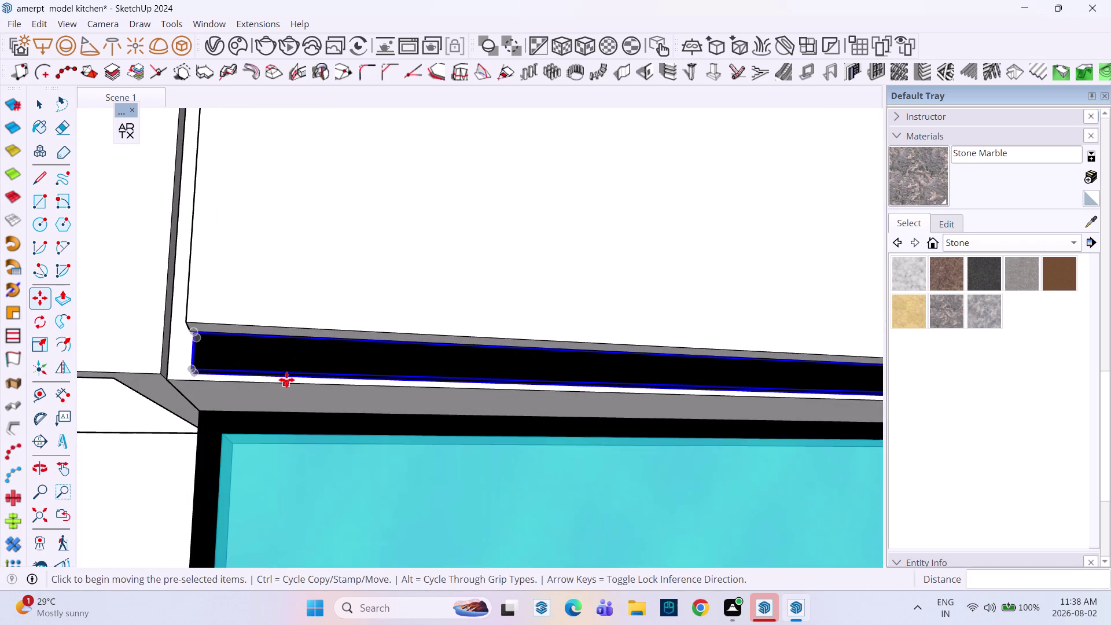
Move the black strip against the upper cabinet's front corner.
scroll(down, 3)
middle_drag(278, 375, 313, 416)
scroll(up, 3)
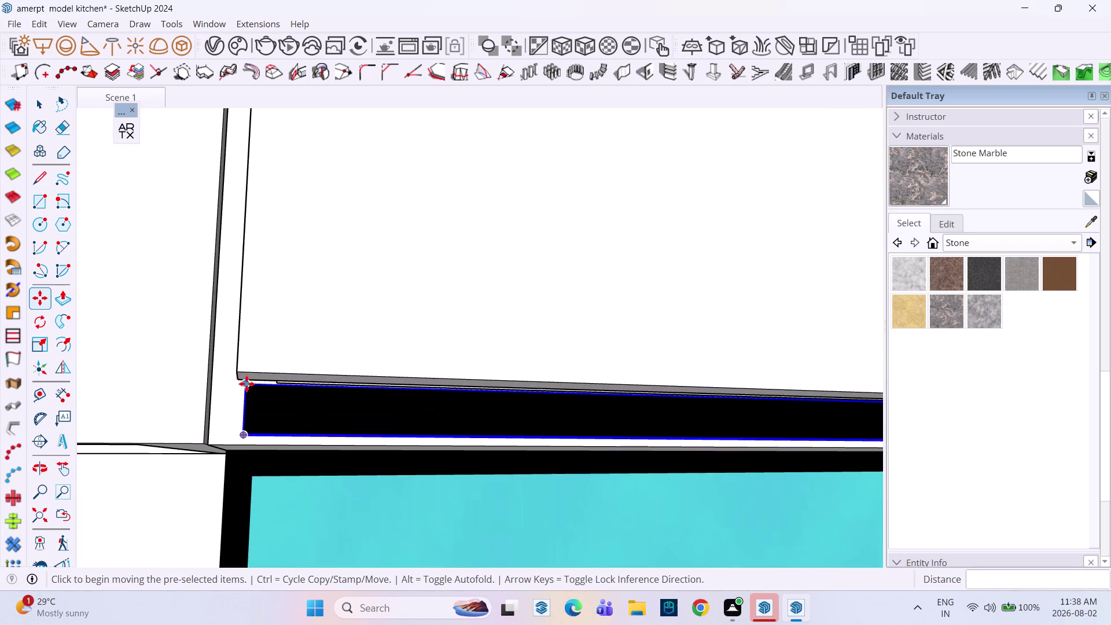
click(247, 385)
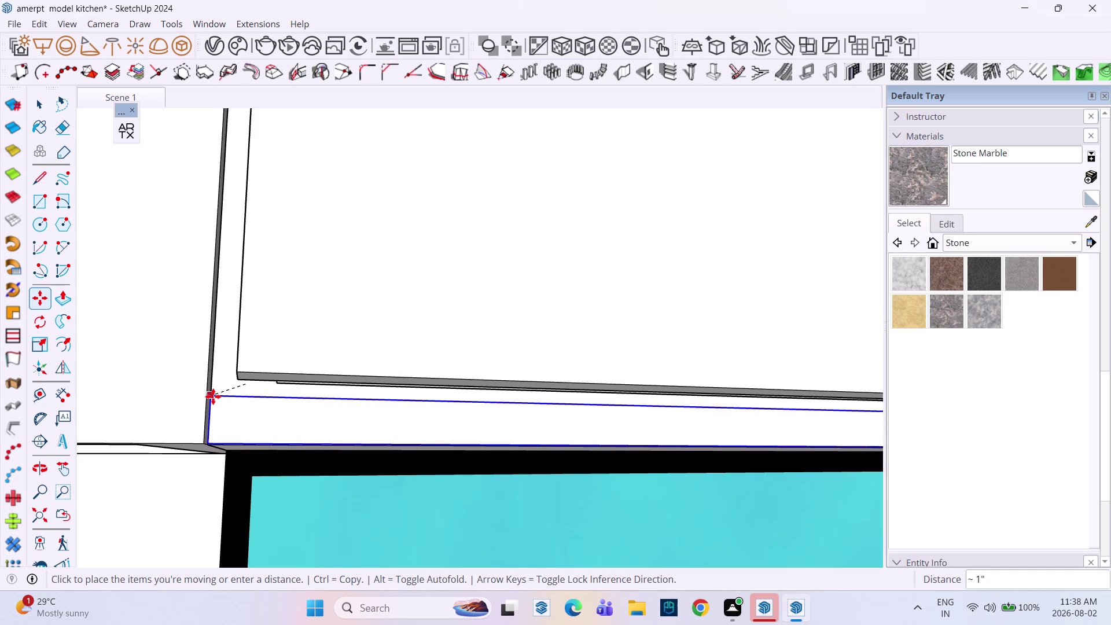
click(215, 394)
click(219, 394)
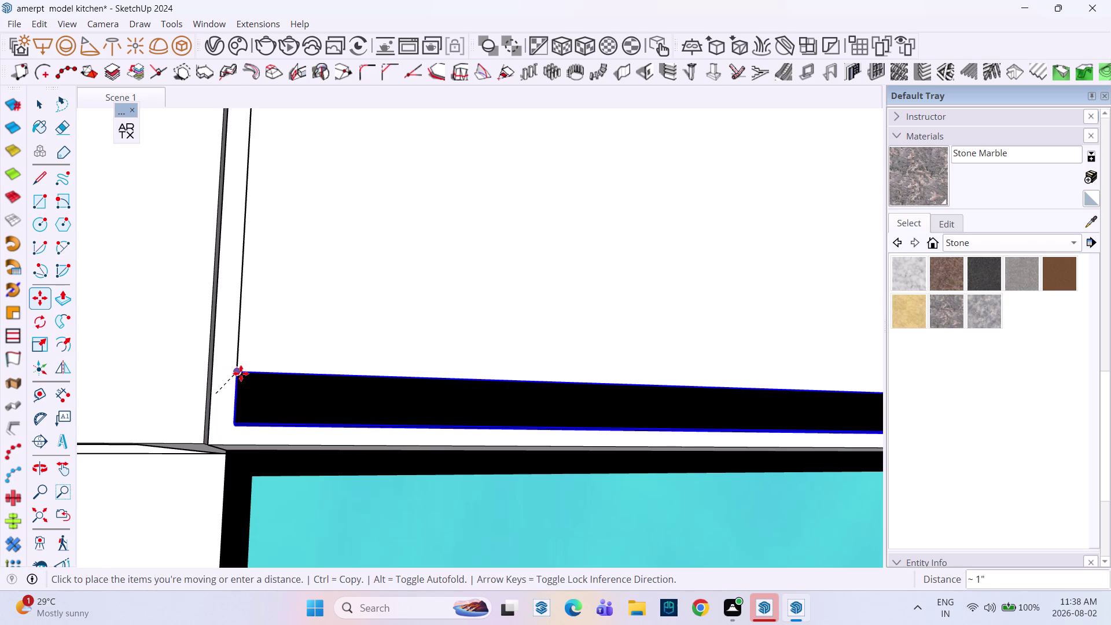
click(241, 373)
middle_drag(247, 399, 288, 494)
scroll(down, 3)
scroll(up, 3)
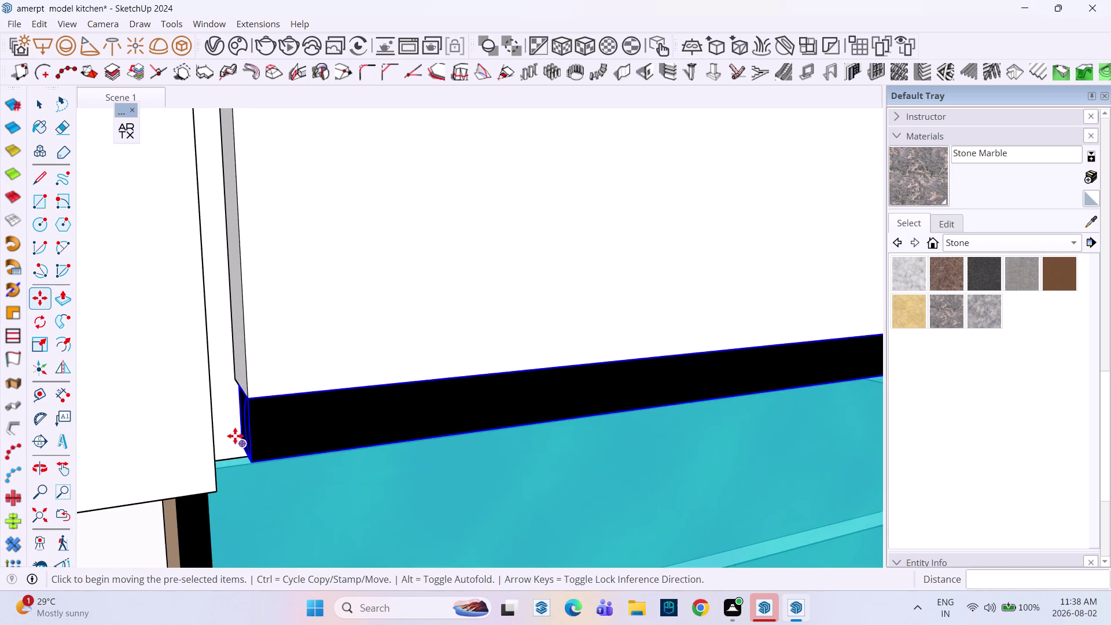
scroll(up, 3)
Re-snap the strip by its group origin flush under the cabinet.
click(252, 477)
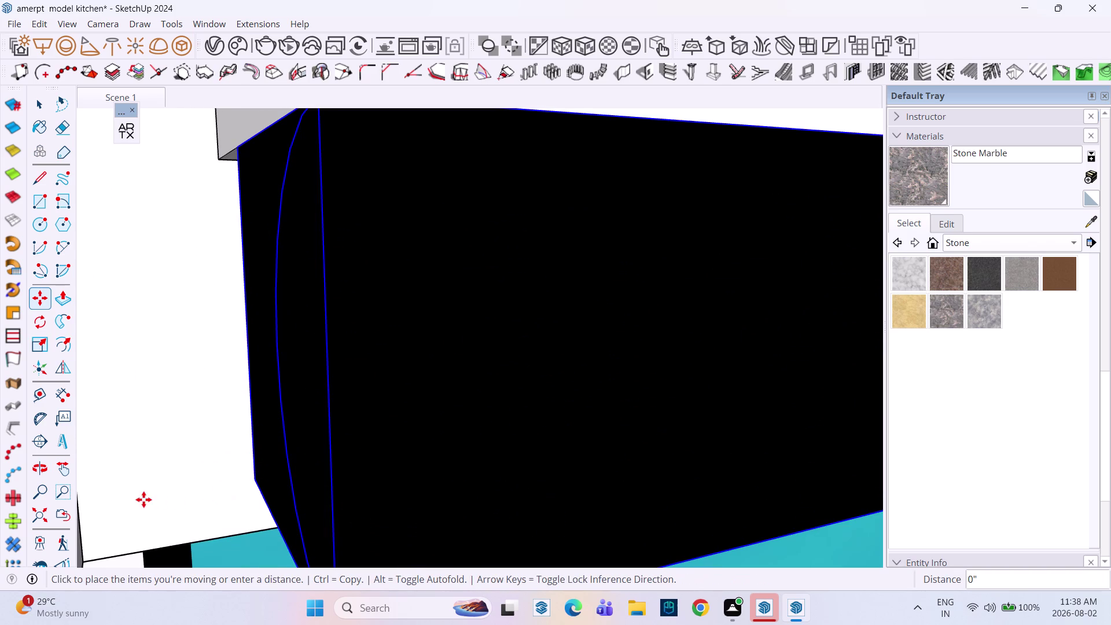
scroll(down, 3)
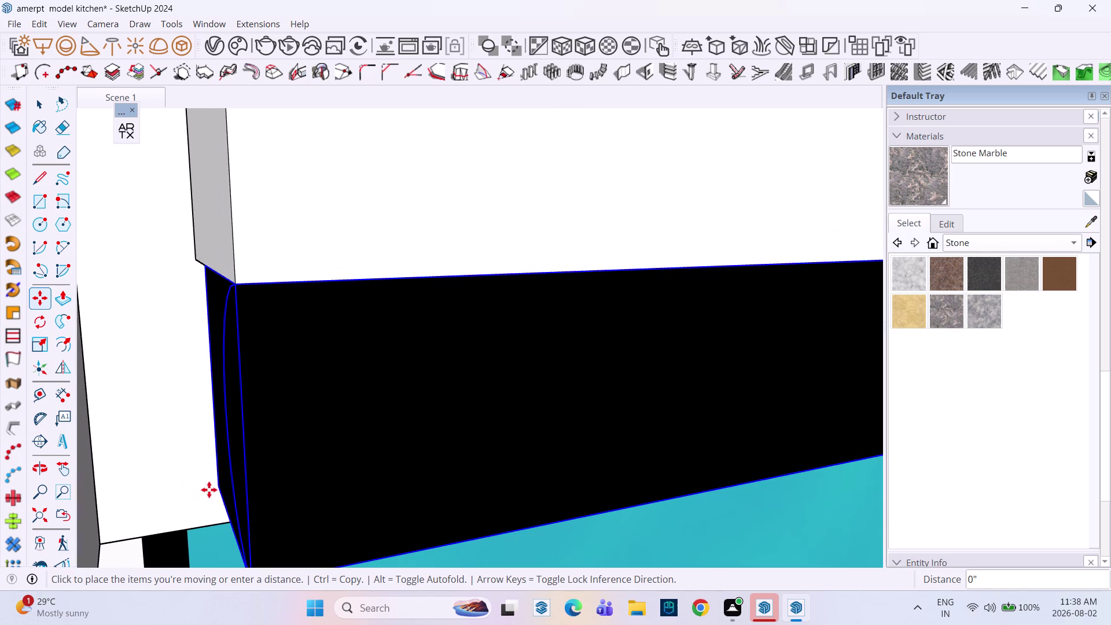
key(Escape)
key(c)
key(space)
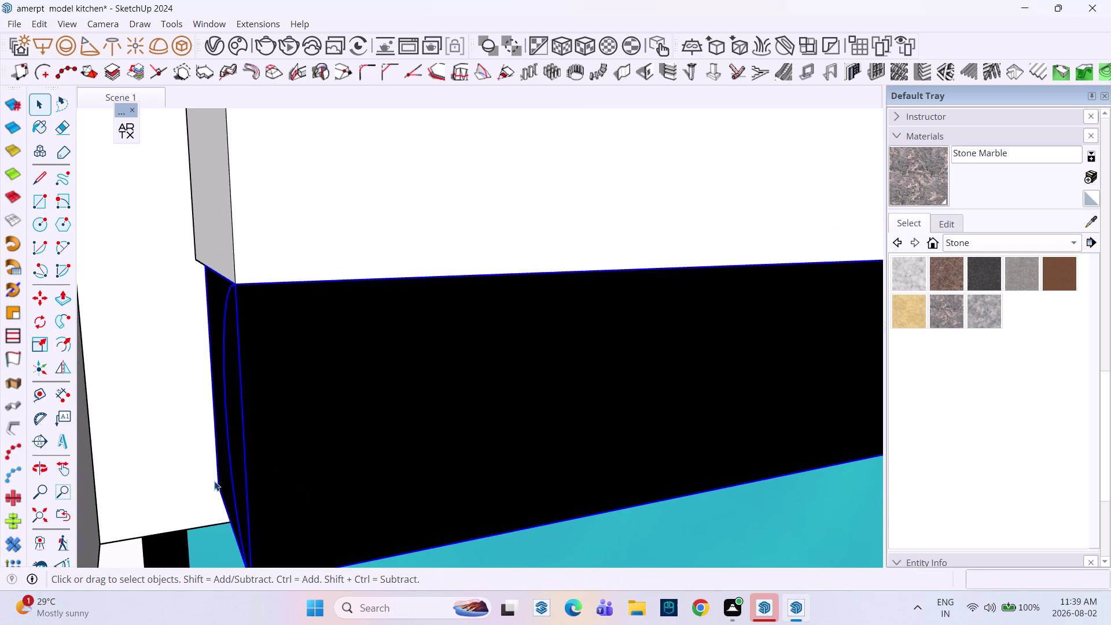
key(m)
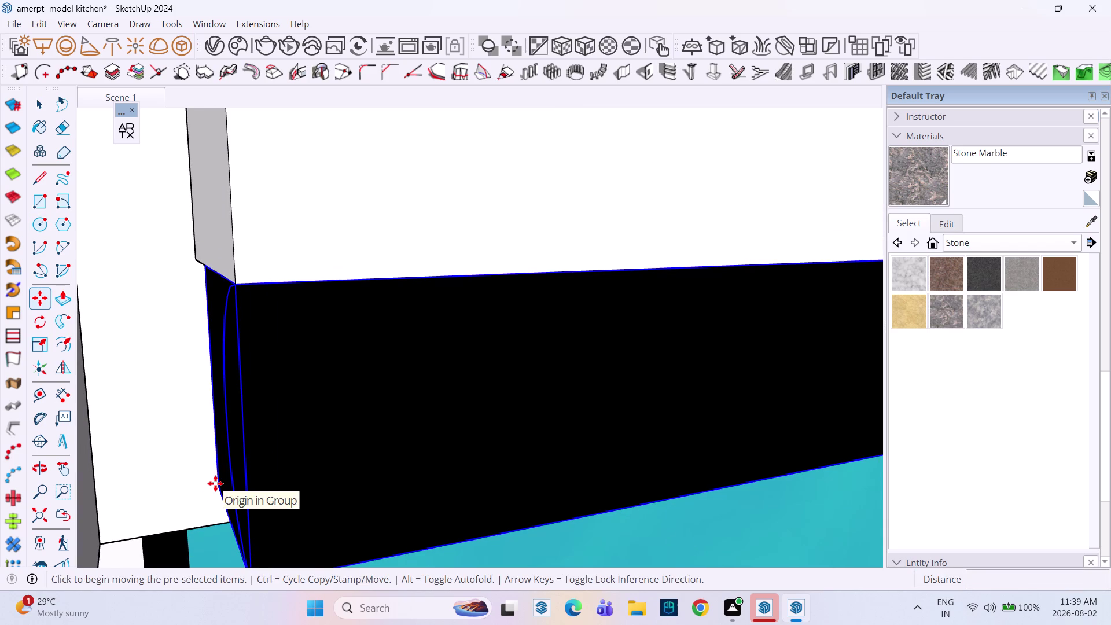
click(217, 490)
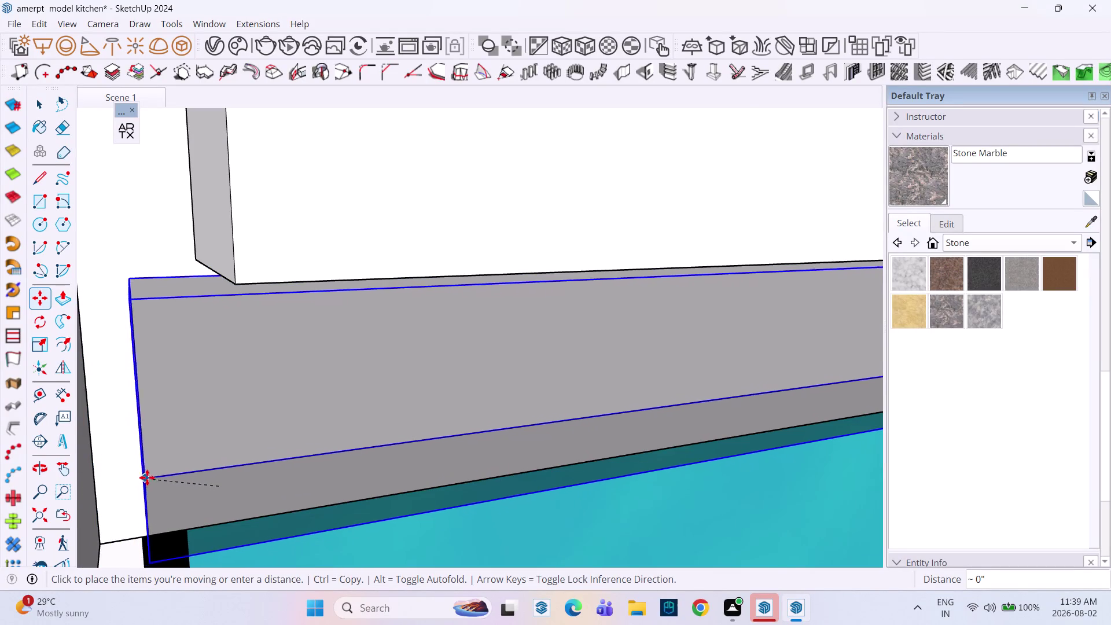
click(157, 473)
scroll(down, 3)
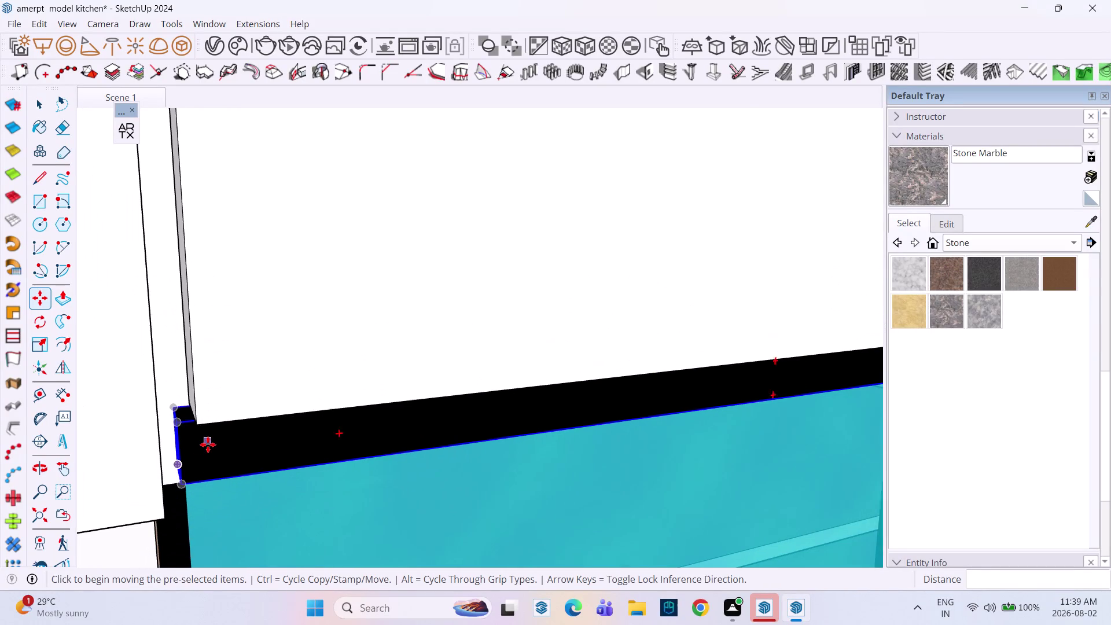
key(space)
Push/Pull the cabinet panel's side face down to meet the strip's corner.
click(194, 363)
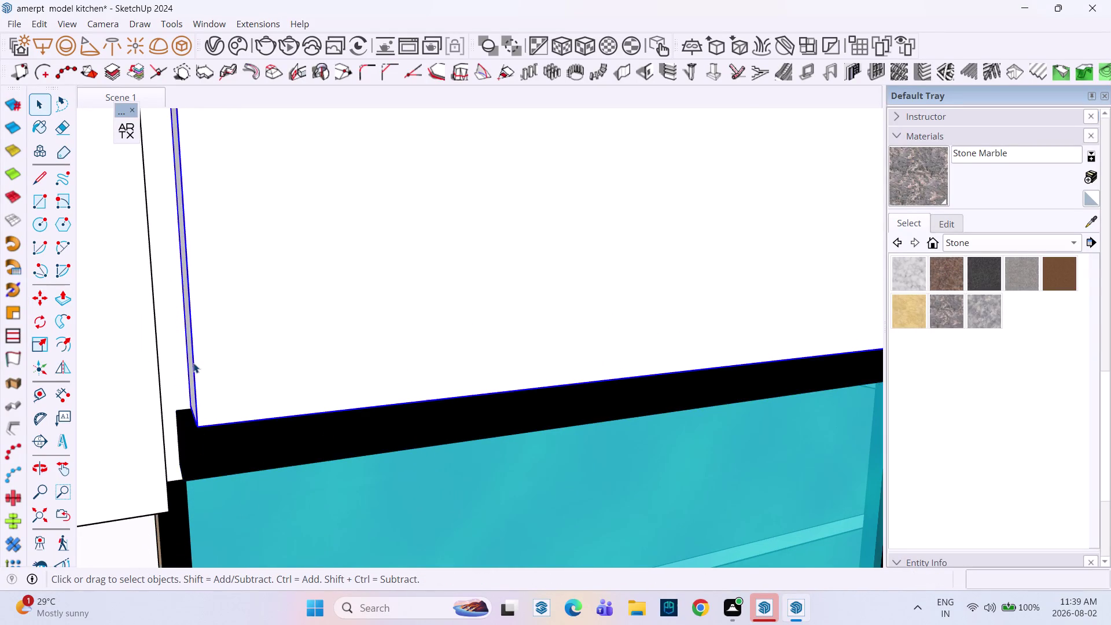
scroll(up, 3)
triple_click(190, 363)
click(190, 362)
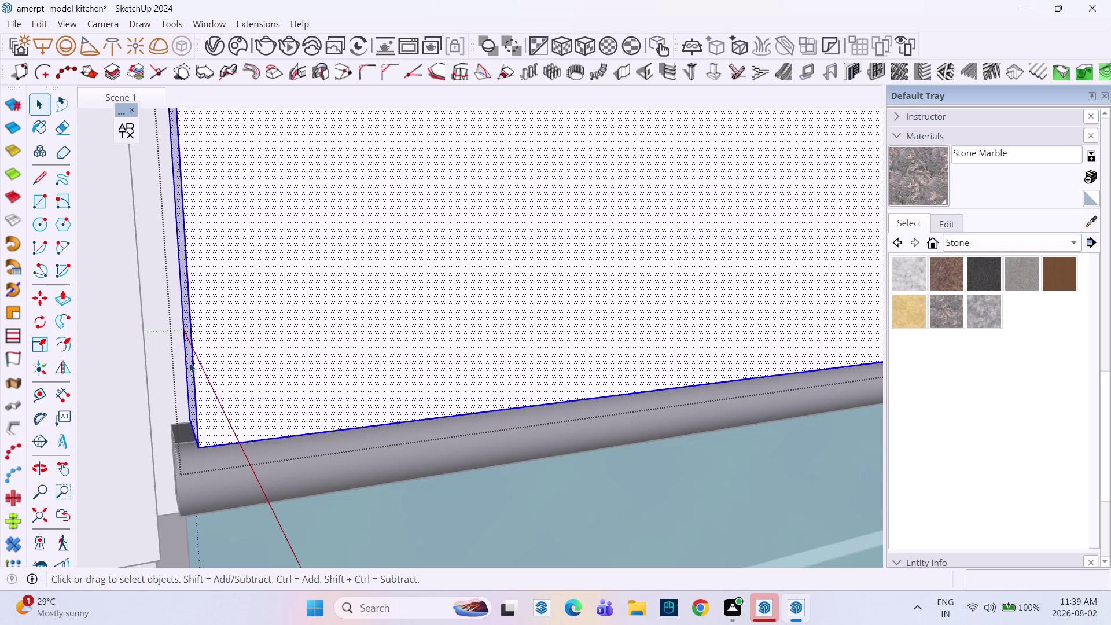
key(p)
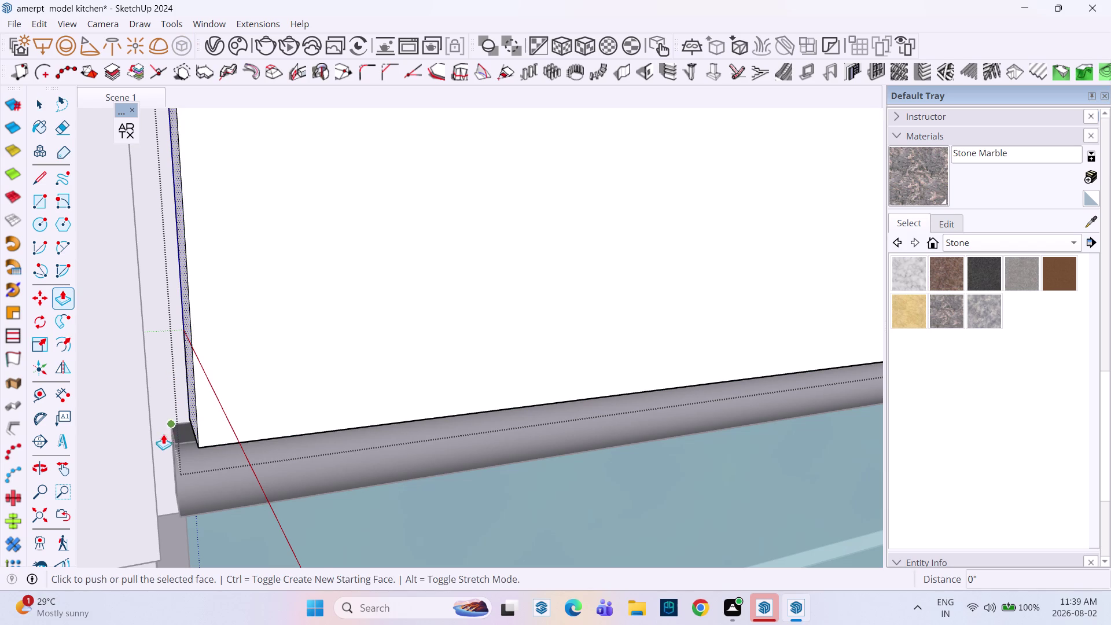
click(187, 381)
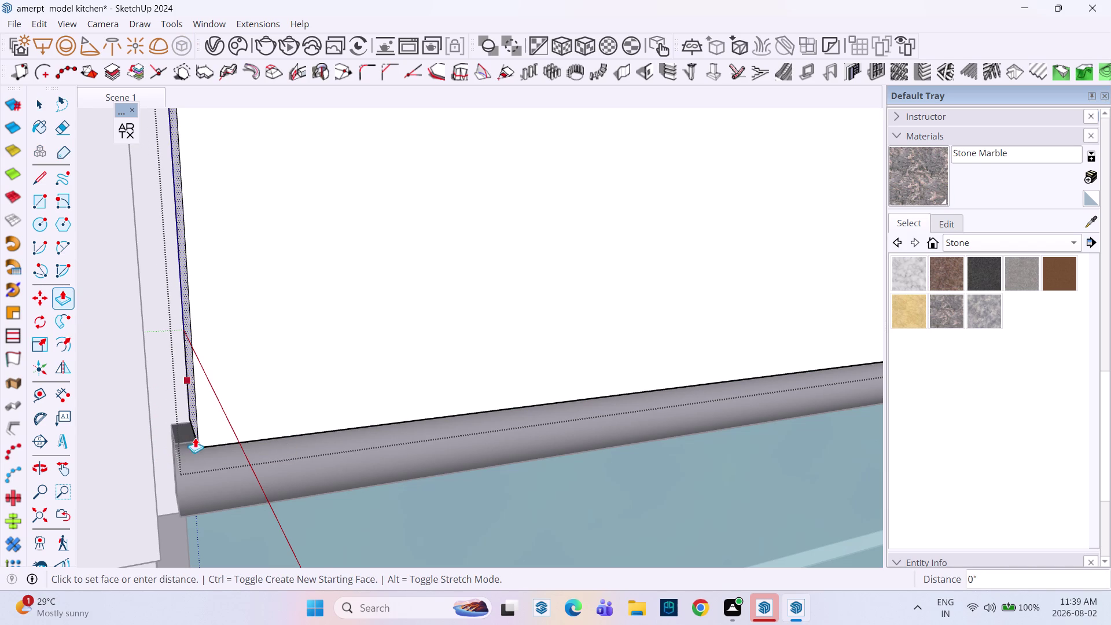
key(space)
key(p)
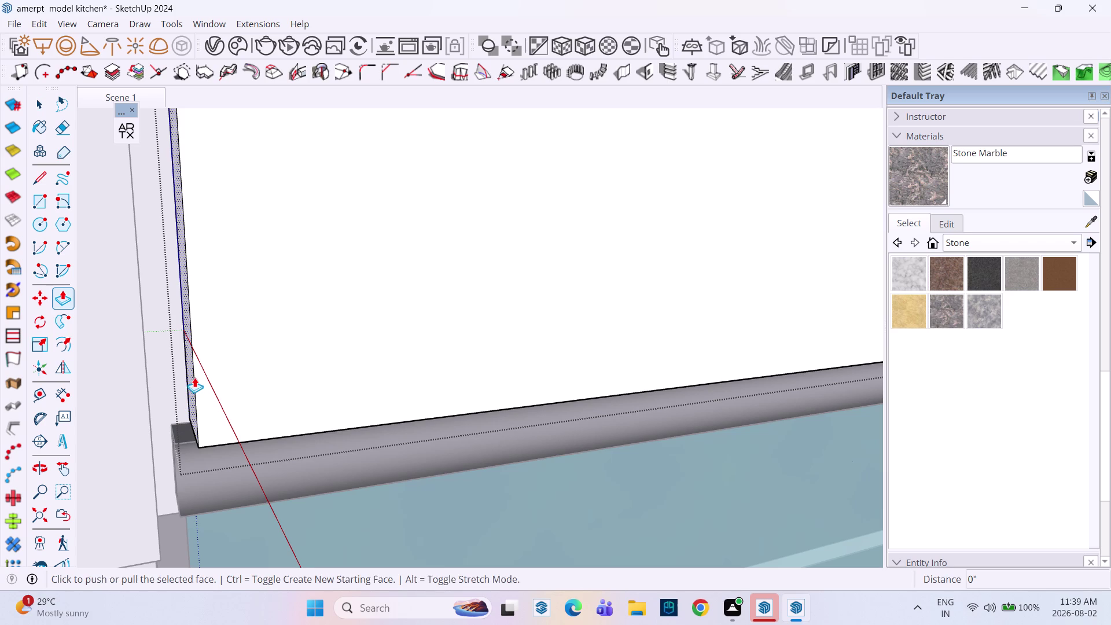
click(186, 363)
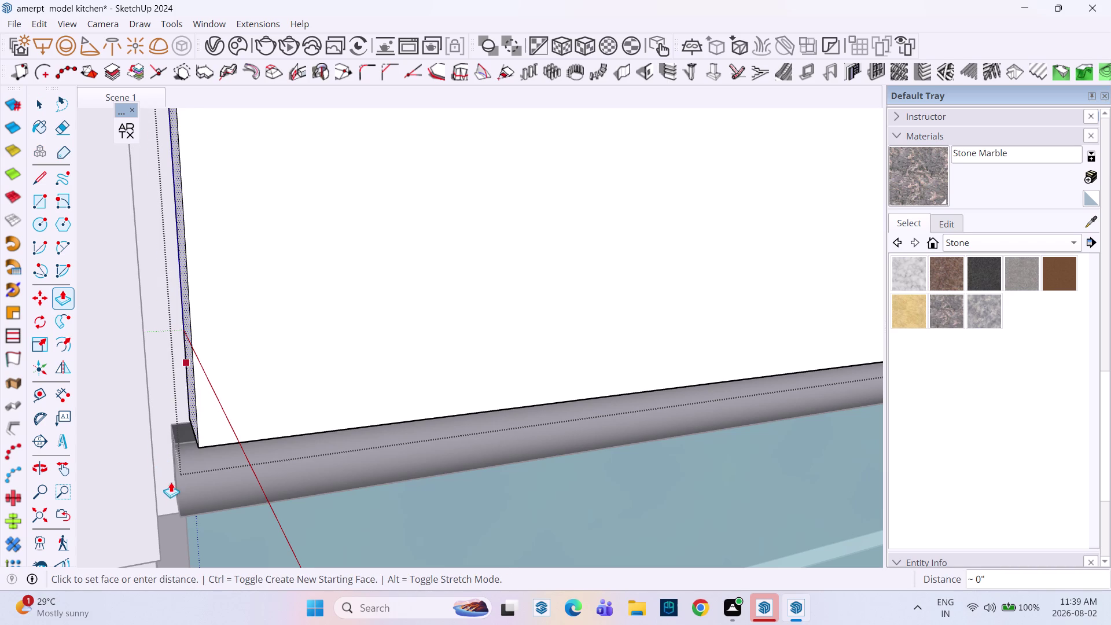
click(170, 490)
key(space)
scroll(down, 3)
scroll(up, 3)
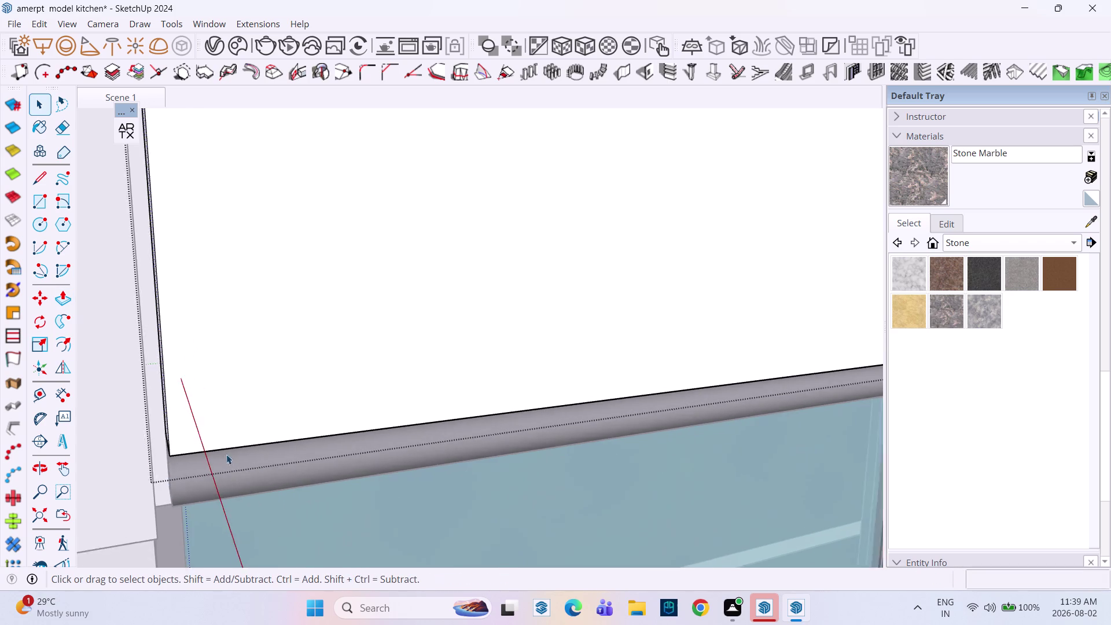
scroll(down, 3)
scroll(up, 3)
Scale the rounded strip lengthwise toward the cabinet corner.
scroll(down, 3)
middle_drag(556, 446, 467, 413)
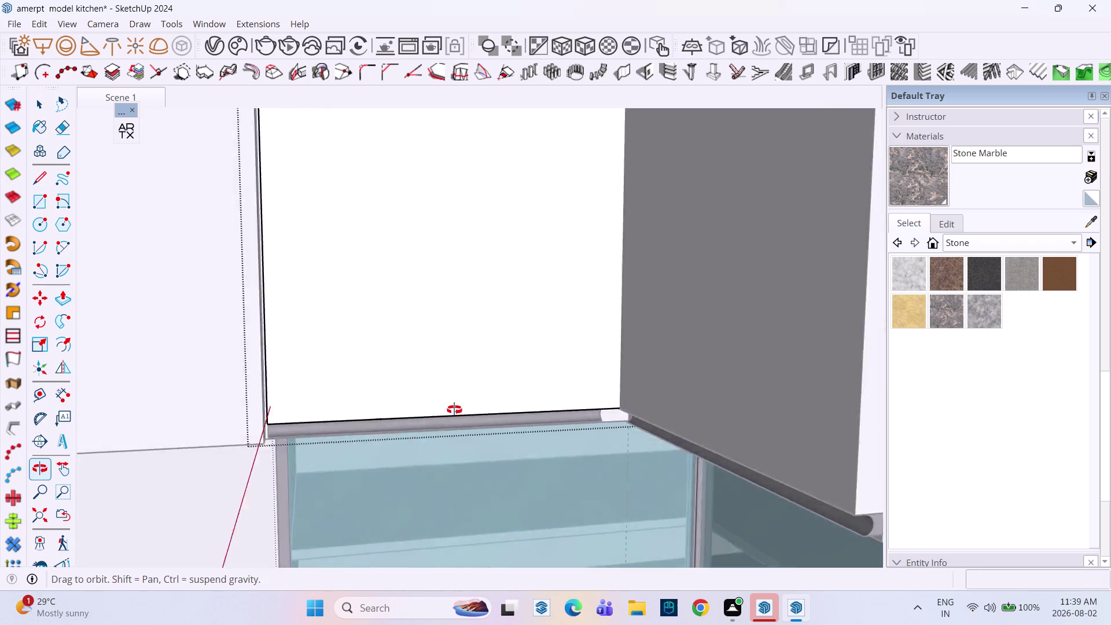
middle_drag(466, 414, 421, 393)
scroll(up, 3)
middle_drag(565, 389, 651, 316)
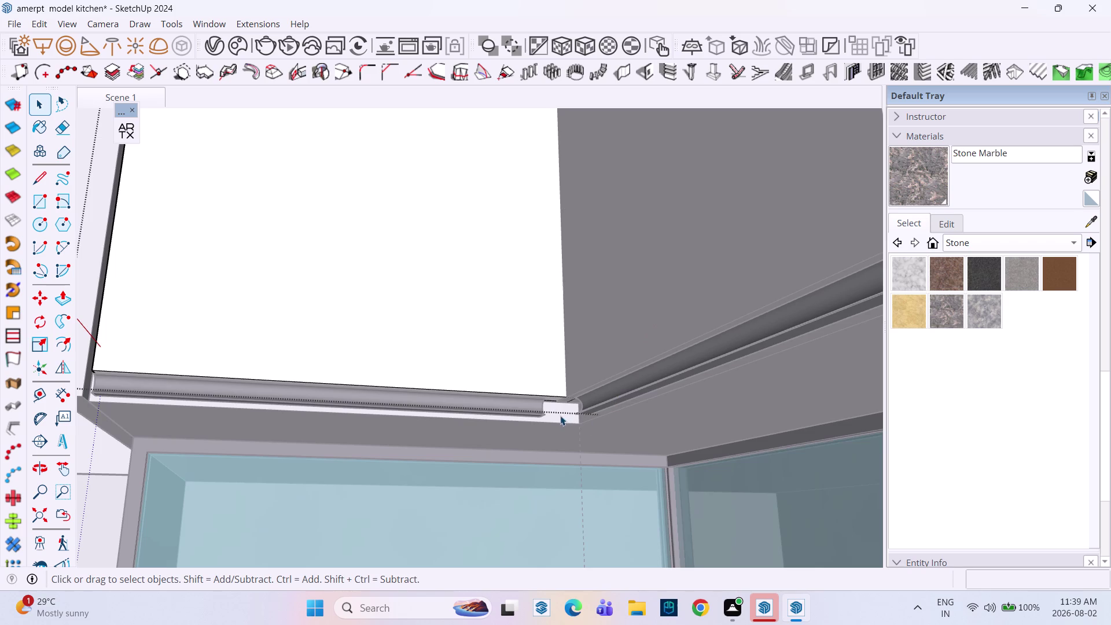
scroll(up, 3)
scroll(up, 3)
middle_drag(483, 387, 349, 361)
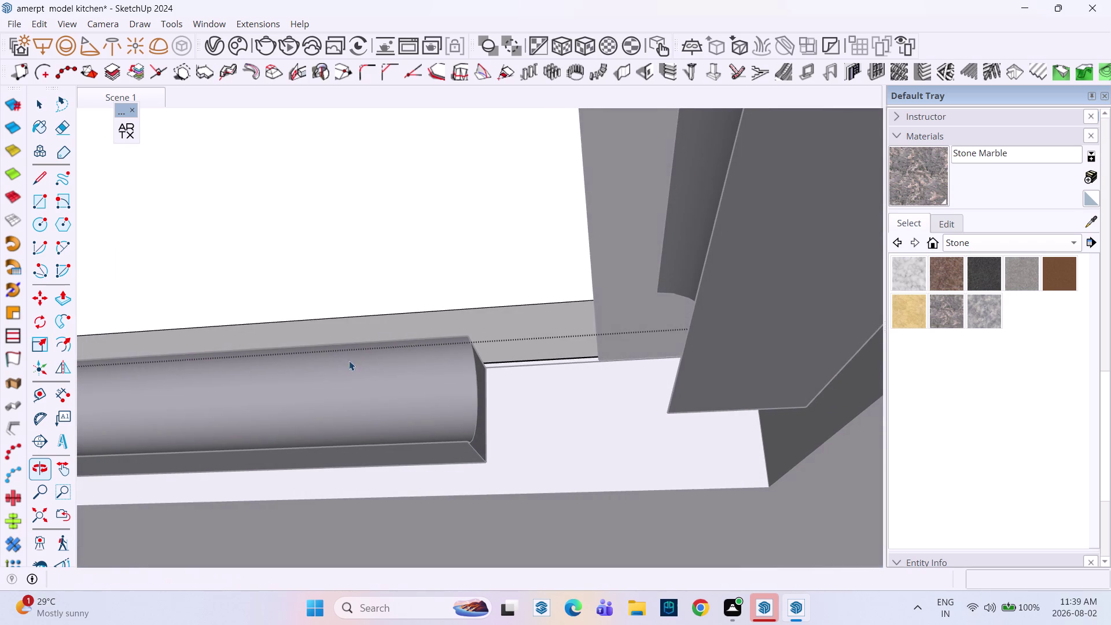
click(556, 555)
click(453, 408)
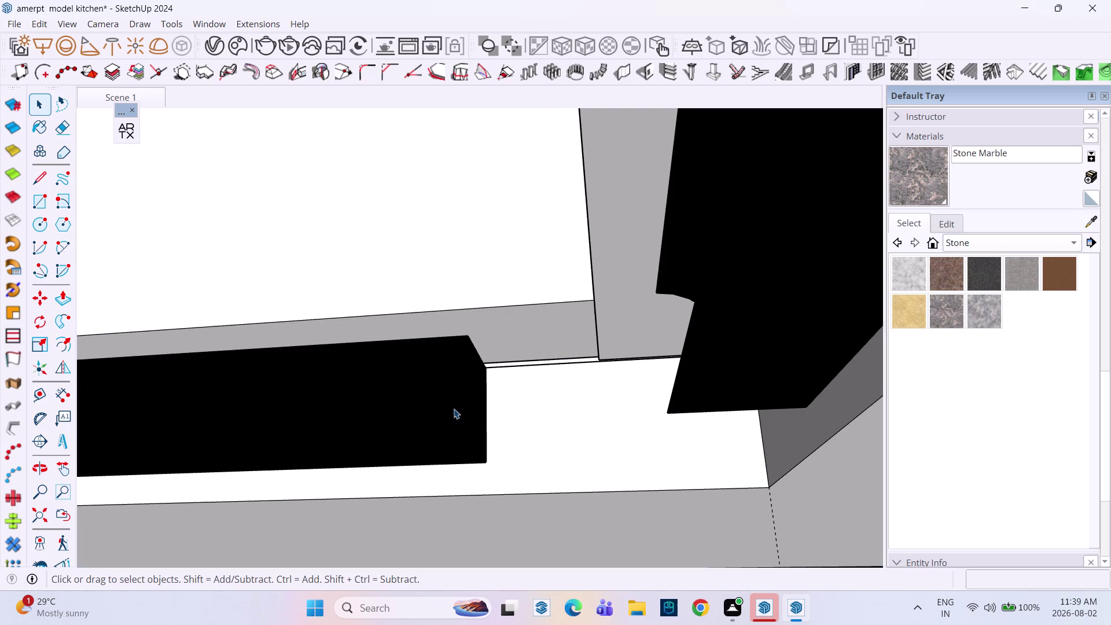
scroll(down, 3)
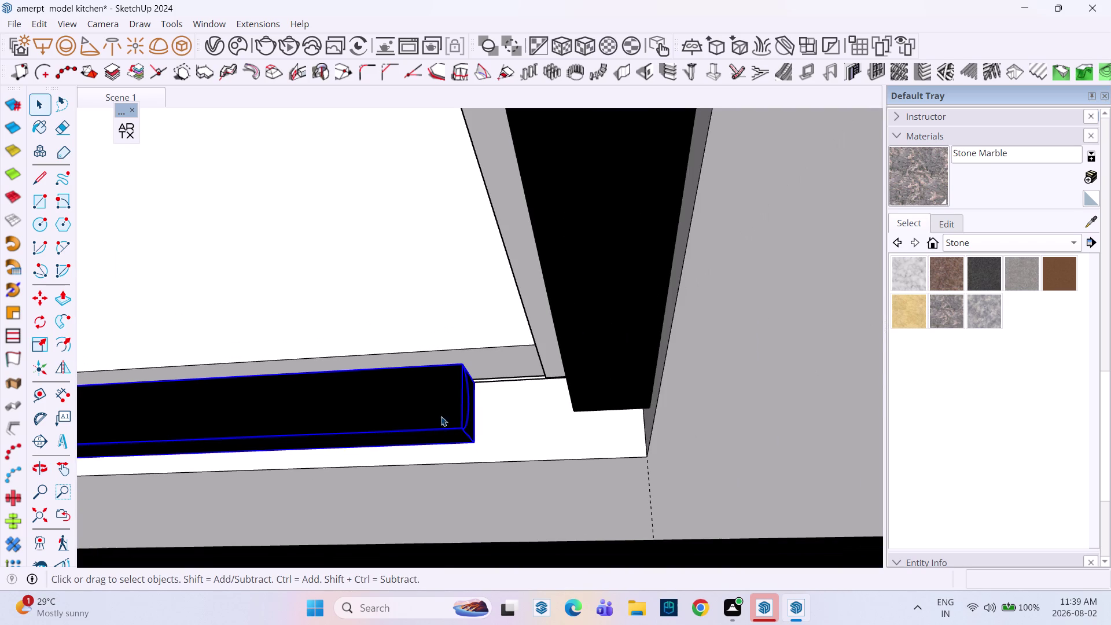
scroll(down, 3)
middle_drag(440, 419, 628, 418)
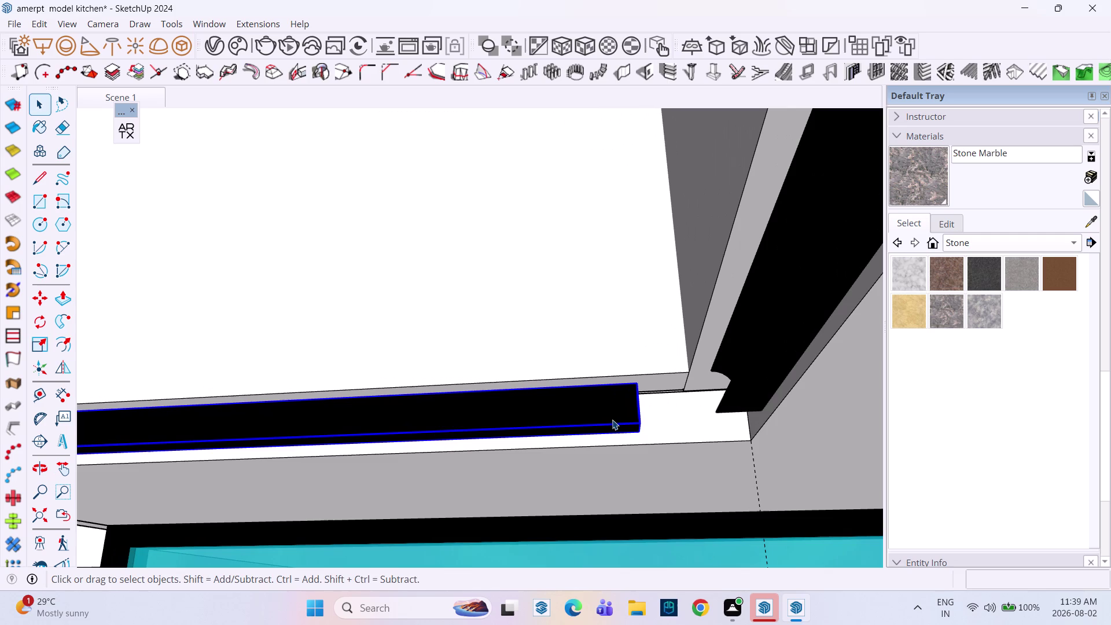
key(s)
click(161, 424)
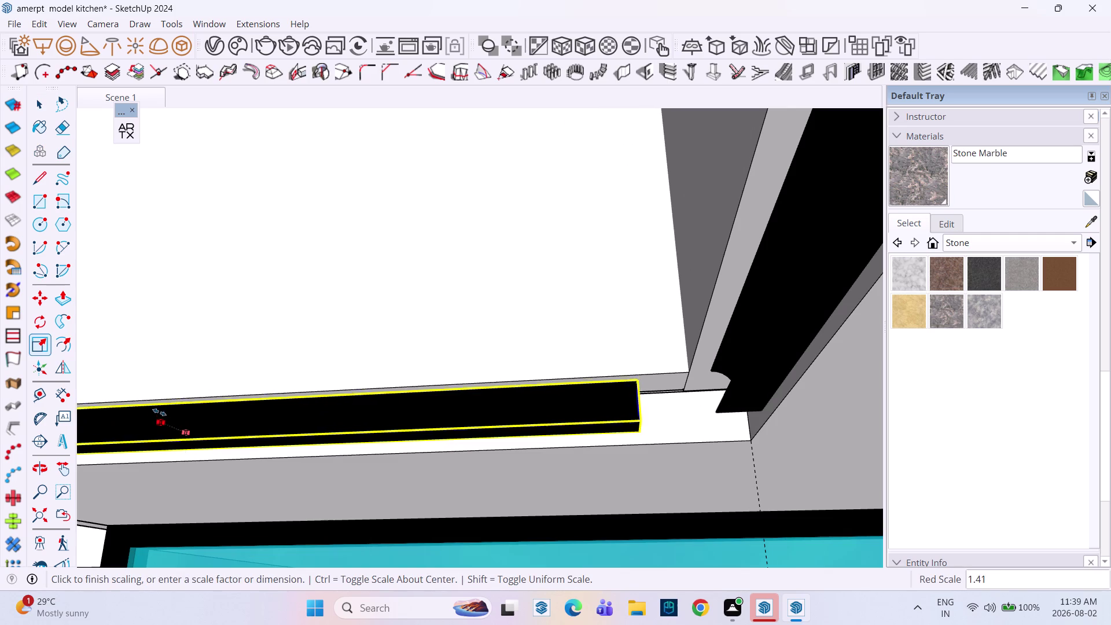
click(172, 369)
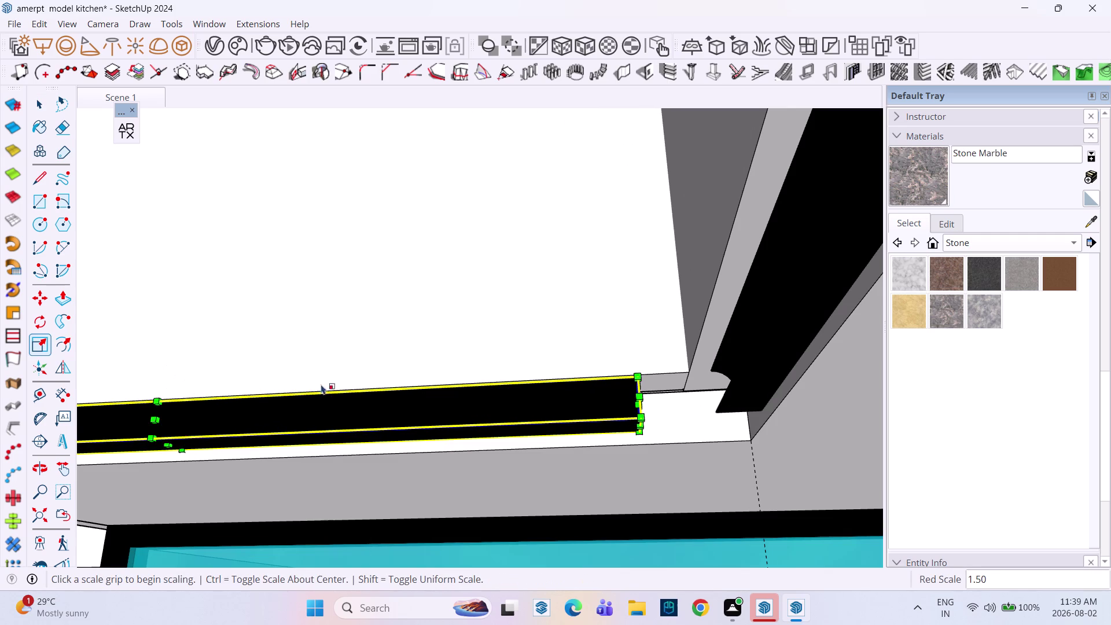
middle_drag(320, 387, 398, 510)
key(space)
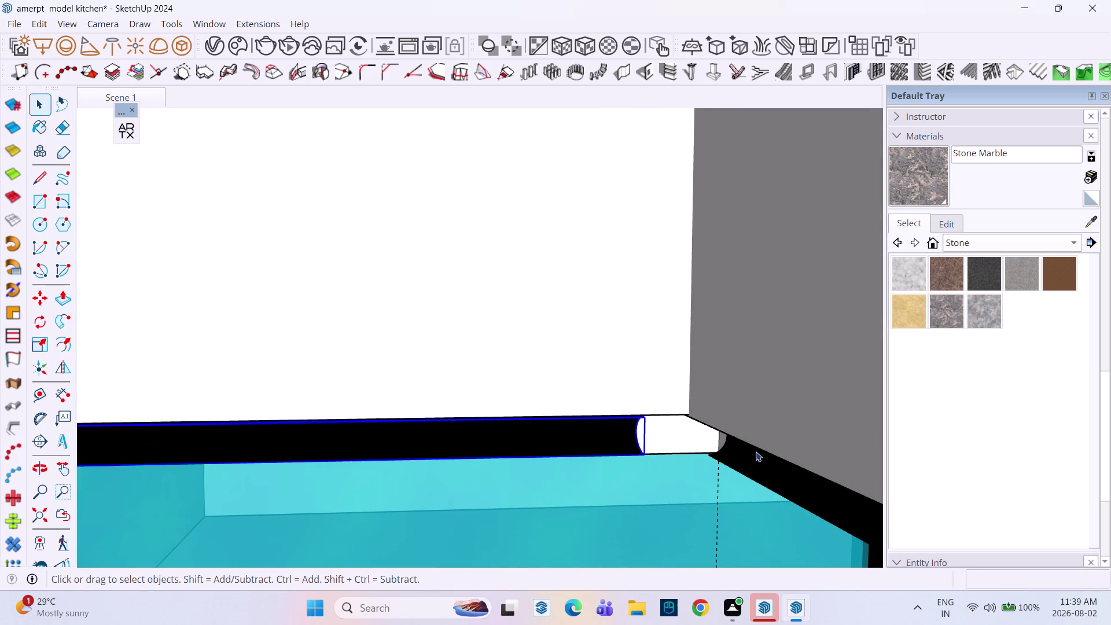
Stretch the strip along the adjacent cabinet toward the corner.
click(771, 466)
key(s)
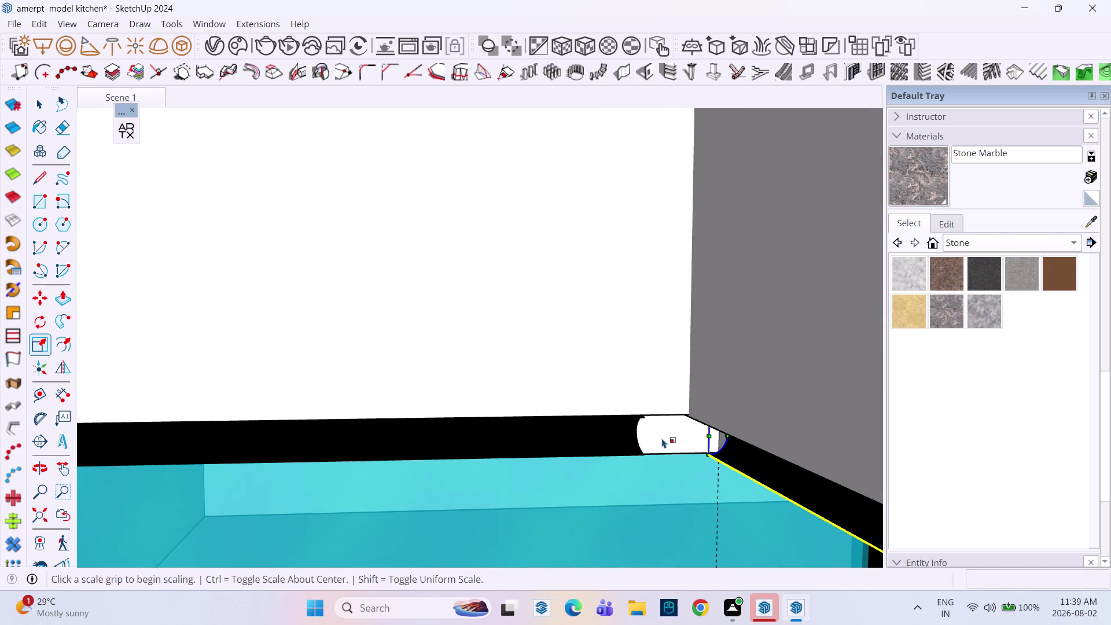
scroll(down, 3)
scroll(down, 3)
middle_drag(680, 449, 640, 409)
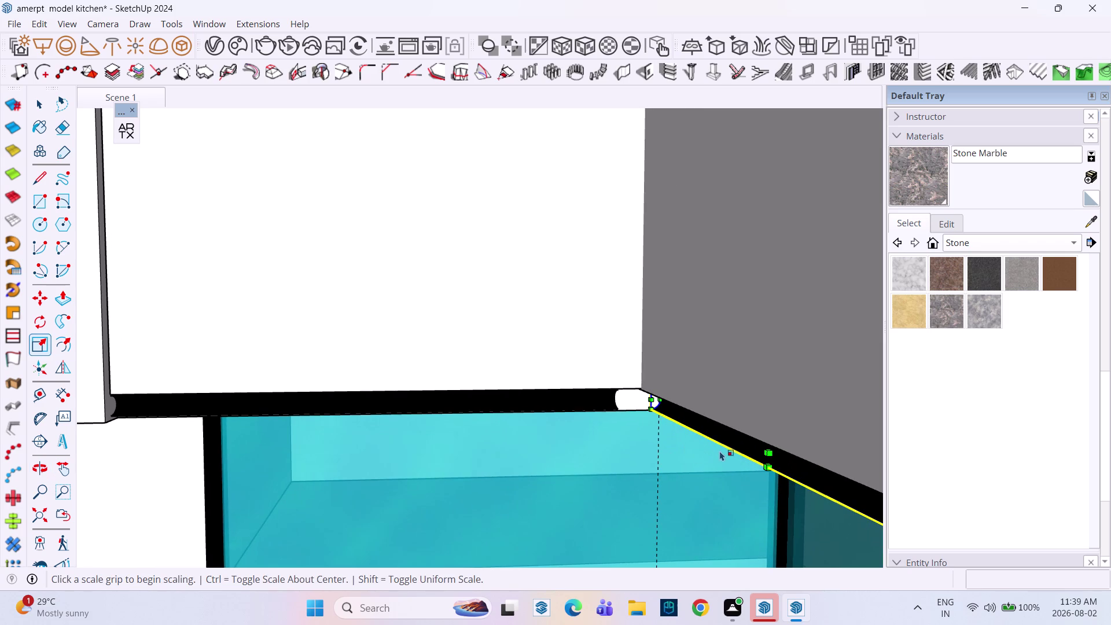
click(768, 452)
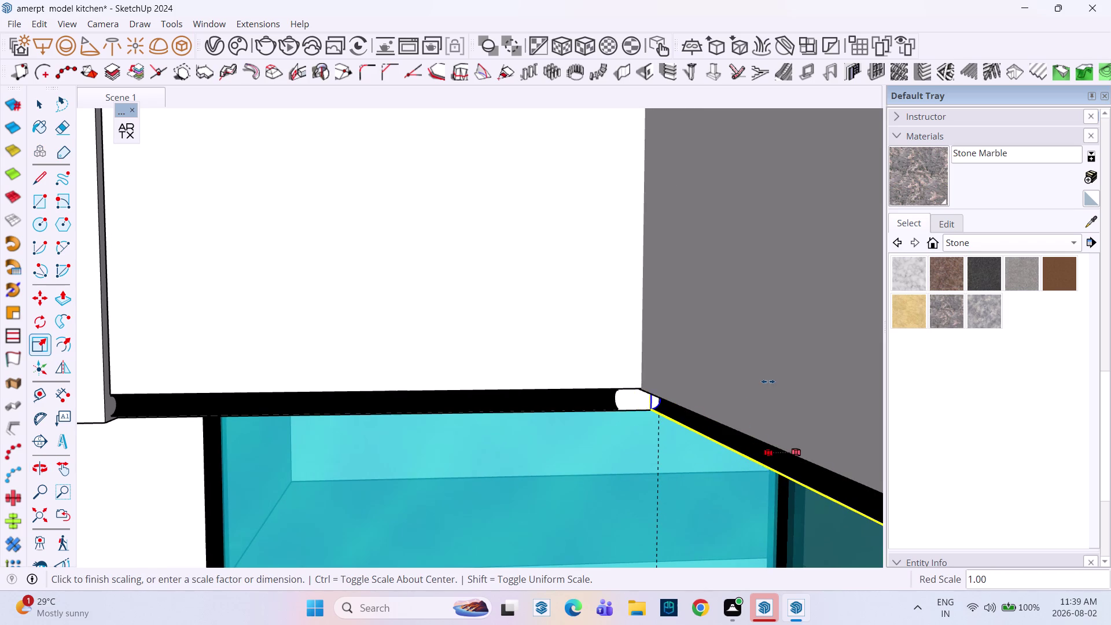
click(748, 371)
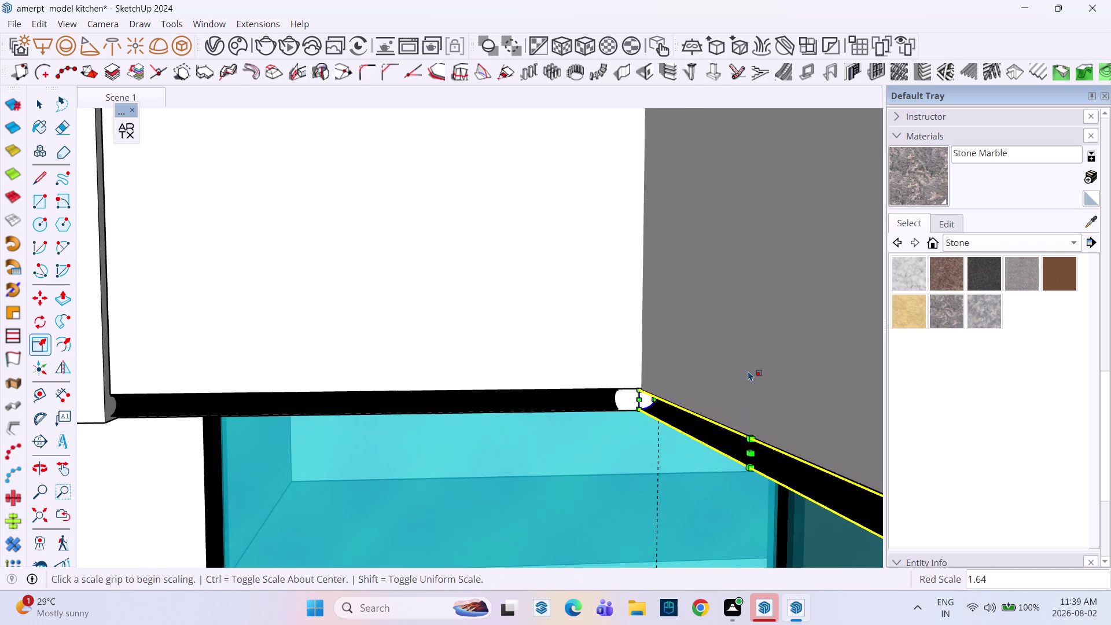
key(space)
Lengthen the black trim strip's rounded end until it meets the corner strip.
click(589, 389)
click(588, 393)
scroll(up, 3)
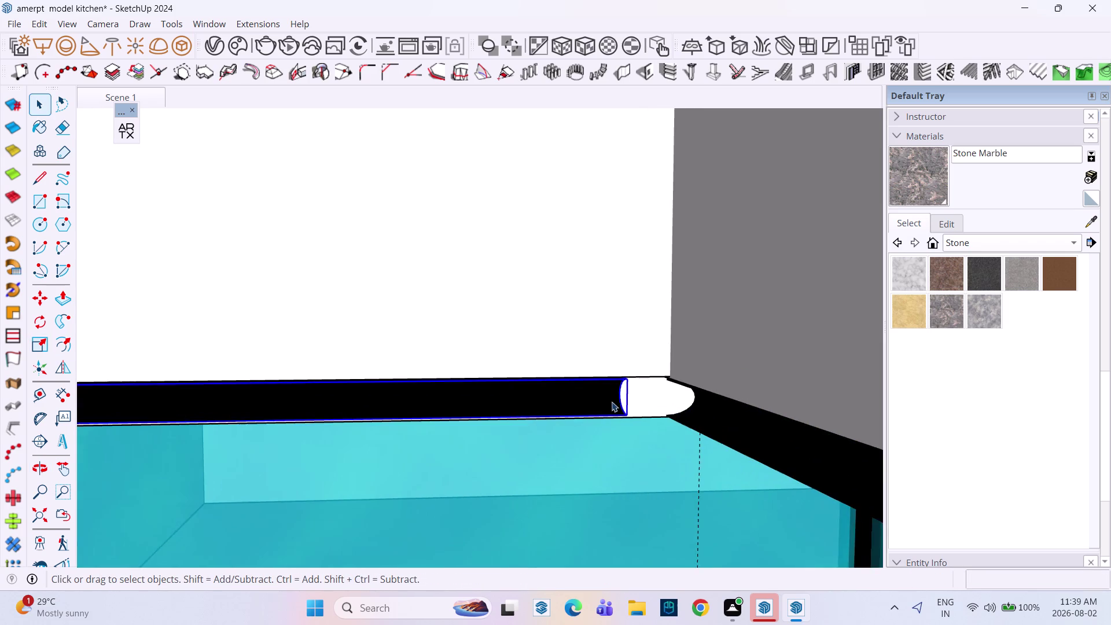
middle_drag(611, 401, 477, 374)
middle_drag(501, 379, 620, 406)
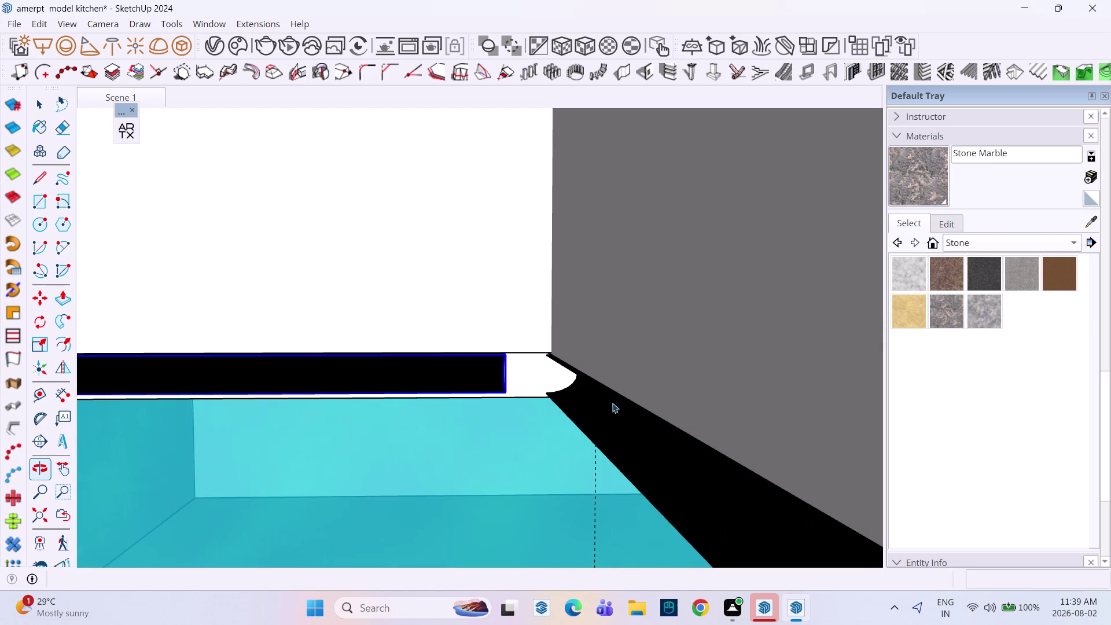
key(s)
scroll(up, 3)
middle_drag(515, 384, 485, 386)
scroll(up, 3)
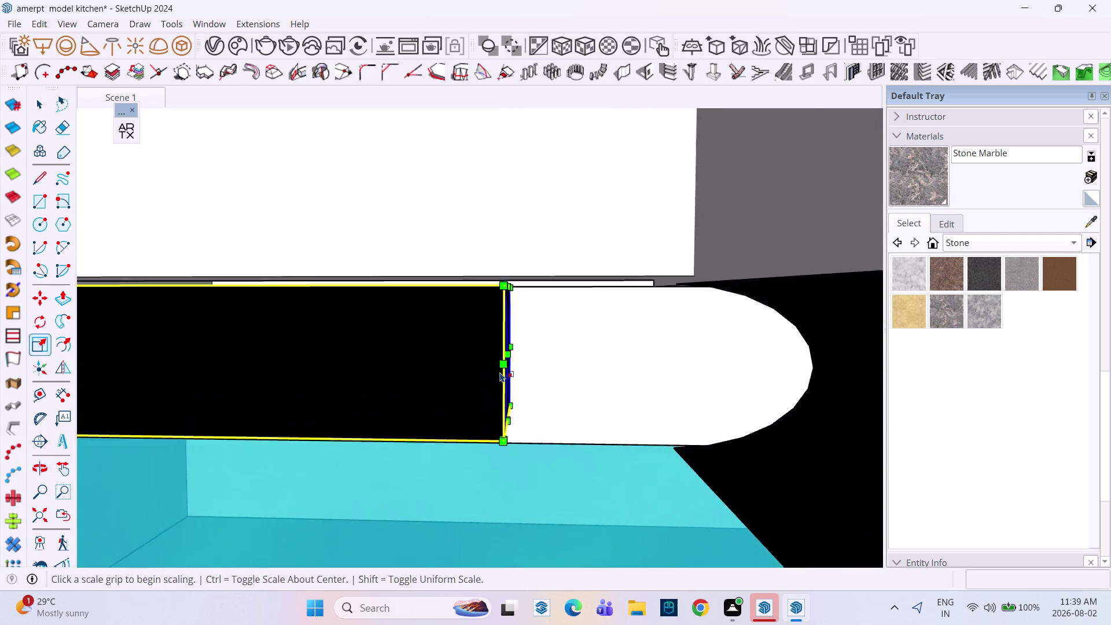
scroll(up, 3)
click(512, 345)
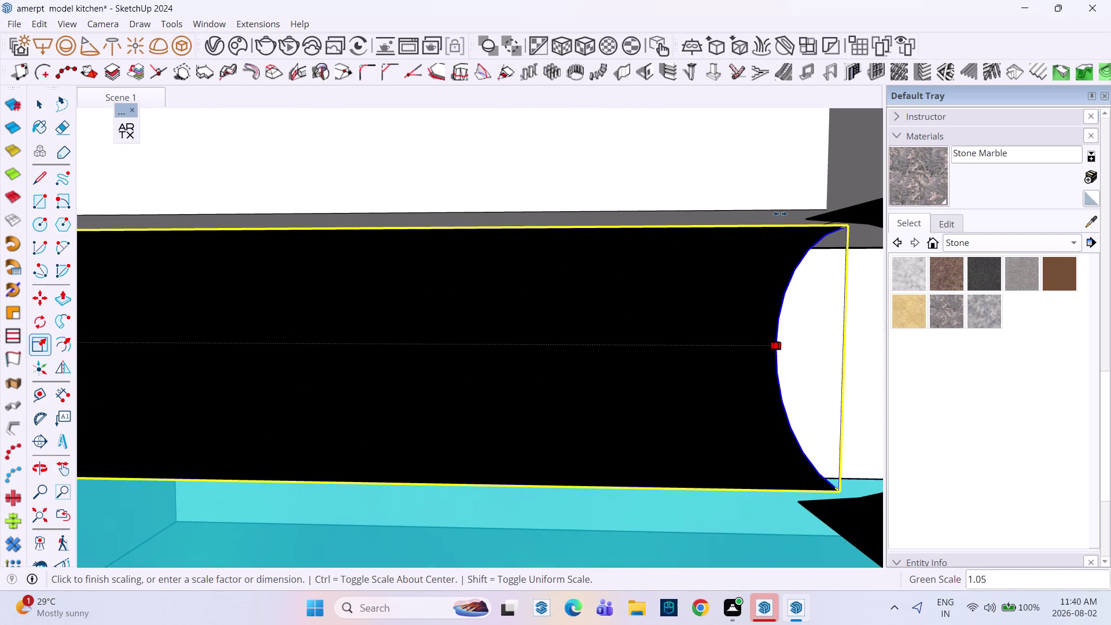
click(772, 212)
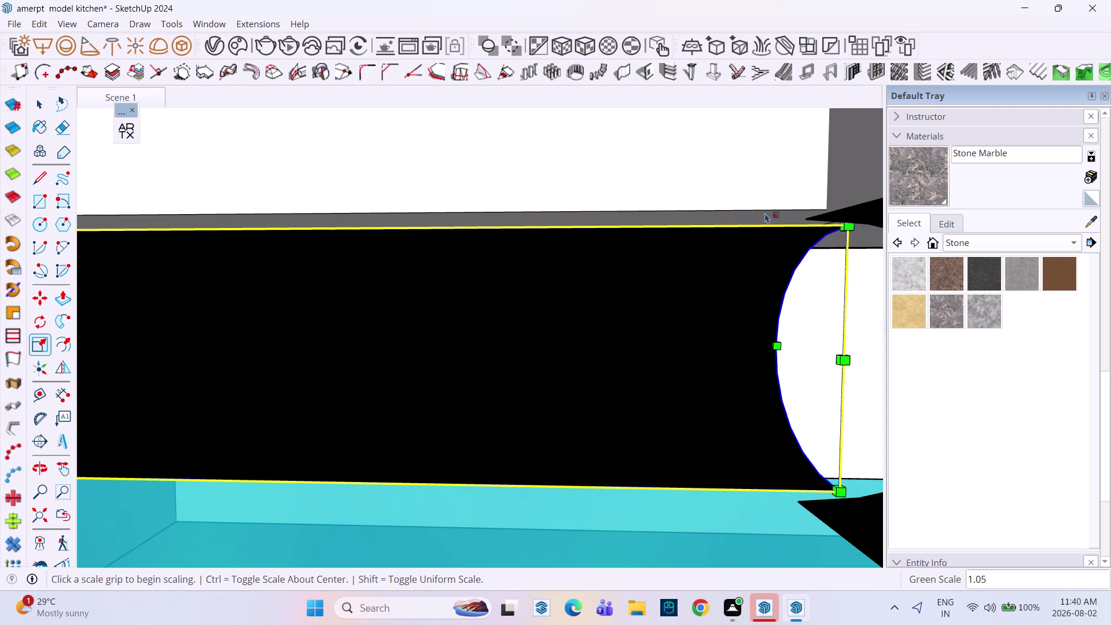
key(Escape)
key(space)
scroll(down, 3)
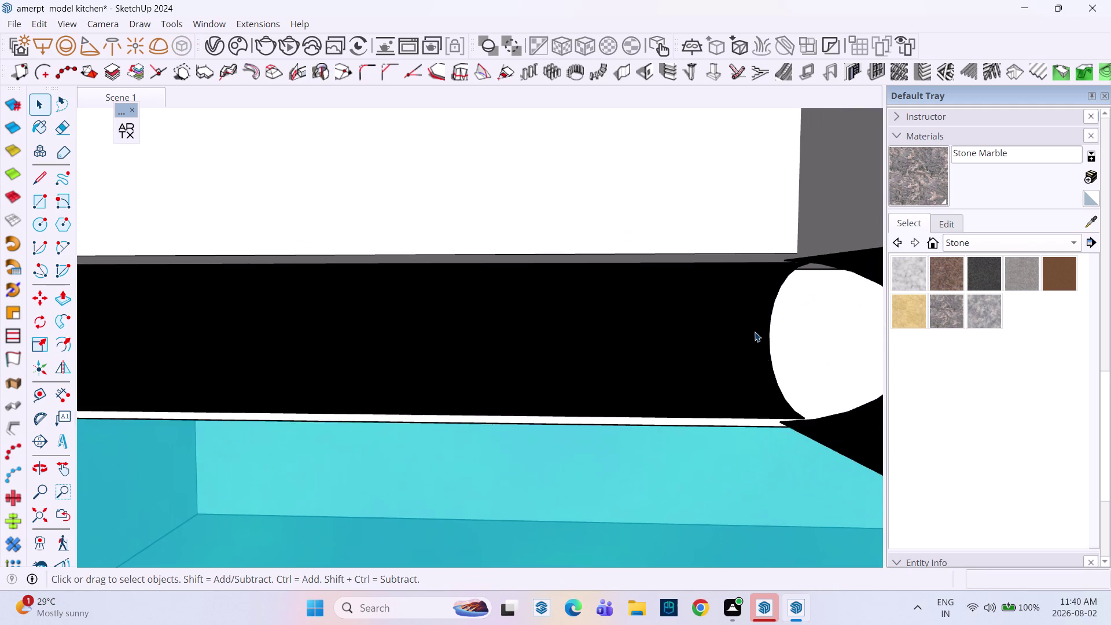
scroll(up, 3)
scroll(down, 3)
scroll(down, 3)
middle_drag(719, 366, 860, 395)
scroll(up, 3)
scroll(down, 3)
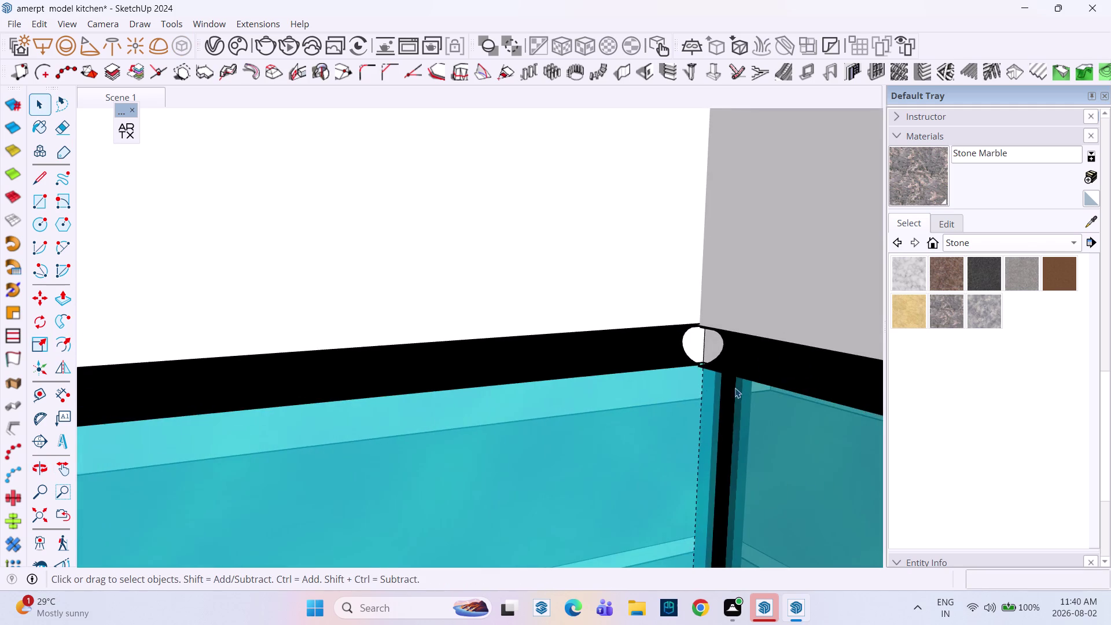
scroll(down, 3)
scroll(up, 3)
scroll(down, 3)
scroll(up, 3)
scroll(down, 3)
scroll(up, 3)
scroll(down, 3)
scroll(down, 3)
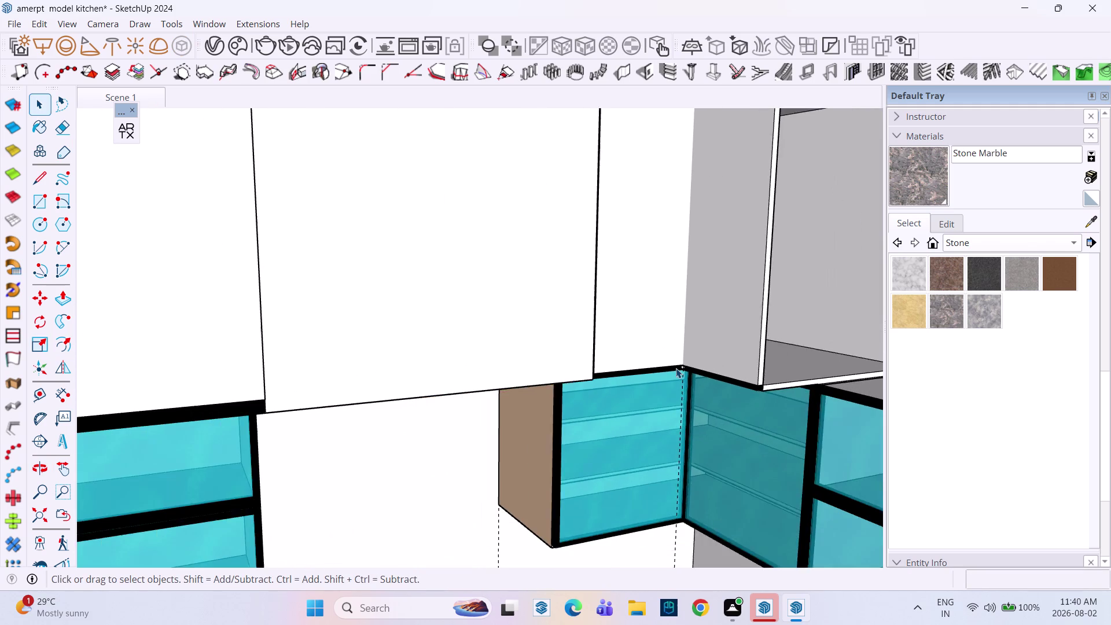
scroll(down, 3)
middle_drag(676, 368, 824, 393)
Draw a rectangle on the back wall starting at the cabinet's top corner.
scroll(down, 3)
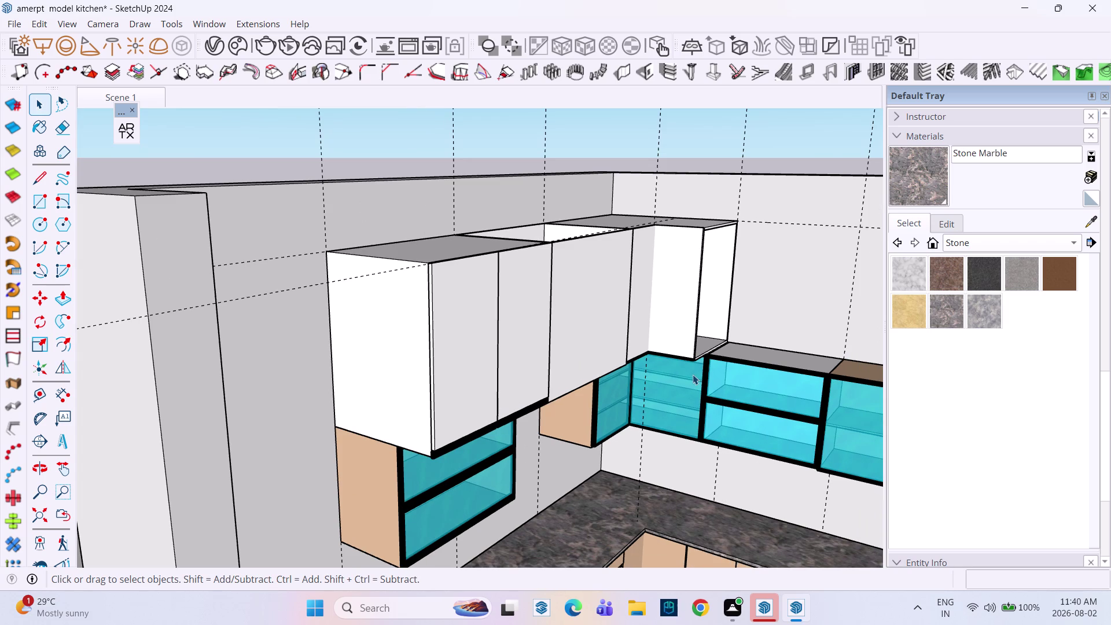
scroll(up, 3)
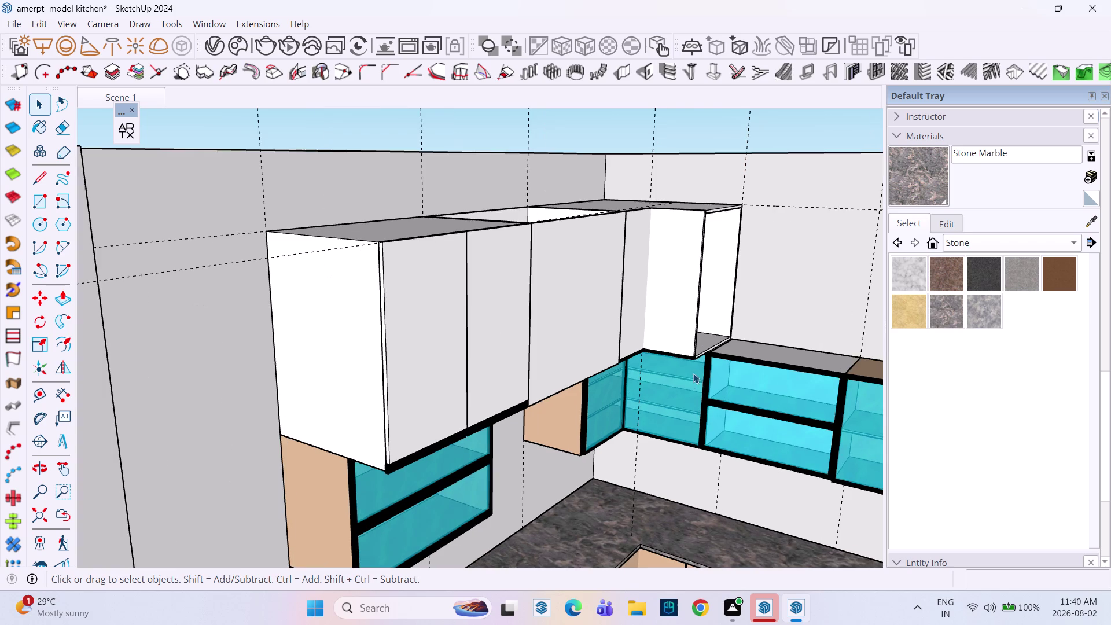
scroll(up, 3)
middle_drag(607, 329, 518, 332)
scroll(down, 3)
middle_drag(590, 337, 563, 391)
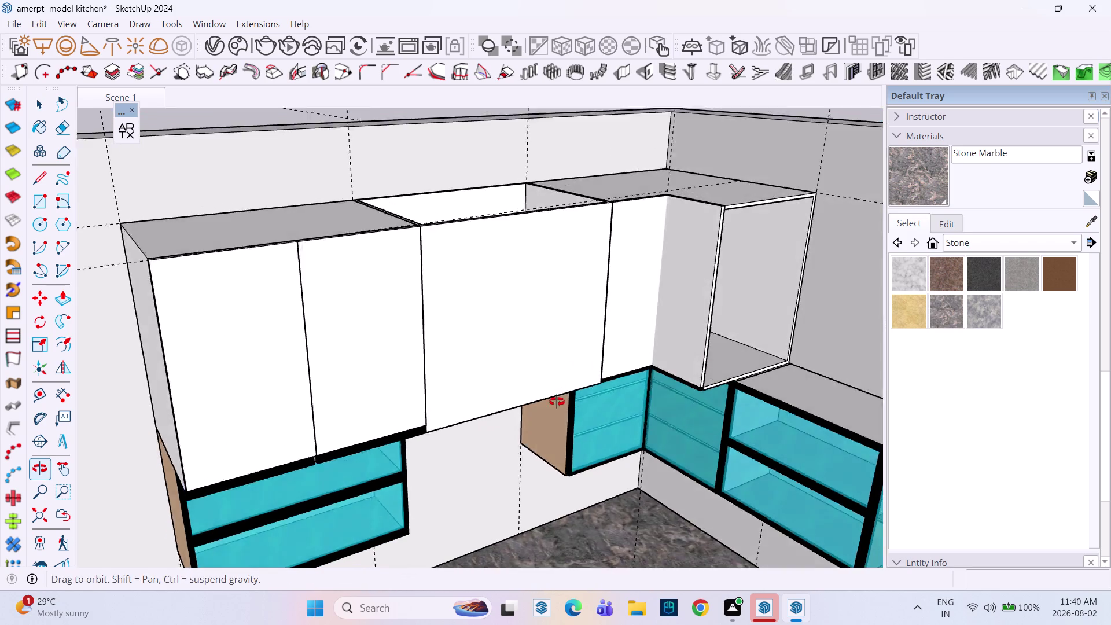
middle_drag(563, 390, 564, 430)
scroll(down, 3)
middle_drag(635, 320, 543, 189)
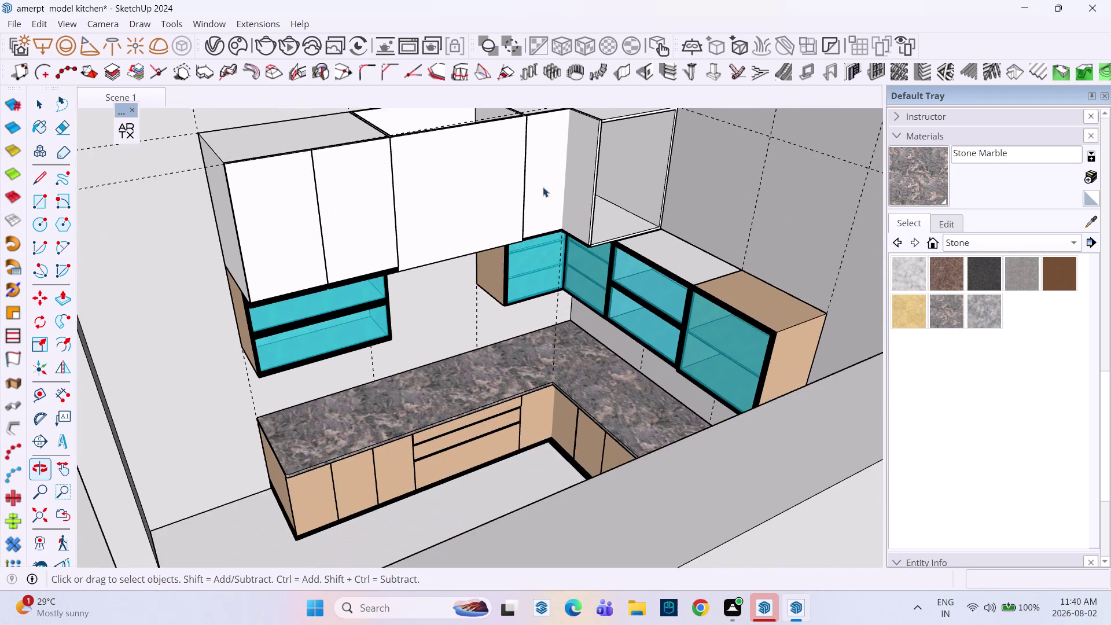
middle_drag(565, 250, 740, 250)
middle_drag(614, 203, 745, 336)
middle_drag(680, 282, 540, 247)
key(r)
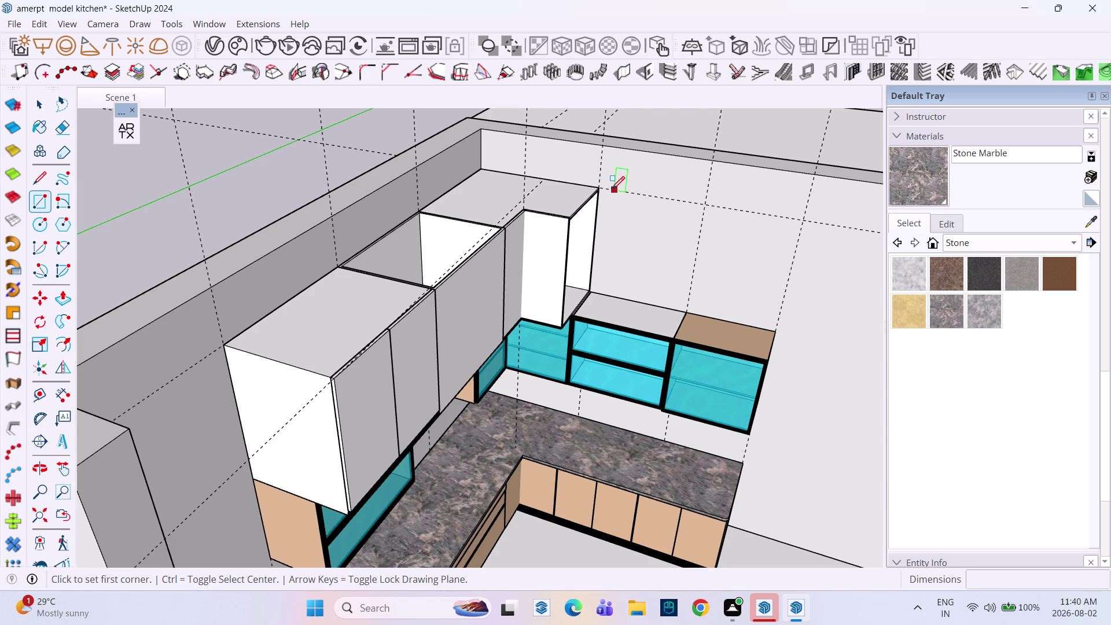
click(598, 184)
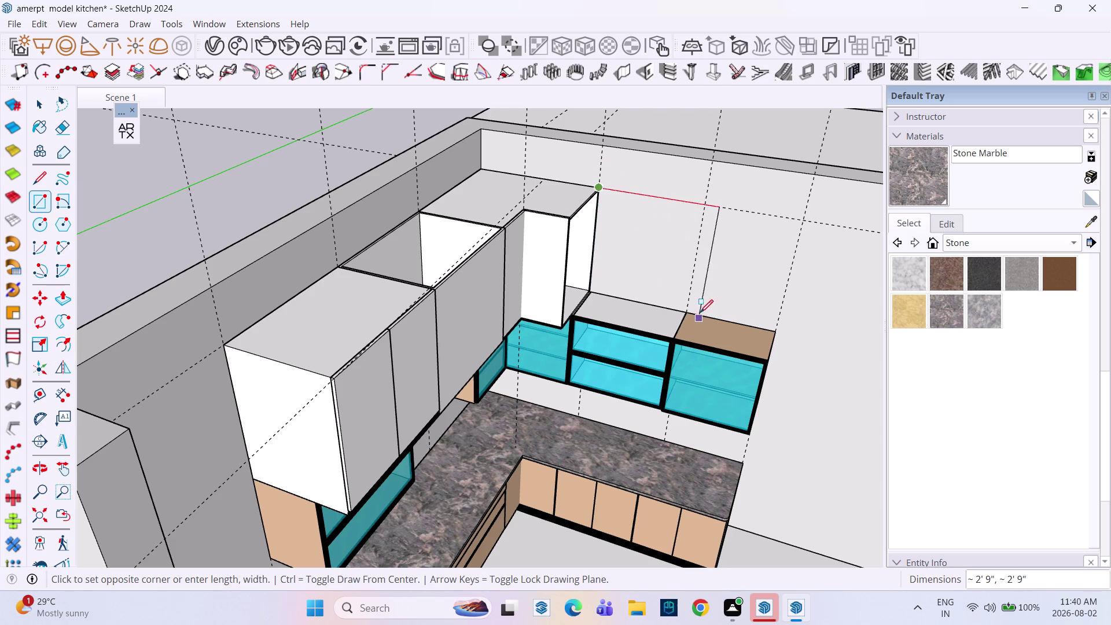
click(691, 310)
key(space)
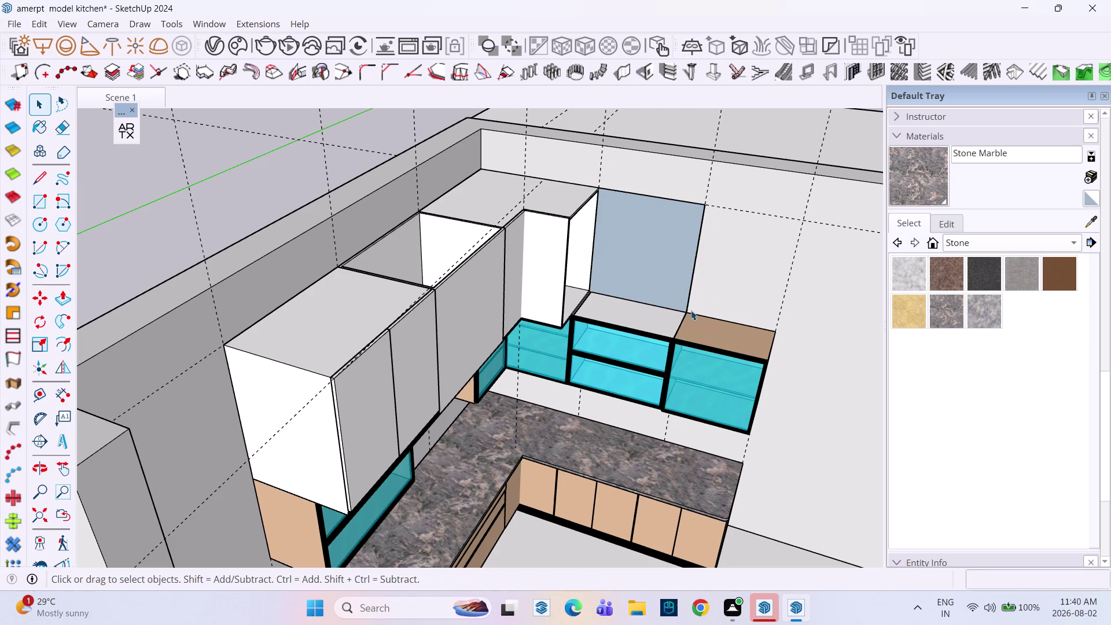
Group the rectangle and pull it out from the wall into a cabinet box.
double_click(643, 271)
right_click(643, 271)
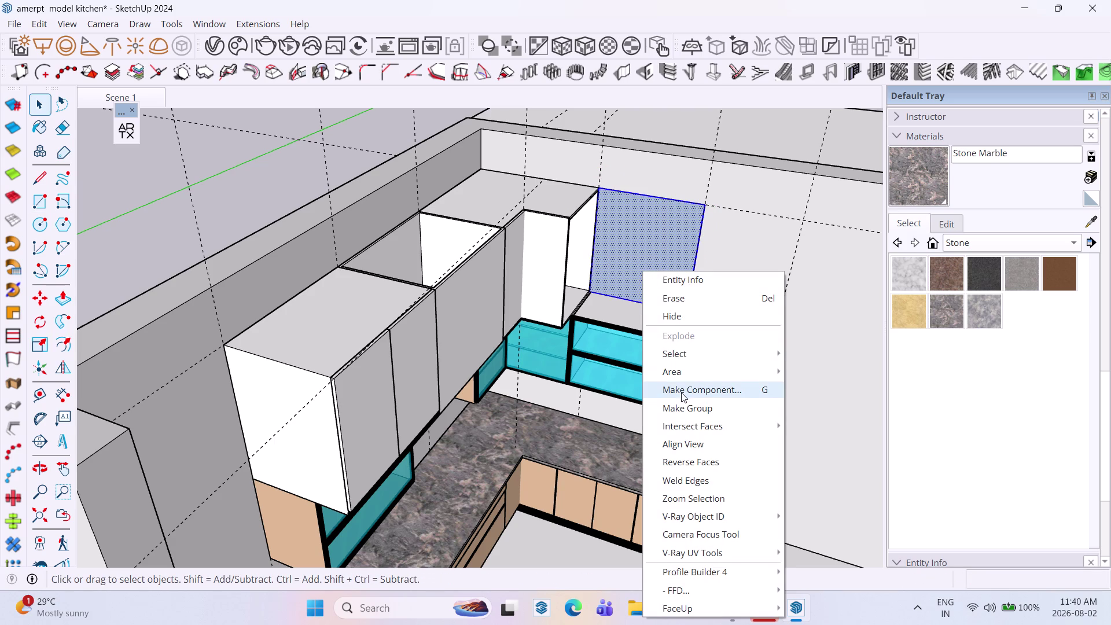
click(680, 408)
triple_click(638, 272)
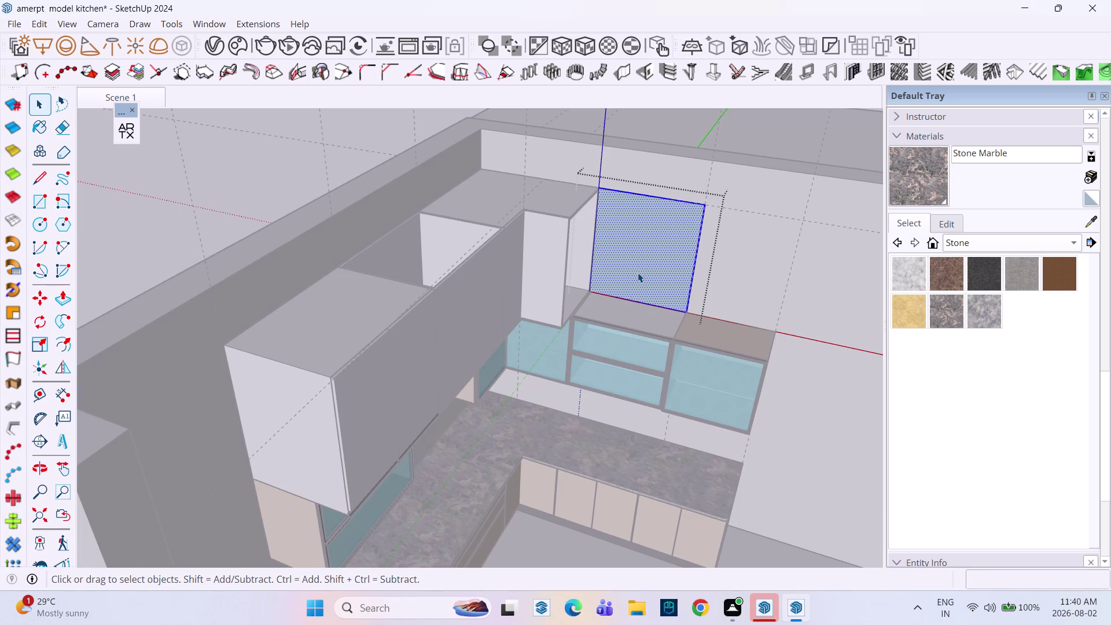
key(p)
click(638, 273)
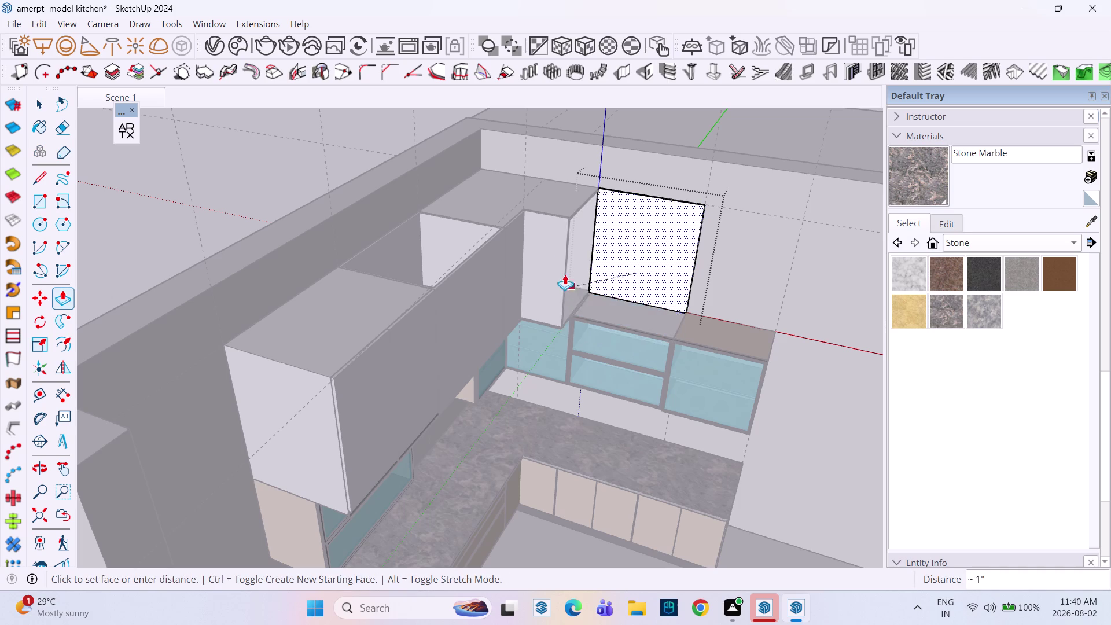
click(553, 251)
key(space)
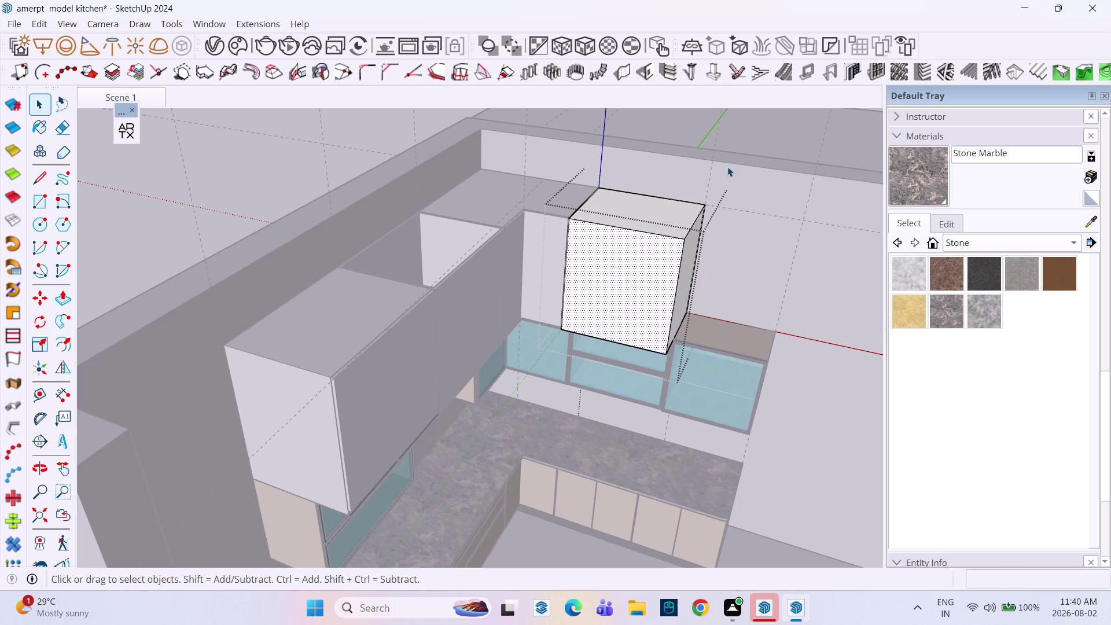
click(751, 133)
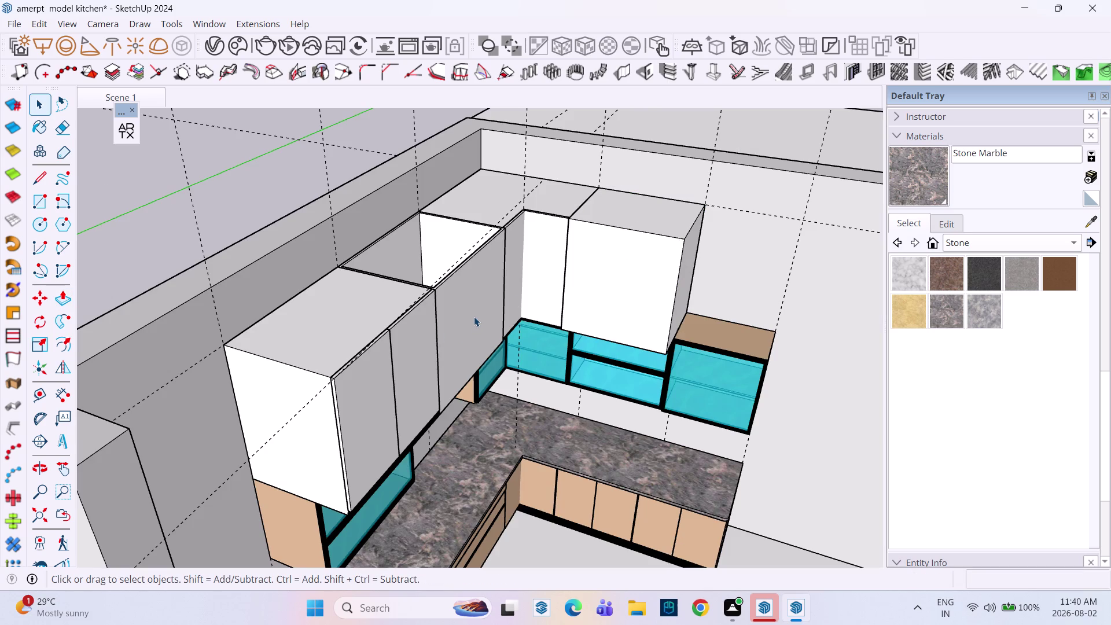
Push the new cabinet's side face out 3" toward the corner cabinet.
middle_drag(564, 300, 560, 393)
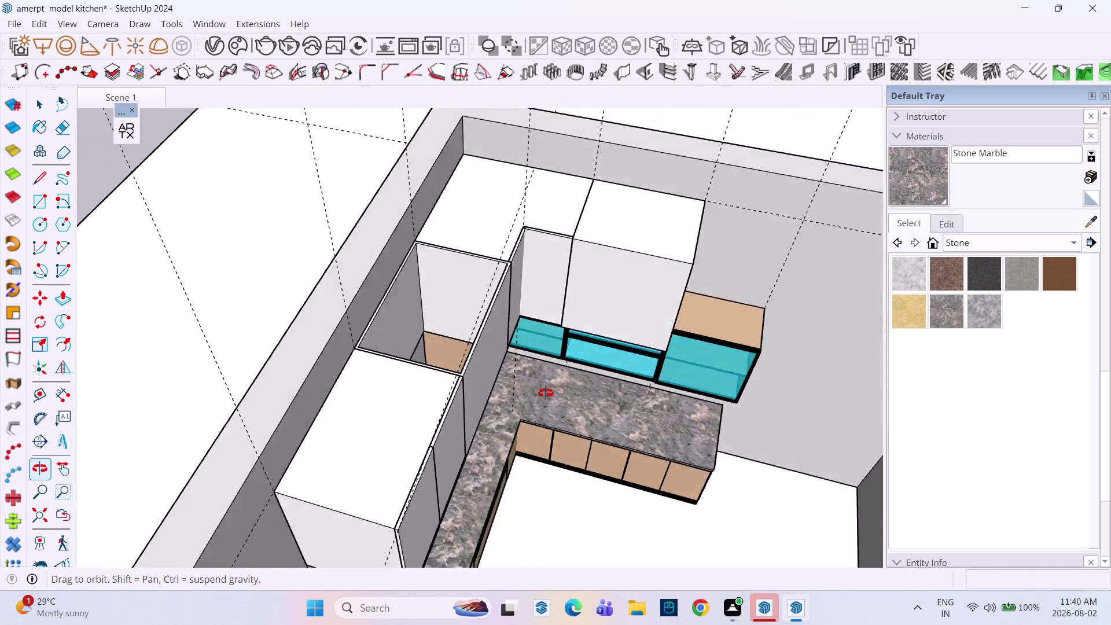
middle_drag(560, 393, 500, 375)
middle_drag(620, 295, 632, 352)
middle_drag(598, 307, 615, 415)
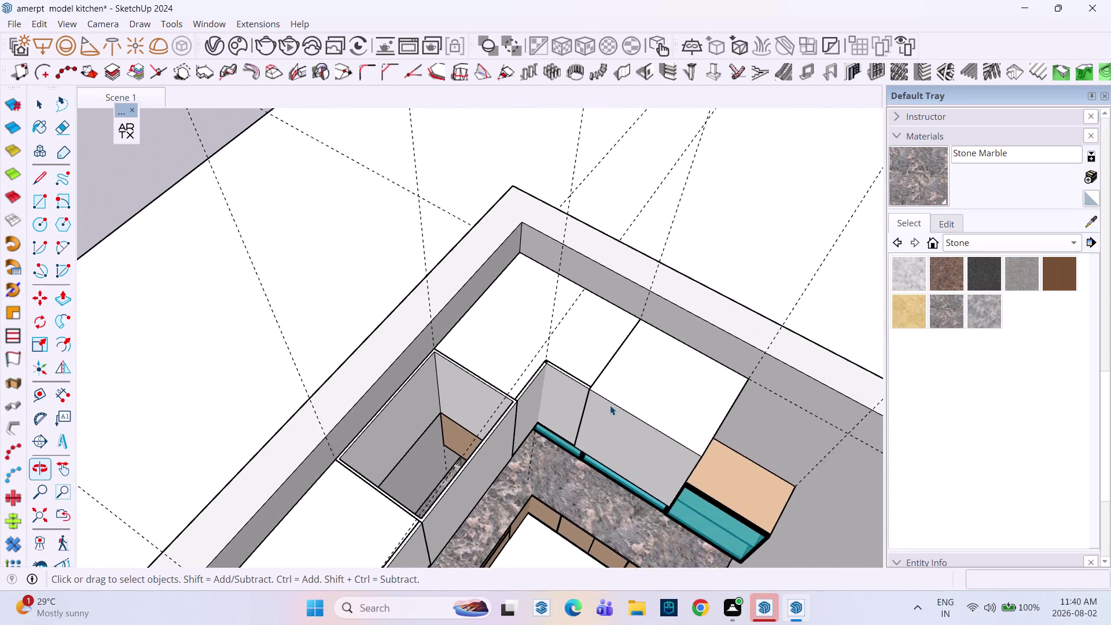
scroll(up, 3)
click(608, 404)
double_click(608, 404)
click(607, 412)
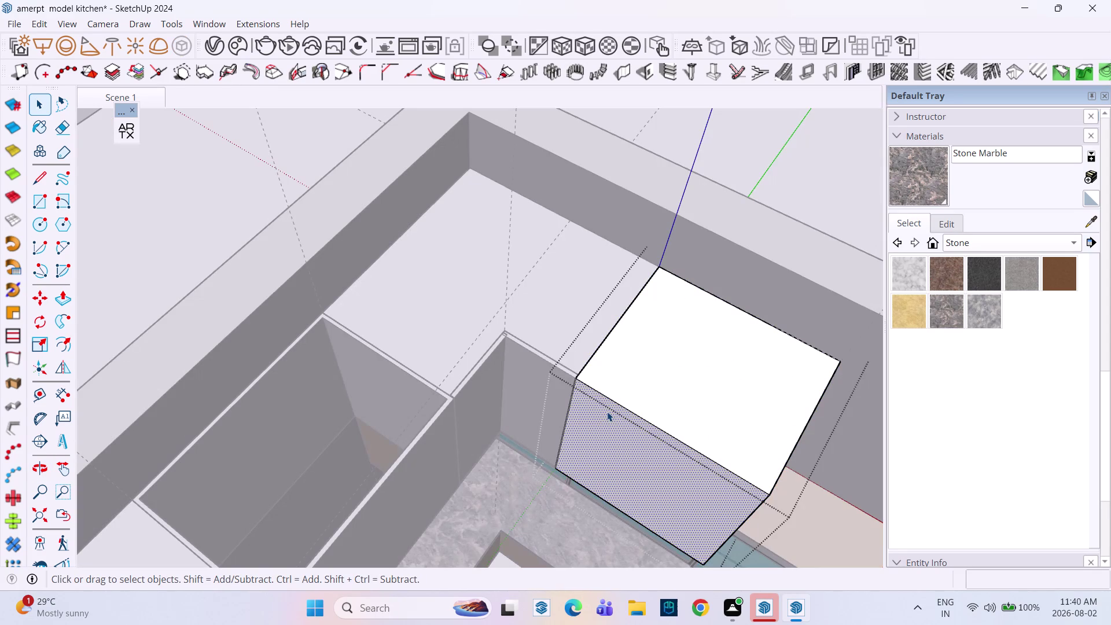
key(p)
click(607, 411)
scroll(up, 3)
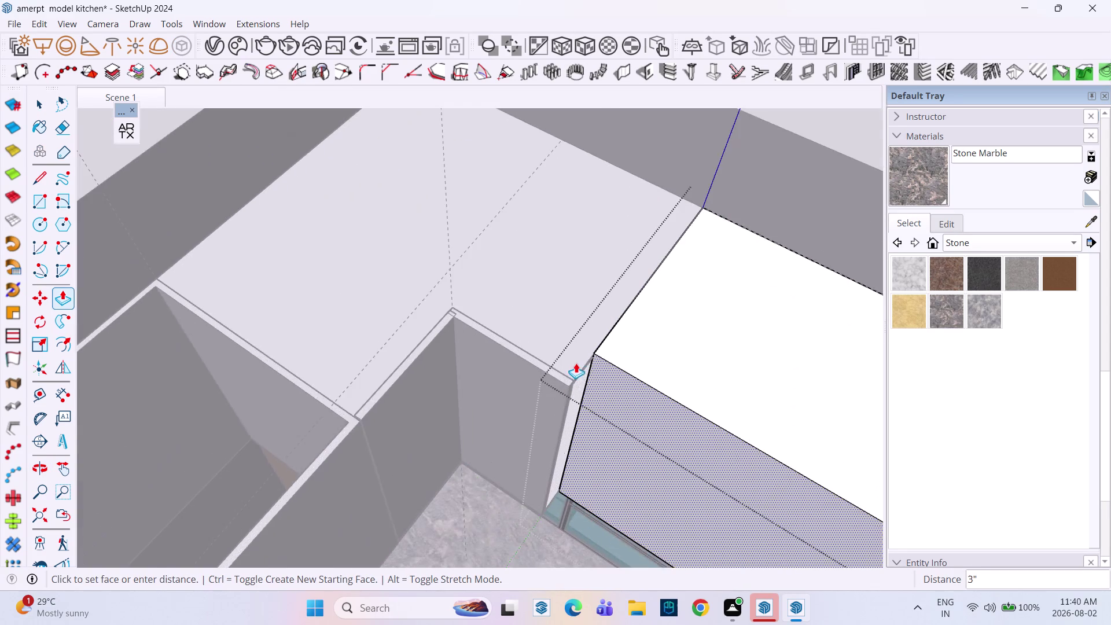
scroll(up, 3)
click(575, 378)
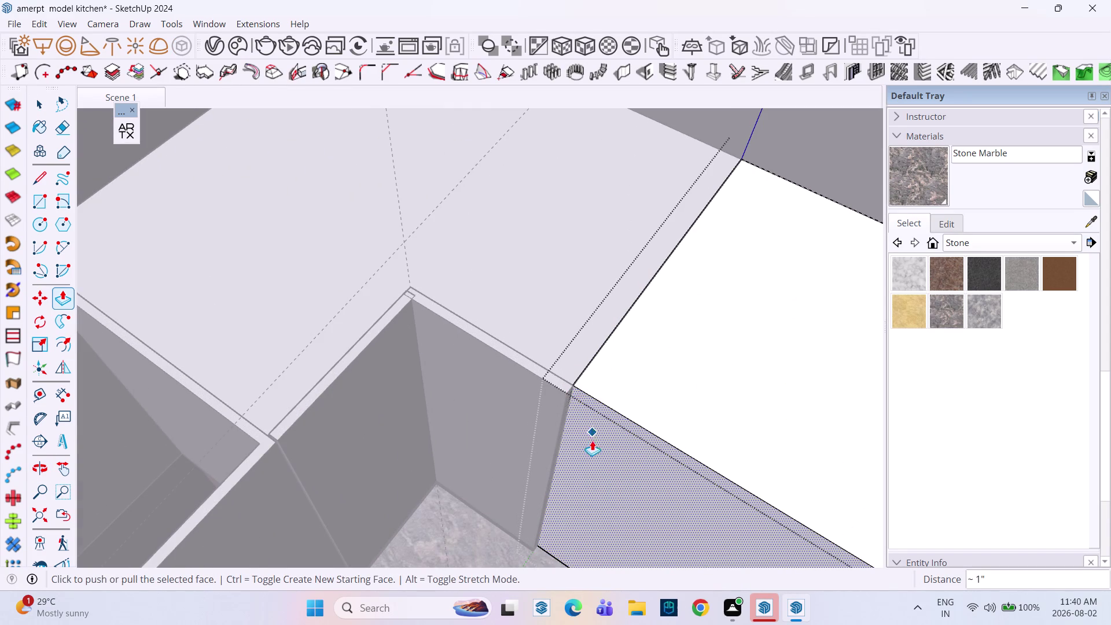
key(space)
scroll(down, 3)
scroll(up, 3)
scroll(down, 3)
click(206, 166)
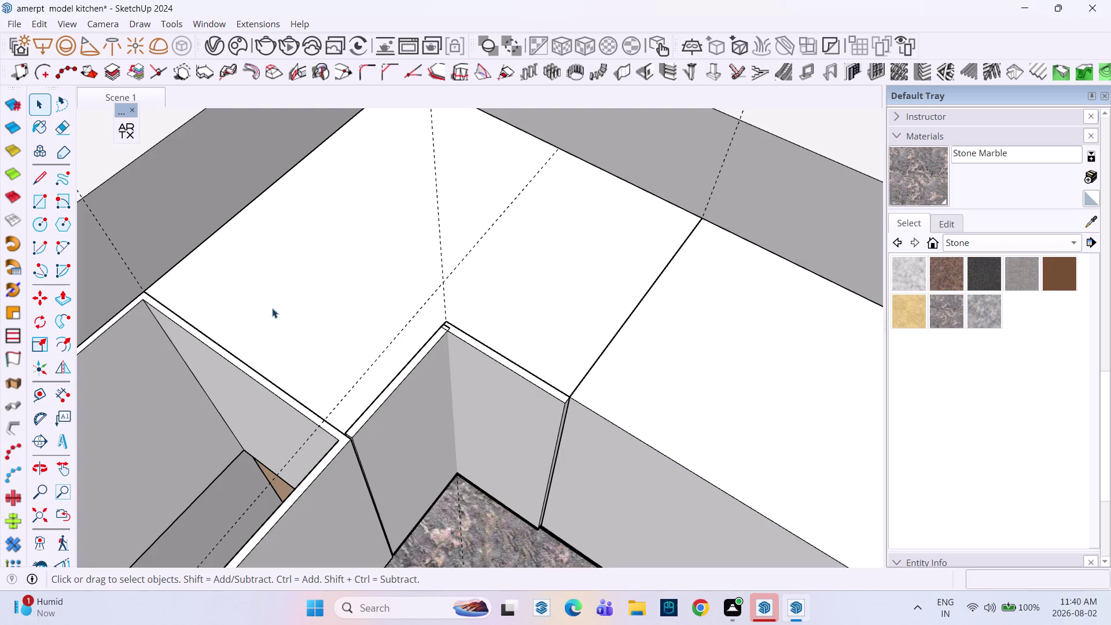
scroll(down, 3)
middle_drag(363, 480, 445, 308)
click(239, 528)
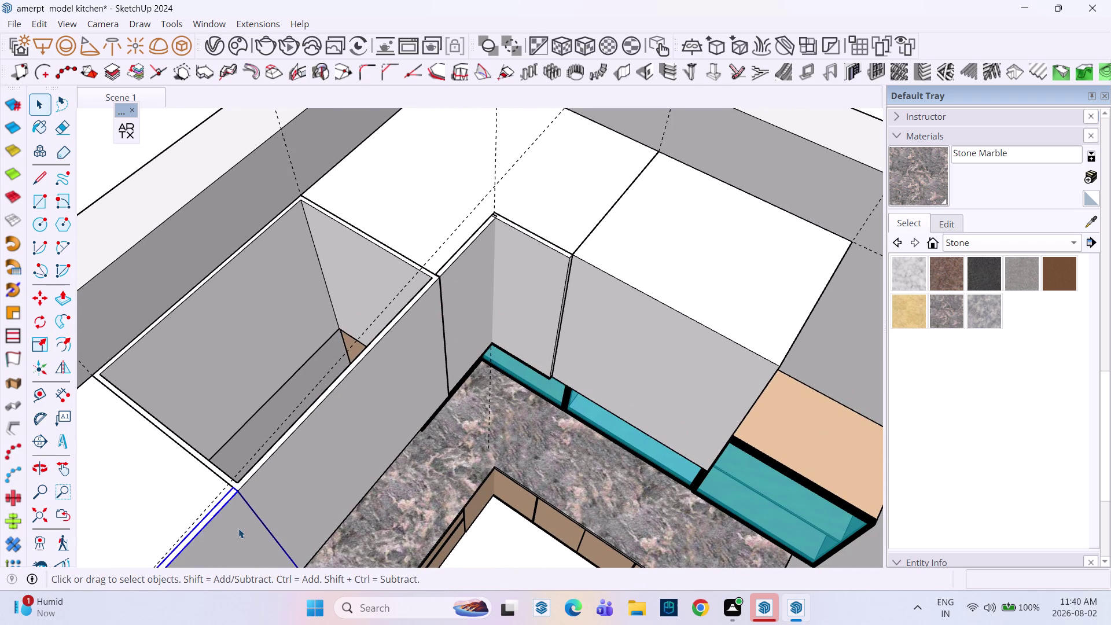
Copy the grey panel beside the corner cabinet and rotate it 90° upright.
key(m)
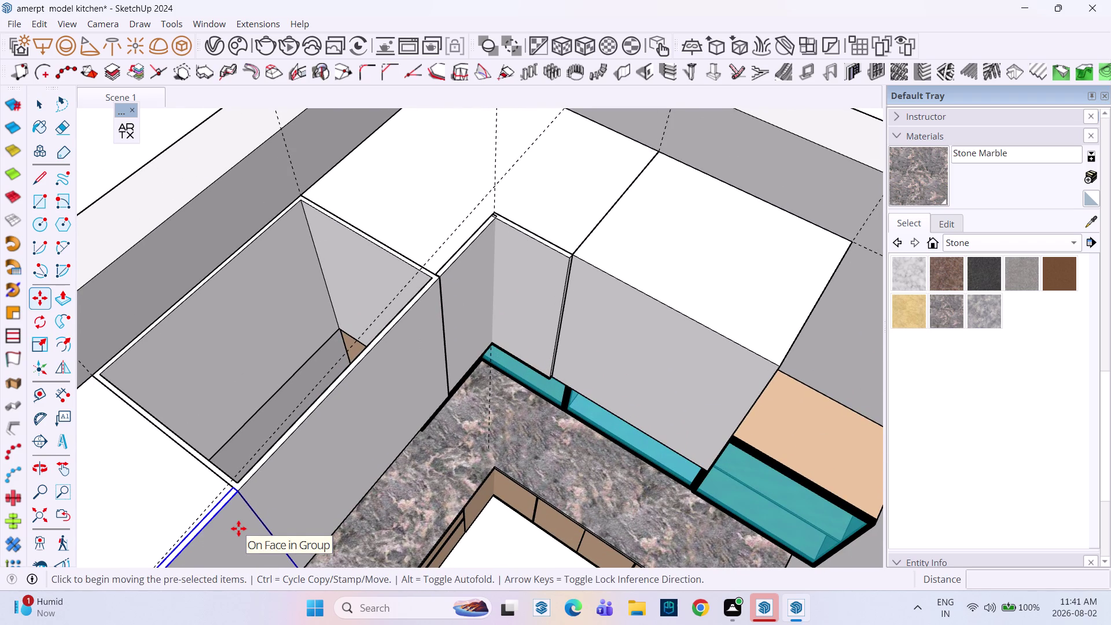
click(238, 492)
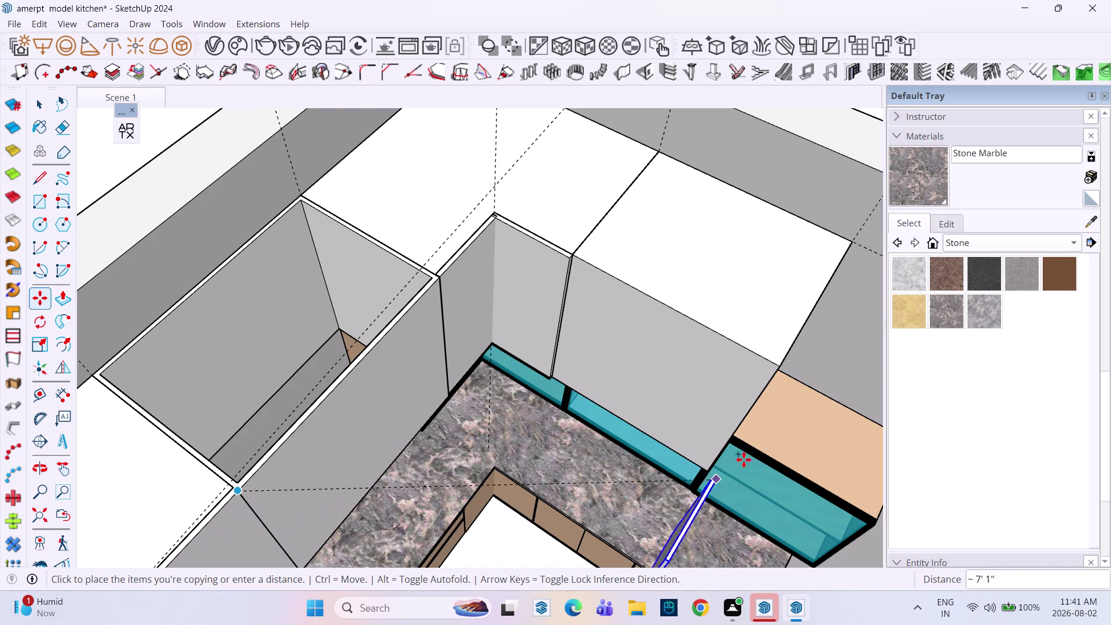
click(781, 371)
key(q)
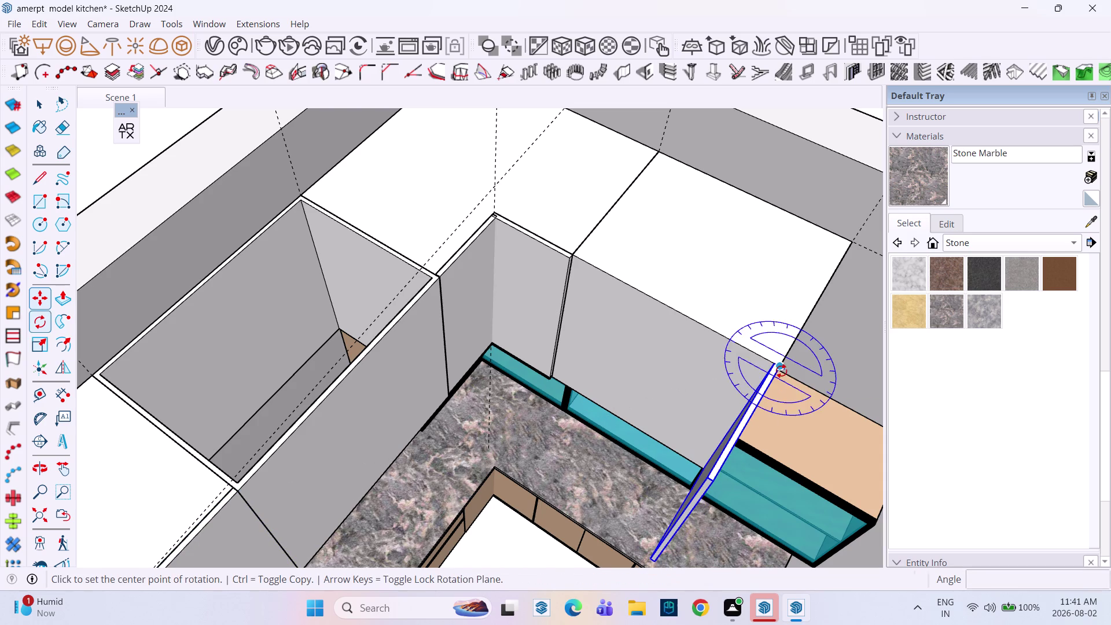
click(744, 418)
click(727, 443)
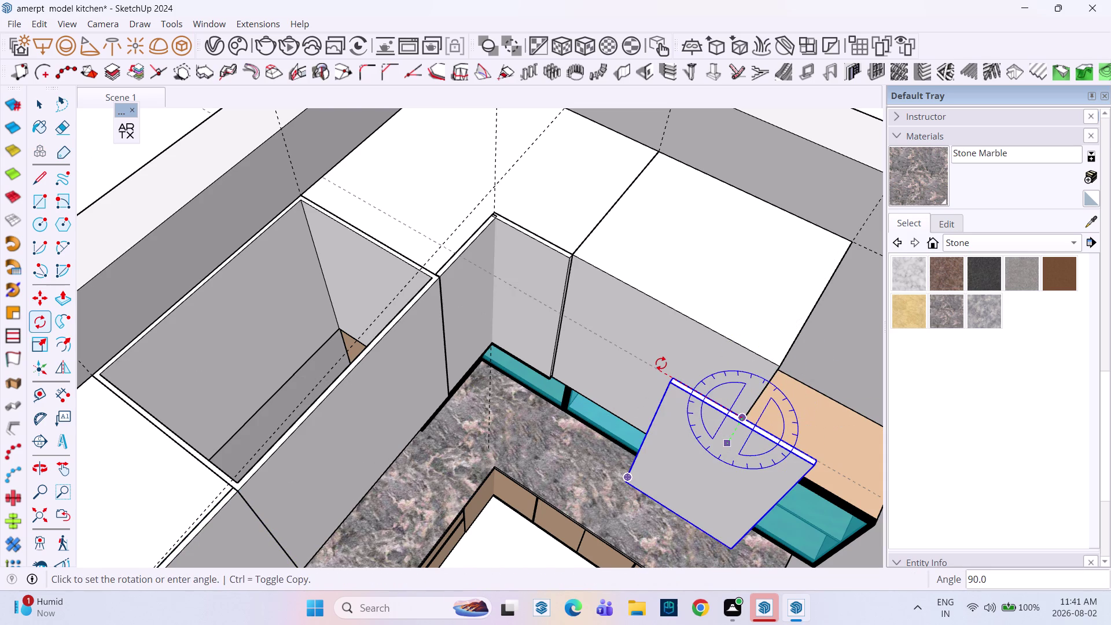
text(90)
key(Return)
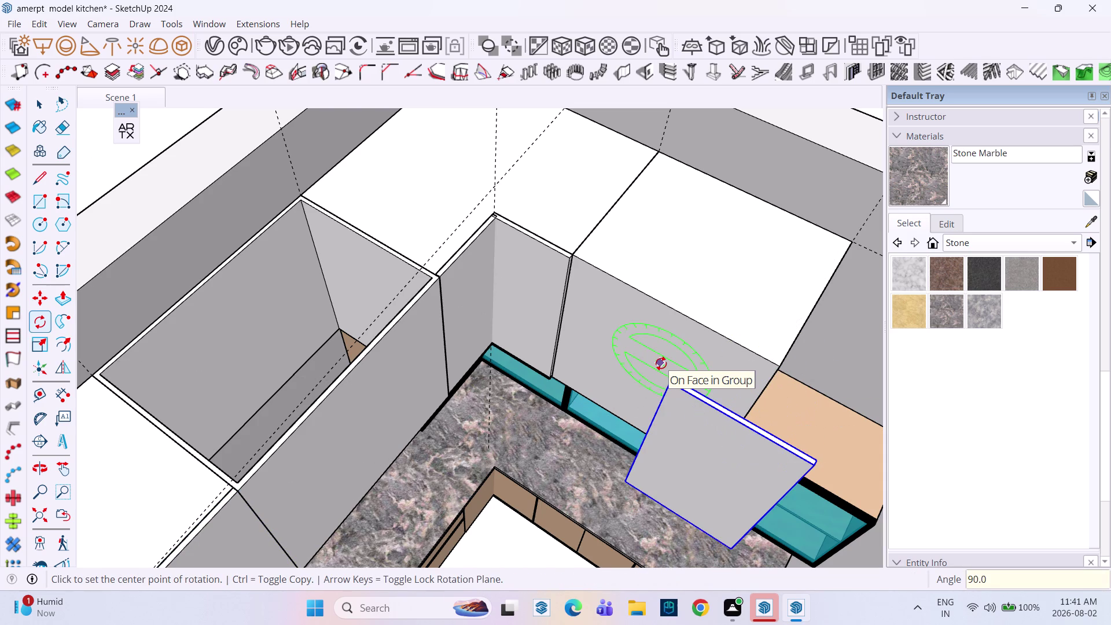
Move the upright panel onto the back wall corner endpoint.
key(m)
click(676, 372)
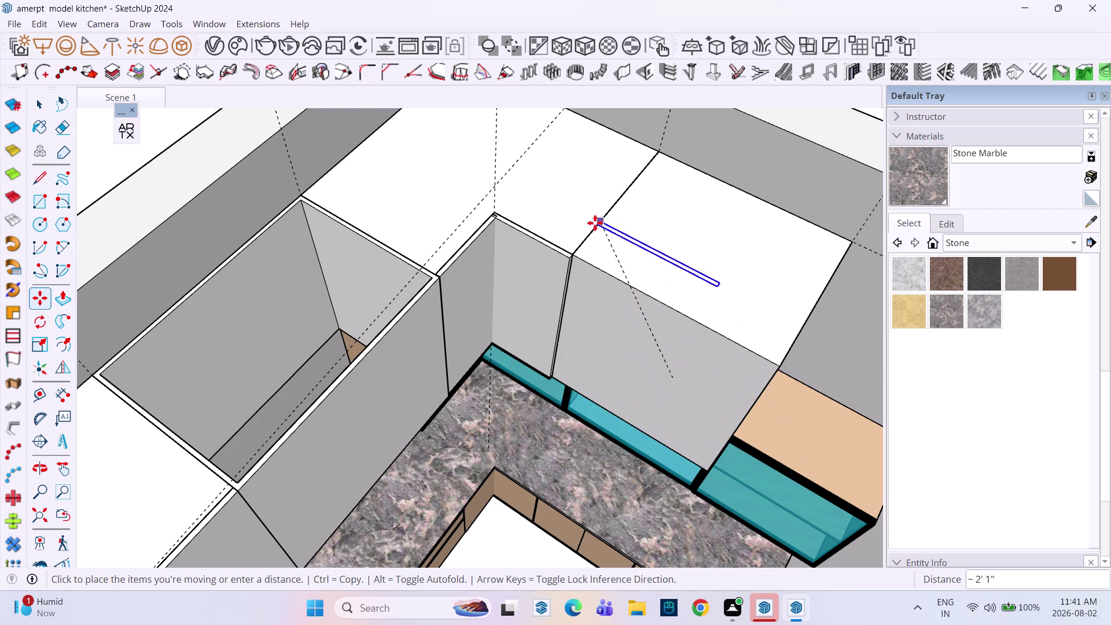
click(575, 260)
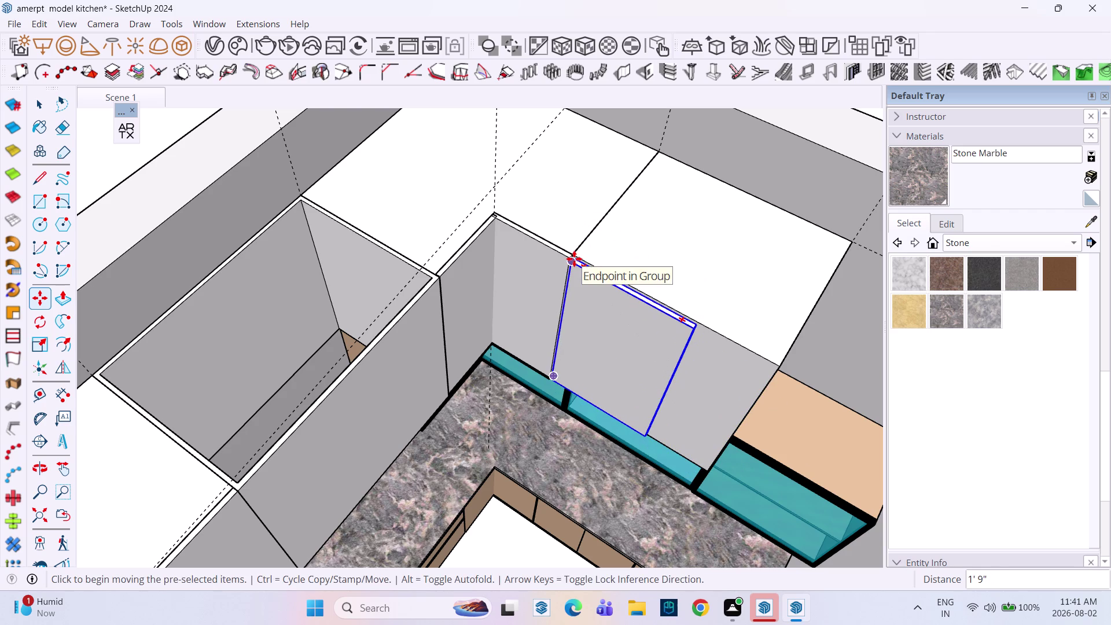
Scale the panel sideways so it covers the corner wall cabinet's front face.
key(s)
middle_drag(585, 356, 489, 262)
middle_drag(488, 262, 464, 271)
scroll(up, 3)
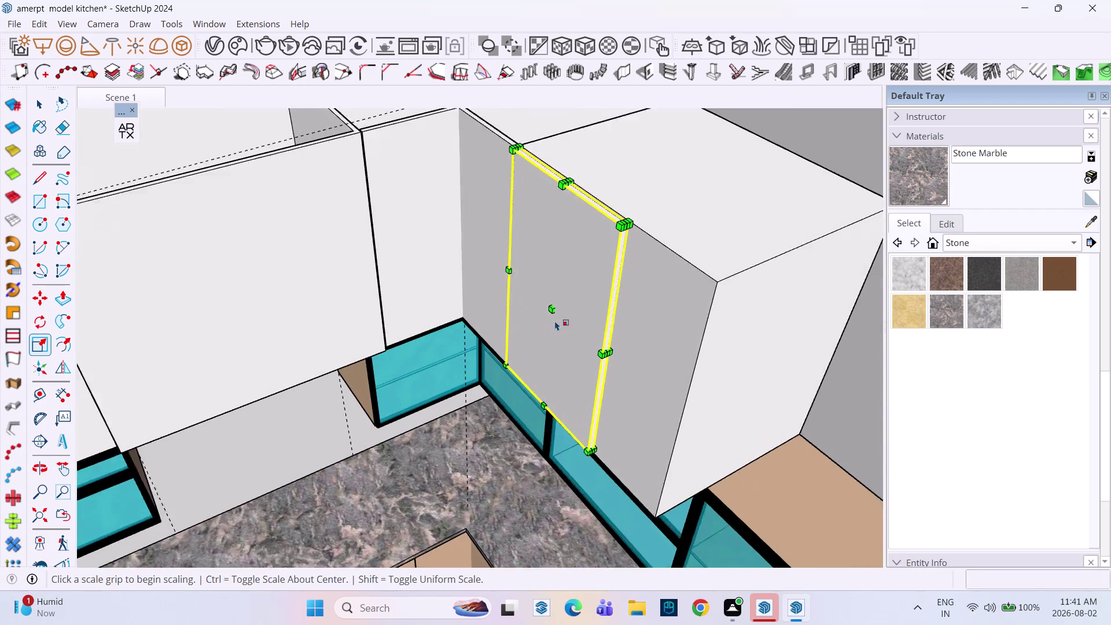
scroll(up, 3)
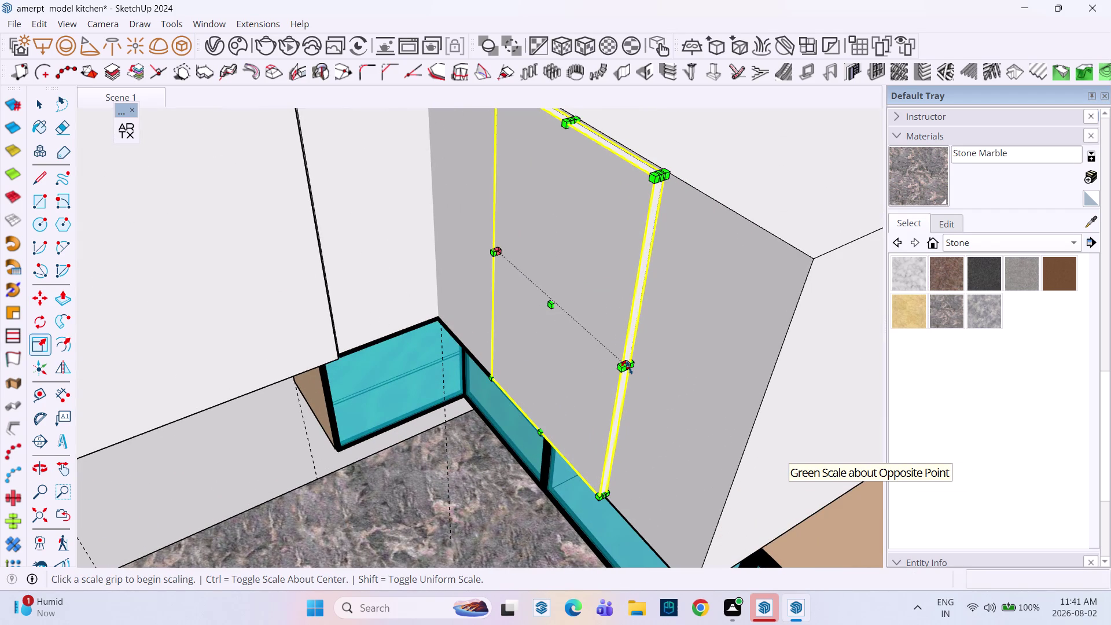
click(629, 368)
click(763, 425)
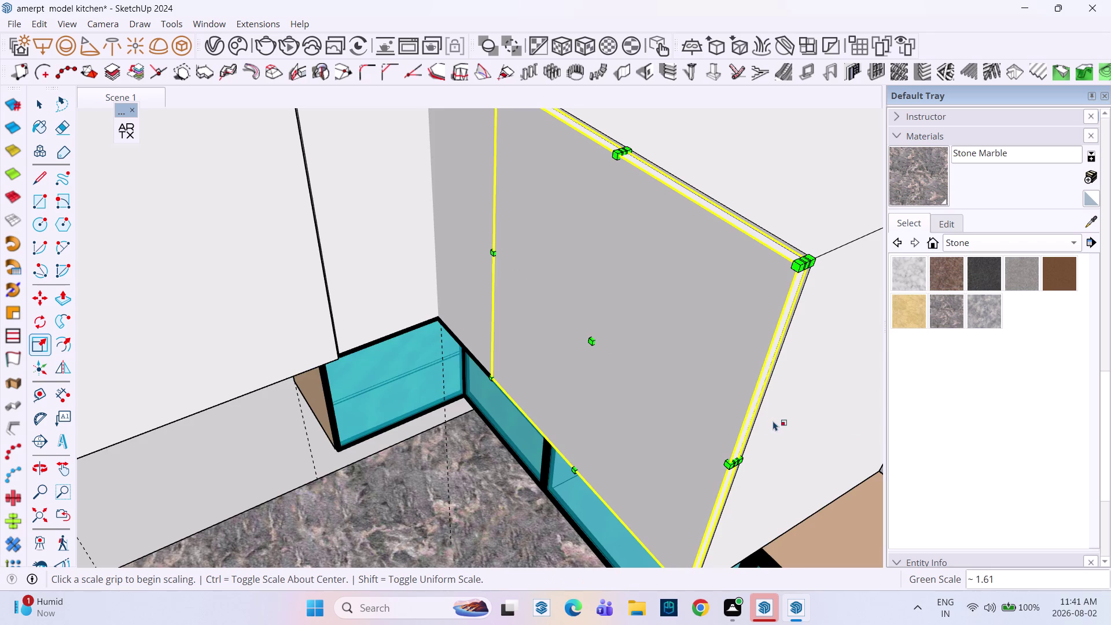
scroll(down, 3)
key(space)
scroll(down, 3)
middle_drag(607, 295, 698, 346)
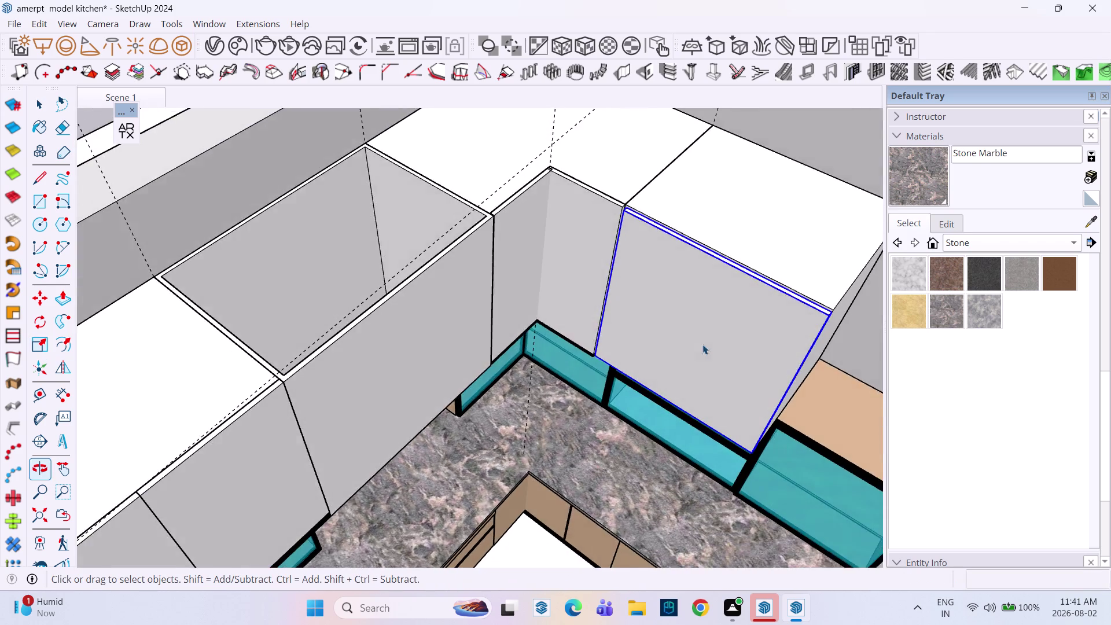
scroll(down, 3)
click(584, 417)
scroll(down, 3)
scroll(up, 3)
scroll(down, 3)
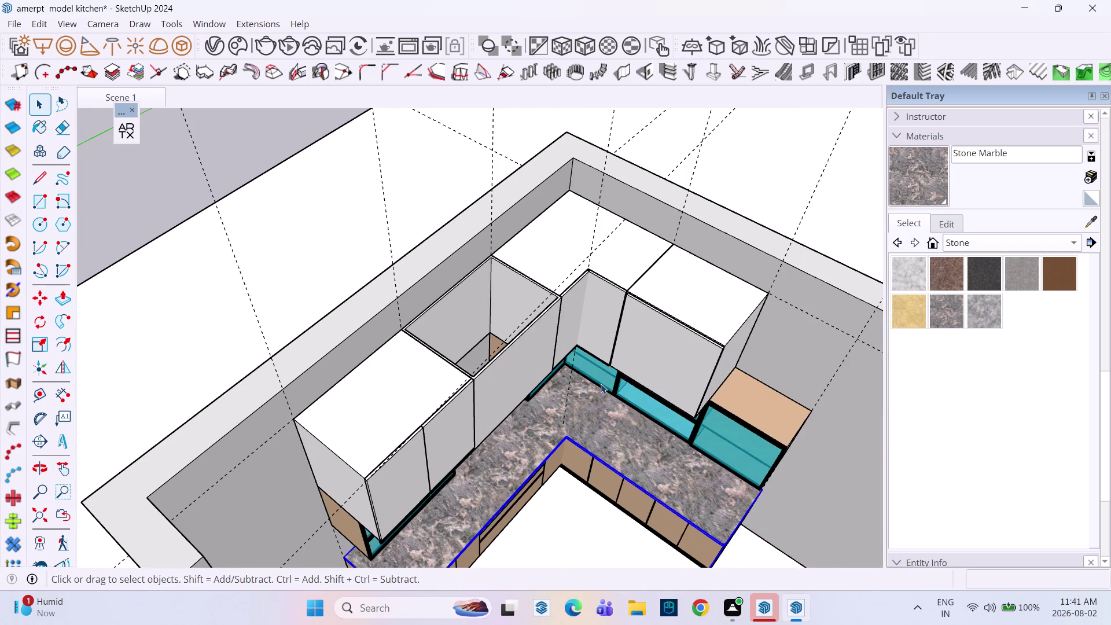
middle_drag(602, 380, 687, 265)
middle_drag(601, 312, 648, 224)
scroll(up, 3)
middle_drag(549, 293, 548, 292)
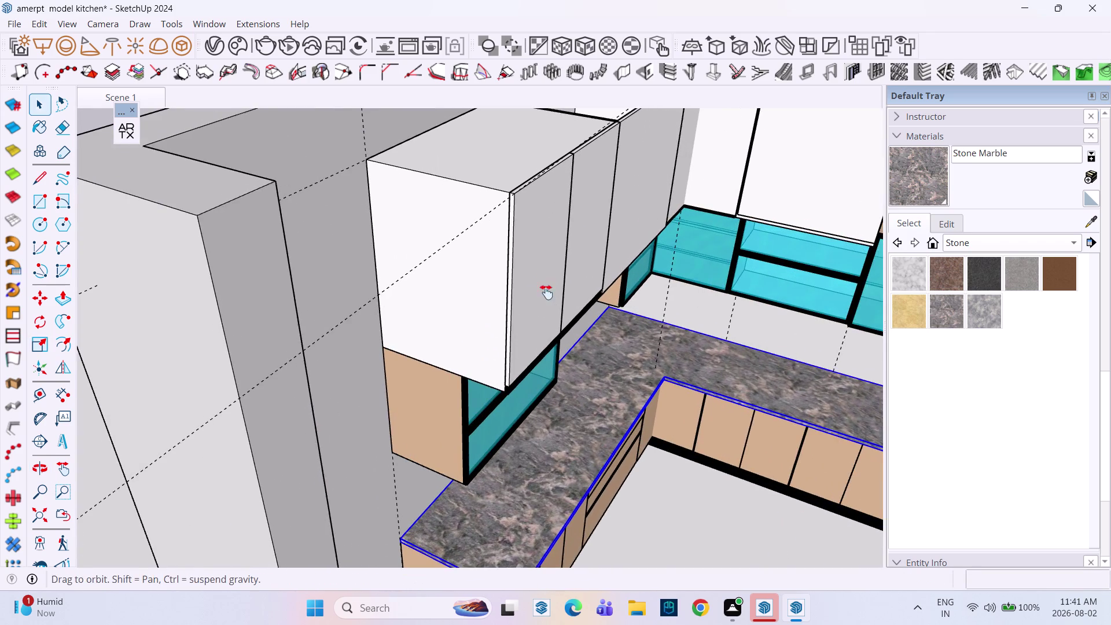
middle_drag(547, 292, 552, 89)
scroll(up, 3)
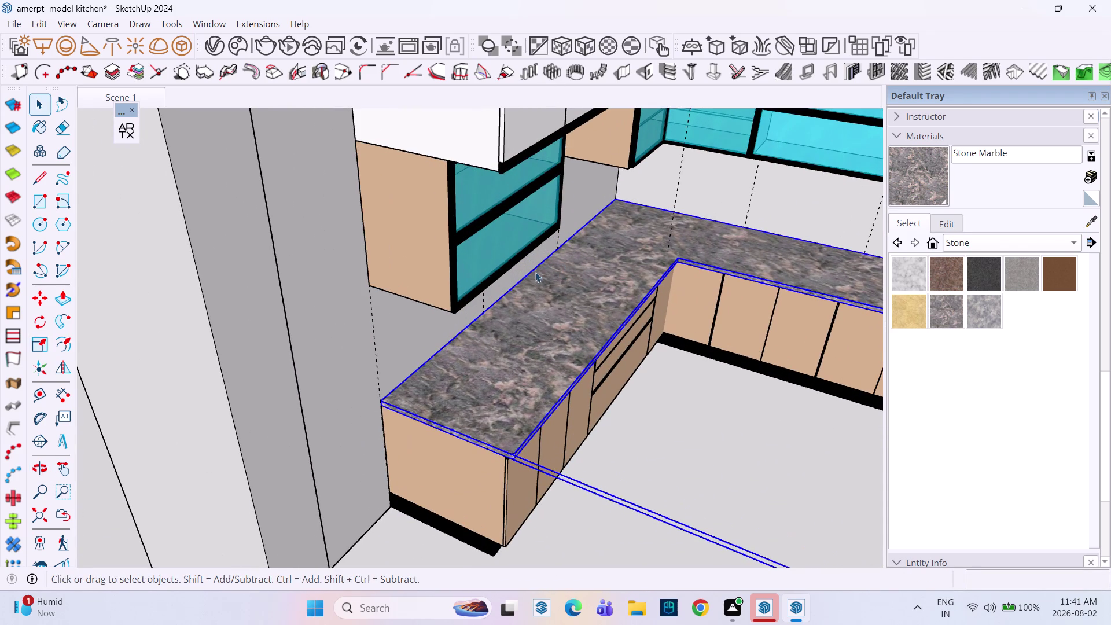
middle_drag(527, 418, 579, 253)
middle_click(579, 253)
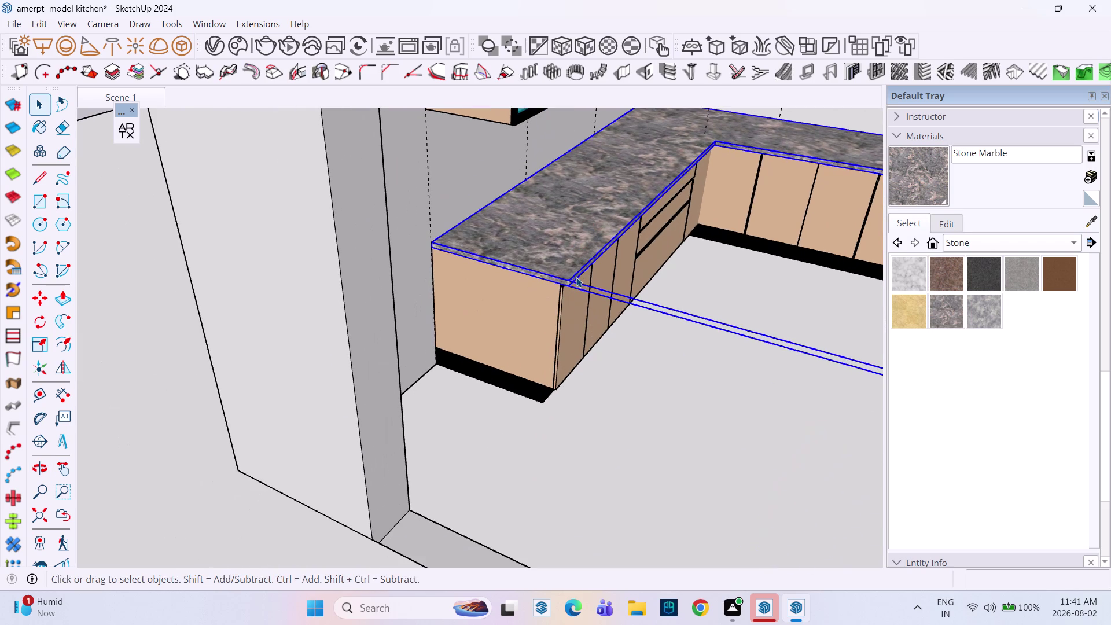
scroll(down, 3)
middle_drag(593, 175, 555, 400)
middle_drag(586, 258, 417, 257)
middle_drag(534, 263, 429, 176)
scroll(up, 3)
middle_drag(393, 198, 590, 260)
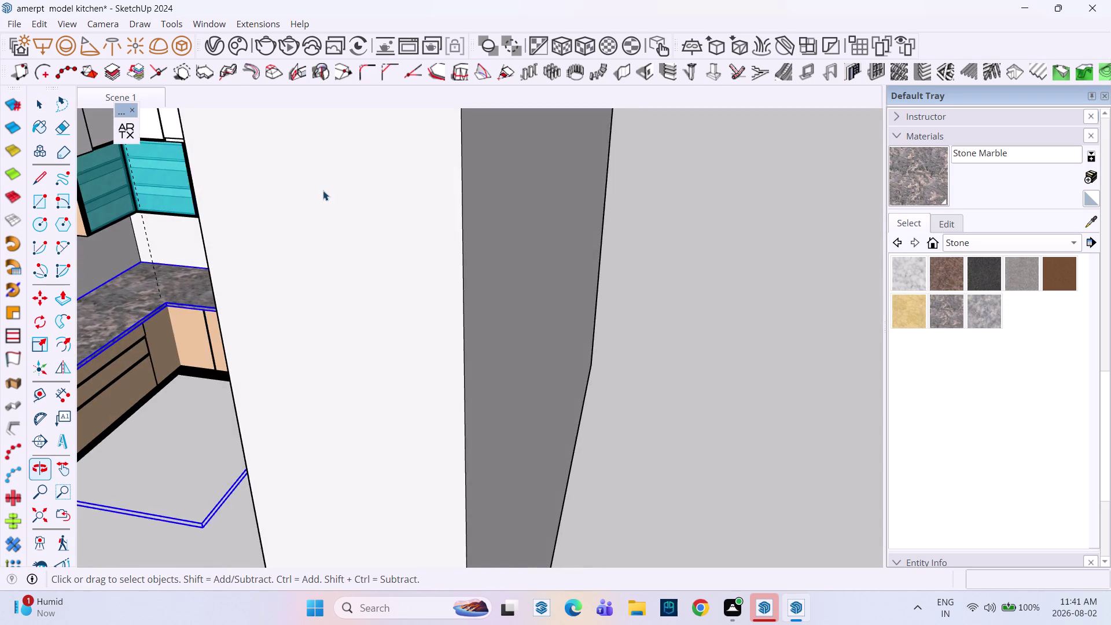
scroll(down, 3)
scroll(up, 3)
scroll(down, 3)
middle_drag(199, 200, 478, 229)
middle_drag(509, 215, 503, 233)
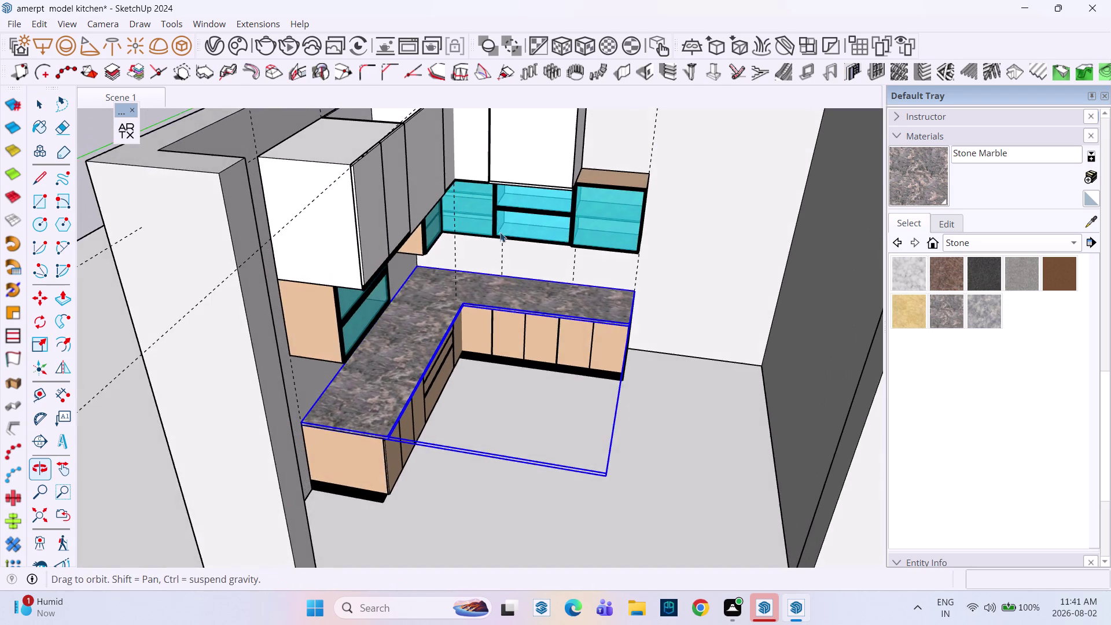
scroll(up, 3)
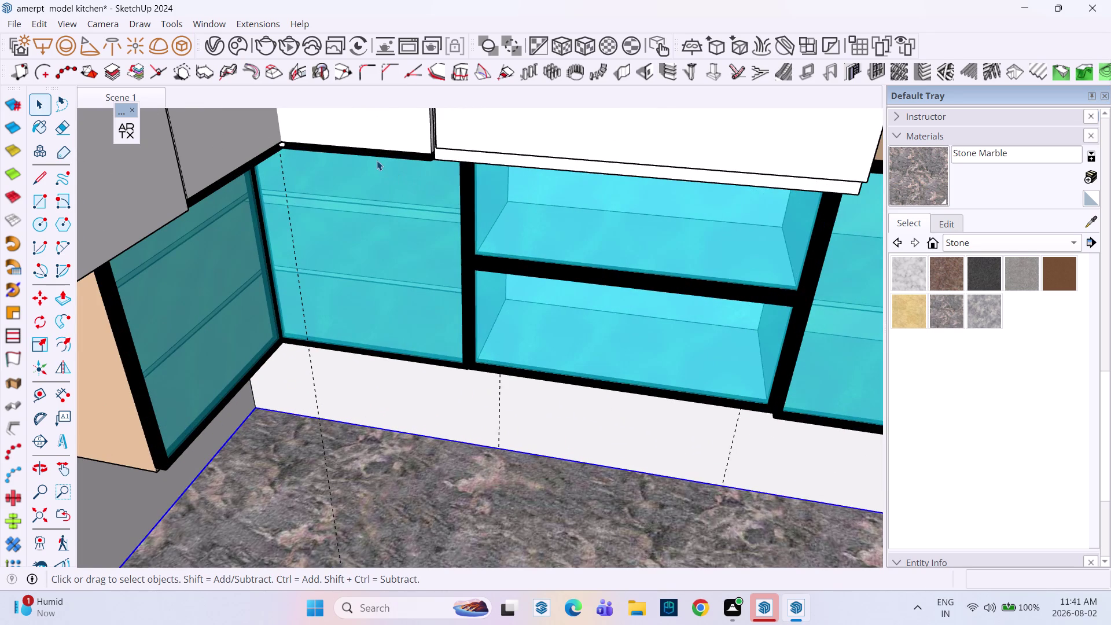
scroll(down, 3)
scroll(down, 3)
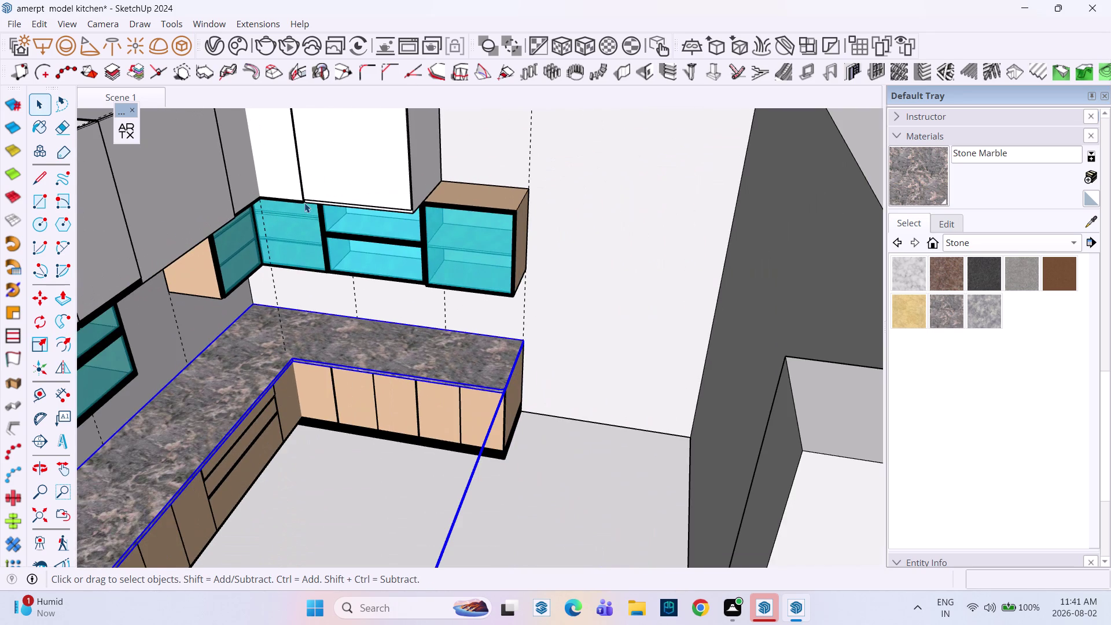
scroll(up, 3)
Select the shelf unit's top edge strip and start a Move copy, then undo it.
click(300, 207)
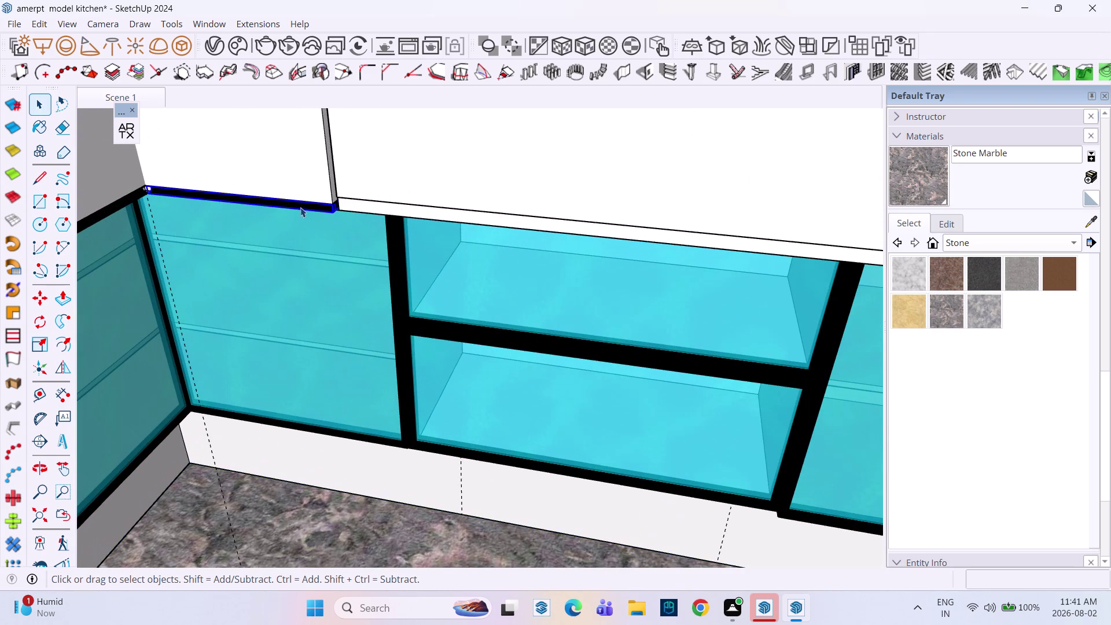
key(m)
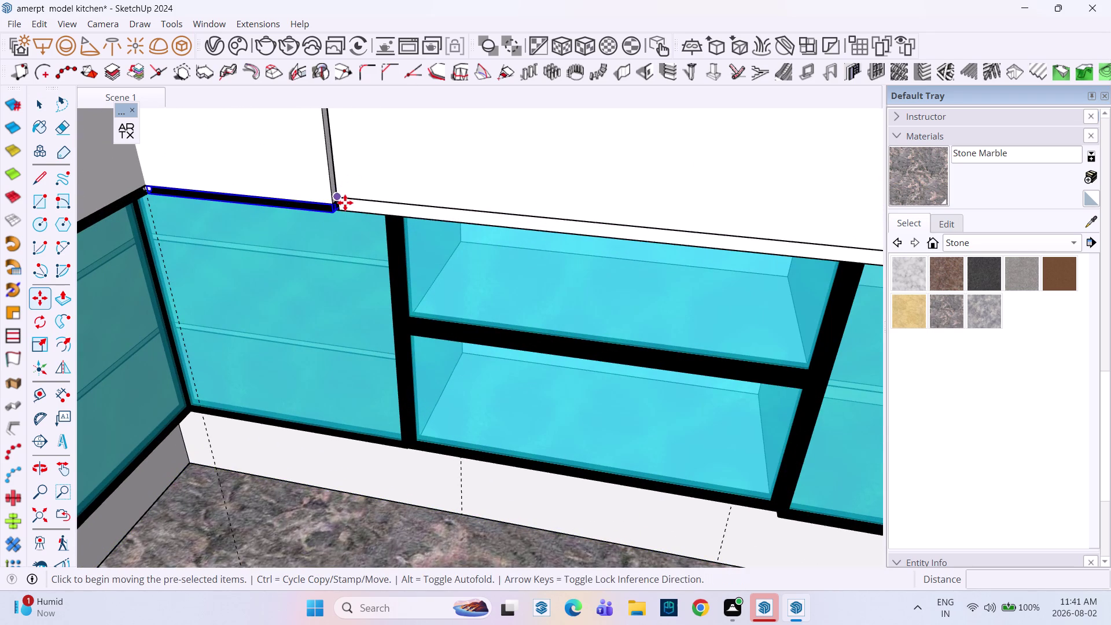
click(155, 185)
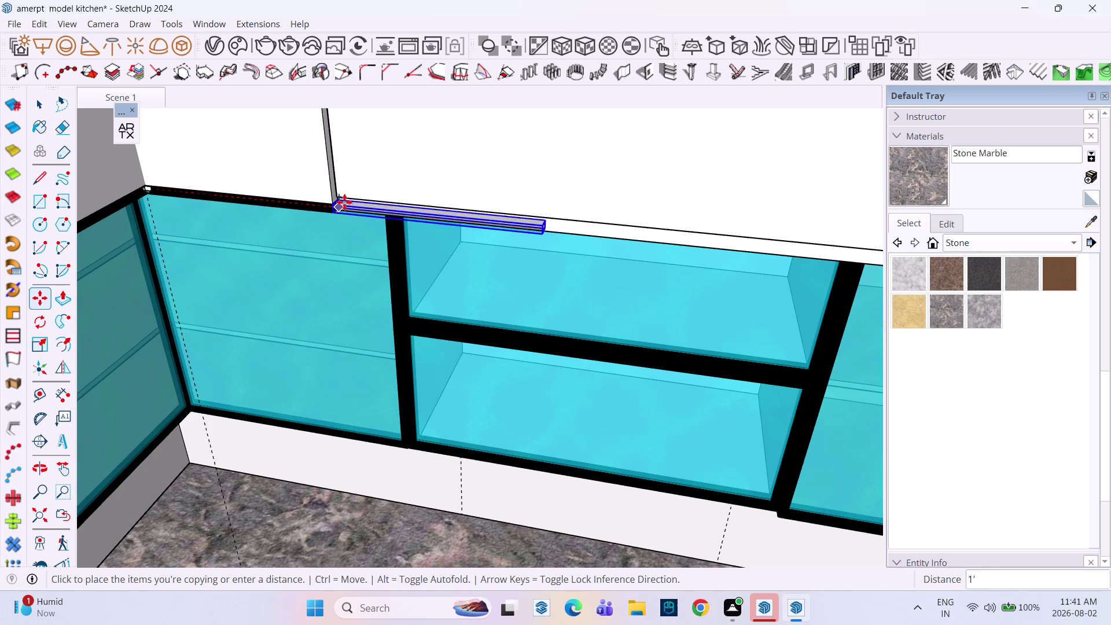
scroll(up, 3)
scroll(down, 3)
scroll(up, 3)
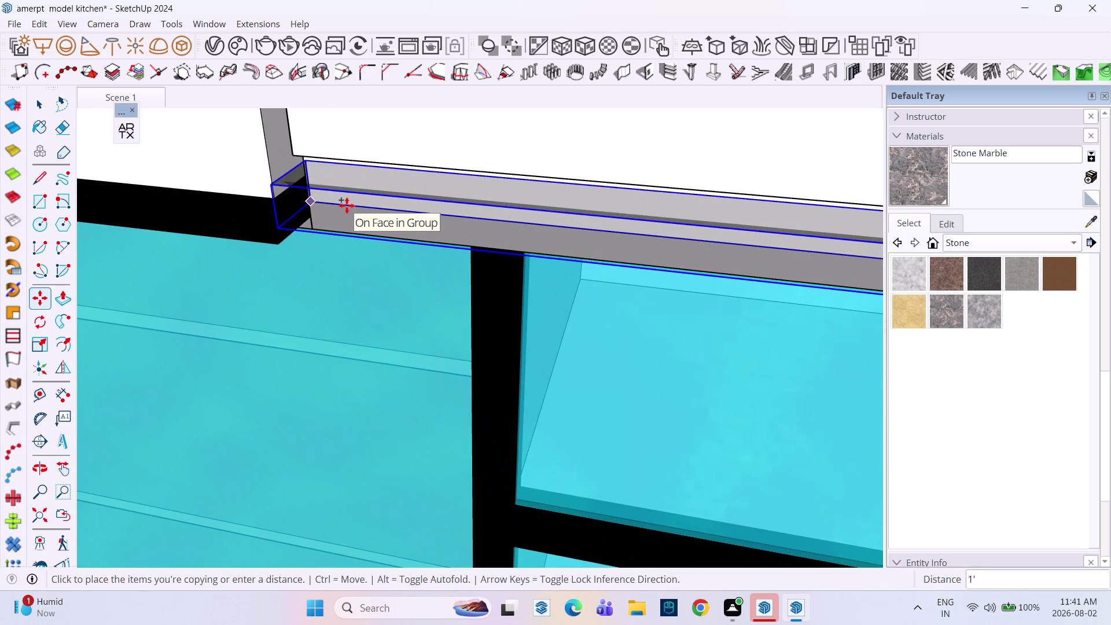
key(ctrl+z)
scroll(down, 3)
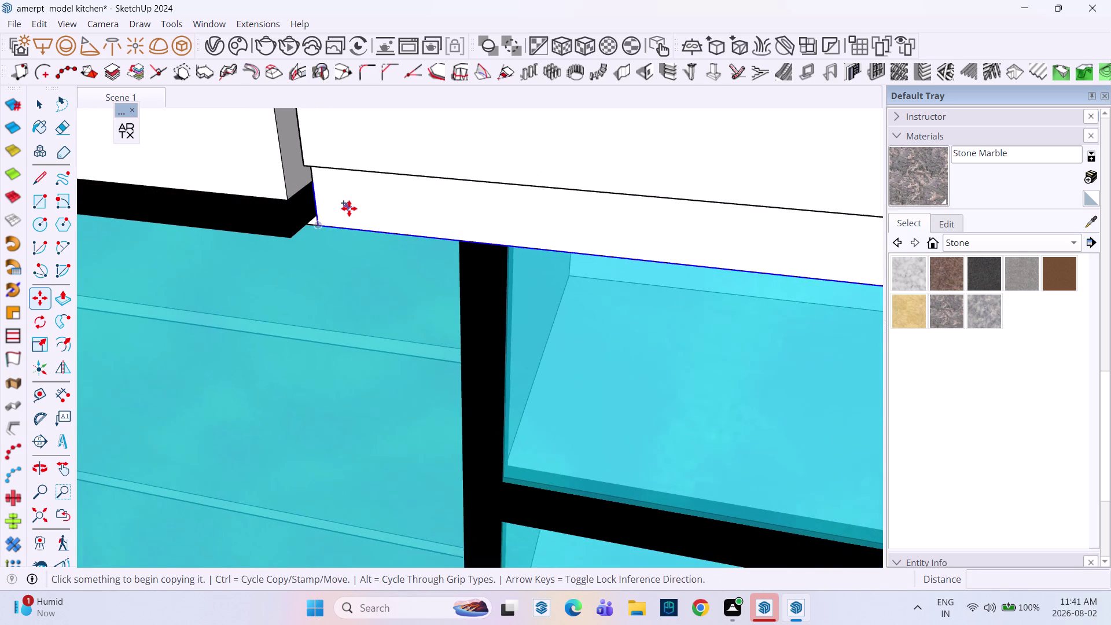
scroll(down, 3)
scroll(down, 3)
scroll(up, 3)
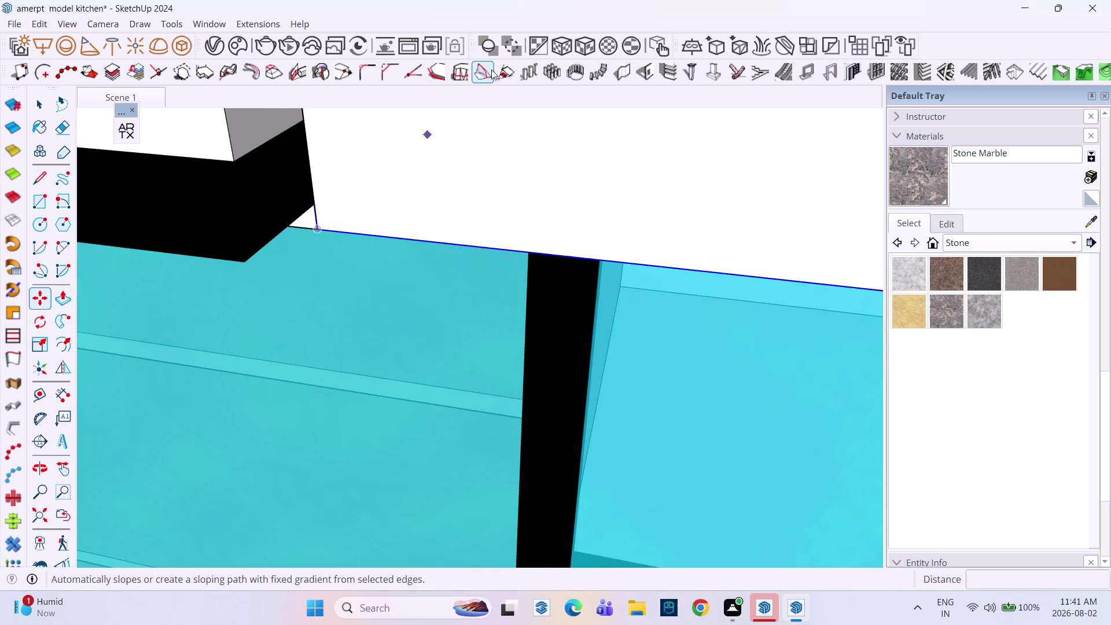
key(space)
Select the black trim piece and orbit to inspect its rounded end.
click(278, 164)
click(293, 150)
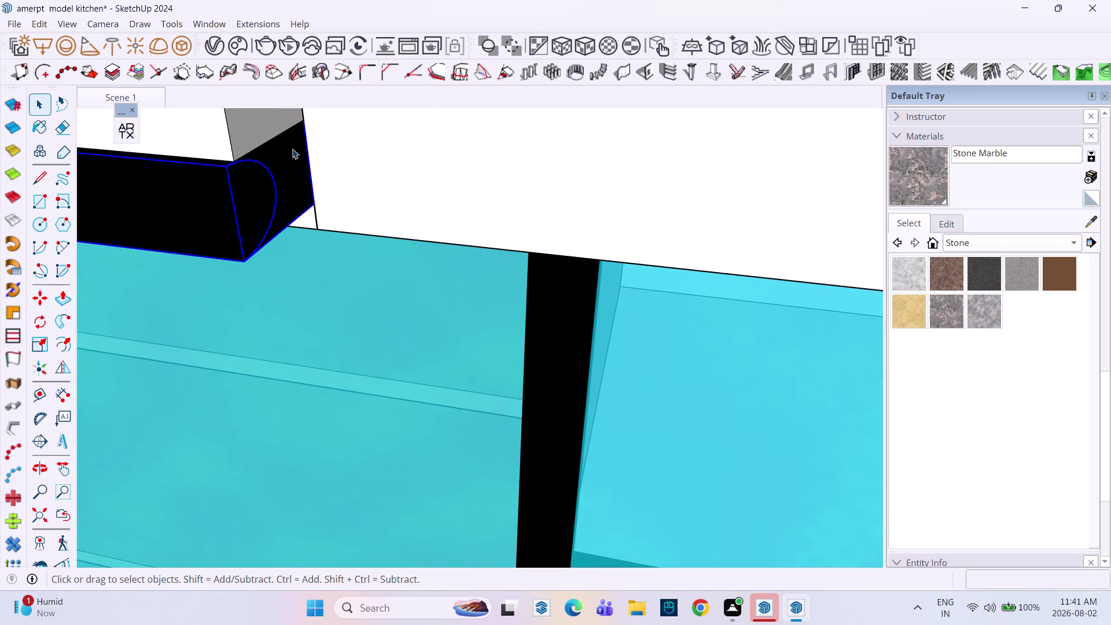
click(288, 140)
middle_drag(269, 157, 439, 189)
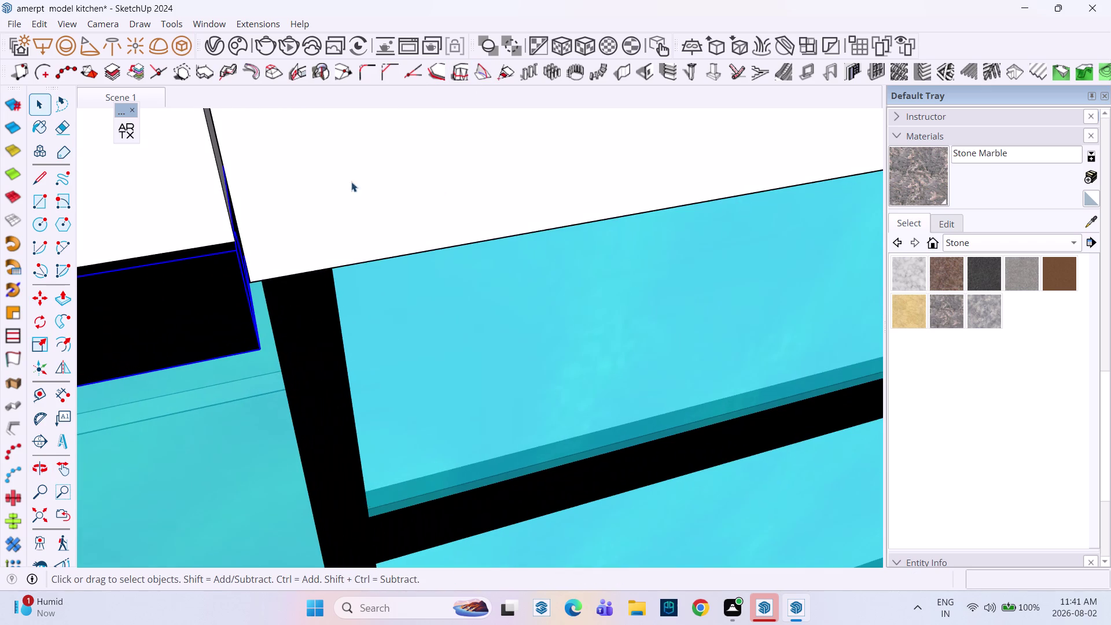
scroll(down, 3)
middle_drag(227, 161, 167, 137)
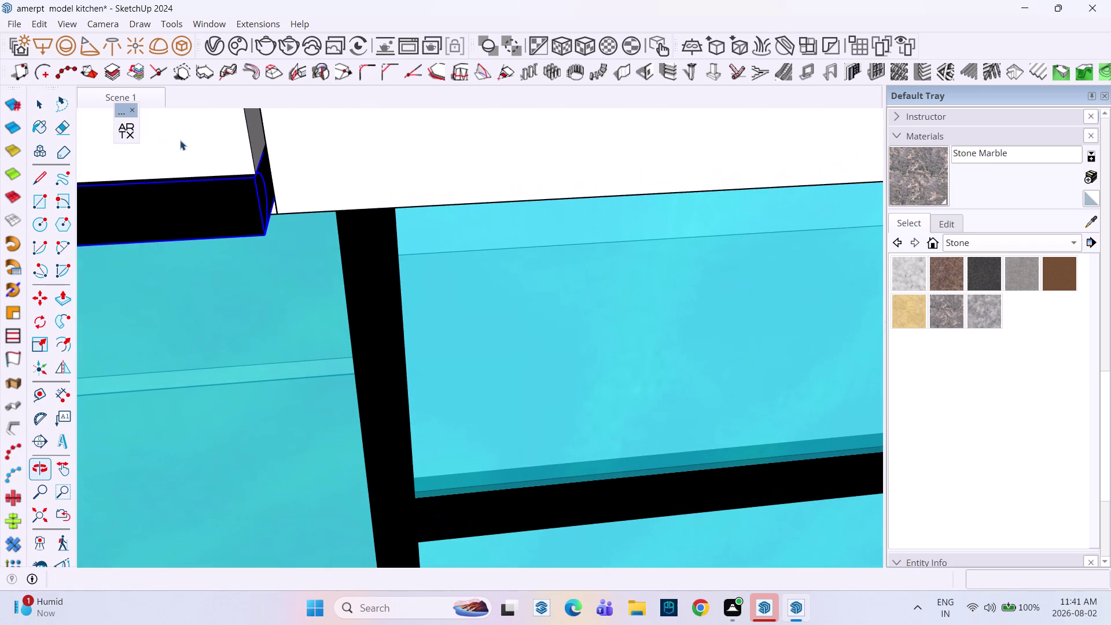
scroll(down, 3)
middle_drag(265, 179, 188, 160)
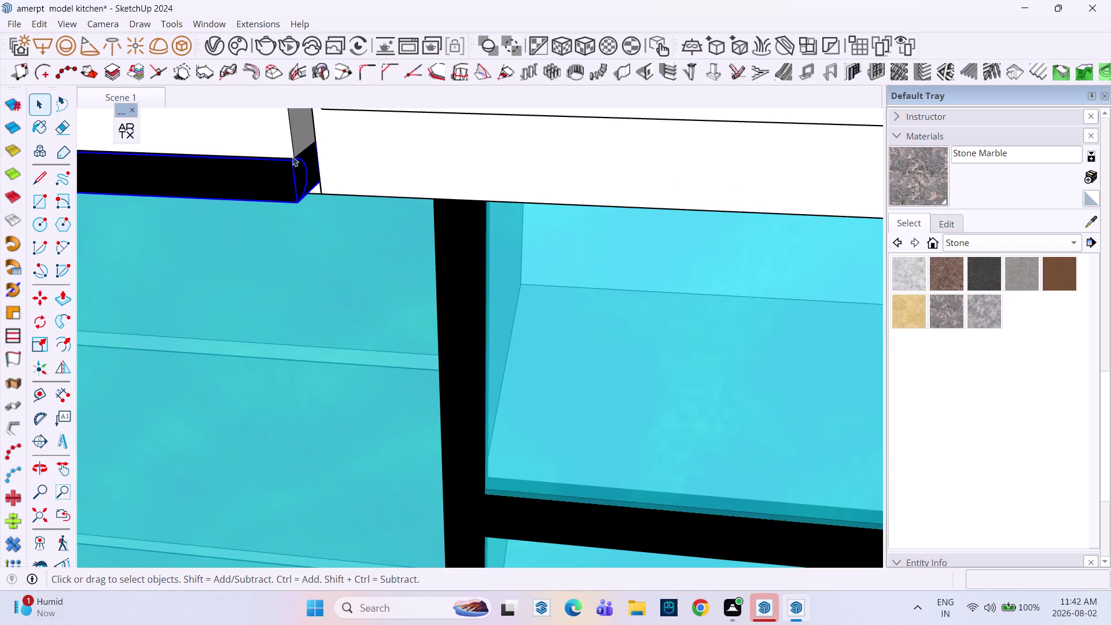
scroll(up, 3)
Open the black trim group for editing and select its faces and rounded end.
double_click(325, 144)
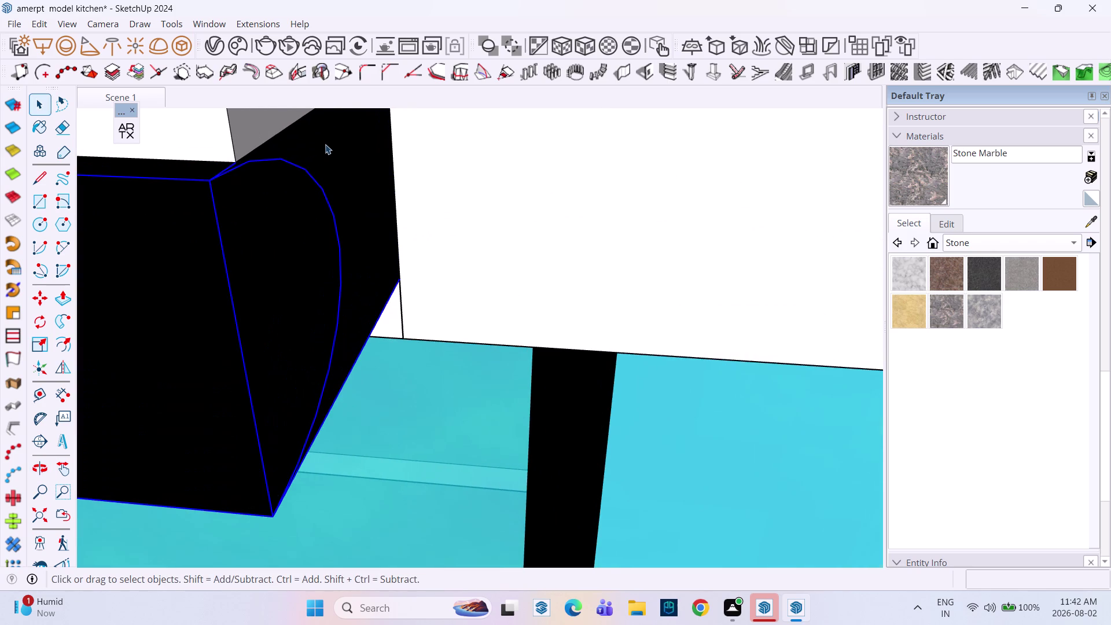
click(325, 131)
click(350, 177)
double_click(351, 177)
click(350, 177)
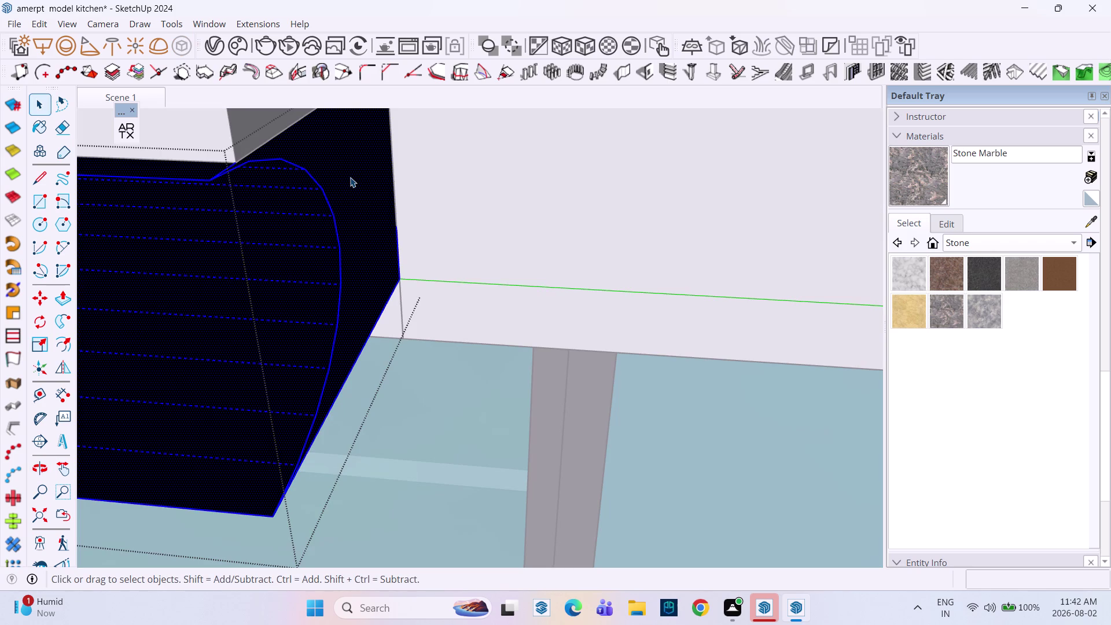
click(350, 177)
click(433, 355)
click(327, 169)
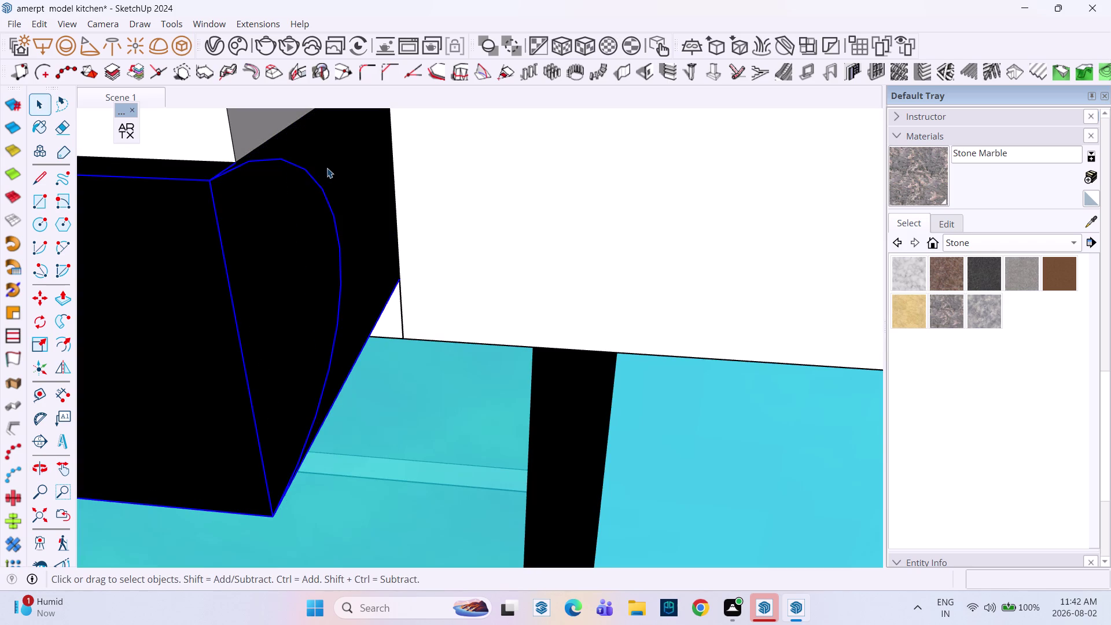
scroll(down, 3)
scroll(up, 3)
scroll(down, 3)
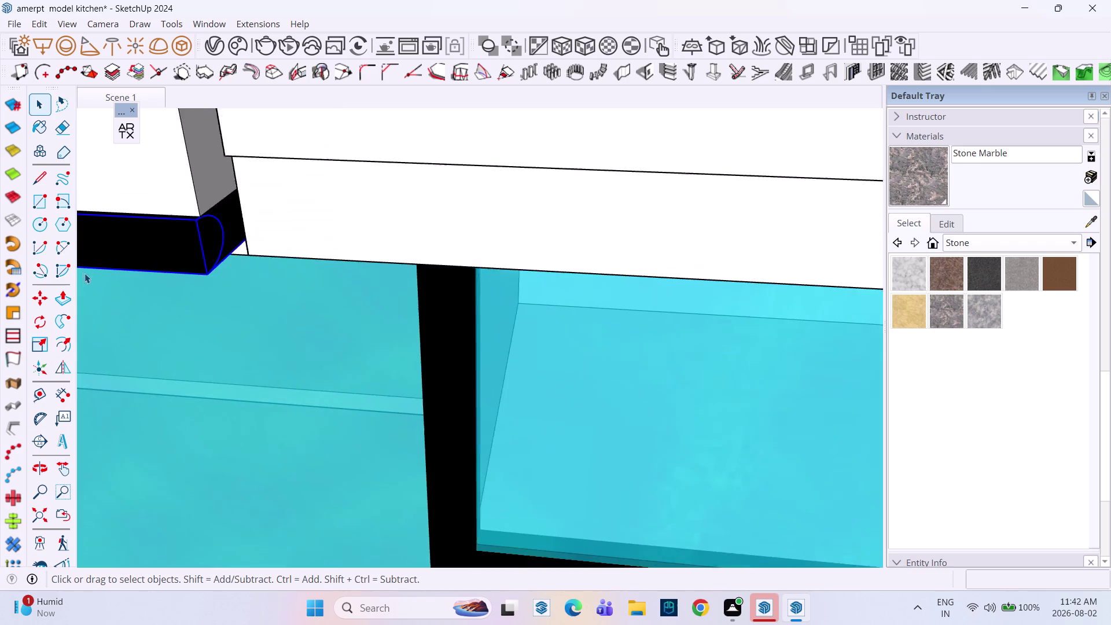
scroll(down, 3)
Orbit along the upper cabinet to view the trim strip beneath it.
middle_drag(86, 274, 377, 243)
middle_drag(329, 300, 355, 185)
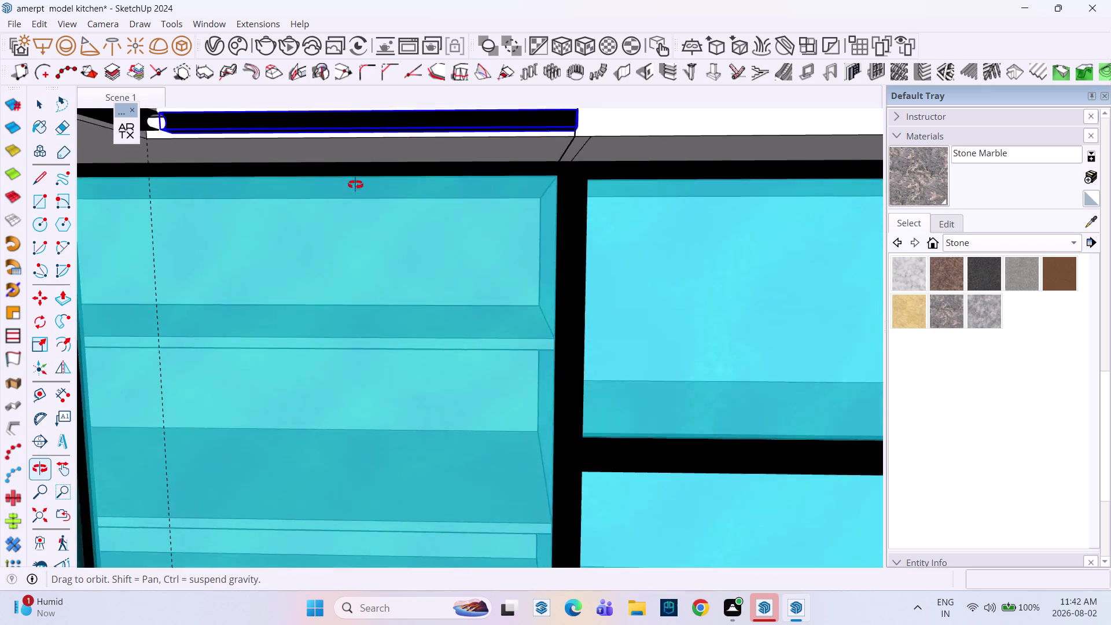
middle_drag(355, 185, 319, 134)
scroll(down, 3)
middle_drag(390, 175, 471, 348)
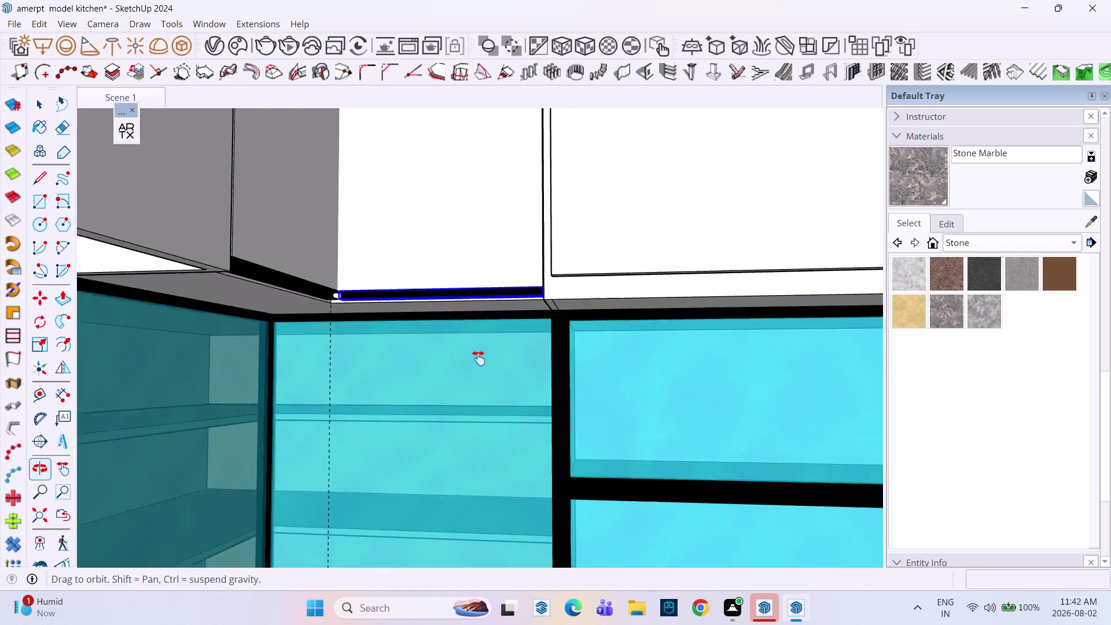
middle_drag(471, 348, 490, 376)
scroll(up, 3)
middle_drag(567, 368, 327, 352)
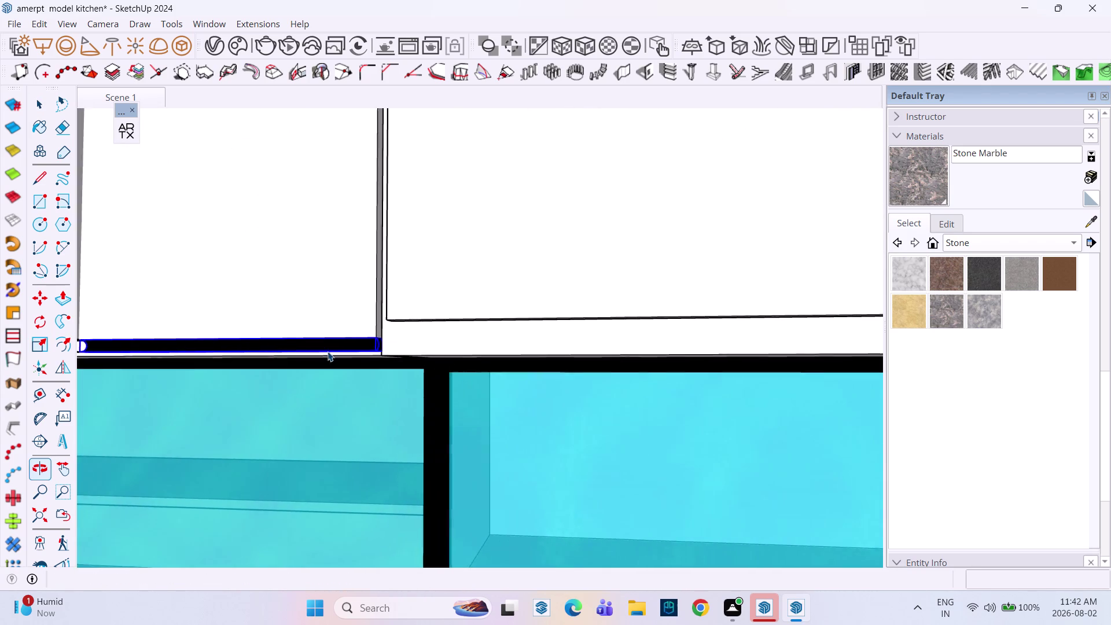
scroll(up, 3)
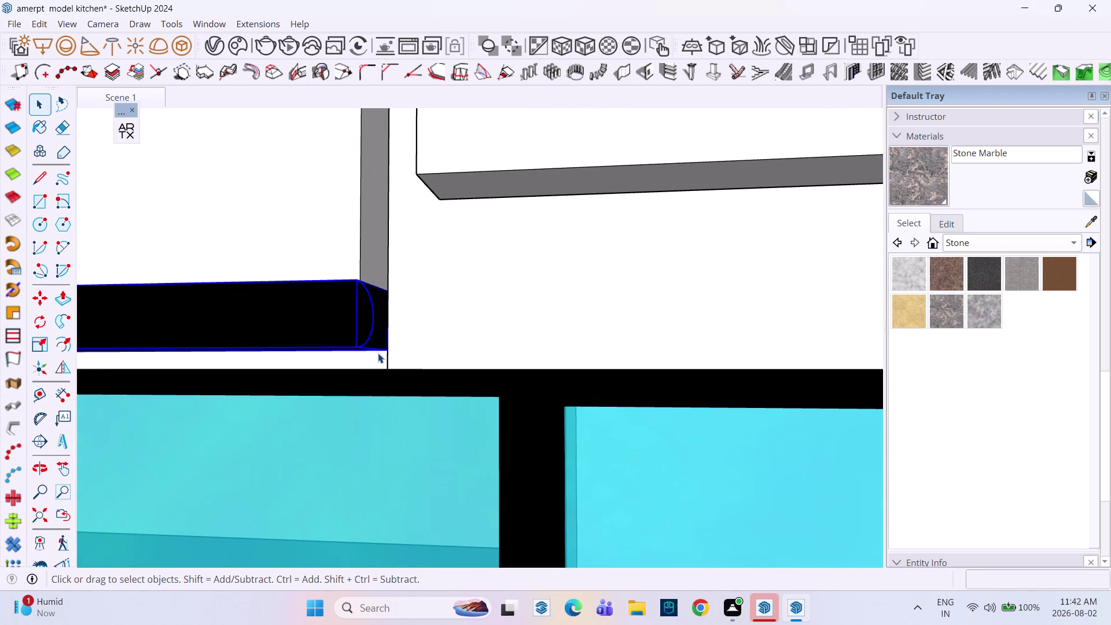
Start moving the trim strip from its corner, then cancel and deselect it.
key(m)
click(382, 352)
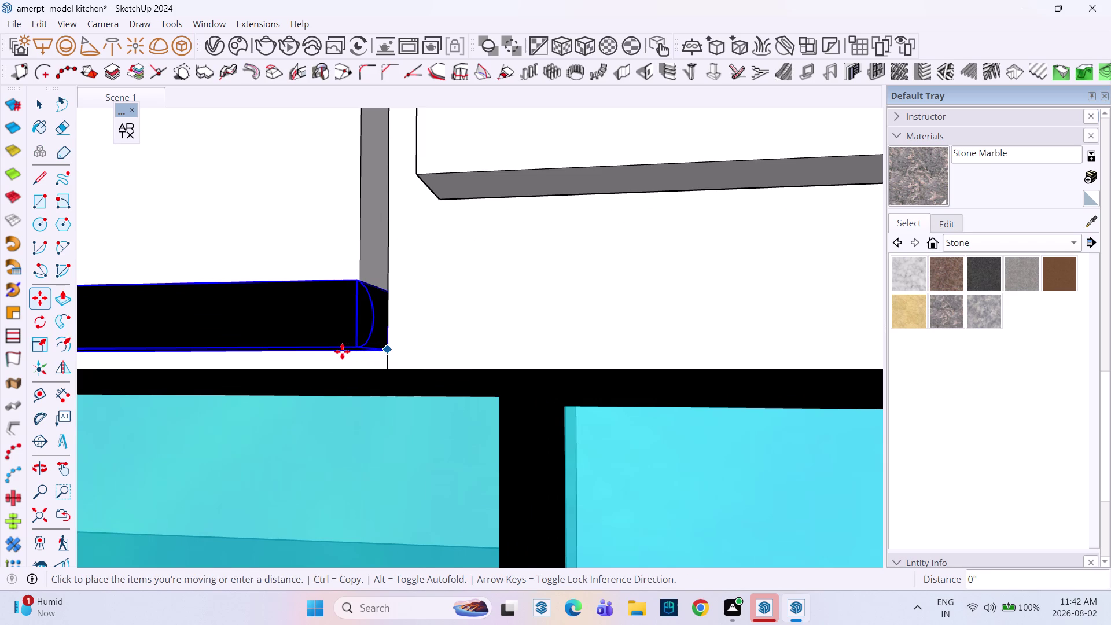
key(space)
middle_drag(394, 331, 235, 436)
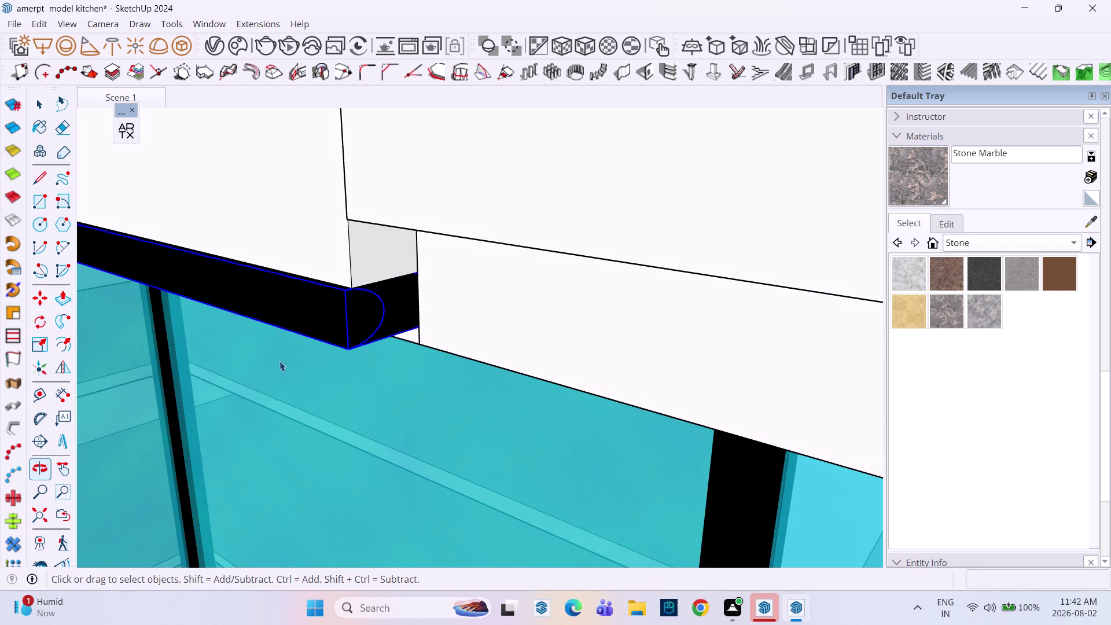
scroll(down, 3)
click(302, 375)
scroll(down, 3)
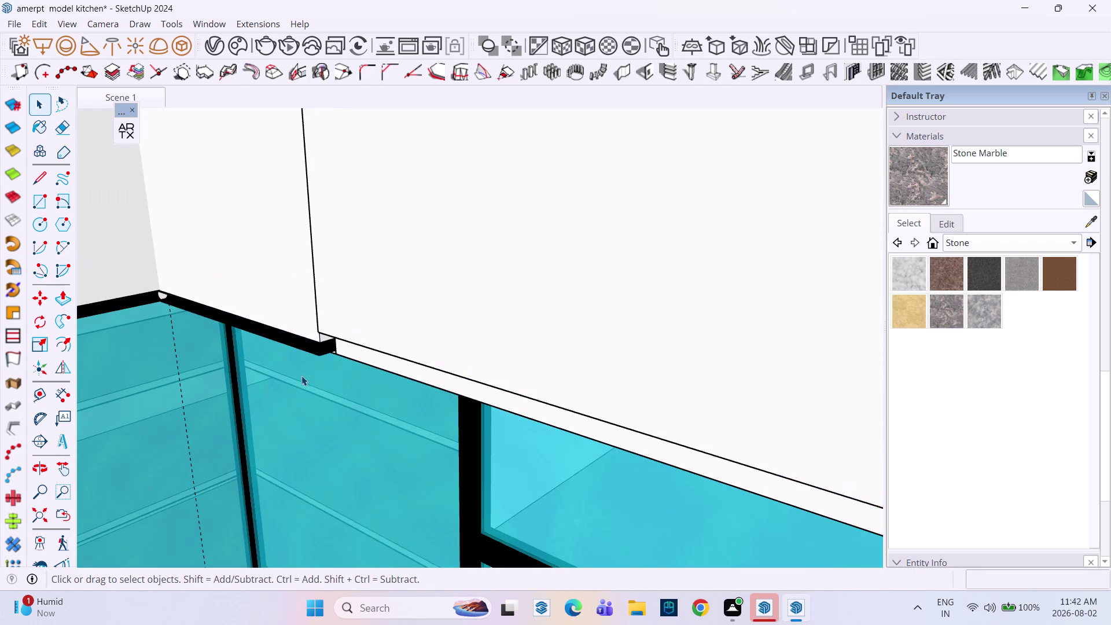
Orbit around the corner upper cabinets to inspect the trim.
middle_drag(305, 371, 480, 290)
scroll(down, 3)
scroll(up, 3)
scroll(down, 3)
scroll(up, 3)
scroll(down, 3)
middle_drag(299, 399, 624, 264)
scroll(down, 3)
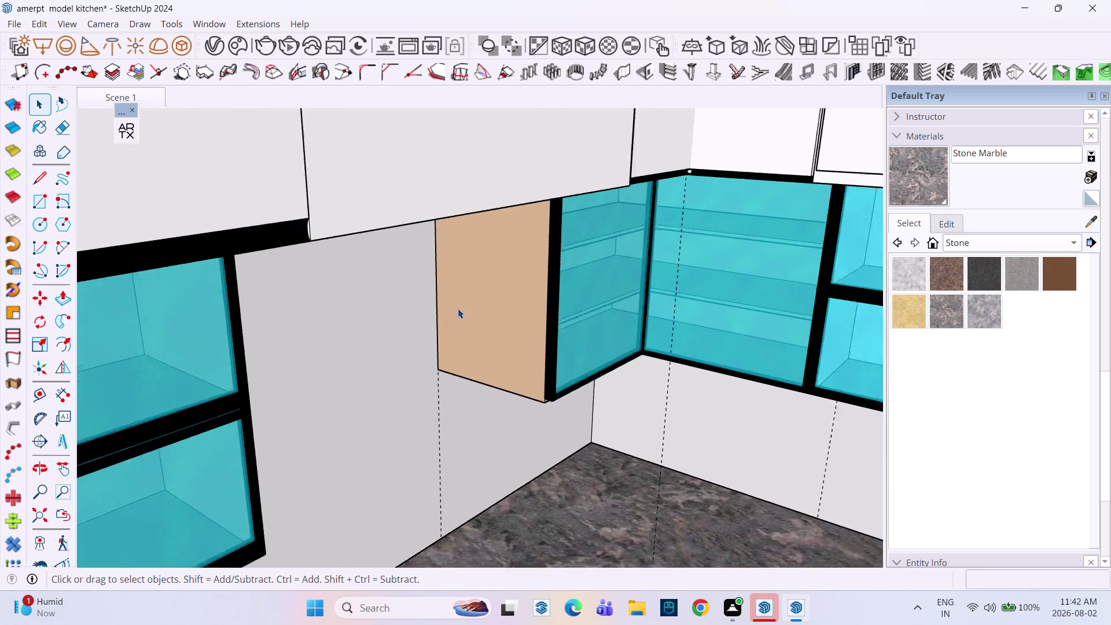
scroll(down, 3)
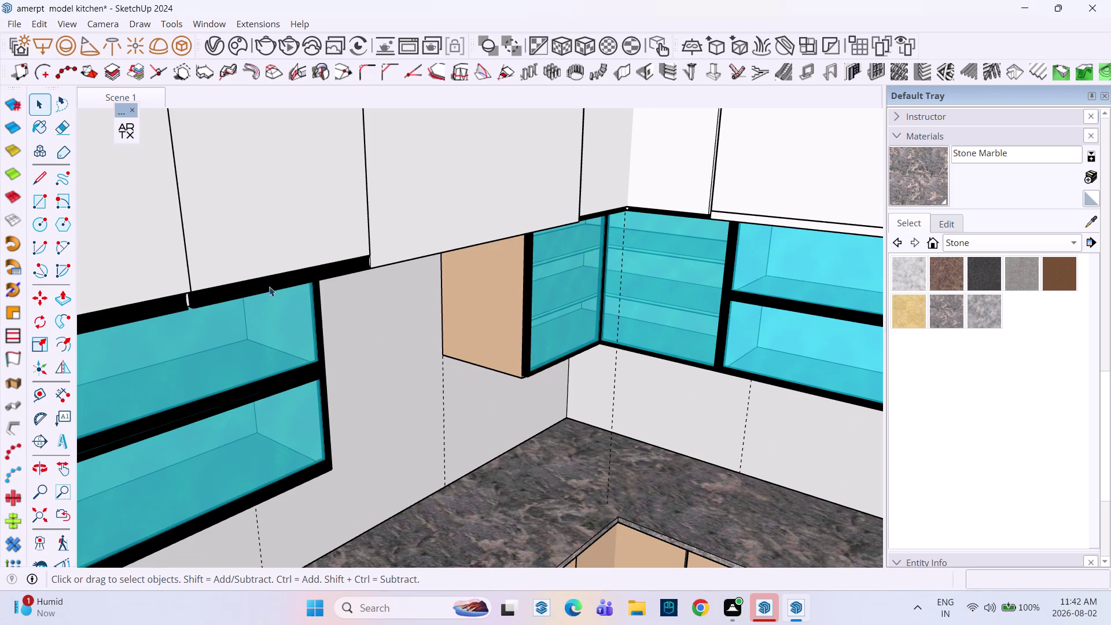
scroll(down, 3)
scroll(down, 3)
middle_drag(292, 263, 390, 266)
scroll(up, 3)
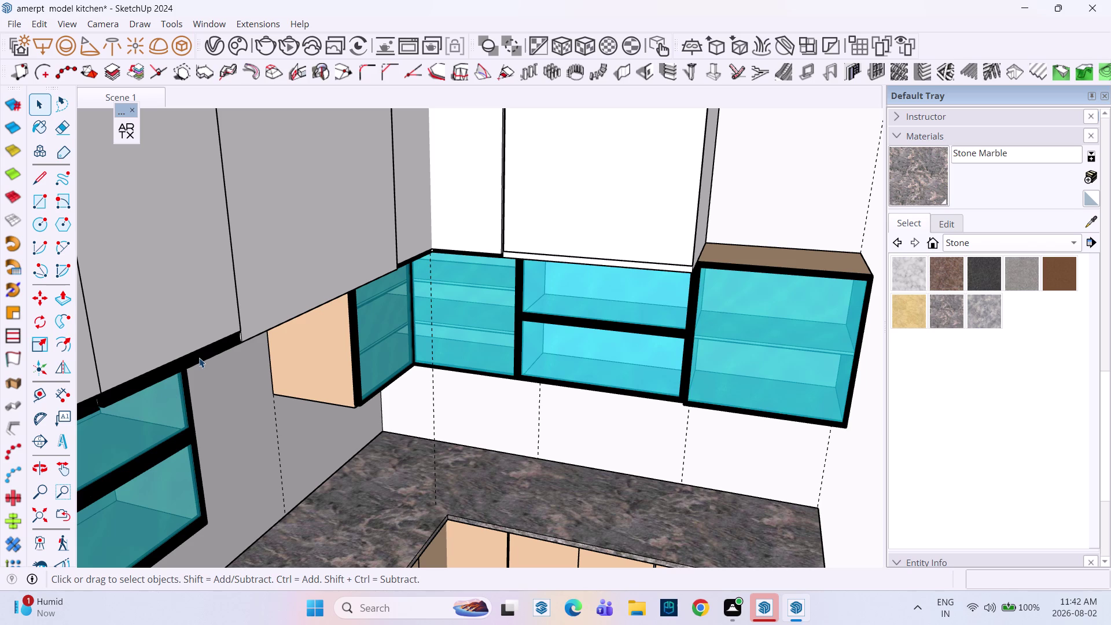
scroll(down, 3)
scroll(down, 3)
middle_drag(432, 272, 286, 277)
middle_drag(373, 290, 481, 305)
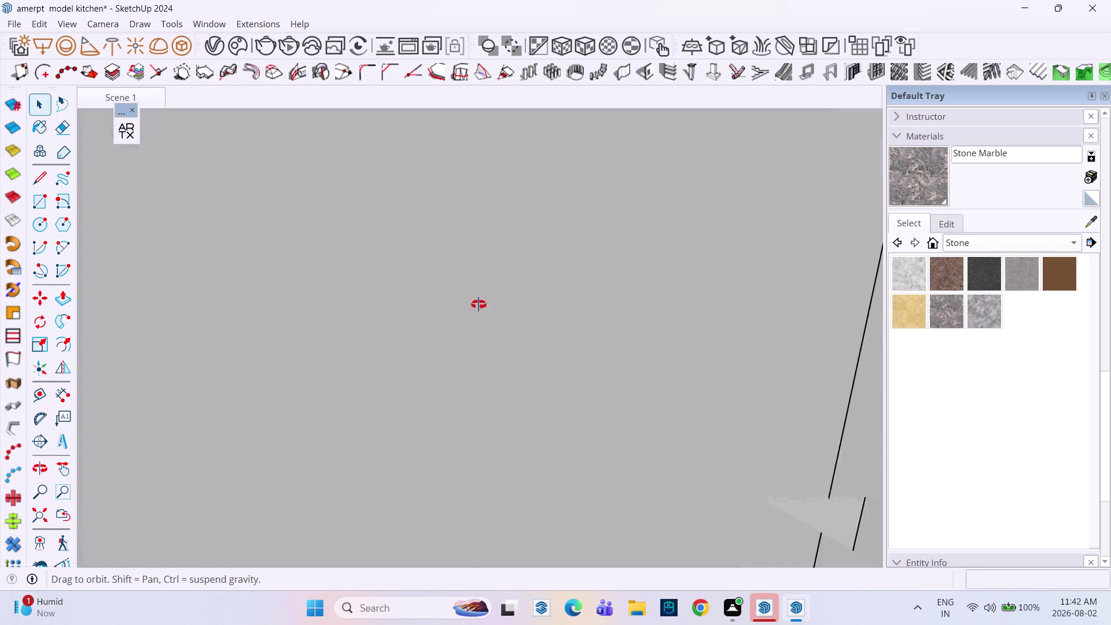
middle_drag(482, 305, 483, 304)
scroll(down, 3)
scroll(up, 3)
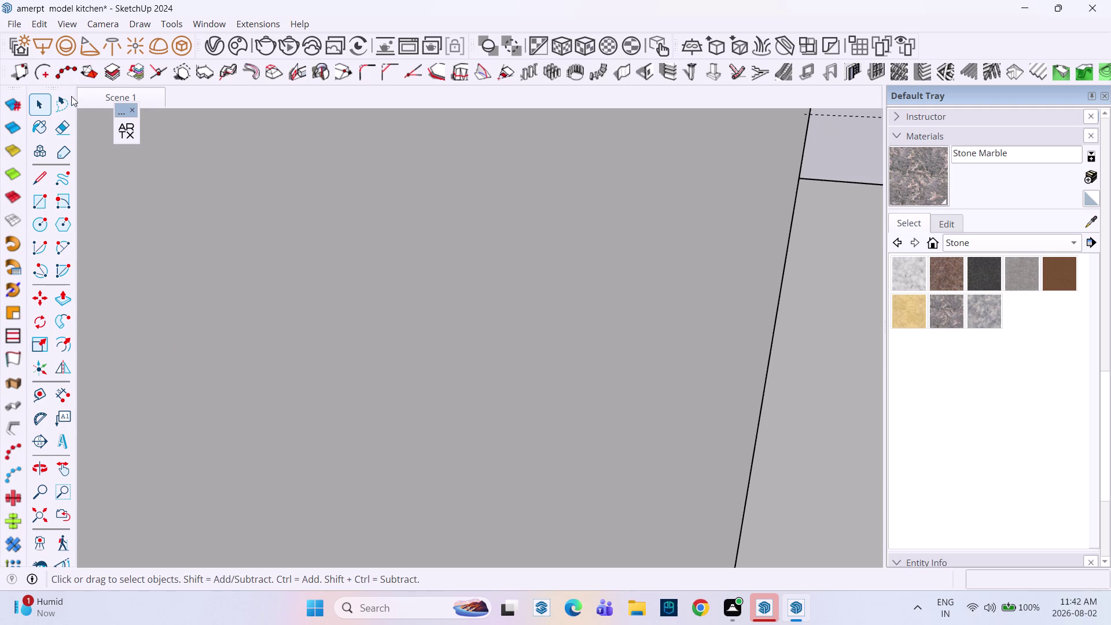
Orbit across the kitchen to view the left upper cabinet's underside.
click(97, 100)
scroll(up, 3)
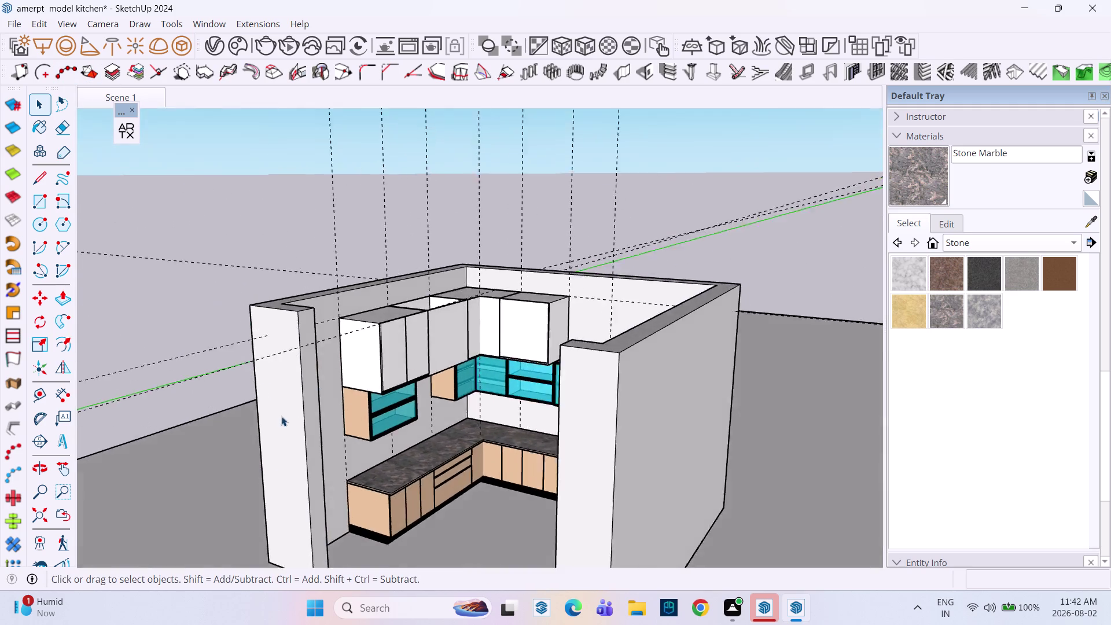
scroll(up, 3)
scroll(up, 3)
middle_drag(485, 404, 461, 362)
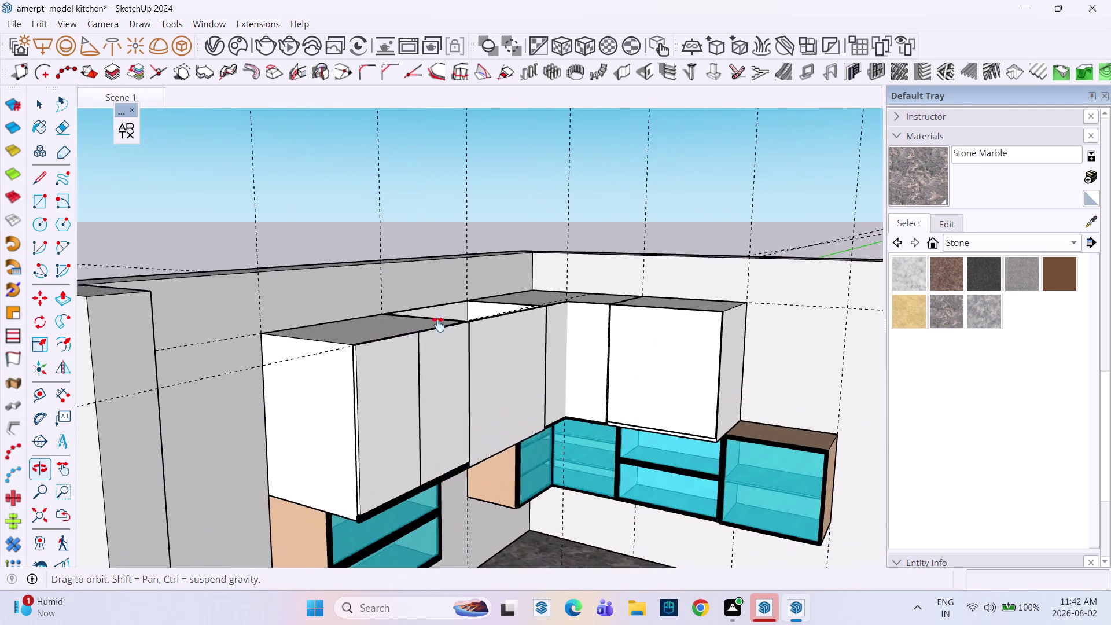
middle_drag(461, 362, 409, 241)
scroll(up, 3)
middle_drag(441, 304, 379, 198)
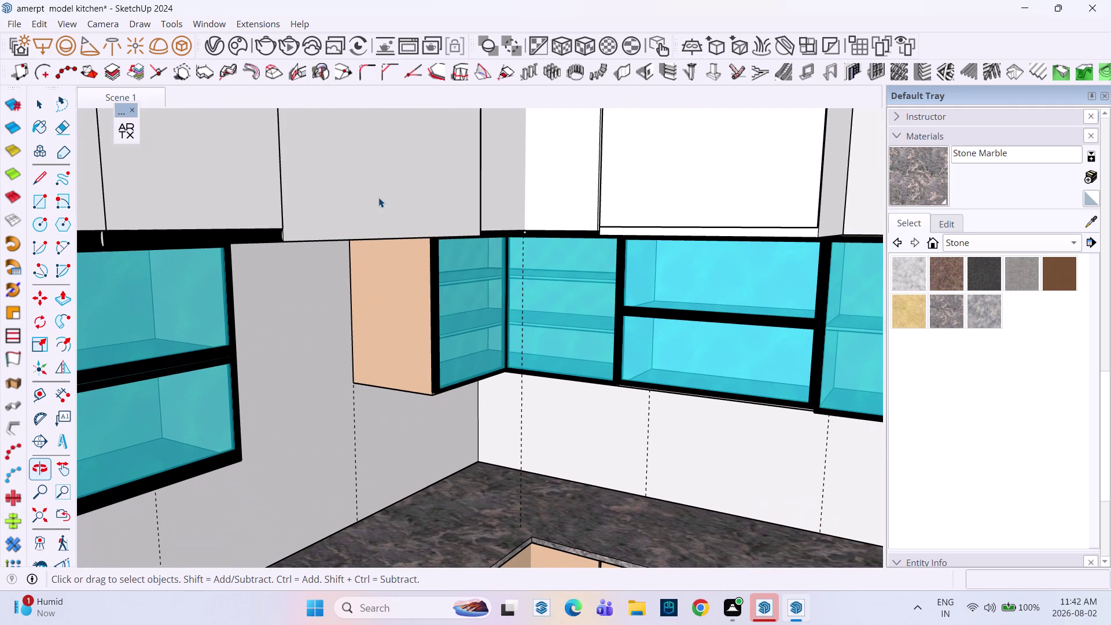
middle_drag(407, 242, 417, 289)
scroll(down, 3)
middle_drag(437, 252, 434, 249)
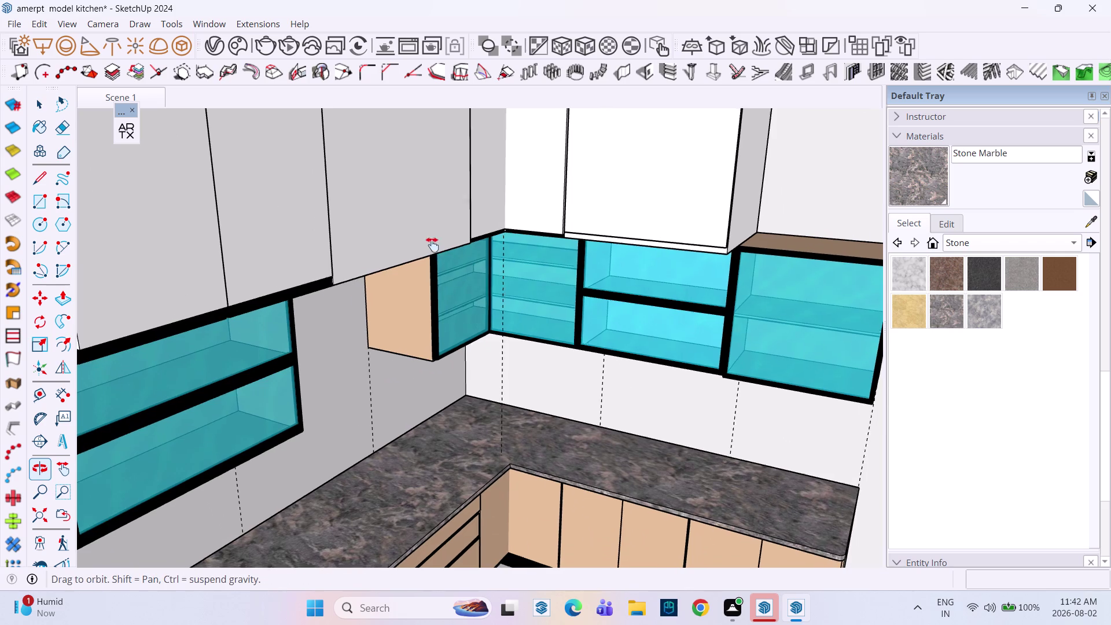
middle_drag(434, 249, 426, 217)
scroll(up, 3)
Make a 90° rotated copy of the black trim strip under the left cabinet.
click(269, 241)
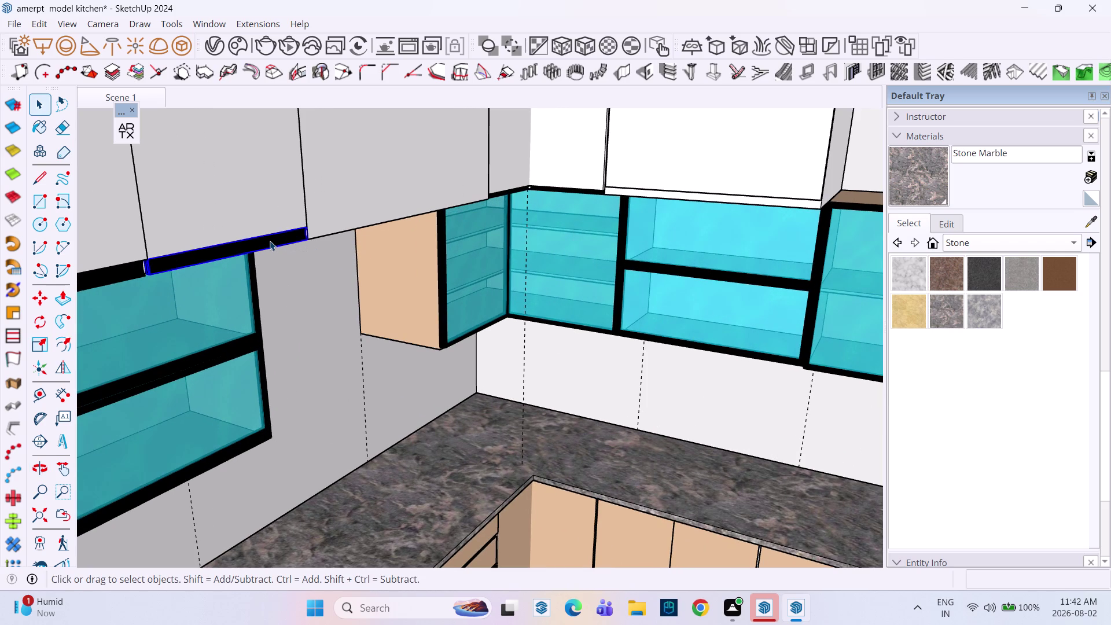
key(q)
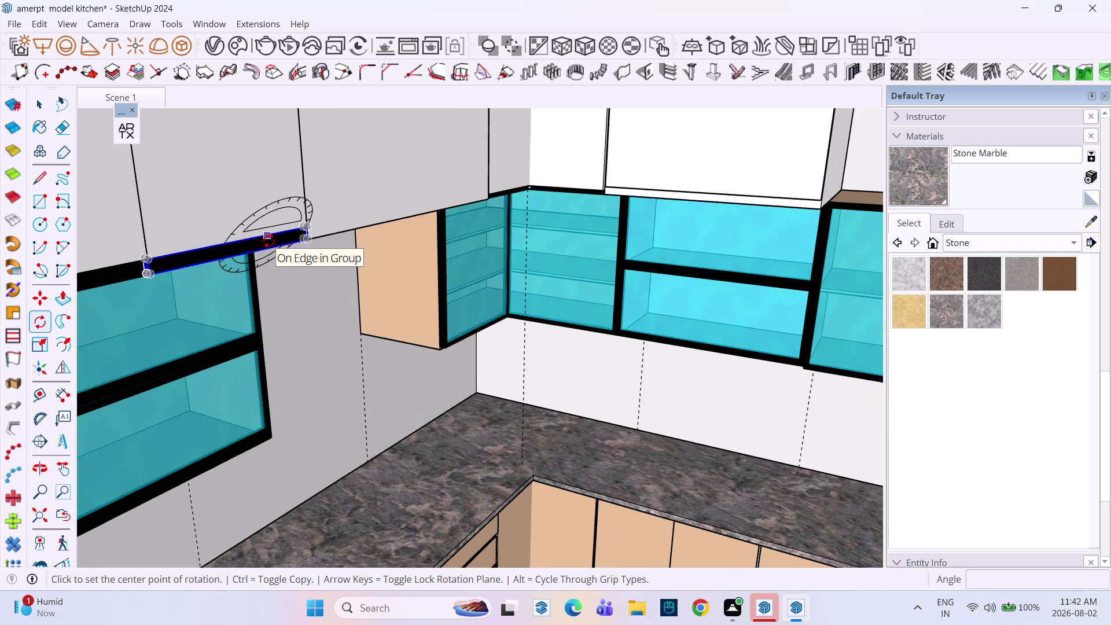
key(Left)
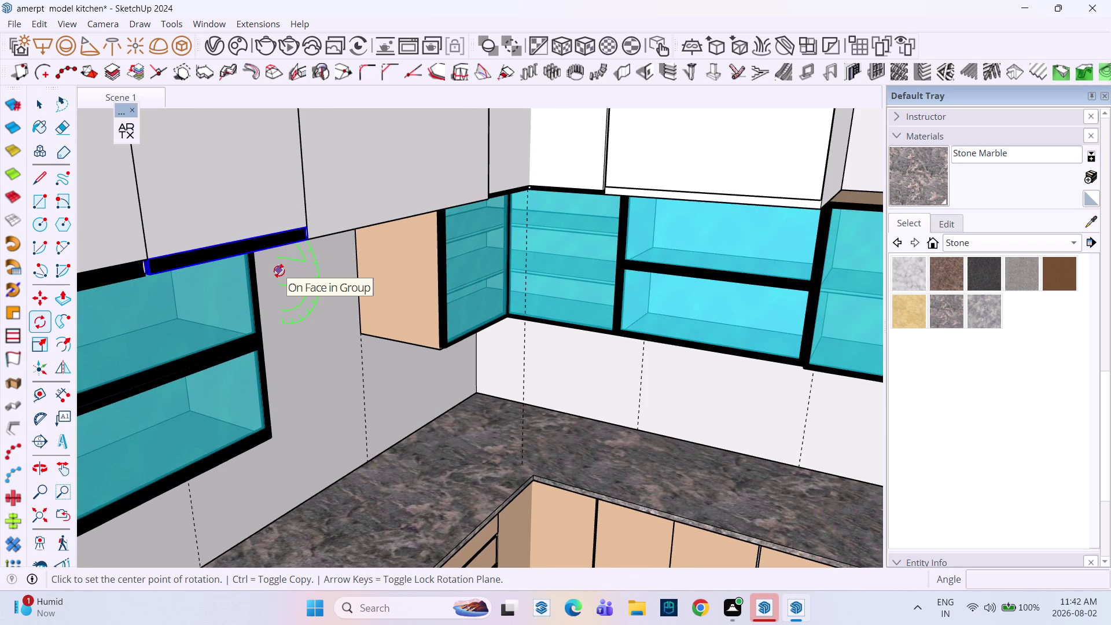
key(Up)
click(270, 247)
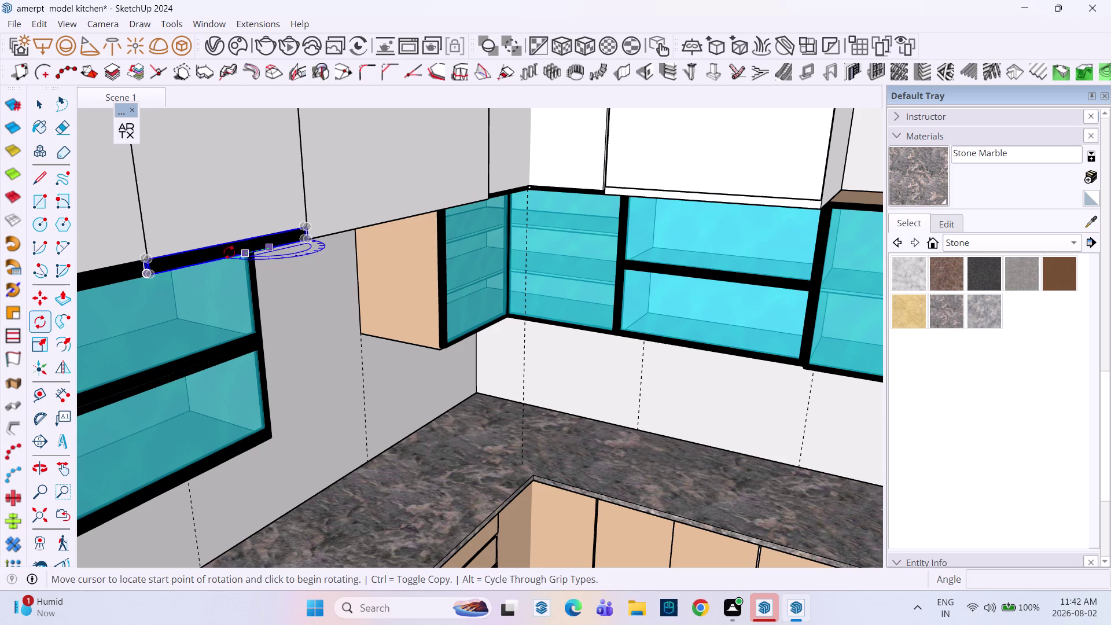
click(204, 264)
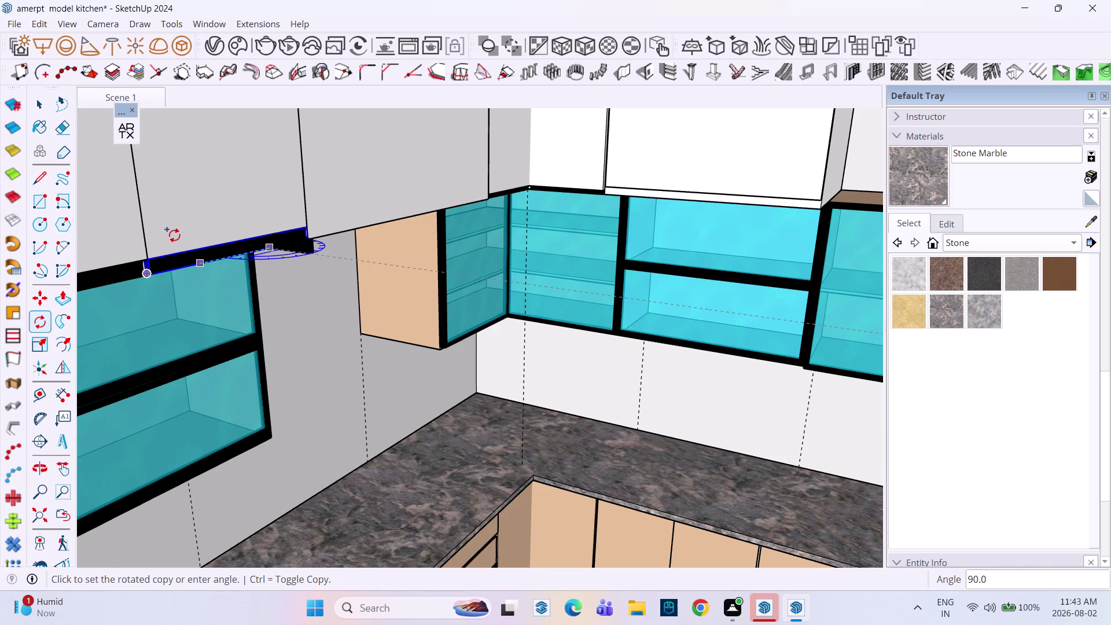
text(90)
key(Return)
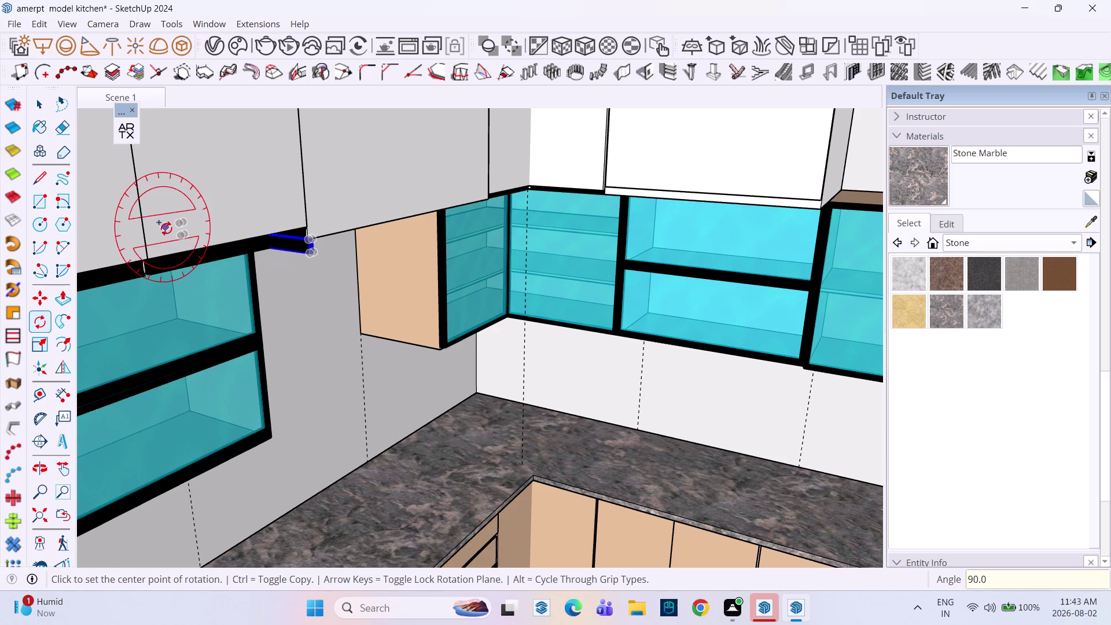
Move the rotated copy under the right upper cabinet.
key(m)
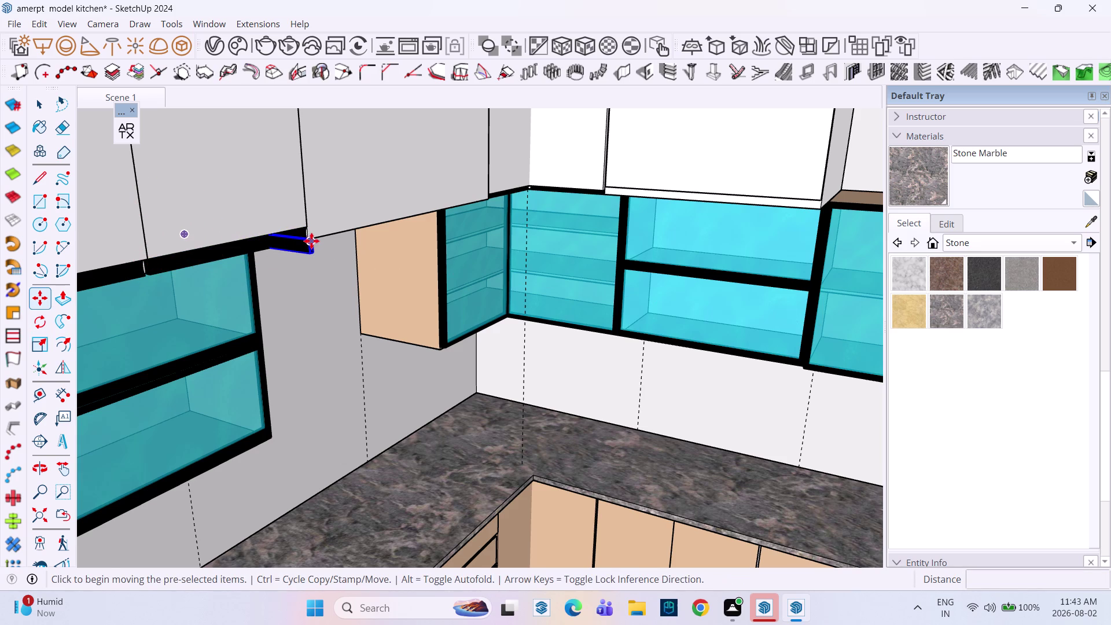
click(311, 241)
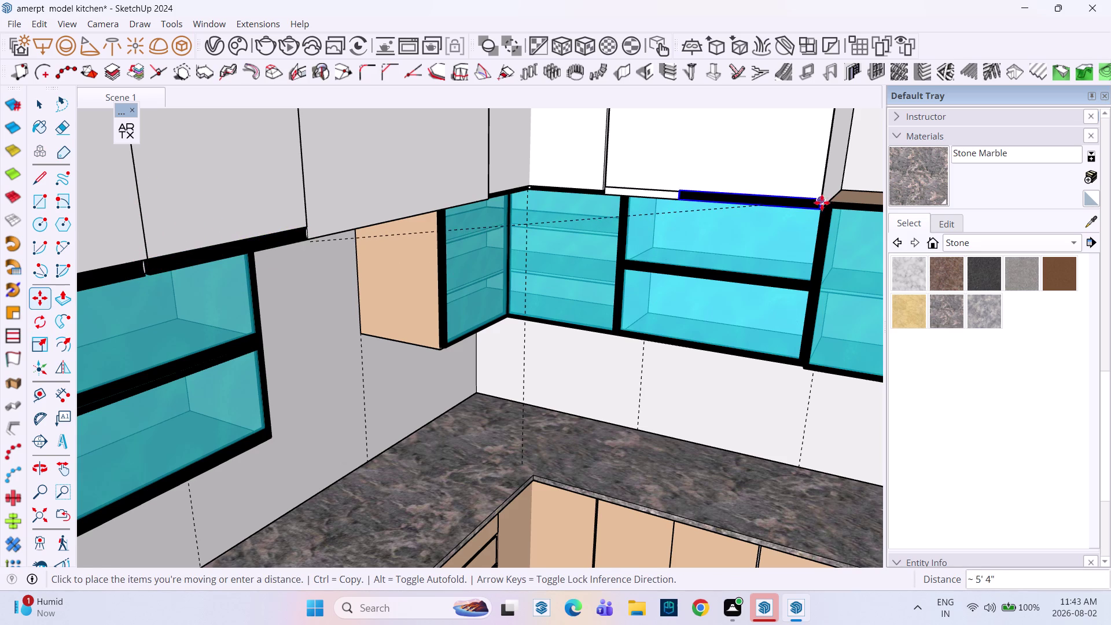
click(817, 203)
Zoom and orbit in on the placed trim strip.
middle_drag(778, 242, 718, 280)
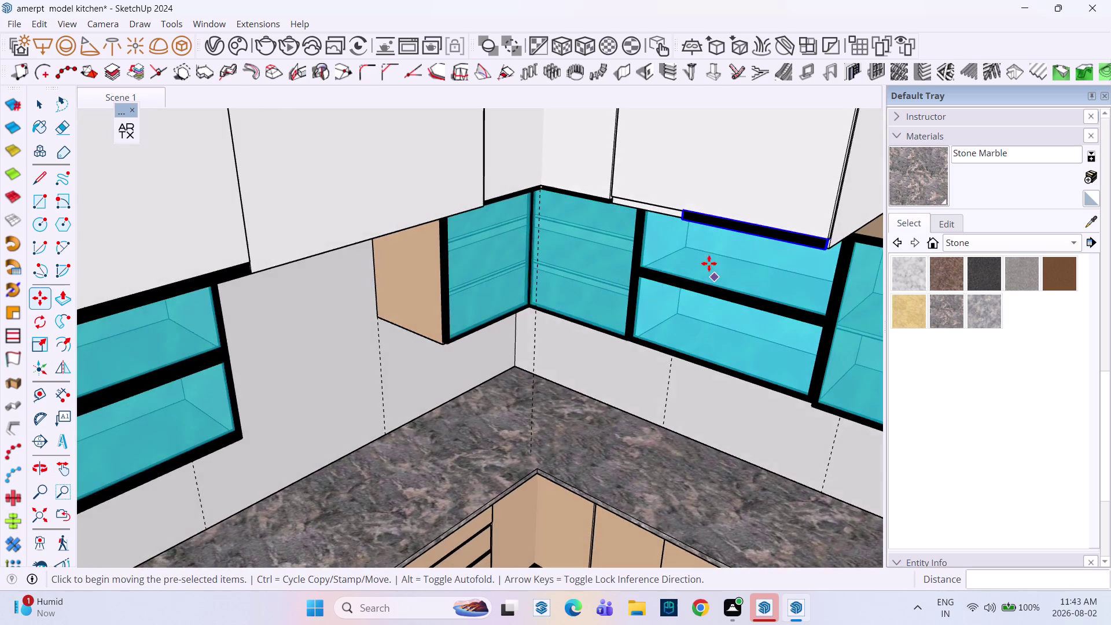
scroll(down, 3)
middle_drag(703, 248, 575, 323)
scroll(up, 3)
scroll(up, 3)
middle_drag(635, 334, 747, 232)
scroll(up, 3)
middle_drag(544, 218, 667, 228)
scroll(up, 3)
middle_drag(593, 204, 801, 250)
scroll(up, 3)
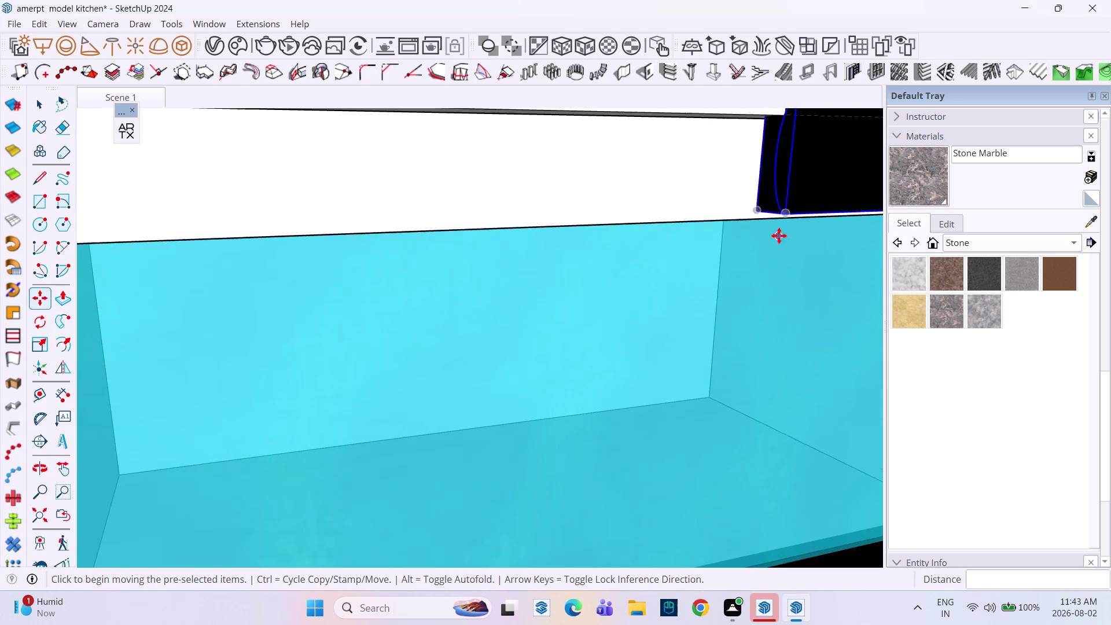
Snap the strip's corner to the cabinet's bottom front corner and check the alignment.
click(757, 216)
scroll(down, 3)
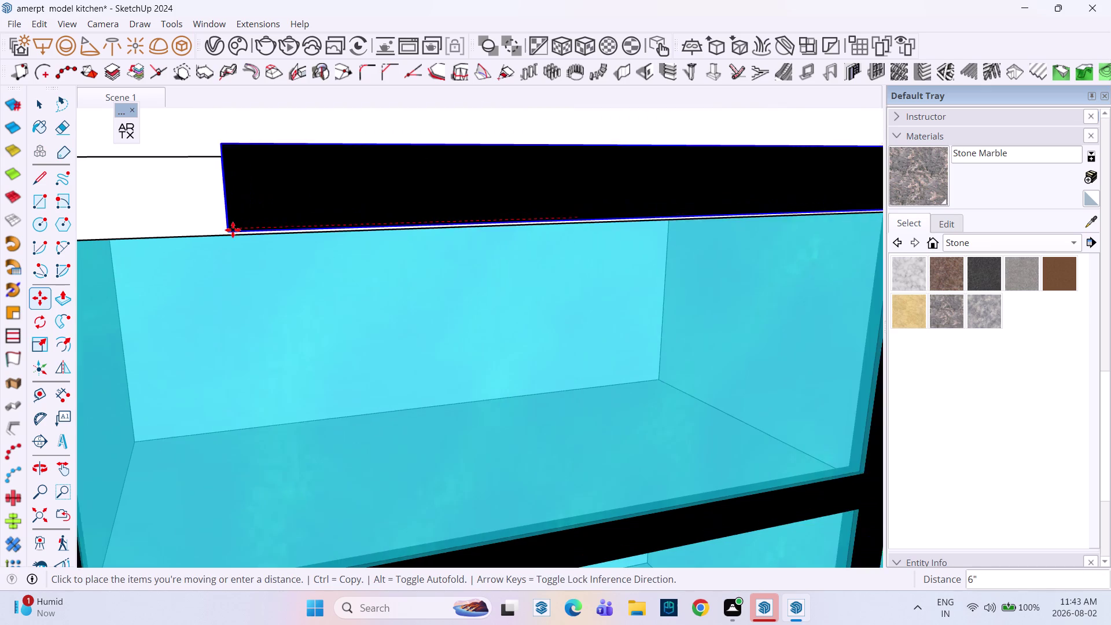
scroll(down, 3)
middle_drag(230, 222, 495, 214)
middle_click(495, 214)
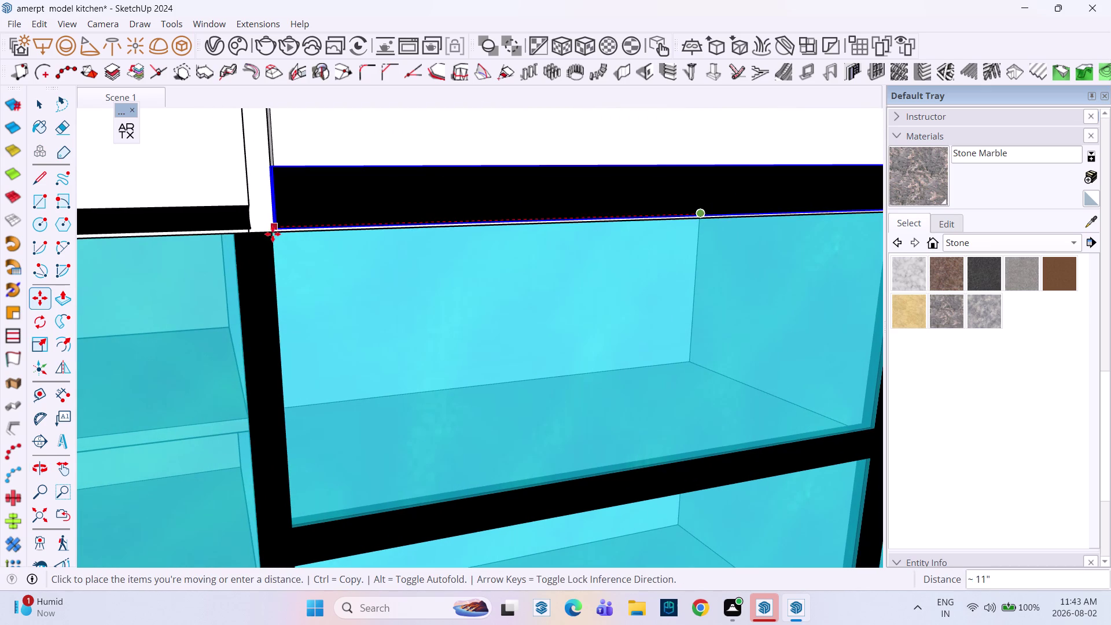
click(273, 235)
middle_drag(362, 253, 298, 353)
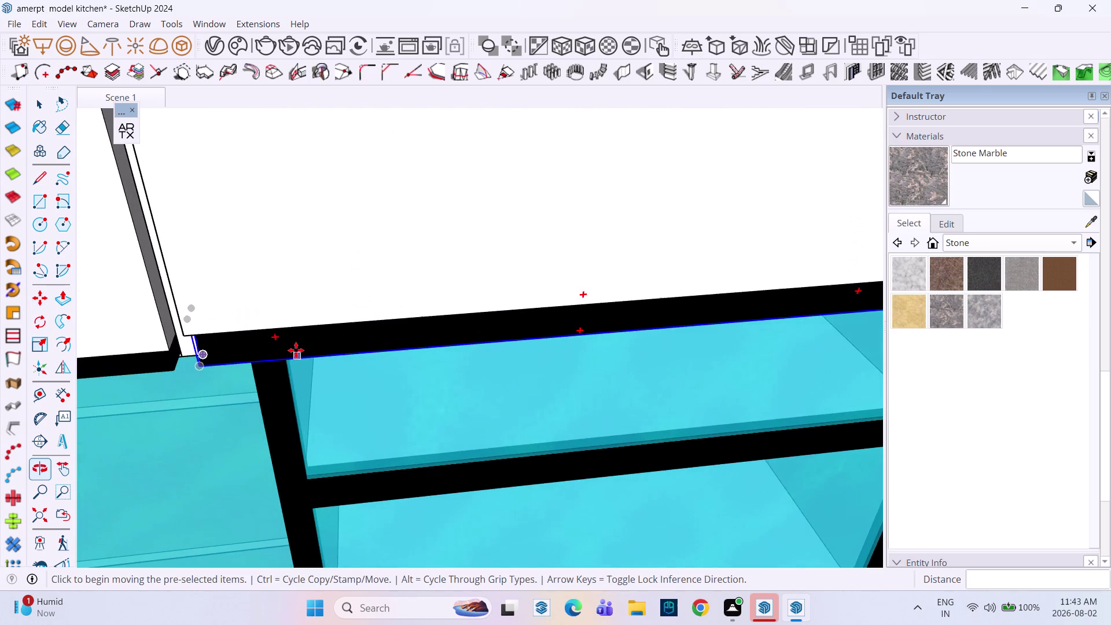
scroll(down, 3)
middle_drag(380, 332, 203, 187)
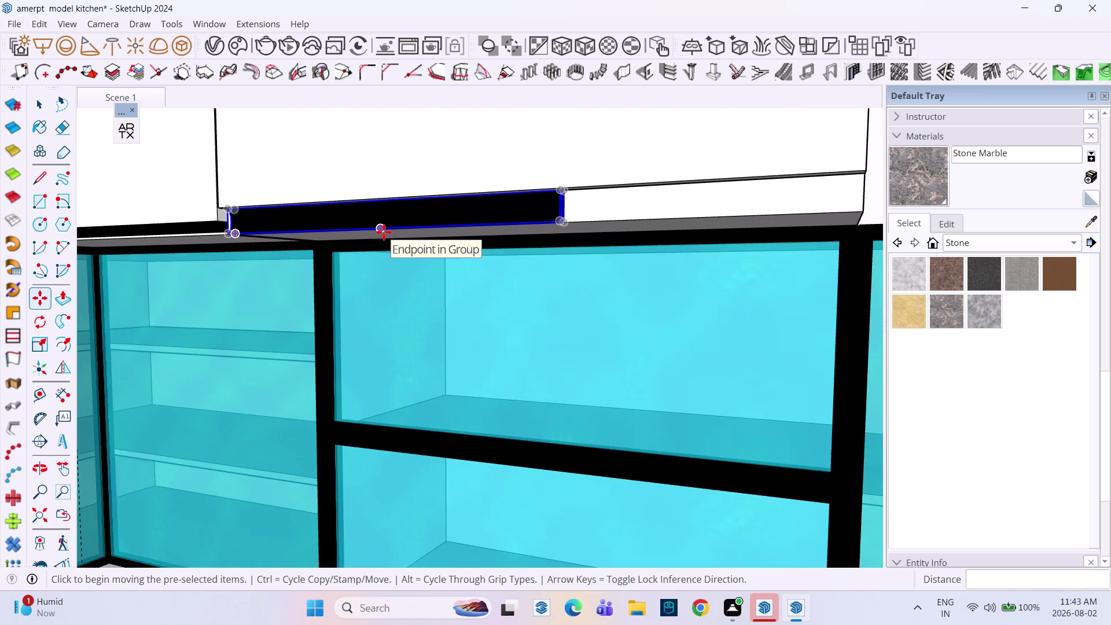
Scale the black trim strip along its length to about 1.61, then deselect it.
key(s)
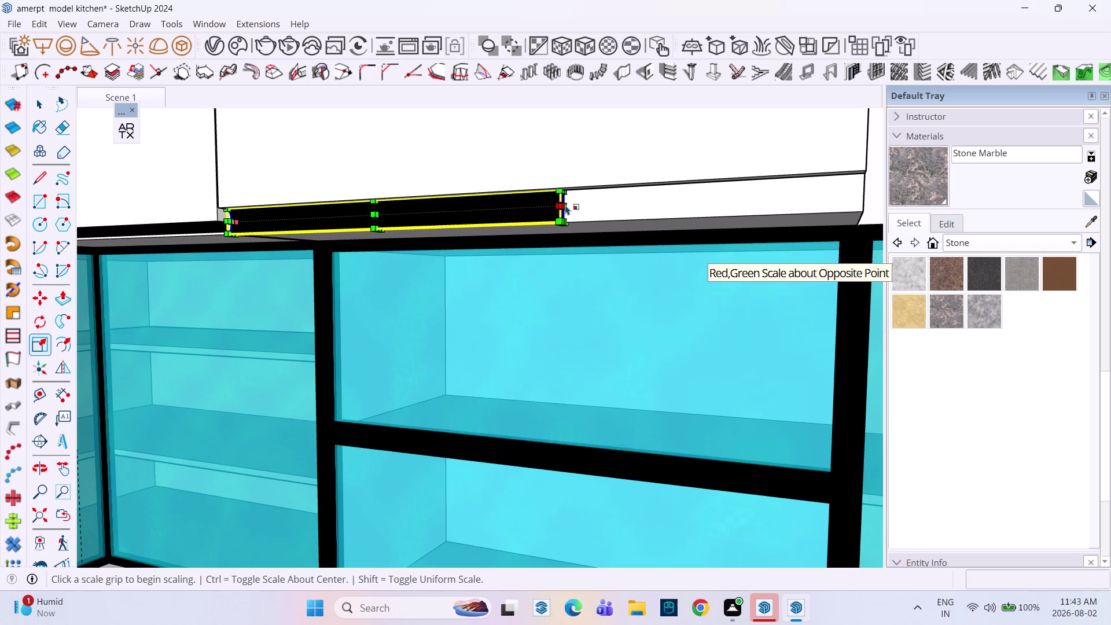
scroll(up, 3)
scroll(up, 3)
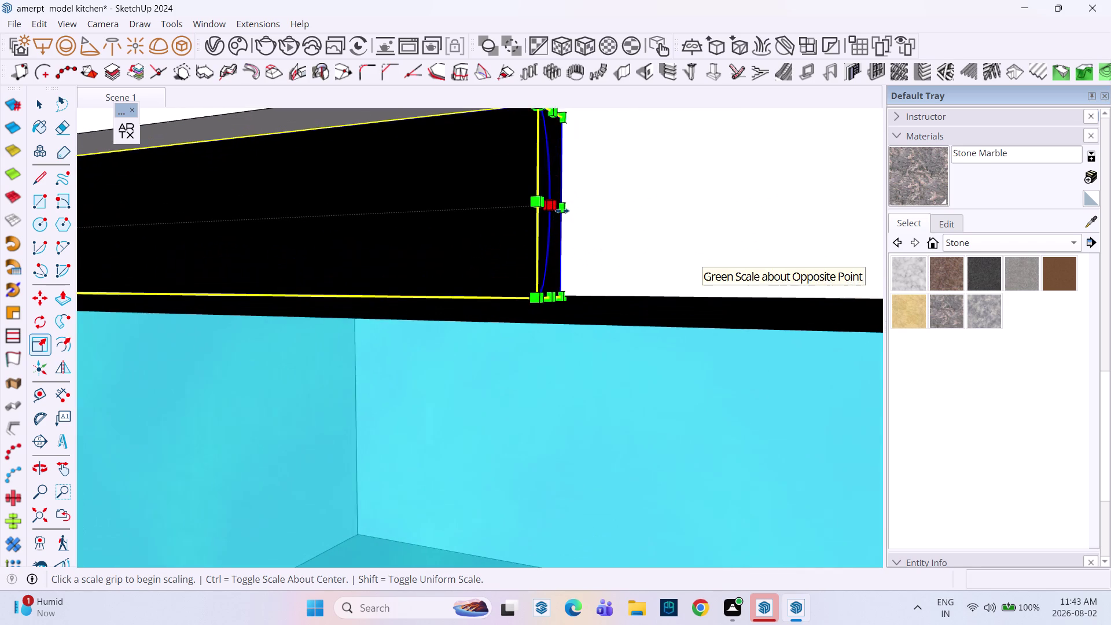
click(553, 210)
scroll(down, 3)
scroll(up, 3)
scroll(down, 3)
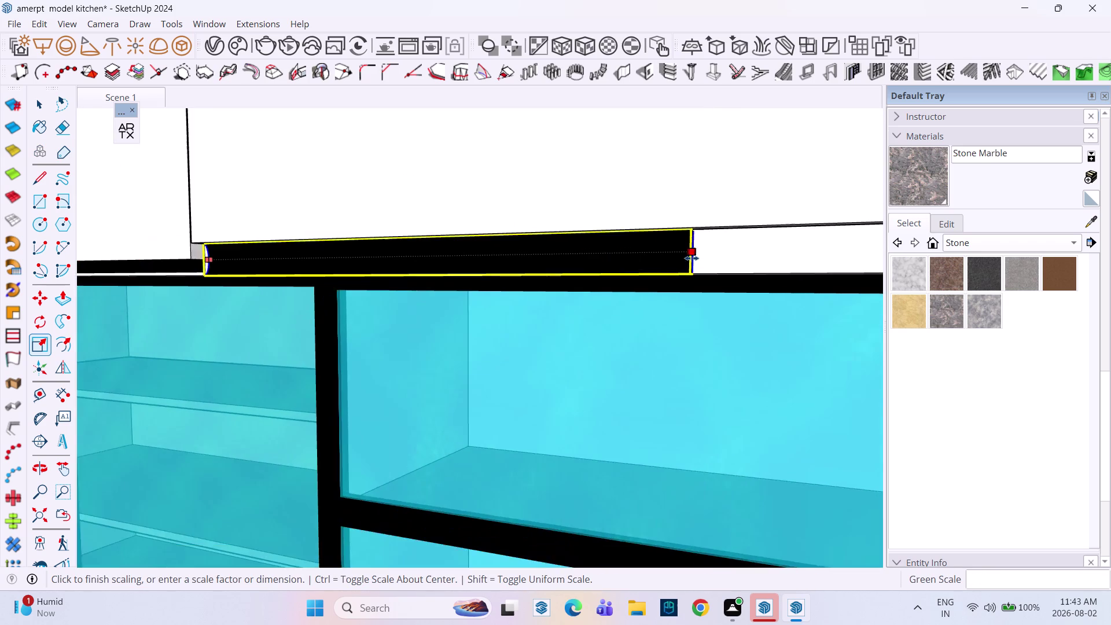
scroll(down, 3)
scroll(up, 3)
scroll(down, 3)
middle_drag(695, 254, 545, 258)
scroll(down, 3)
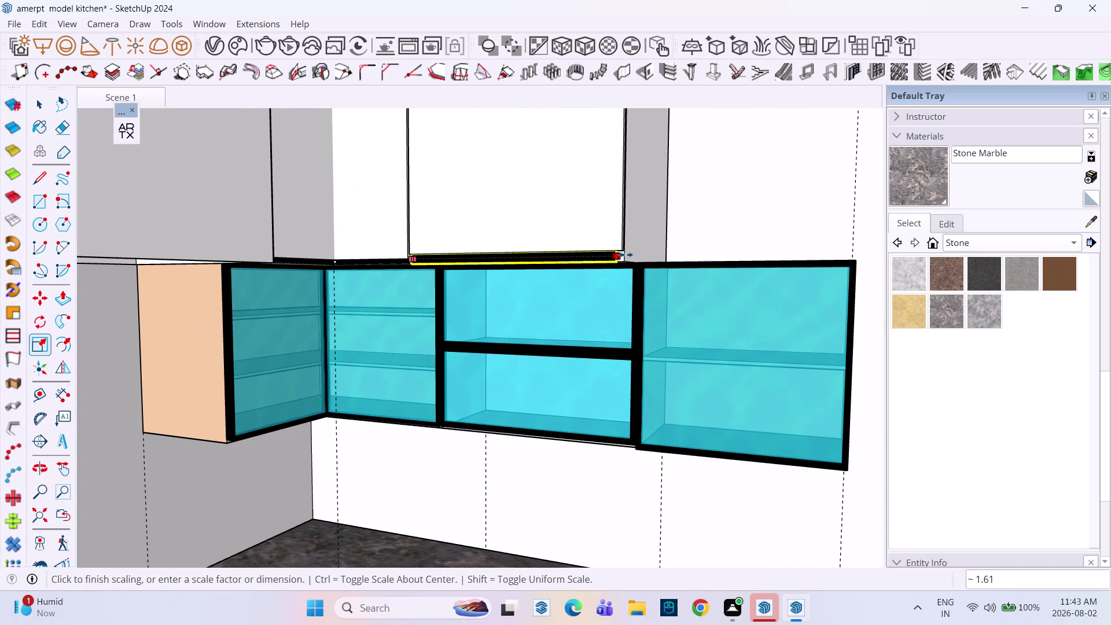
click(629, 217)
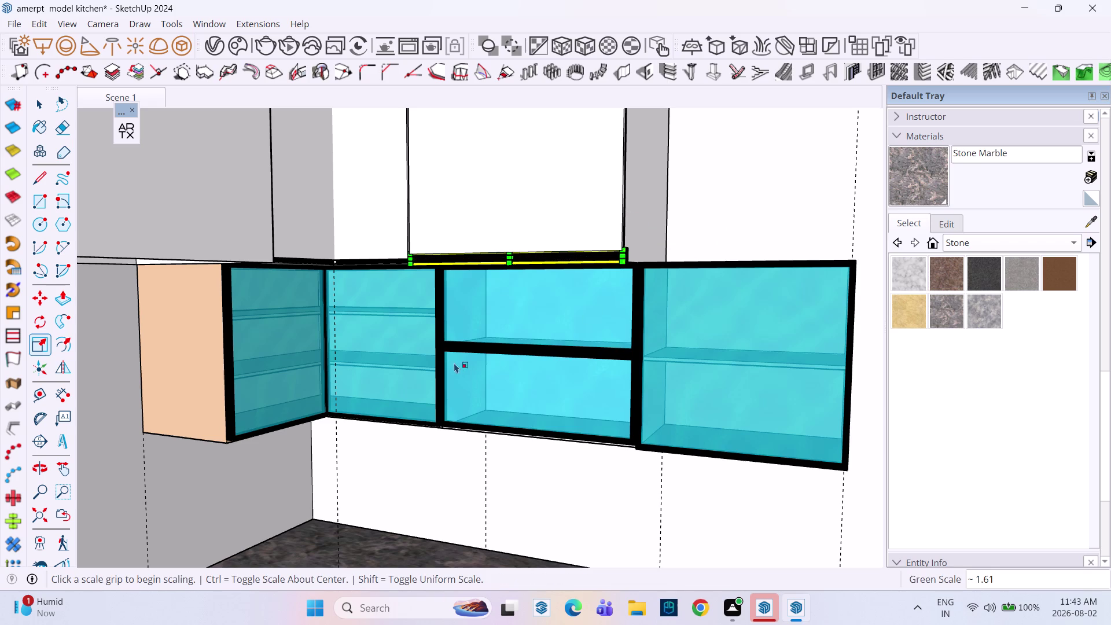
key(space)
scroll(up, 3)
click(407, 358)
Orbit lower and toward the left end of the cabinets.
middle_drag(458, 353, 629, 349)
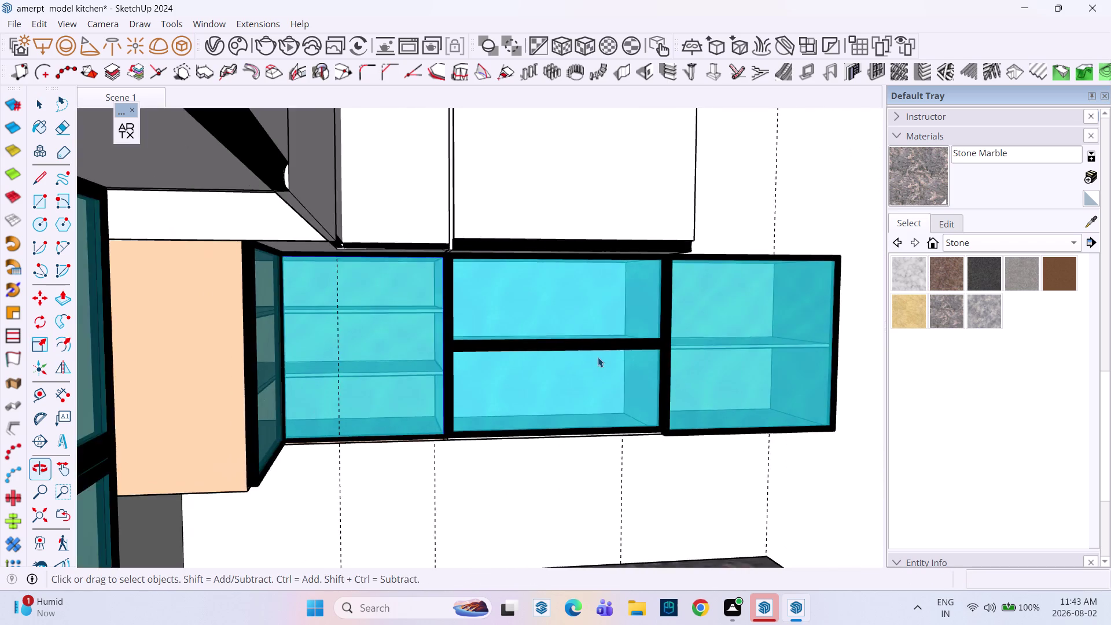
scroll(down, 3)
middle_drag(589, 356, 500, 377)
middle_click(496, 378)
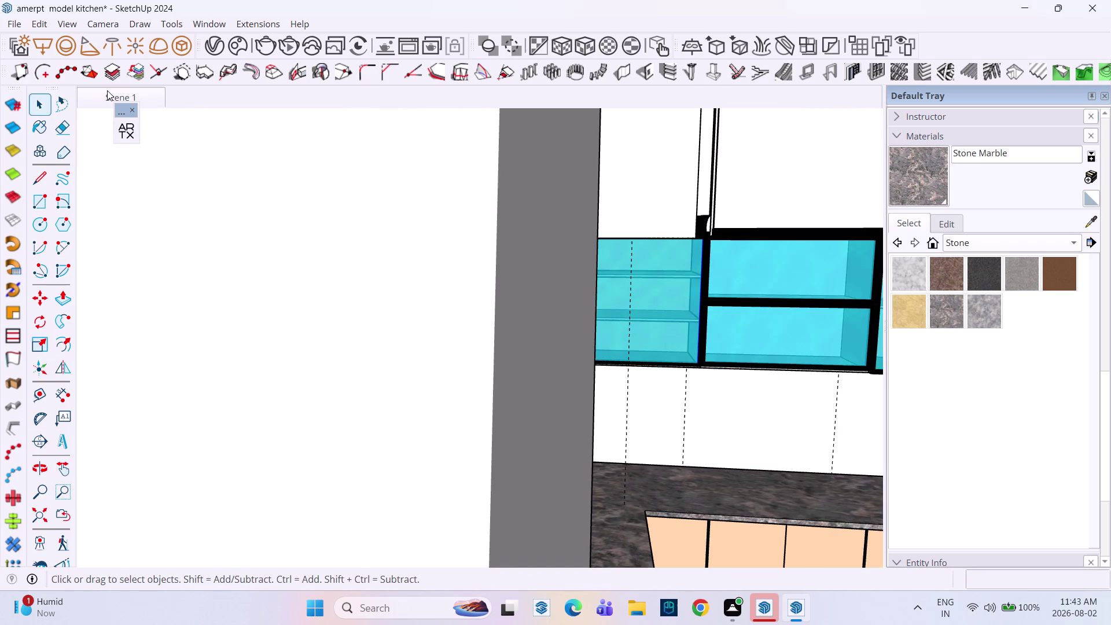
Orbit close to the corner cabinets and select the thin black strip under the panel.
click(107, 90)
scroll(up, 3)
scroll(up, 3)
scroll(up, 3)
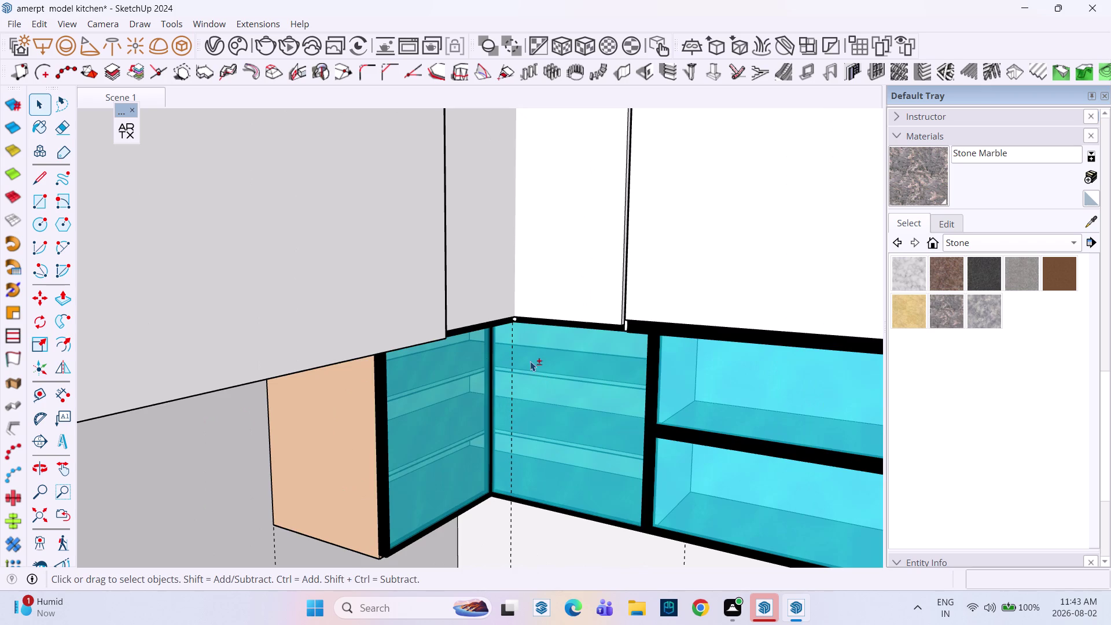
middle_drag(530, 361, 529, 475)
scroll(up, 3)
middle_drag(593, 451, 624, 417)
scroll(up, 3)
middle_drag(644, 451, 679, 387)
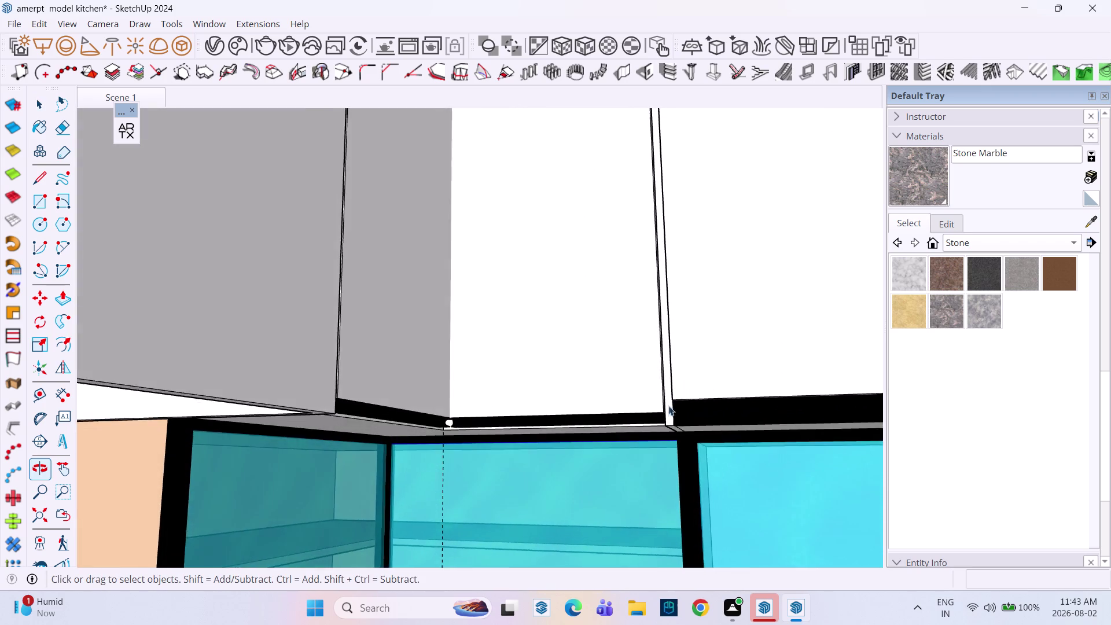
scroll(up, 3)
scroll(down, 3)
scroll(up, 3)
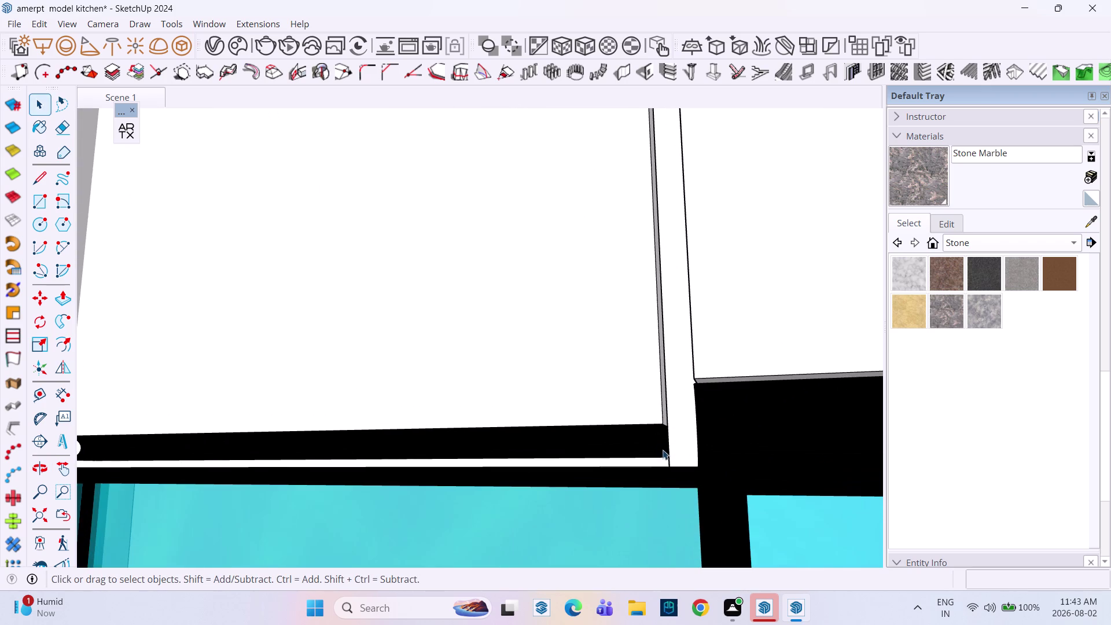
click(661, 449)
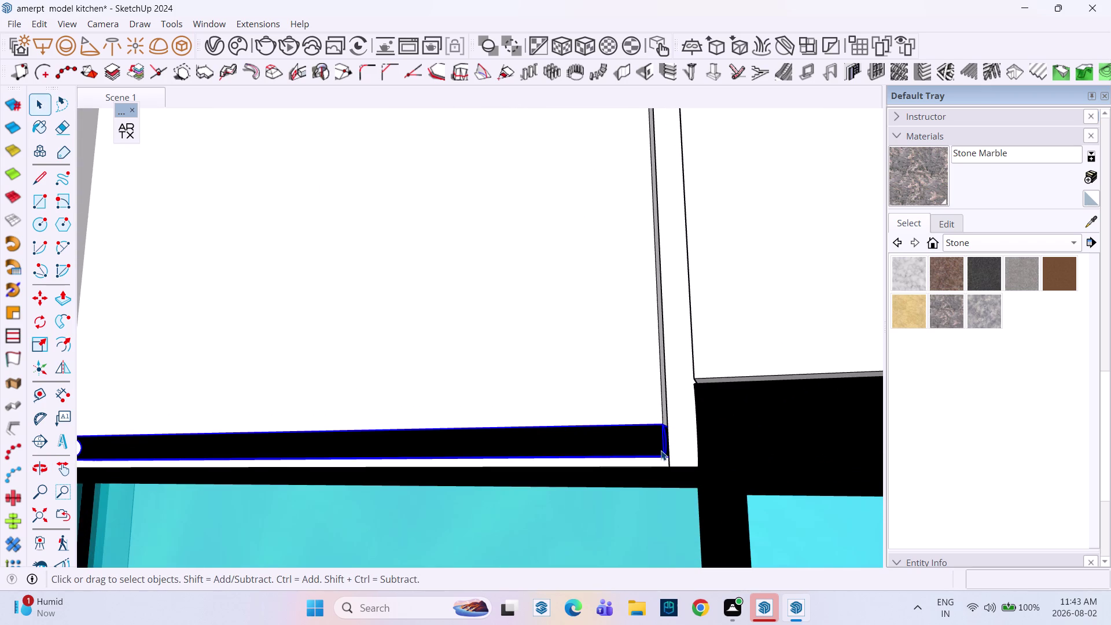
Move the black strip about 8 inches lower.
key(m)
click(659, 431)
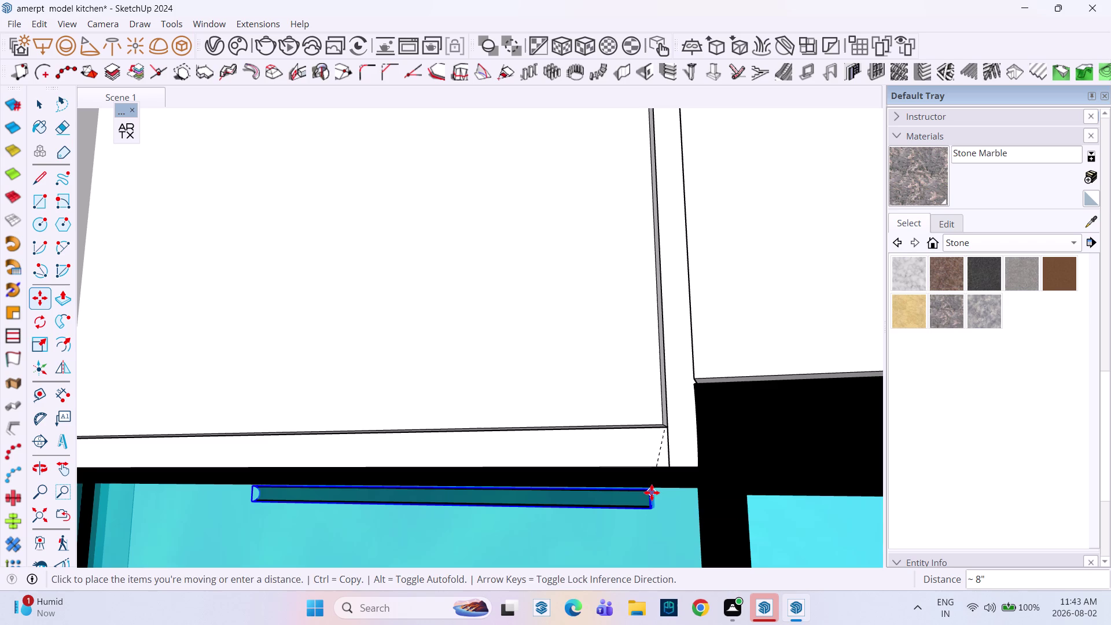
click(651, 493)
key(space)
Zoom in and select the narrow bottom face of the white panel.
scroll(up, 3)
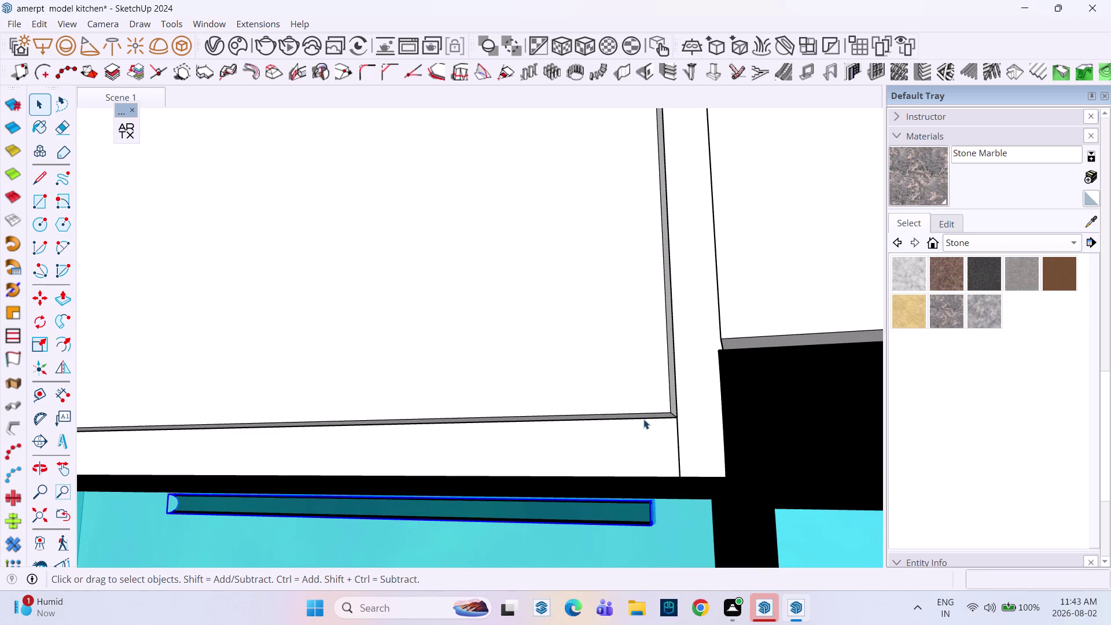
click(643, 419)
scroll(up, 3)
triple_click(643, 417)
scroll(up, 3)
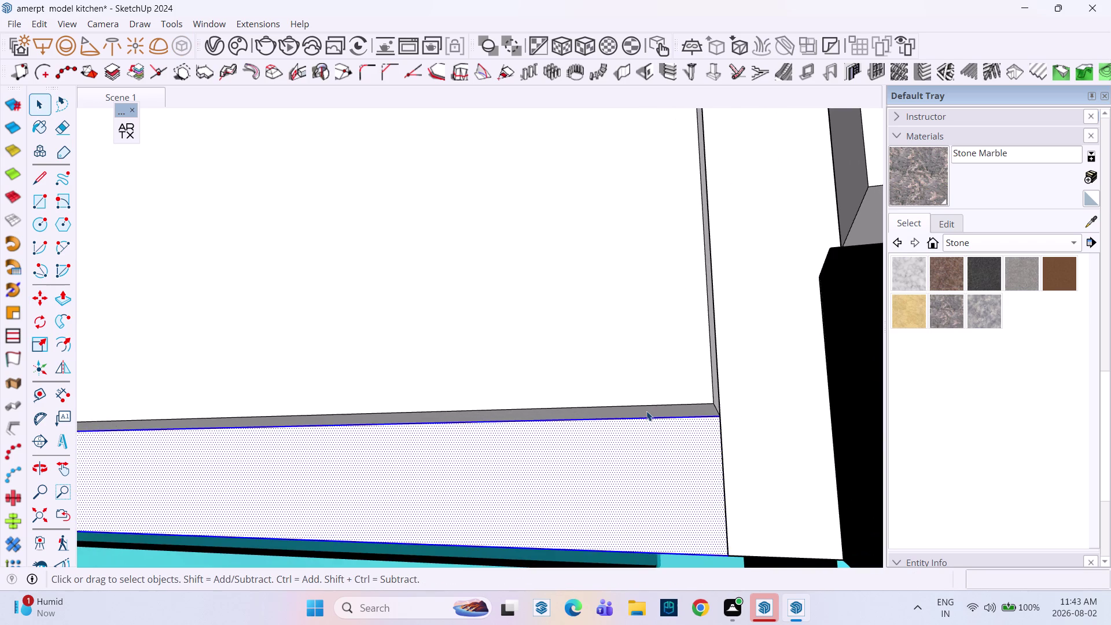
click(646, 411)
click(646, 410)
double_click(644, 416)
scroll(up, 3)
click(644, 414)
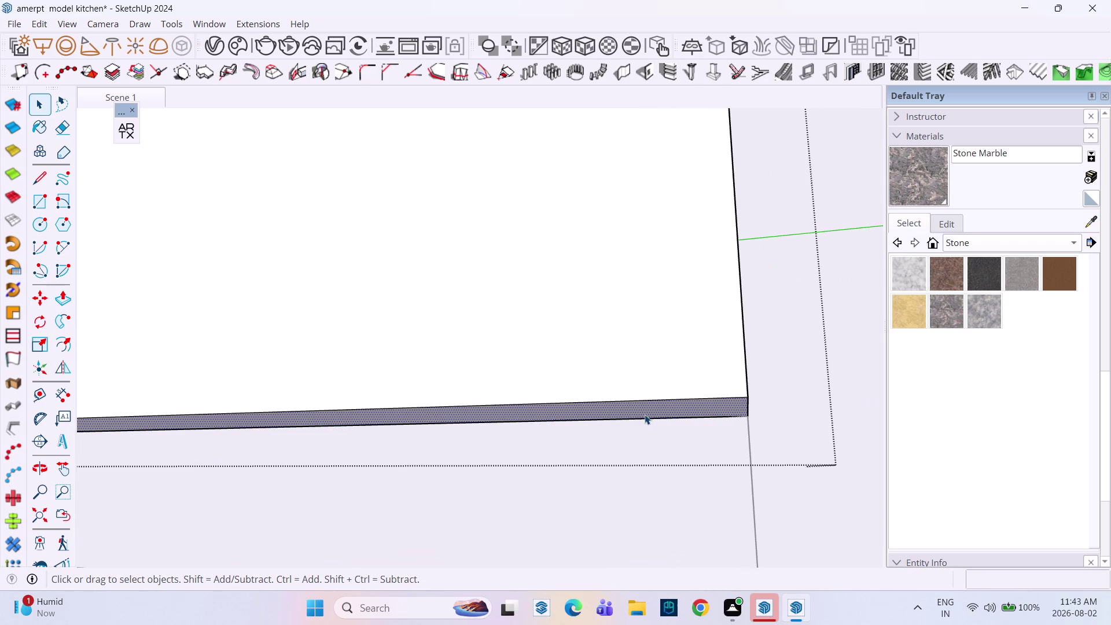
Push/pull the white panel's bottom face downward, orbiting around its lower corner to check.
key(p)
click(645, 414)
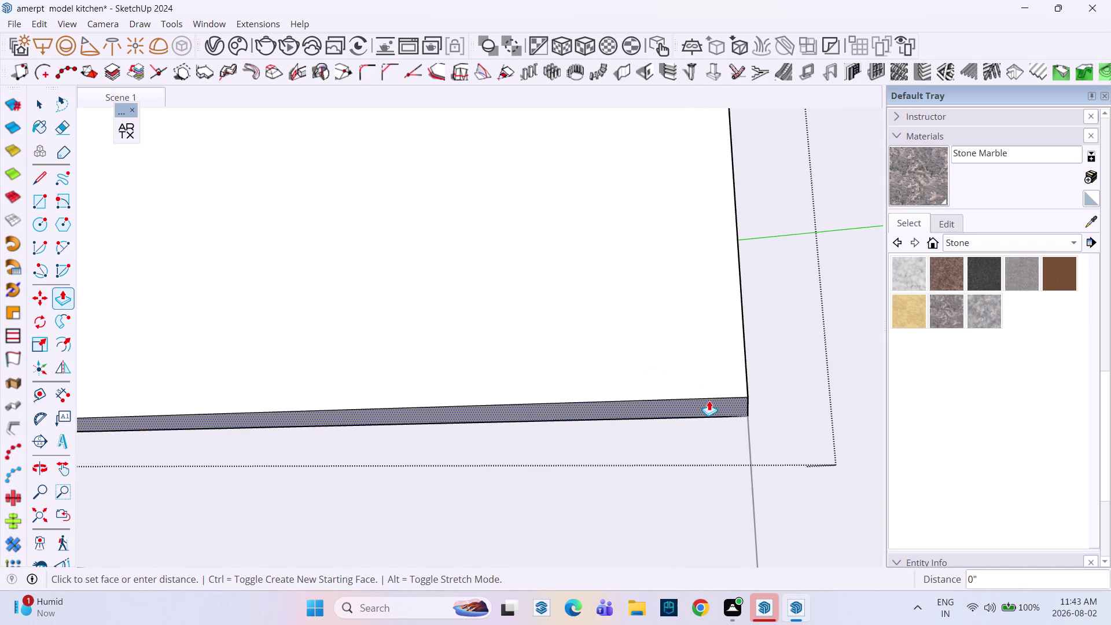
drag(711, 401, 712, 395)
scroll(down, 3)
middle_drag(718, 319, 724, 423)
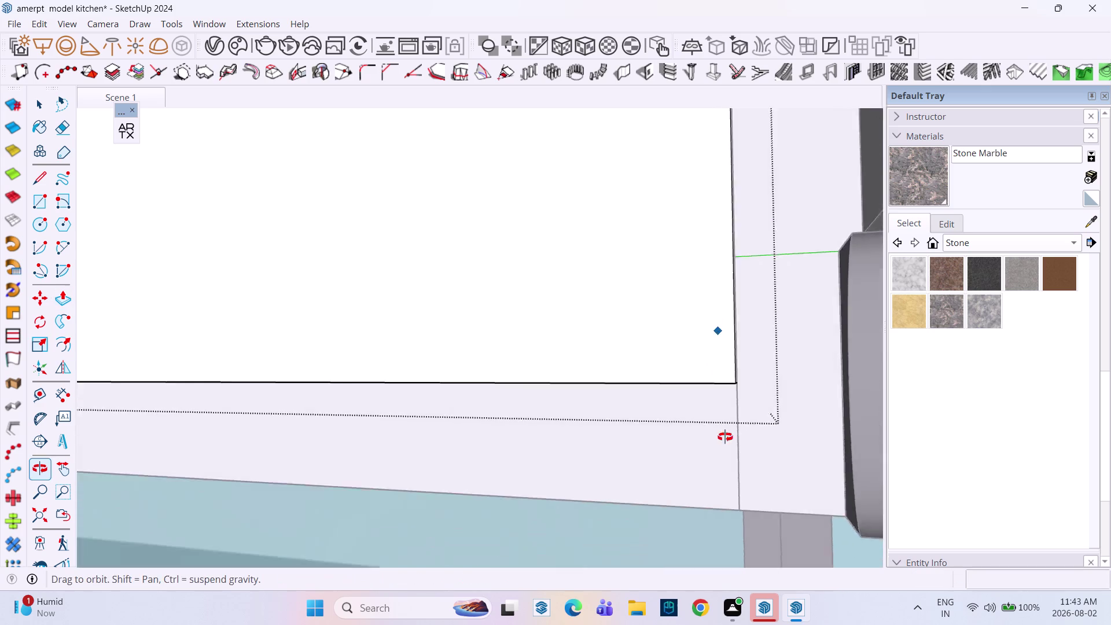
middle_drag(725, 423, 719, 473)
scroll(down, 3)
middle_drag(738, 317, 594, 331)
scroll(up, 3)
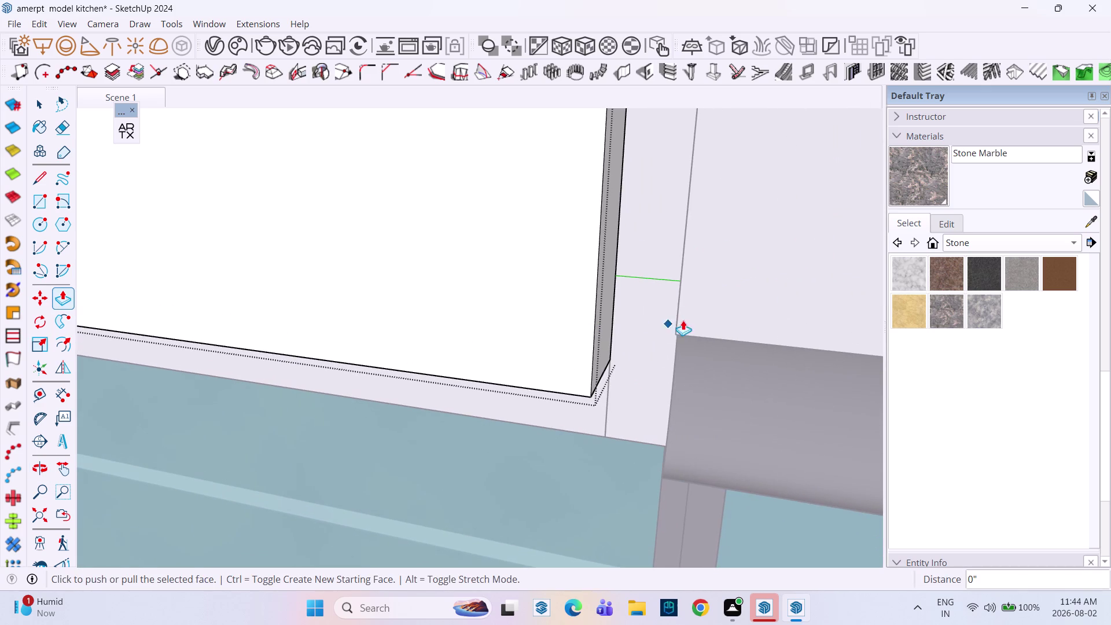
click(680, 331)
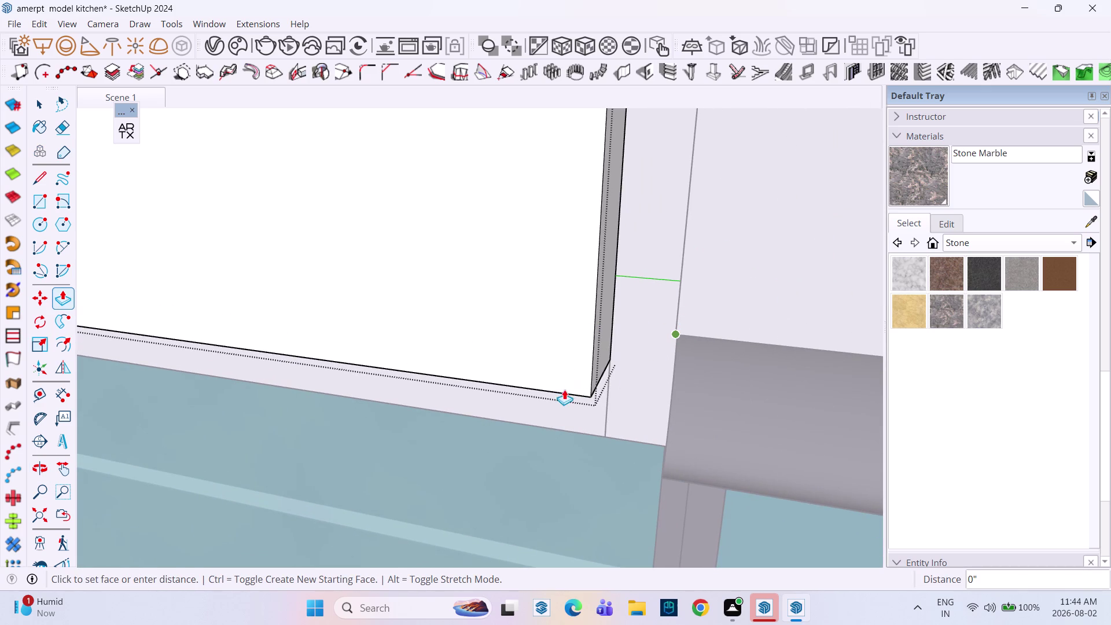
key(space)
middle_drag(565, 383, 584, 242)
middle_drag(519, 393, 507, 318)
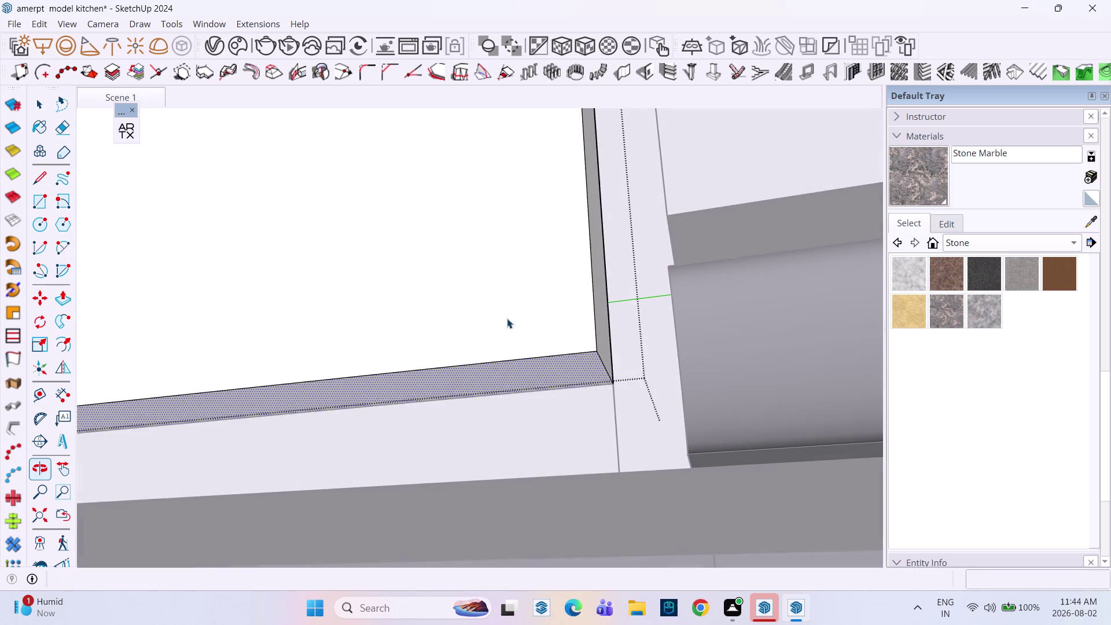
key(space)
click(563, 365)
key(Escape)
key(Escape)
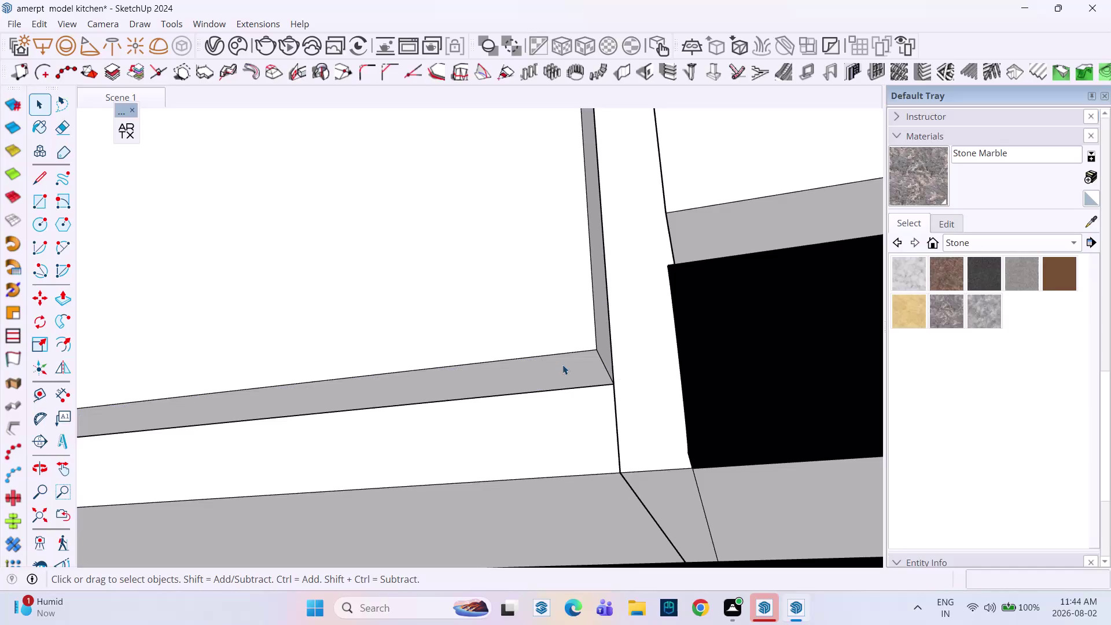
Reselect the panel's bottom face and push/pull it to a new depth.
triple_click(563, 364)
double_click(568, 369)
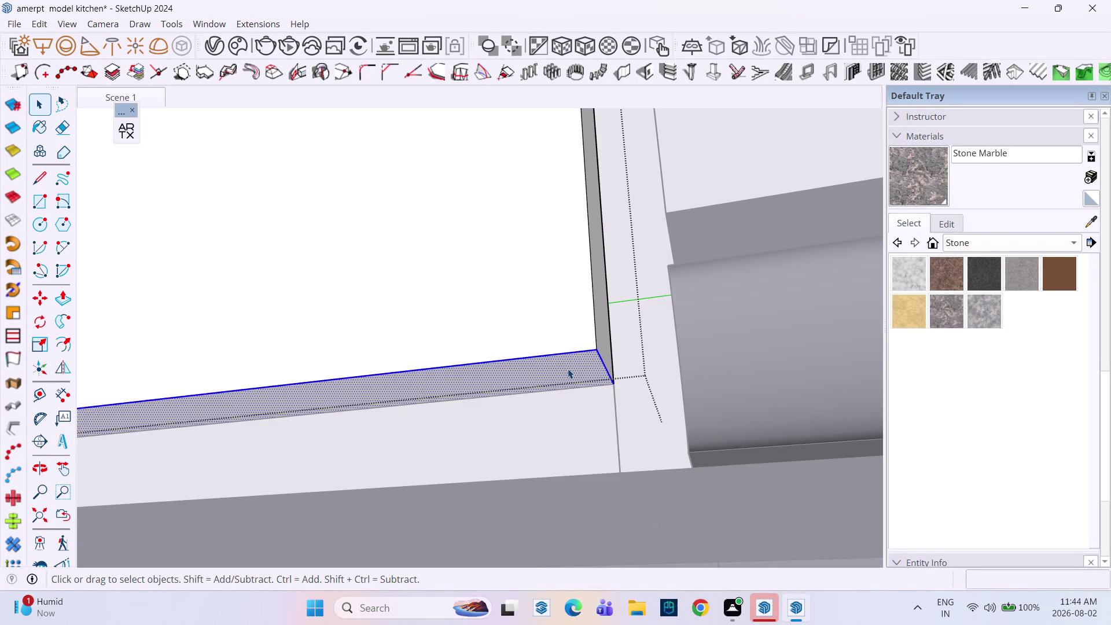
key(p)
click(568, 368)
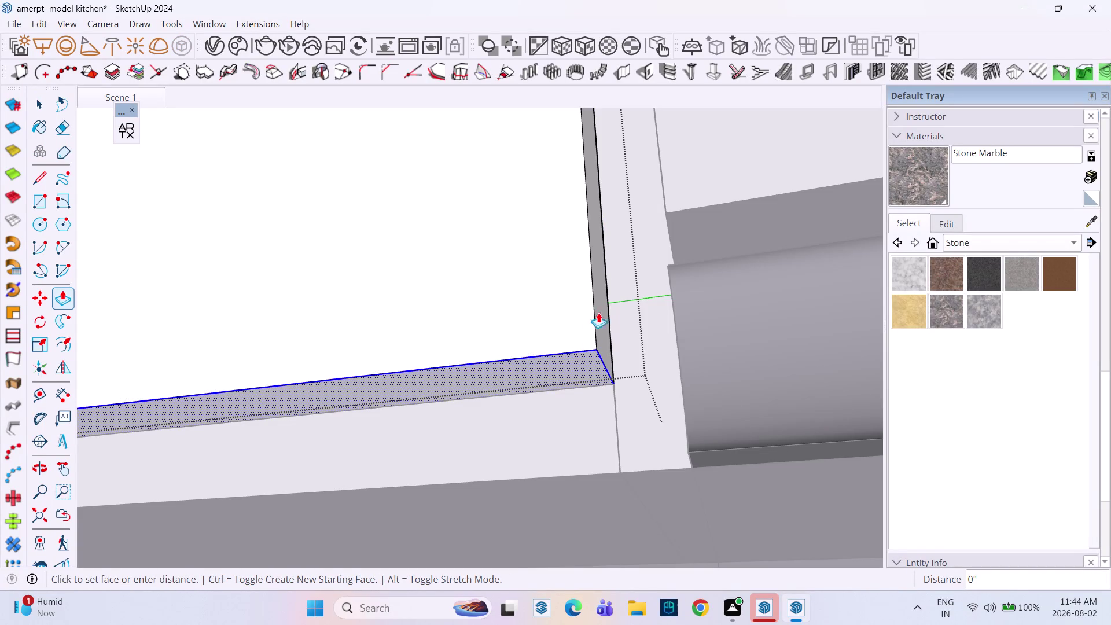
drag(586, 366, 614, 302)
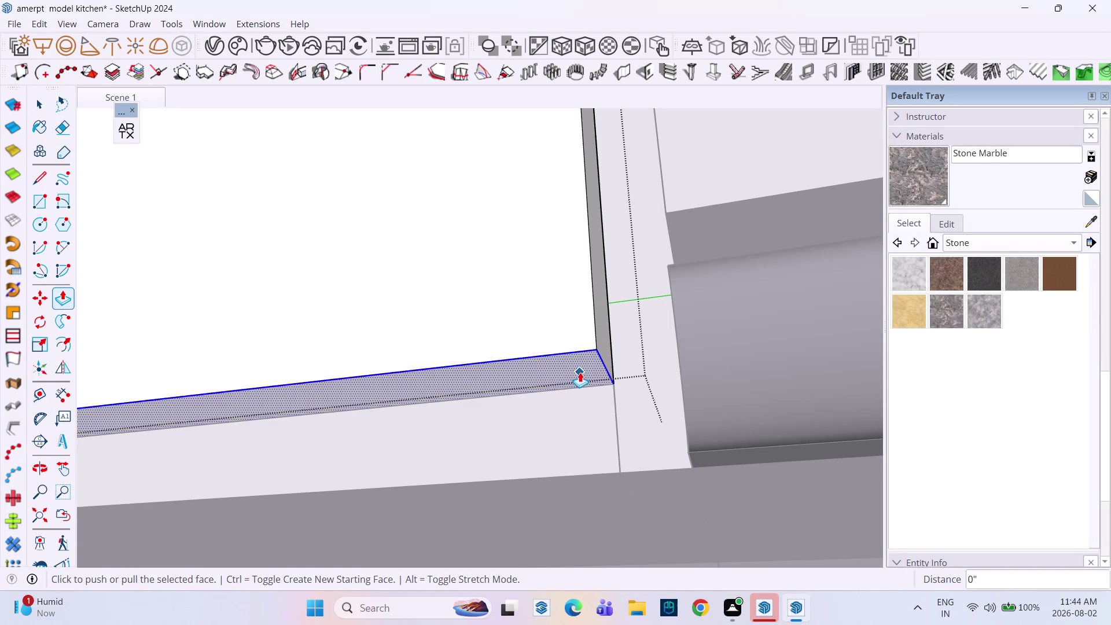
drag(580, 364, 581, 359)
click(563, 371)
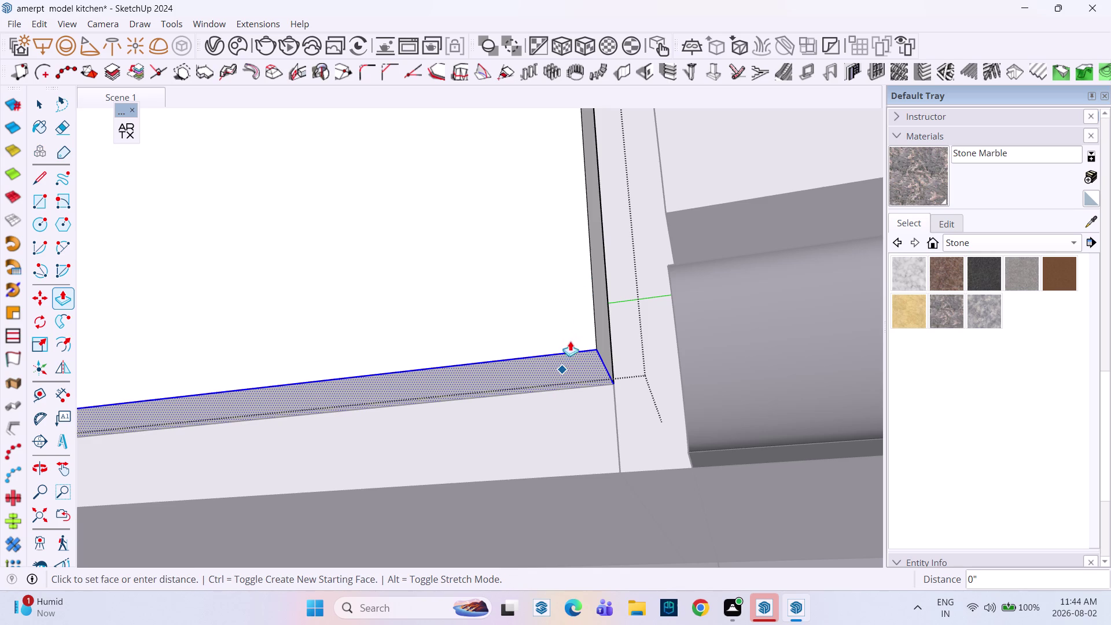
View the panel from below and pull its bottom face toward the ledge.
middle_drag(590, 352, 436, 375)
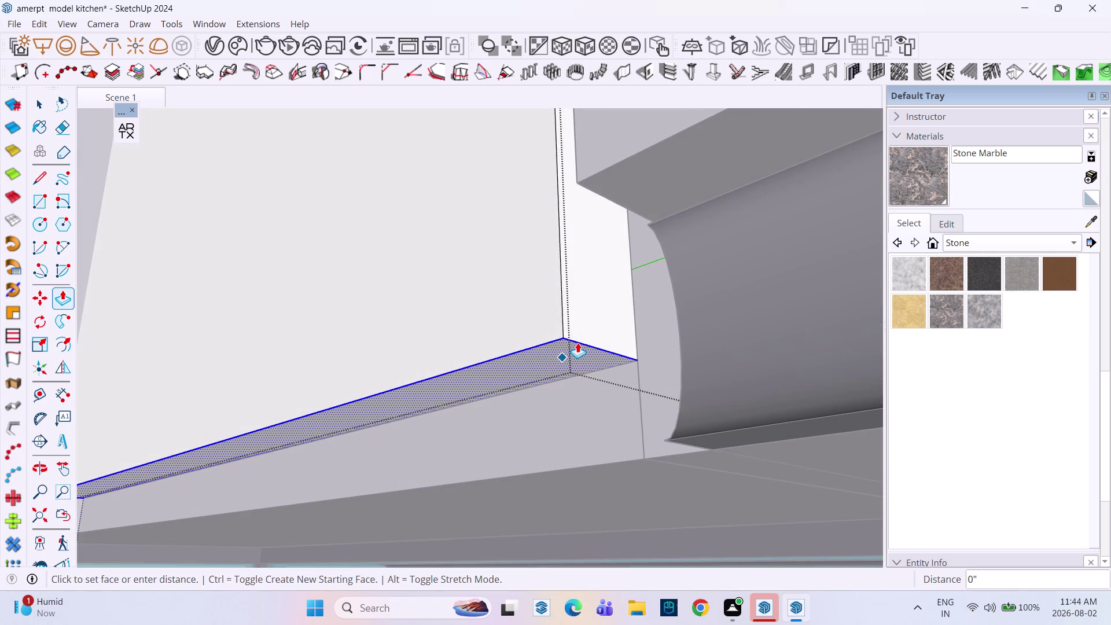
drag(581, 344, 585, 325)
key(space)
scroll(down, 3)
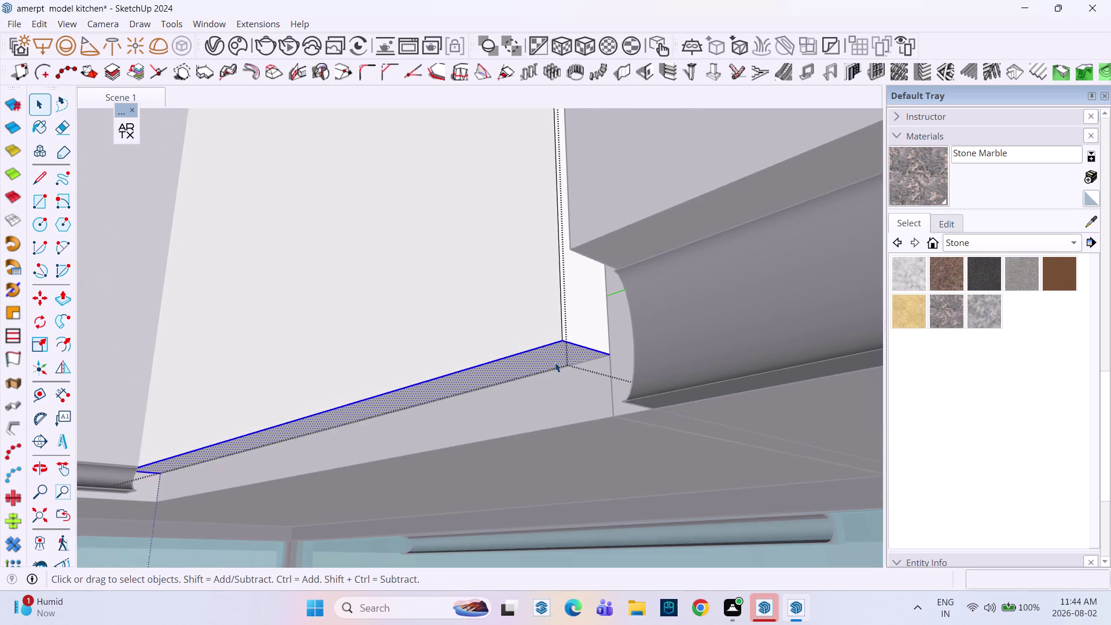
Orbit and zoom out to view the wall cabinet run and corner filler panel.
scroll(down, 3)
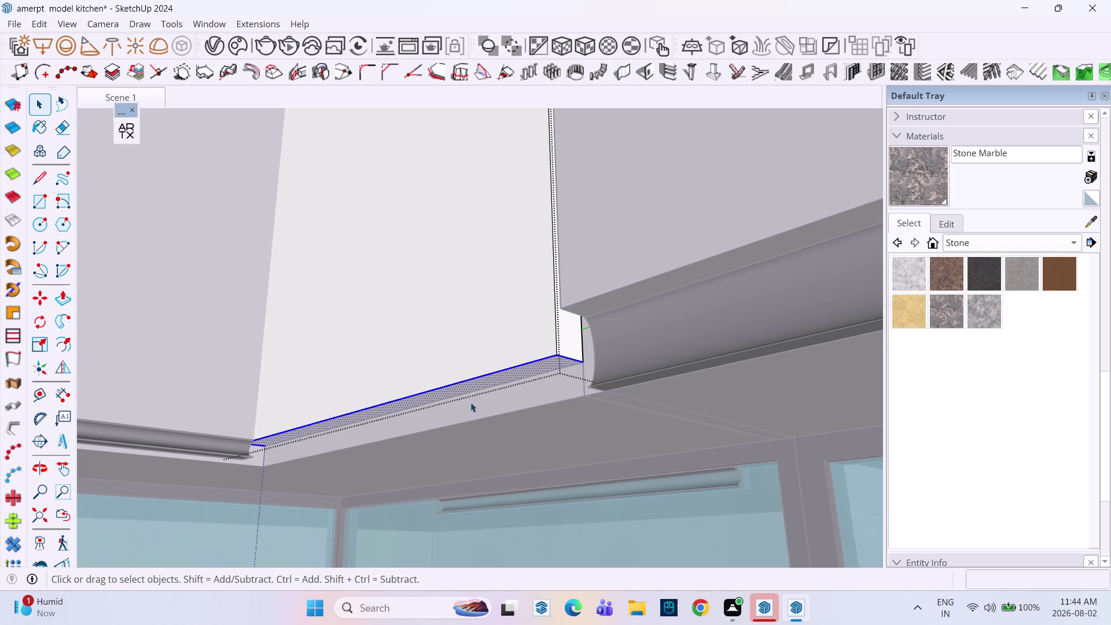
scroll(down, 3)
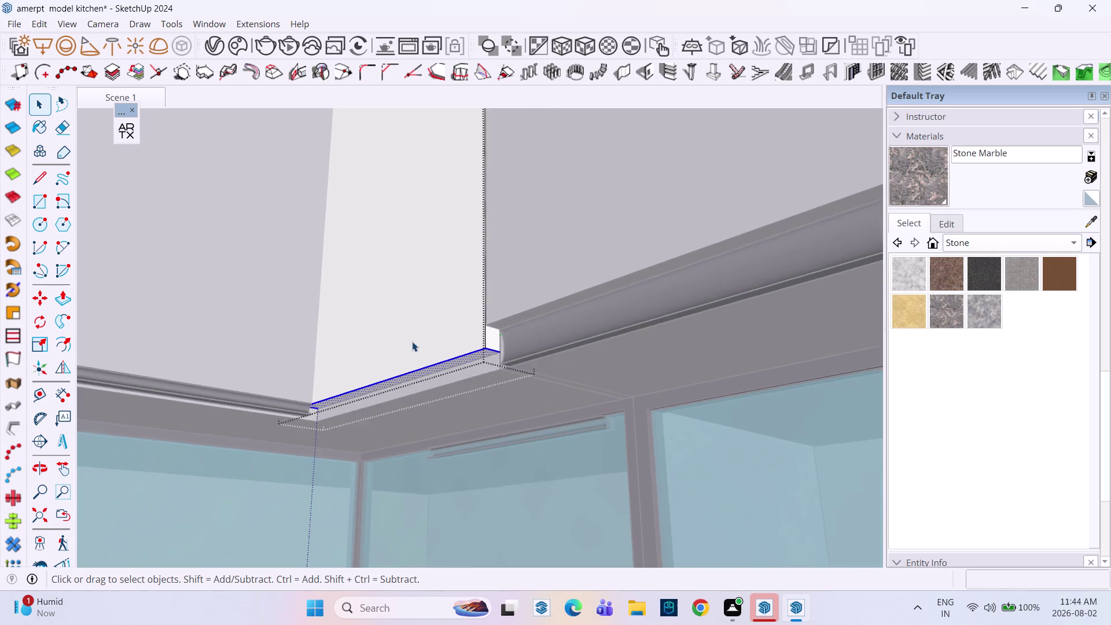
middle_drag(410, 341, 645, 391)
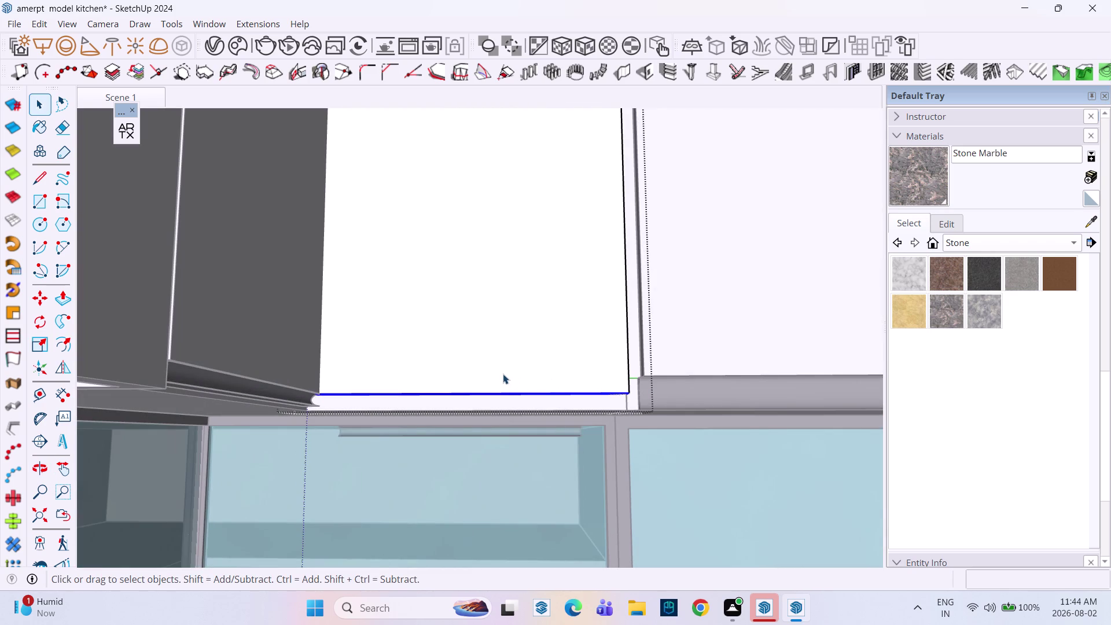
scroll(down, 3)
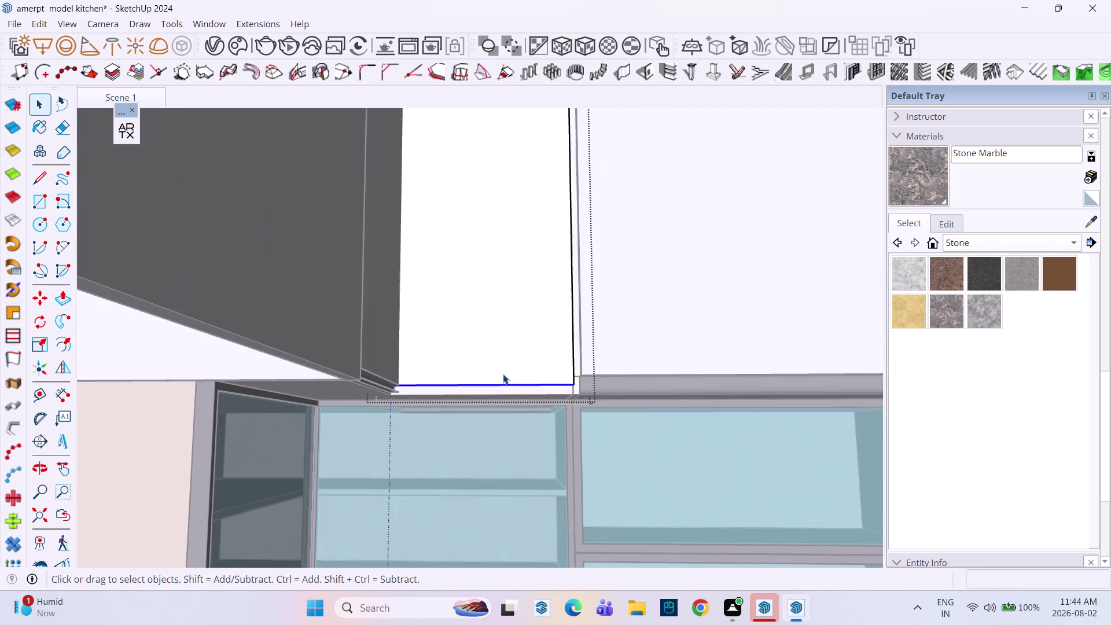
scroll(down, 3)
middle_drag(502, 378, 507, 421)
scroll(down, 3)
middle_drag(512, 386, 495, 457)
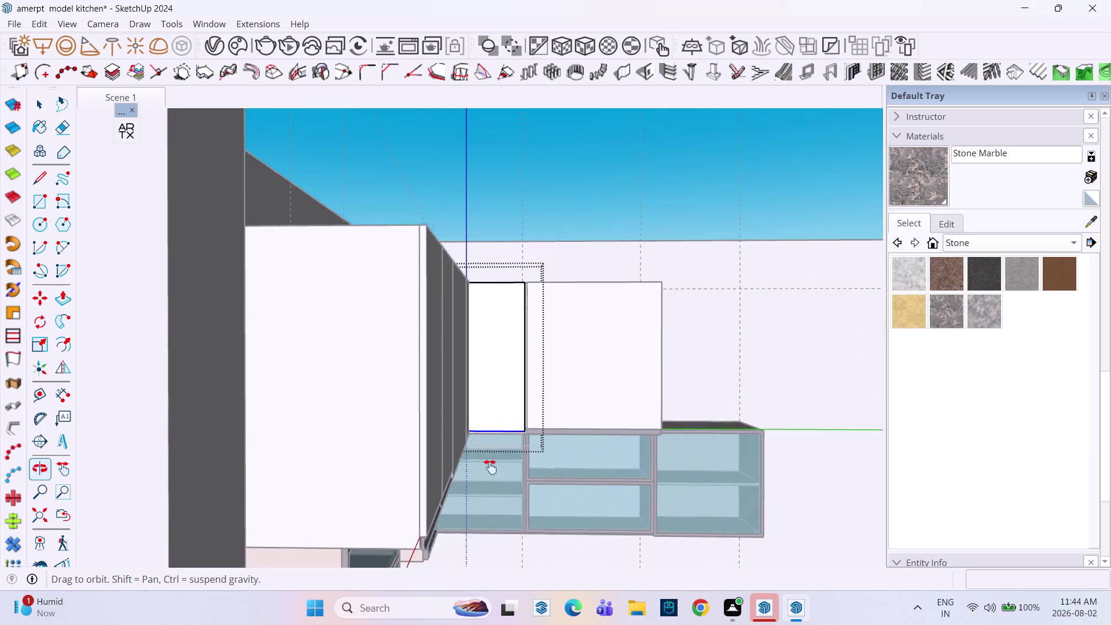
middle_drag(495, 456, 477, 479)
middle_drag(488, 370, 302, 367)
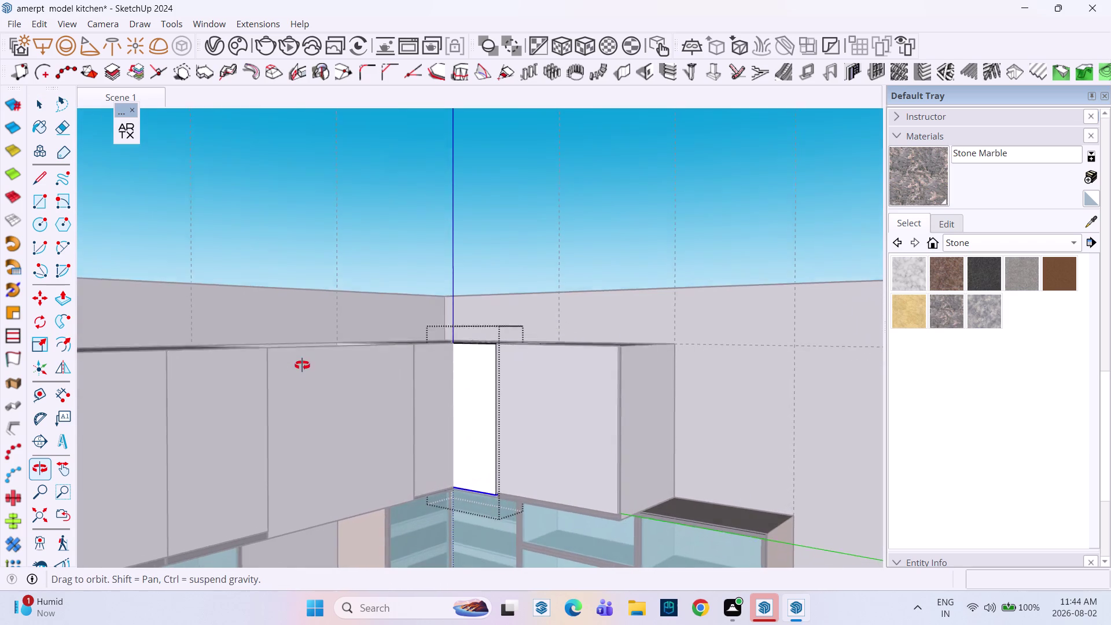
middle_drag(302, 366, 303, 365)
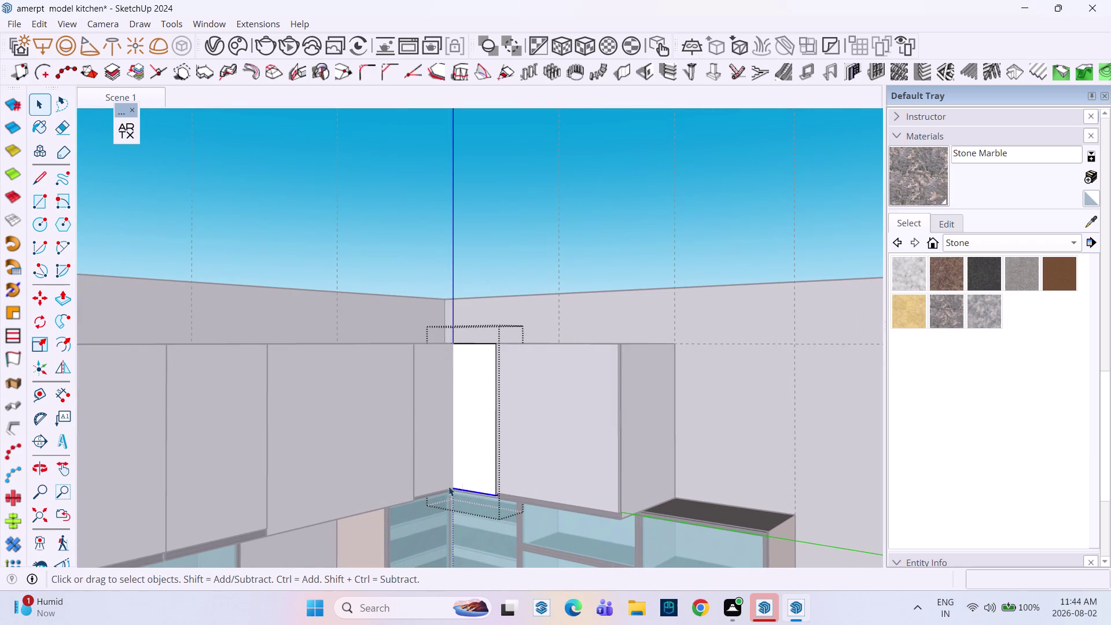
scroll(down, 3)
scroll(down, 3)
scroll(down, 3)
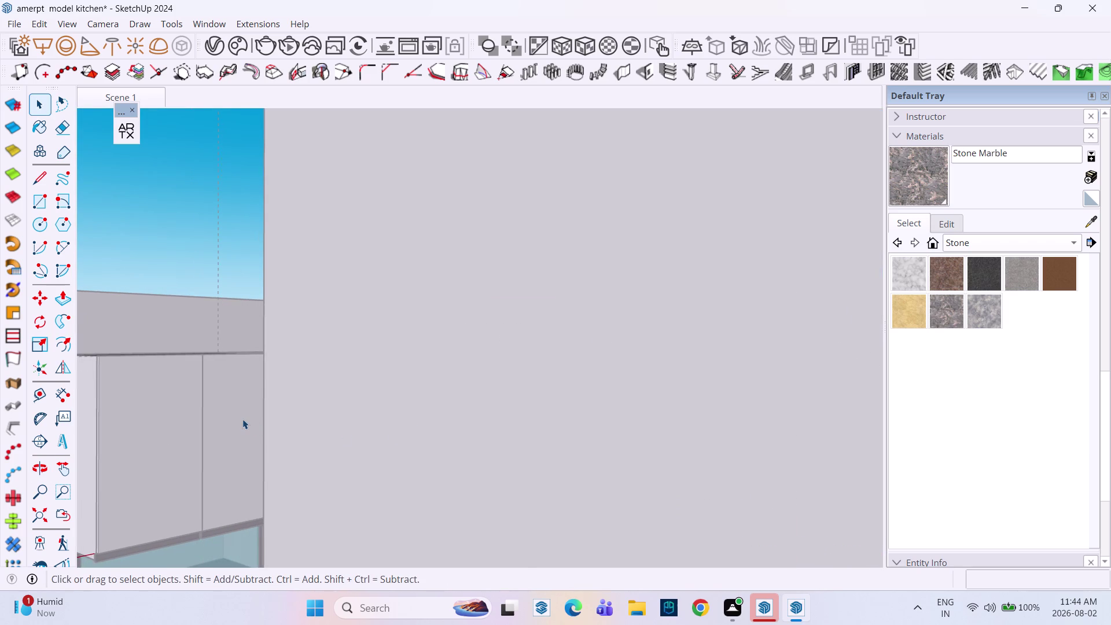
scroll(down, 3)
middle_drag(236, 417, 477, 372)
Undo the recent edits around the tall white corner panel.
key(Escape)
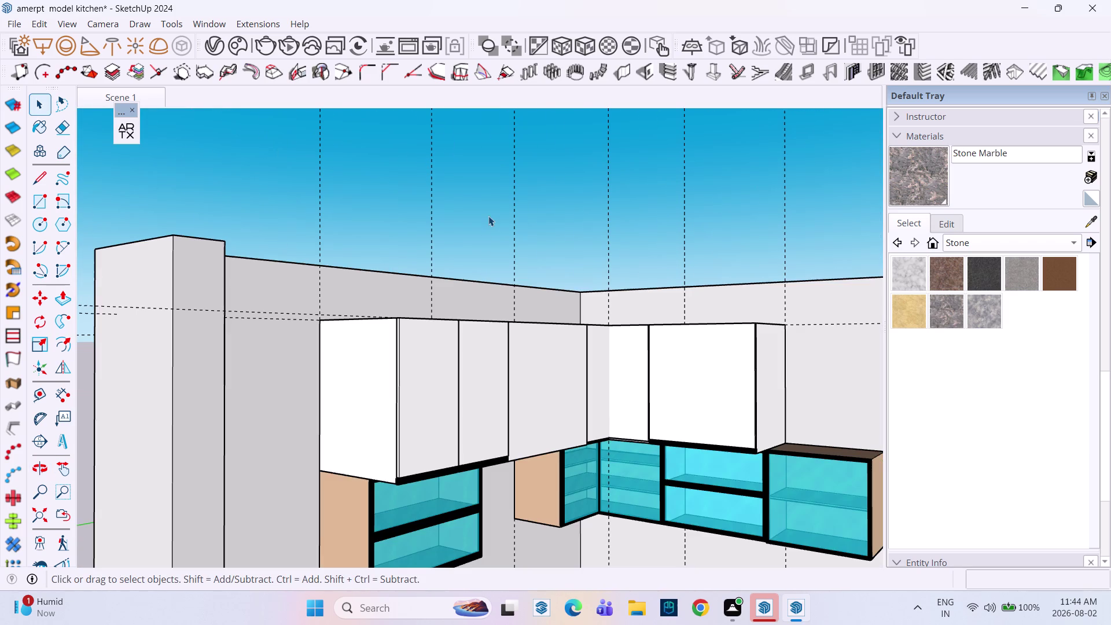
key(ctrl+z)
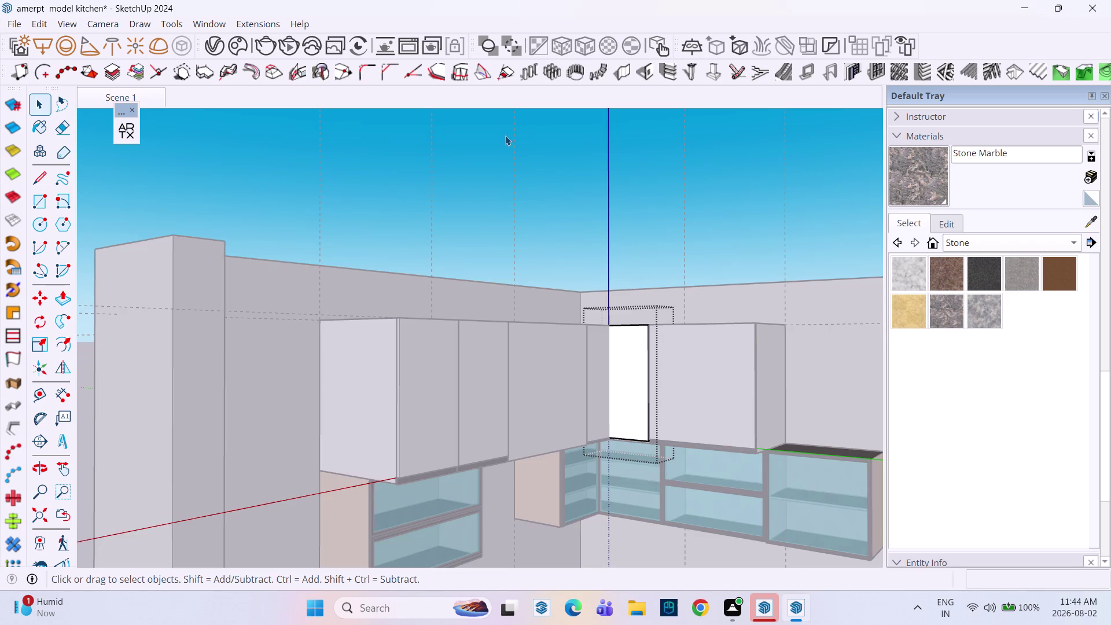
click(505, 135)
scroll(up, 3)
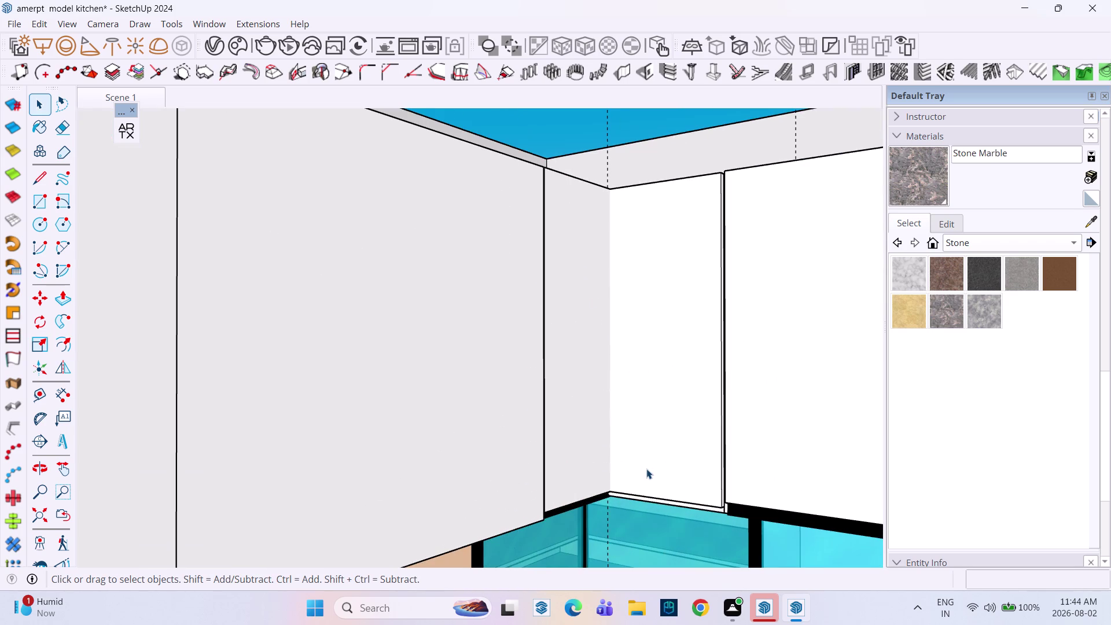
key(ctrl+z)
key(ctrl+z)
key(ctrl+z)
key(ctrl+z)
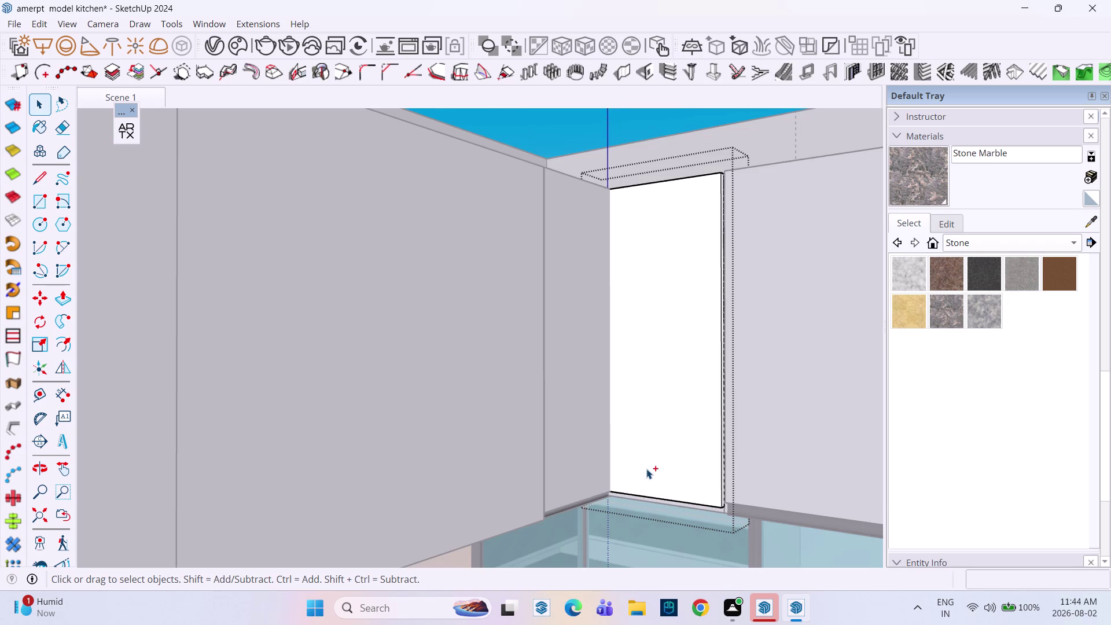
key(ctrl+z)
key(ctrl+z)
key(ctrl+z)
scroll(down, 3)
middle_drag(667, 471, 644, 410)
key(ctrl+z)
key(ctrl+z)
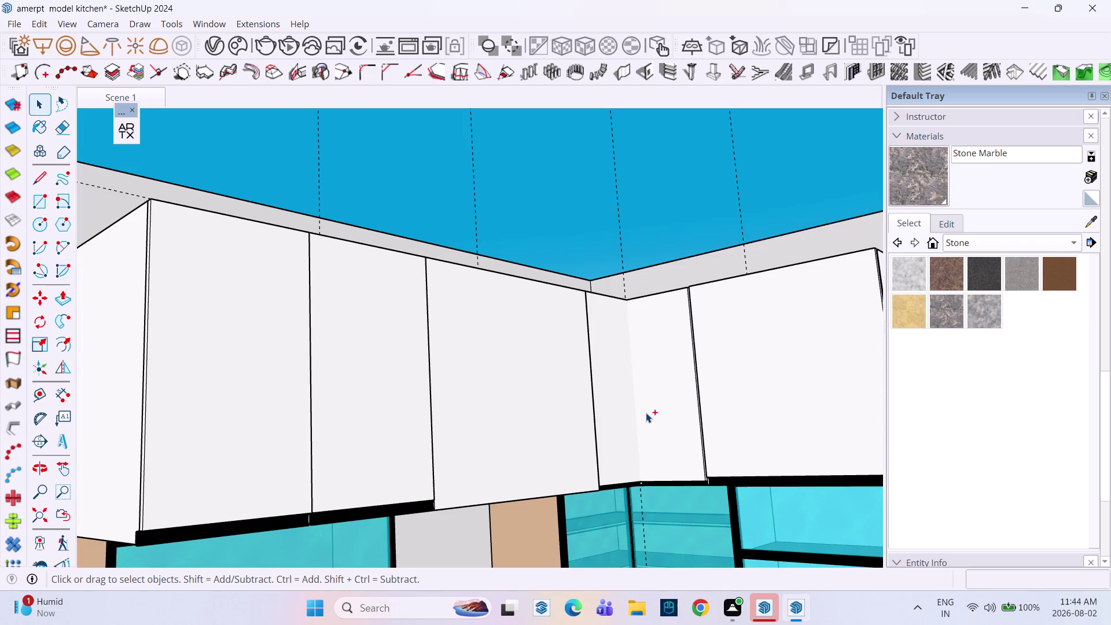
scroll(down, 3)
scroll(down, 3)
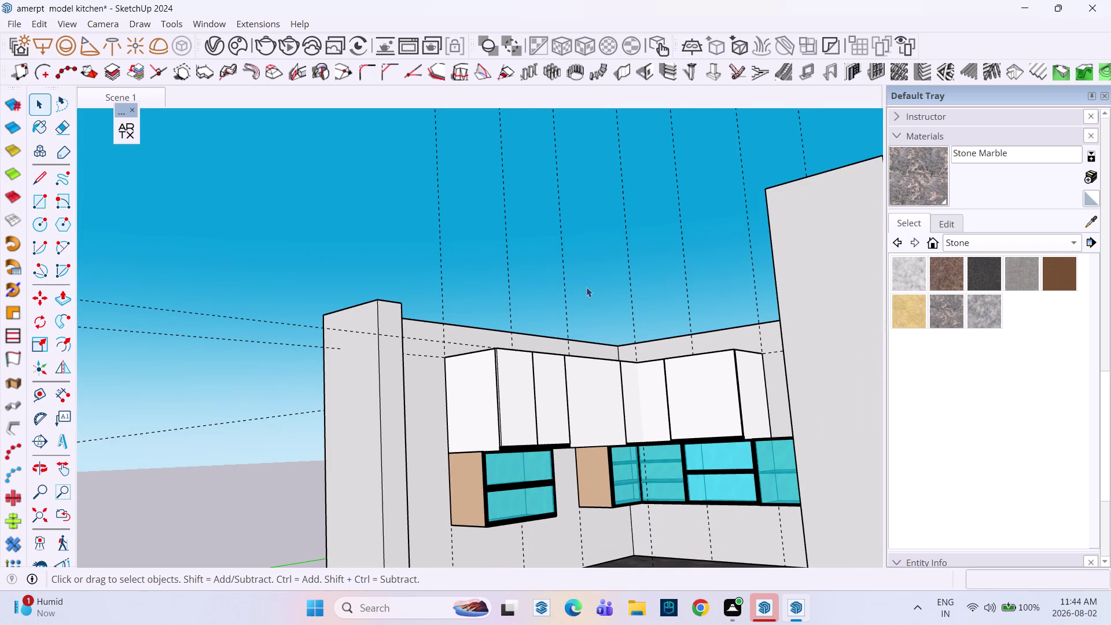
key(Escape)
click(556, 263)
Orbit above the L-shaped layout and zoom to the wall above the brown-topped end cabinet.
middle_drag(576, 365, 617, 498)
middle_drag(615, 438, 534, 404)
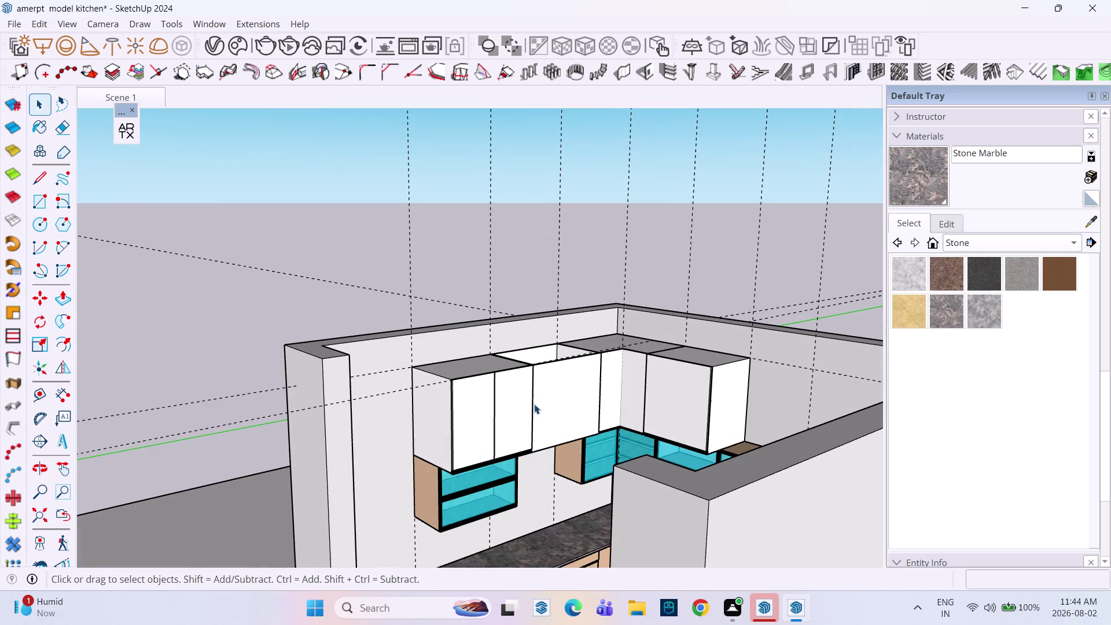
middle_drag(535, 406, 371, 373)
middle_drag(375, 366, 616, 405)
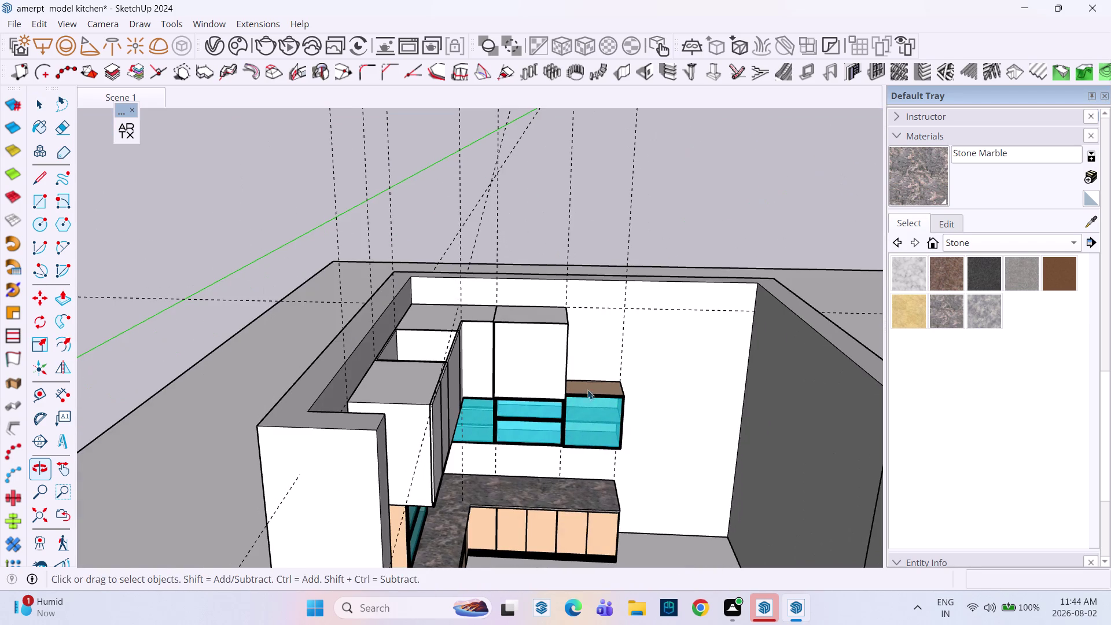
middle_drag(579, 380, 497, 391)
scroll(up, 3)
scroll(up, 3)
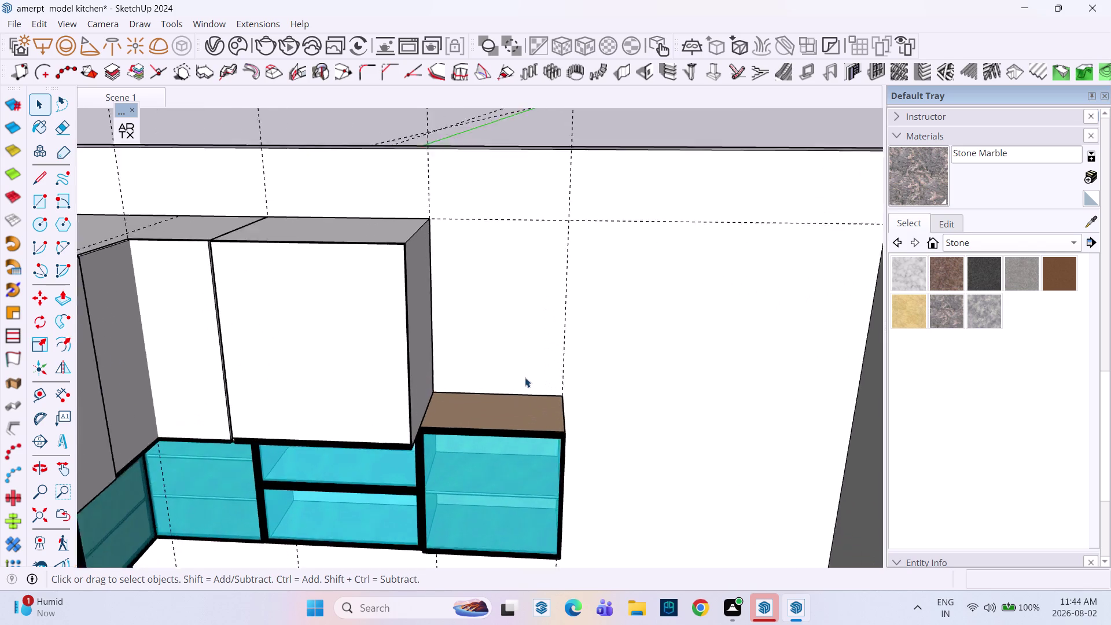
scroll(up, 3)
middle_click(487, 380)
Draw a rectangle from the upper cabinet's top corner to the end cabinet's top, then select it.
key(r)
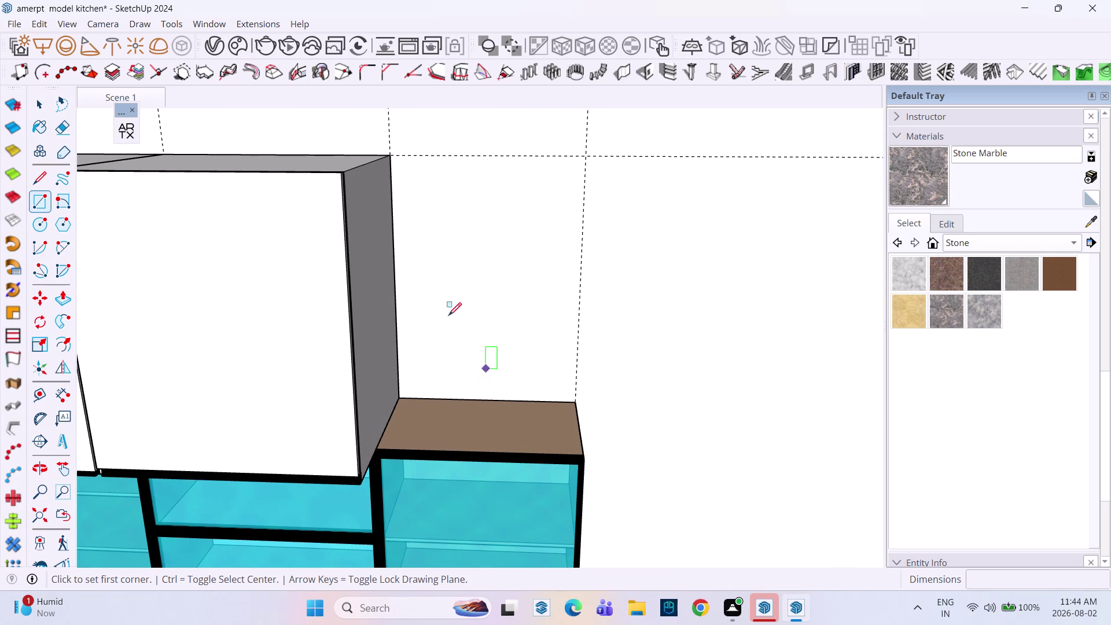
click(393, 153)
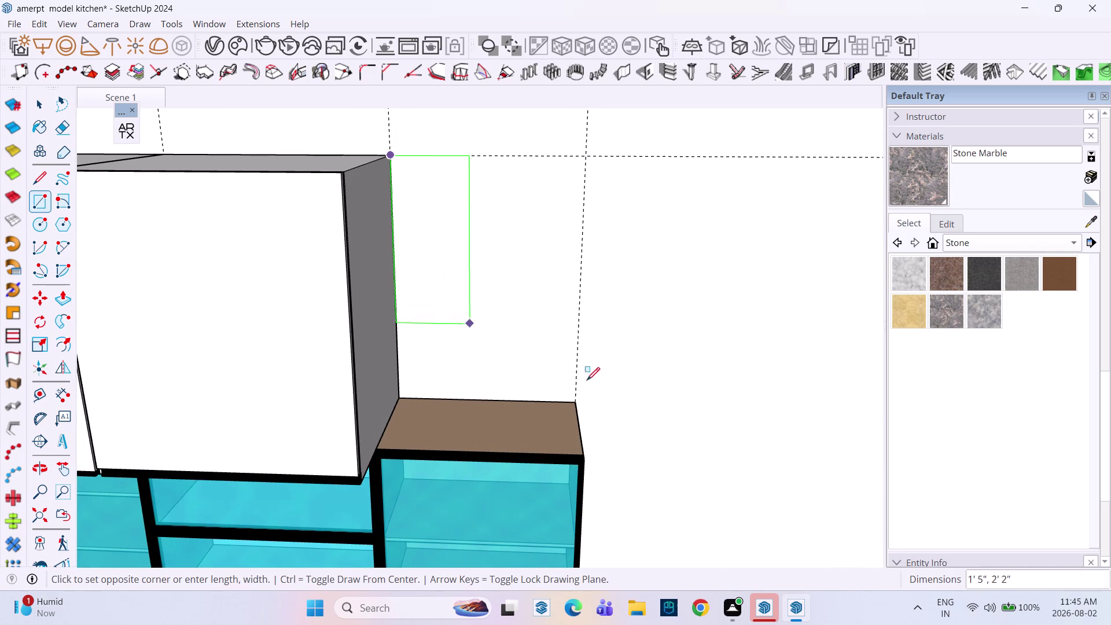
click(578, 401)
key(space)
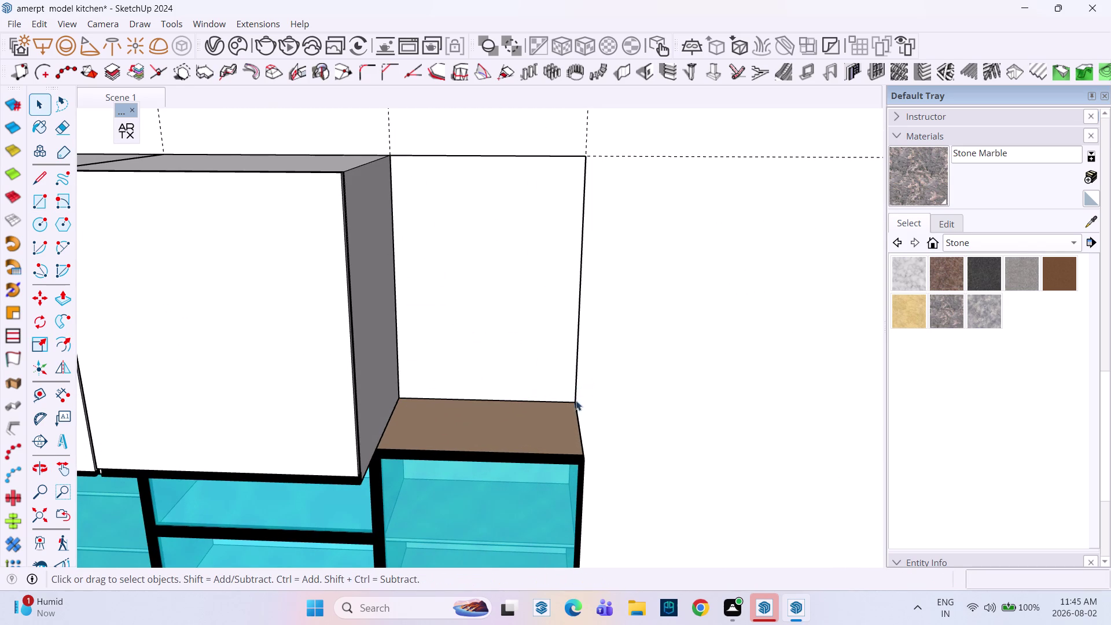
double_click(526, 349)
right_click(526, 350)
click(550, 140)
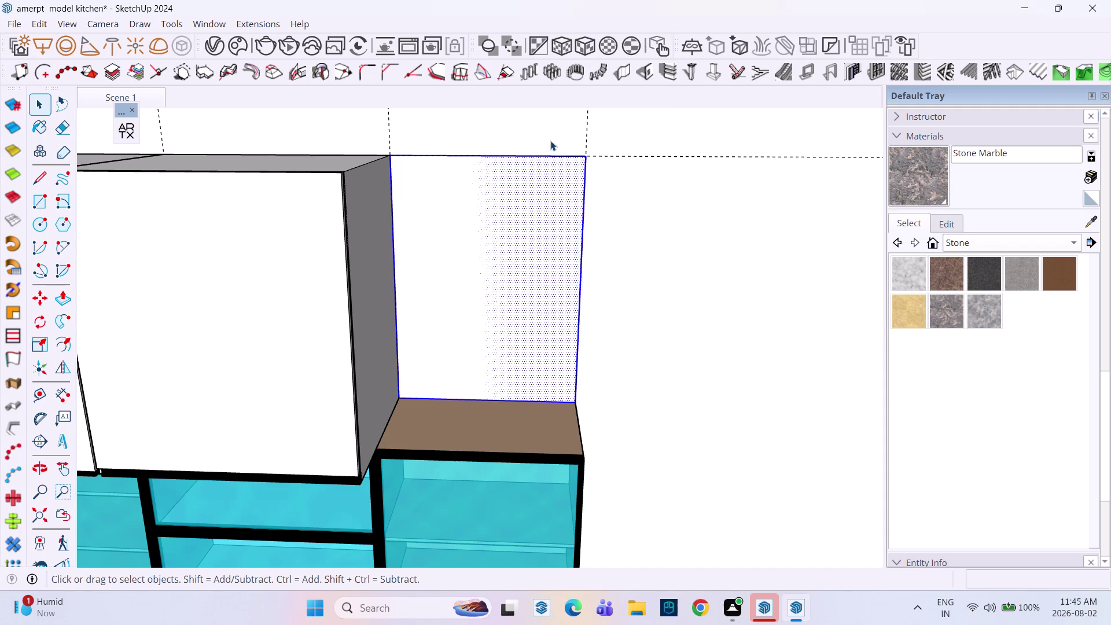
triple_click(526, 281)
click(525, 281)
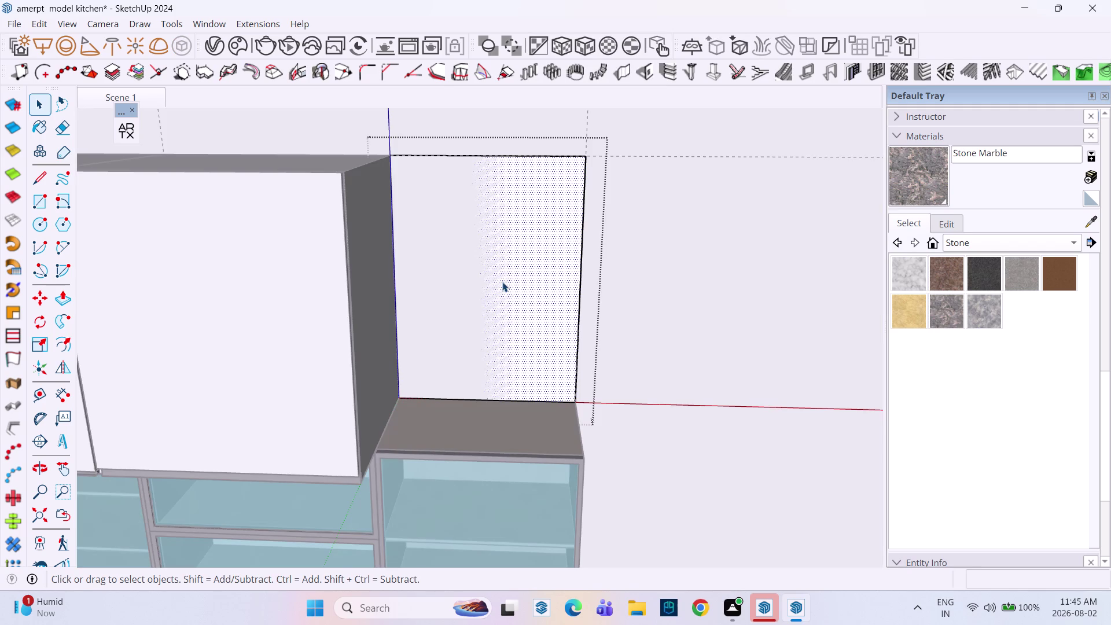
Push/pull the new rectangle out into a block flush with the cabinet depth.
key(p)
click(502, 282)
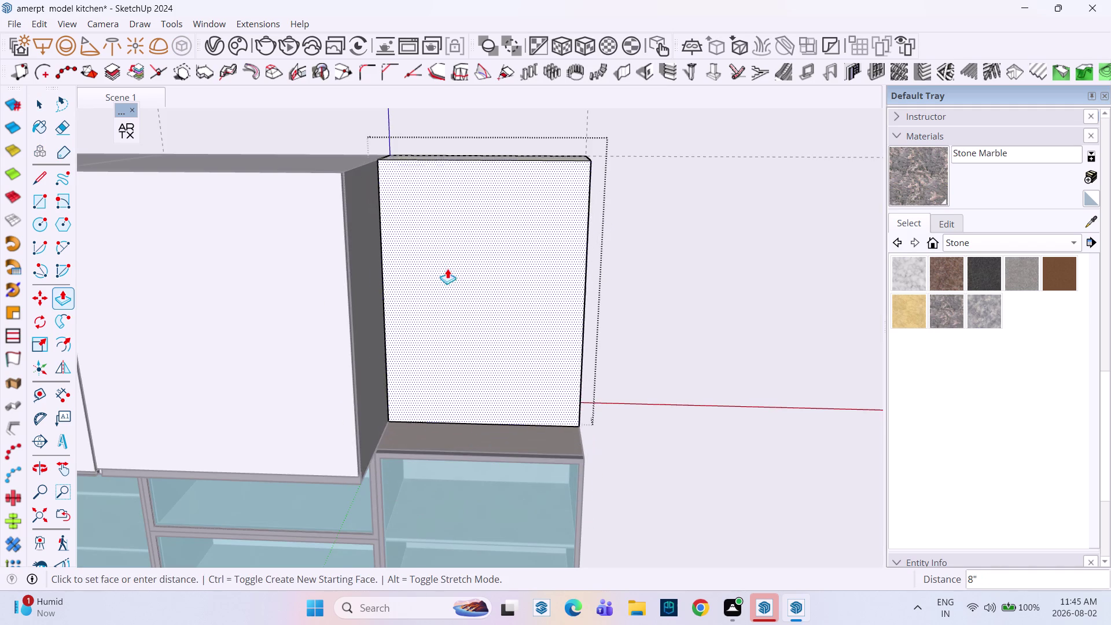
middle_drag(447, 268, 467, 464)
scroll(up, 3)
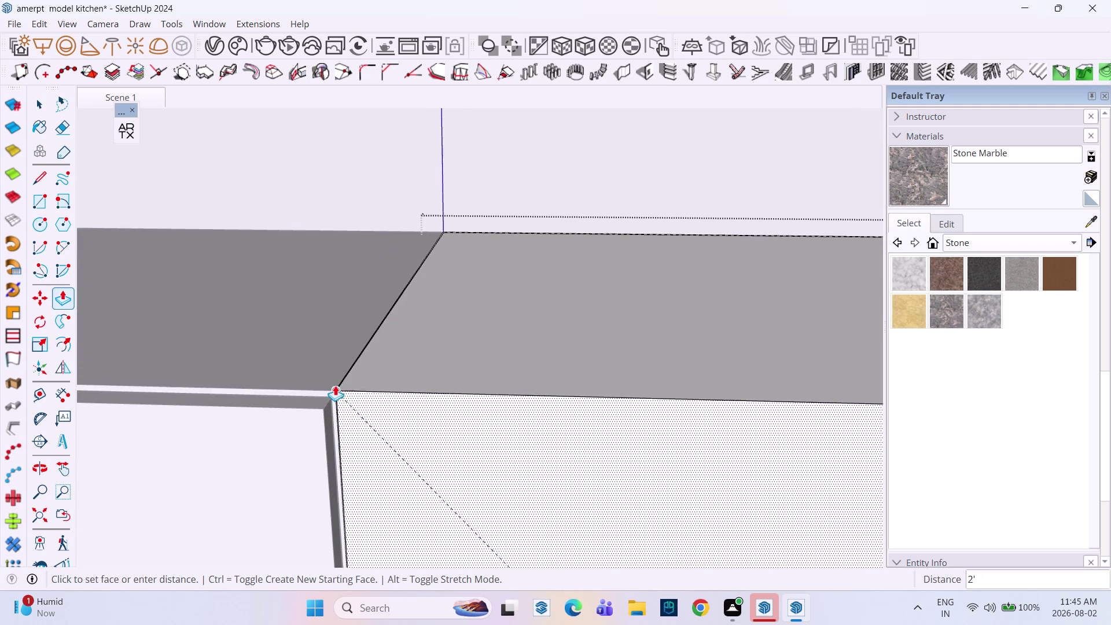
scroll(up, 3)
click(337, 395)
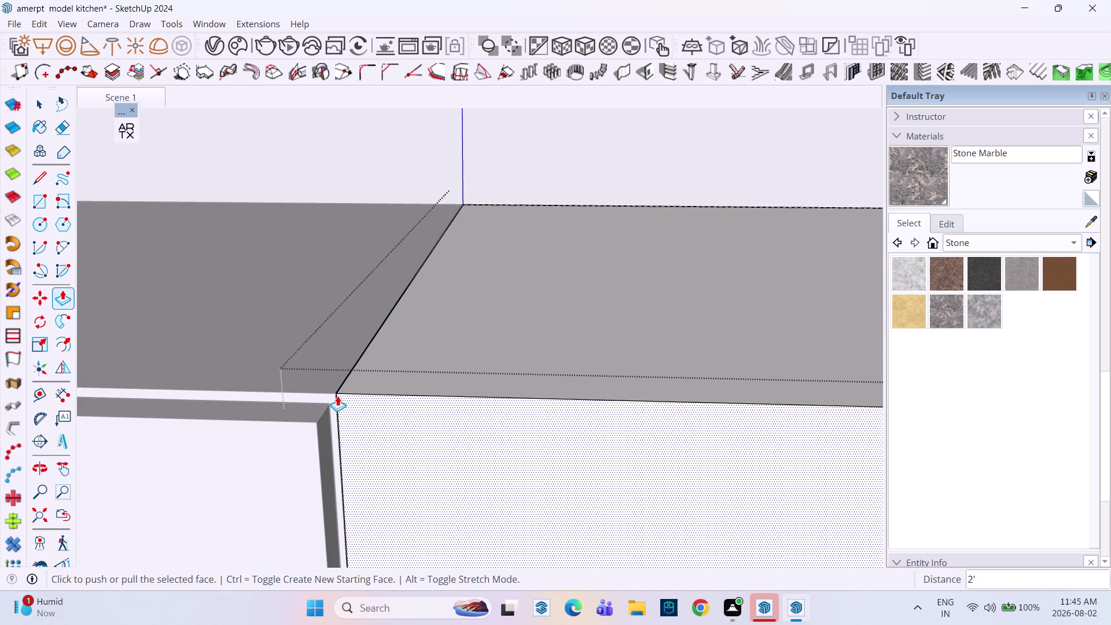
key(space)
click(322, 207)
click(276, 439)
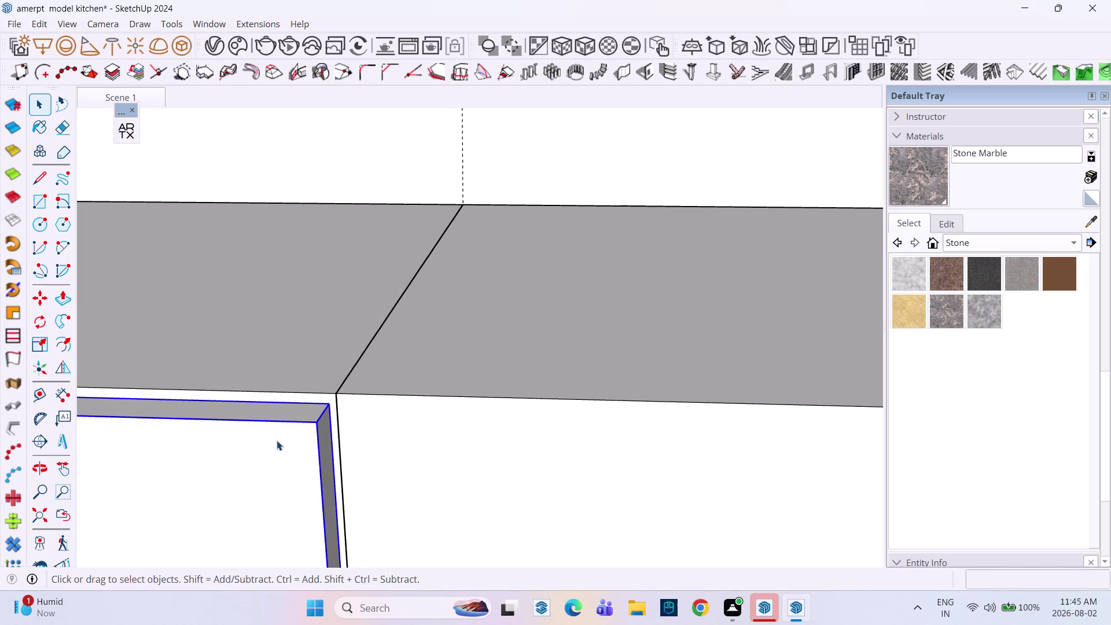
Ctrl-copy the thin trim strip onto the new upper cabinet block's edge.
click(276, 441)
key(m)
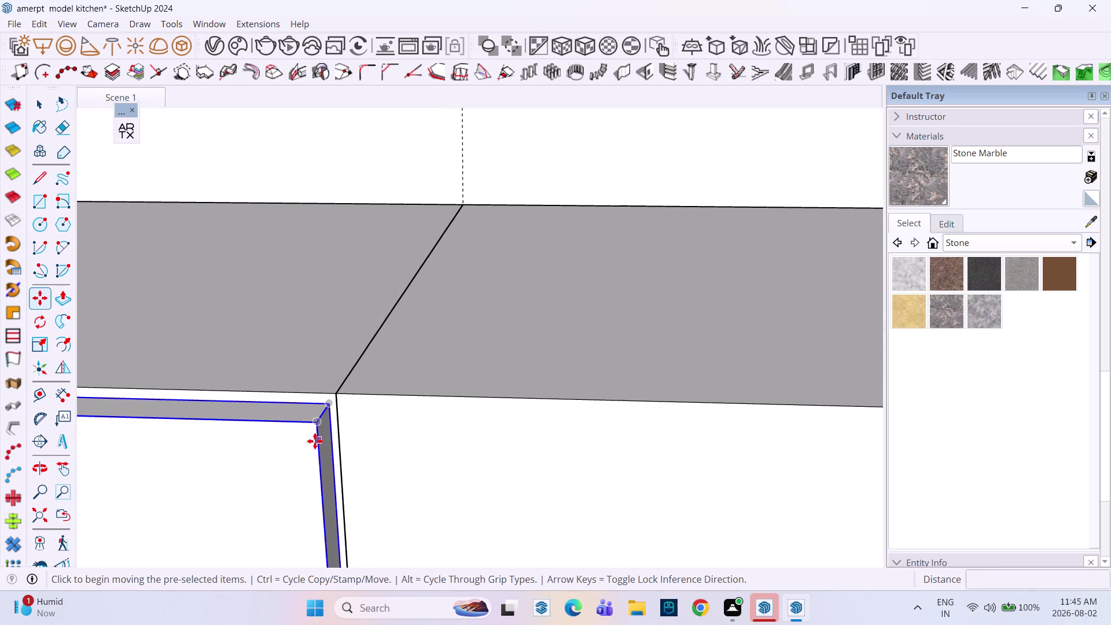
click(324, 406)
scroll(down, 3)
scroll(up, 3)
scroll(down, 3)
scroll(down, 3)
scroll(down, 3)
middle_drag(597, 435, 200, 415)
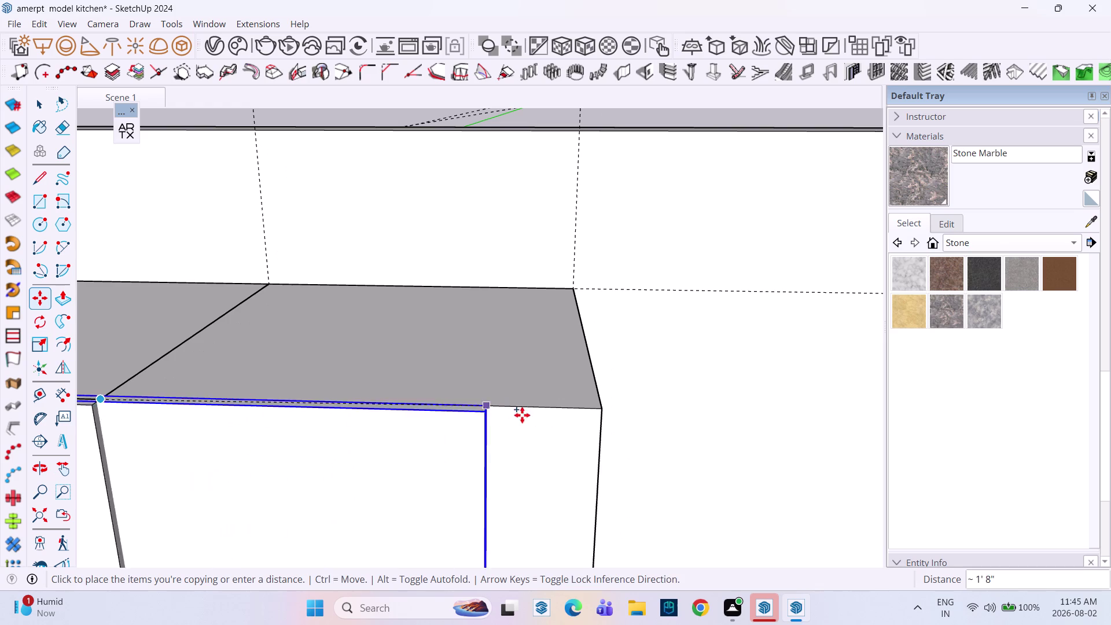
scroll(up, 3)
click(605, 409)
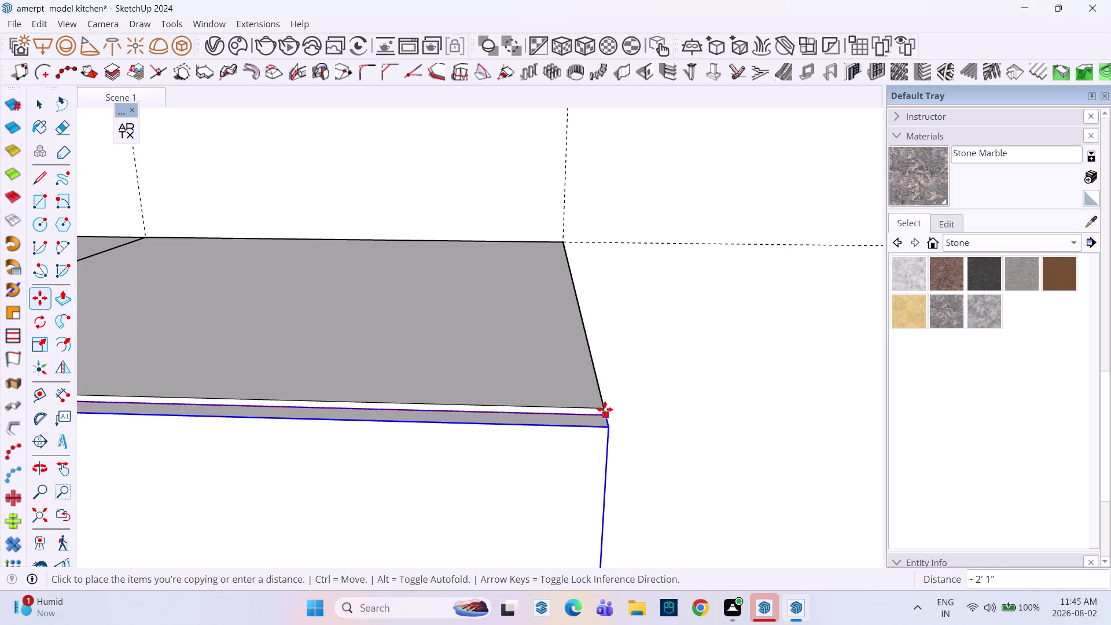
Orbit around the new upper block to inspect the strip along its edge and corner.
scroll(down, 3)
middle_drag(393, 407, 728, 432)
middle_click(727, 431)
middle_drag(440, 409, 569, 511)
middle_drag(376, 489, 363, 325)
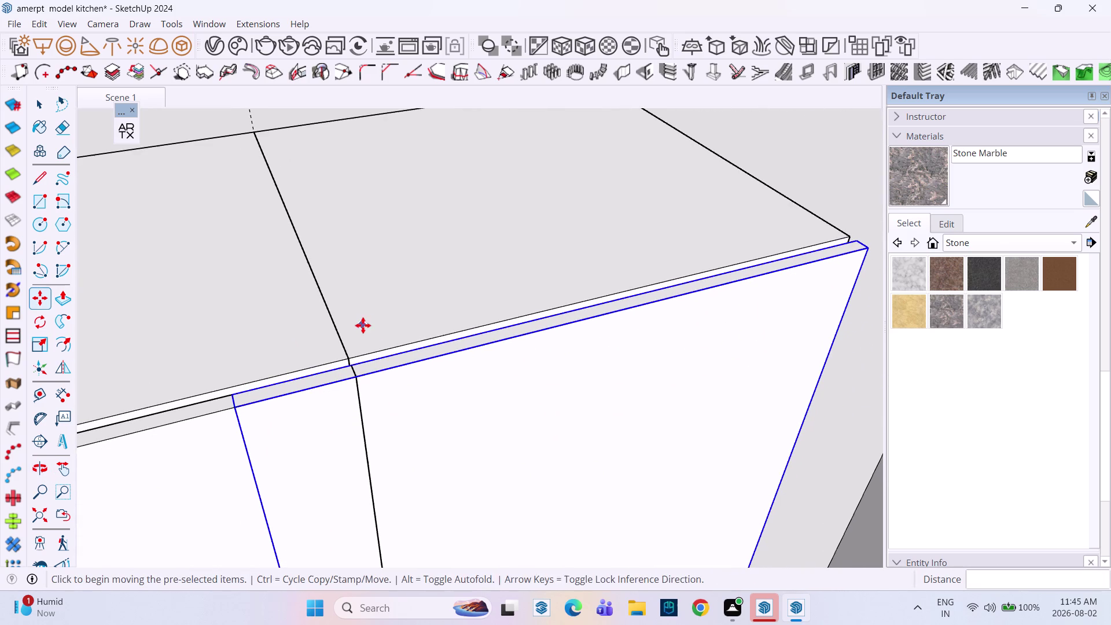
middle_drag(702, 341, 591, 379)
middle_click(590, 379)
middle_click(591, 379)
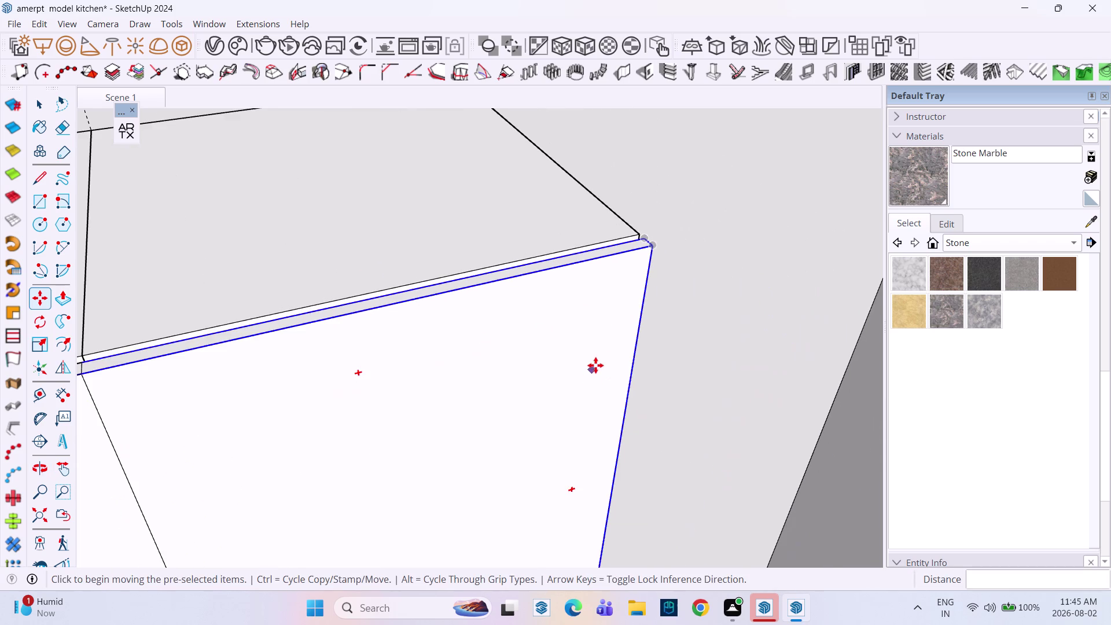
middle_drag(648, 331, 509, 566)
scroll(down, 3)
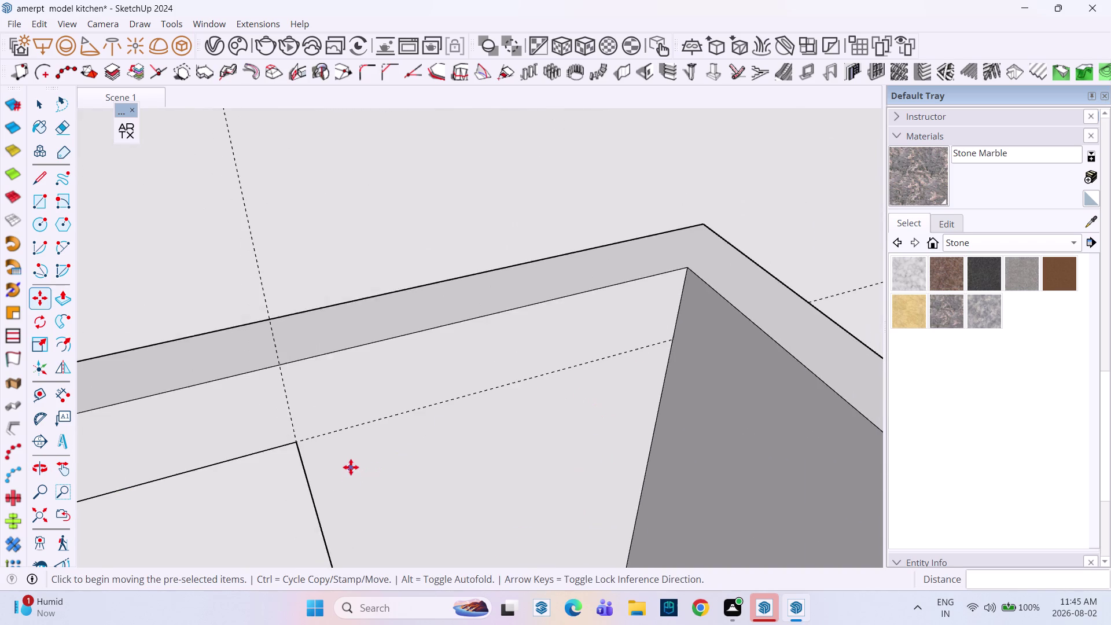
scroll(down, 3)
middle_drag(353, 490, 419, 315)
scroll(up, 3)
middle_drag(448, 357, 450, 423)
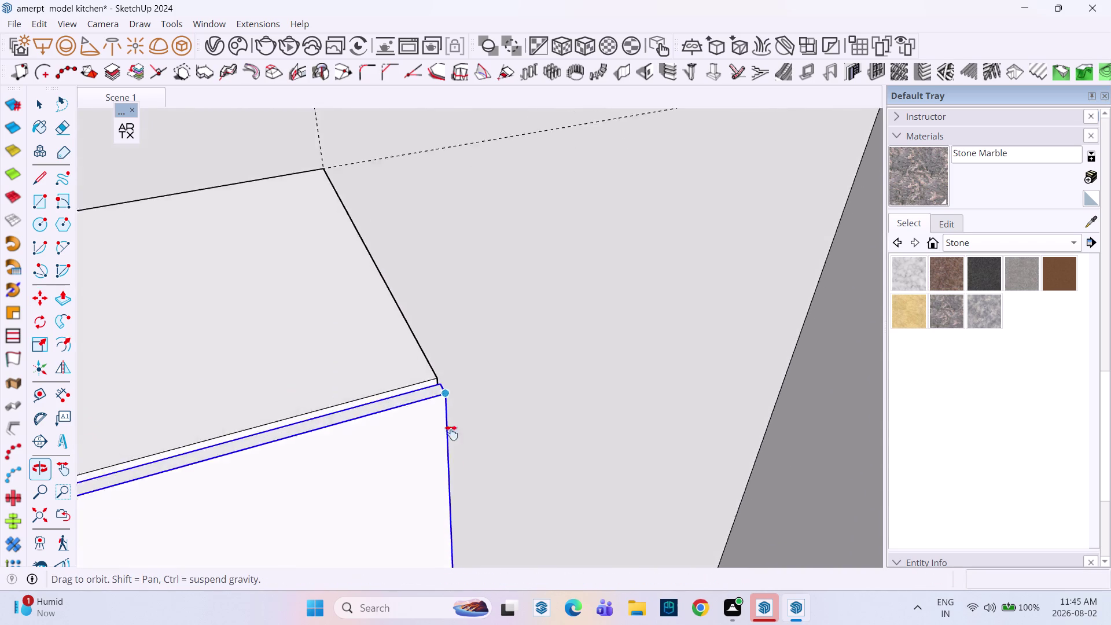
middle_drag(450, 423, 451, 471)
middle_drag(450, 485, 447, 324)
scroll(up, 3)
middle_drag(448, 309, 449, 408)
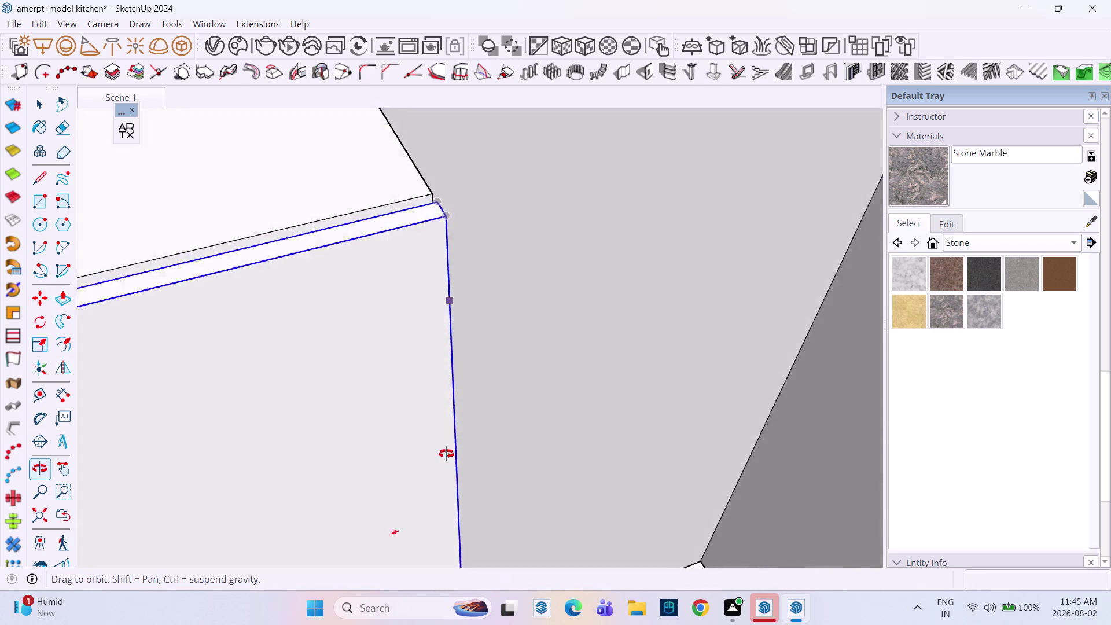
middle_drag(448, 408, 444, 524)
Reposition the copied strip against the lower front edge of the new block.
click(435, 223)
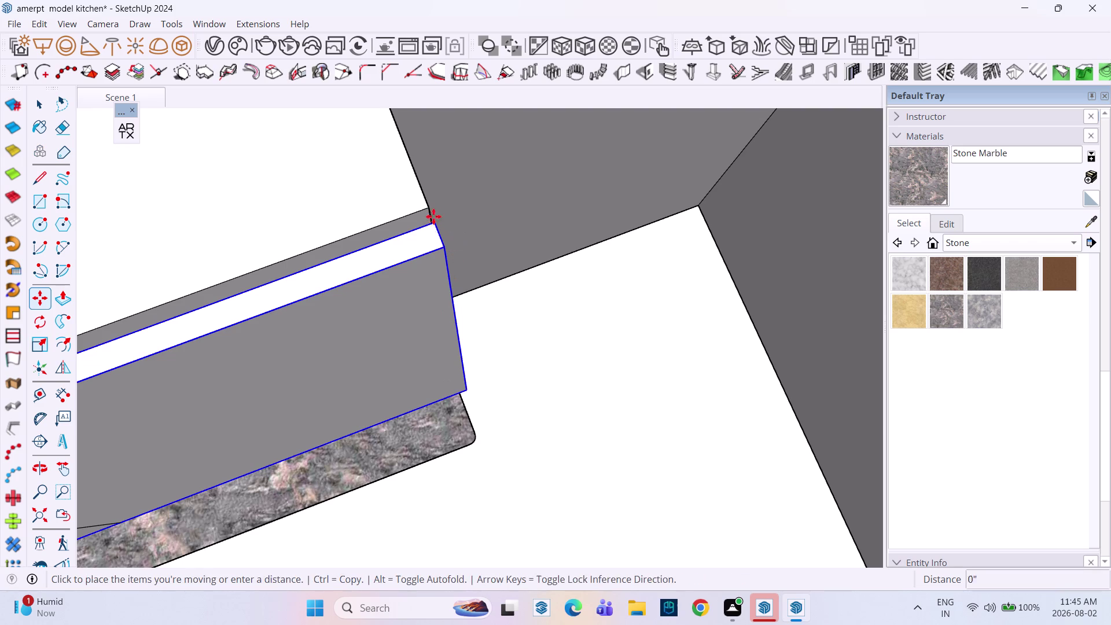
click(430, 208)
scroll(down, 3)
scroll(down, 3)
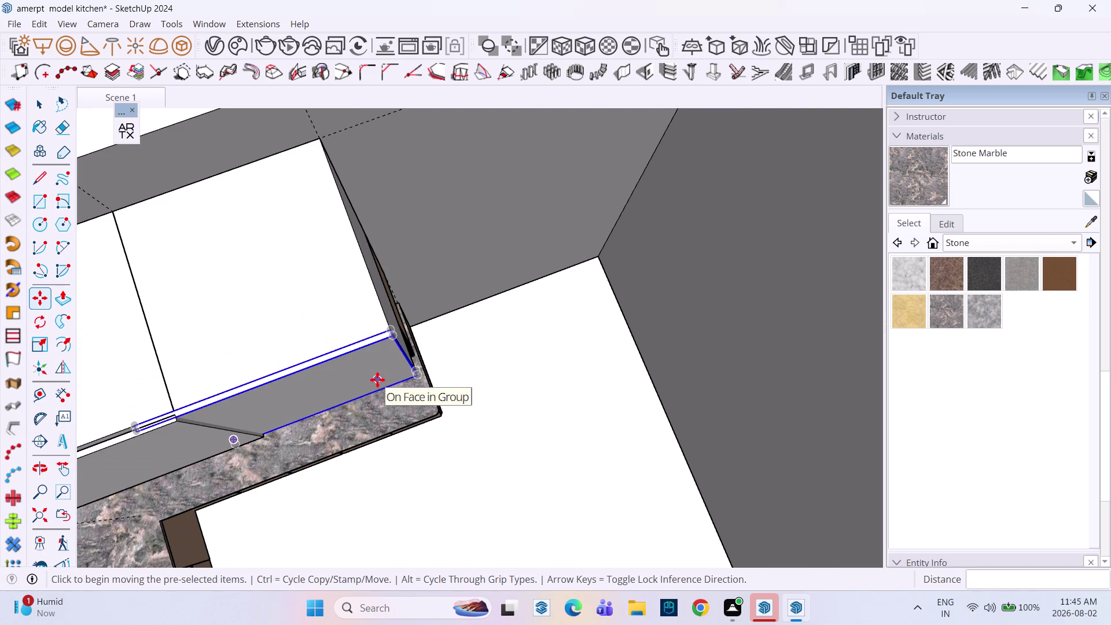
Scale the upper panel's depth down to about 0.75 so it fits.
key(s)
middle_drag(302, 382, 444, 173)
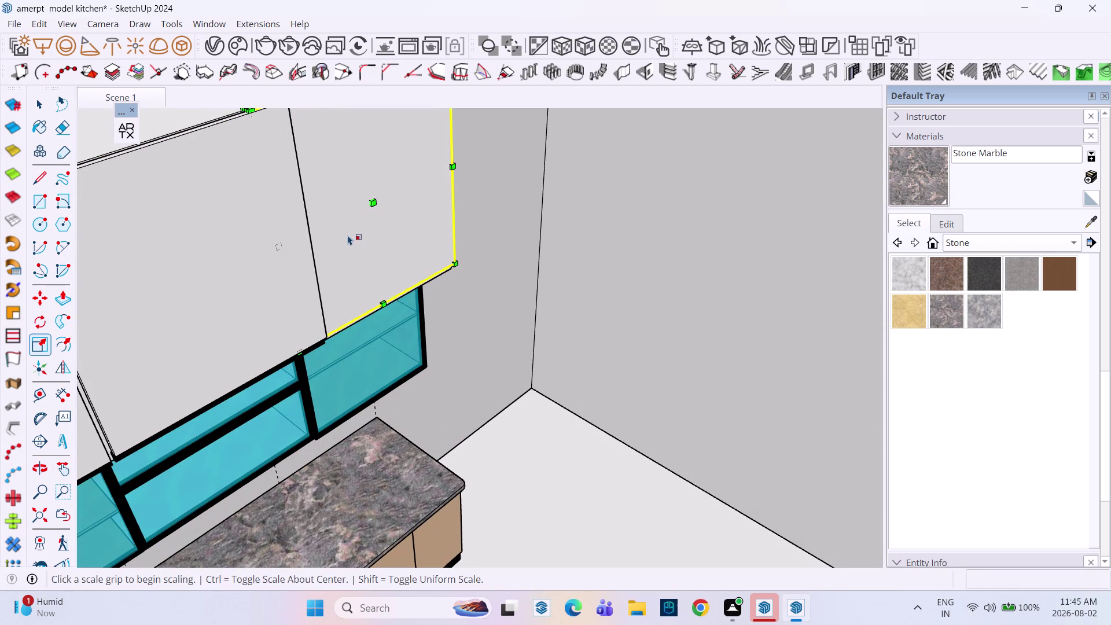
key(k)
scroll(up, 3)
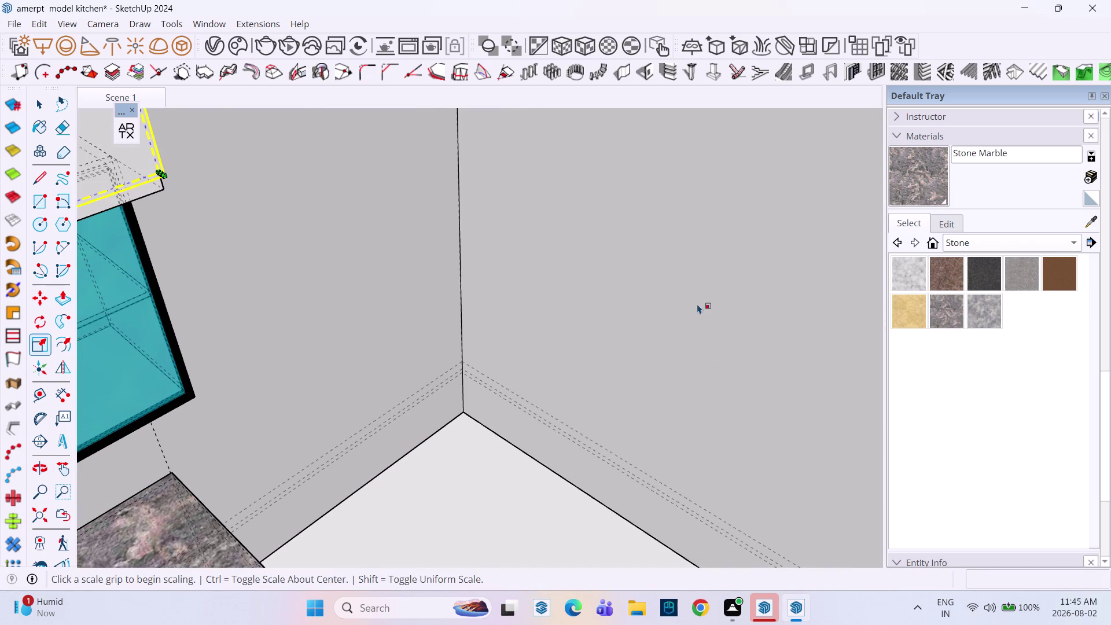
scroll(down, 3)
scroll(up, 3)
scroll(down, 3)
middle_drag(576, 320, 692, 297)
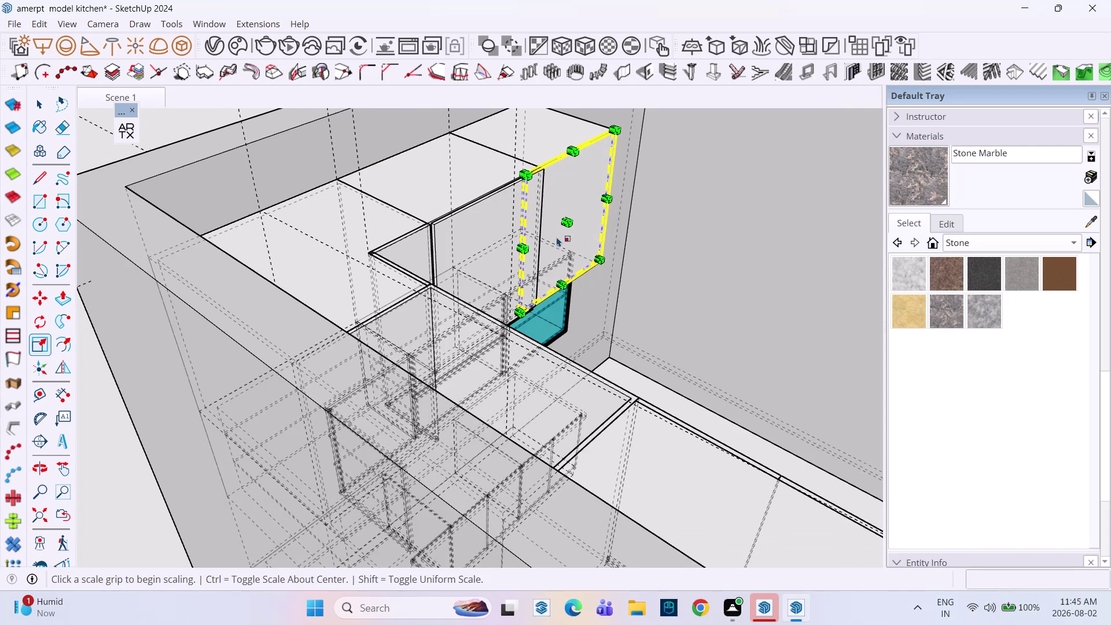
middle_drag(522, 257, 482, 276)
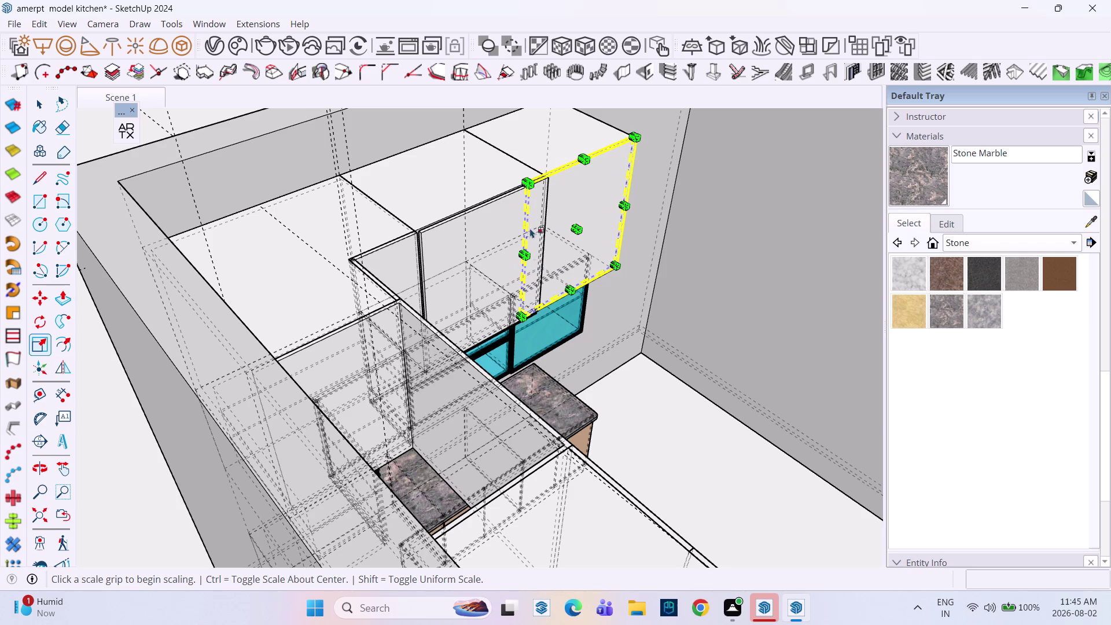
scroll(up, 3)
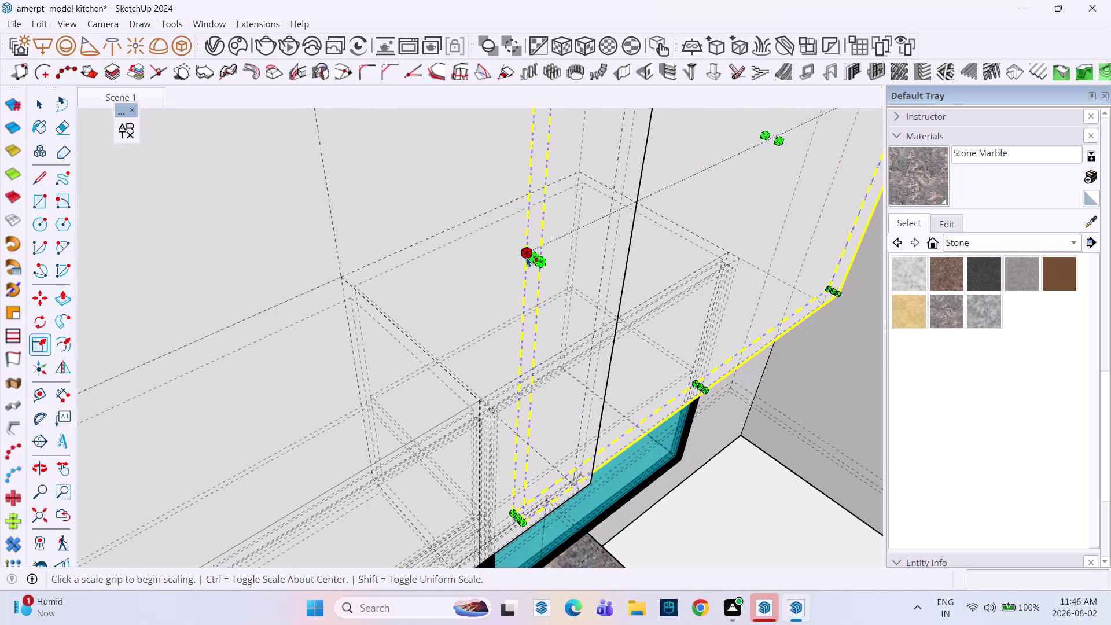
drag(529, 260, 672, 197)
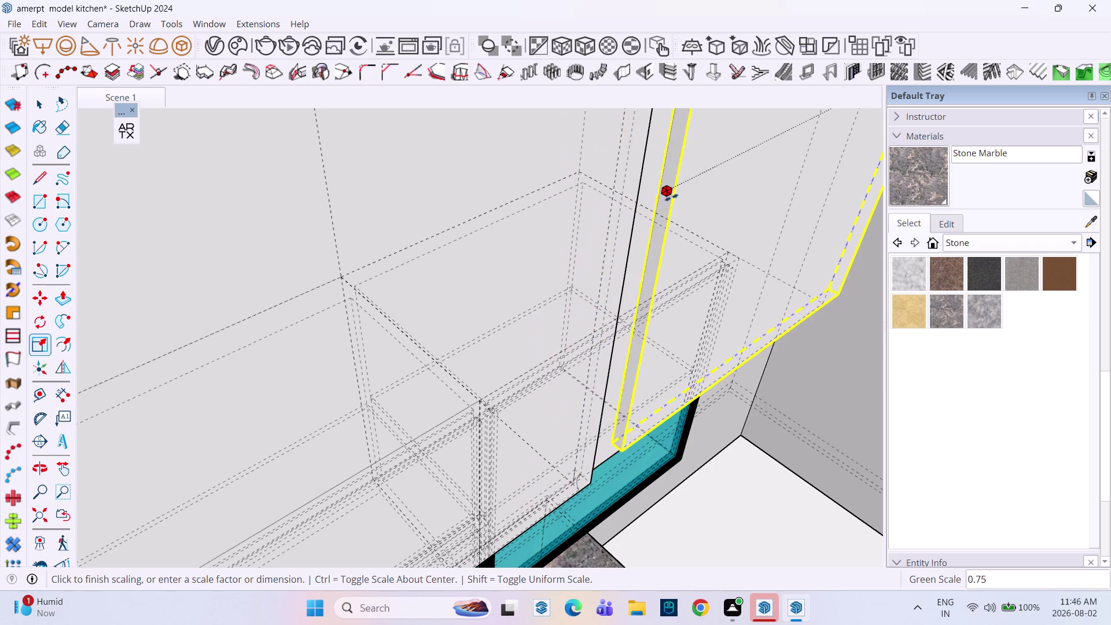
drag(671, 198, 647, 213)
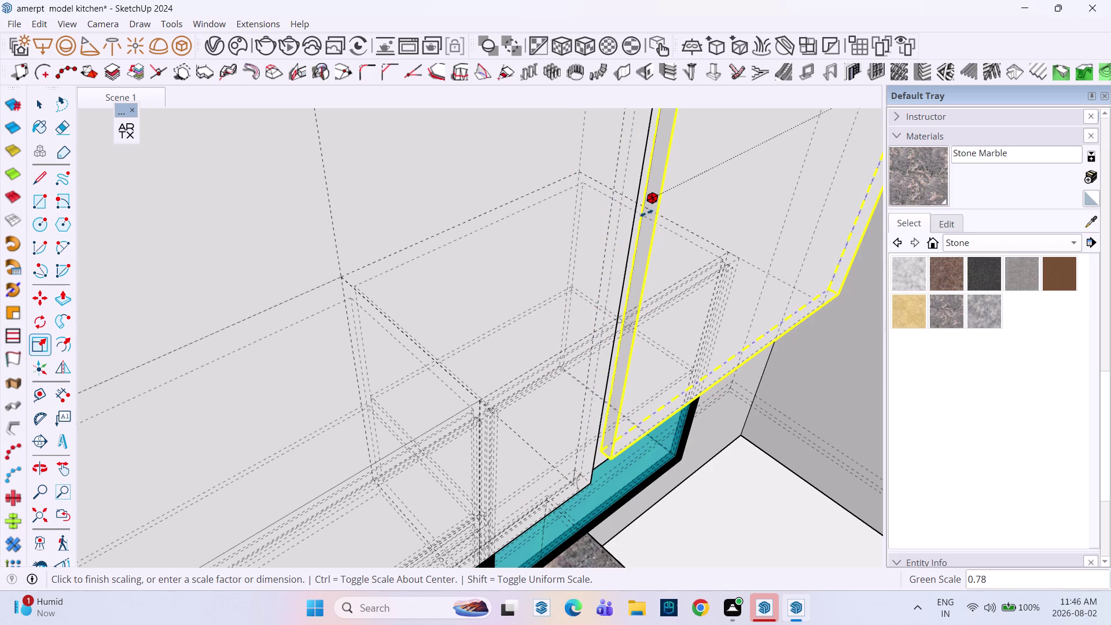
drag(647, 213, 644, 215)
scroll(down, 3)
scroll(down, 3)
Stretch the thin vertical panel along its length to snap to the corner edge.
middle_drag(673, 199, 510, 297)
middle_drag(507, 228, 488, 340)
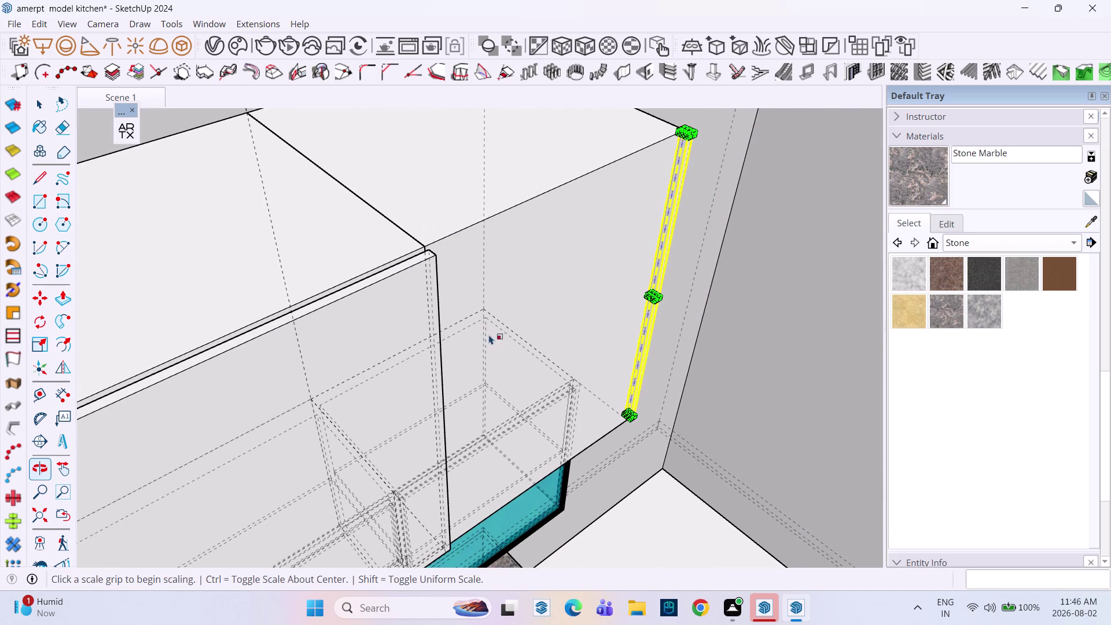
scroll(up, 3)
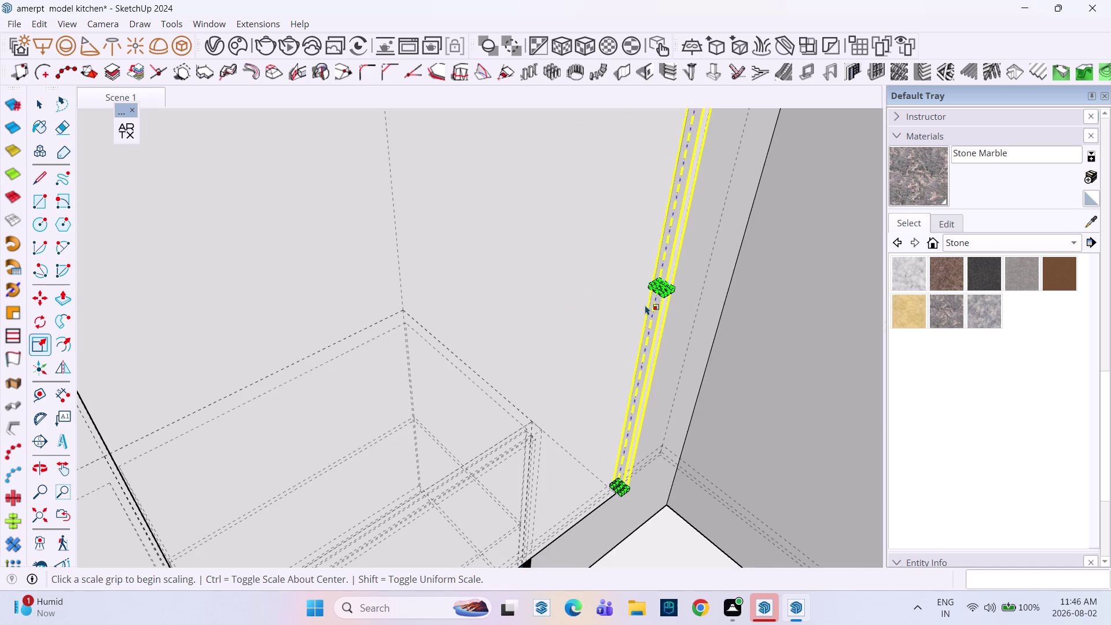
drag(657, 294, 203, 376)
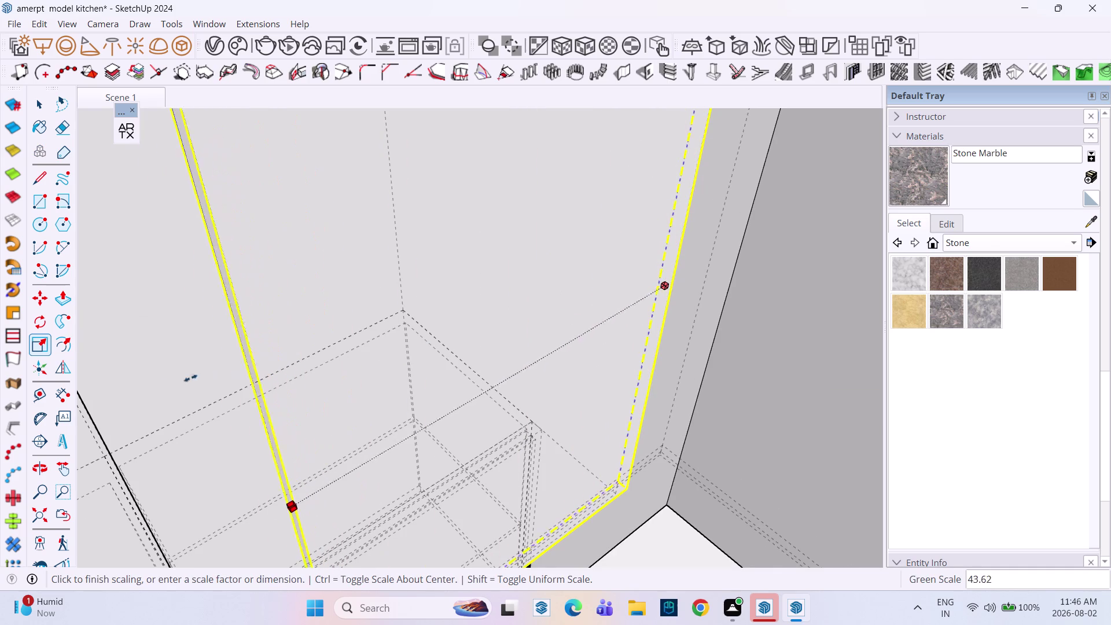
drag(203, 376, 84, 396)
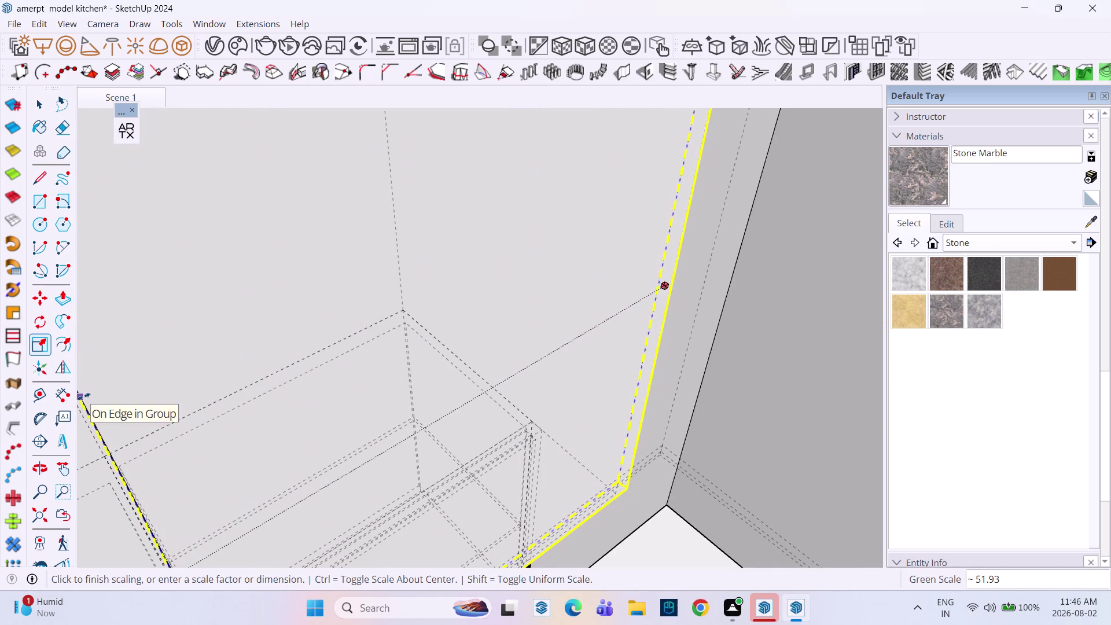
drag(83, 397, 86, 390)
scroll(down, 3)
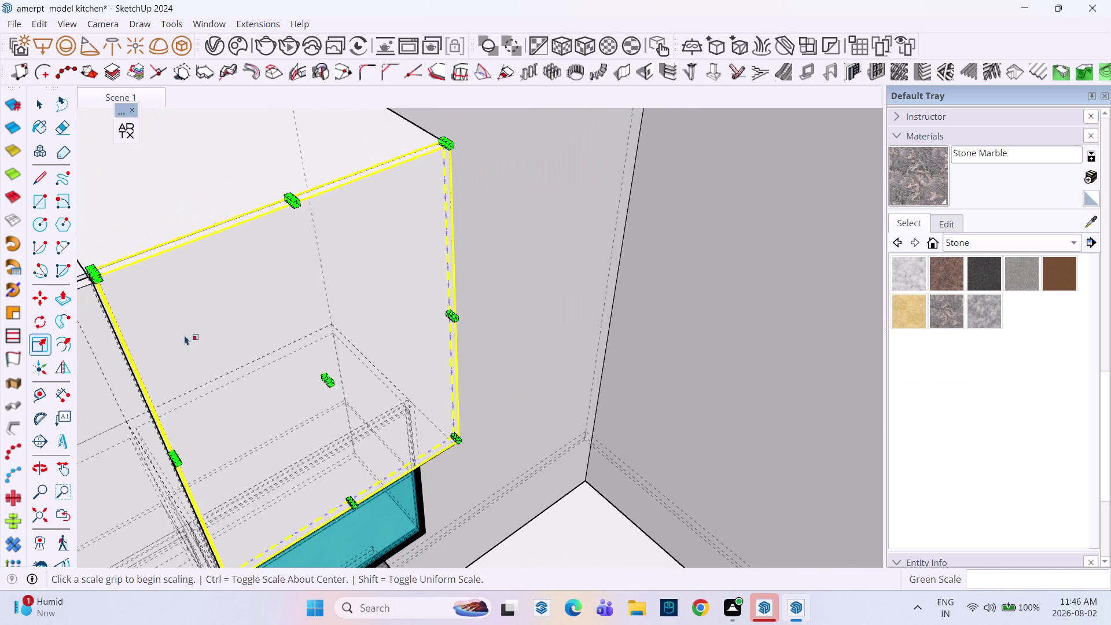
middle_drag(190, 333, 431, 305)
scroll(up, 3)
click(371, 201)
key(space)
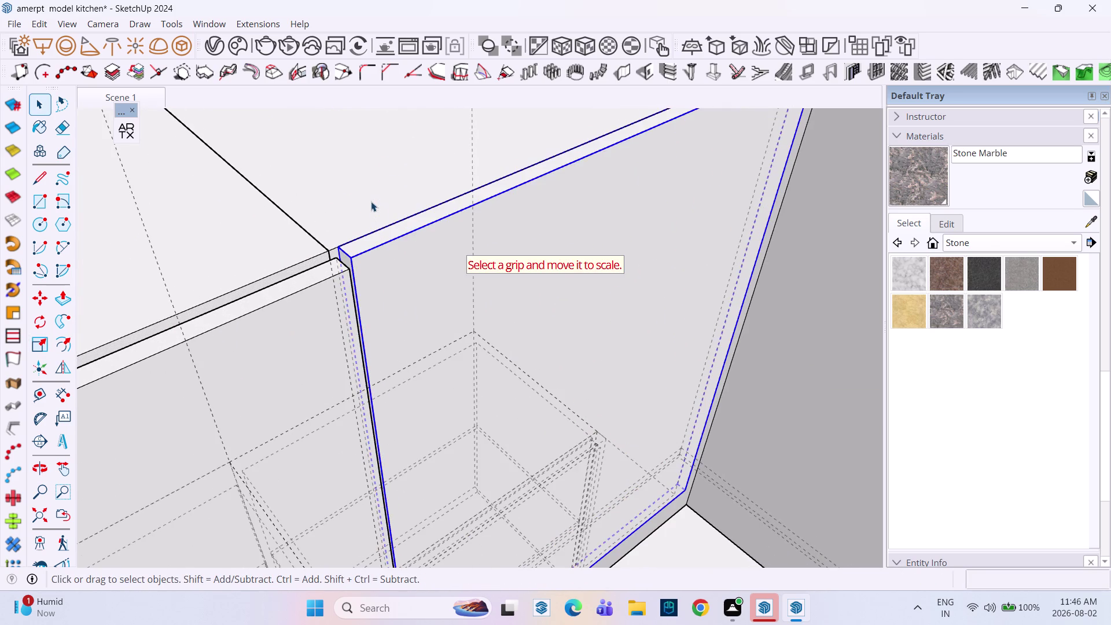
Move the upper side panel about 3" to snap against the neighbouring panel edge.
click(369, 198)
middle_drag(363, 261, 225, 281)
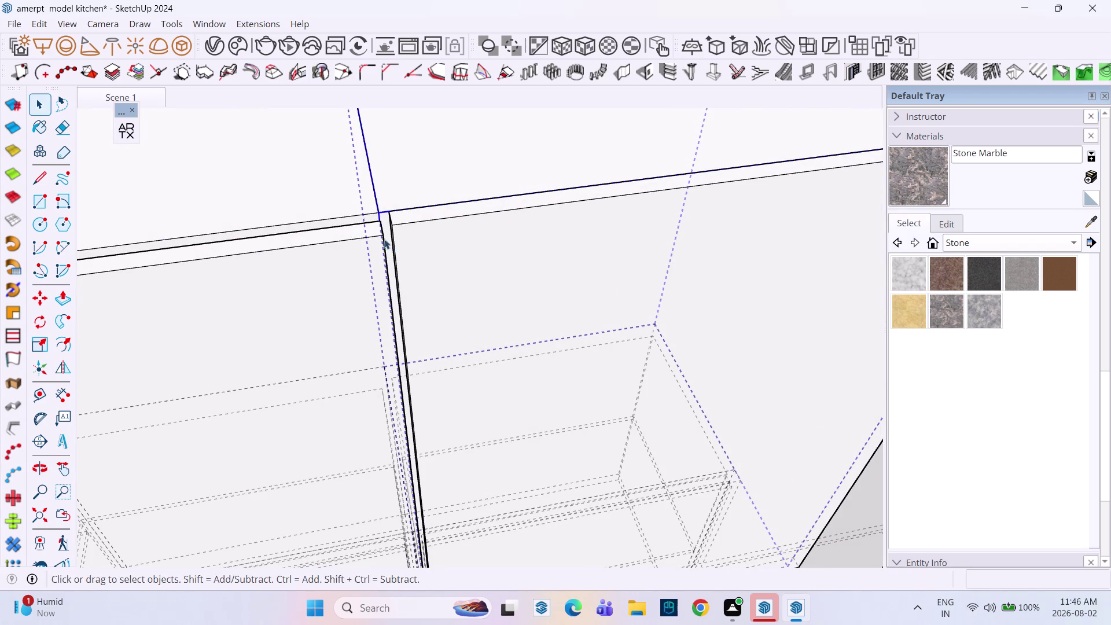
middle_drag(373, 233, 308, 288)
scroll(up, 3)
click(387, 221)
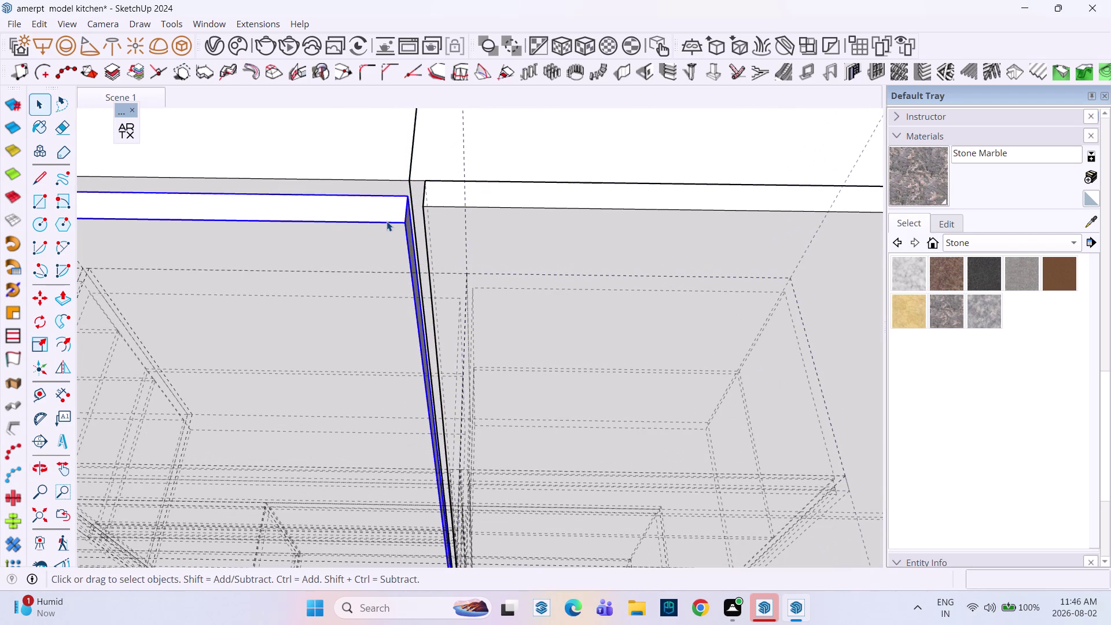
key(m)
click(402, 199)
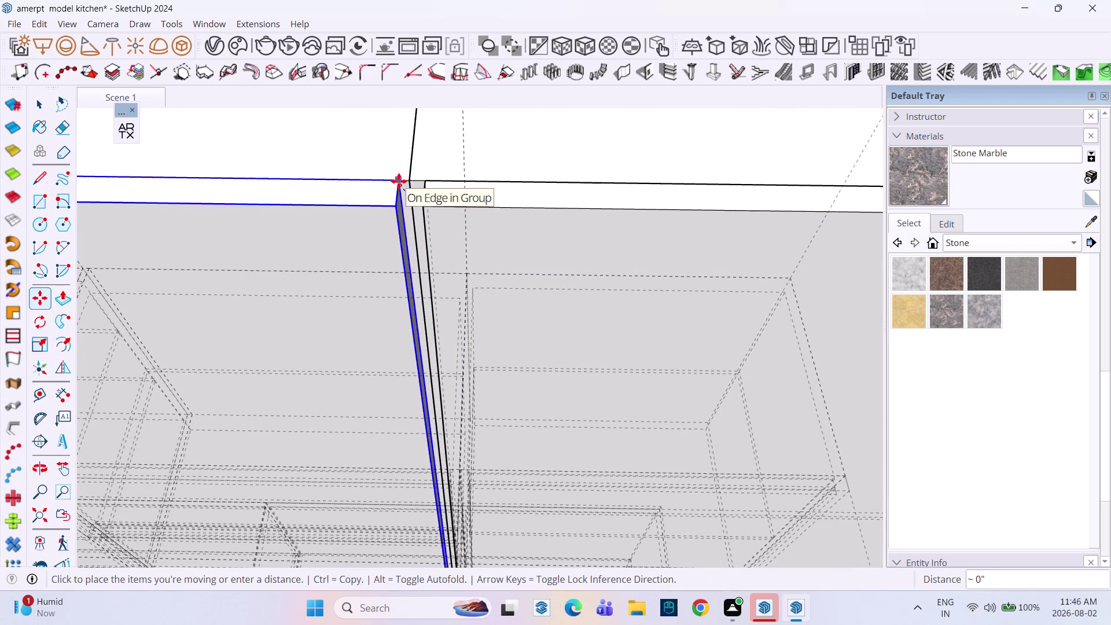
click(399, 179)
Open the selected panel group's context menu, then dismiss it.
scroll(down, 3)
right_drag(408, 207, 405, 217)
scroll(down, 3)
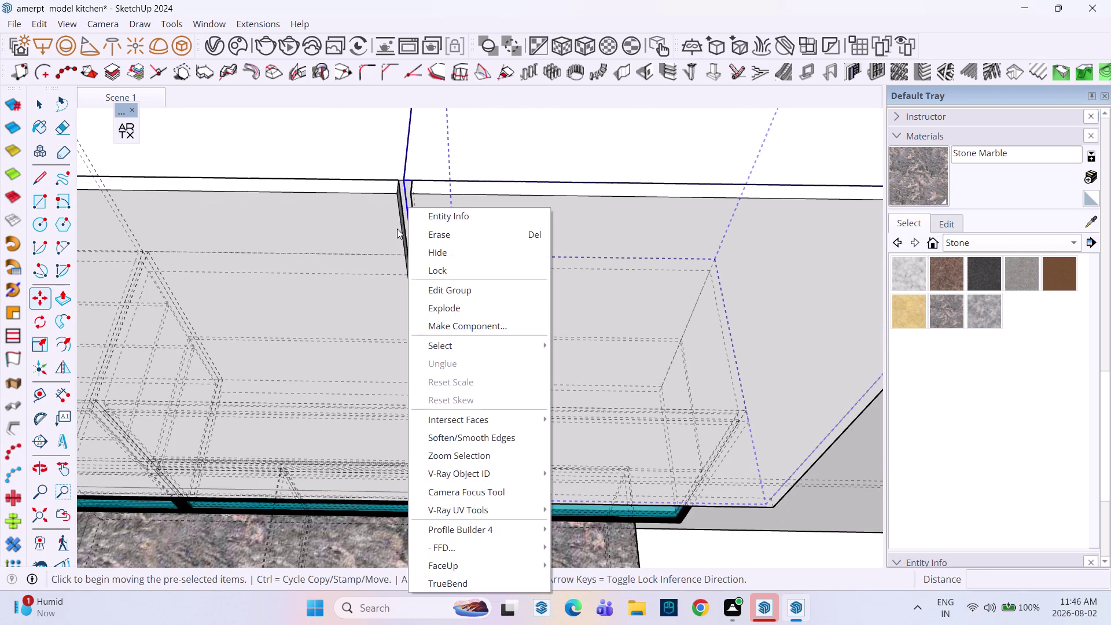
scroll(down, 3)
scroll(up, 3)
scroll(down, 3)
scroll(down, 3)
click(312, 159)
middle_drag(283, 237, 368, 232)
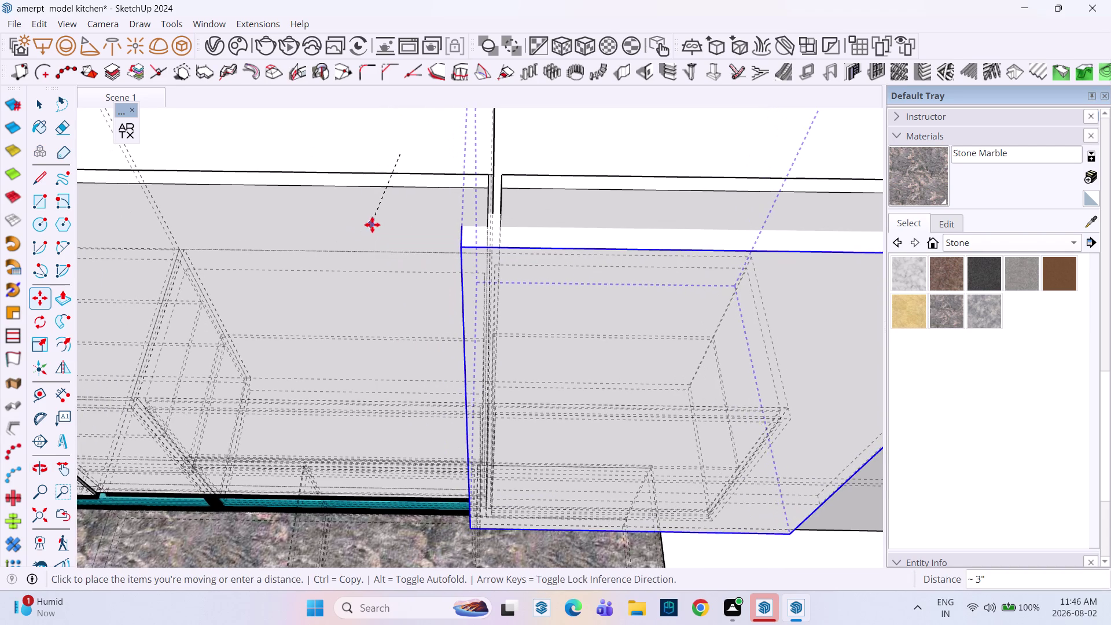
Undo the last change and check the panel alignment from below.
key(ctrl+z)
middle_drag(376, 212, 425, 198)
key(Escape)
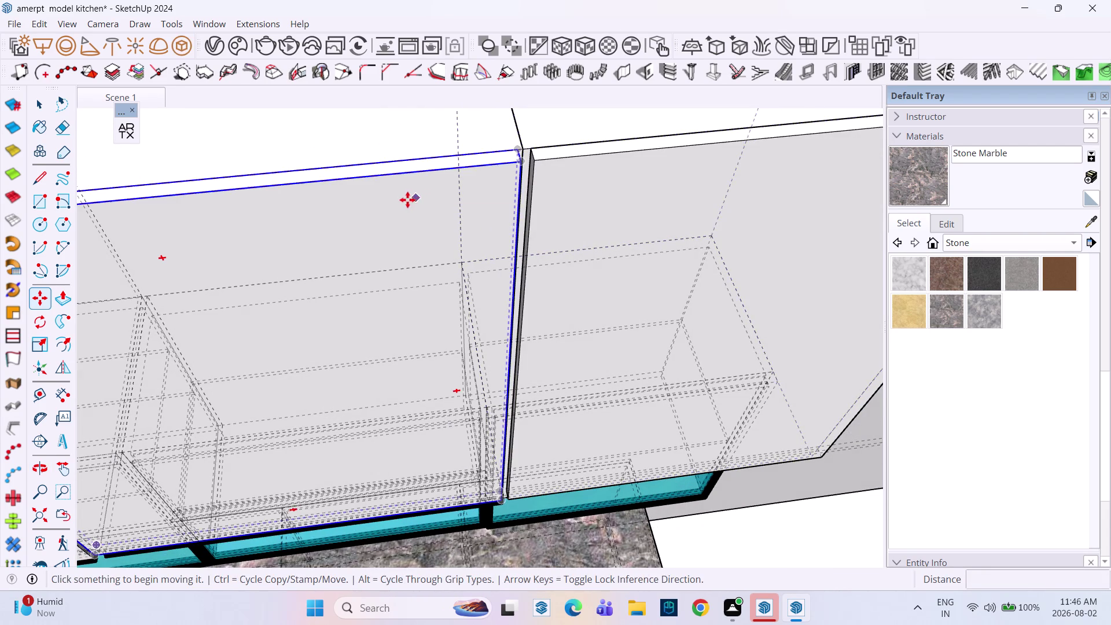
middle_drag(406, 199, 511, 188)
key(Escape)
key(Escape)
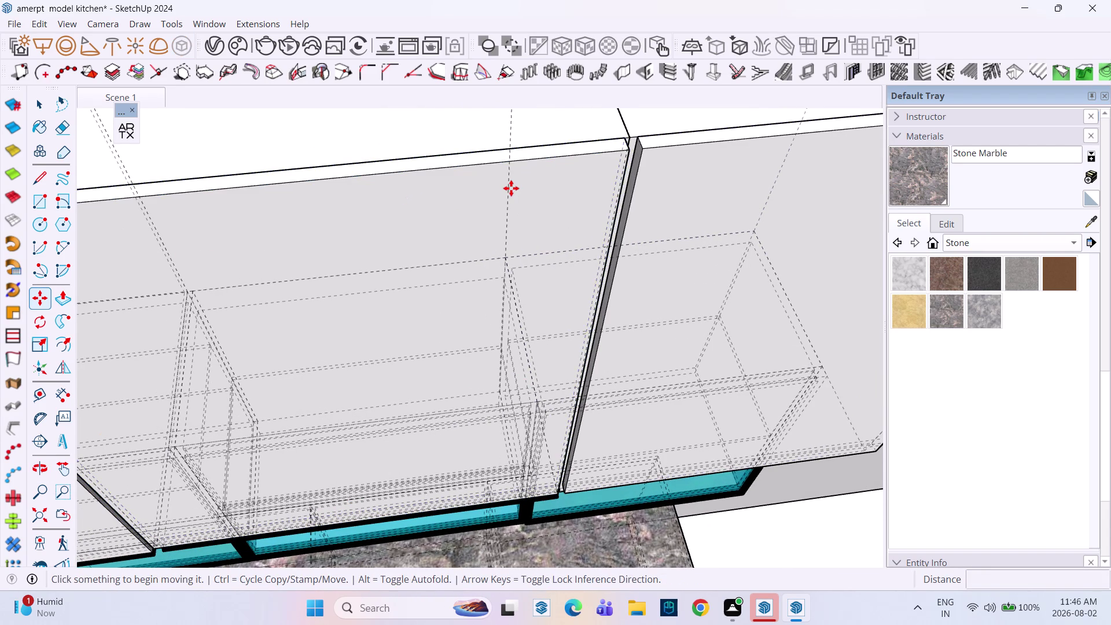
key(space)
middle_drag(391, 213, 597, 204)
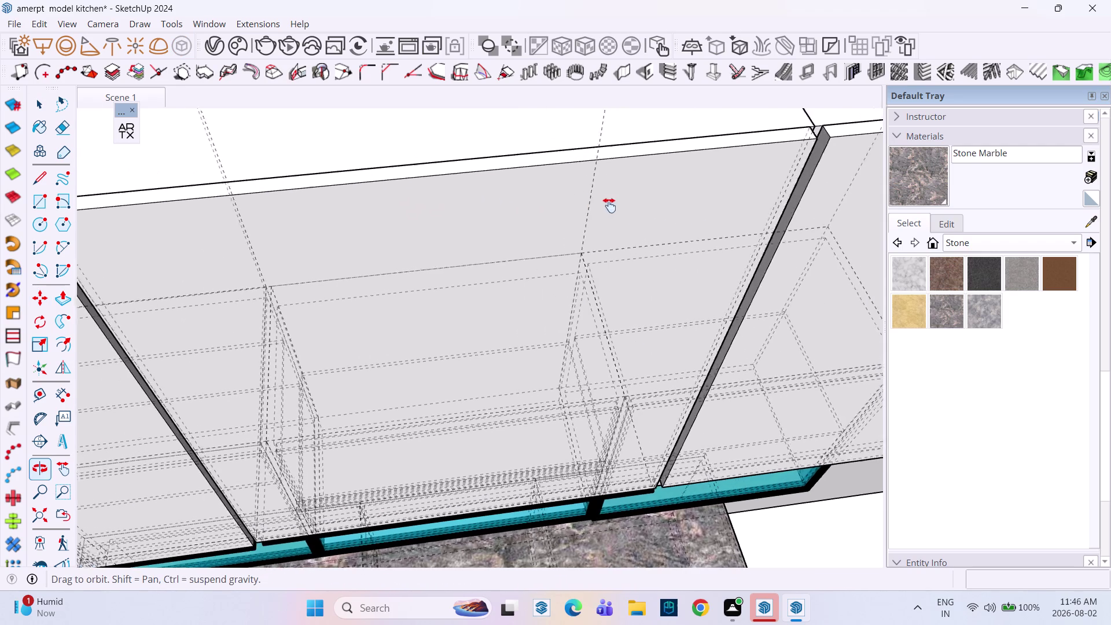
middle_drag(597, 204, 615, 207)
scroll(down, 3)
middle_drag(319, 218, 320, 110)
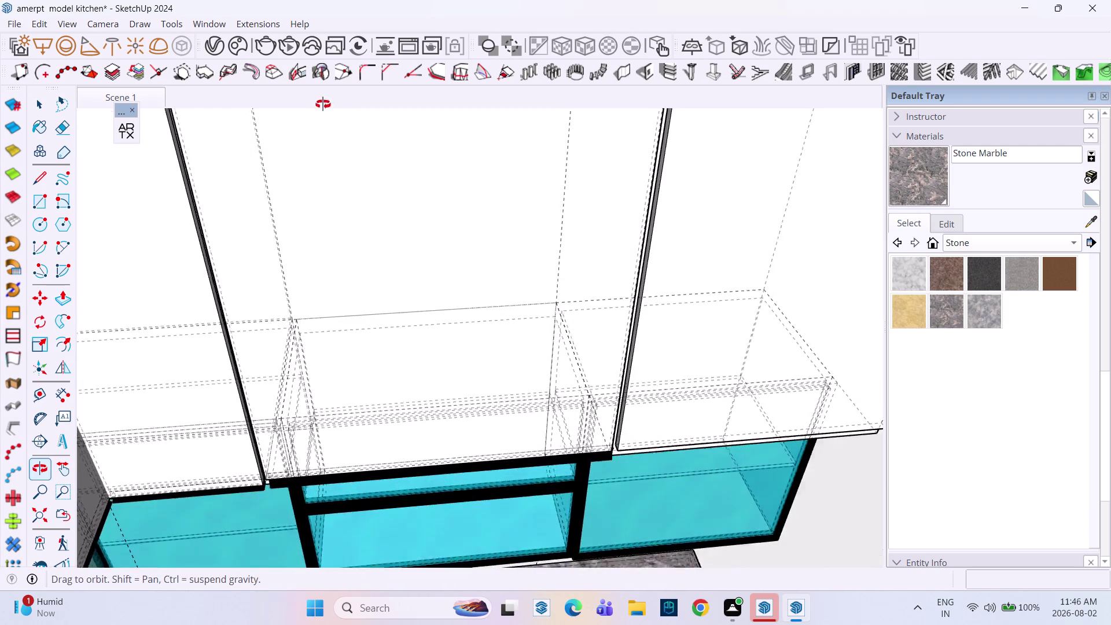
middle_drag(321, 110, 322, 105)
scroll(down, 3)
middle_drag(510, 283, 404, 175)
middle_drag(544, 278, 545, 263)
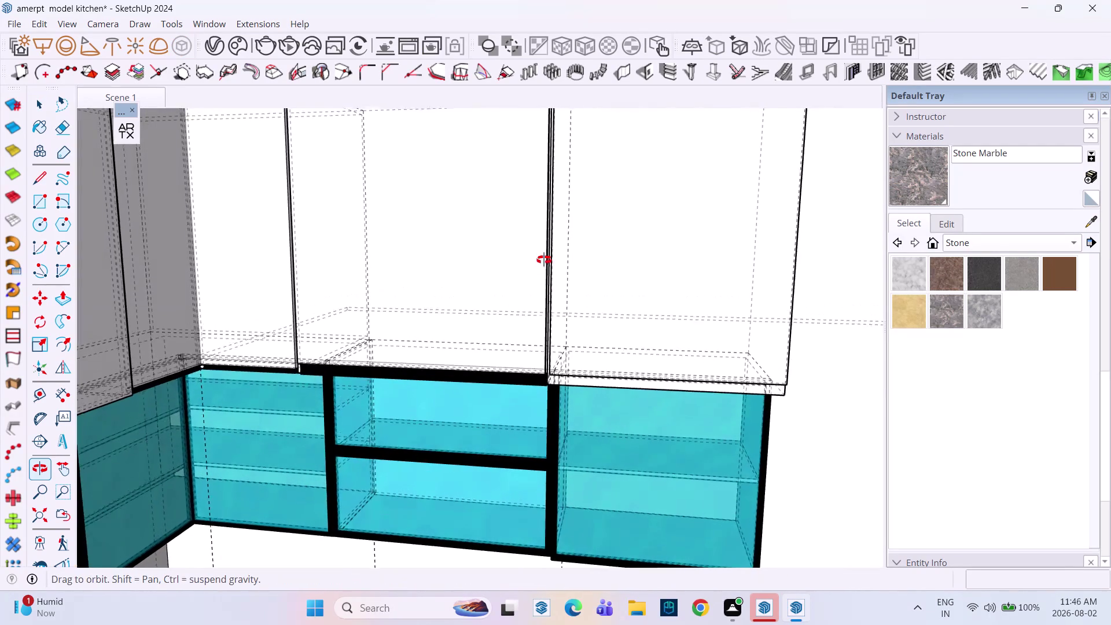
middle_drag(545, 262, 519, 252)
scroll(down, 3)
scroll(up, 3)
scroll(down, 3)
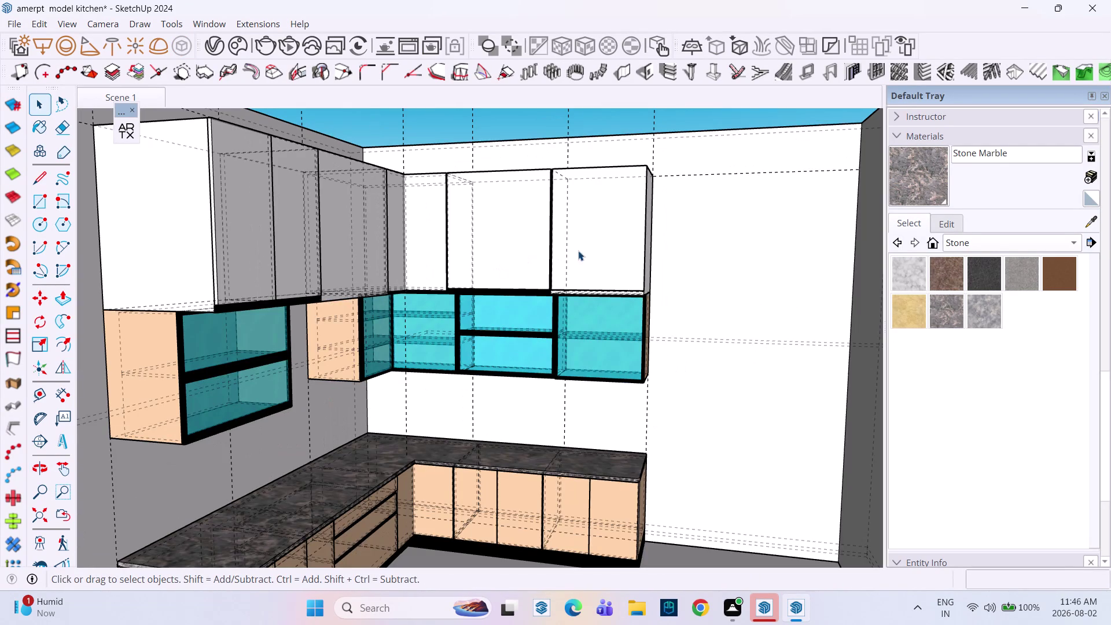
key(k)
click(527, 293)
scroll(up, 3)
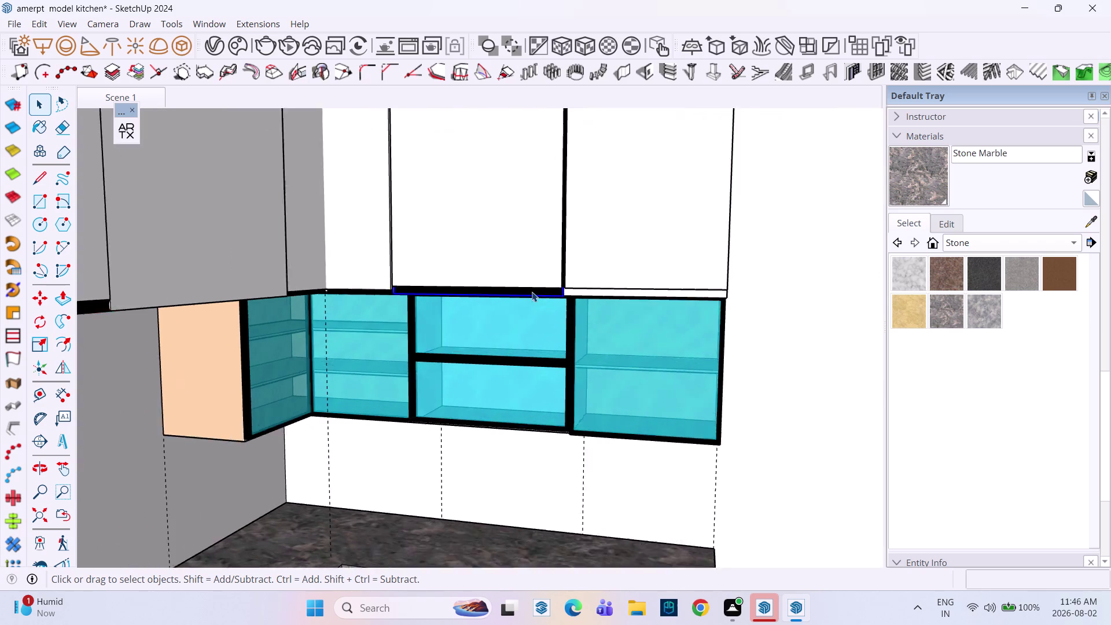
scroll(up, 3)
key(m)
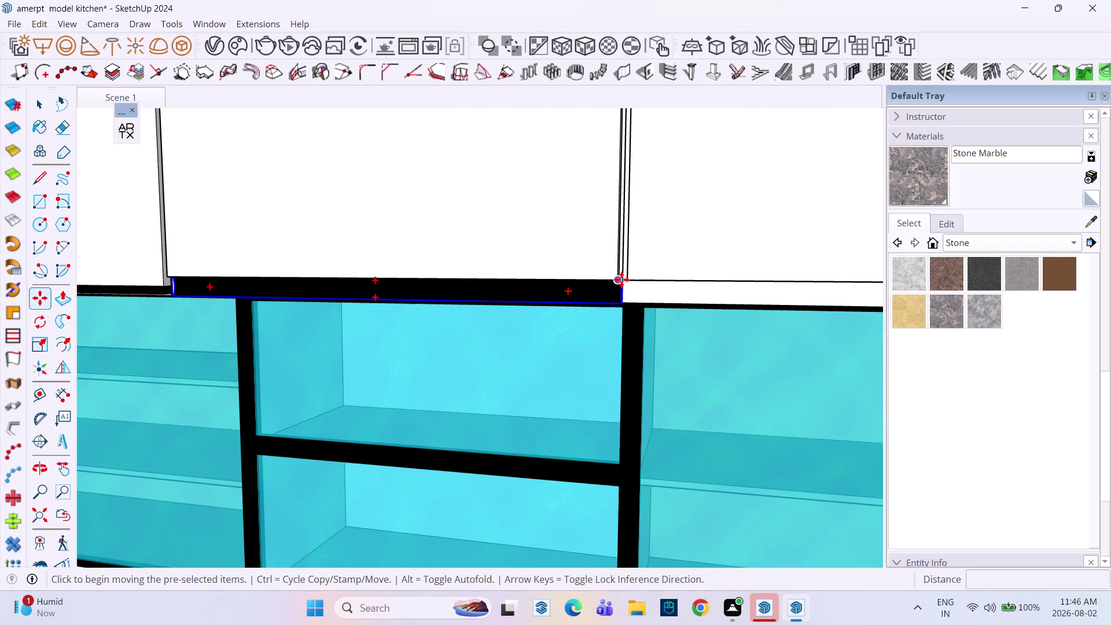
Copy the black top strip about 2'5" along the cyan wall cabinets.
click(623, 280)
scroll(down, 3)
middle_drag(766, 286, 332, 250)
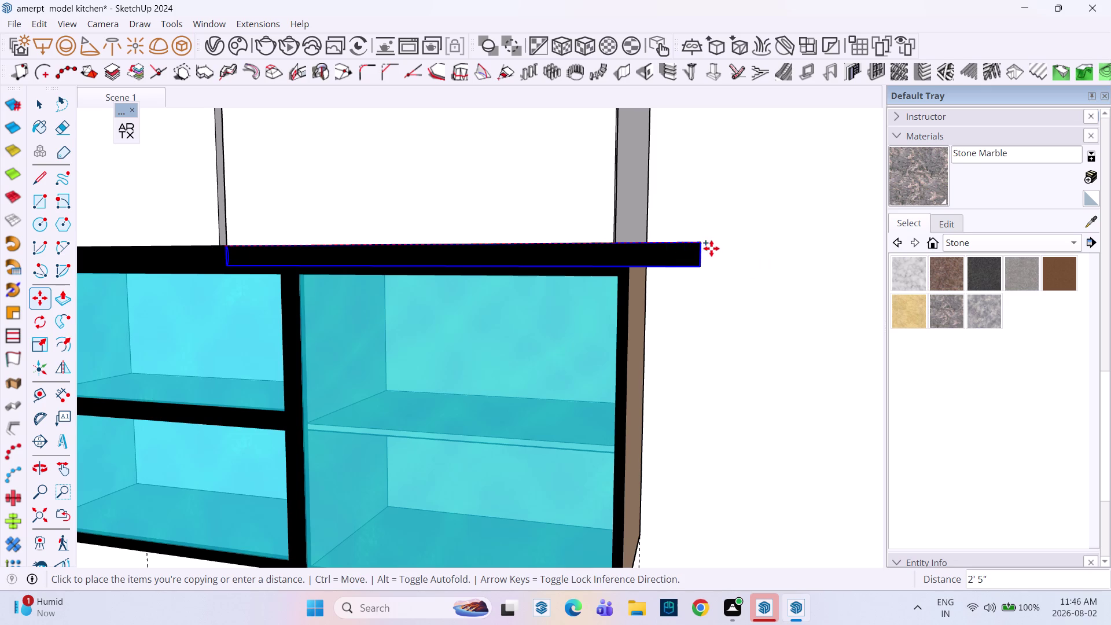
click(711, 248)
middle_drag(621, 271, 752, 245)
scroll(up, 3)
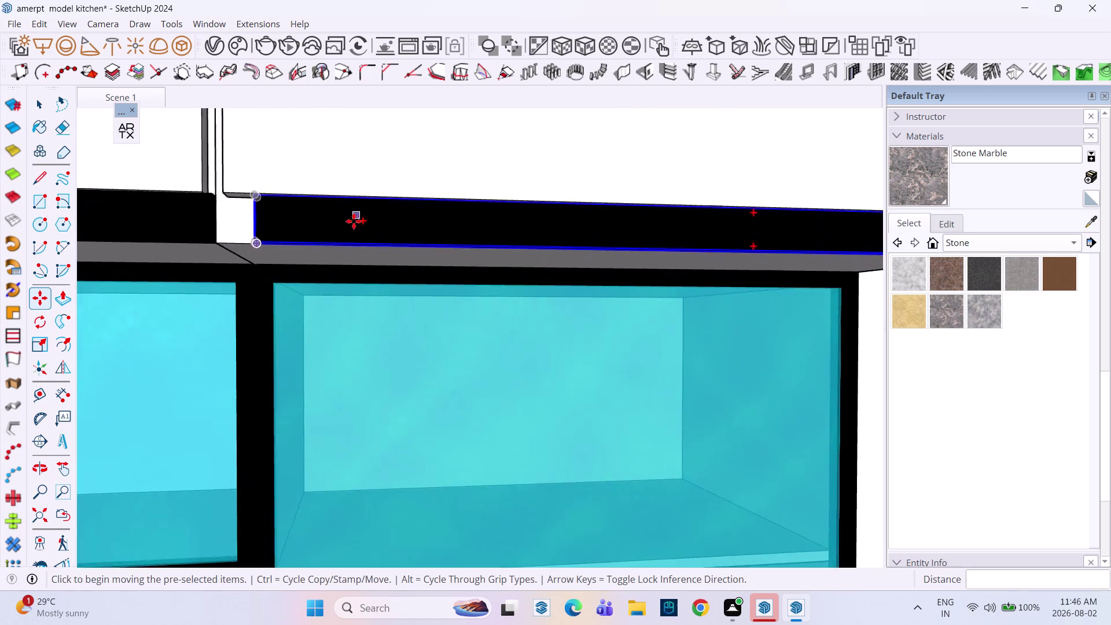
scroll(up, 3)
middle_drag(352, 221, 526, 271)
scroll(up, 3)
scroll(up, 3)
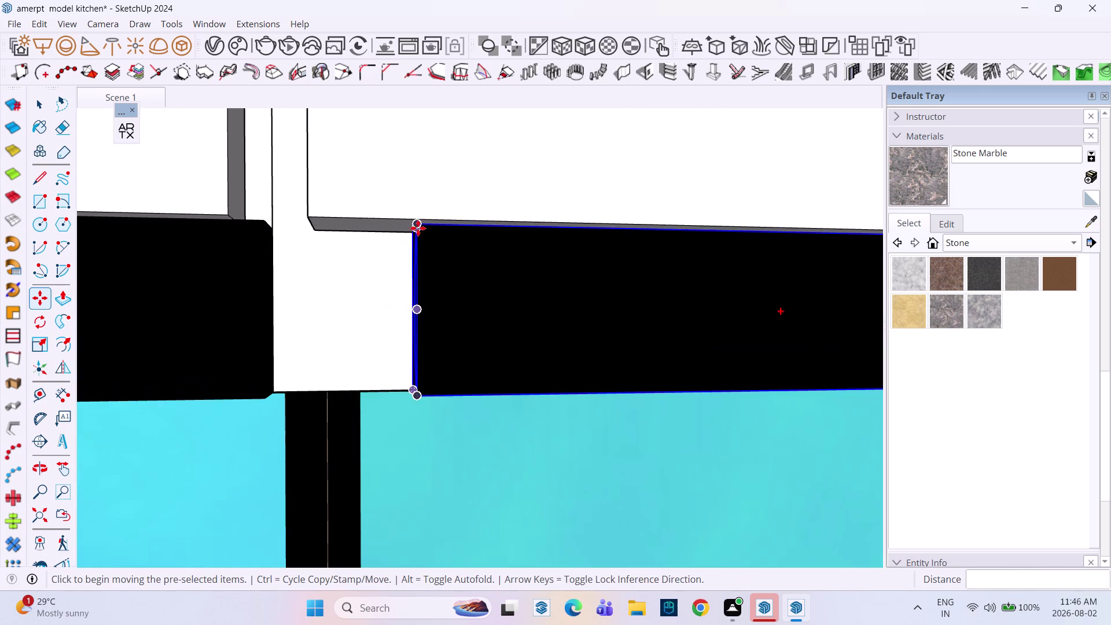
Move the copied strip 1" to sit flush against the end panel.
click(418, 226)
click(313, 220)
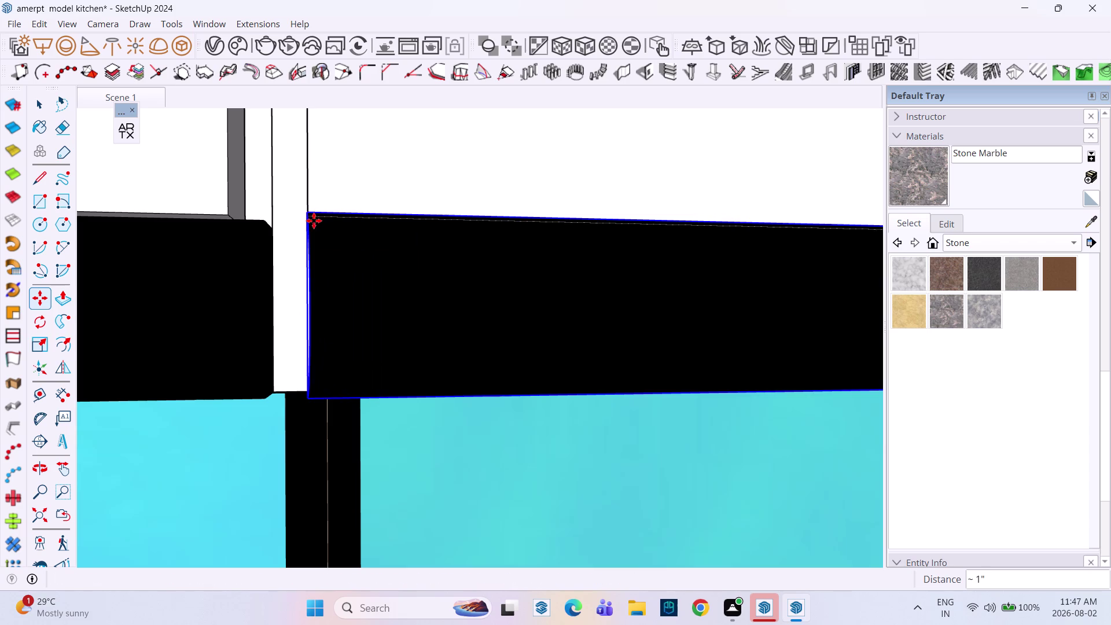
middle_drag(324, 234, 495, 311)
click(311, 236)
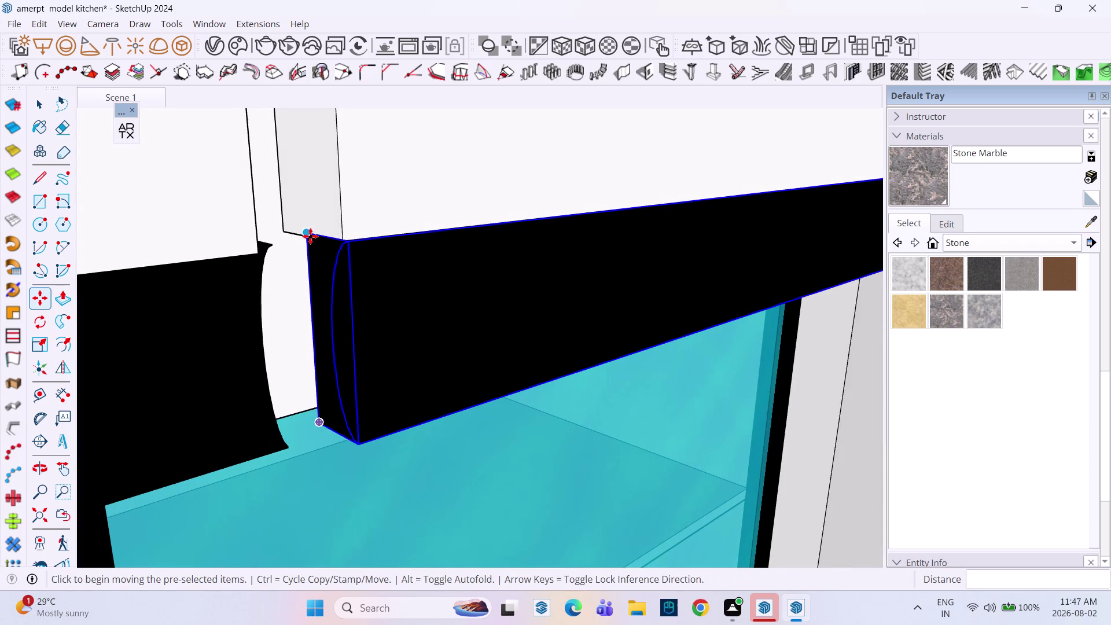
click(287, 234)
key(space)
scroll(down, 3)
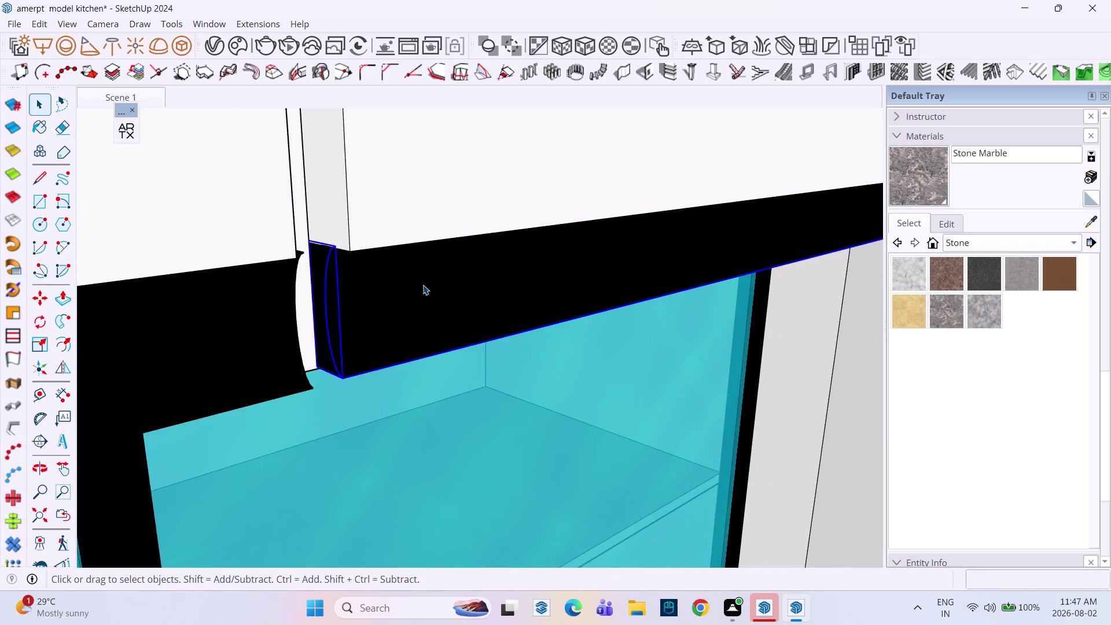
scroll(down, 3)
scroll(down, 3)
middle_drag(572, 300, 308, 295)
Scale the copied black trim strip along the green axis to about 0.84 of its length.
key(s)
scroll(down, 3)
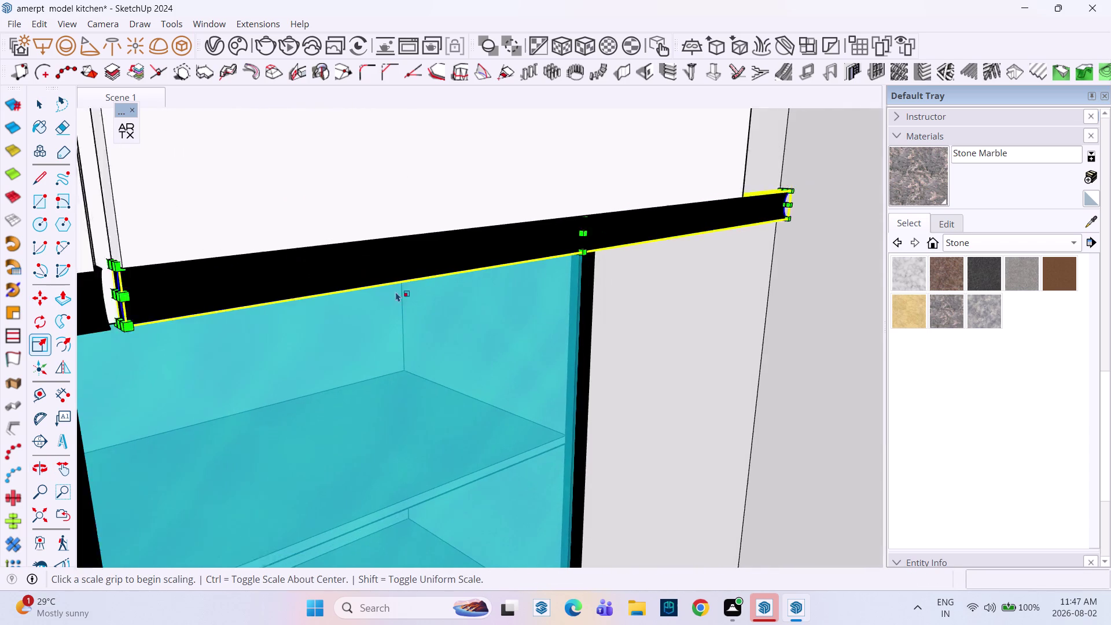
scroll(down, 3)
middle_drag(704, 243, 91, 259)
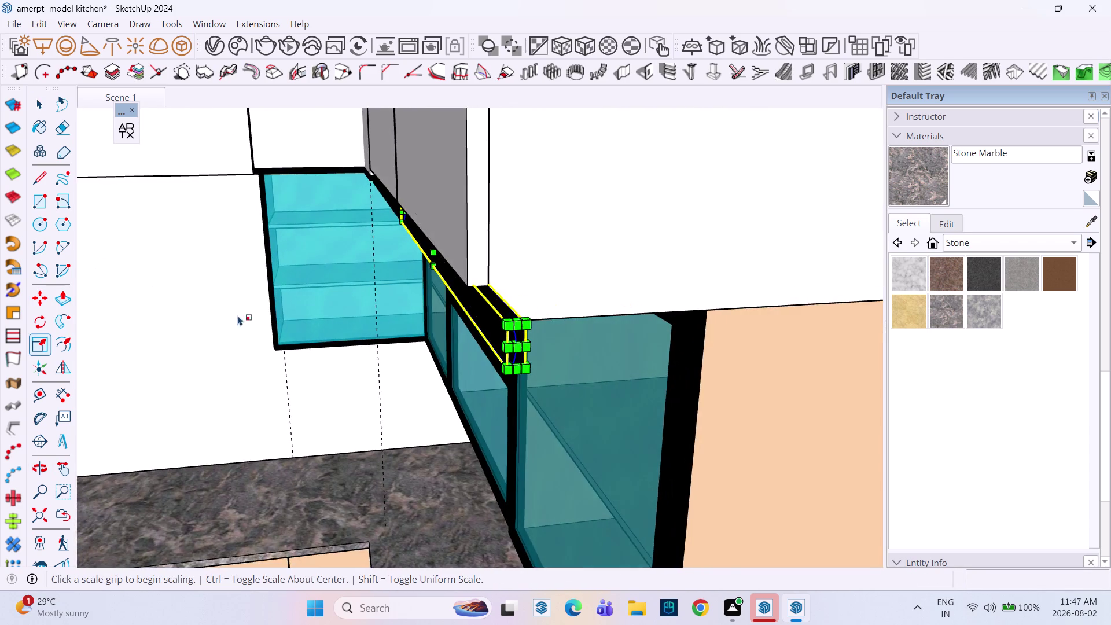
scroll(up, 3)
scroll(down, 3)
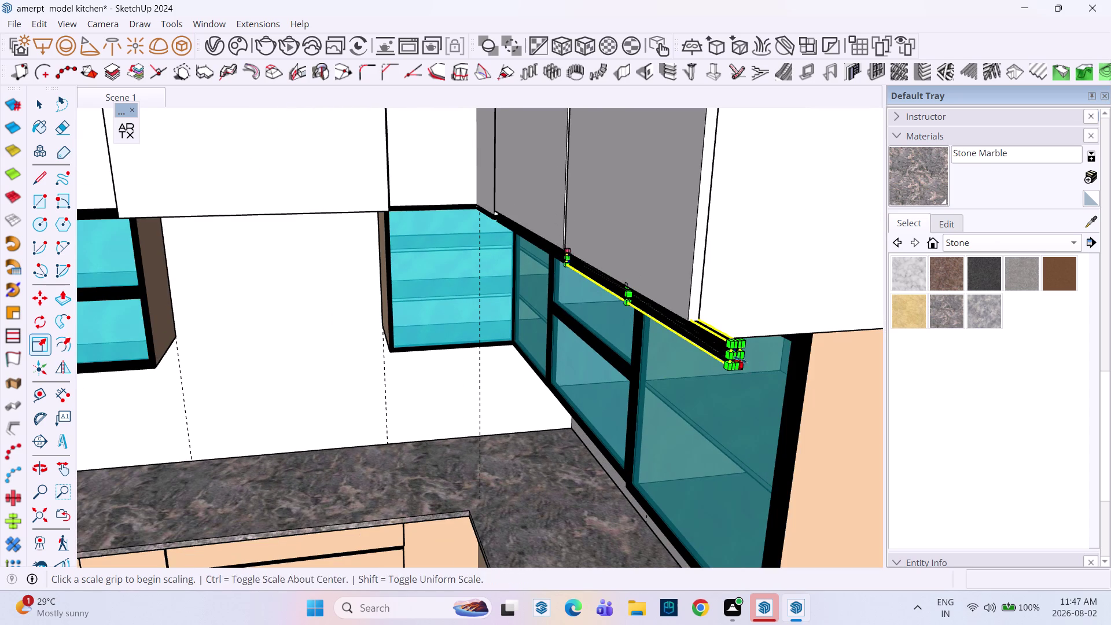
click(738, 357)
click(720, 293)
key(space)
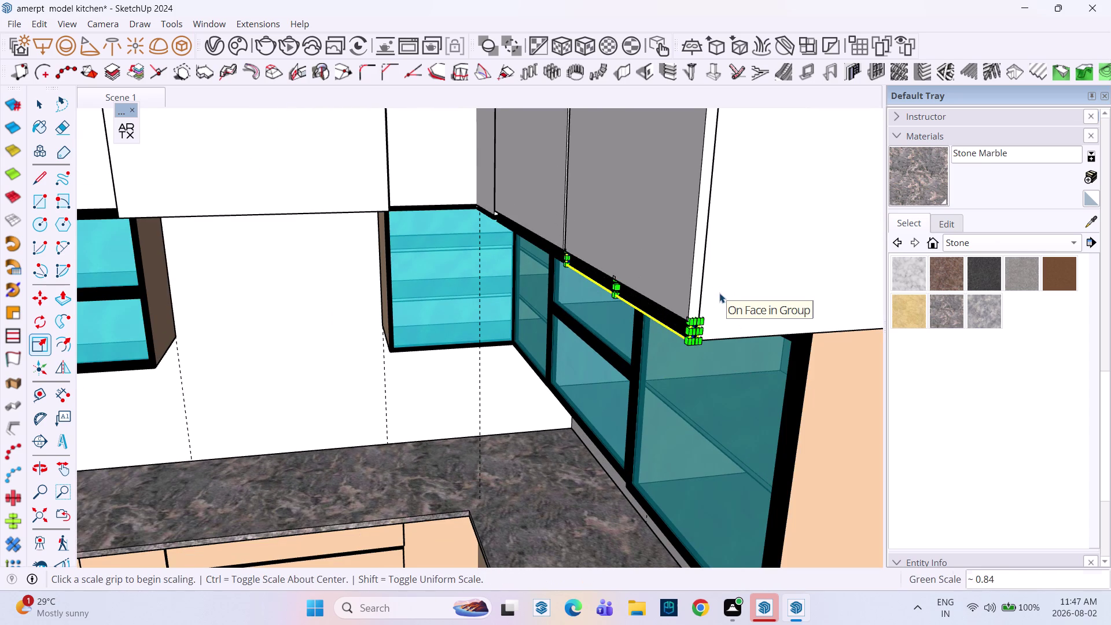
scroll(down, 3)
scroll(down, 3)
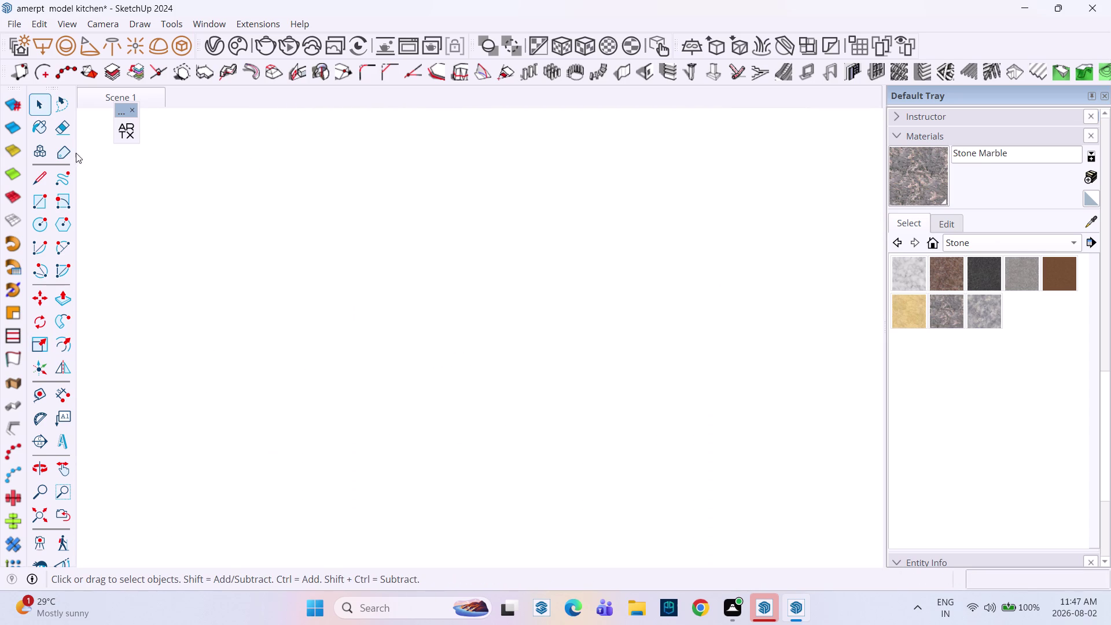
Zoom out to the whole kitchen, then run Edit > Delete Guides.
click(101, 100)
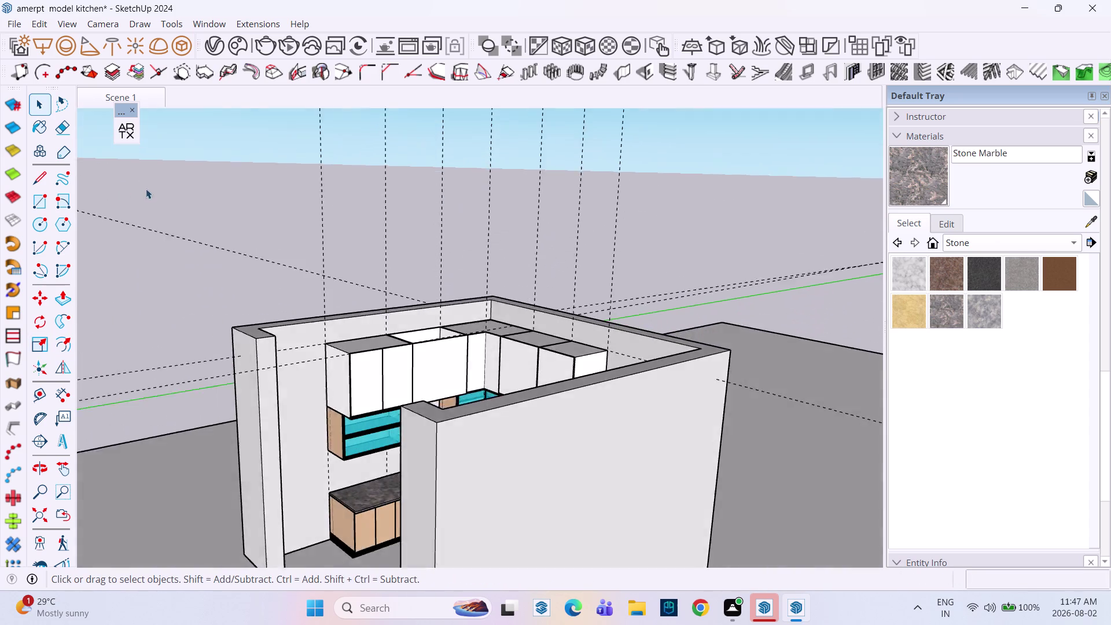
click(191, 192)
scroll(down, 3)
middle_drag(257, 265, 320, 266)
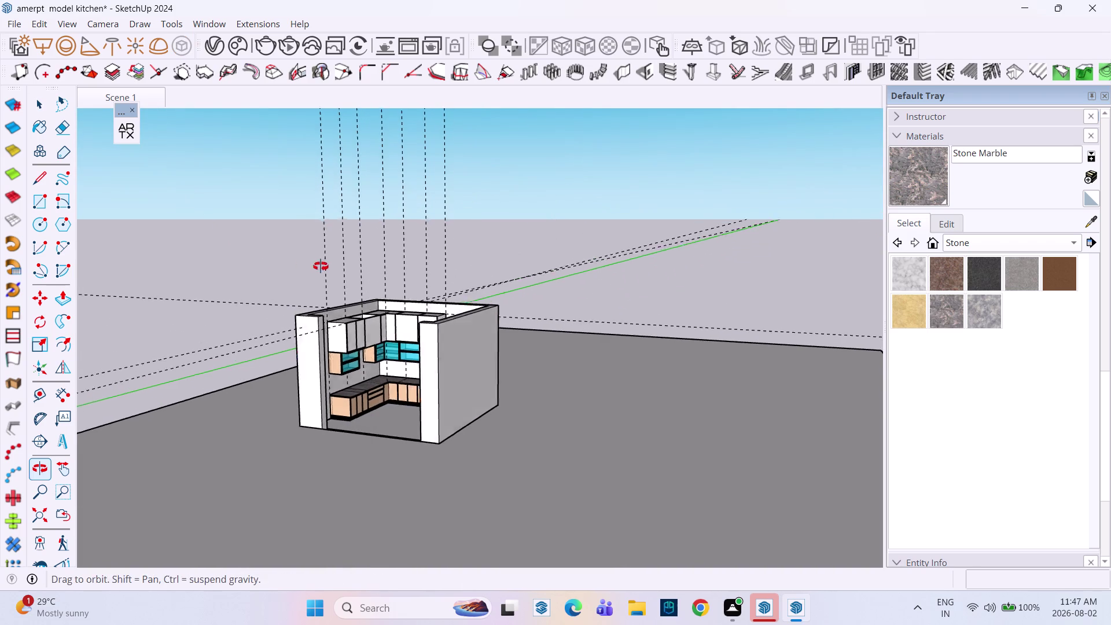
middle_drag(320, 267, 321, 267)
key(Escape)
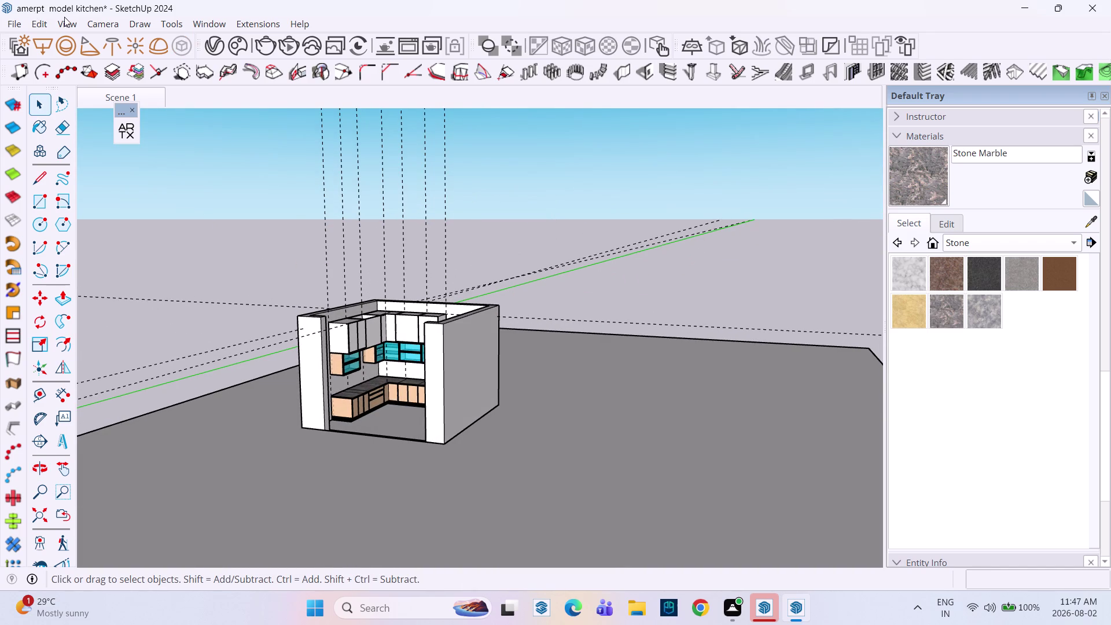
click(40, 27)
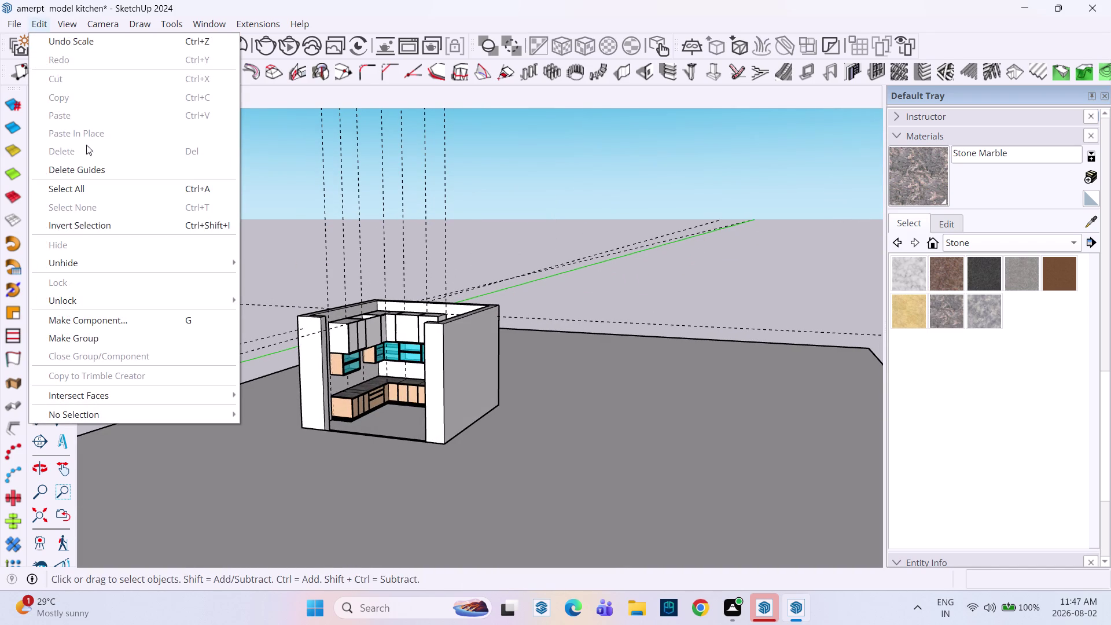
click(89, 172)
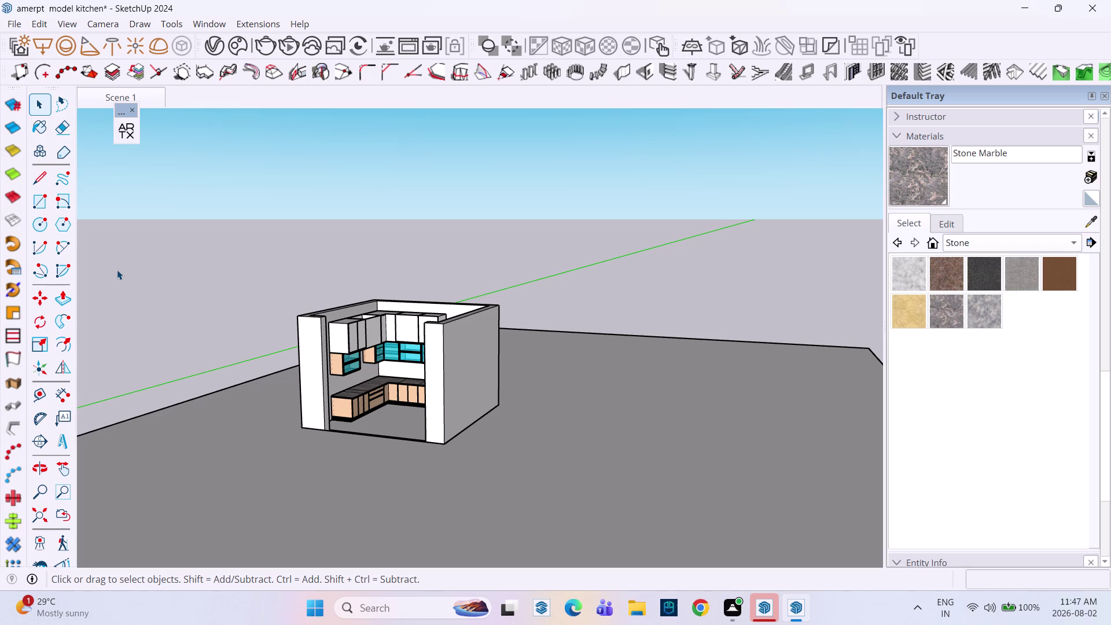
middle_drag(315, 355, 472, 395)
middle_click(471, 395)
scroll(up, 3)
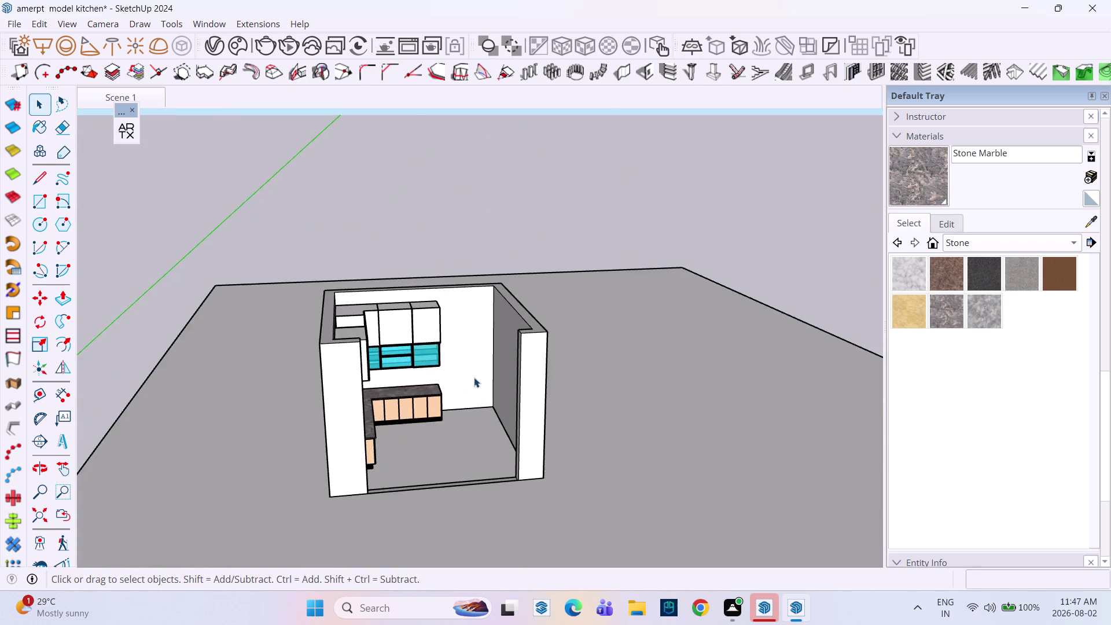
middle_drag(474, 378, 333, 329)
scroll(up, 3)
middle_drag(386, 339, 360, 442)
scroll(up, 3)
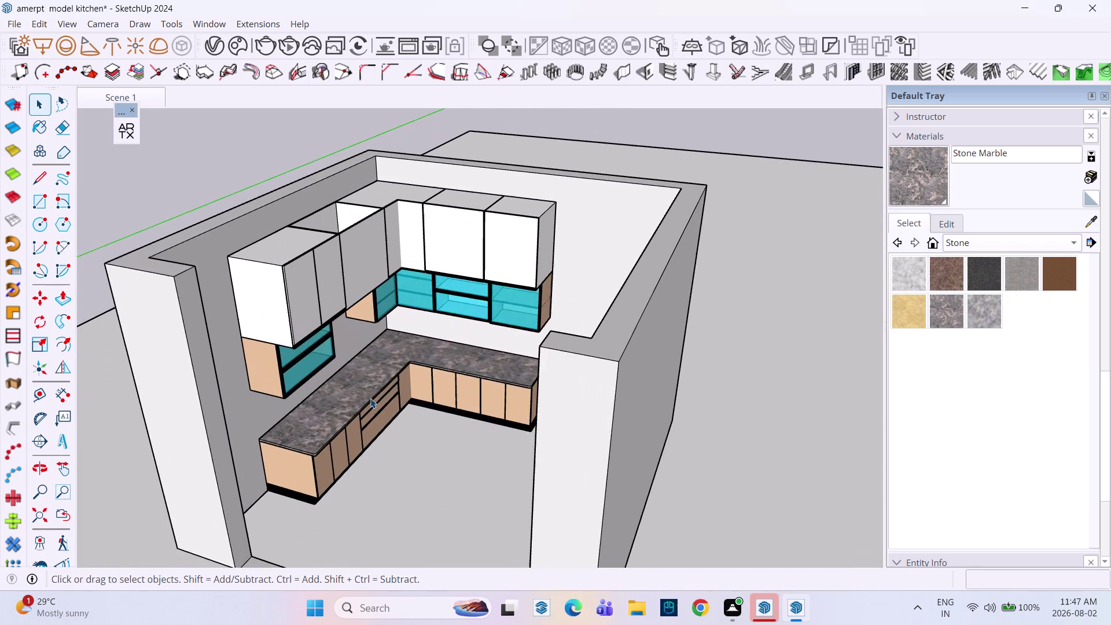
middle_drag(379, 388, 343, 368)
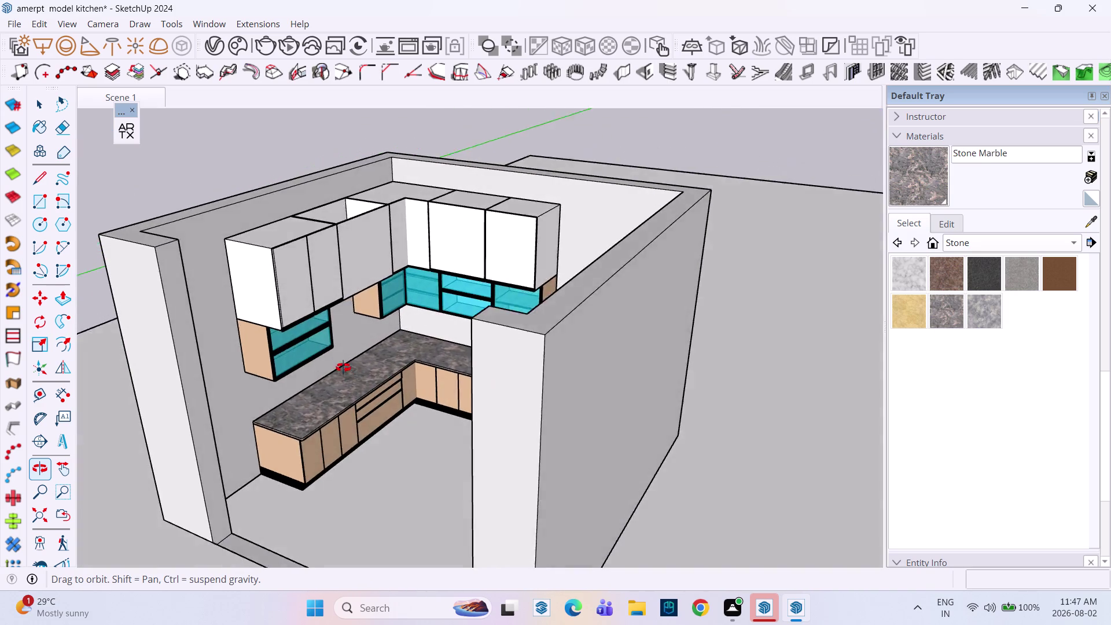
middle_drag(344, 369, 381, 374)
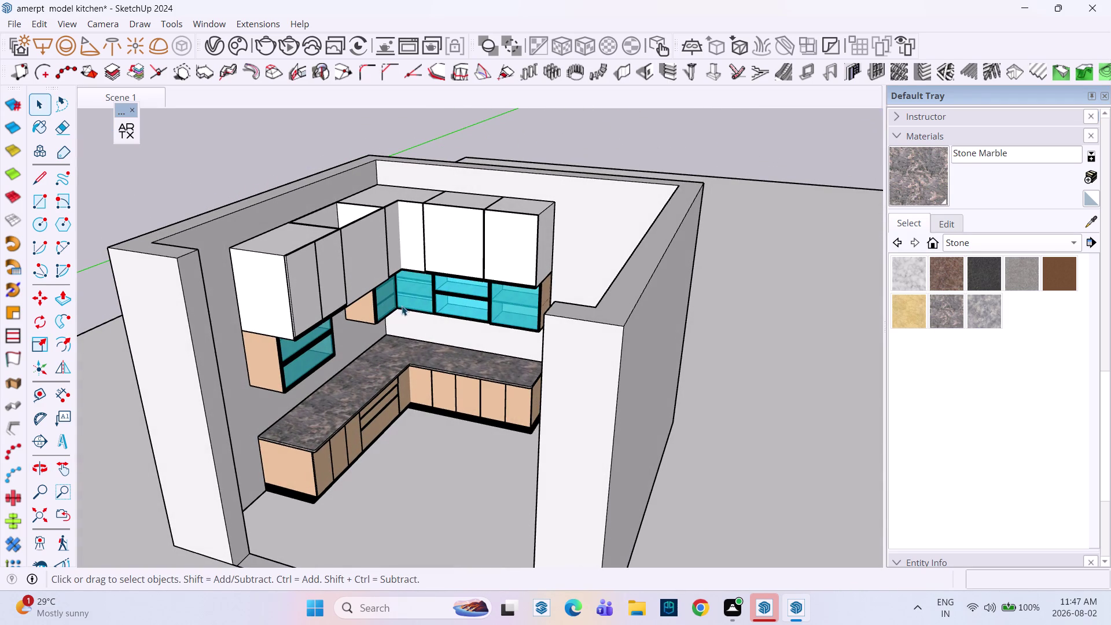
middle_drag(451, 315, 366, 315)
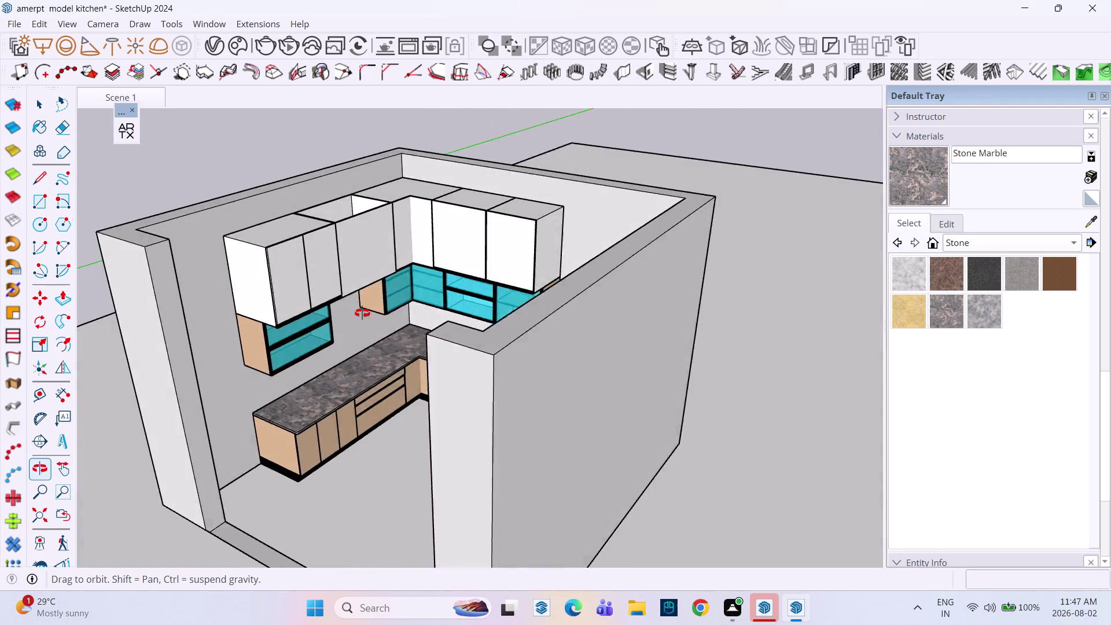
middle_drag(366, 315, 344, 298)
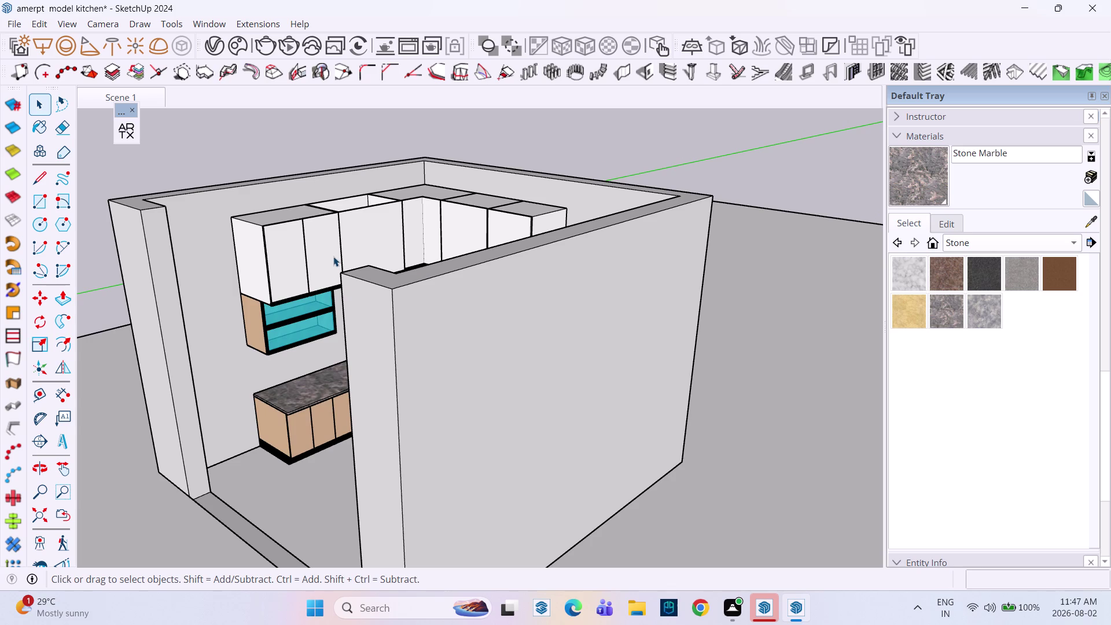
middle_drag(354, 270, 570, 356)
middle_drag(541, 350, 354, 327)
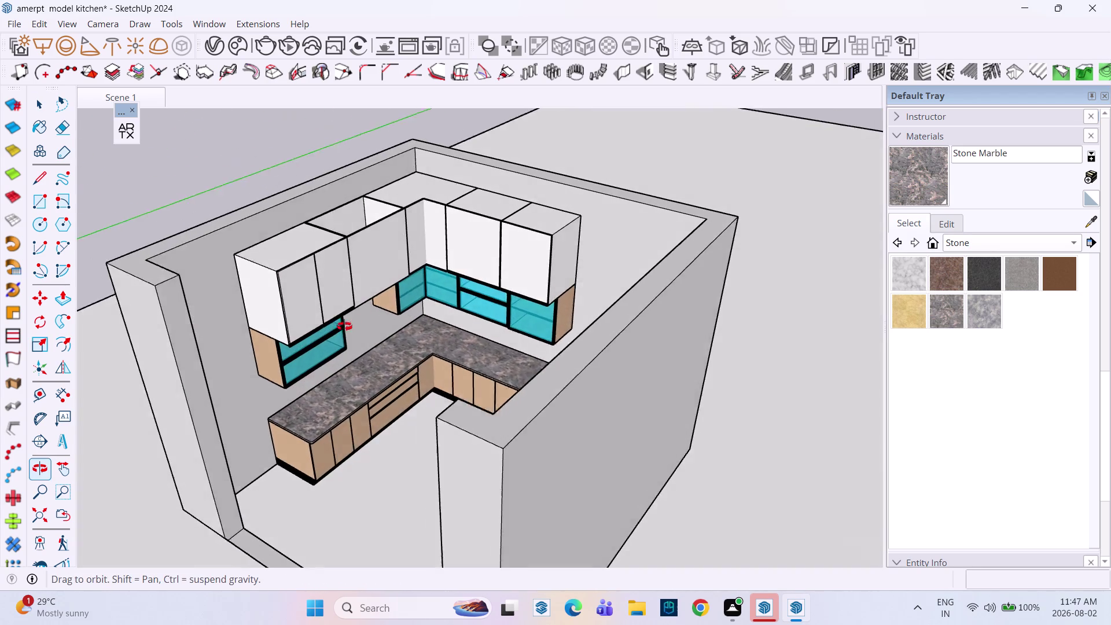
middle_drag(355, 327, 334, 326)
scroll(up, 3)
middle_drag(469, 345, 354, 367)
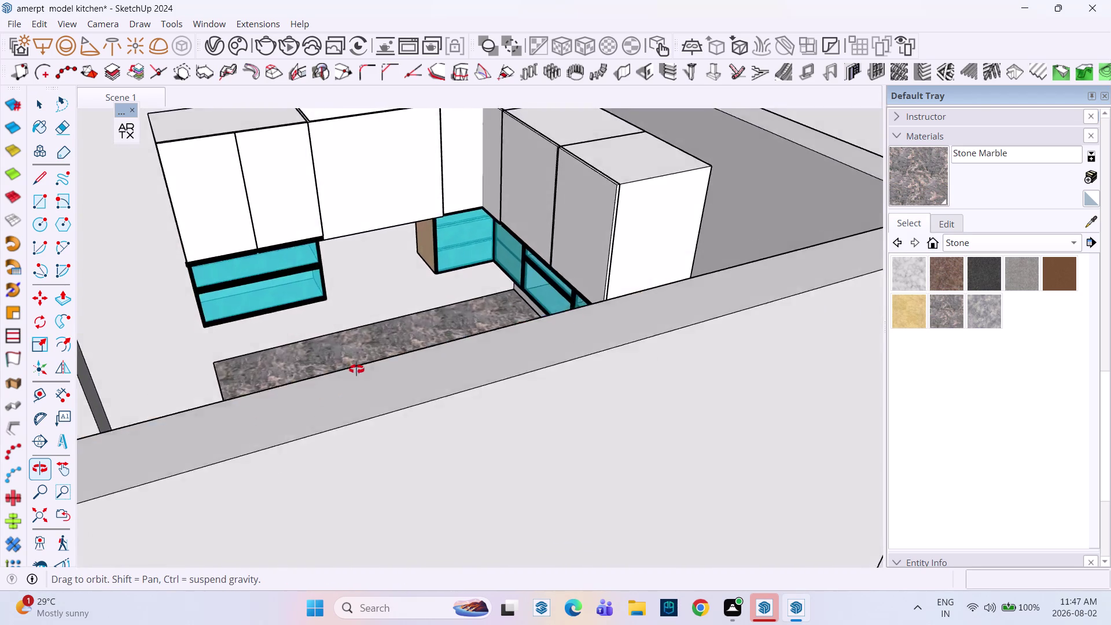
middle_drag(353, 367, 469, 309)
scroll(down, 3)
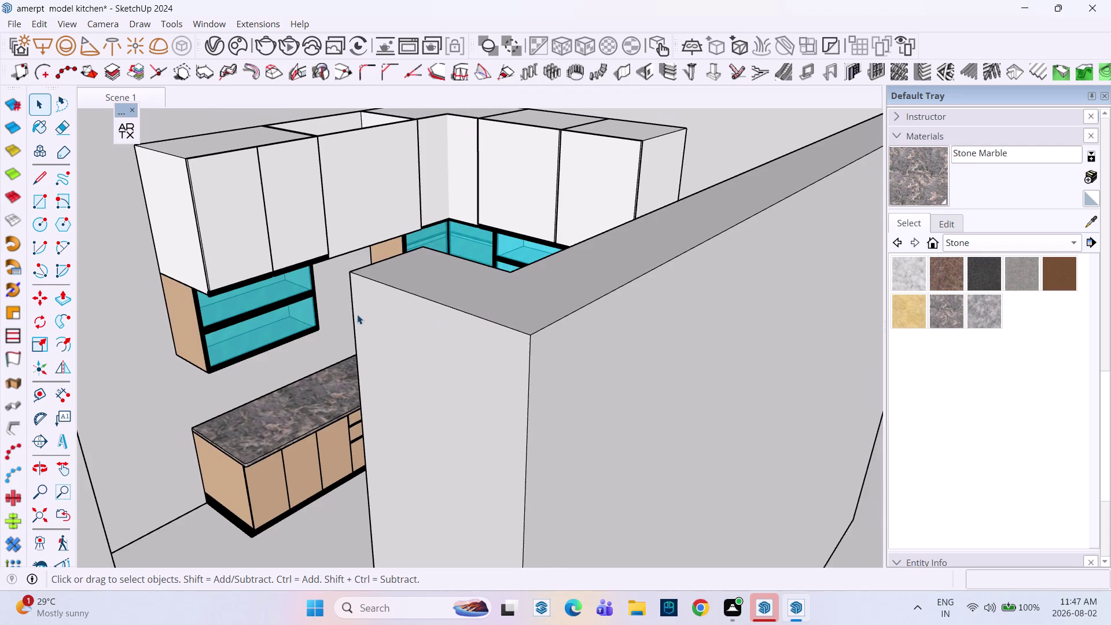
scroll(down, 3)
middle_drag(358, 315, 484, 349)
middle_drag(475, 348, 333, 332)
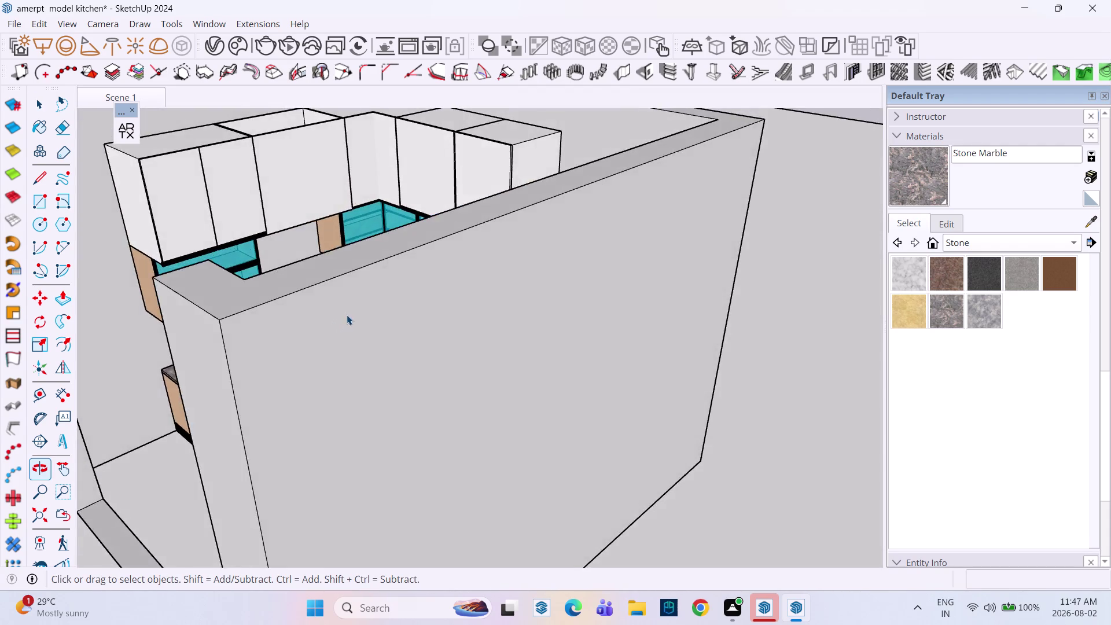
scroll(down, 3)
middle_drag(350, 304, 460, 361)
middle_drag(488, 341, 541, 315)
middle_click(542, 314)
middle_click(543, 314)
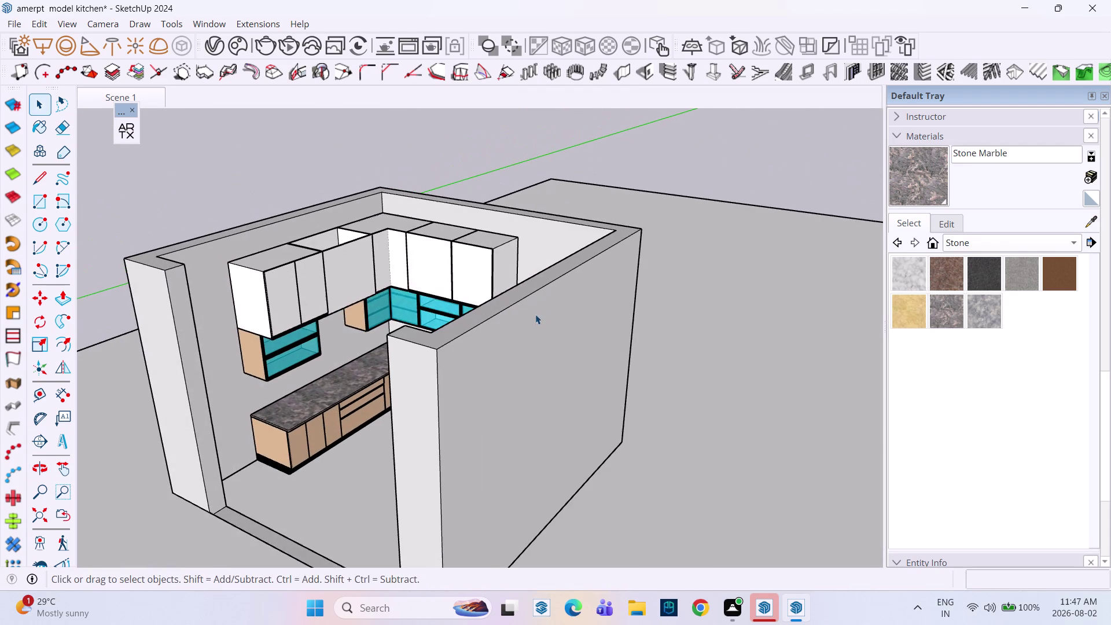
middle_drag(333, 256, 539, 344)
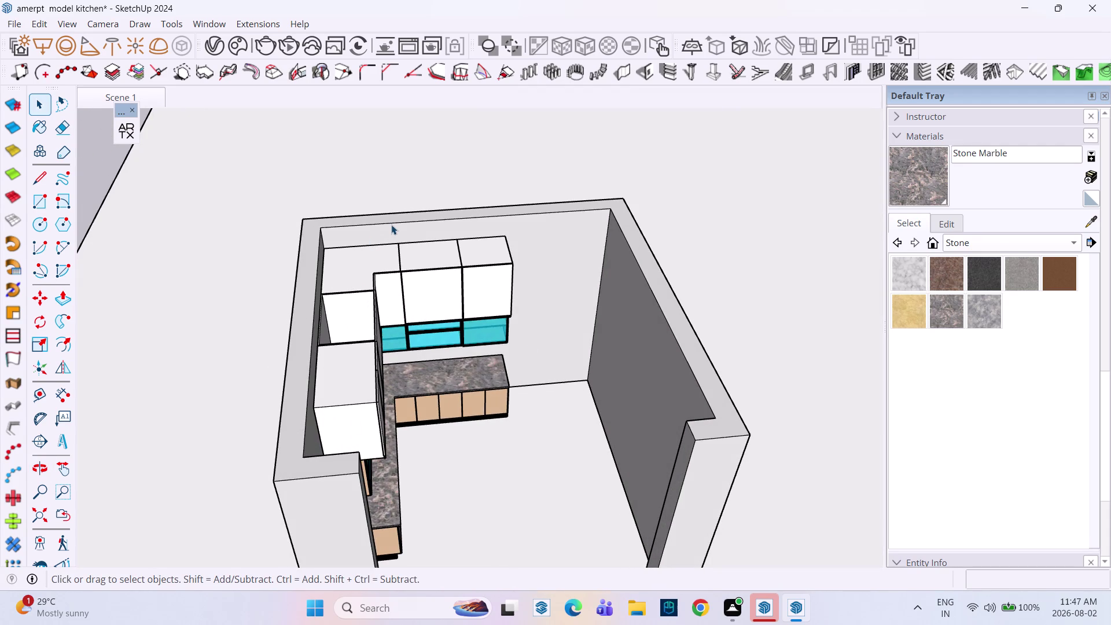
key(r)
Draw the 12' x 12' ceiling rectangle from the near wall corner to the far corner.
click(328, 247)
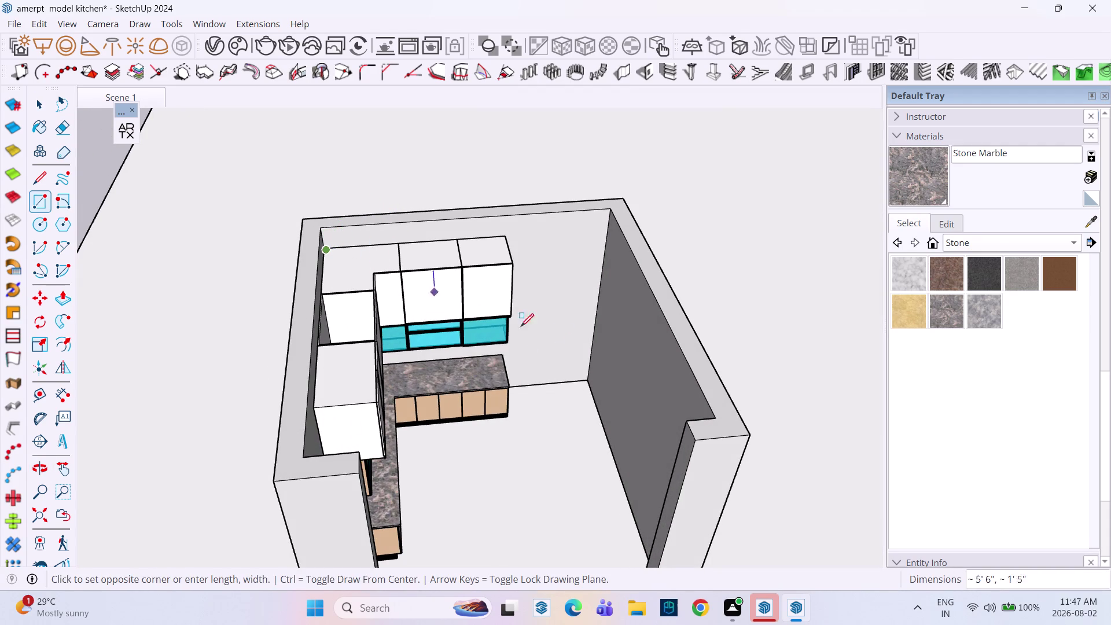
key(Left)
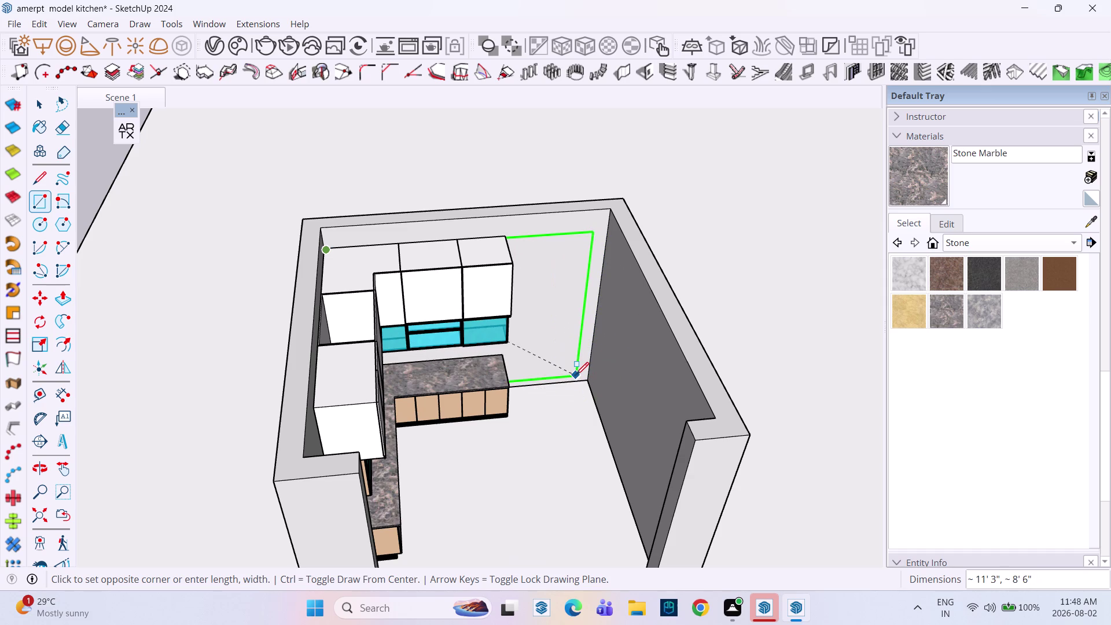
key(Up)
middle_drag(612, 399, 909, 434)
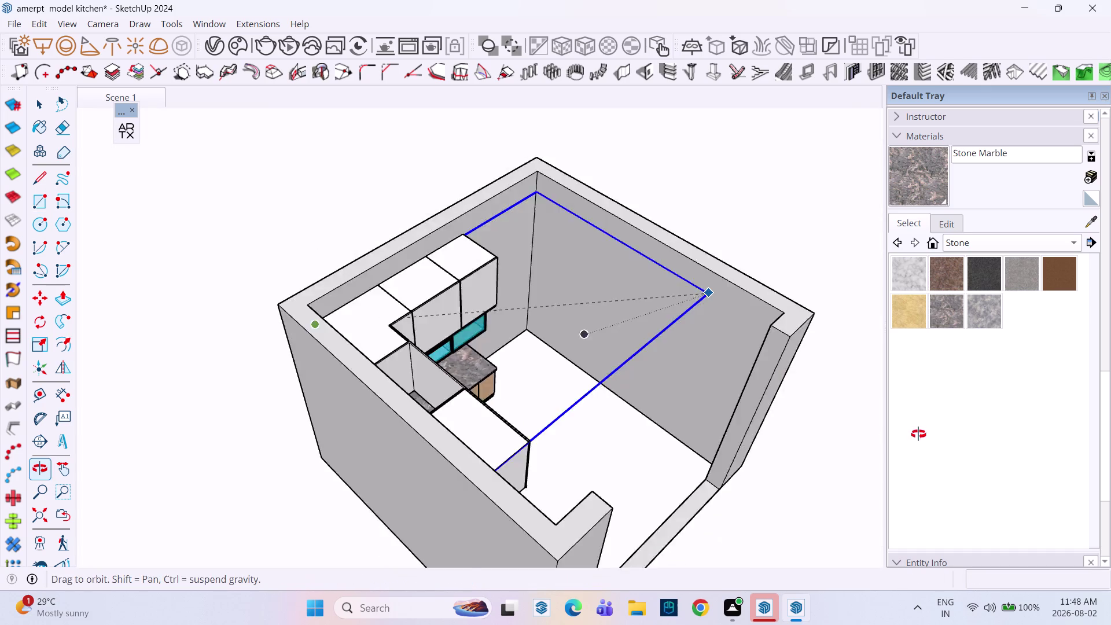
middle_drag(909, 434, 931, 434)
scroll(down, 3)
middle_drag(670, 318, 700, 392)
scroll(up, 3)
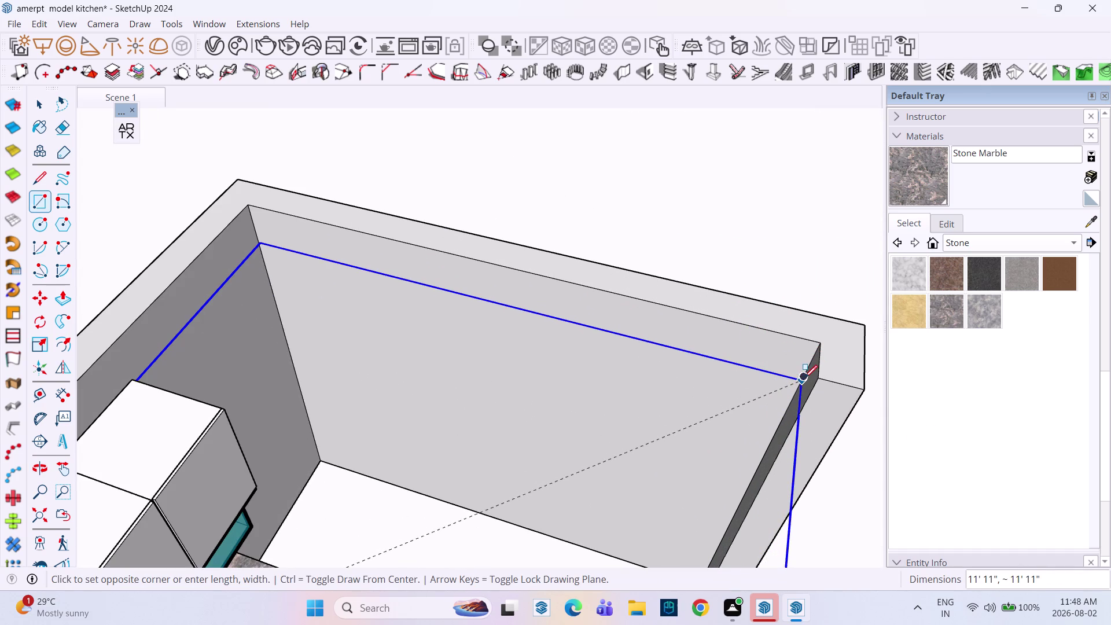
click(803, 381)
Select the new ceiling face and move it from its corner, then undo the move.
key(space)
scroll(down, 3)
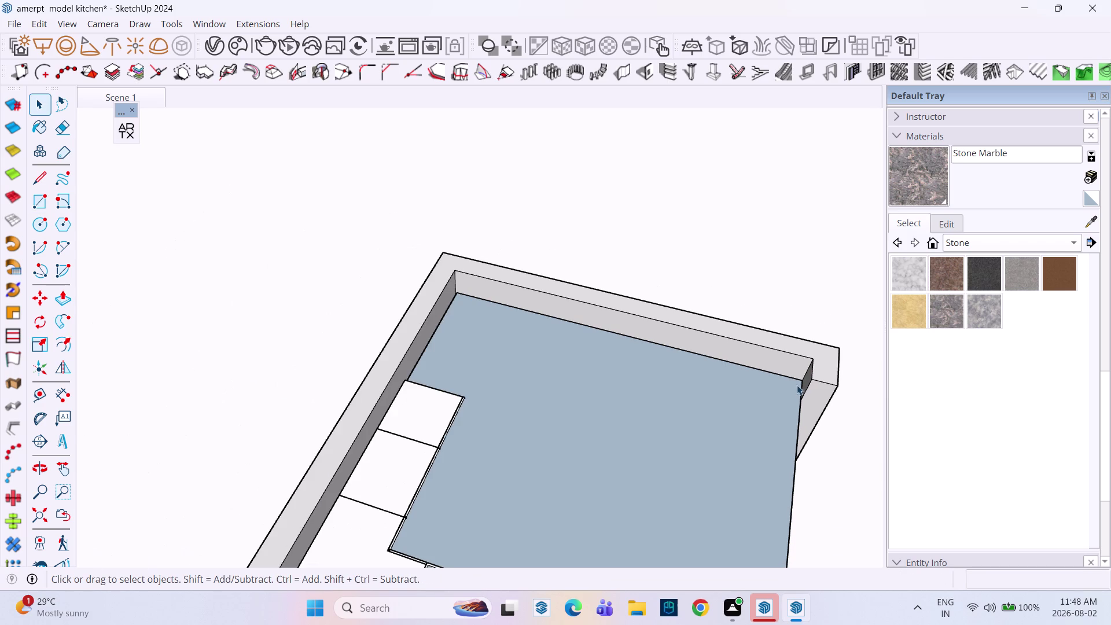
key(space)
click(688, 413)
key(m)
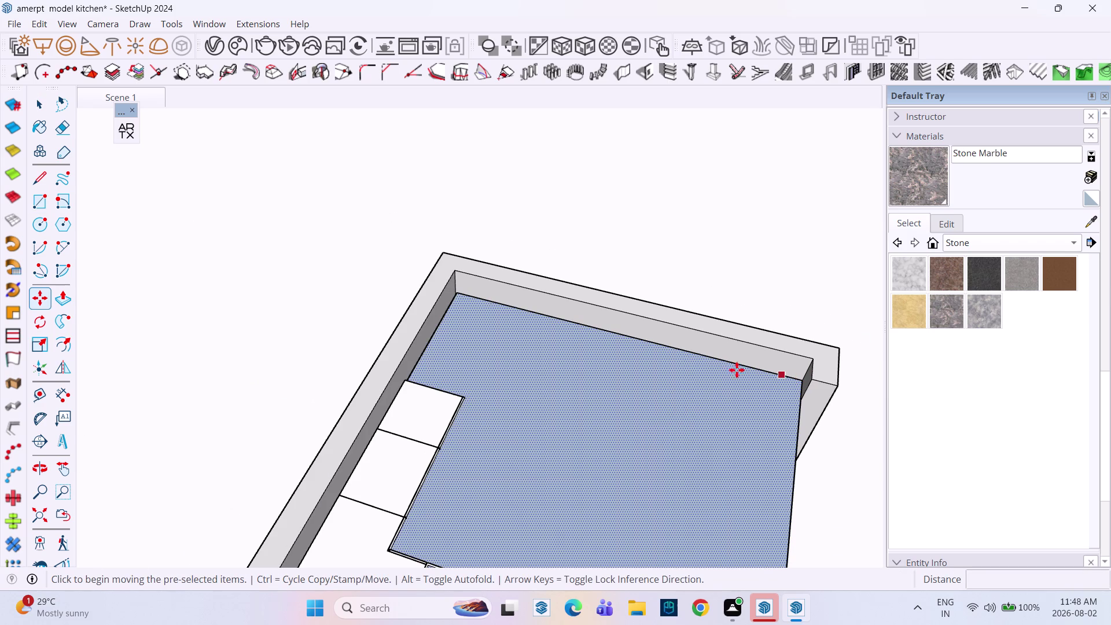
middle_drag(537, 395, 257, 361)
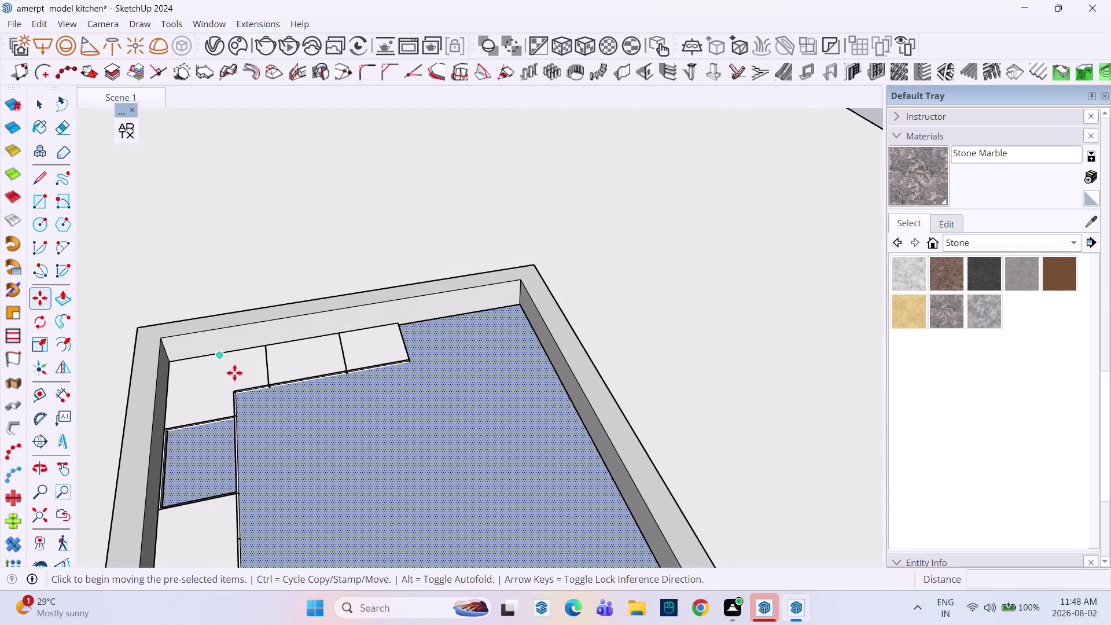
click(519, 306)
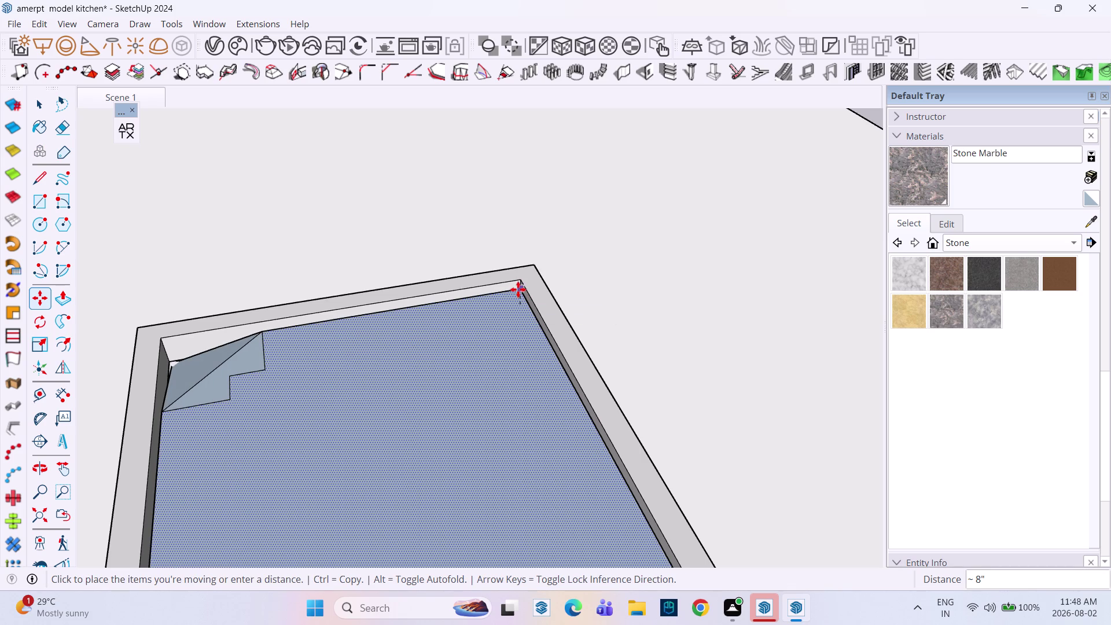
key(ctrl+z)
key(ctrl+z)
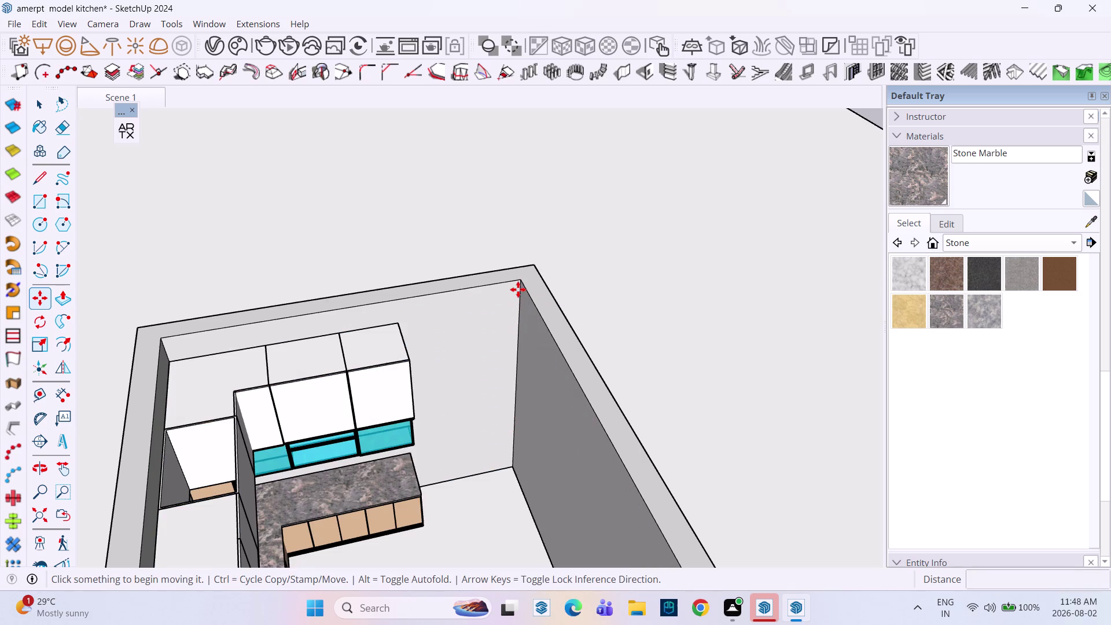
key(Escape)
Draw another ceiling rectangle across the wall tops, starting at the top wall corner.
key(r)
click(164, 337)
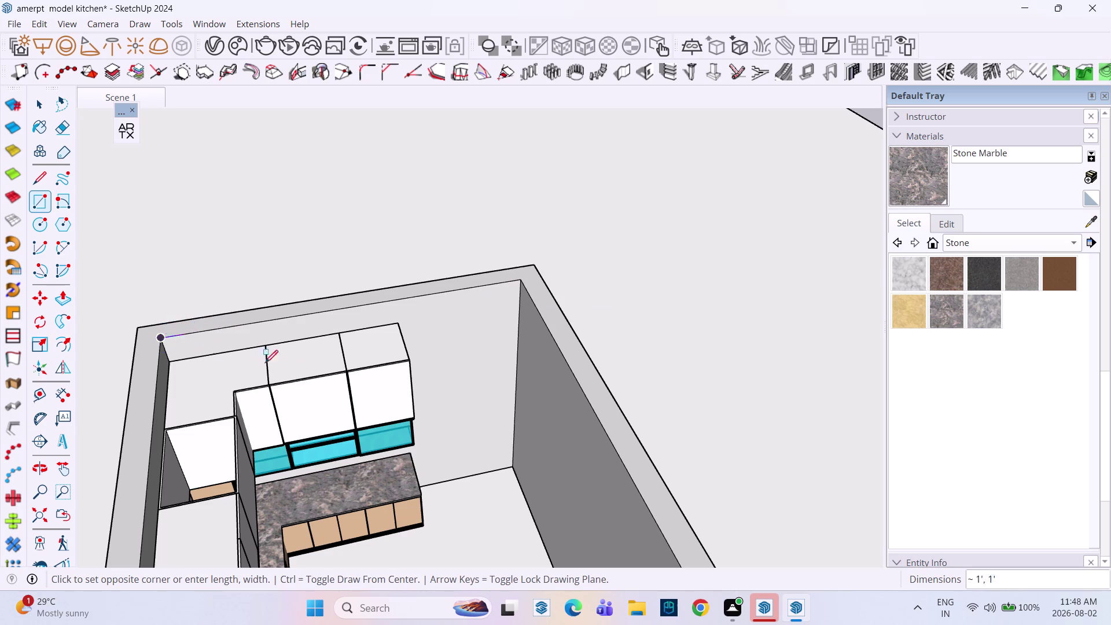
scroll(down, 3)
scroll(down, 3)
middle_drag(378, 403, 293, 214)
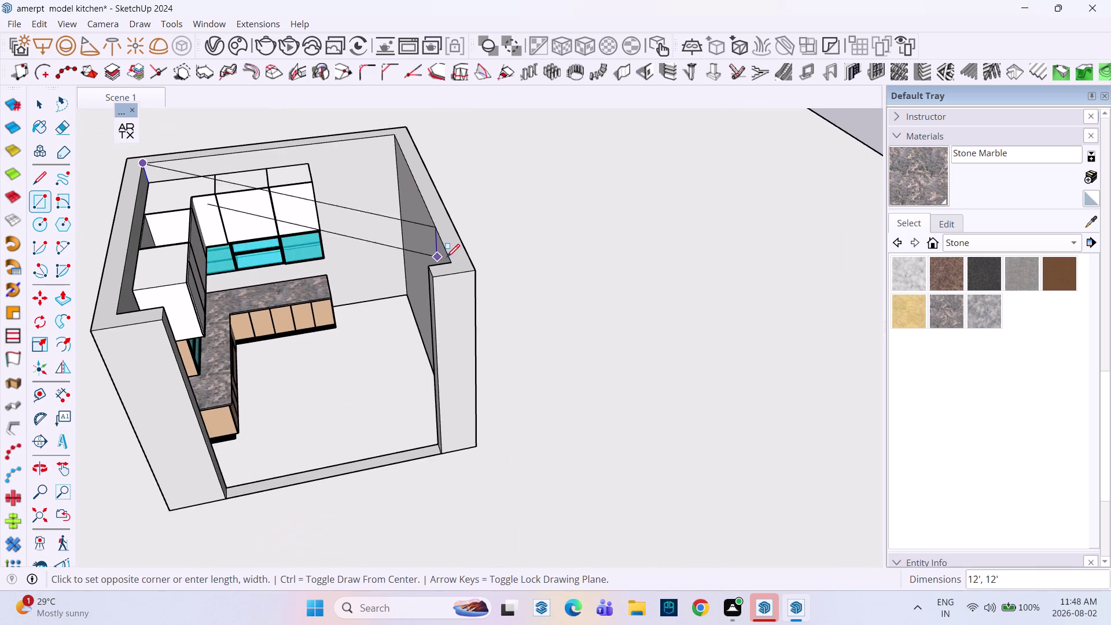
scroll(up, 3)
click(452, 263)
key(m)
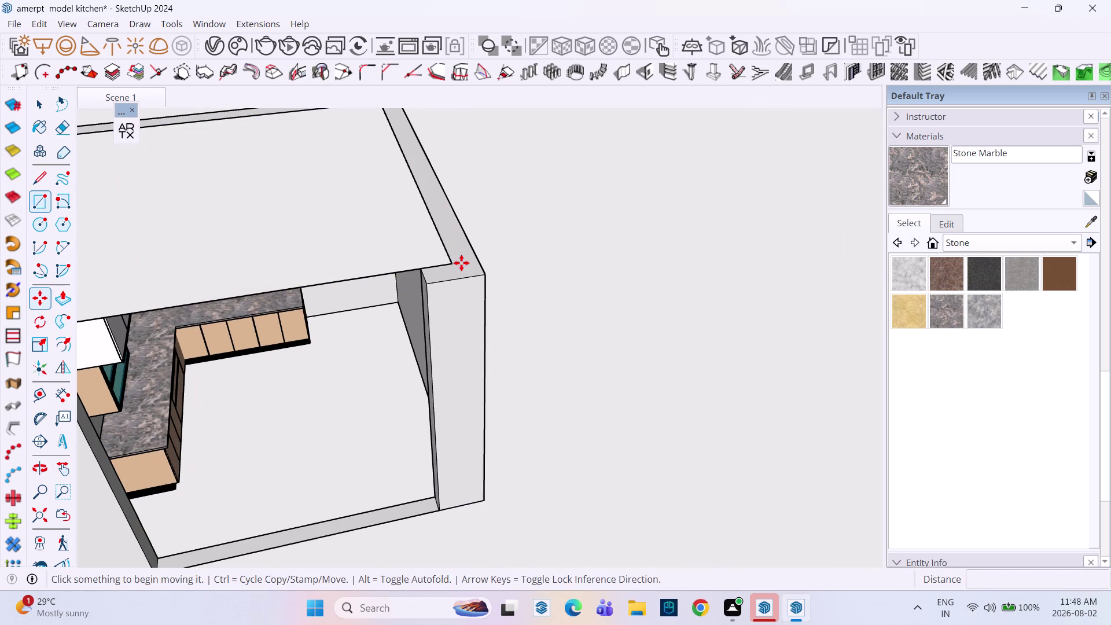
middle_drag(401, 241, 616, 396)
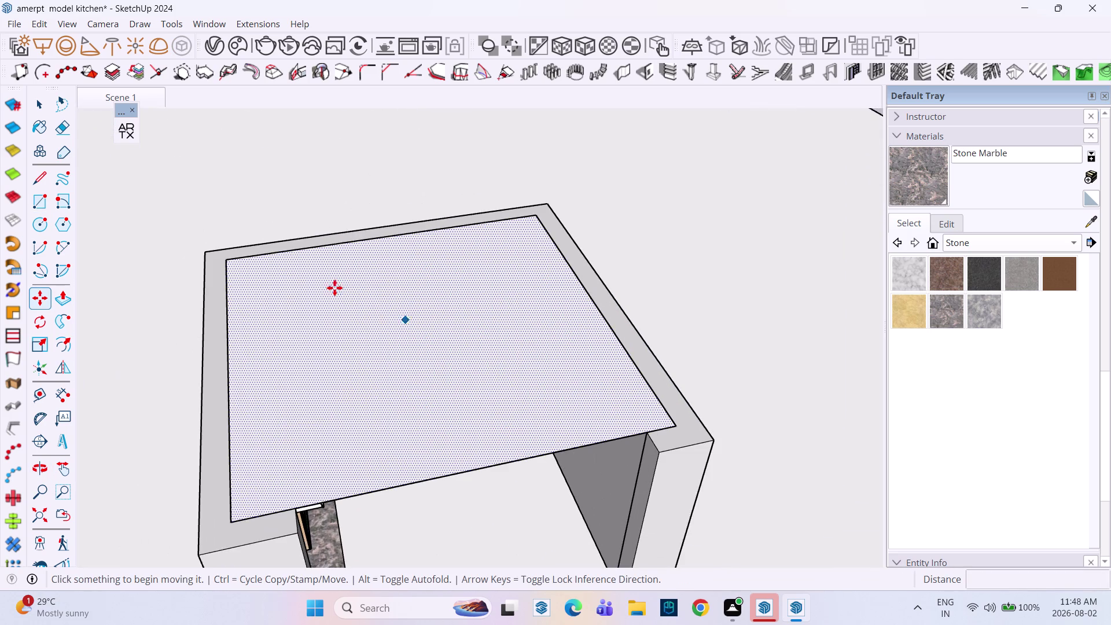
scroll(up, 3)
Pick up the ceiling face for a 2" move, then undo it.
click(218, 261)
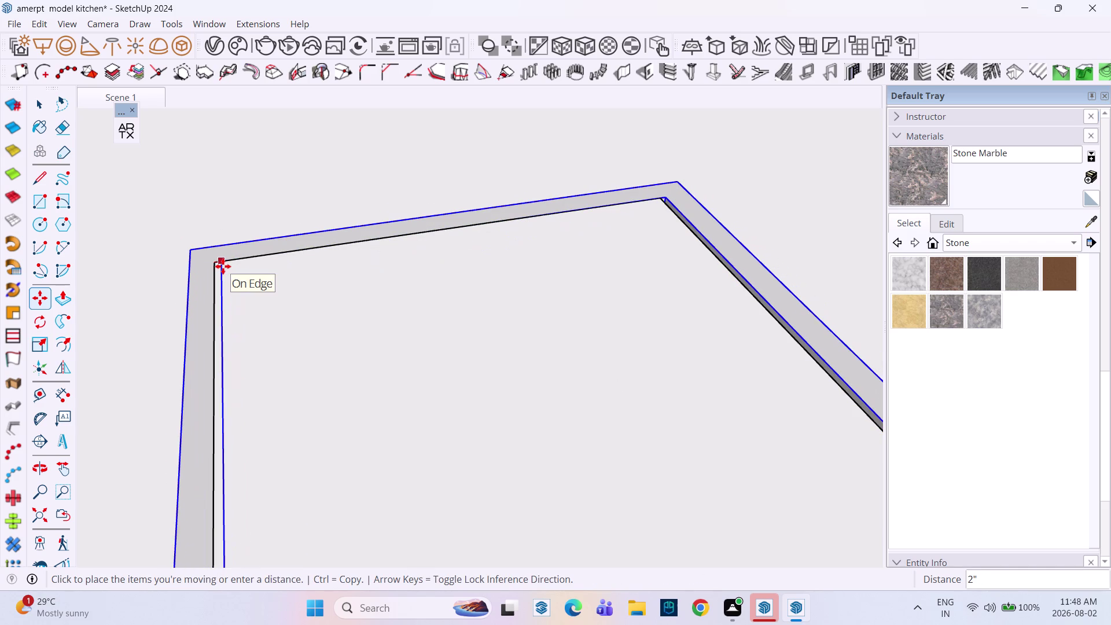
key(ctrl+z)
key(ctrl+z)
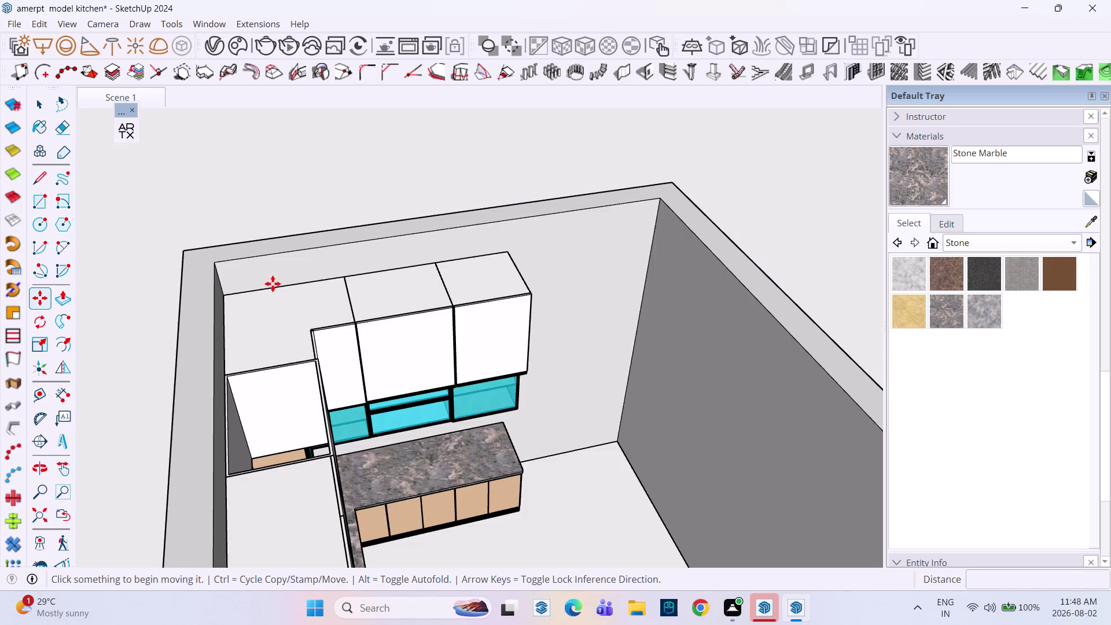
scroll(down, 3)
key(space)
Start a rectangle at the inner top wall corner, locked flat at wall-top height.
text(r)
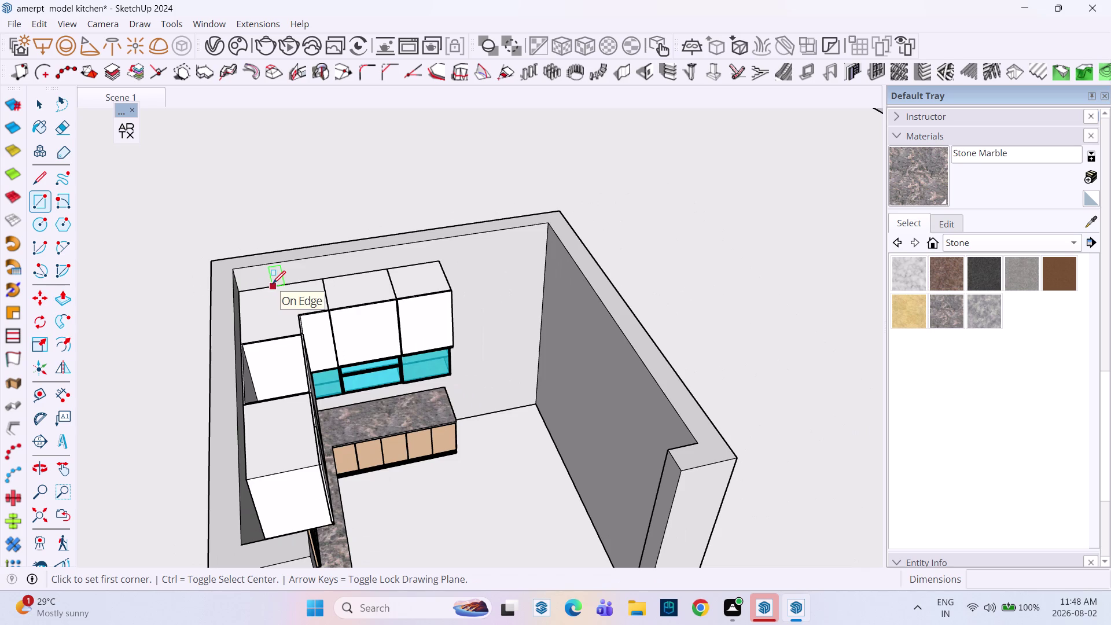
click(241, 287)
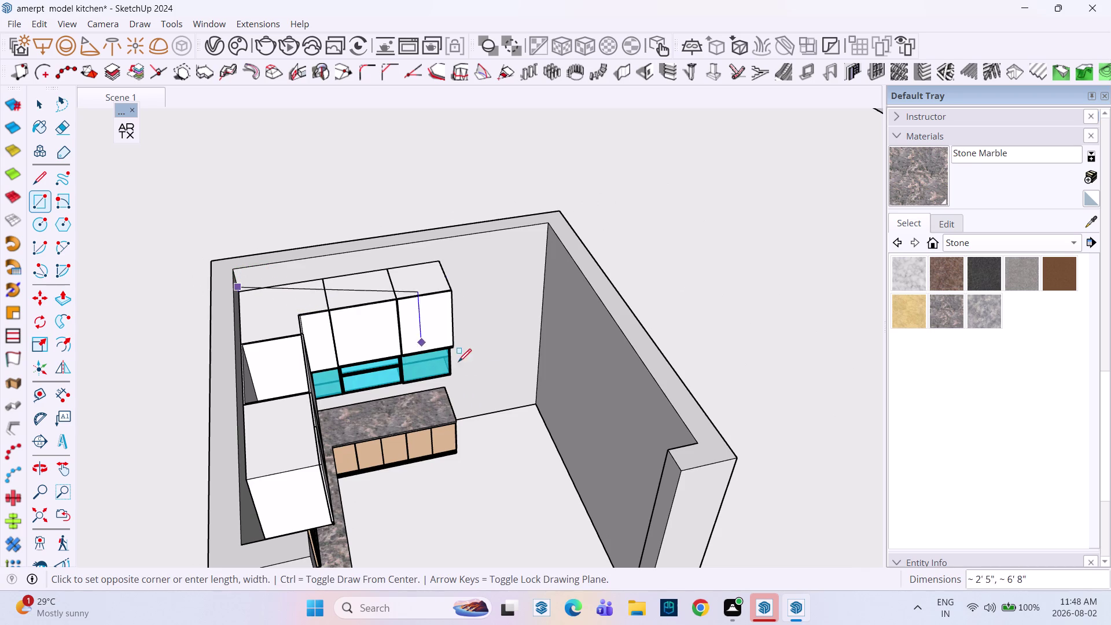
key(Left)
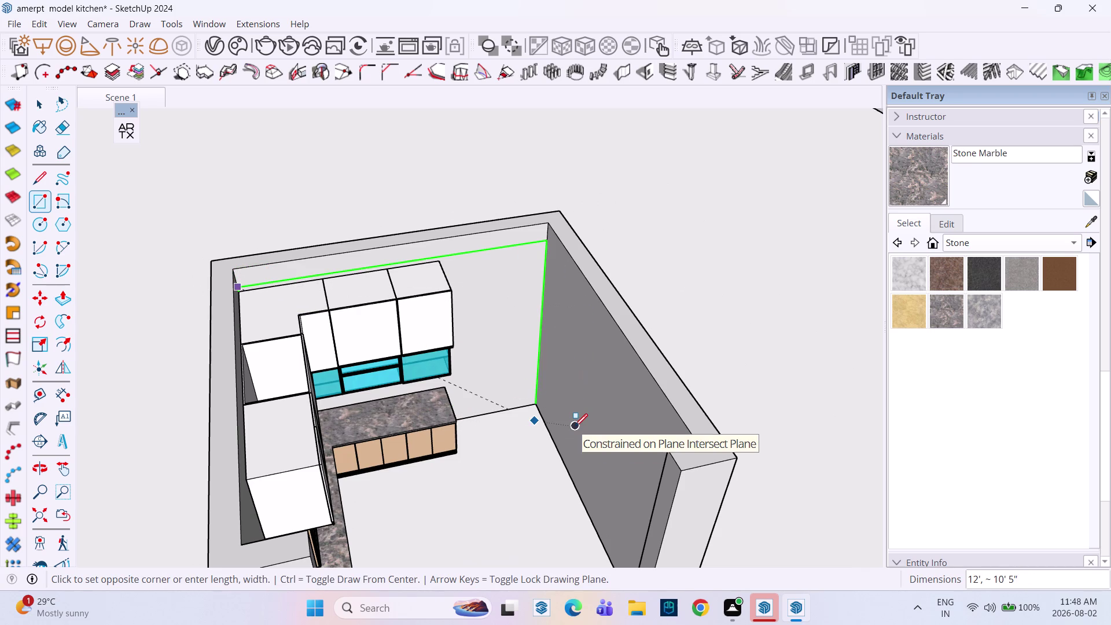
key(Down)
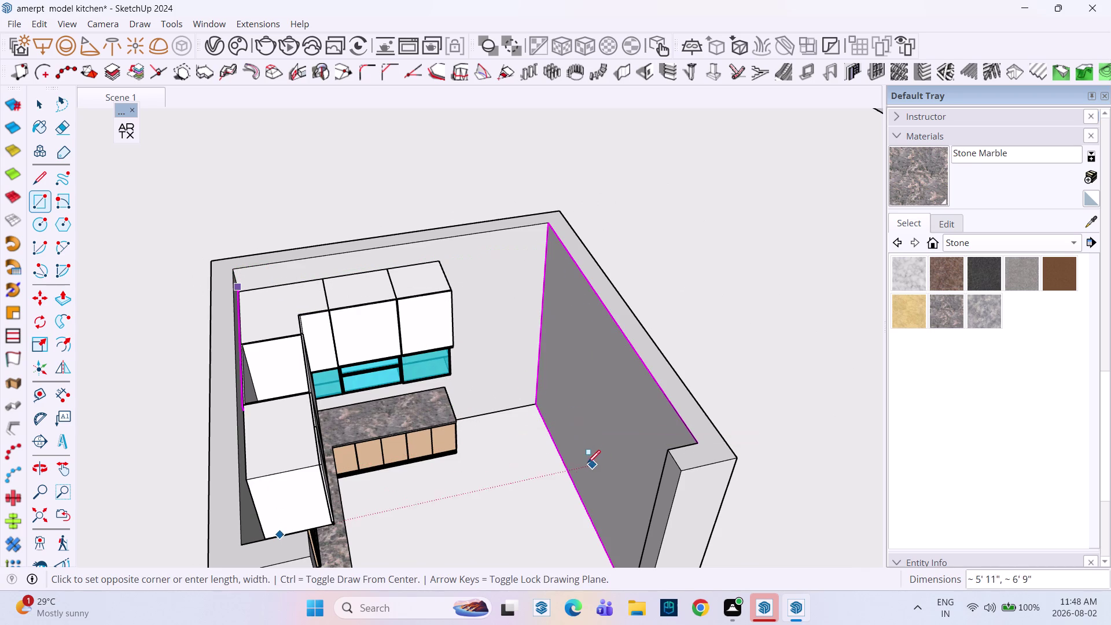
key(Right)
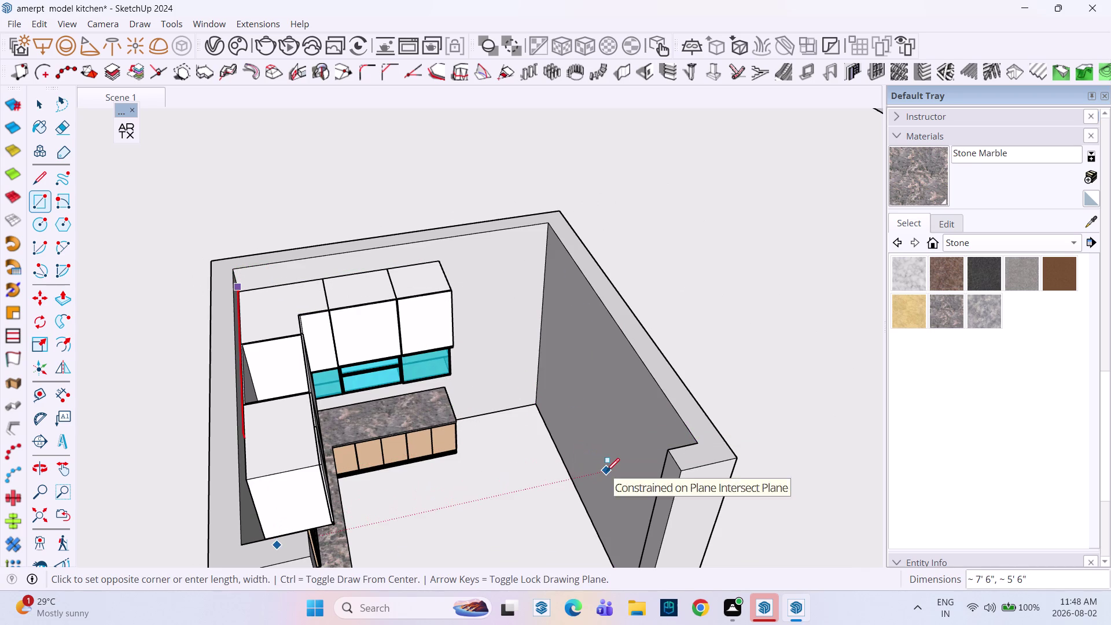
key(Left)
key(Down)
key(Up)
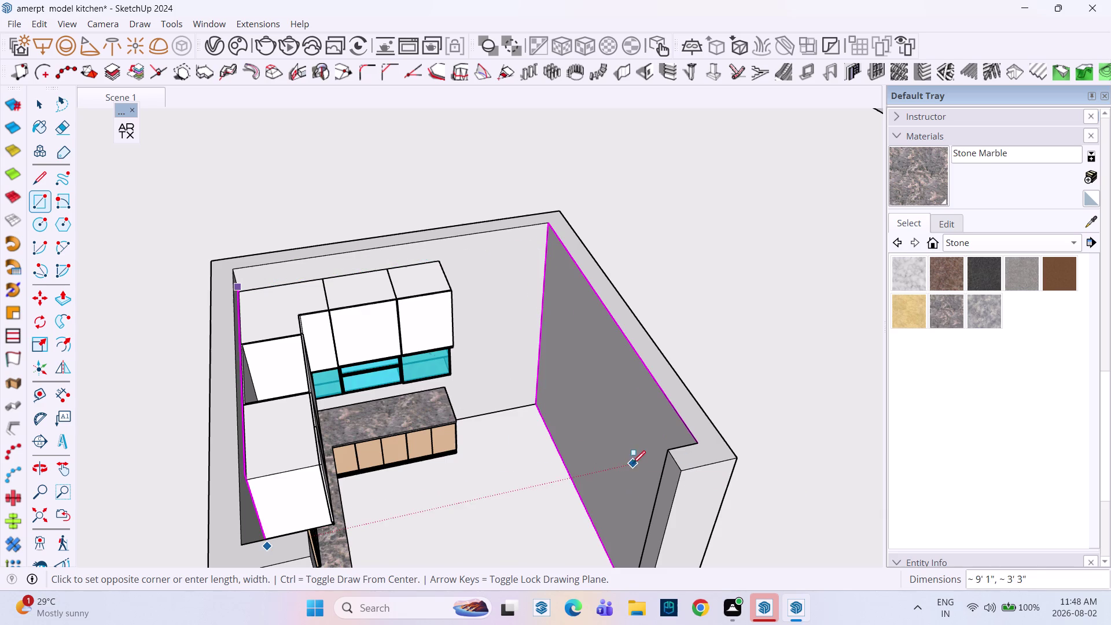
middle_drag(621, 473, 655, 477)
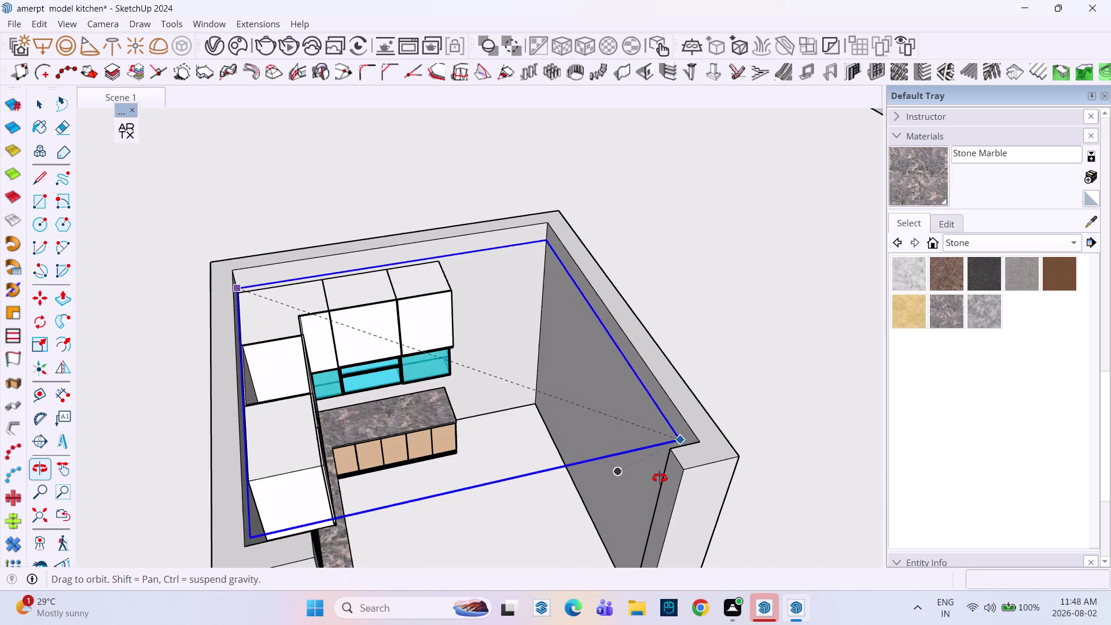
Complete the inner ceiling rectangle at the far wall corner.
middle_drag(655, 477, 887, 482)
middle_drag(659, 342, 490, 440)
middle_drag(518, 425, 678, 426)
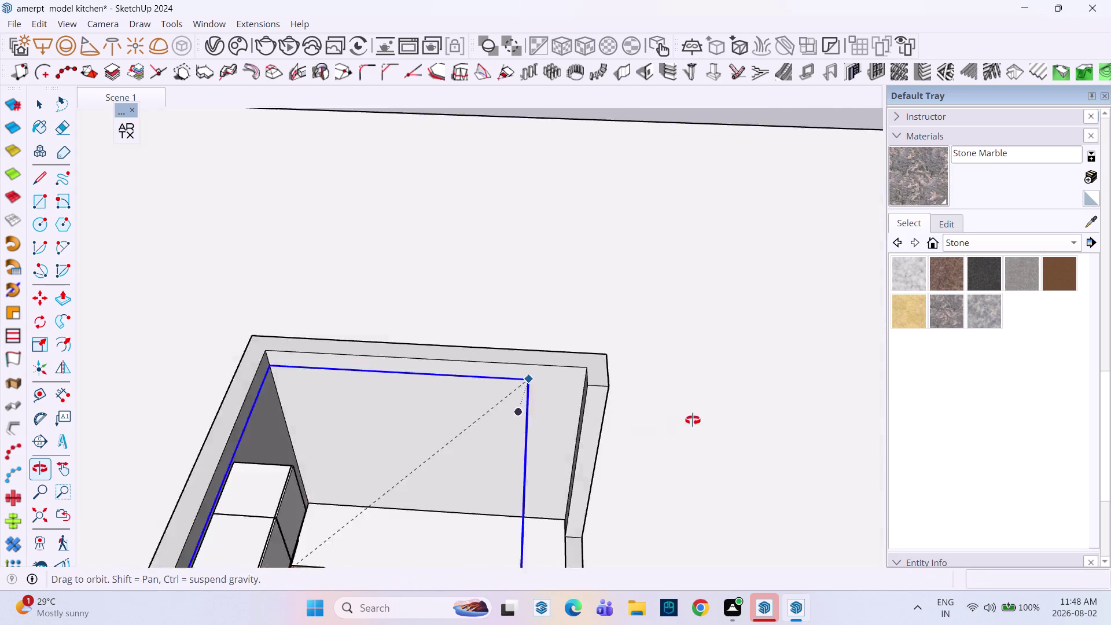
middle_drag(677, 426, 717, 400)
scroll(up, 3)
scroll(up, 3)
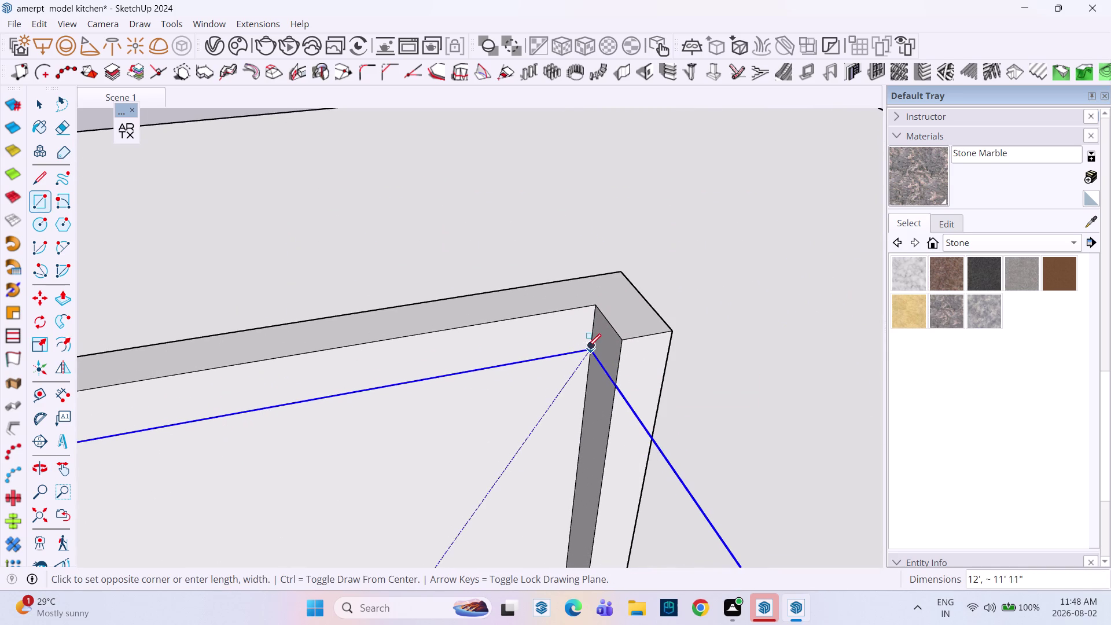
click(589, 348)
key(Escape)
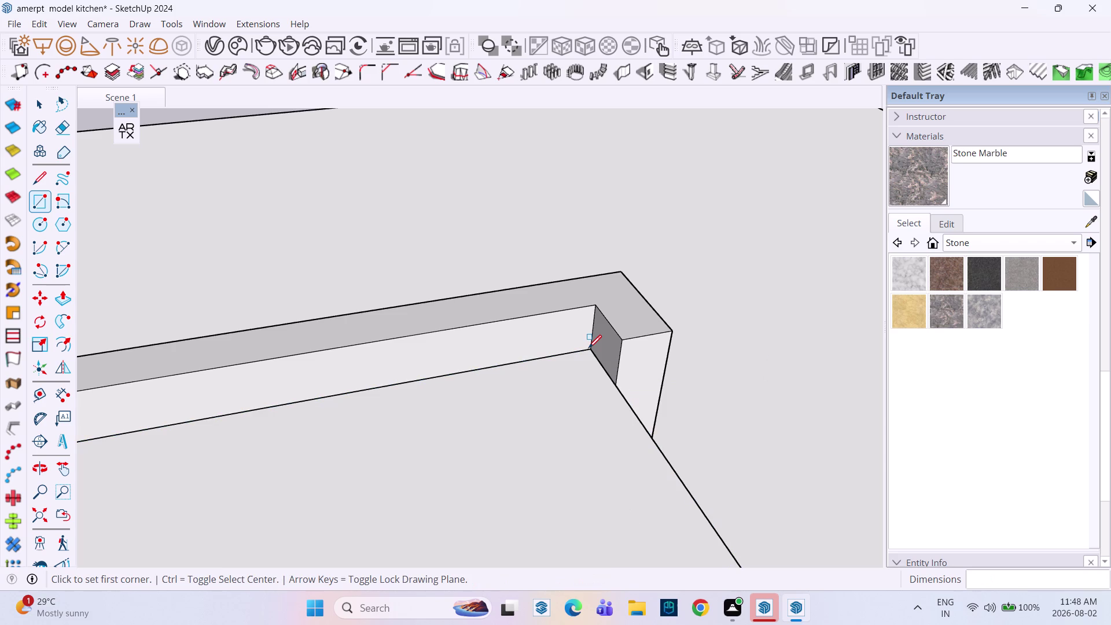
key(space)
Select the whole ceiling and apply Intersect Faces With Model.
scroll(down, 3)
middle_drag(604, 382, 347, 282)
scroll(down, 3)
middle_drag(386, 355, 383, 354)
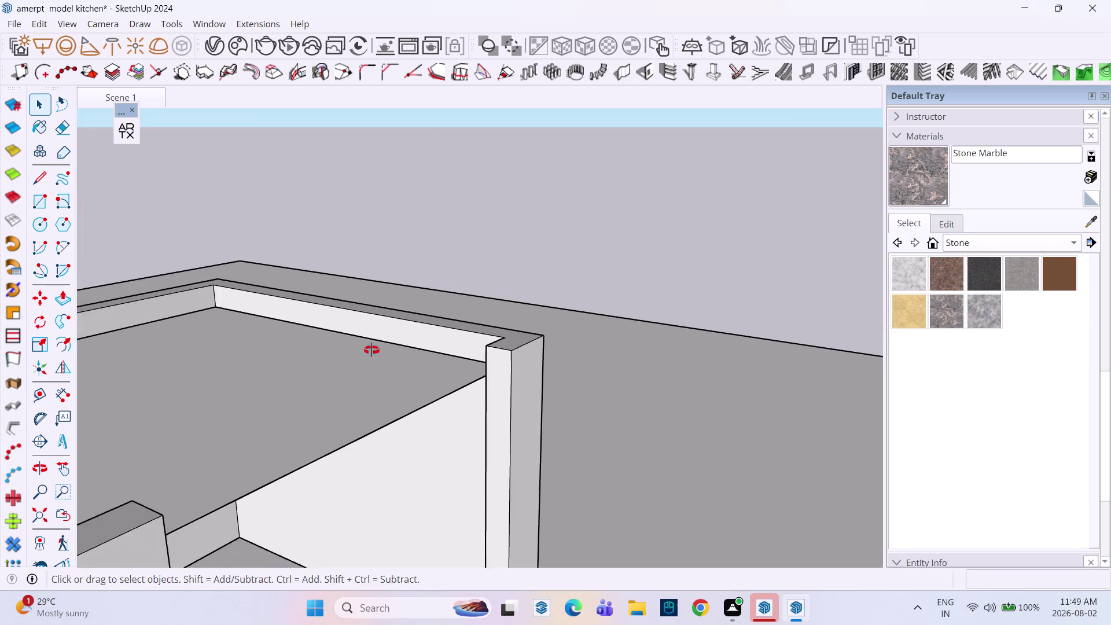
middle_drag(382, 353, 306, 319)
scroll(down, 3)
middle_drag(425, 354, 284, 331)
middle_drag(297, 314, 294, 336)
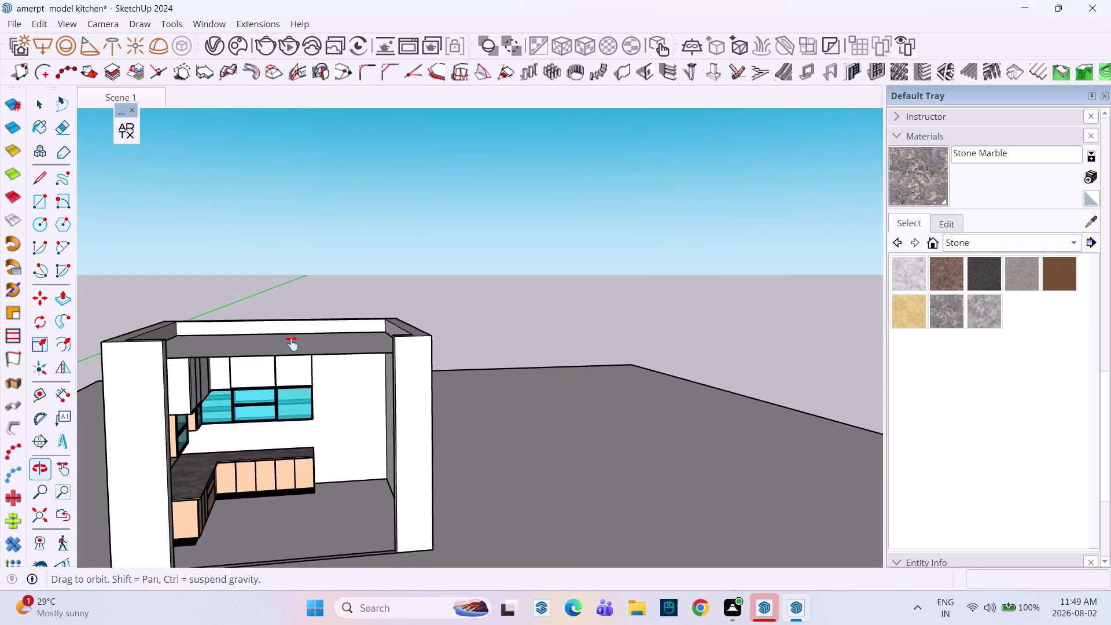
middle_drag(293, 336, 289, 359)
middle_drag(312, 373, 301, 306)
scroll(up, 3)
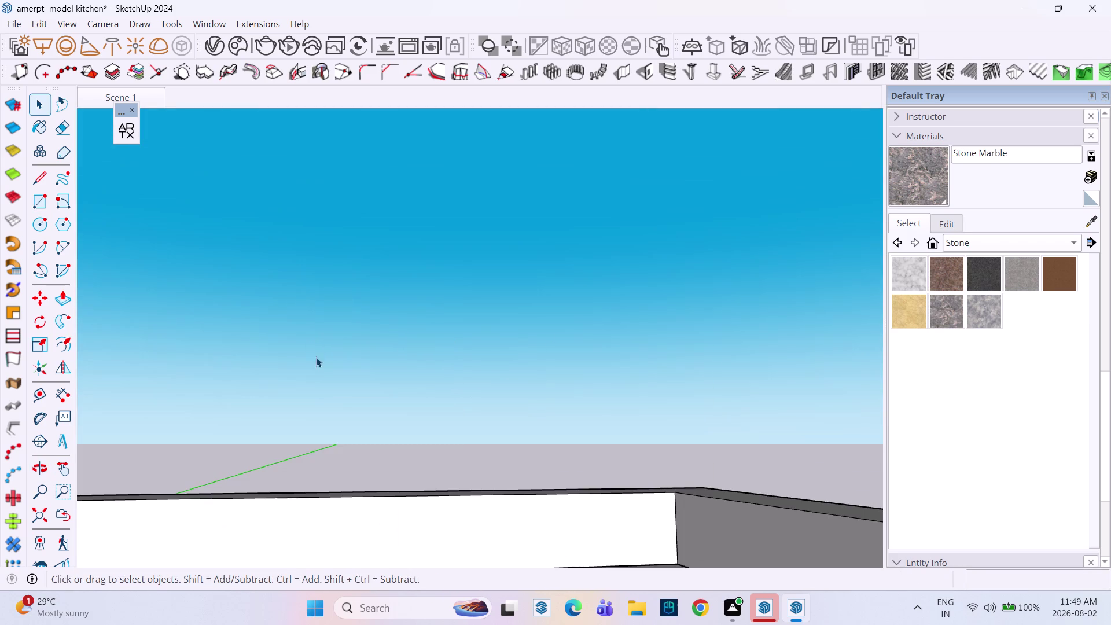
scroll(down, 3)
middle_drag(324, 400, 334, 379)
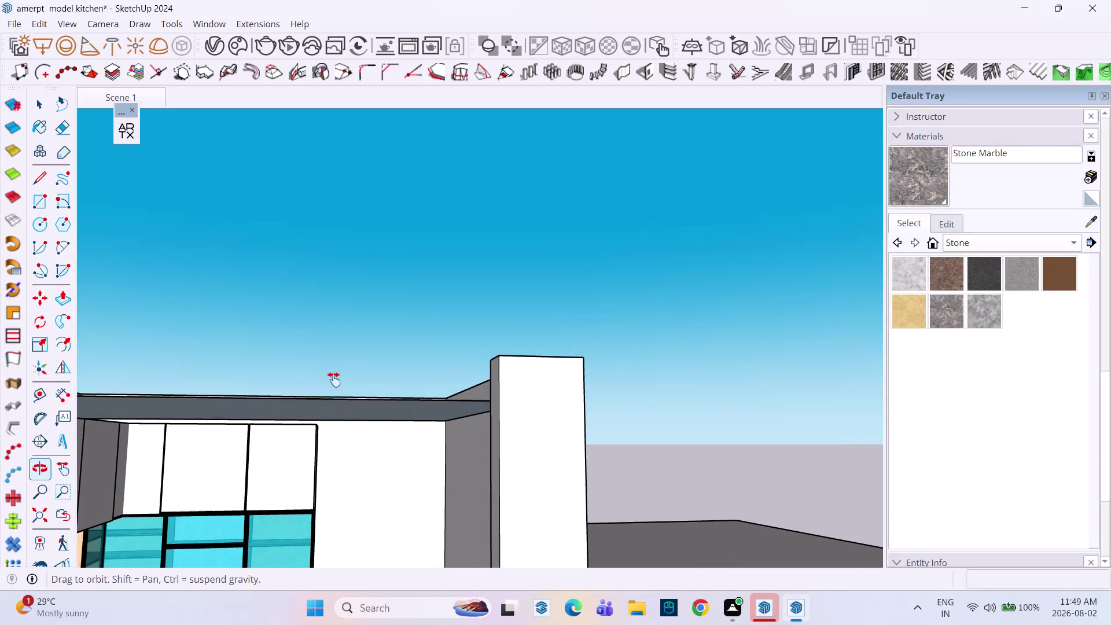
middle_drag(334, 379, 334, 396)
middle_drag(347, 409, 348, 435)
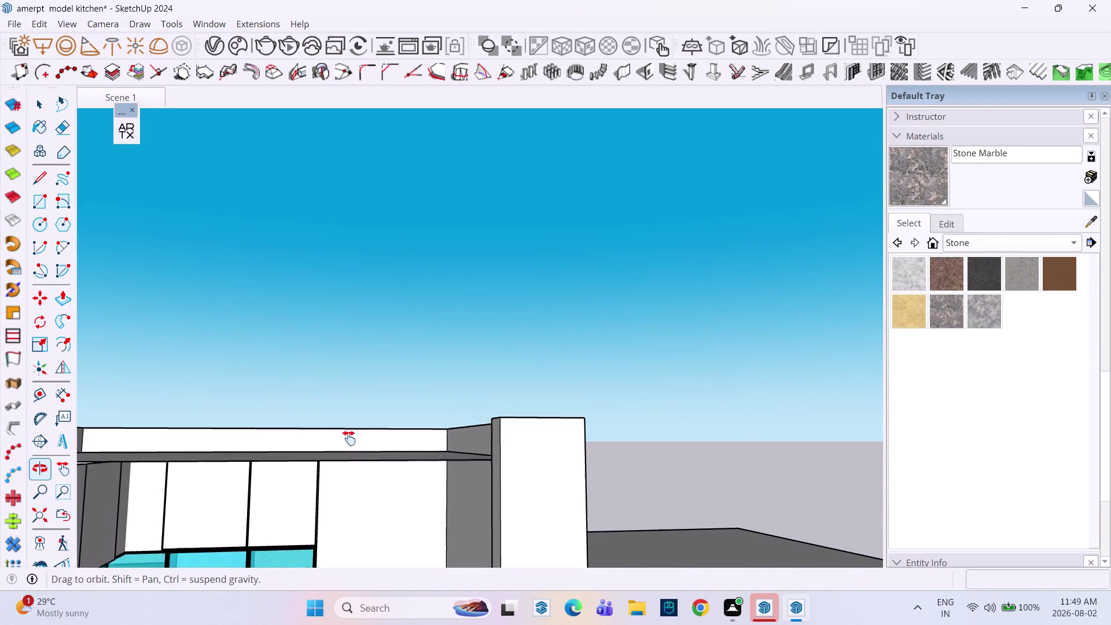
middle_drag(348, 435, 352, 453)
click(362, 495)
middle_drag(365, 495, 365, 570)
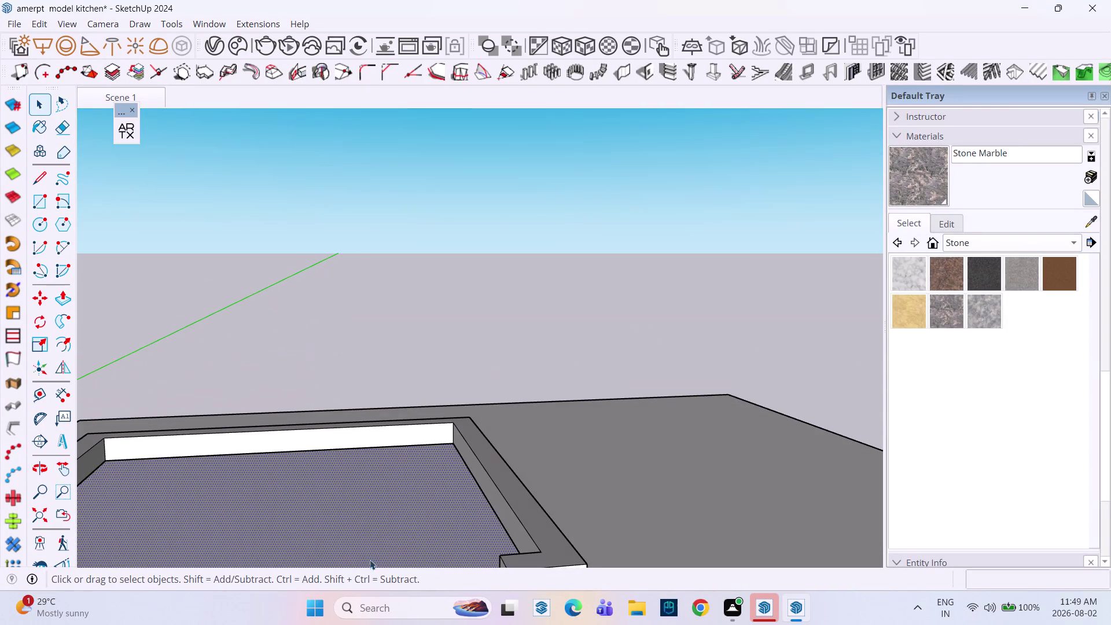
triple_click(364, 504)
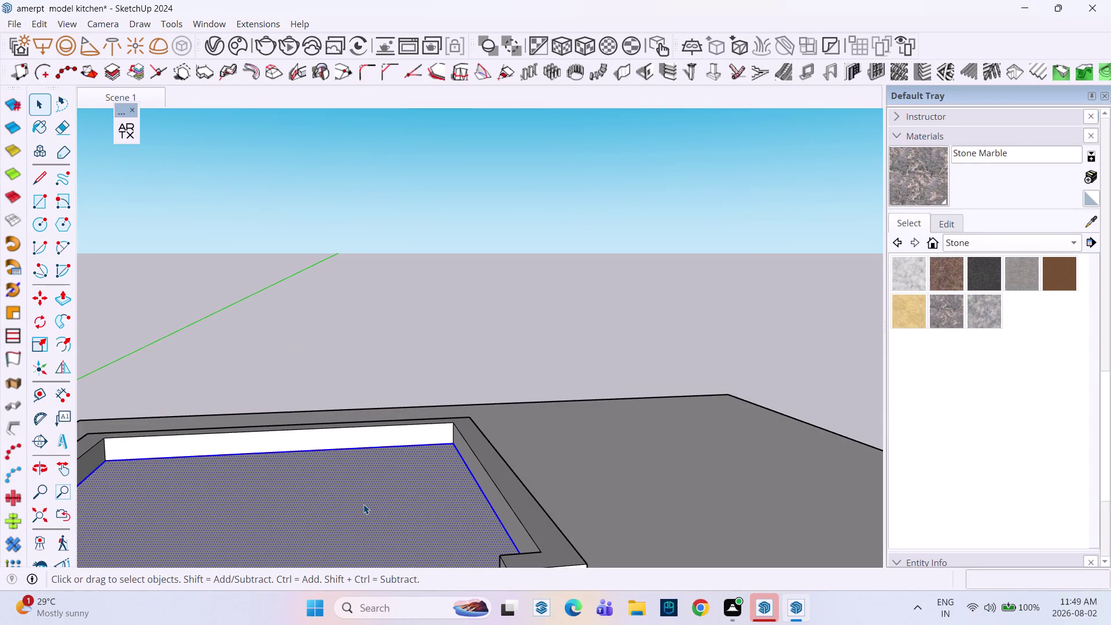
right_click(364, 504)
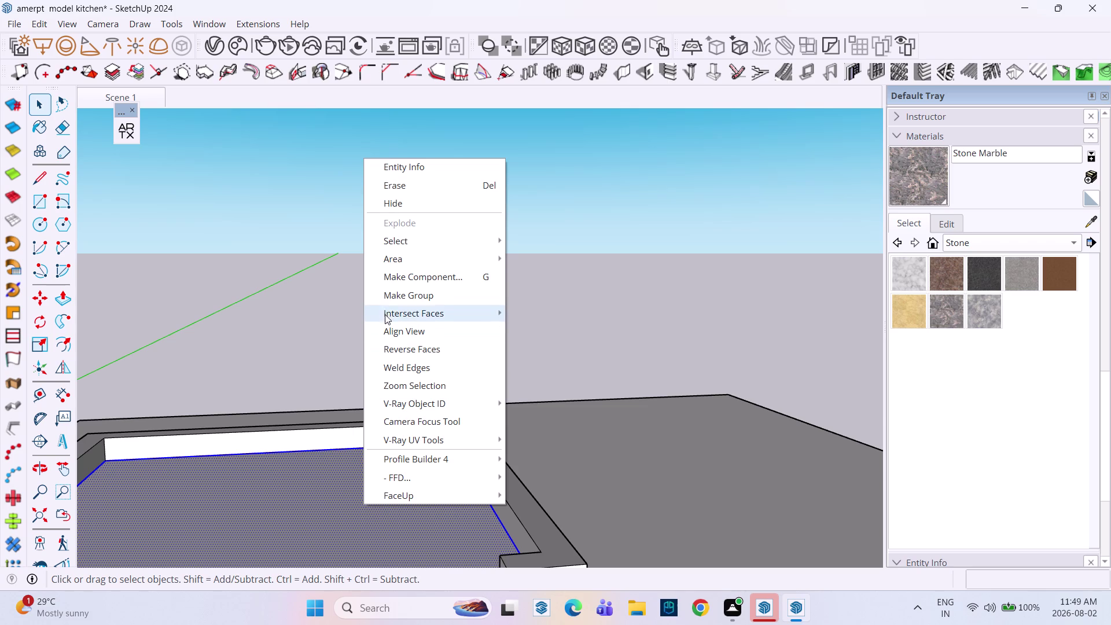
click(389, 294)
Start extruding the ceiling face with Push/Pull.
double_click(357, 480)
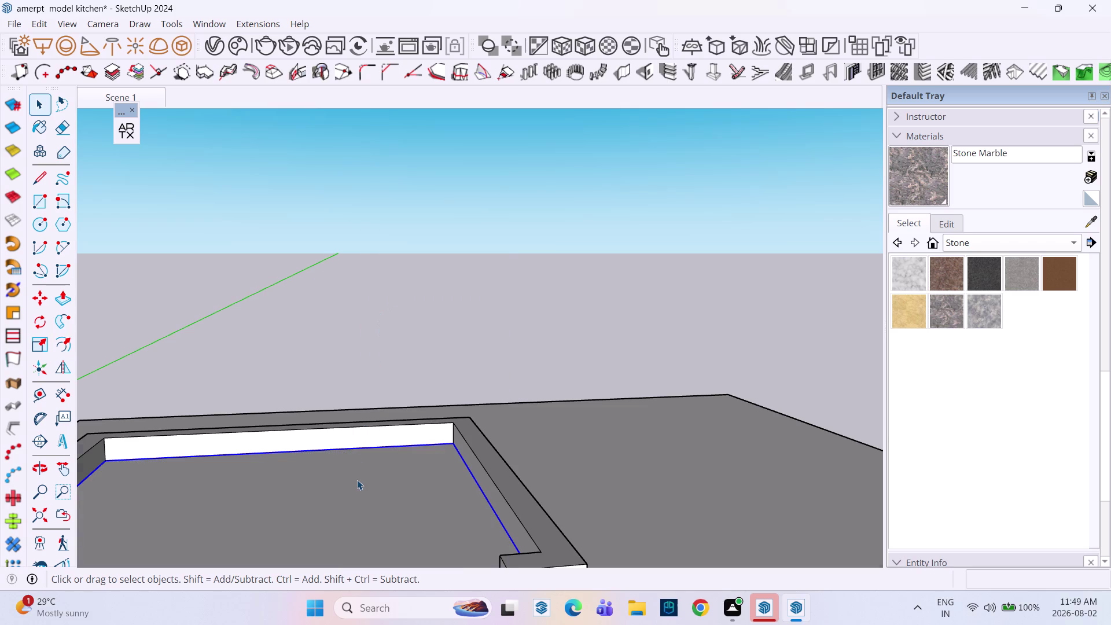
double_click(358, 480)
key(p)
click(357, 480)
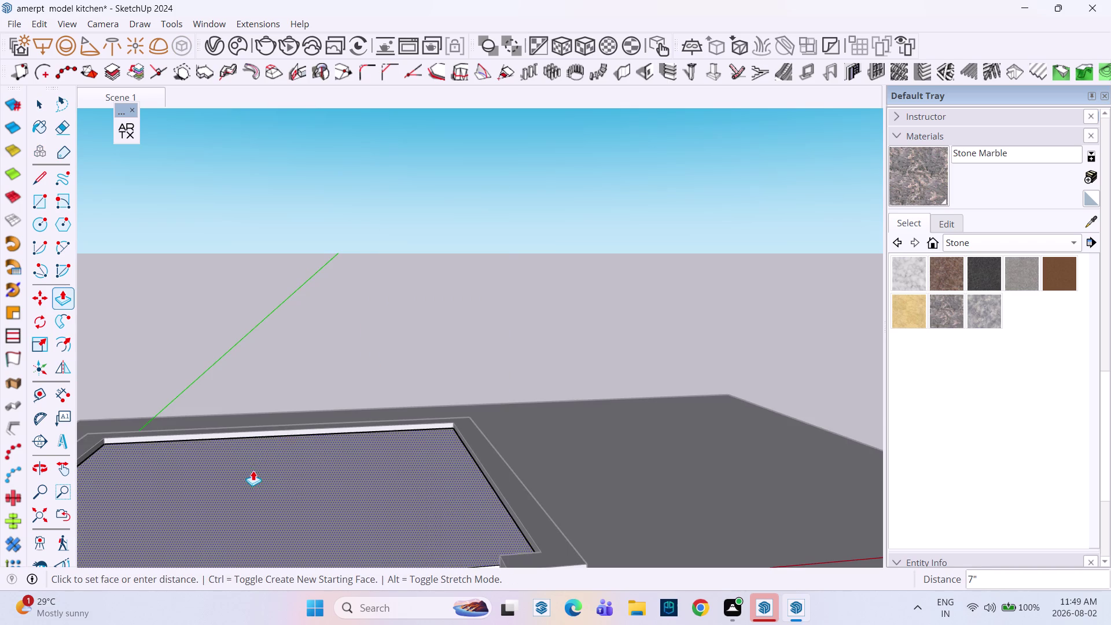
Raise the corner upper cabinet's top face by 1' 4" with Push/Pull.
scroll(down, 3)
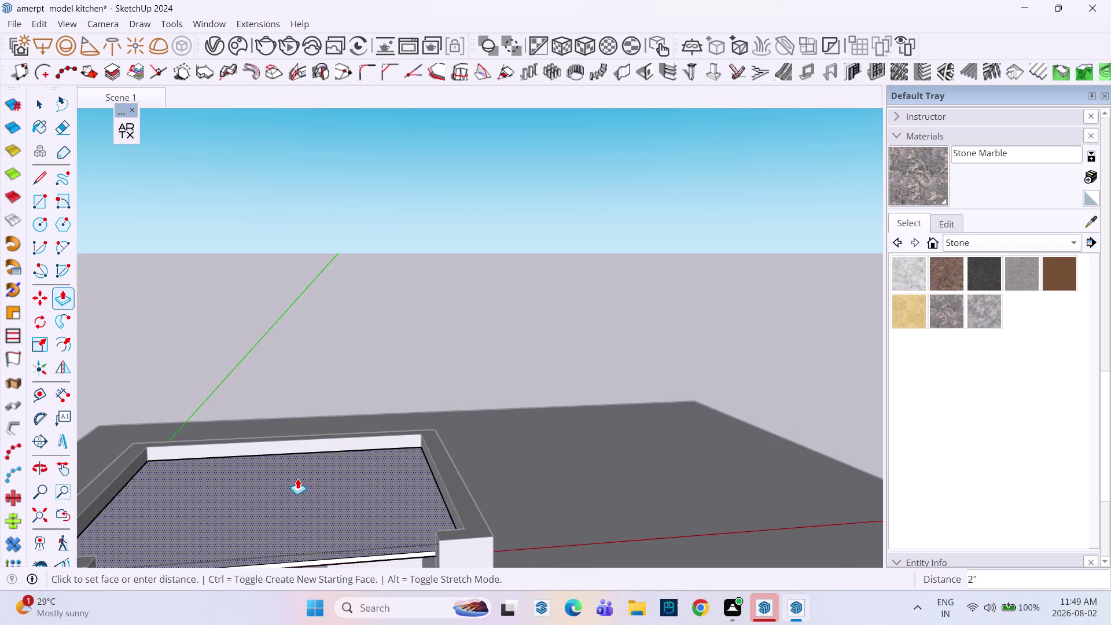
middle_drag(295, 478, 303, 357)
middle_drag(302, 357, 311, 303)
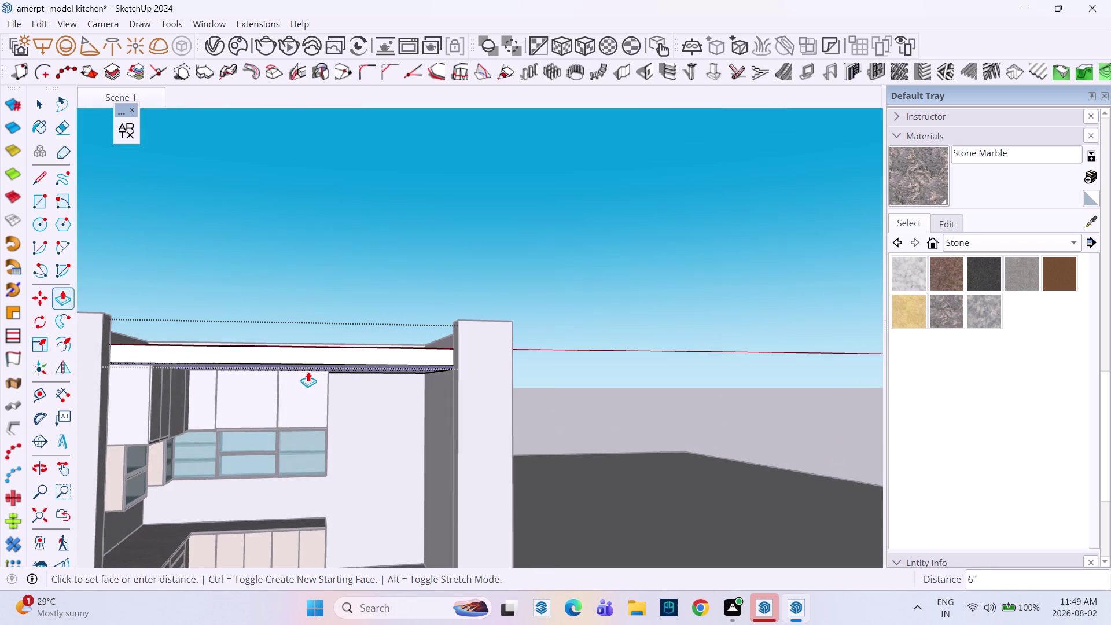
scroll(up, 3)
scroll(down, 3)
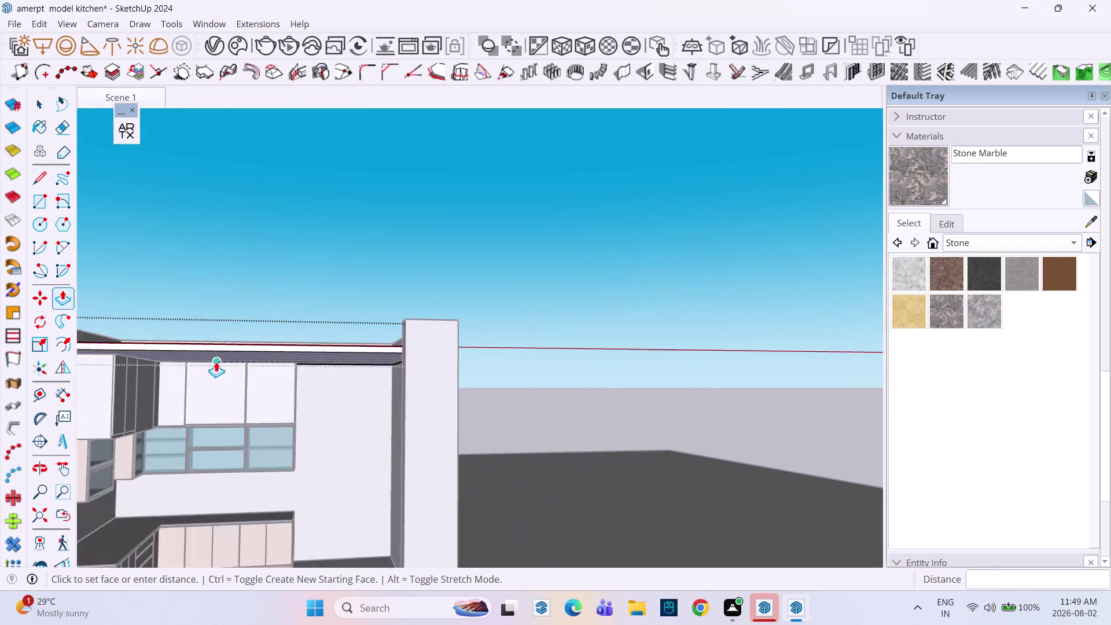
middle_drag(213, 361, 537, 359)
middle_drag(578, 376, 459, 384)
scroll(up, 3)
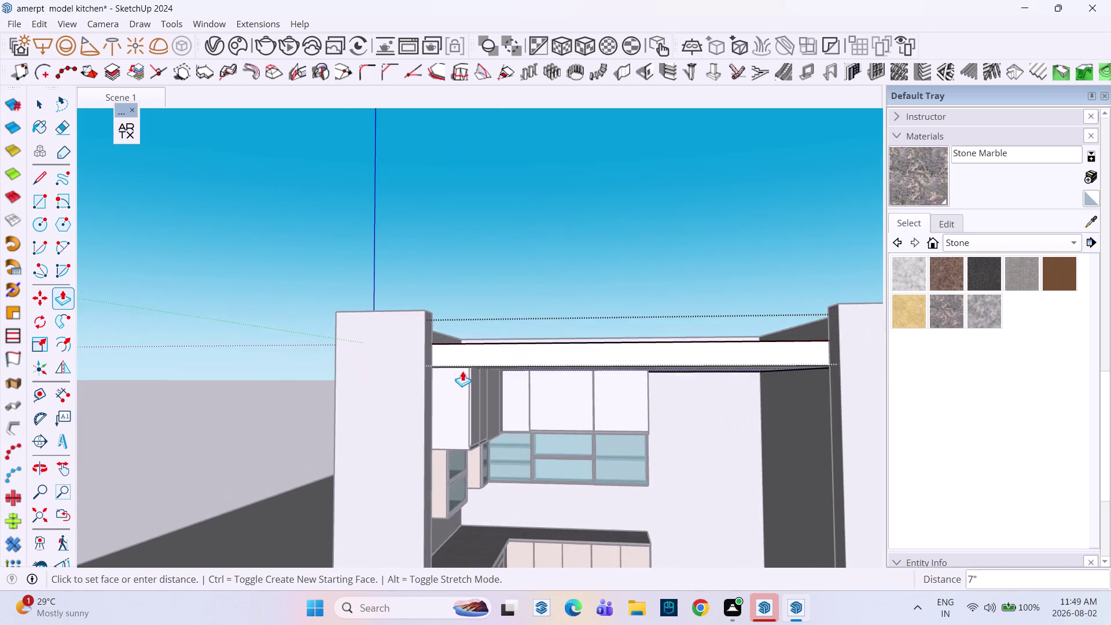
scroll(up, 3)
middle_drag(466, 350, 463, 437)
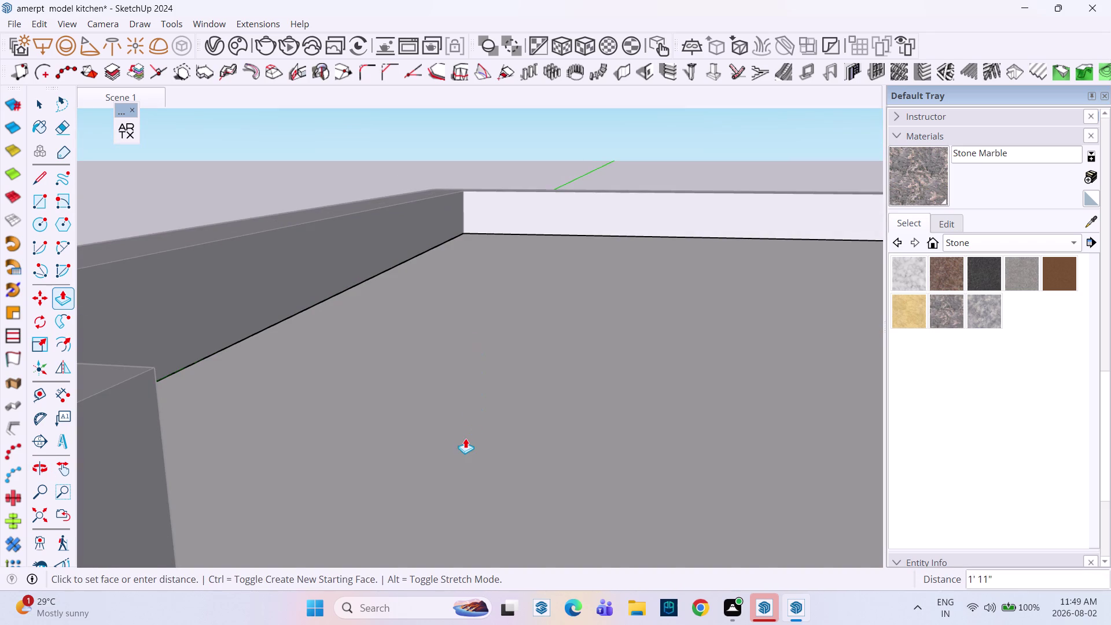
scroll(down, 3)
middle_drag(467, 414, 489, 295)
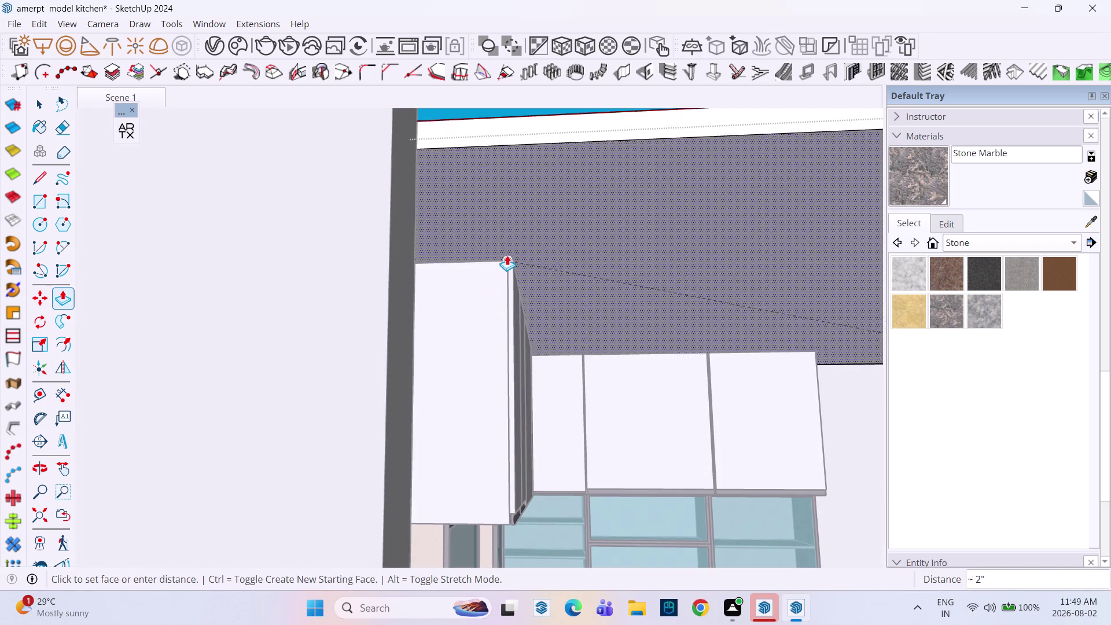
click(512, 255)
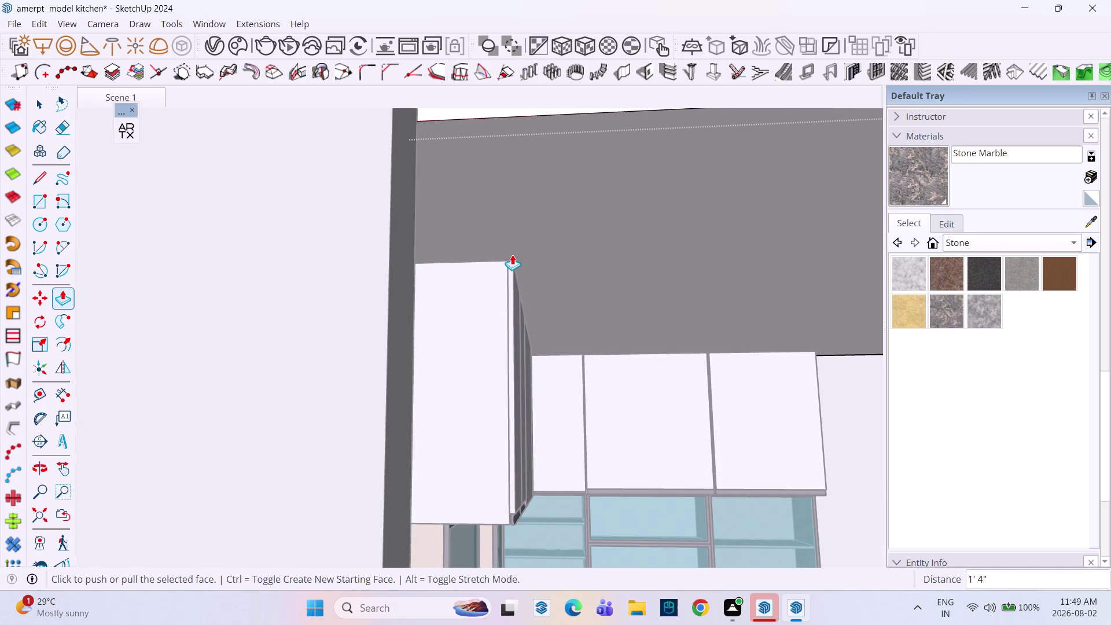
scroll(down, 3)
middle_drag(532, 271, 316, 269)
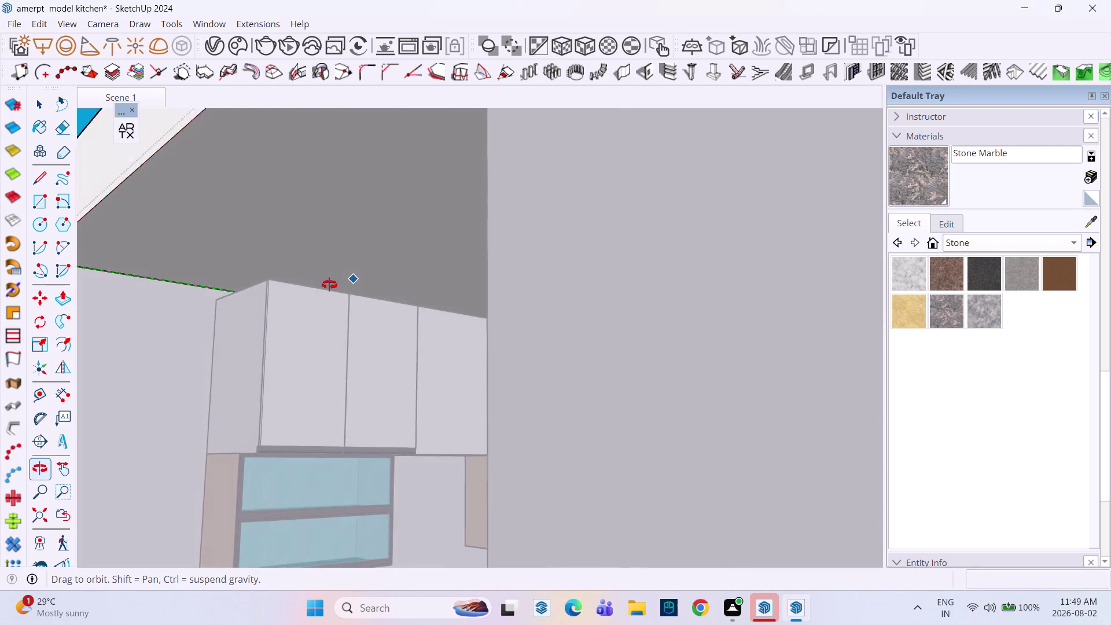
Move the ceiling slab down onto the wall cabinet tops and begin pulling its front face.
middle_drag(316, 269, 420, 313)
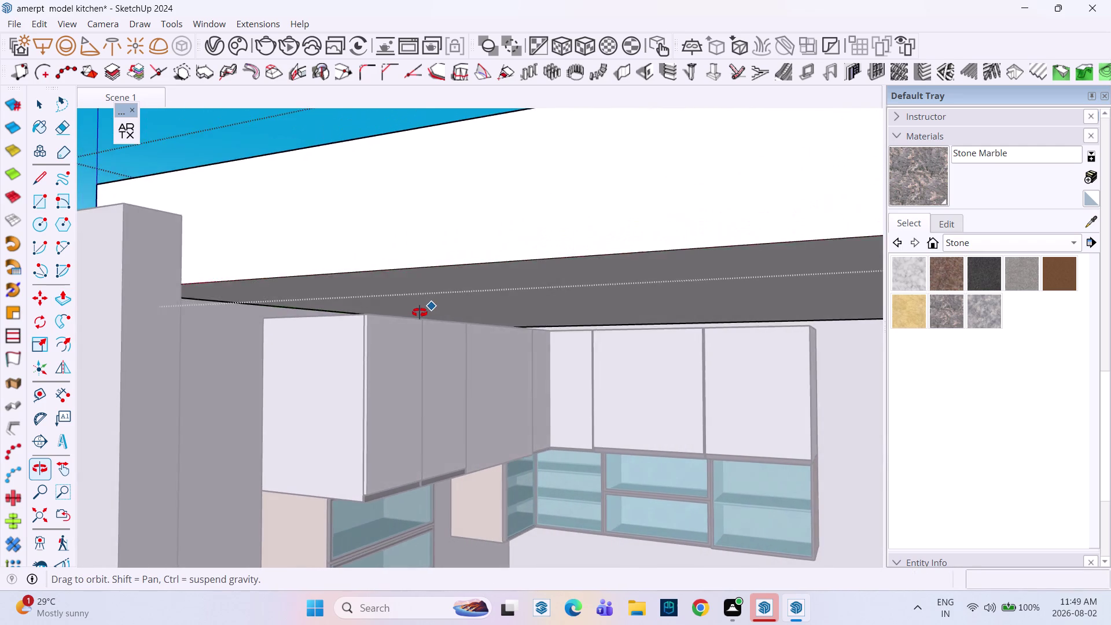
middle_drag(420, 312, 434, 326)
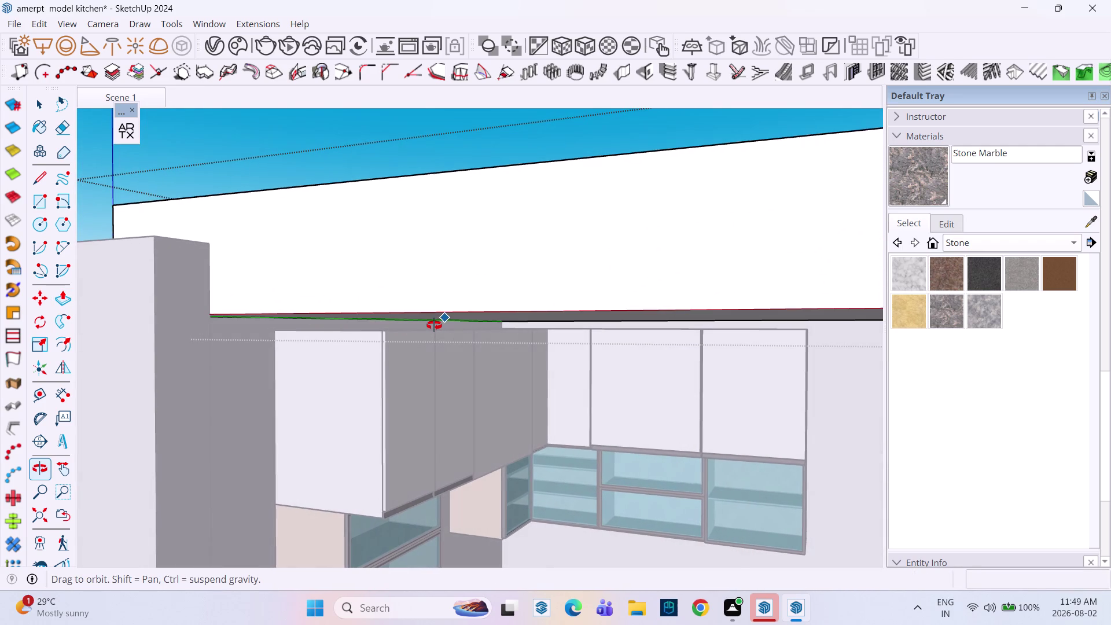
middle_drag(434, 325, 436, 326)
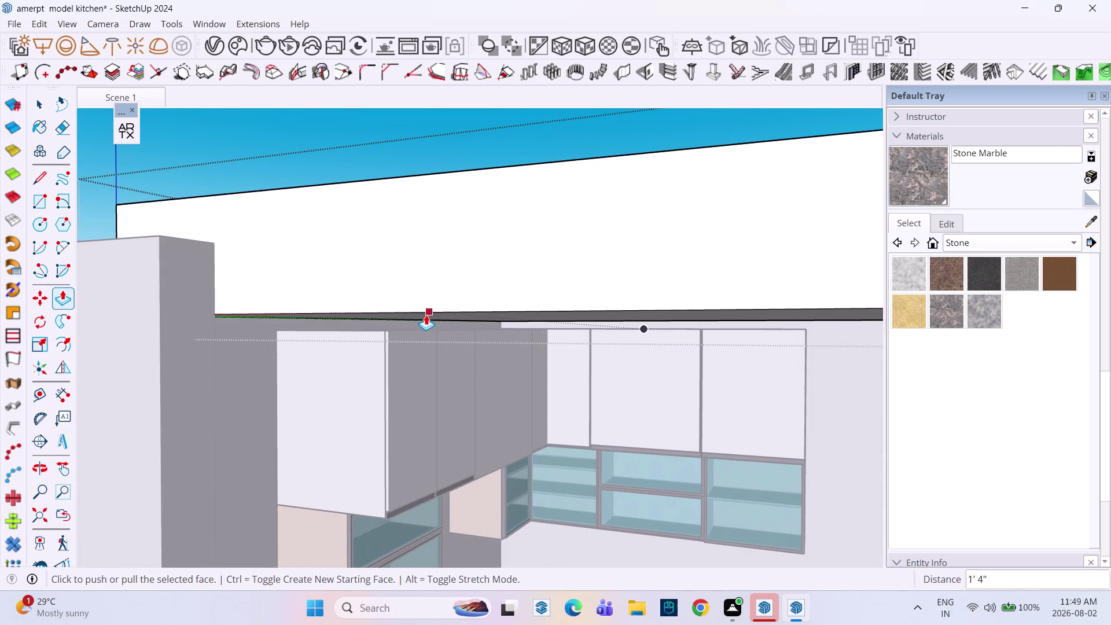
key(space)
click(430, 318)
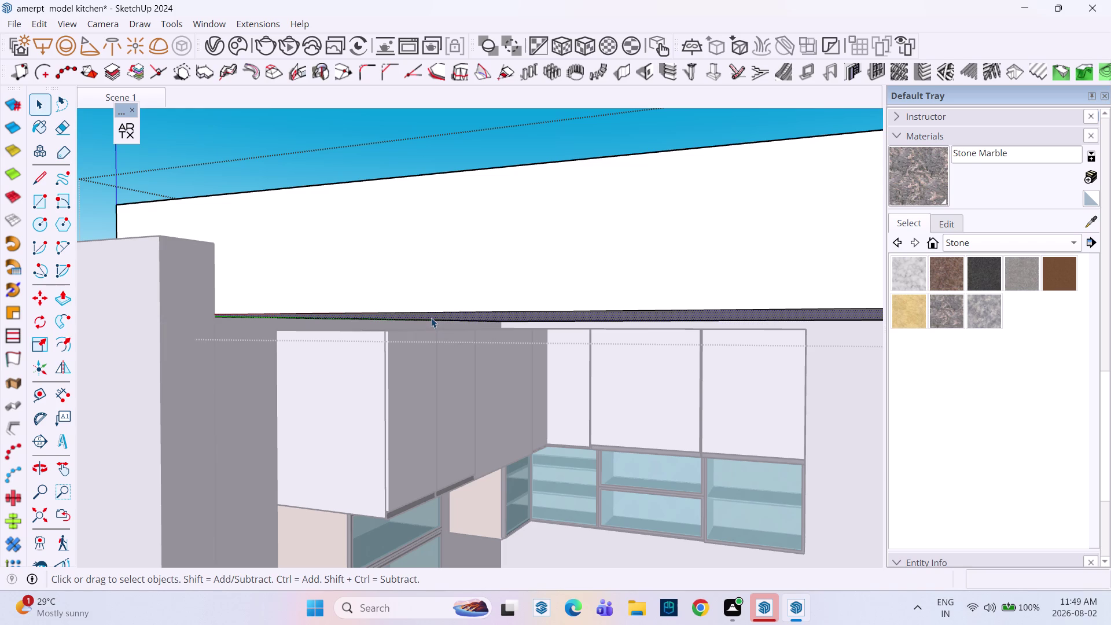
key(m)
click(431, 318)
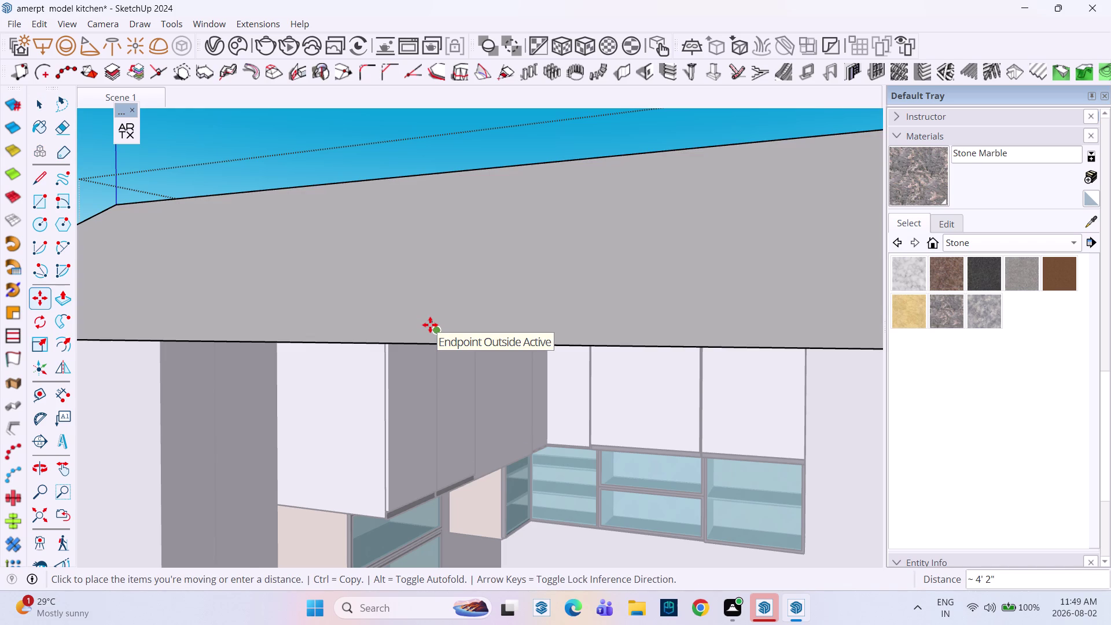
key(ctrl+z)
scroll(up, 3)
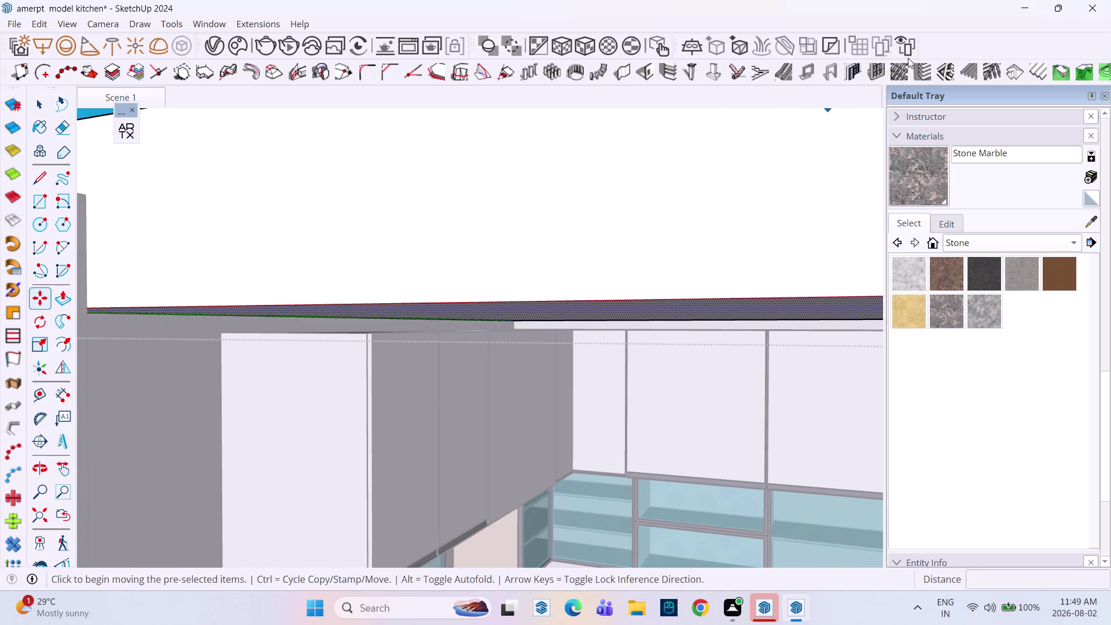
key(p)
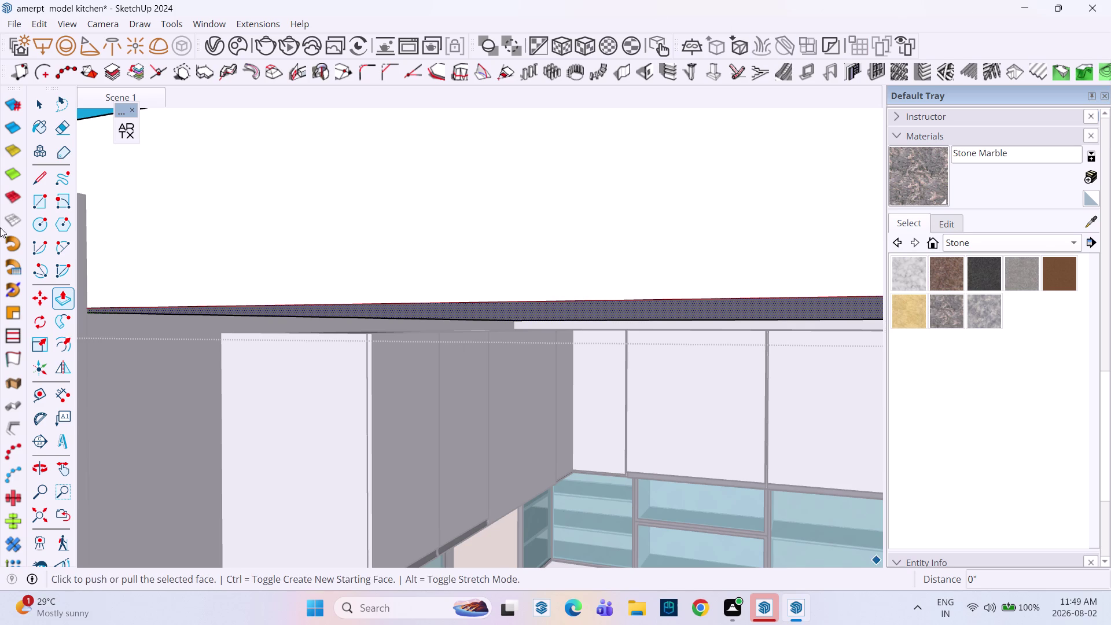
click(480, 307)
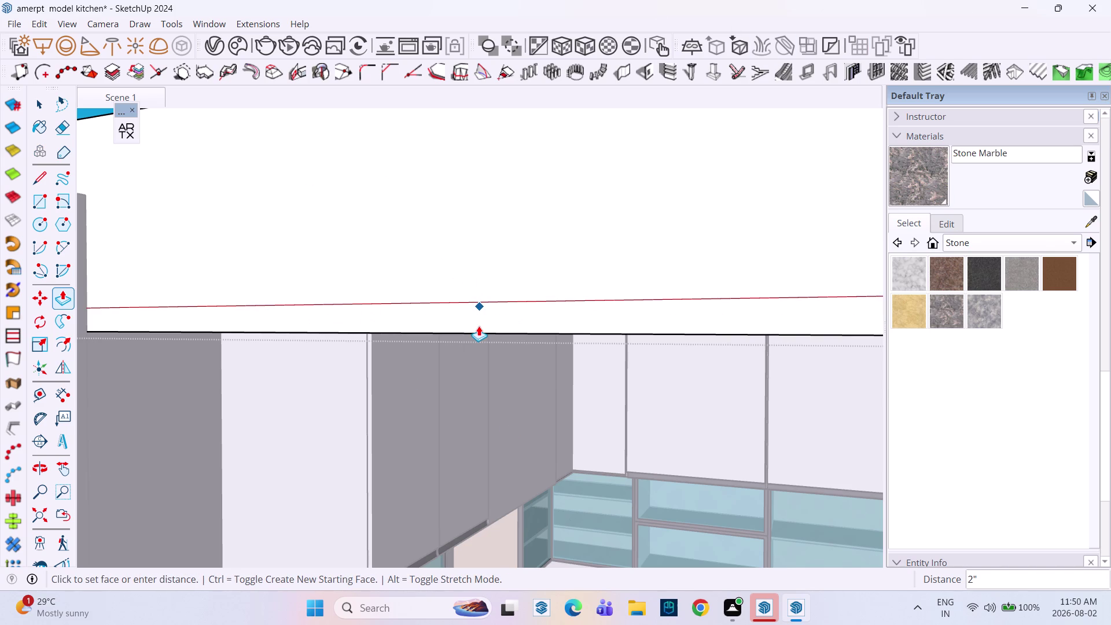
Set the pulled front face of the slab in place.
click(479, 325)
scroll(down, 3)
middle_drag(470, 311, 511, 237)
key(space)
scroll(down, 3)
key(Escape)
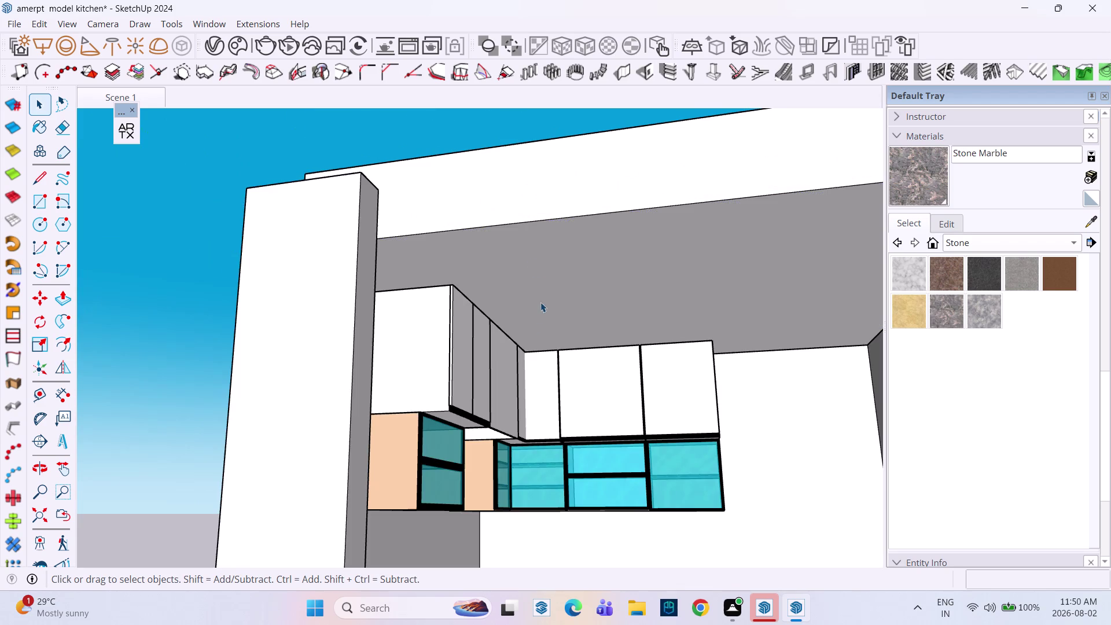
Inside the slab group, push the top inner panel down about 1' 3" to form a rim.
middle_drag(514, 347, 409, 395)
middle_drag(410, 370, 578, 423)
middle_drag(547, 314, 547, 316)
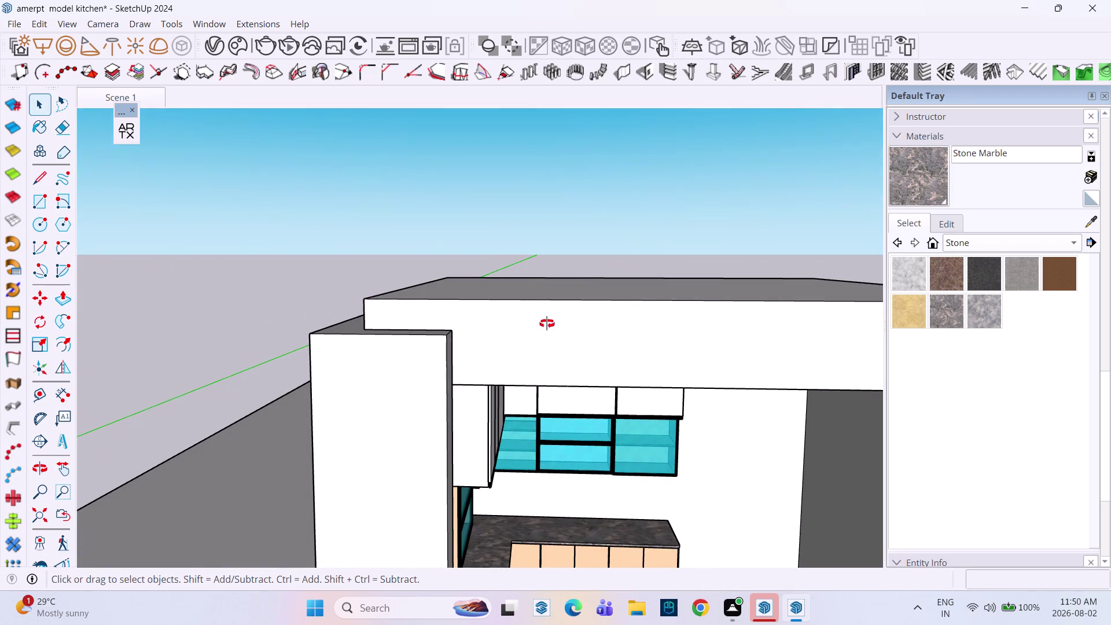
middle_drag(547, 316, 527, 372)
click(513, 350)
double_click(513, 350)
click(519, 352)
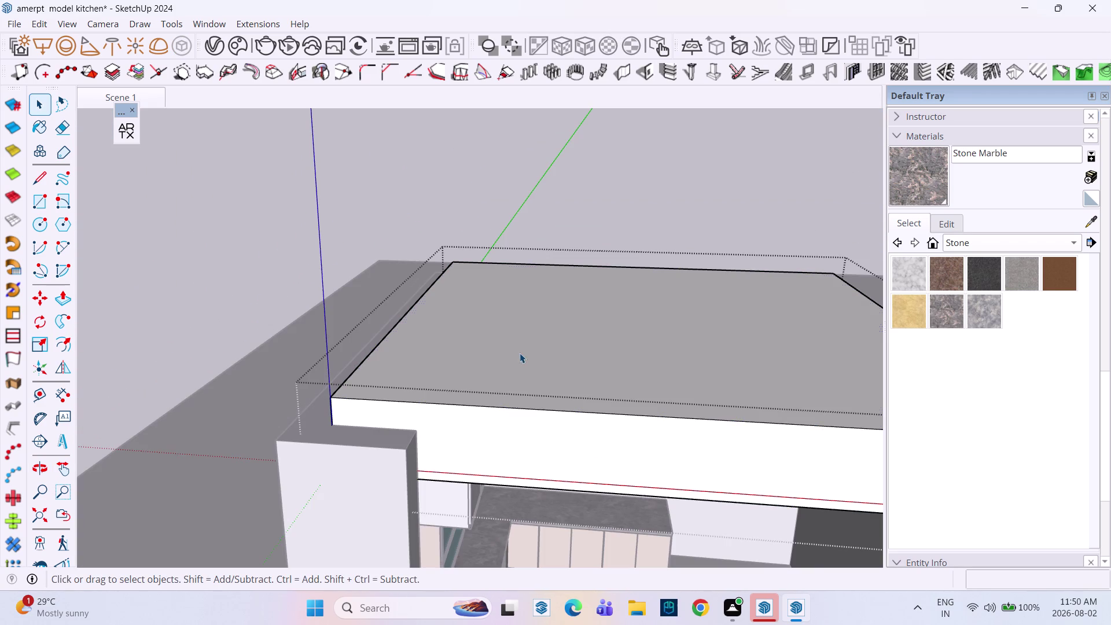
key(p)
click(519, 353)
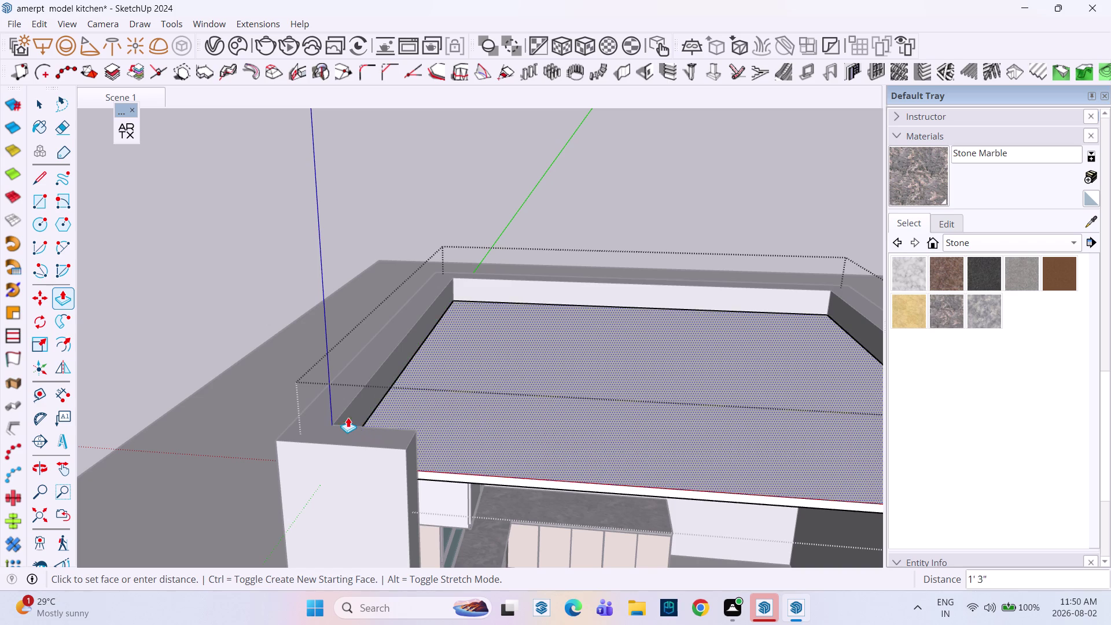
click(326, 411)
key(space)
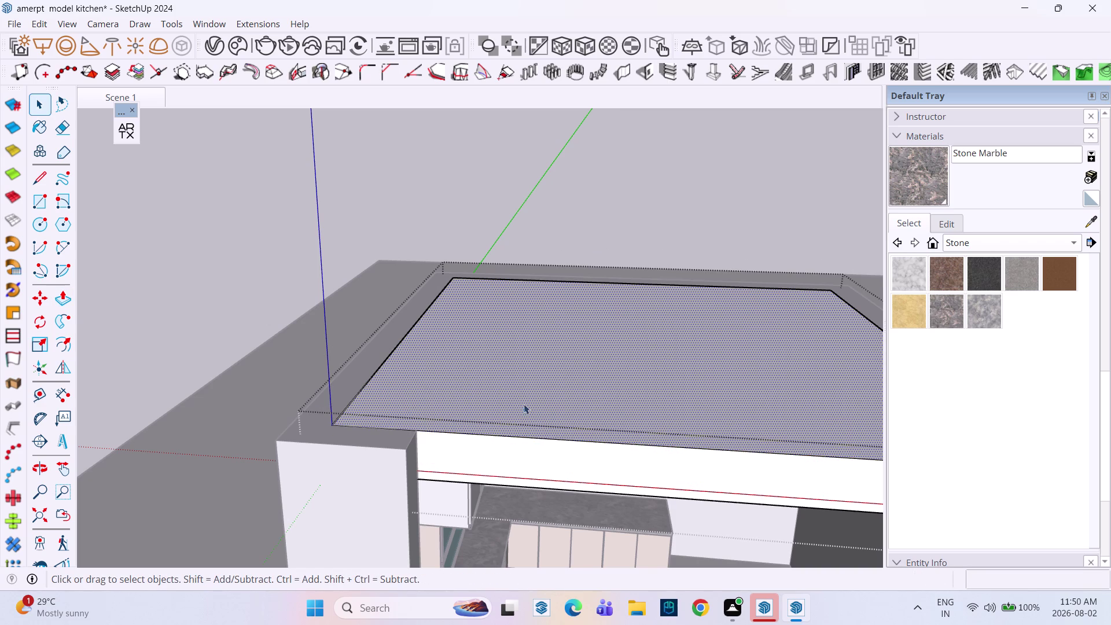
click(57, 392)
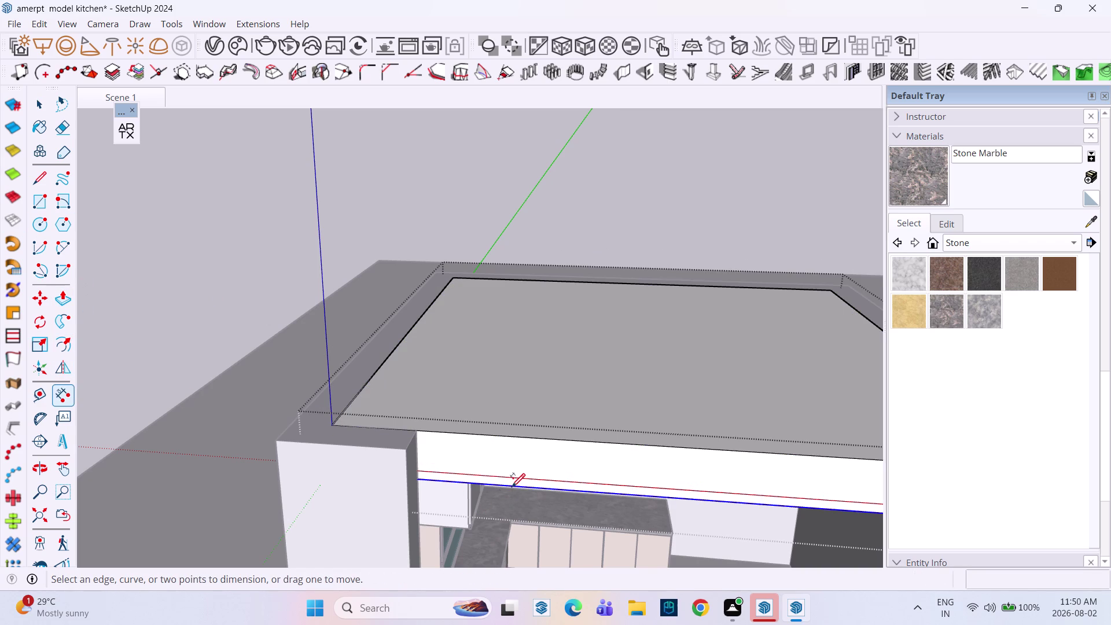
Add a 1' dimension for the front beam's height.
middle_drag(507, 448, 600, 452)
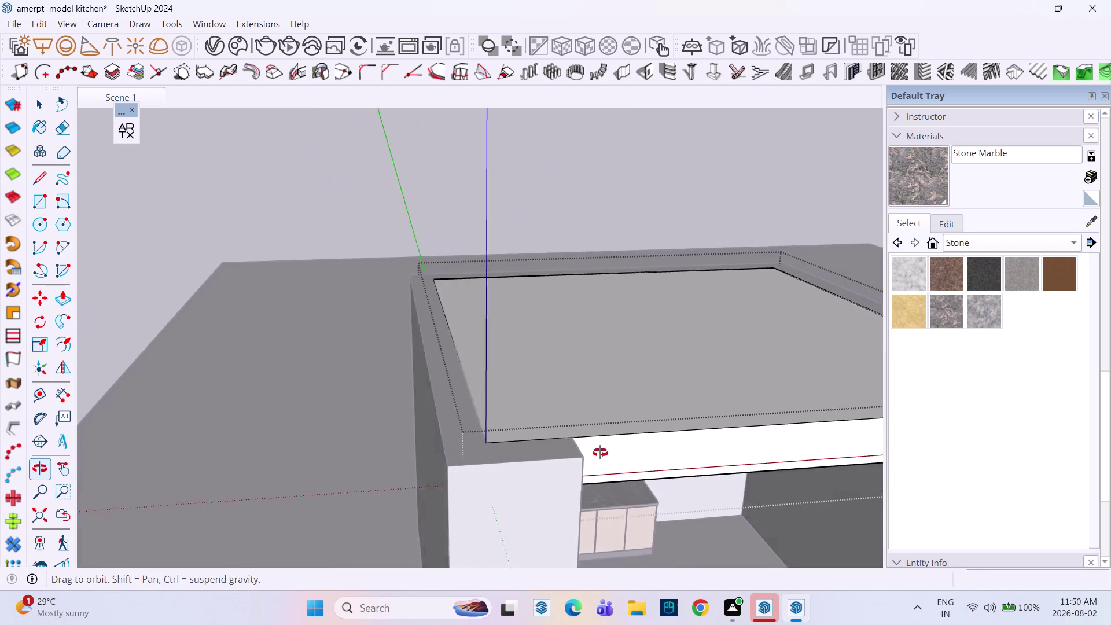
middle_drag(600, 452, 602, 453)
scroll(down, 3)
middle_drag(632, 446, 125, 381)
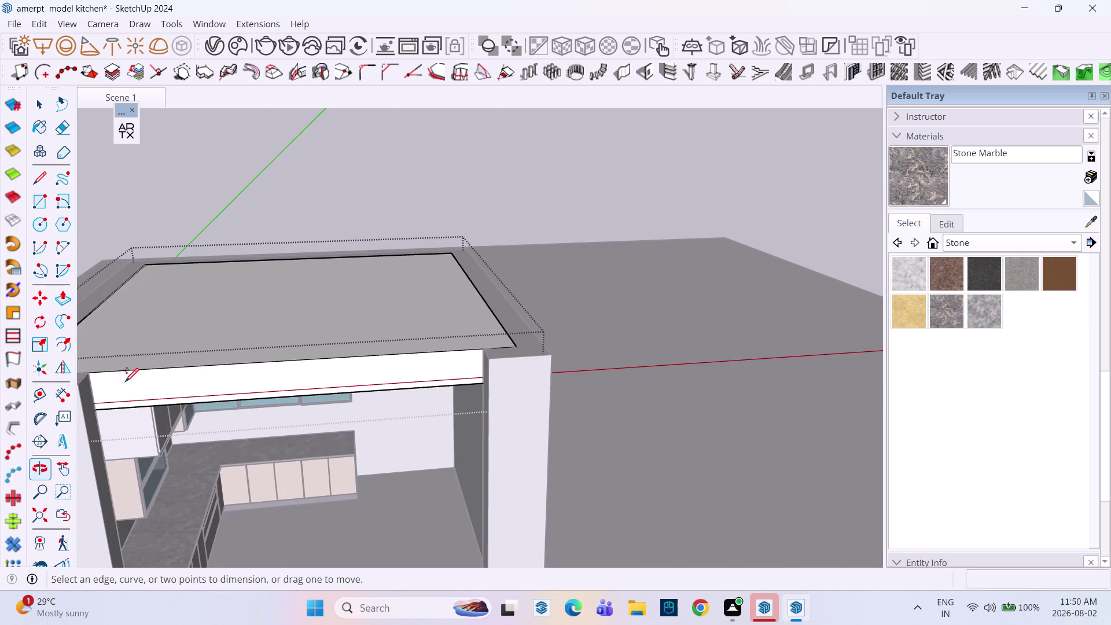
scroll(down, 3)
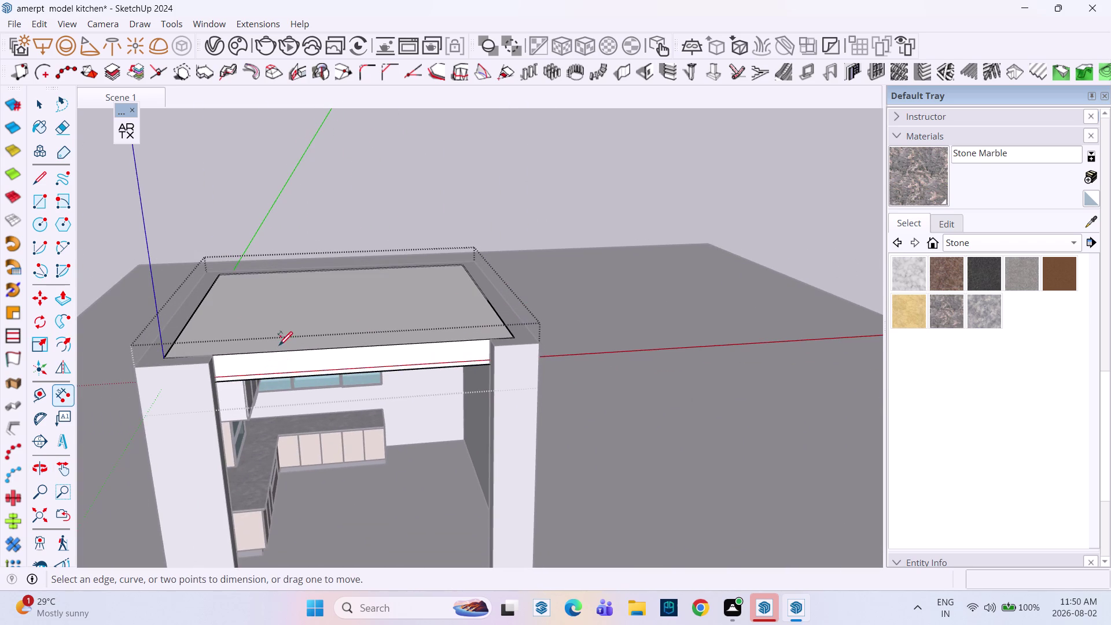
scroll(up, 3)
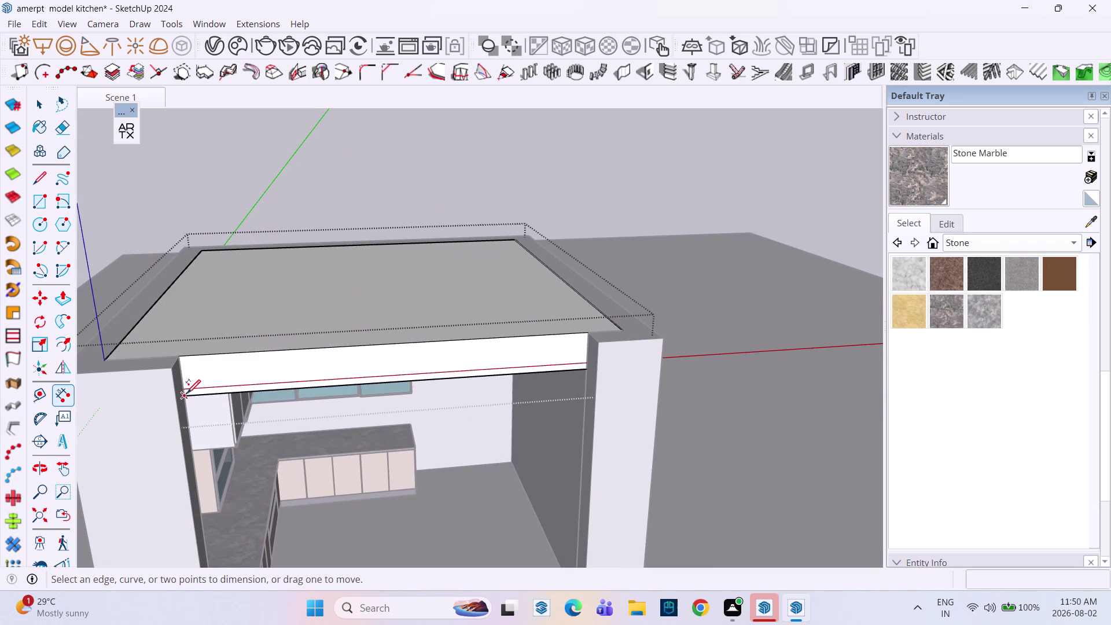
click(185, 394)
click(179, 357)
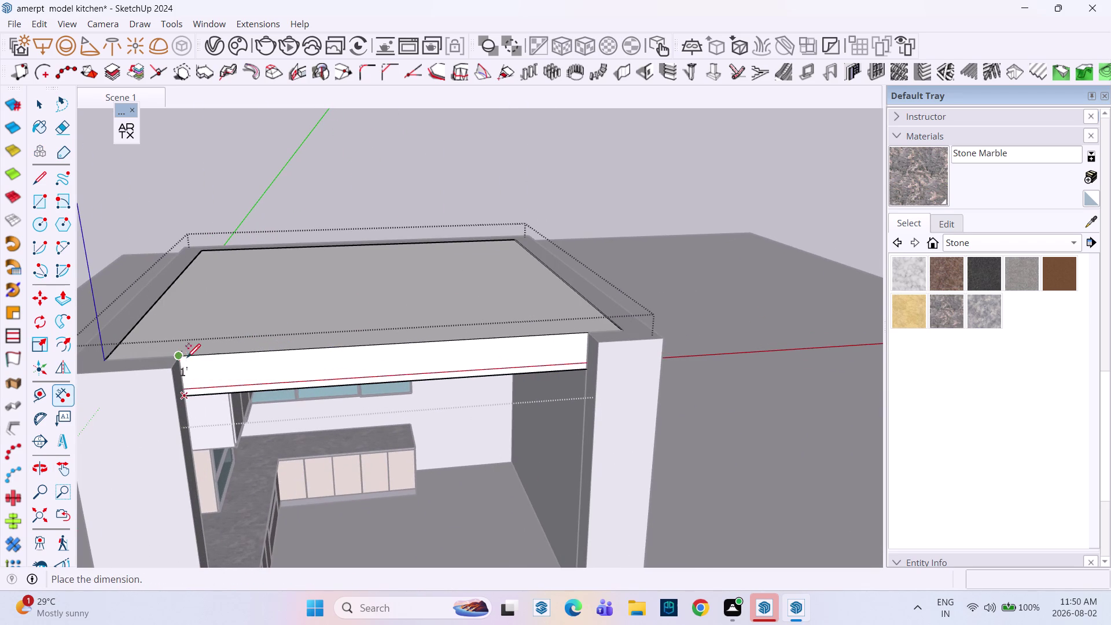
click(228, 357)
key(Escape)
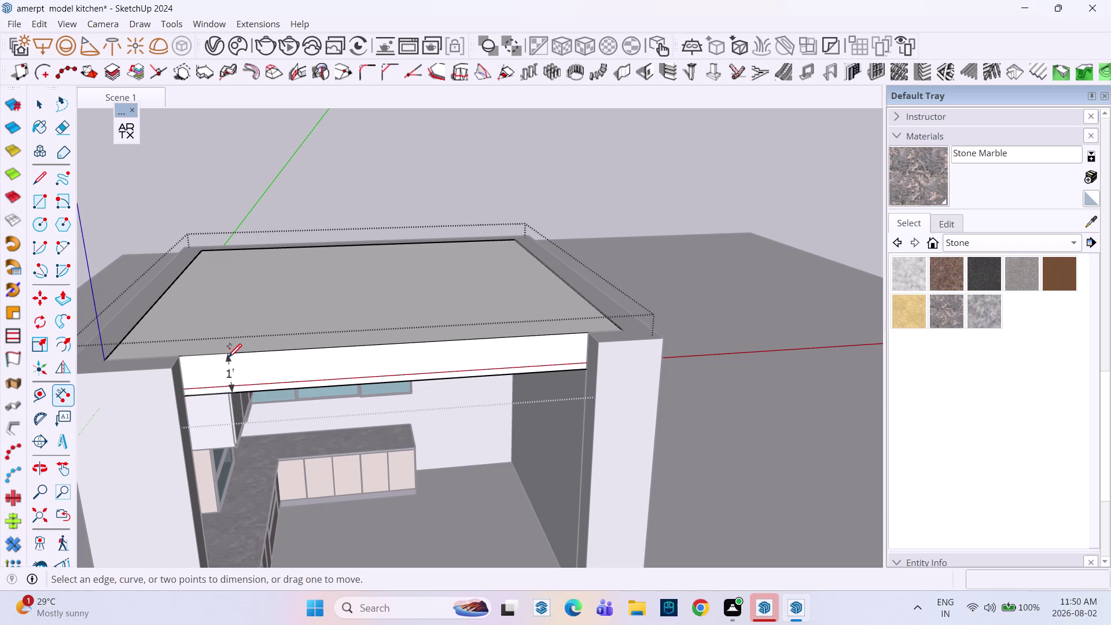
Exit the slab group and select the ceiling slab.
key(space)
click(315, 321)
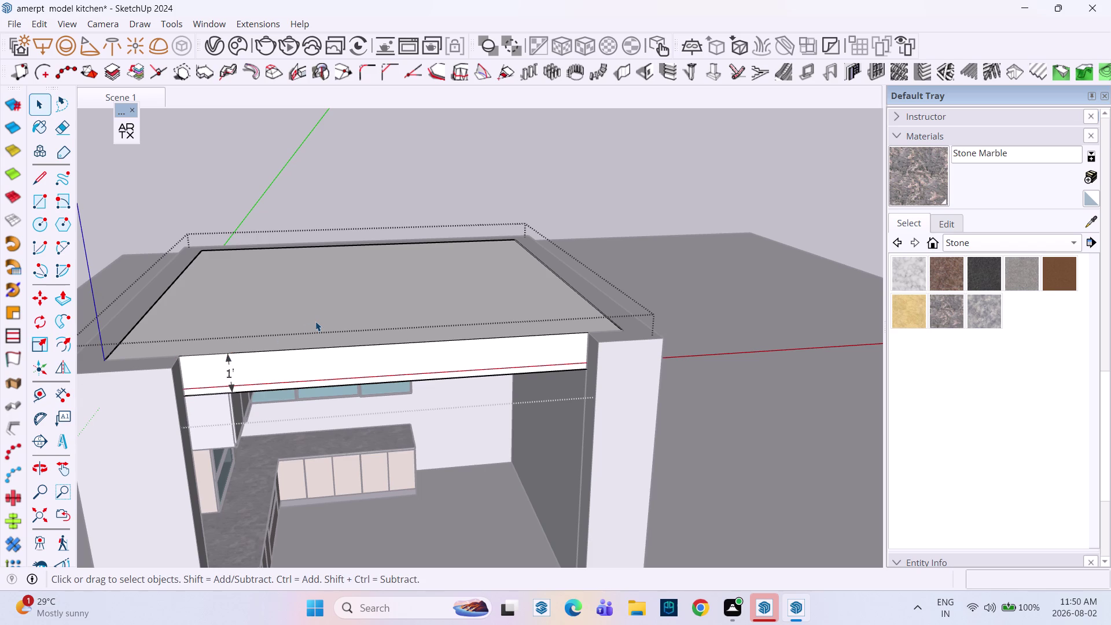
key(Escape)
key(space)
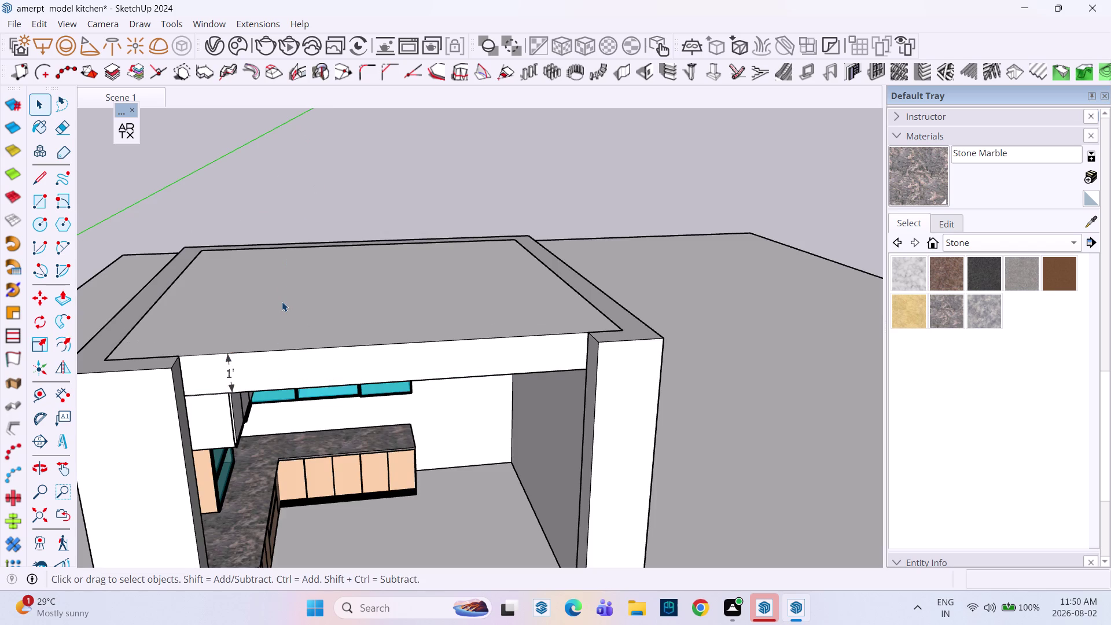
click(282, 301)
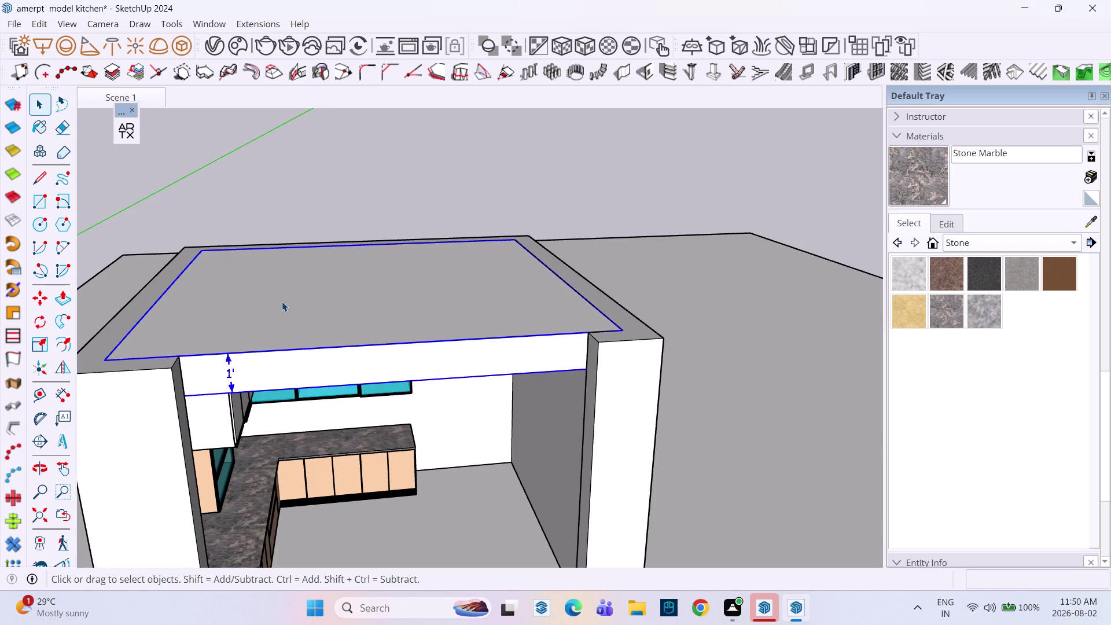
Push the slab group's recessed centre panel 8" deeper, then exit the group and zoom out.
double_click(282, 301)
click(282, 301)
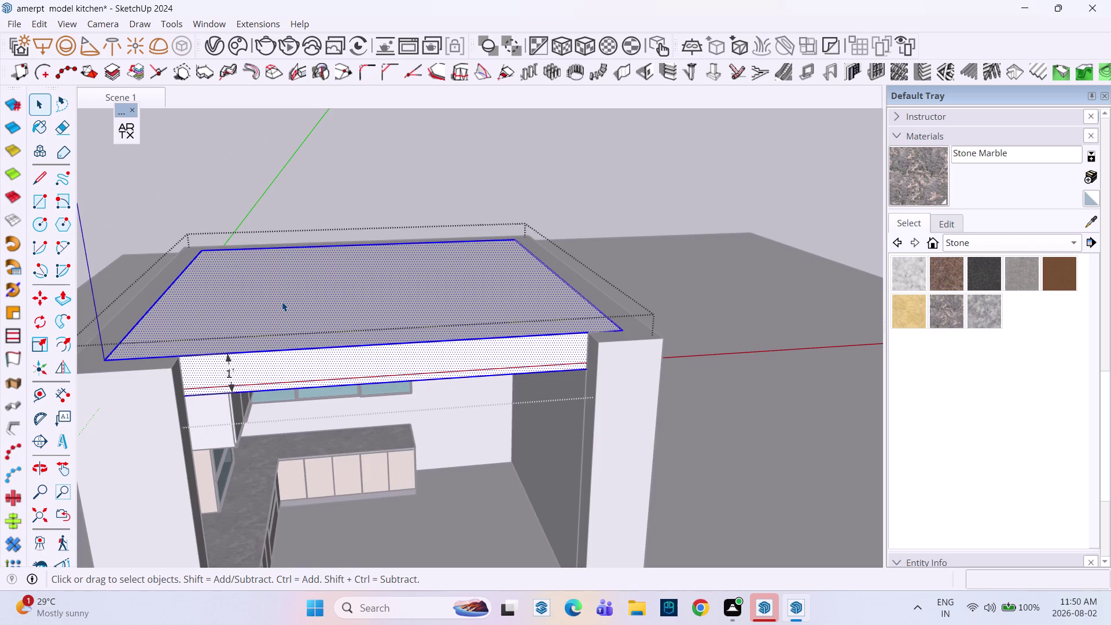
click(281, 301)
key(p)
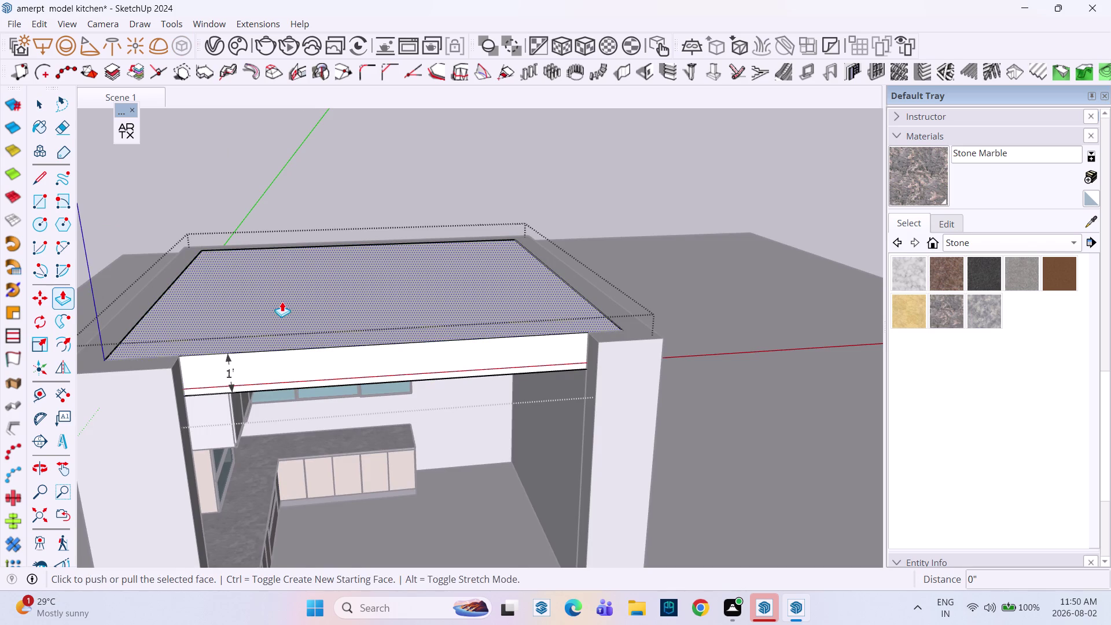
click(282, 301)
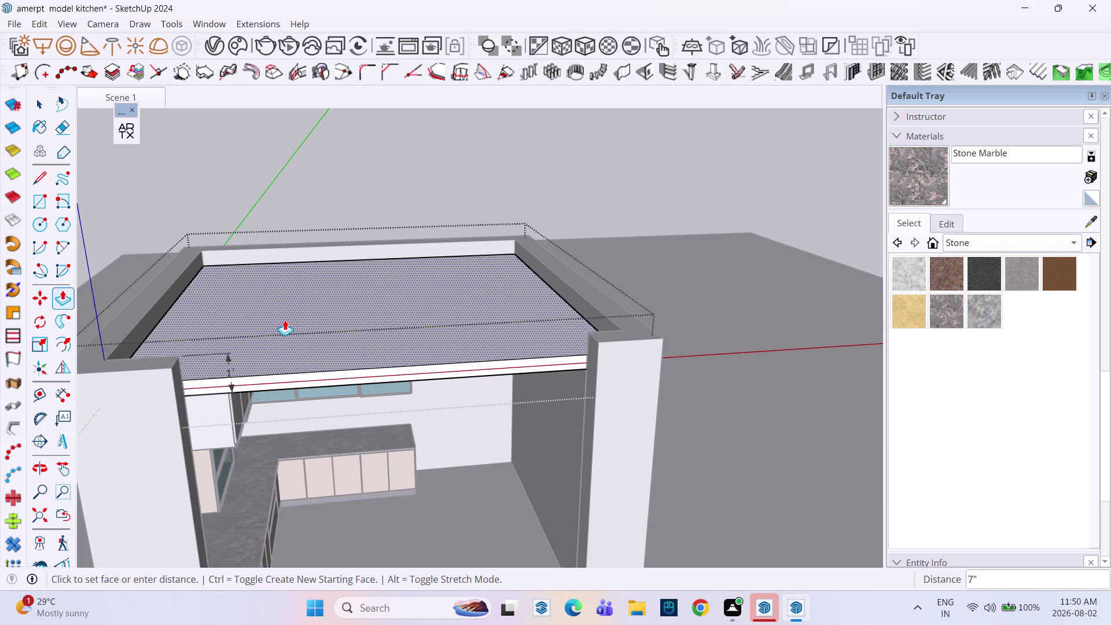
text(8")
key(Return)
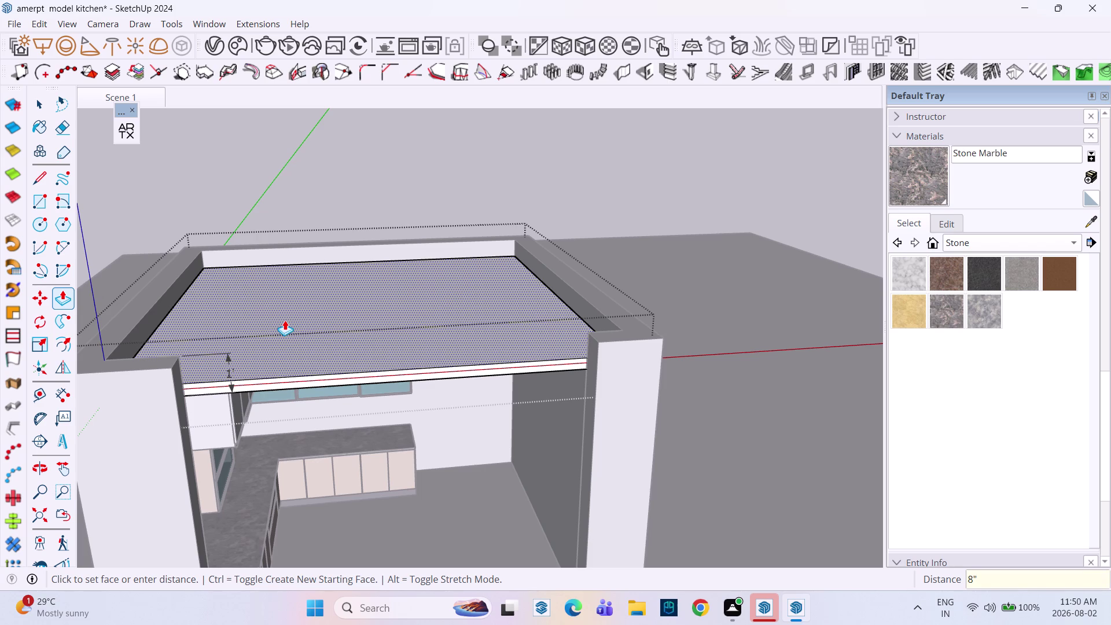
key(space)
click(362, 150)
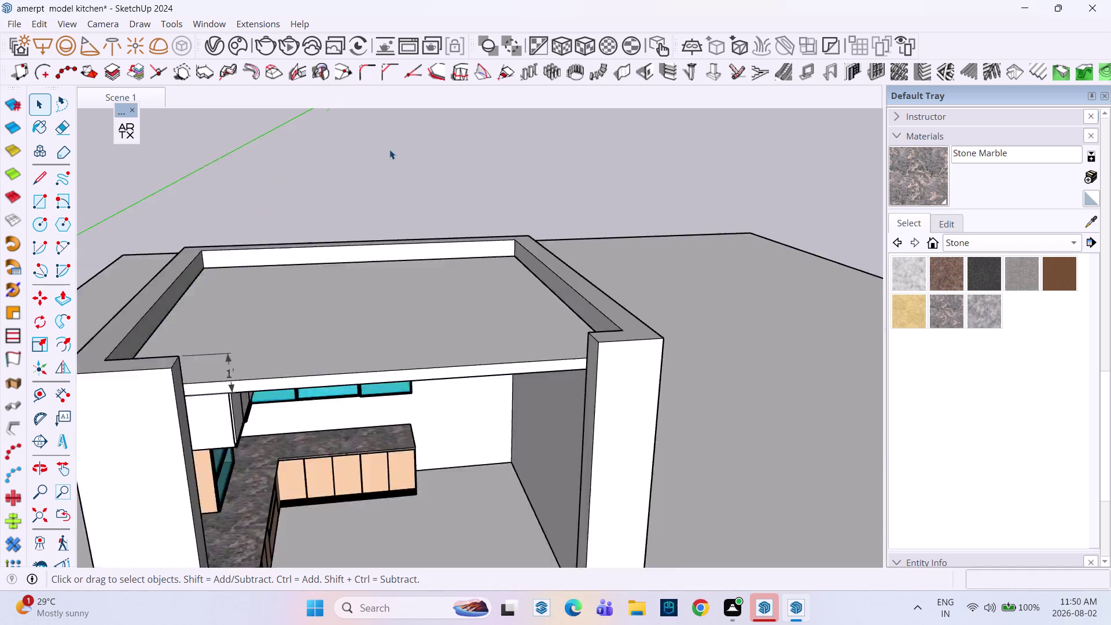
scroll(down, 3)
middle_drag(394, 155, 356, 125)
Orbit to look down into the room and select the ceiling slab.
key(Escape)
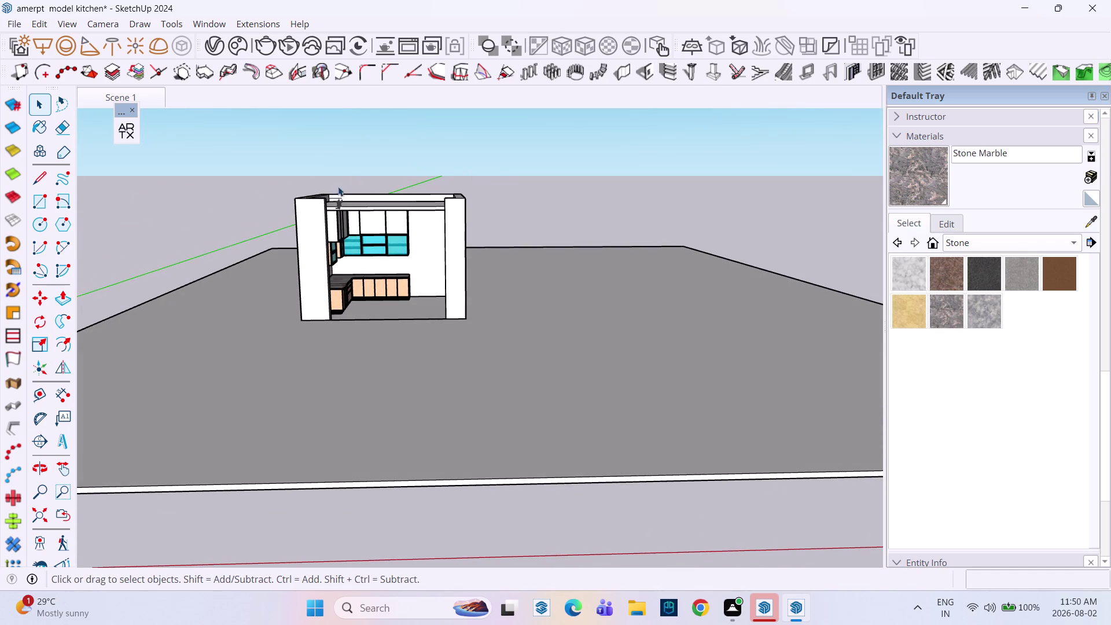
scroll(up, 3)
scroll(down, 3)
middle_drag(319, 196, 298, 239)
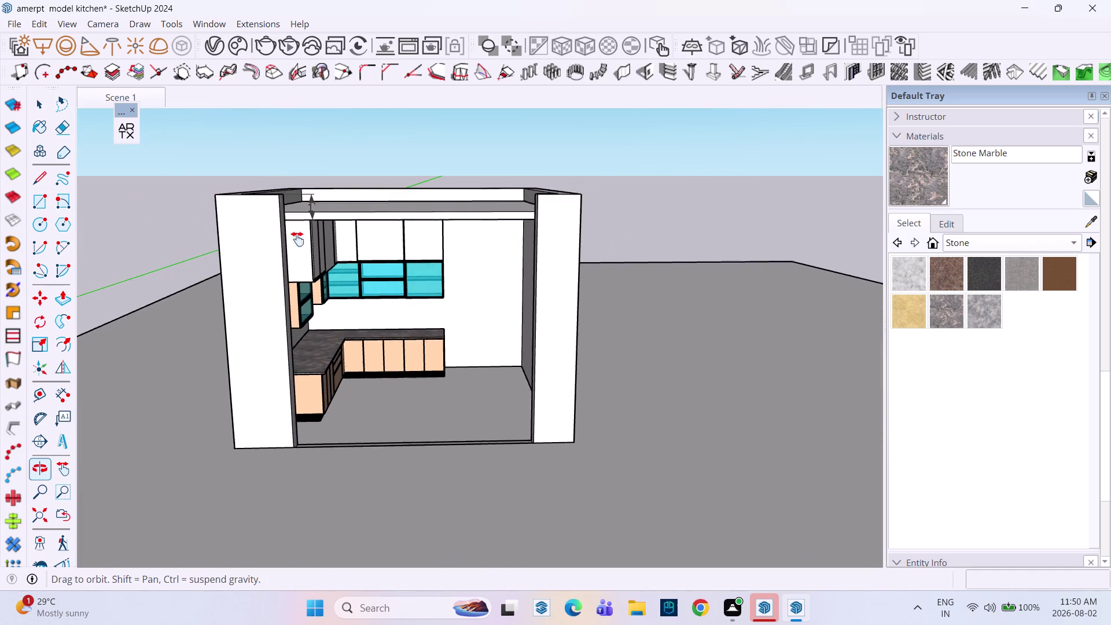
middle_drag(298, 239, 295, 255)
middle_drag(332, 261, 330, 224)
middle_drag(327, 227, 353, 309)
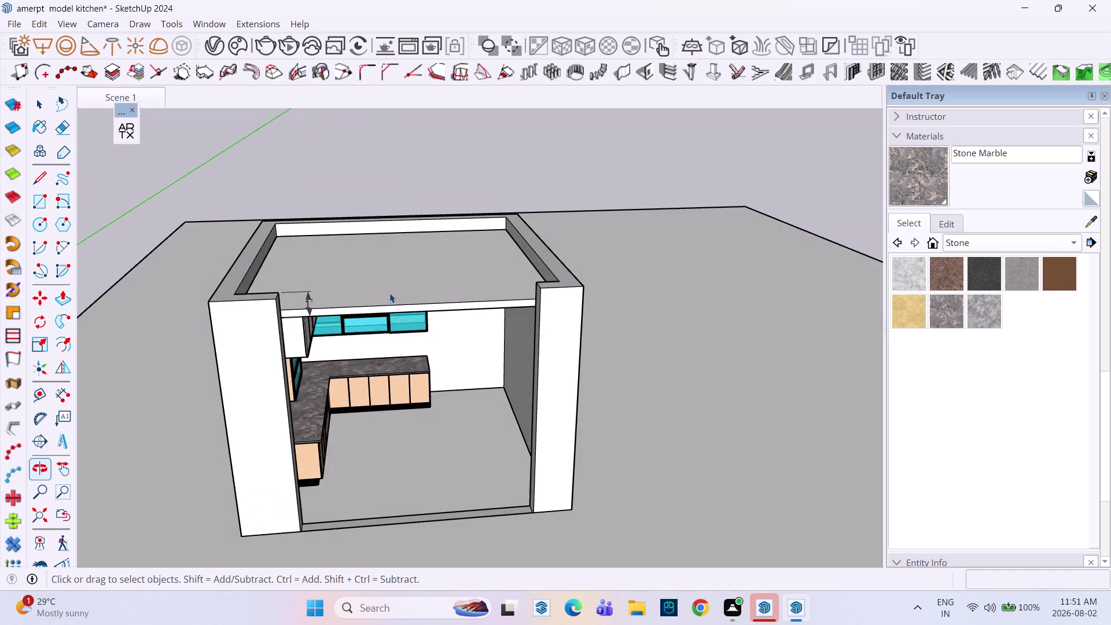
scroll(up, 3)
click(402, 286)
triple_click(402, 287)
scroll(up, 3)
click(402, 287)
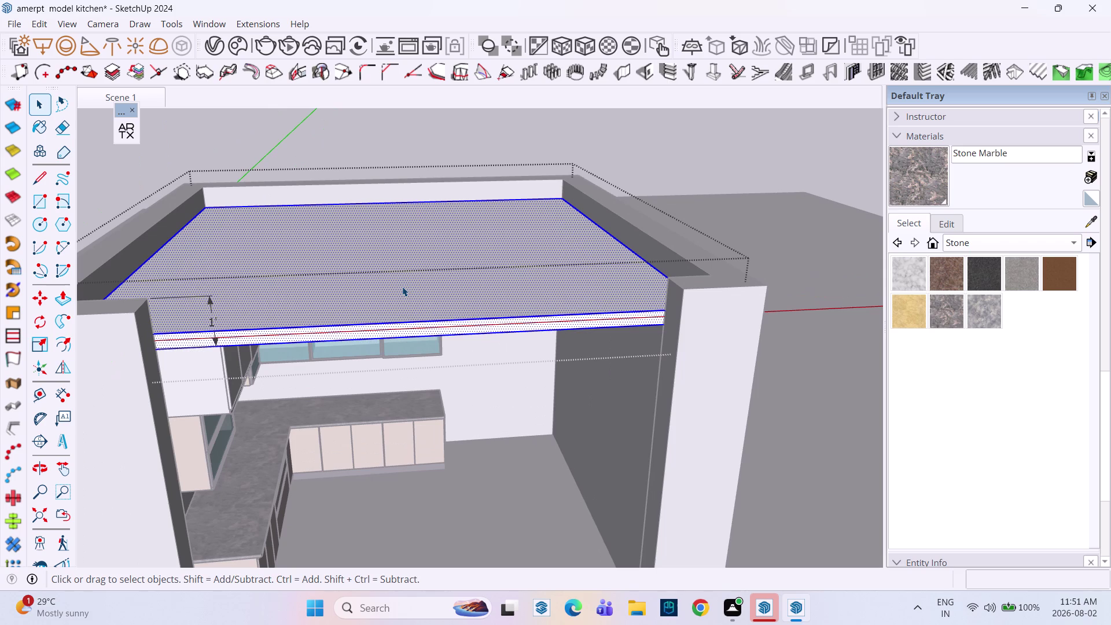
Push/Pull the slab's top face up 3" and clear the selection.
key(p)
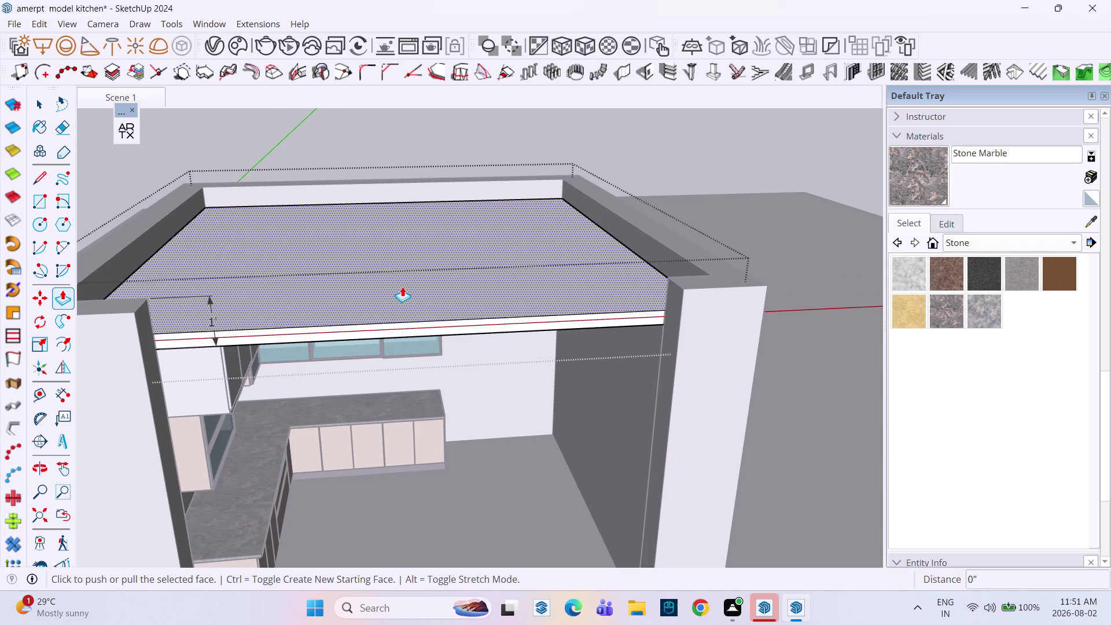
click(402, 286)
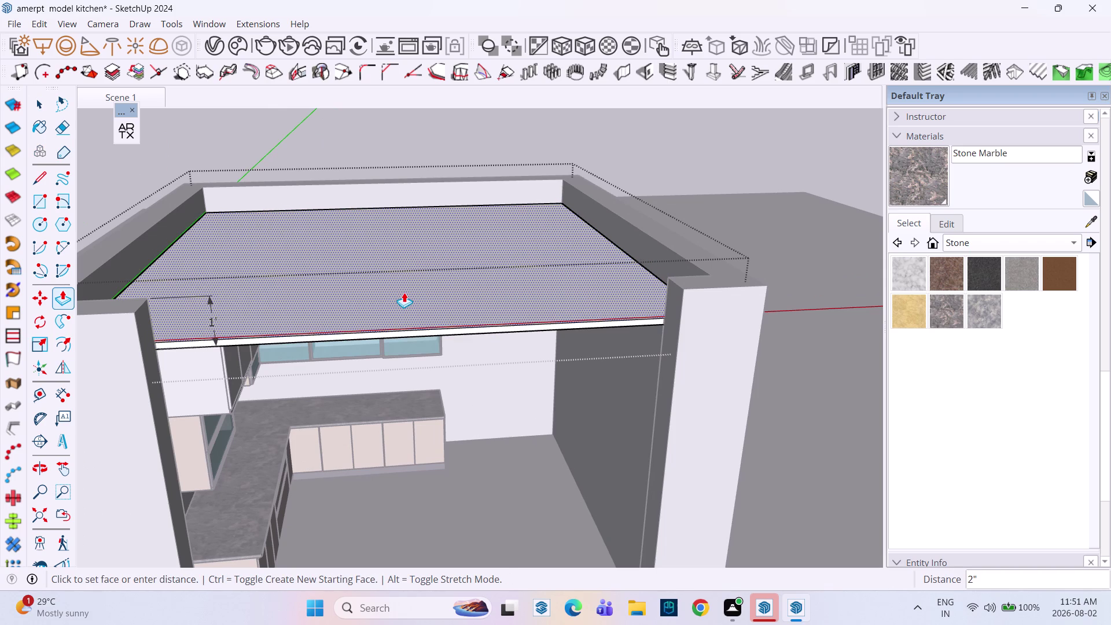
text(3")
key(Return)
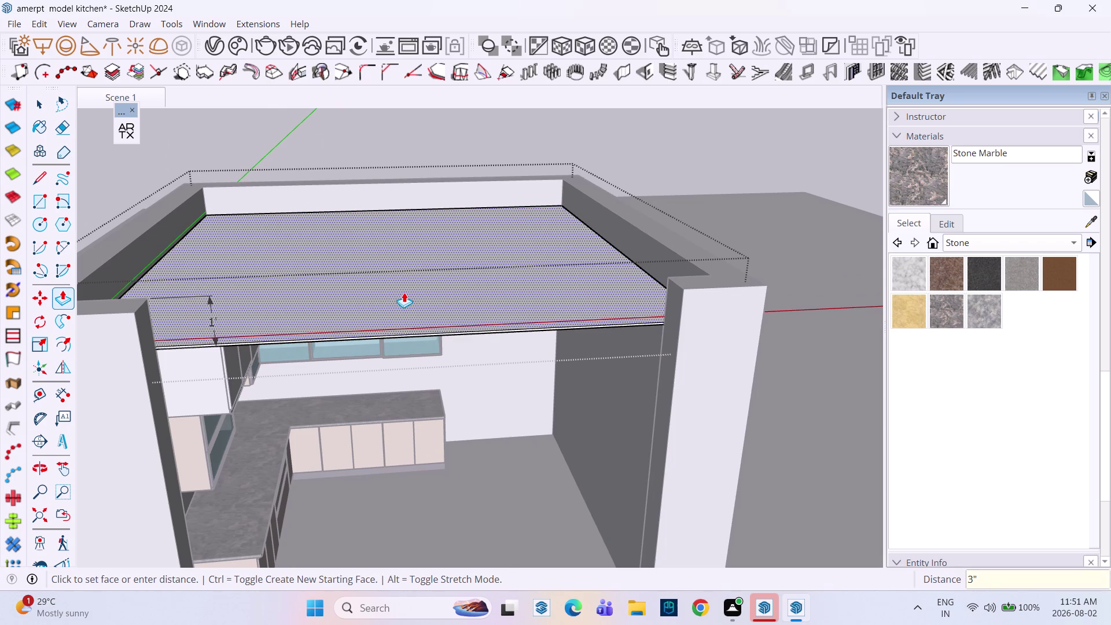
key(Escape)
key(space)
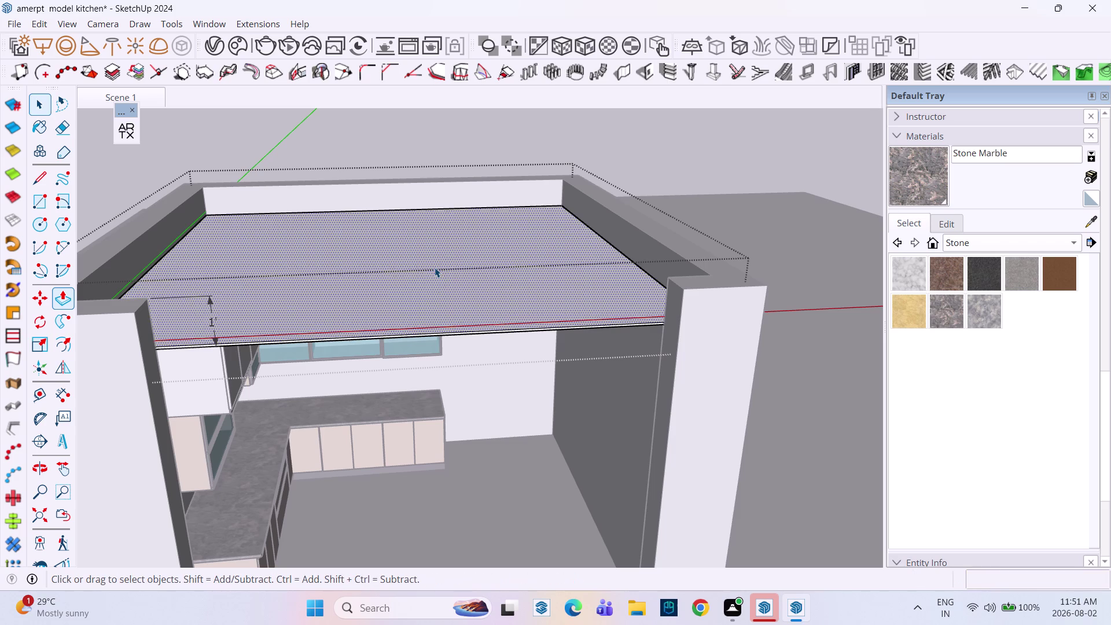
click(394, 140)
Orbit from the front view to a top-down view of the ceiling slab.
middle_drag(540, 360, 522, 323)
middle_drag(446, 247, 457, 286)
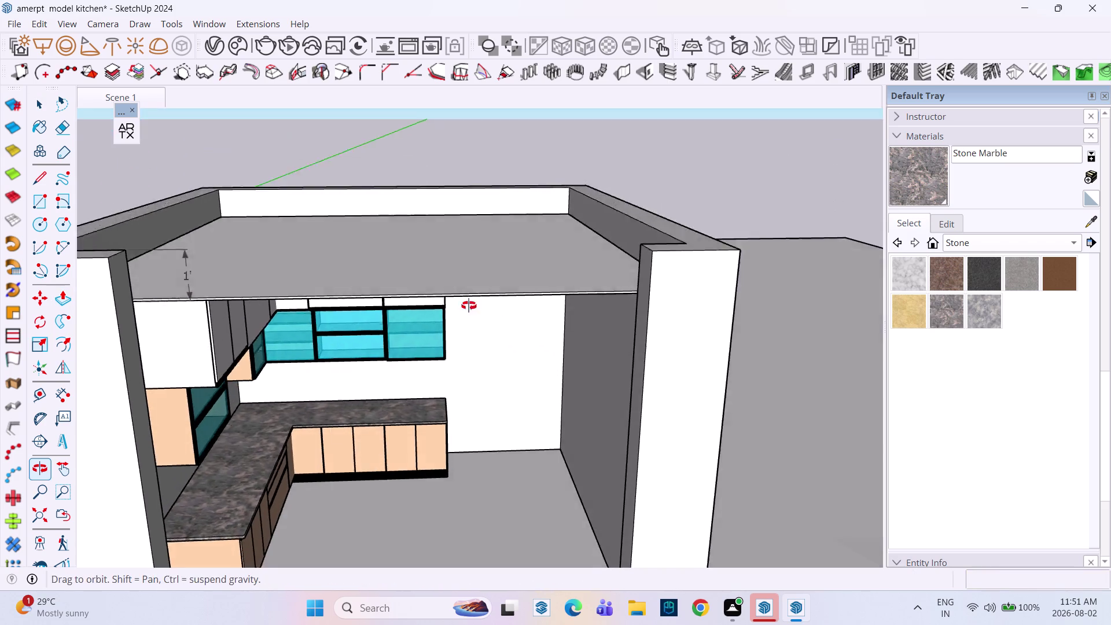
middle_drag(458, 286, 492, 336)
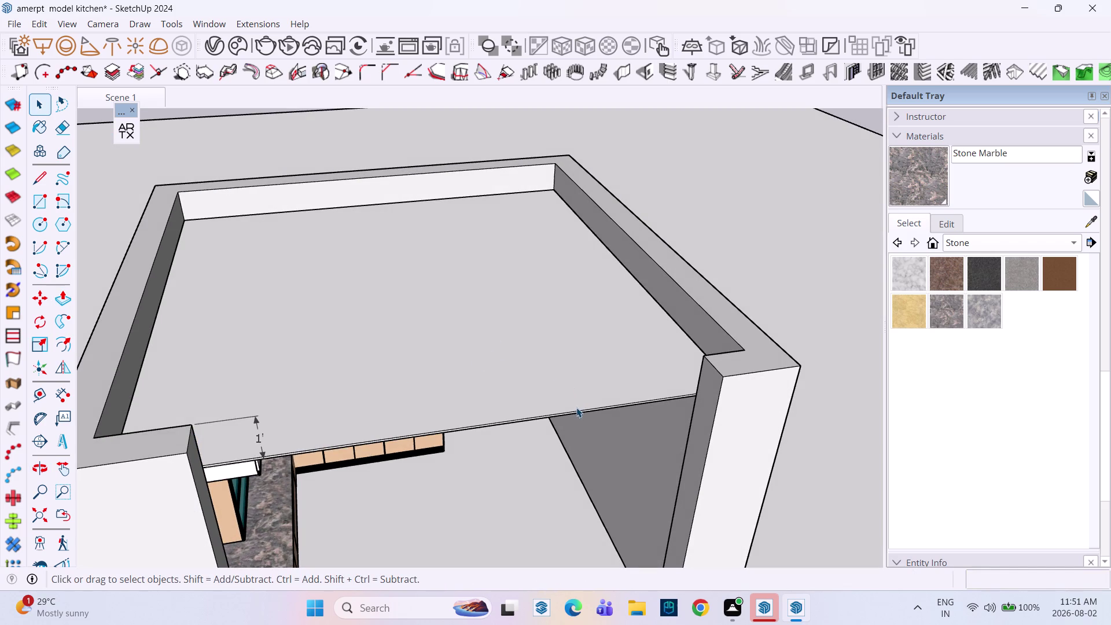
middle_drag(501, 336, 474, 405)
scroll(down, 3)
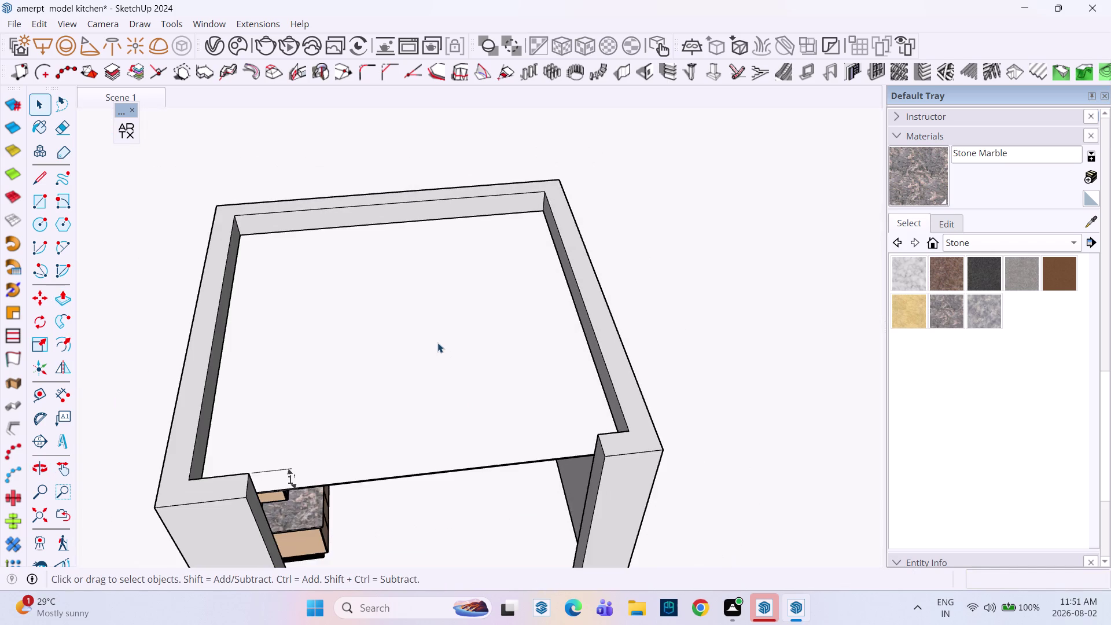
middle_drag(440, 340, 439, 398)
middle_drag(452, 353, 444, 334)
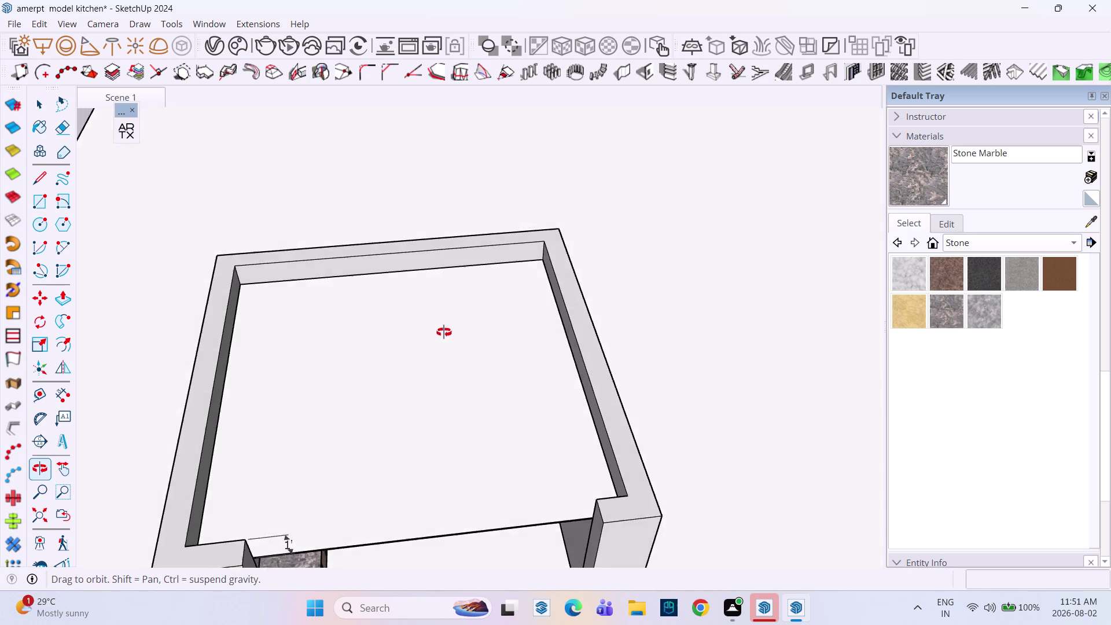
middle_drag(445, 333, 441, 143)
middle_drag(472, 280, 491, 416)
scroll(up, 3)
Push/Pull the slab's top face up another 12 mm, then orbit to its edge.
click(428, 350)
double_click(433, 350)
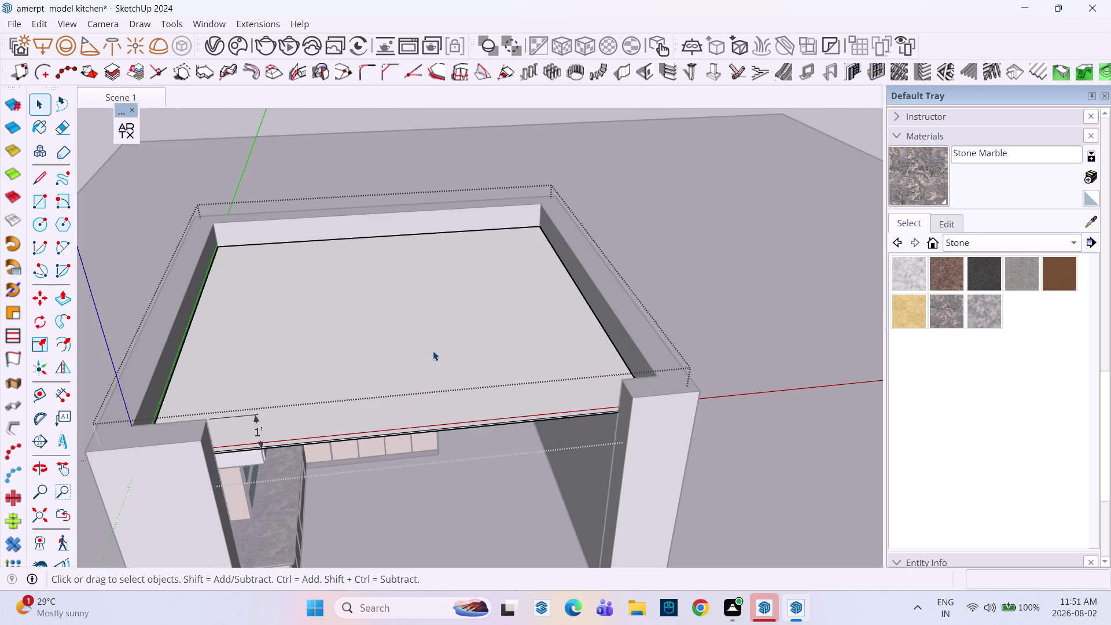
click(432, 351)
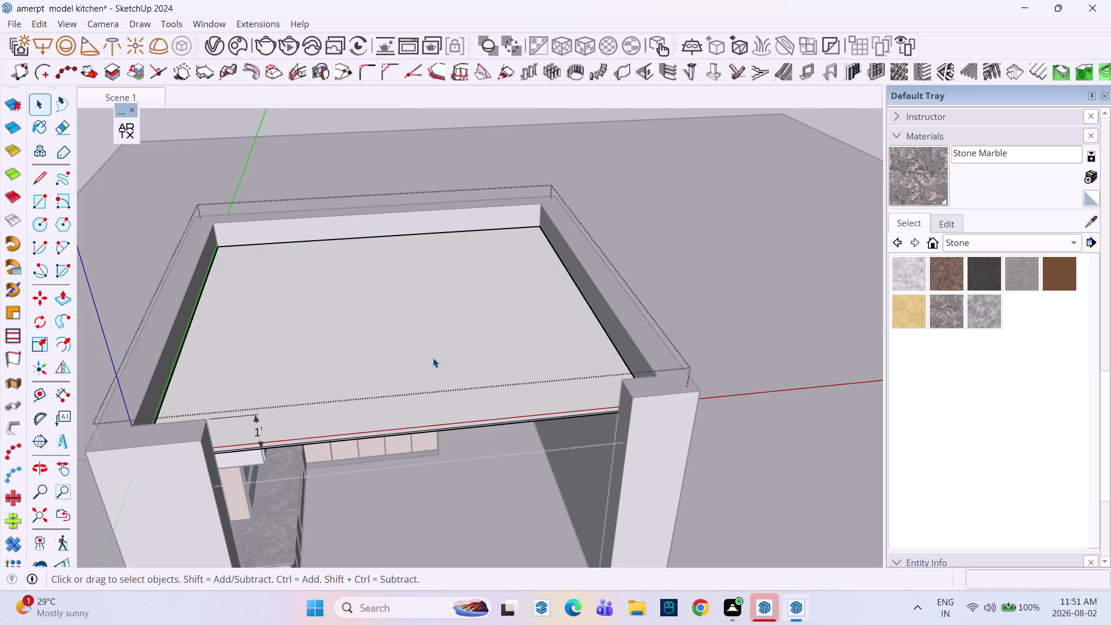
click(433, 358)
key(p)
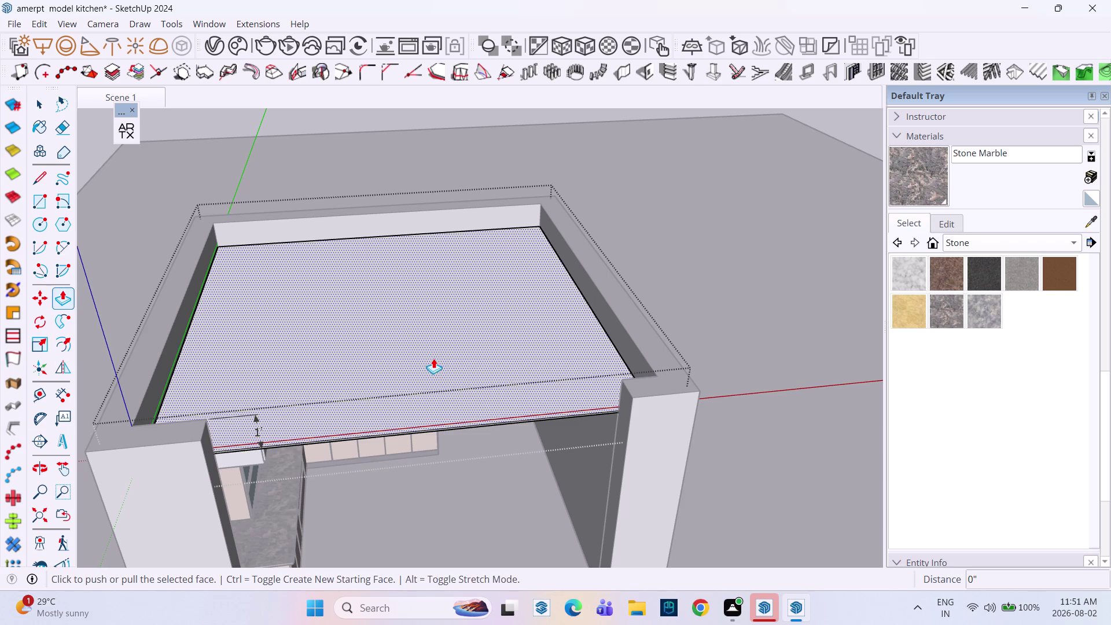
click(434, 358)
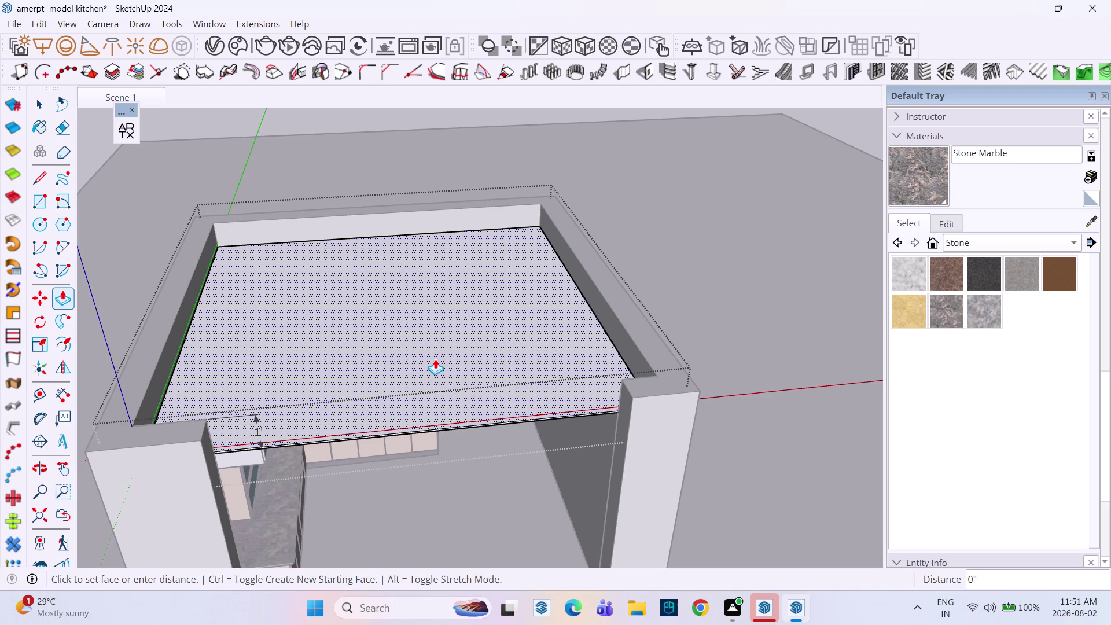
text(12)
text(mm)
key(Return)
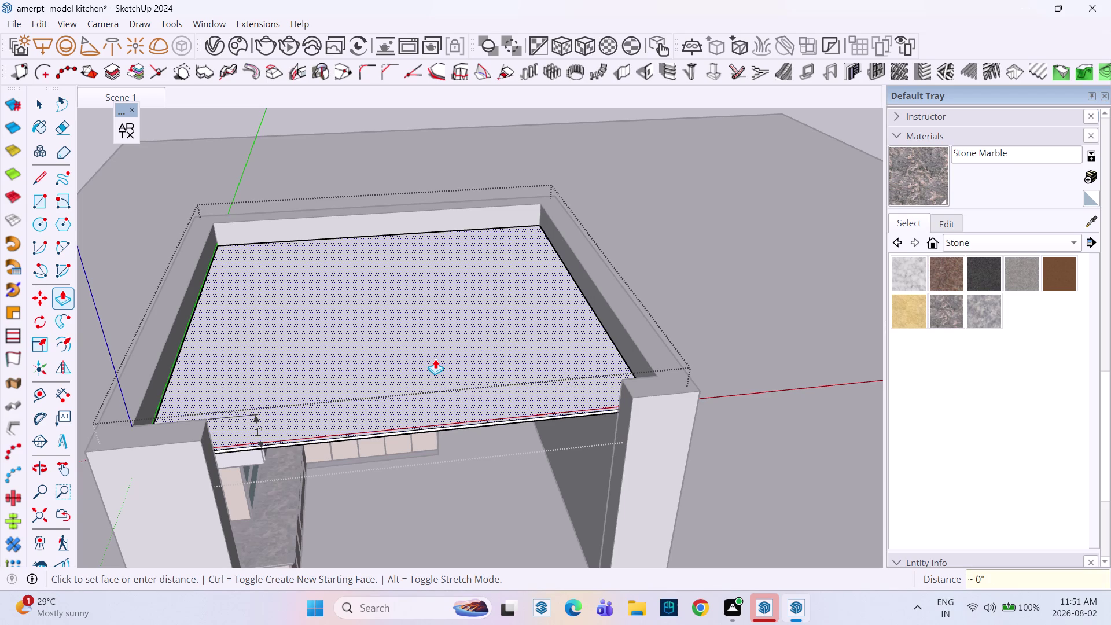
middle_drag(435, 359, 364, 201)
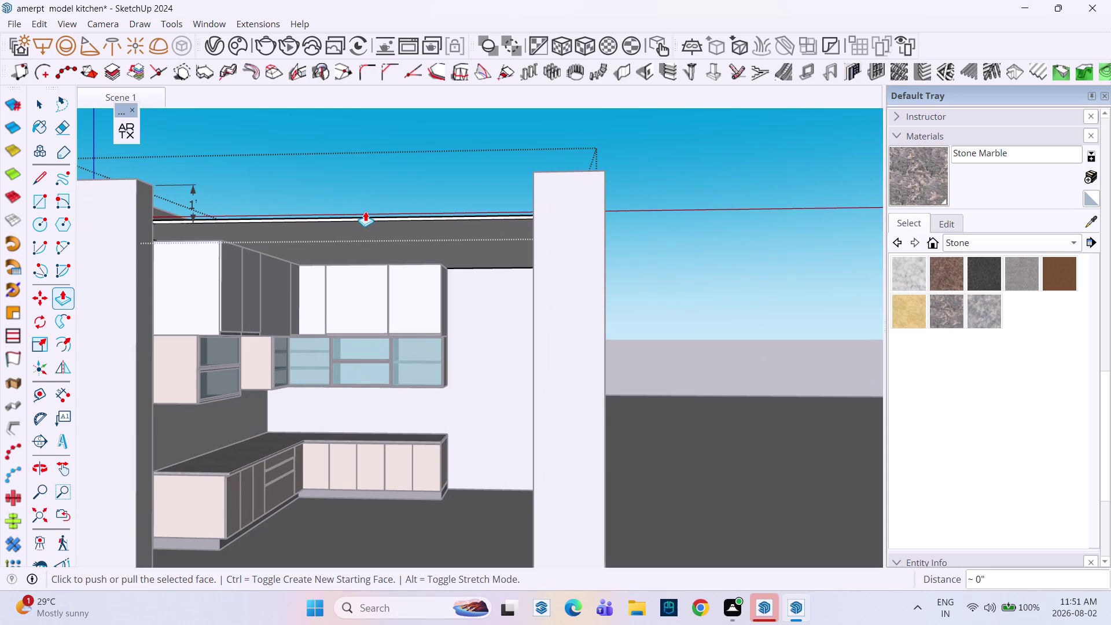
scroll(up, 3)
scroll(up, 3)
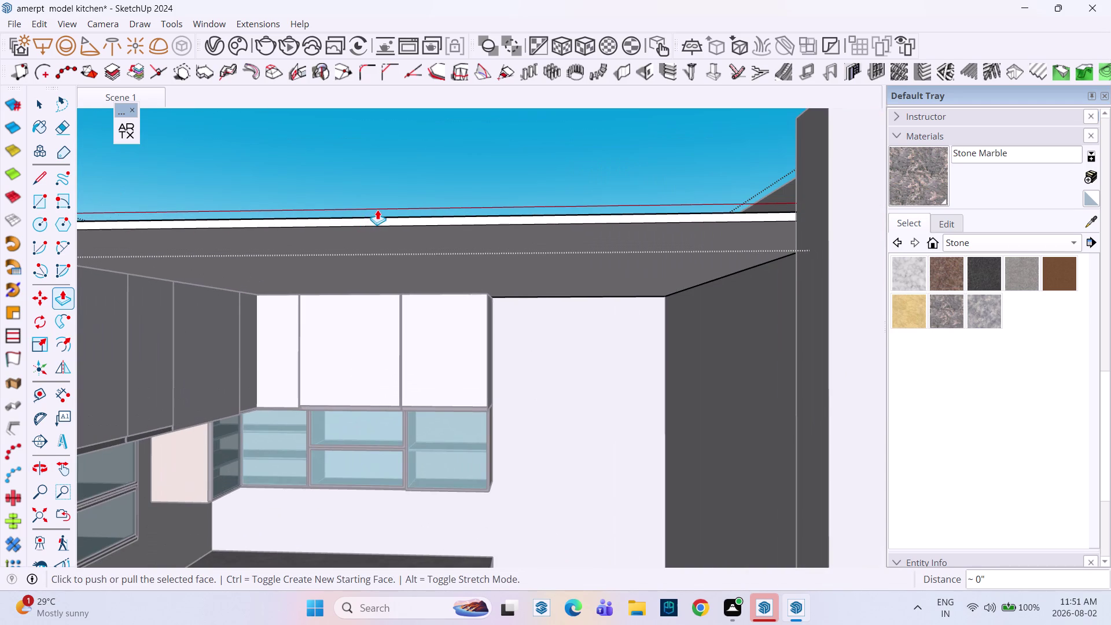
scroll(down, 3)
middle_drag(377, 209, 470, 378)
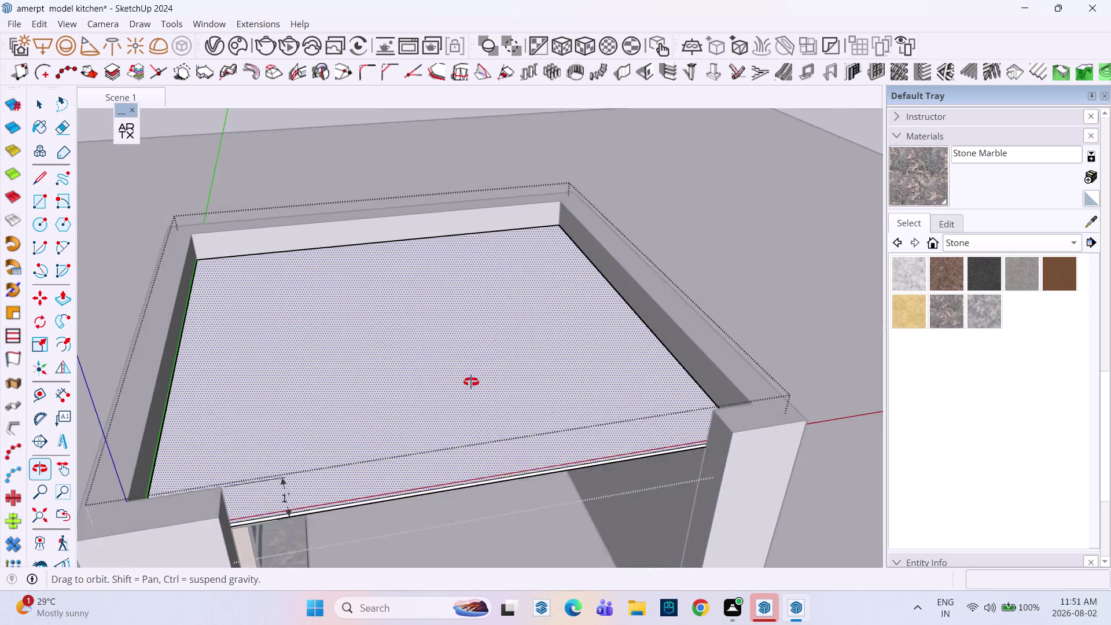
middle_drag(471, 378, 472, 388)
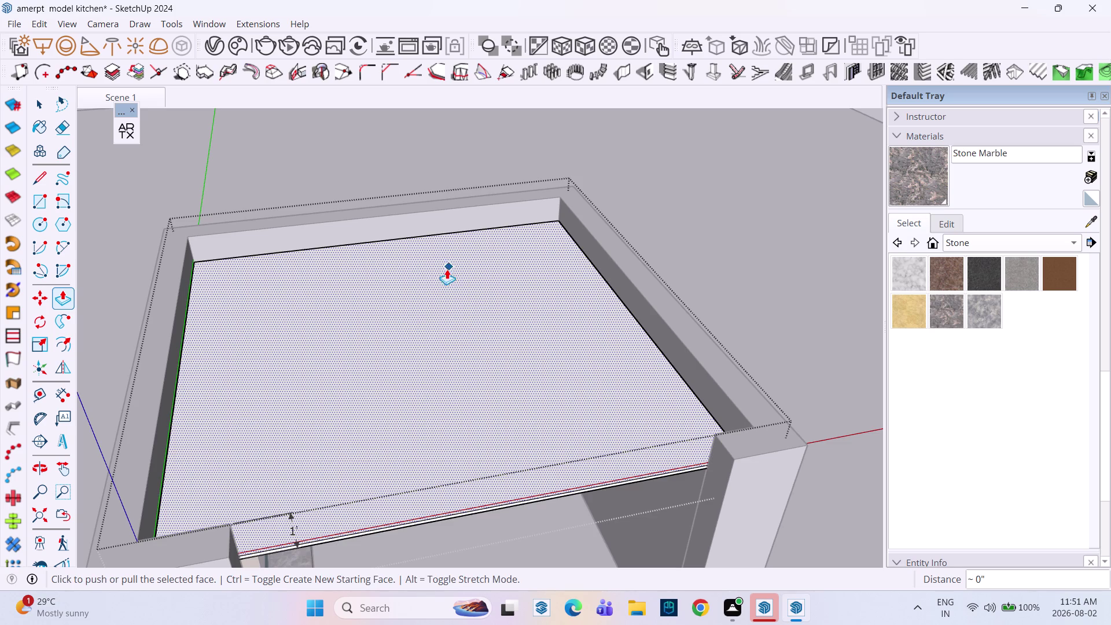
middle_drag(434, 287, 414, 85)
middle_drag(389, 238, 405, 398)
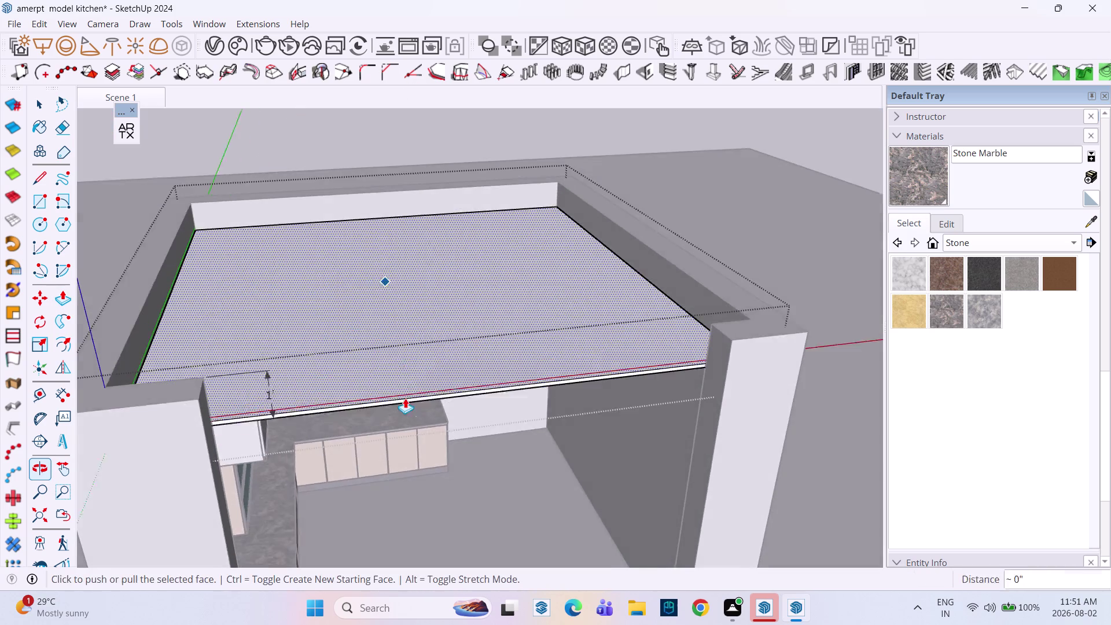
middle_drag(375, 309, 381, 430)
middle_click(380, 430)
key(Escape)
key(Escape)
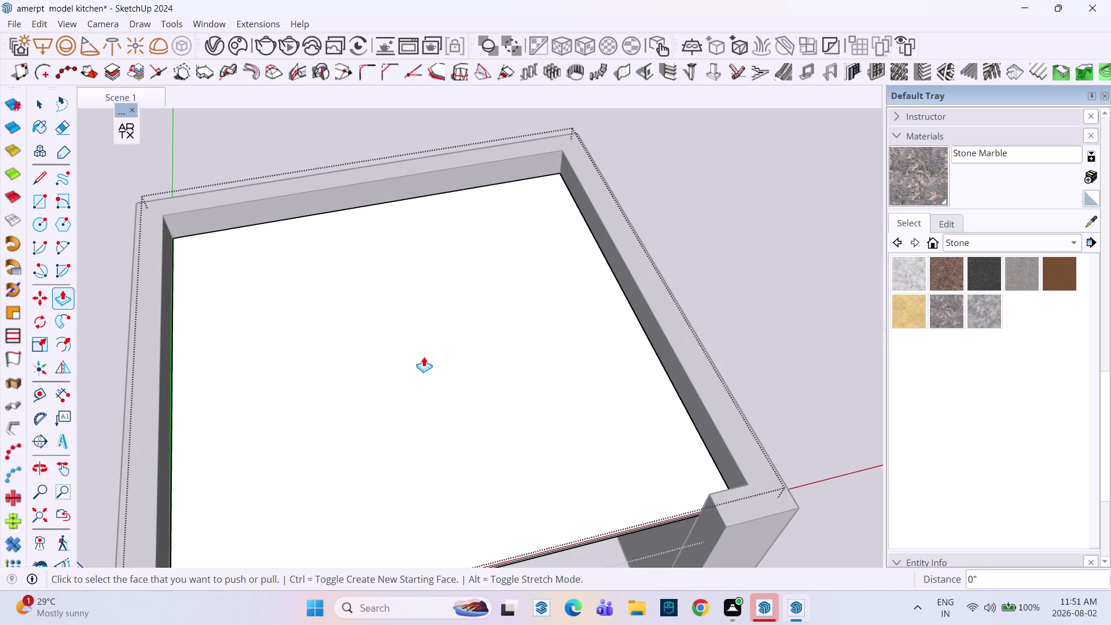
key(Escape)
scroll(down, 3)
middle_drag(415, 347, 365, 324)
key(Escape)
click(655, 297)
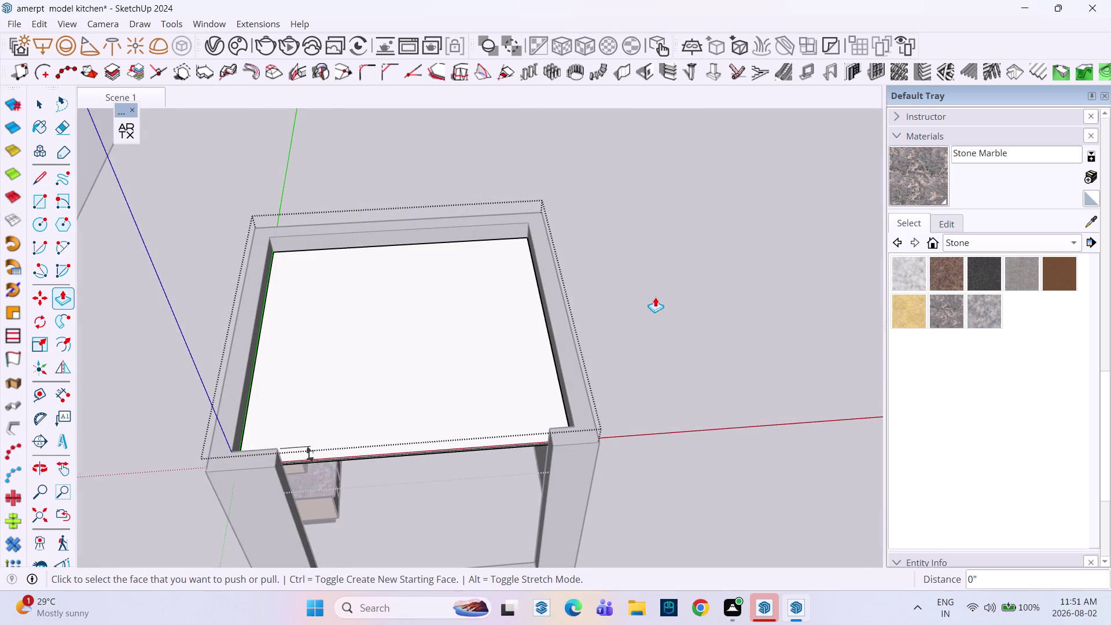
key(space)
key(space)
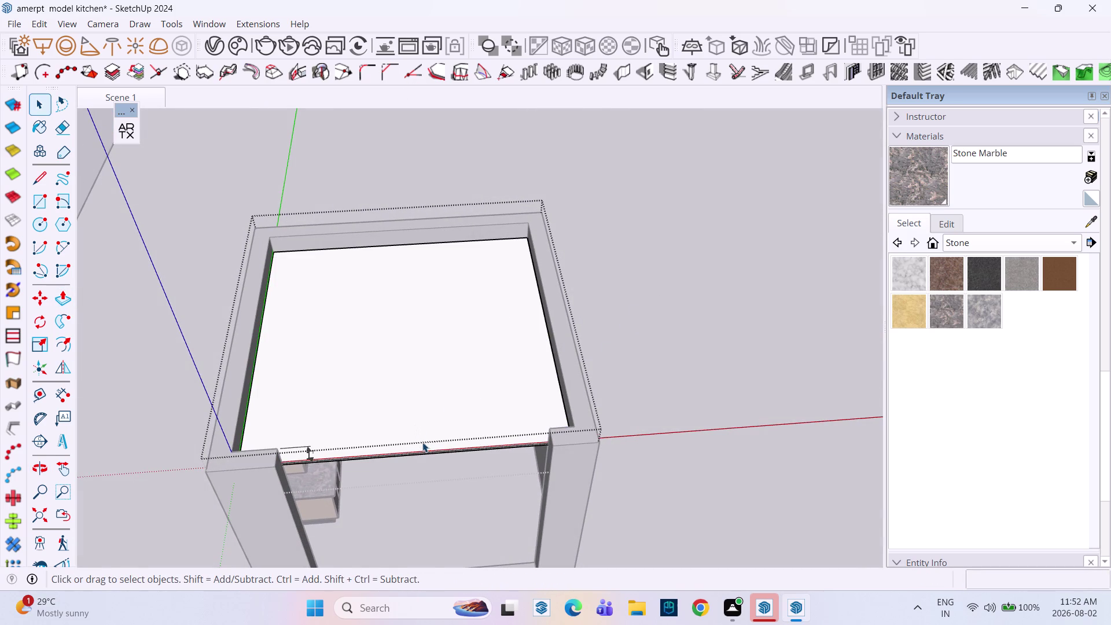
middle_drag(440, 429, 419, 318)
scroll(up, 3)
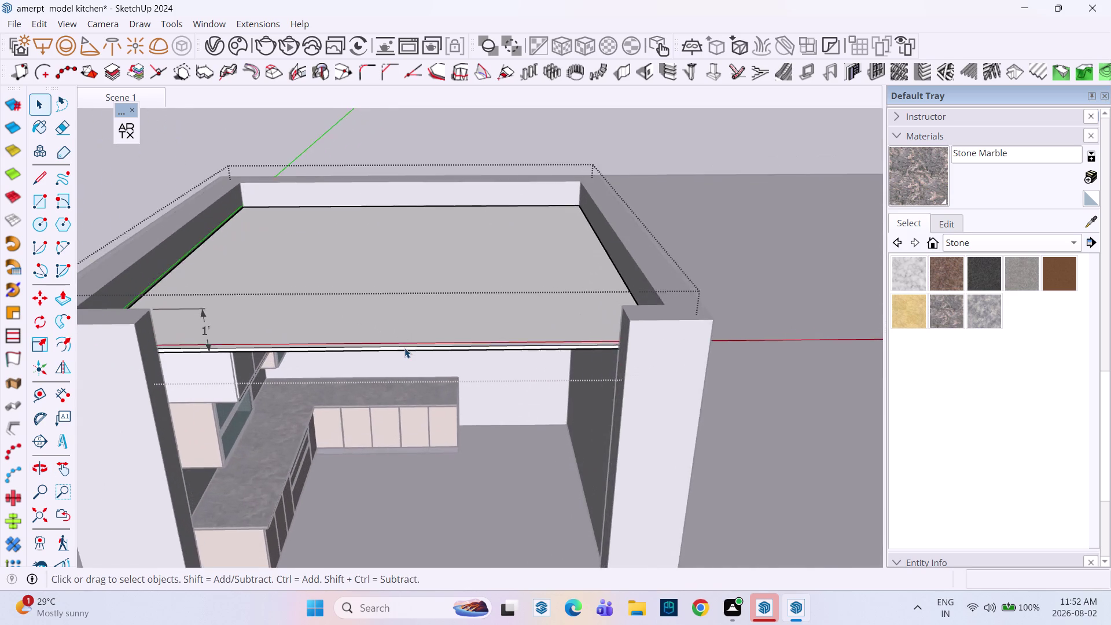
scroll(up, 3)
click(405, 348)
scroll(up, 3)
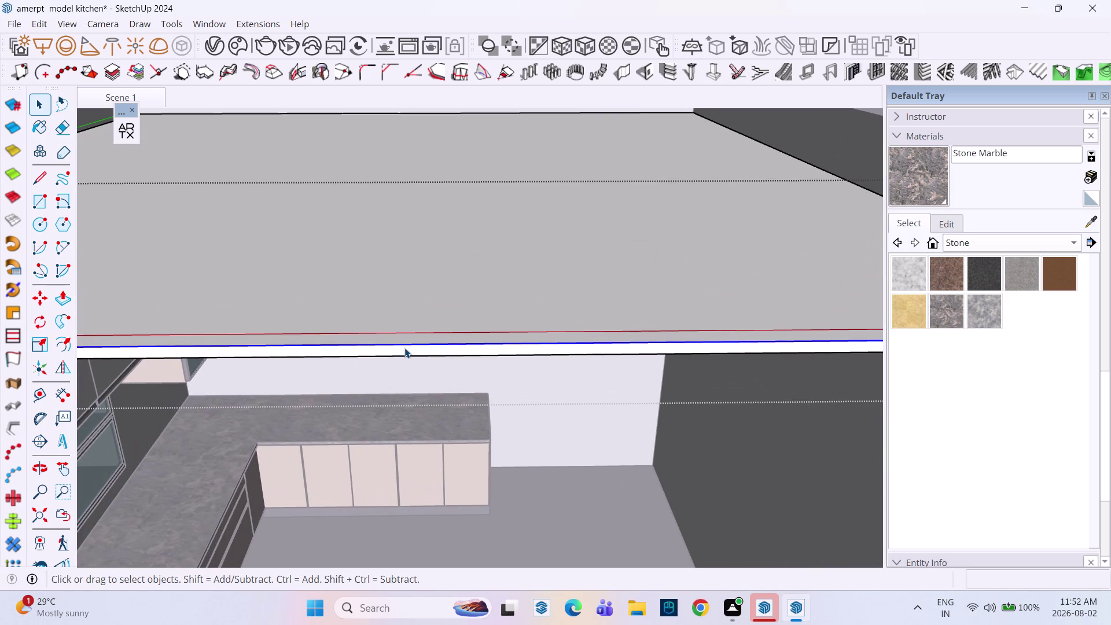
key(p)
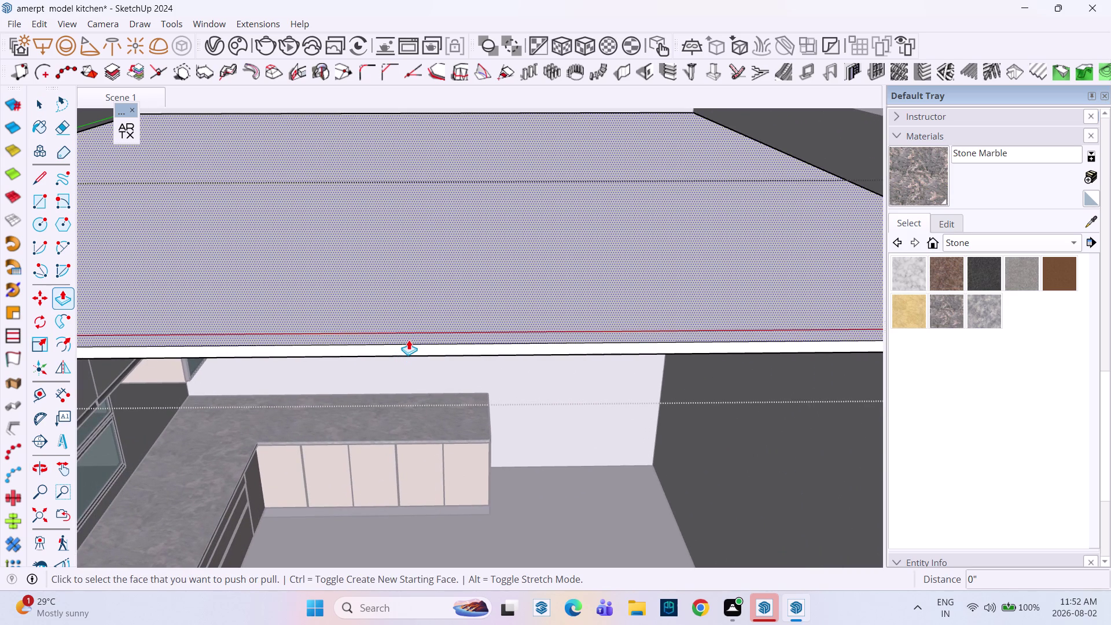
Pick the slab's lower face, then orbit around the room to view the ceiling from above.
click(408, 339)
click(412, 346)
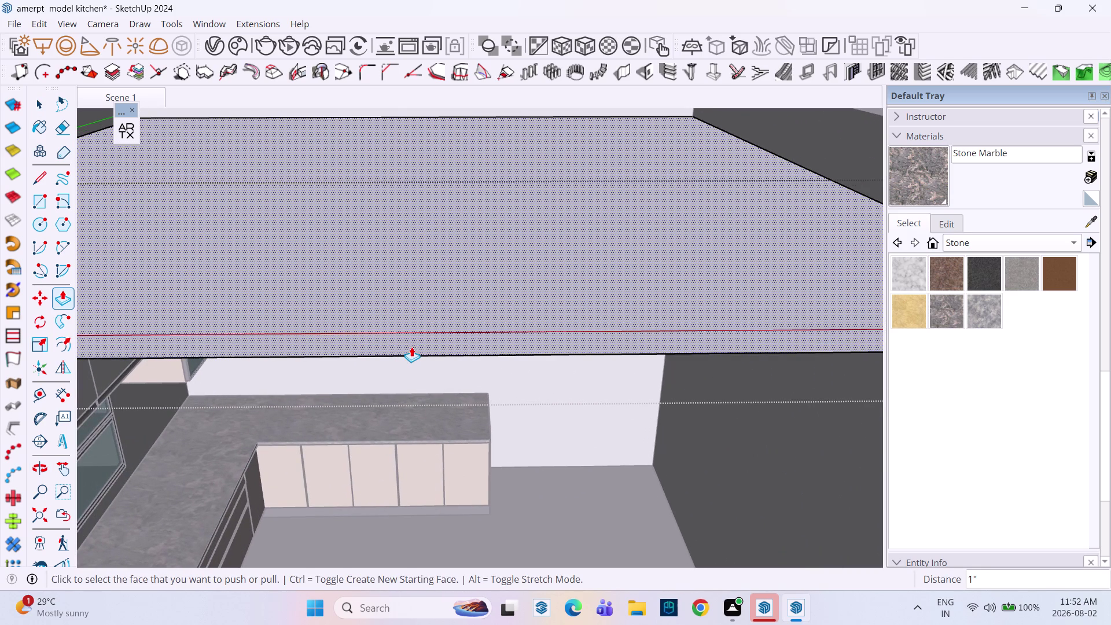
key(space)
middle_click(467, 305)
scroll(up, 3)
click(467, 306)
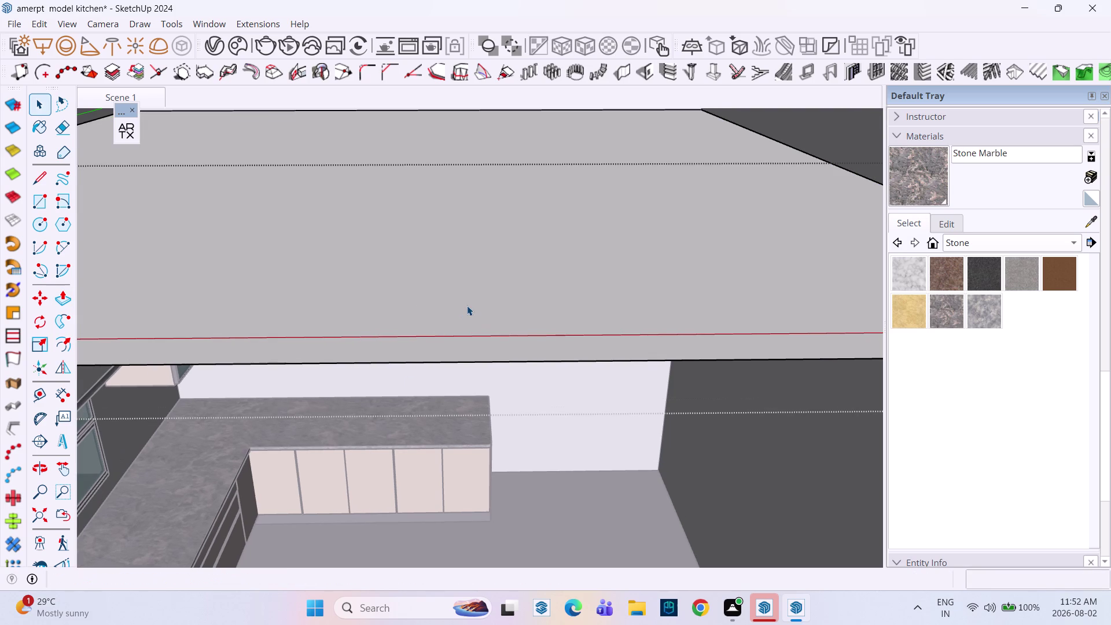
middle_drag(469, 277, 496, 107)
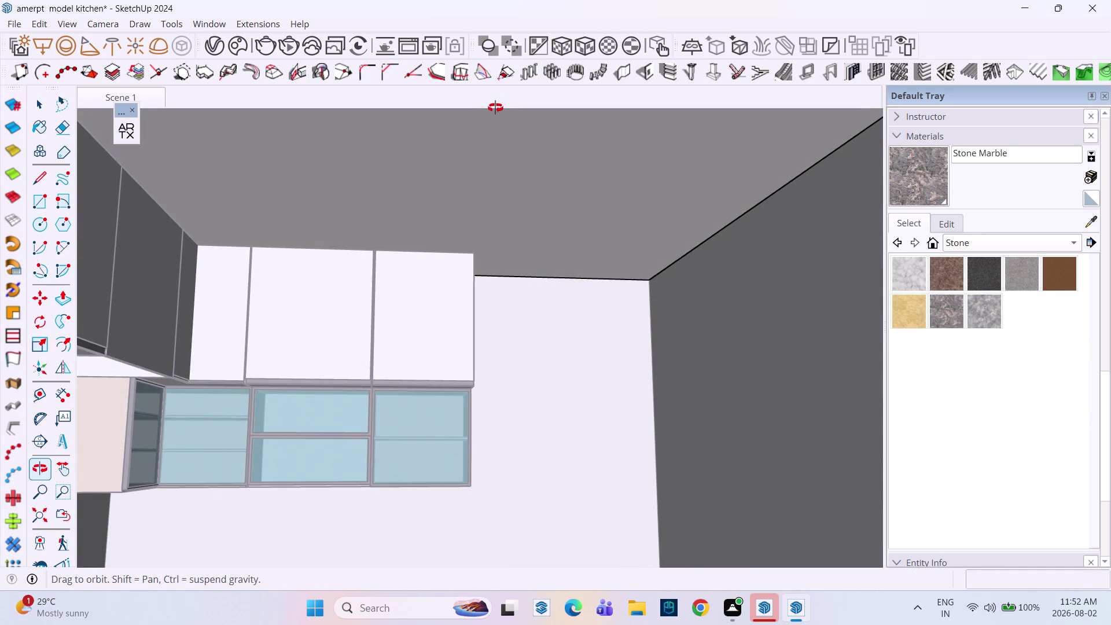
middle_drag(495, 107, 560, 387)
scroll(down, 3)
scroll(up, 3)
scroll(down, 3)
scroll(up, 3)
scroll(down, 3)
scroll(down, 3)
middle_drag(526, 317, 462, 302)
scroll(down, 3)
middle_drag(474, 294, 432, 352)
middle_drag(449, 354, 420, 364)
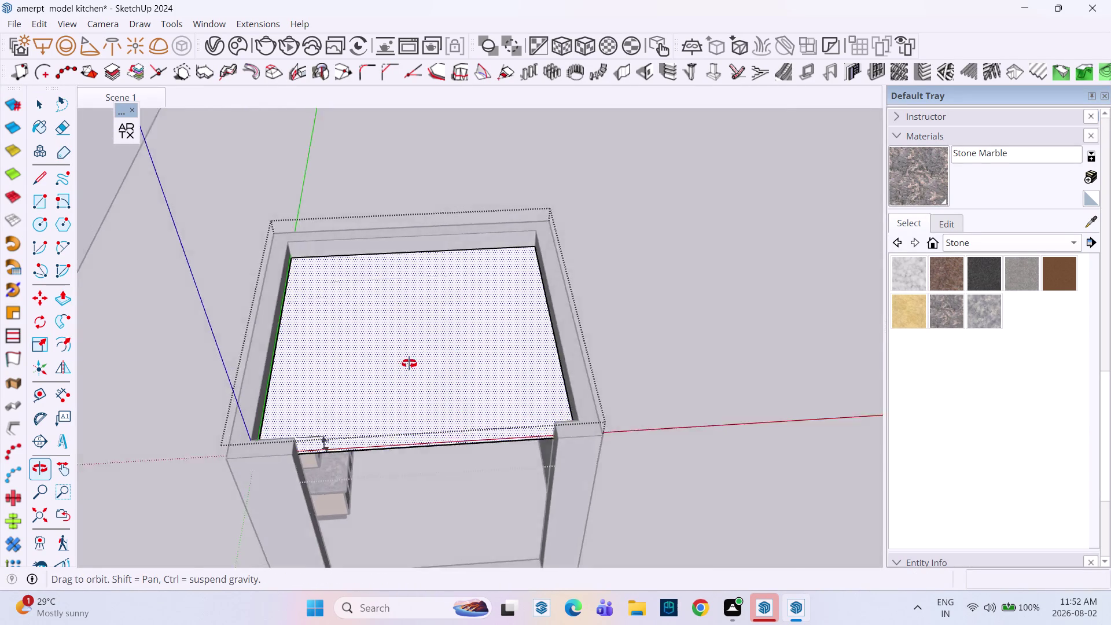
middle_drag(420, 363, 393, 311)
scroll(down, 3)
middle_drag(387, 309, 463, 413)
scroll(up, 3)
scroll(up, 3)
scroll(down, 3)
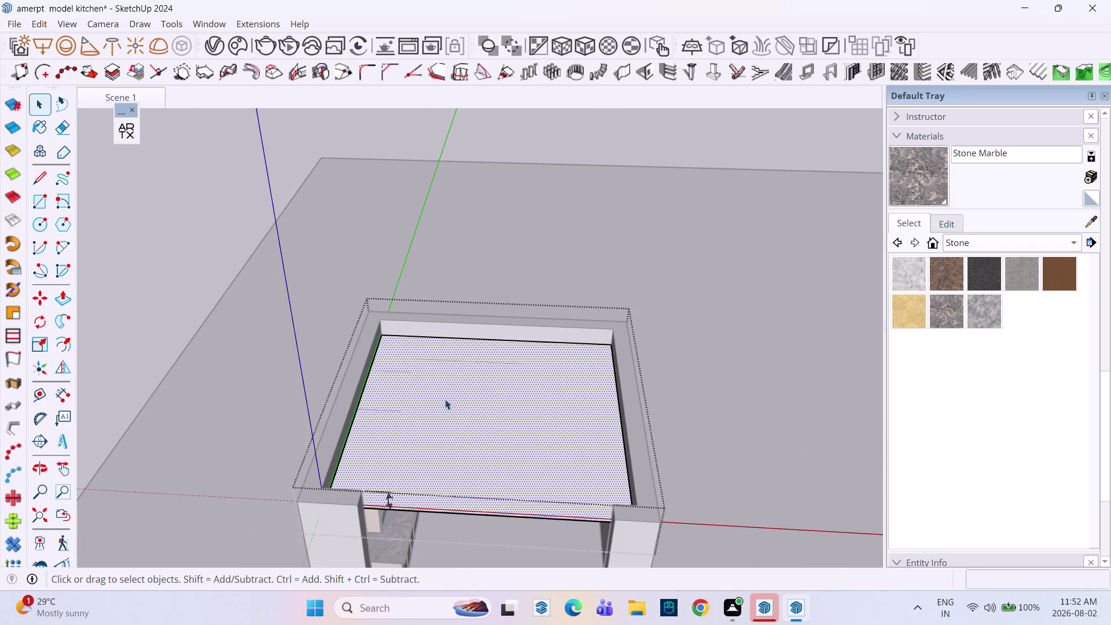
Move the selected ceiling panel 2" from its corner.
click(608, 344)
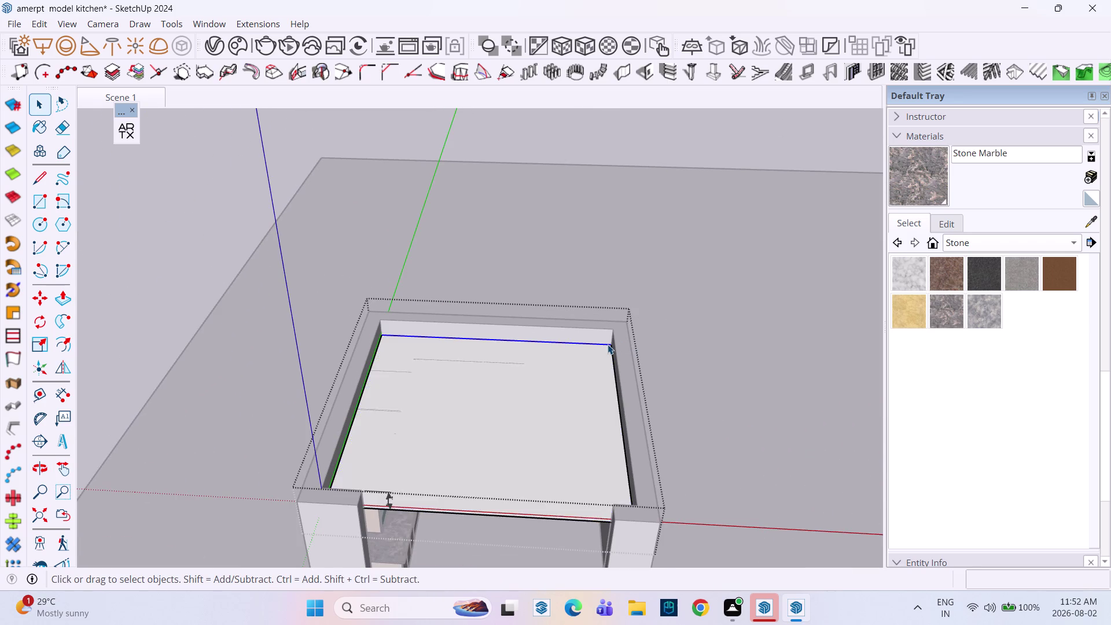
scroll(up, 3)
click(473, 401)
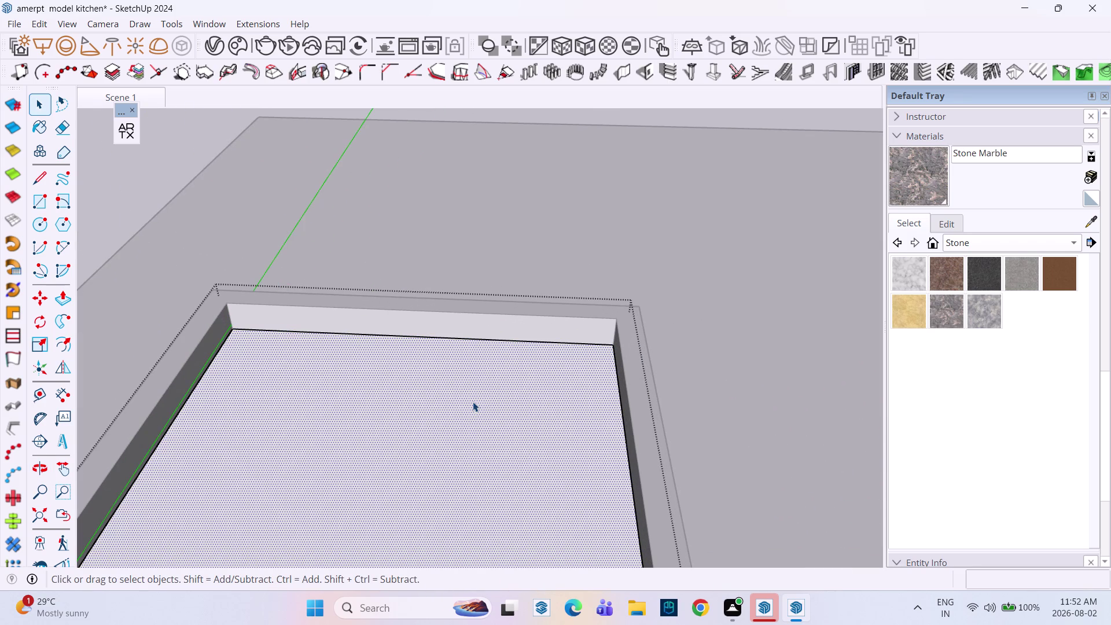
key(m)
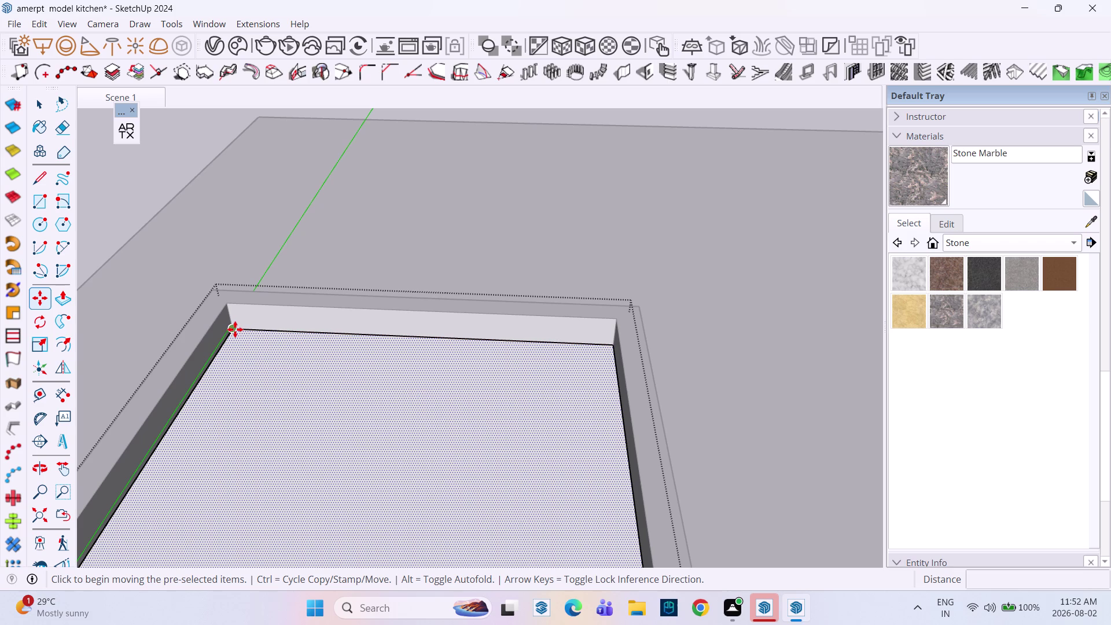
click(235, 330)
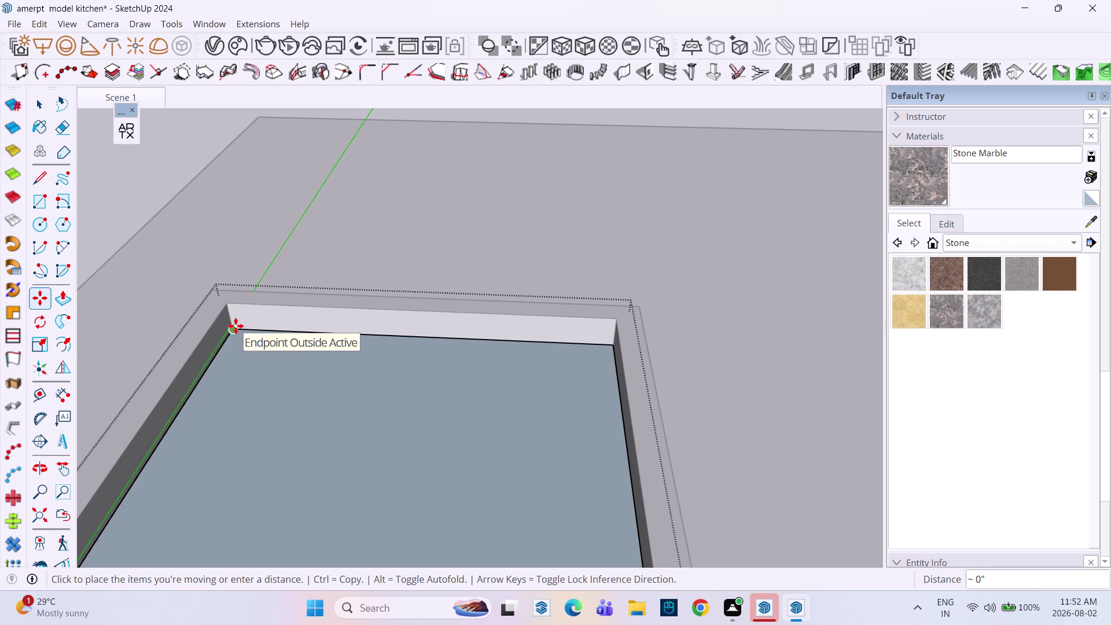
scroll(up, 3)
click(226, 320)
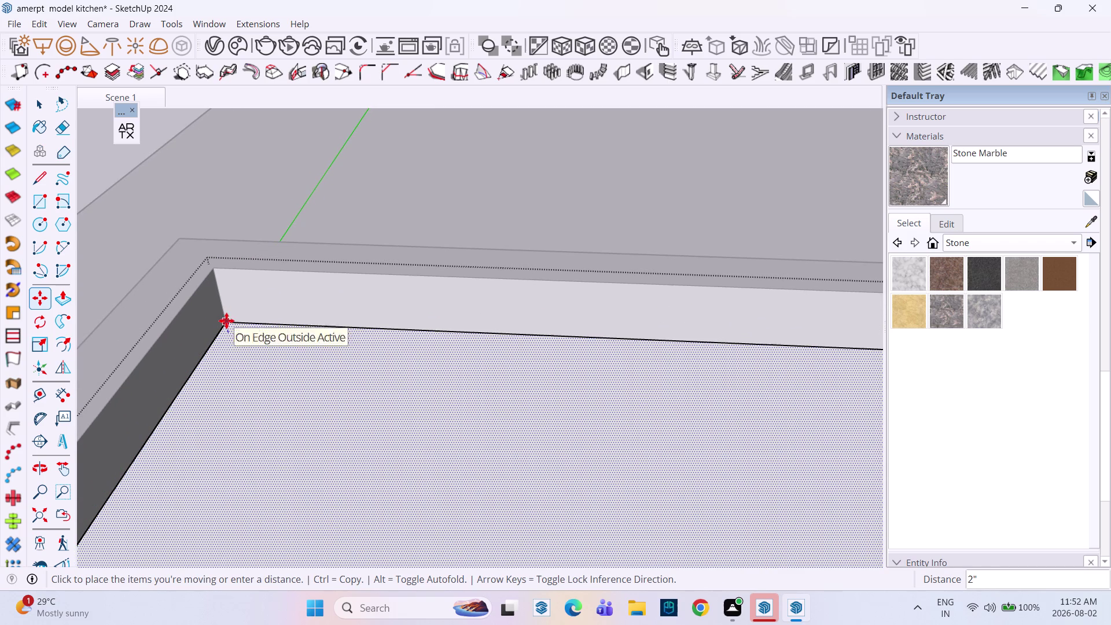
key(space)
Orbit to look down onto the moved ceiling panel from another angle.
scroll(down, 3)
scroll(down, 3)
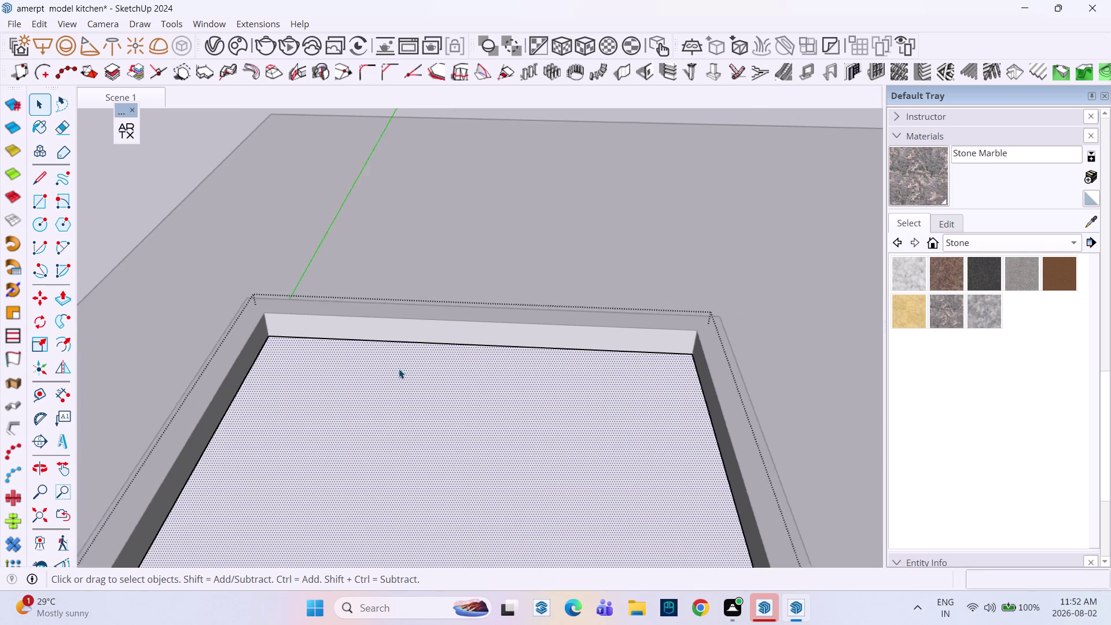
scroll(down, 3)
middle_drag(399, 381, 484, 427)
scroll(down, 3)
middle_drag(462, 423, 338, 297)
middle_drag(386, 346, 388, 413)
scroll(up, 3)
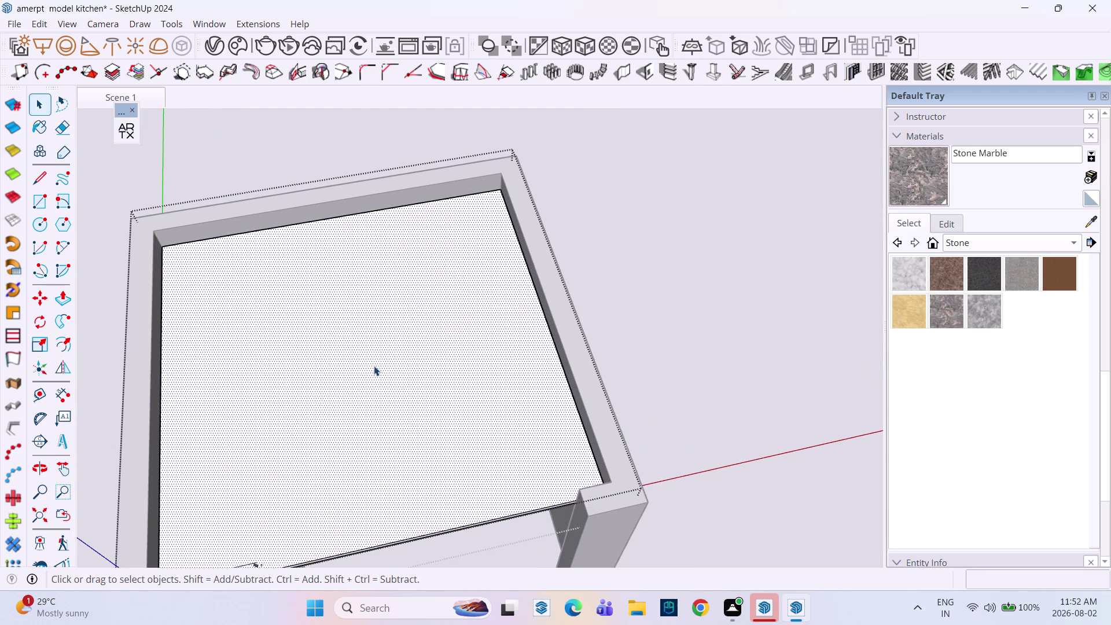
Draw horizontal and vertical midpoint-to-midpoint lines dividing the ceiling panel into quarters.
key(l)
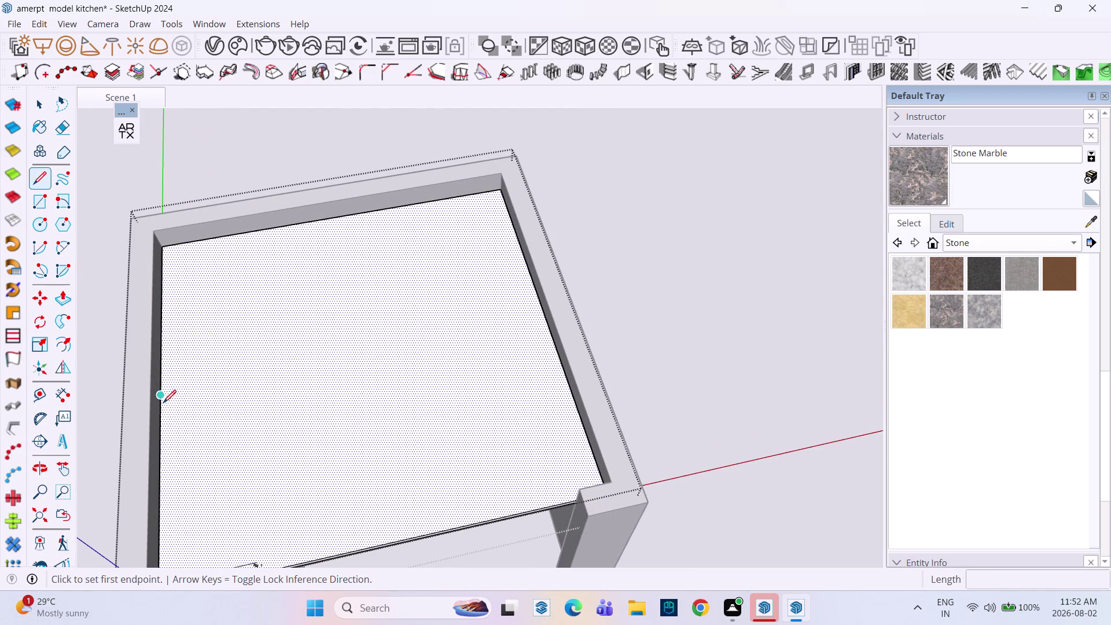
click(161, 401)
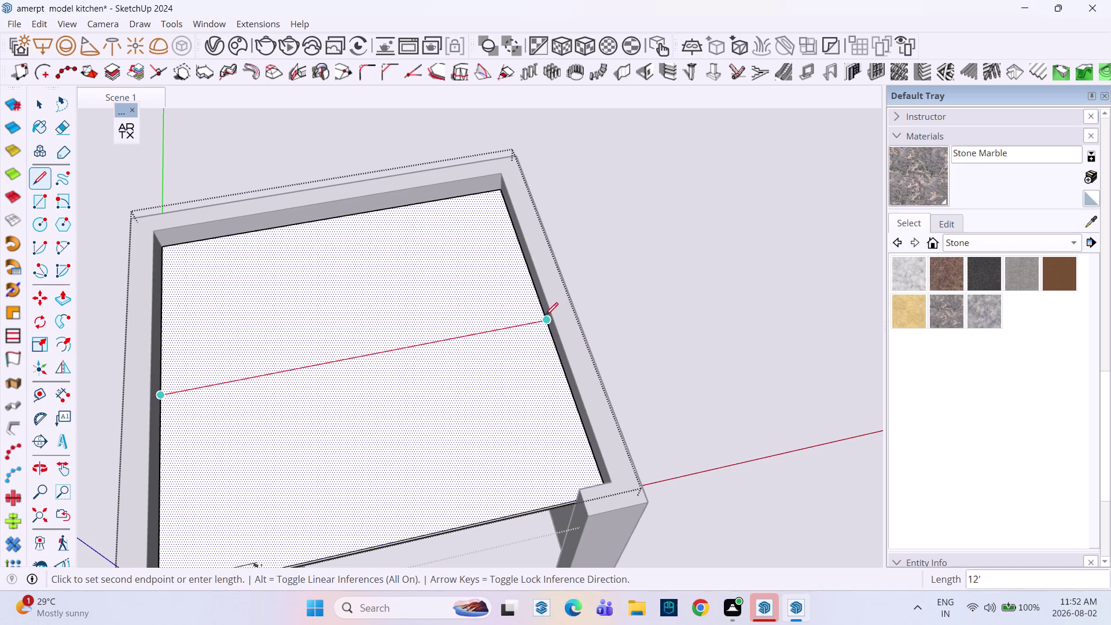
click(547, 315)
key(ctrl+z)
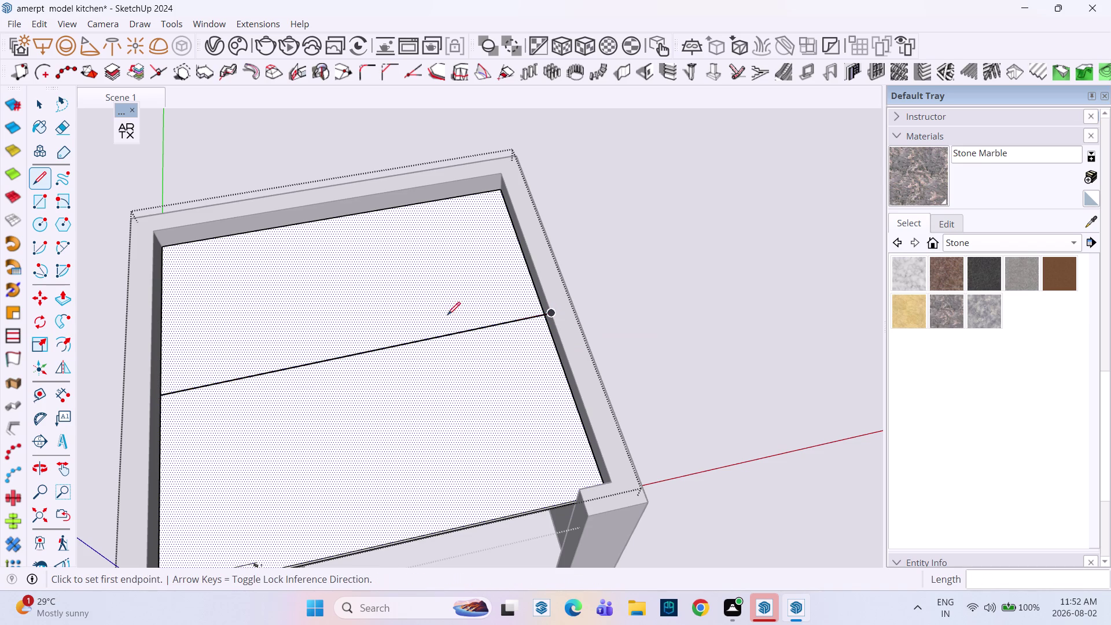
key(ctrl+z)
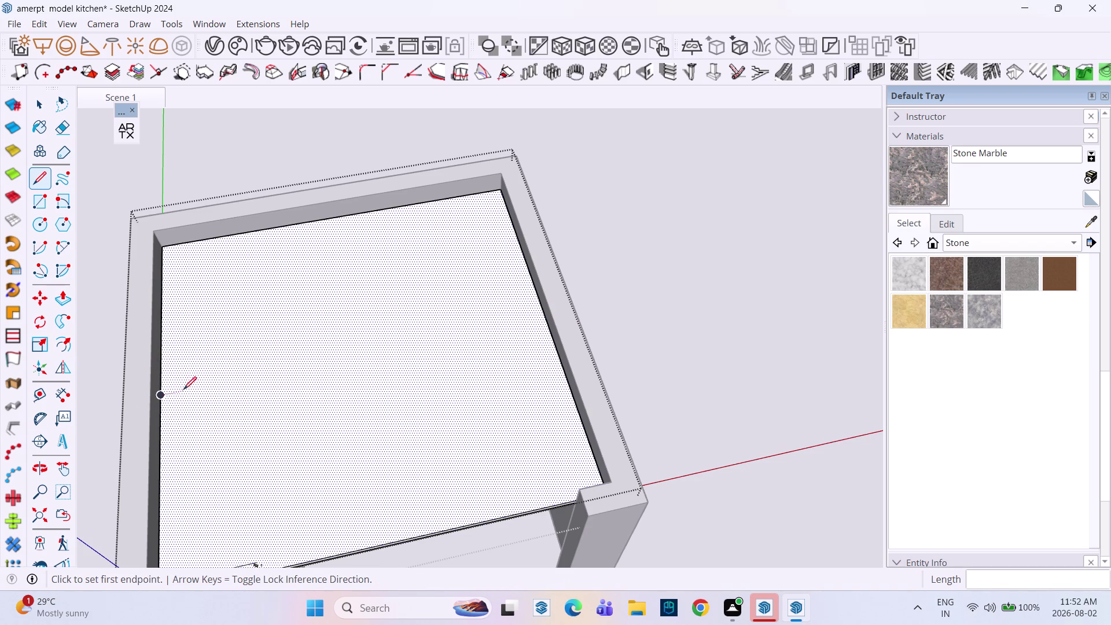
click(163, 395)
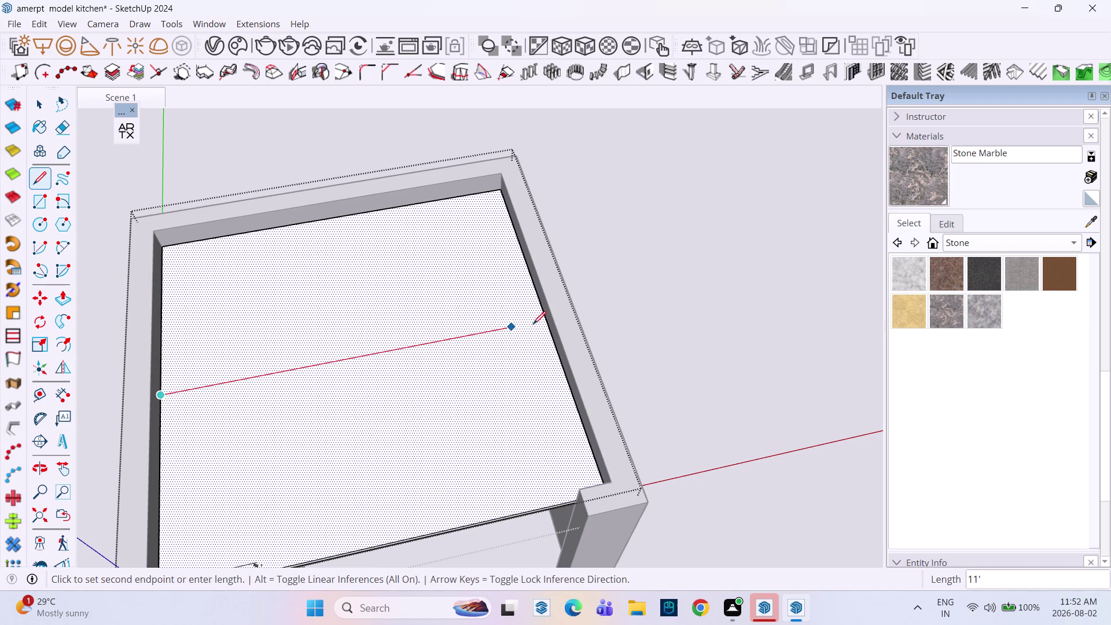
click(543, 322)
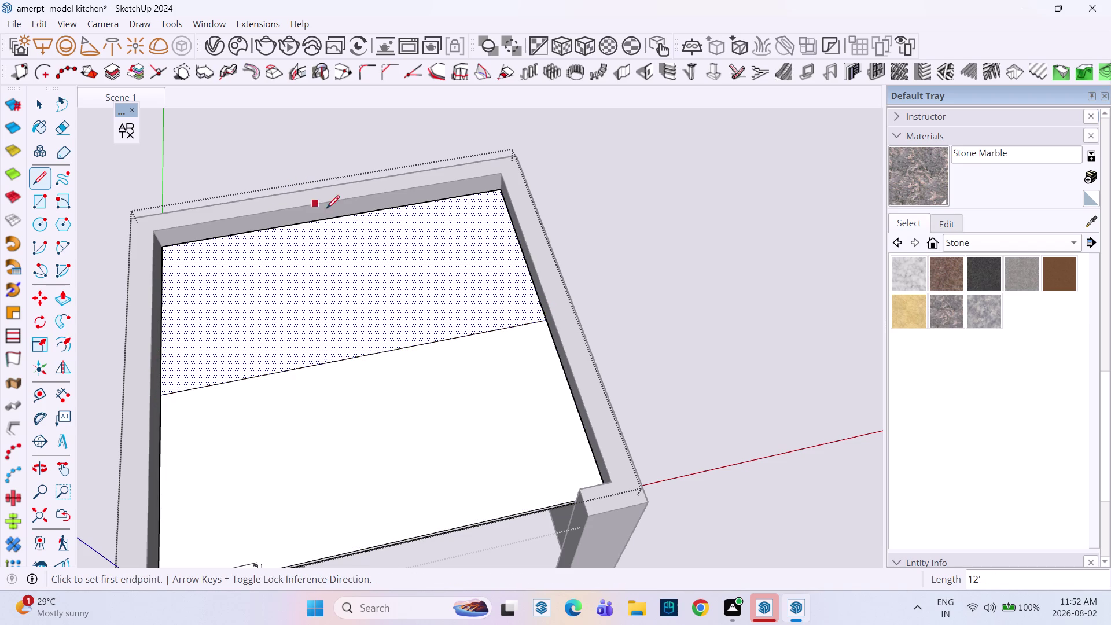
click(335, 218)
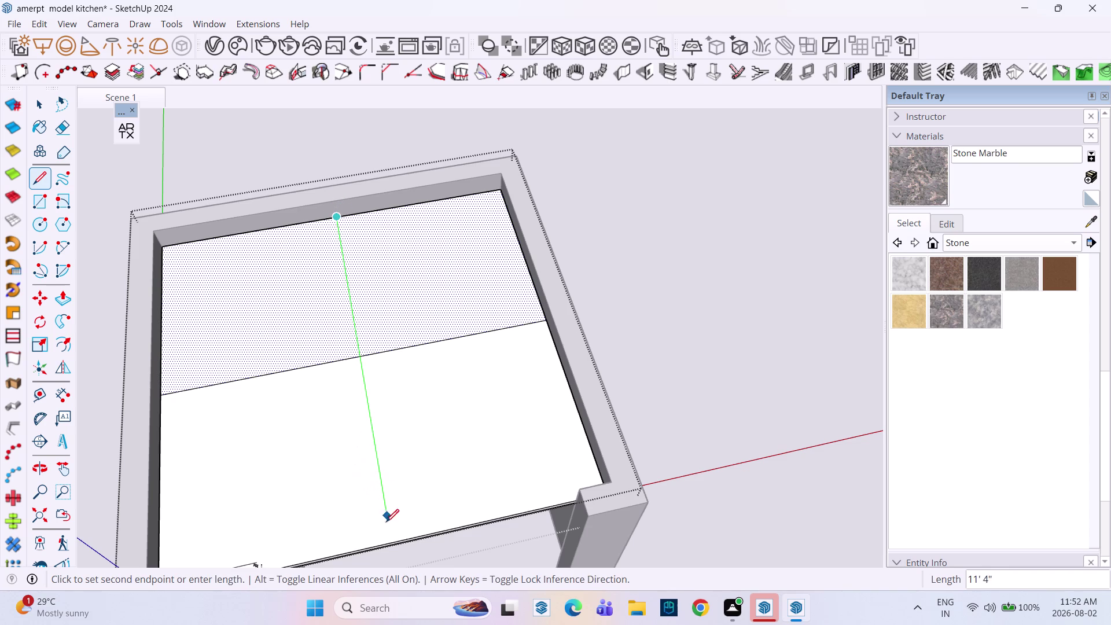
click(387, 544)
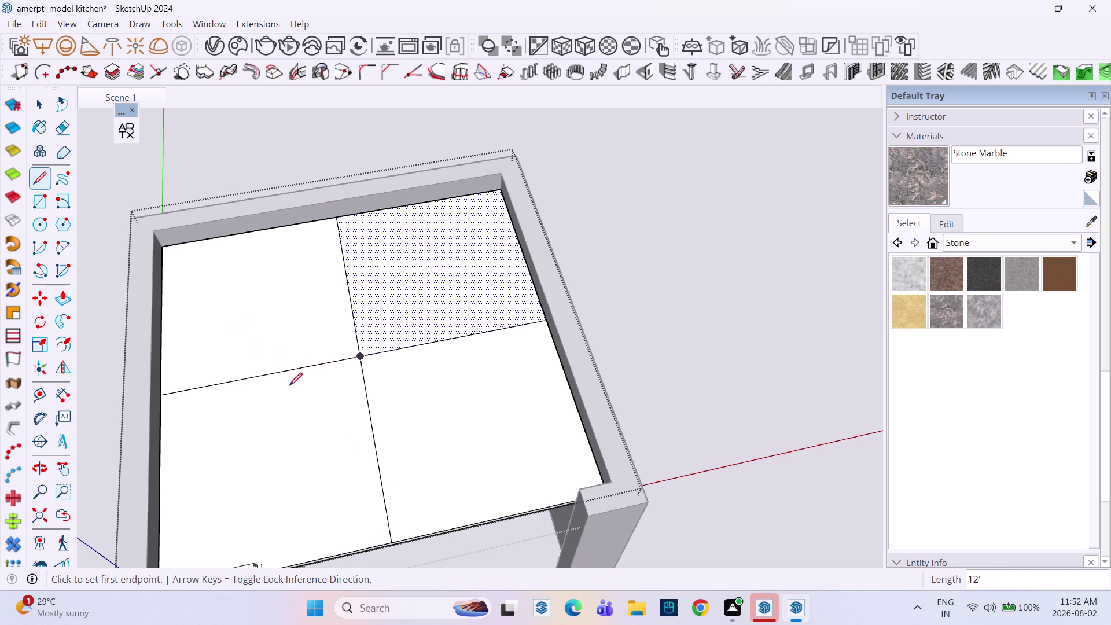
Draw a closed square of lines around the dividers' intersection.
click(281, 374)
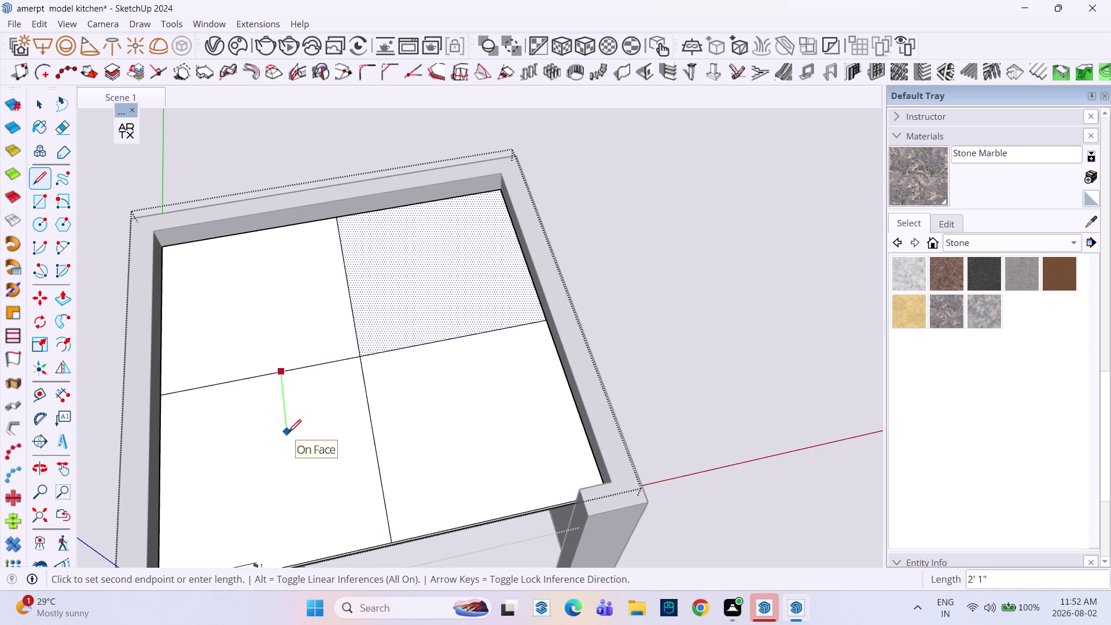
click(289, 432)
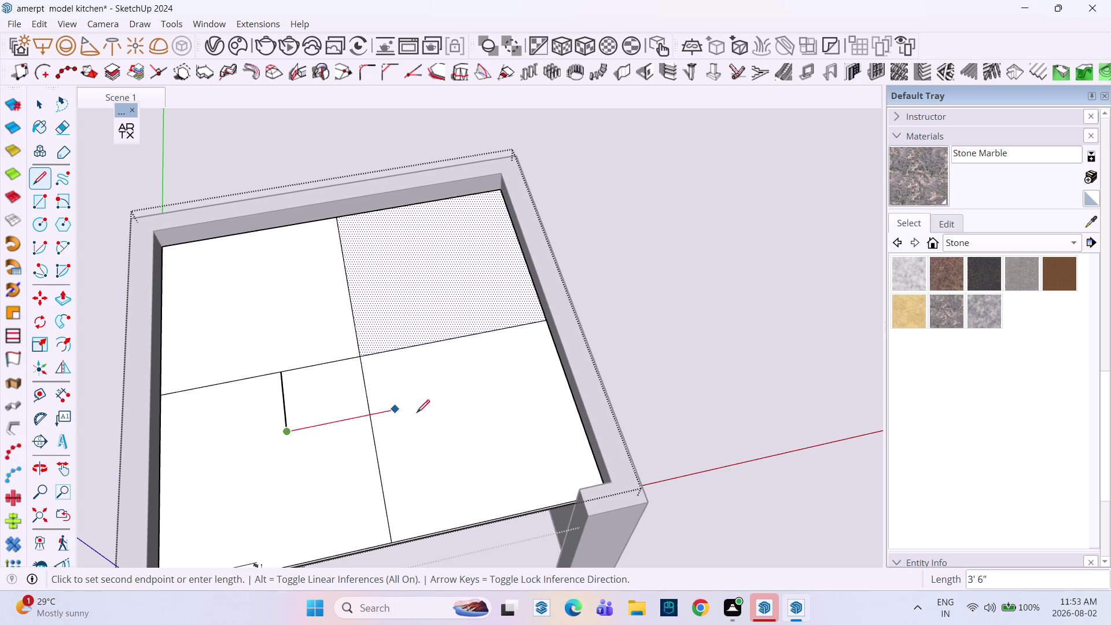
click(458, 397)
click(432, 278)
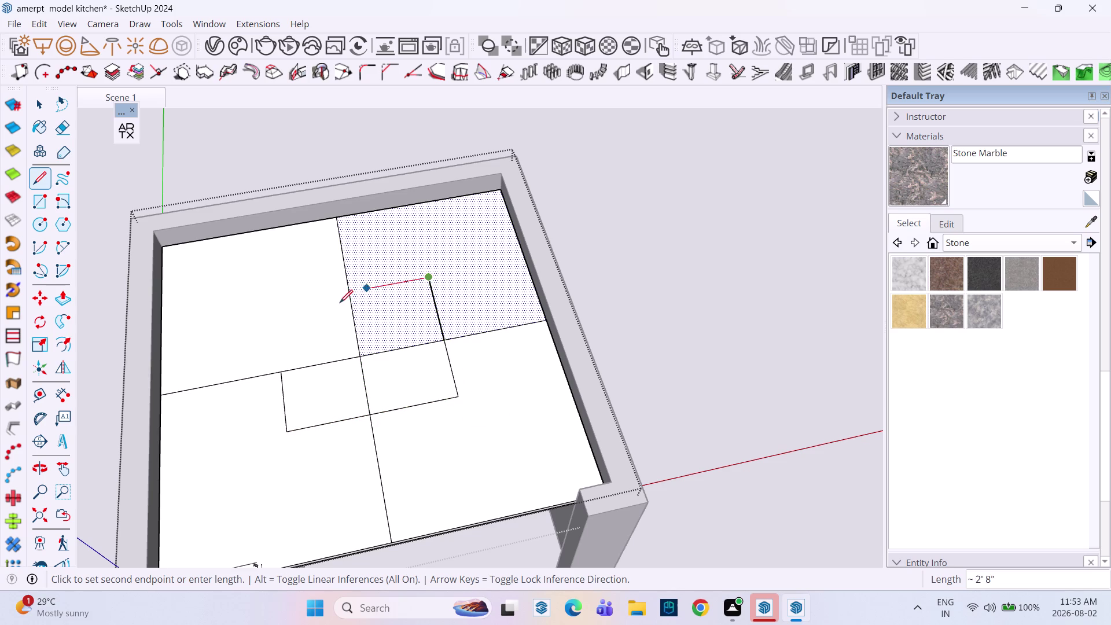
click(270, 304)
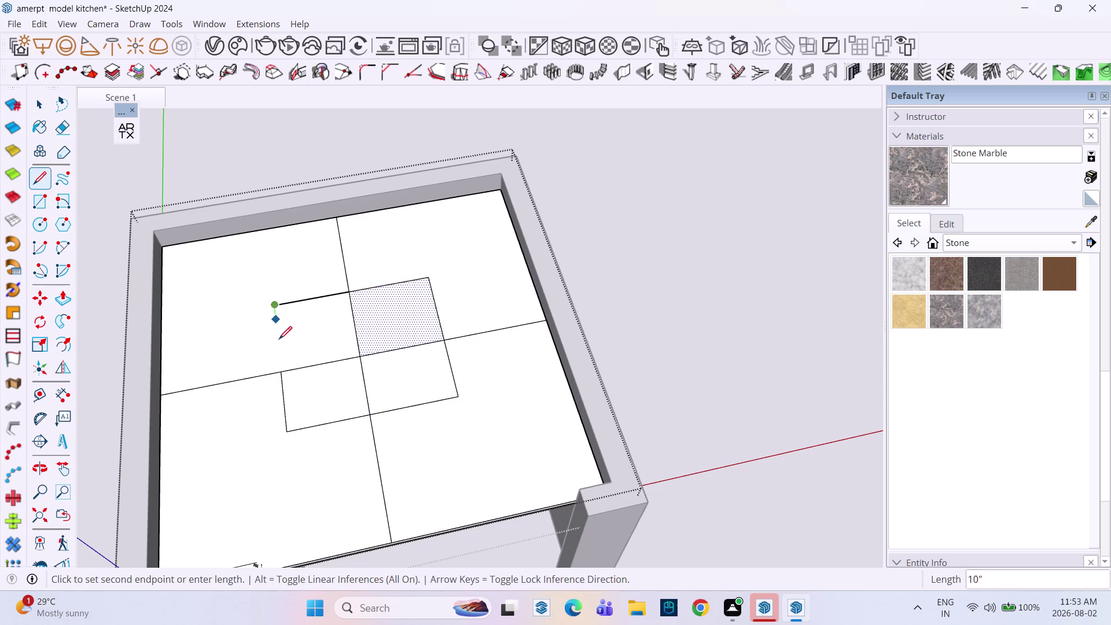
click(280, 374)
key(space)
scroll(down, 3)
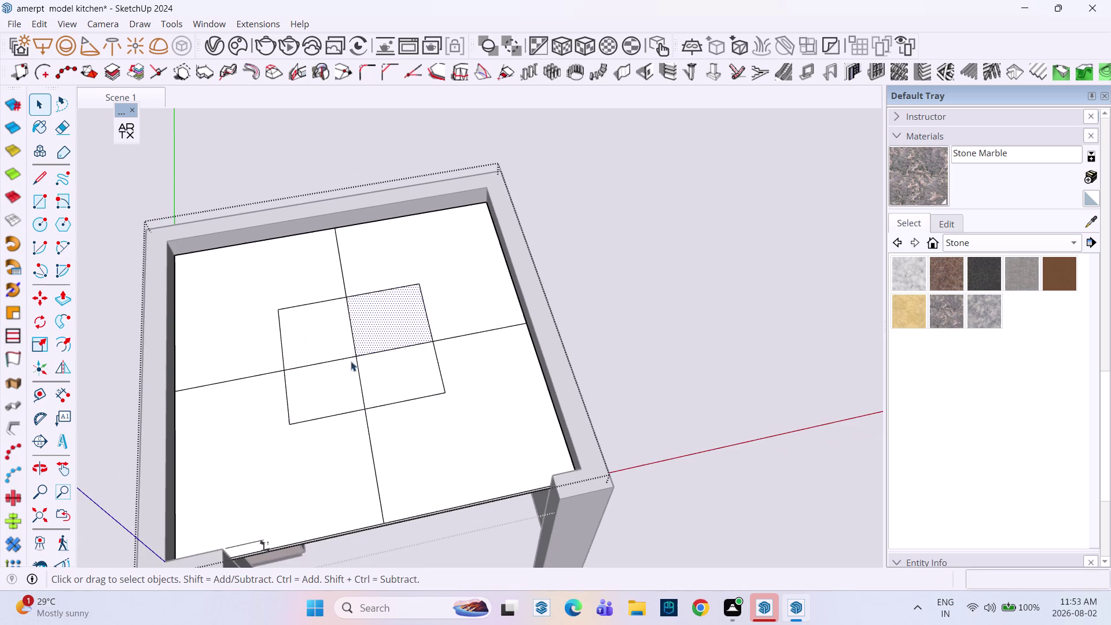
Select the centre square's bottom edge and move it 4".
middle_drag(337, 363, 256, 360)
scroll(down, 3)
middle_drag(287, 358, 369, 357)
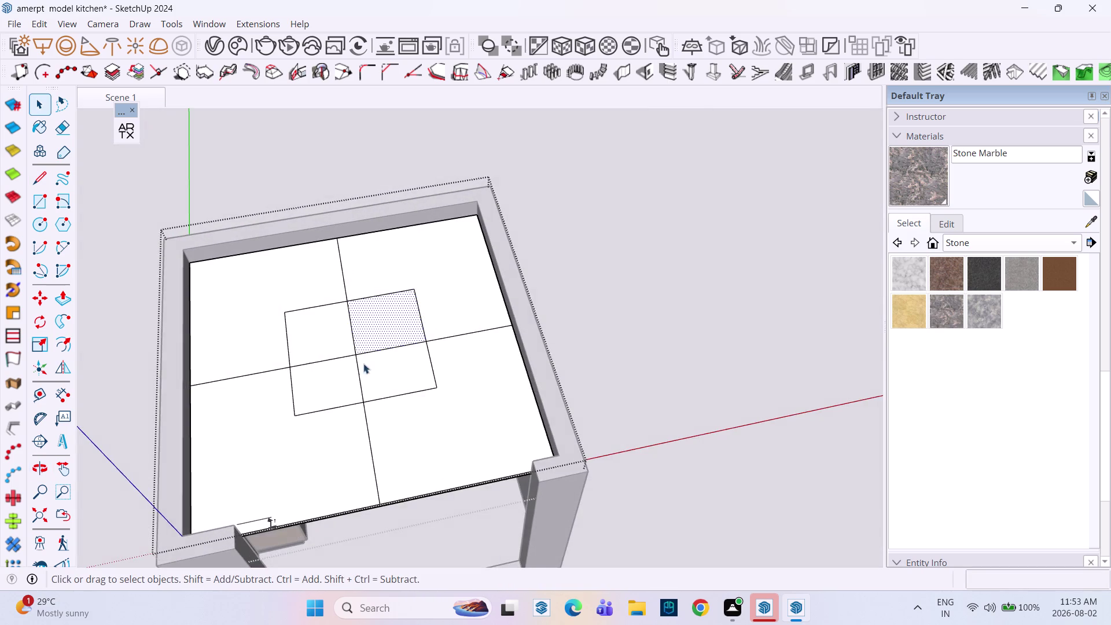
scroll(up, 3)
click(329, 422)
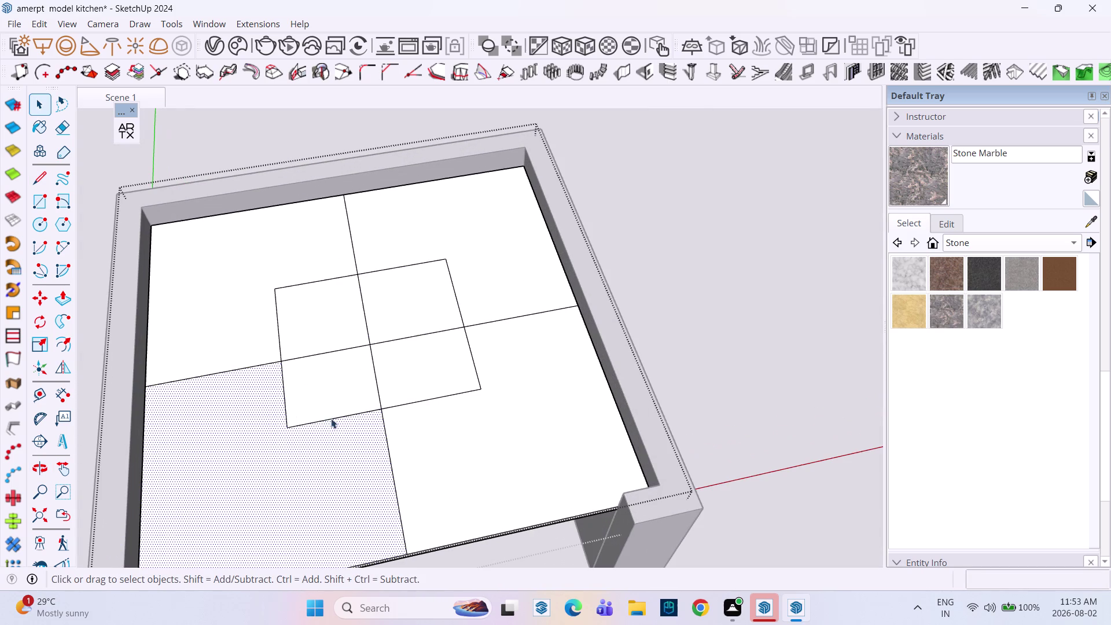
click(332, 417)
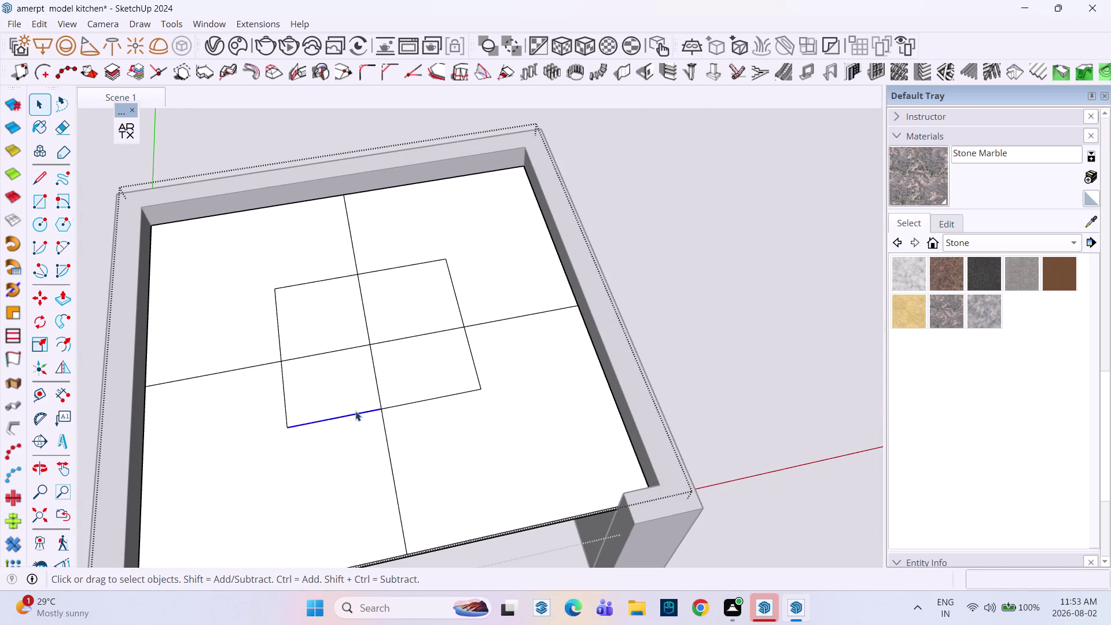
click(413, 403)
drag(459, 392, 469, 390)
key(m)
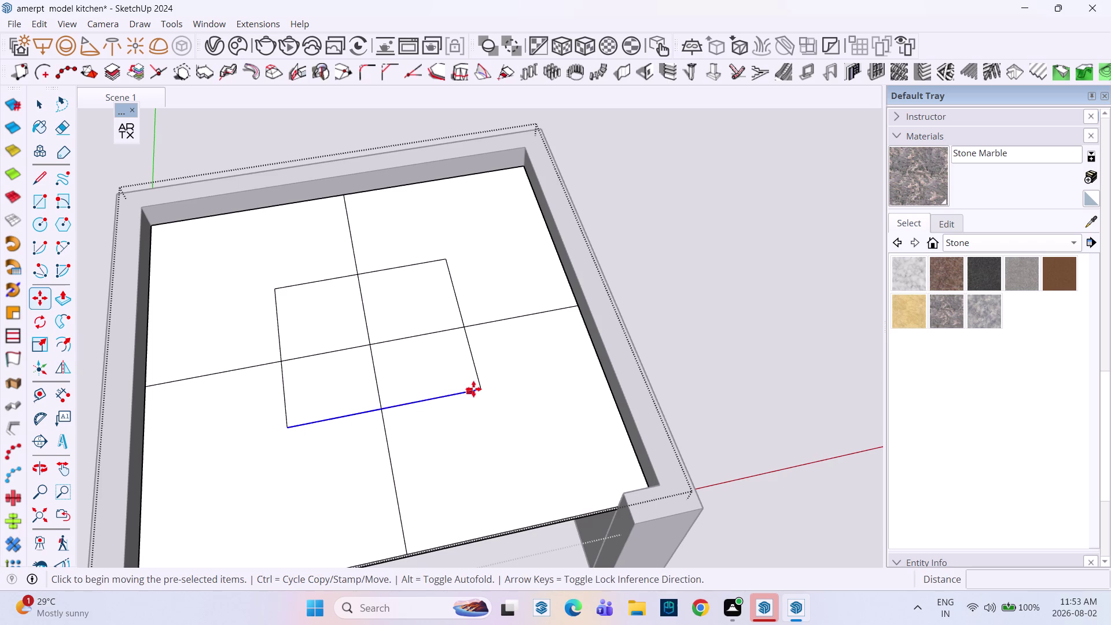
click(479, 389)
click(483, 402)
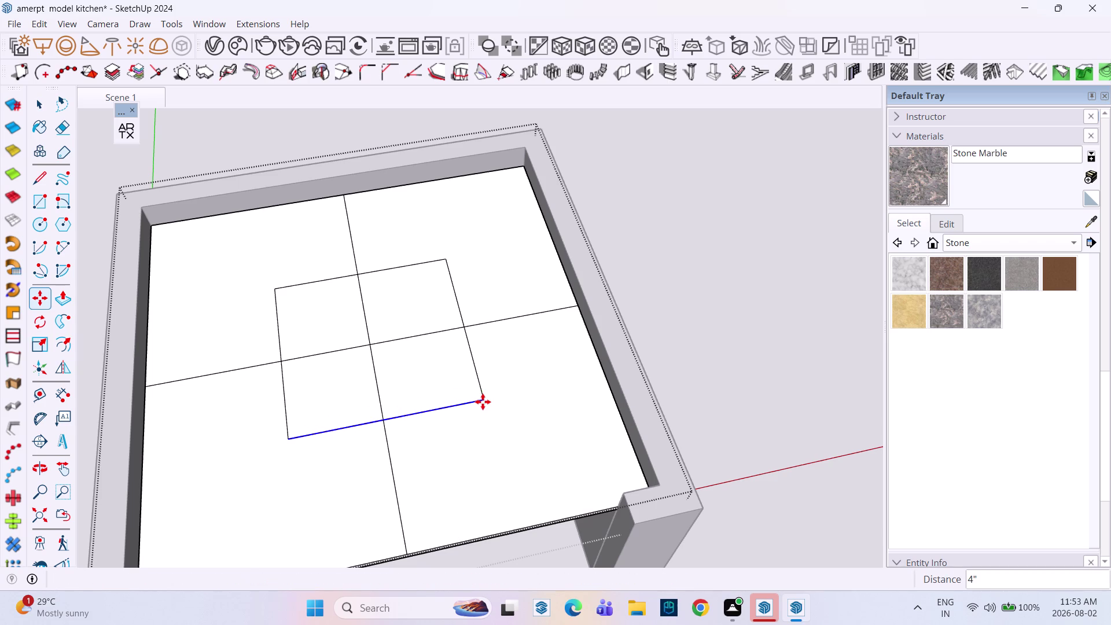
key(space)
Delete the three divider segments inside the centre square, leaving a clean panel.
scroll(down, 3)
middle_drag(398, 432, 348, 442)
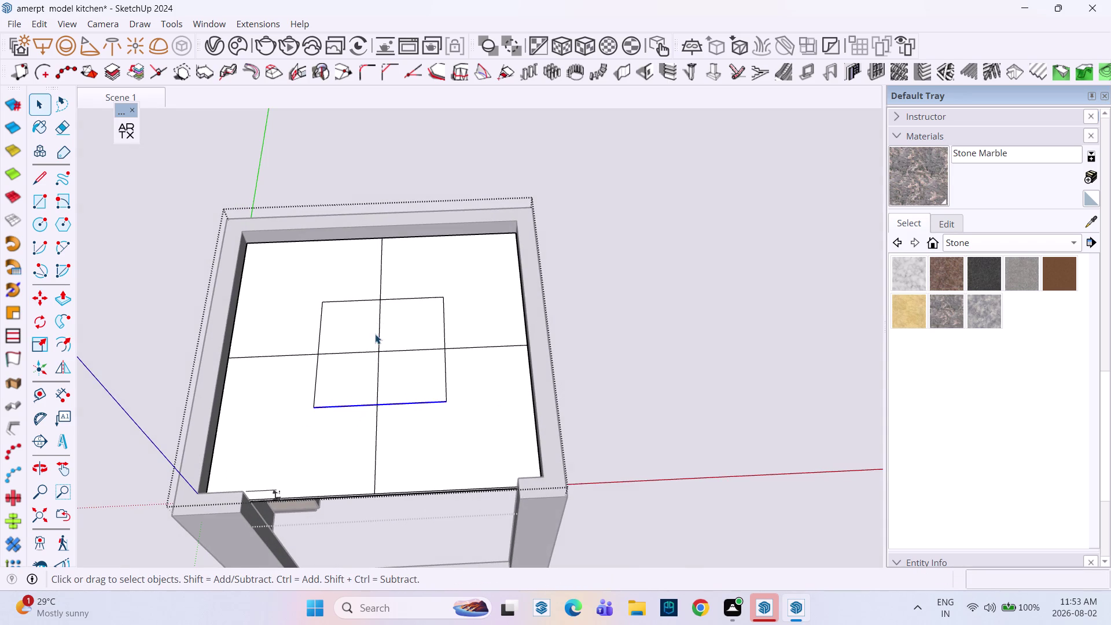
click(381, 332)
key(Delete)
click(379, 367)
key(Delete)
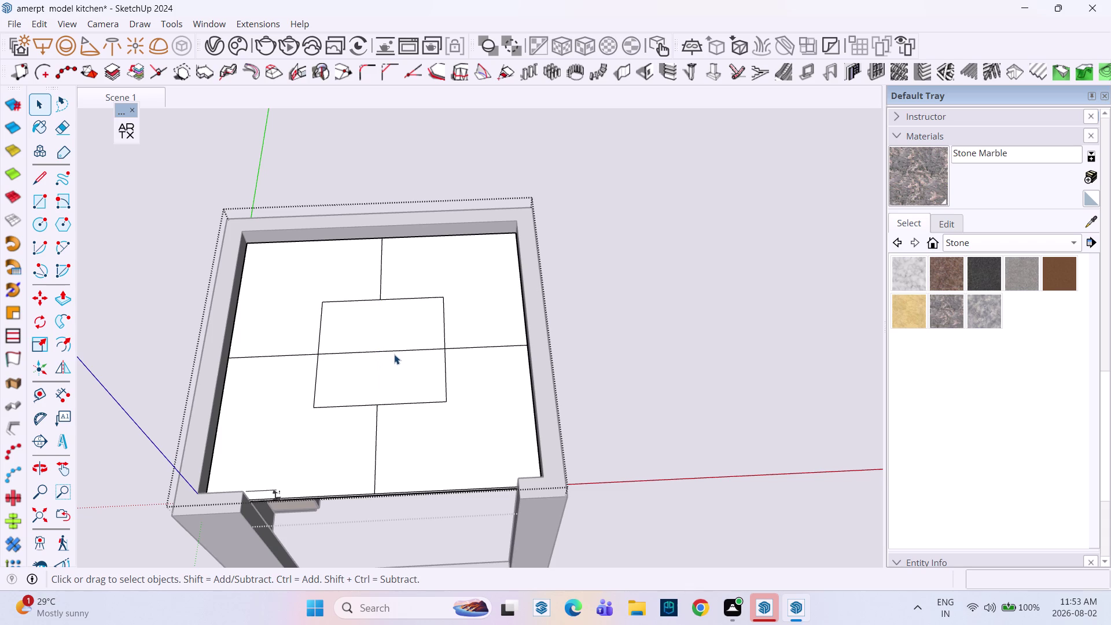
click(395, 353)
key(Delete)
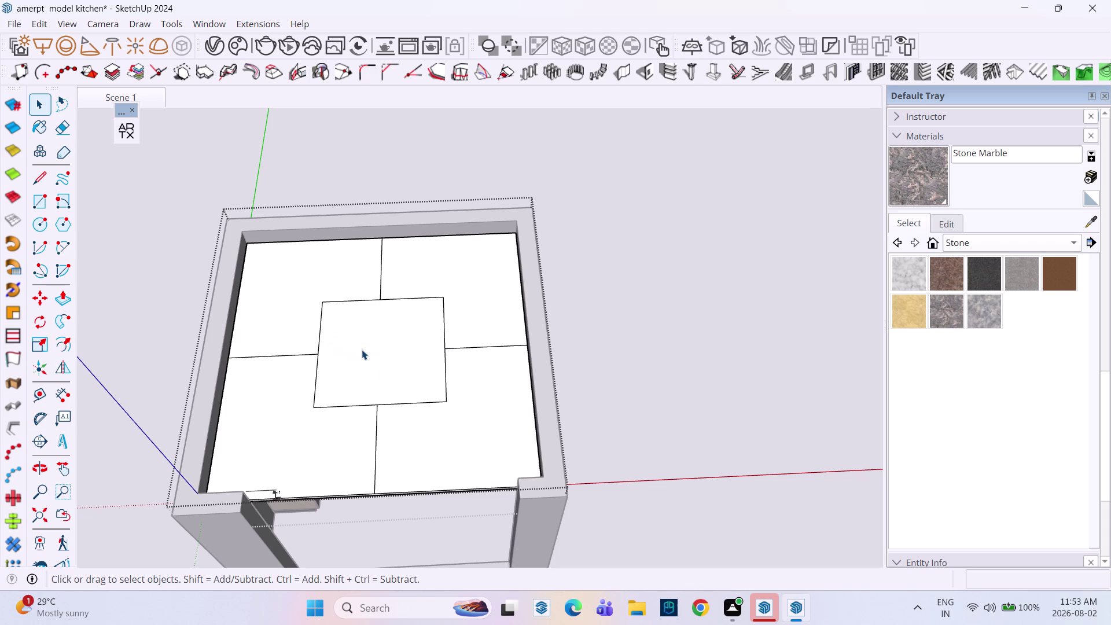
click(363, 349)
key(f)
click(363, 349)
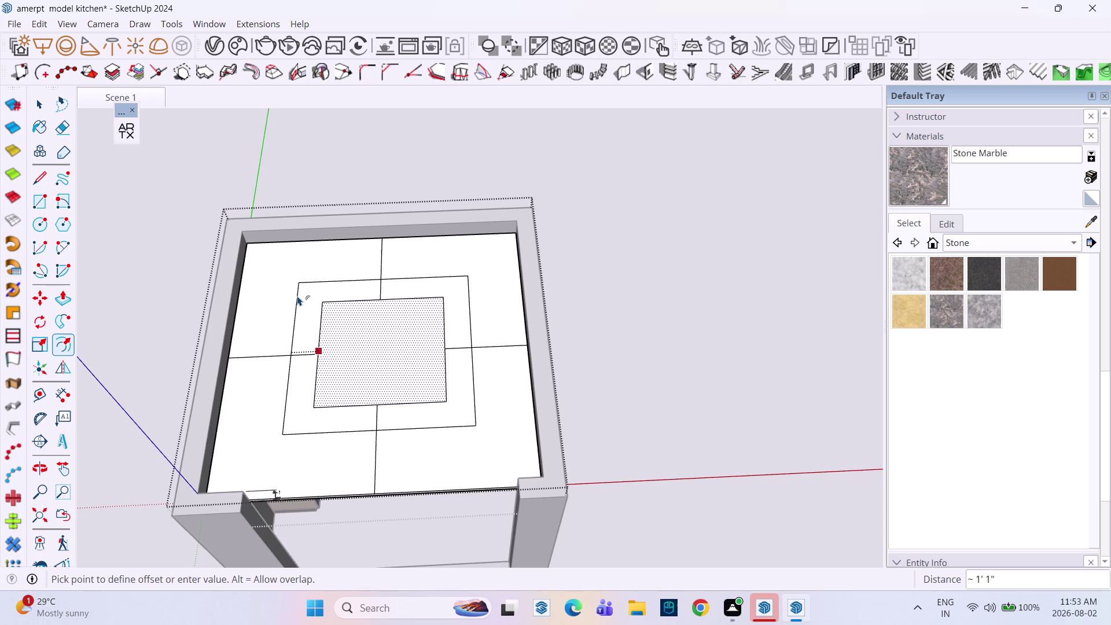
Offset the centre panel's outline by 5" to form a border band.
text(5")
key(Return)
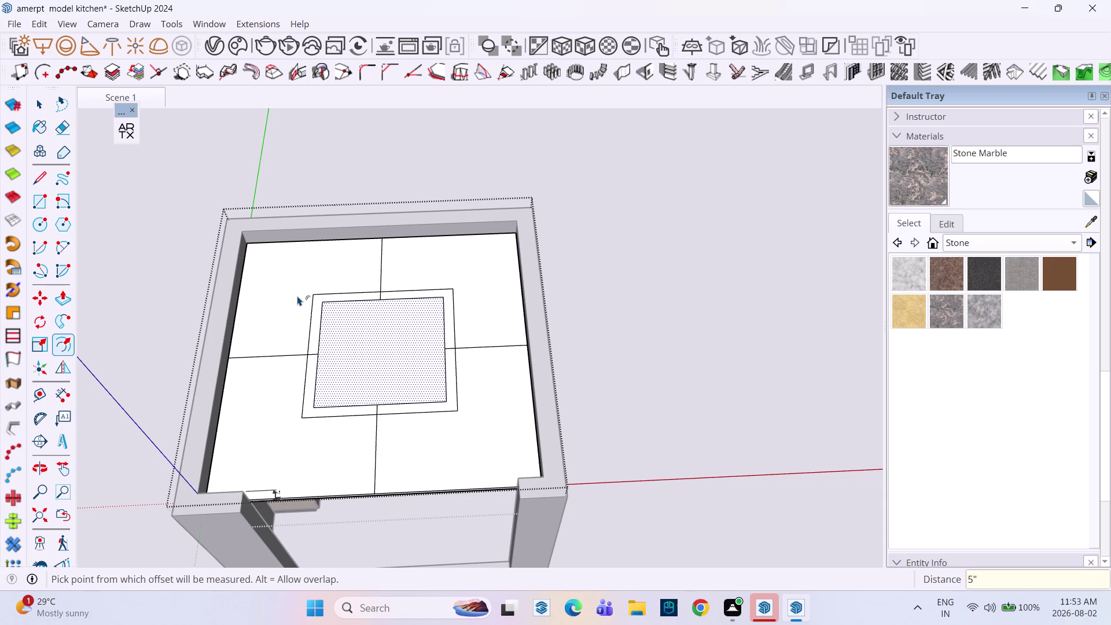
key(space)
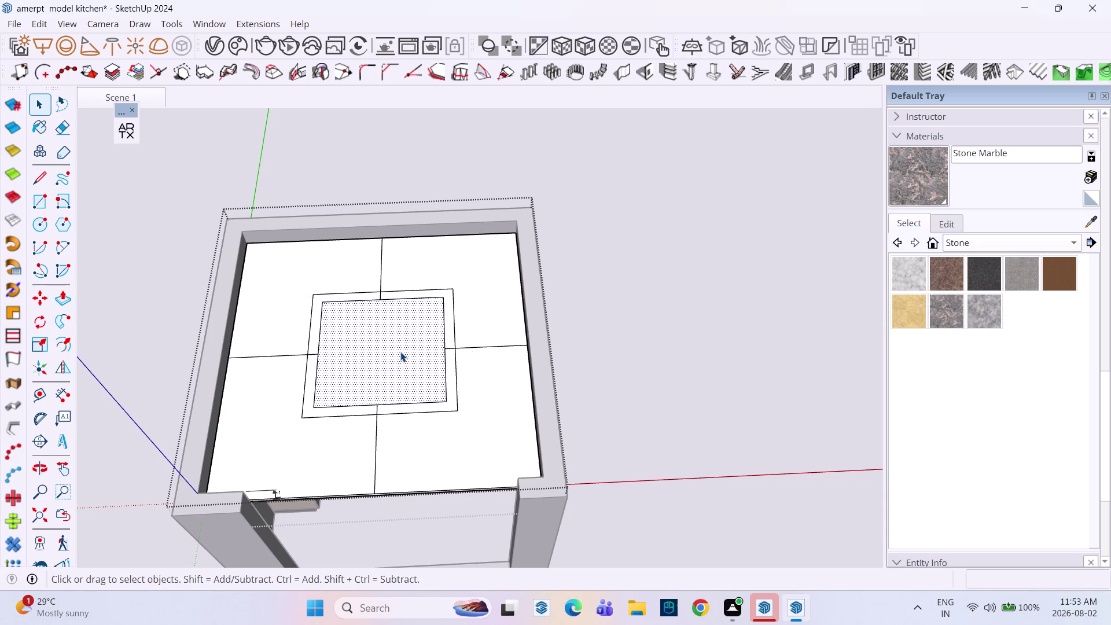
Delete the centre panel's upper face and zoom in on the ceiling centre.
key(Delete)
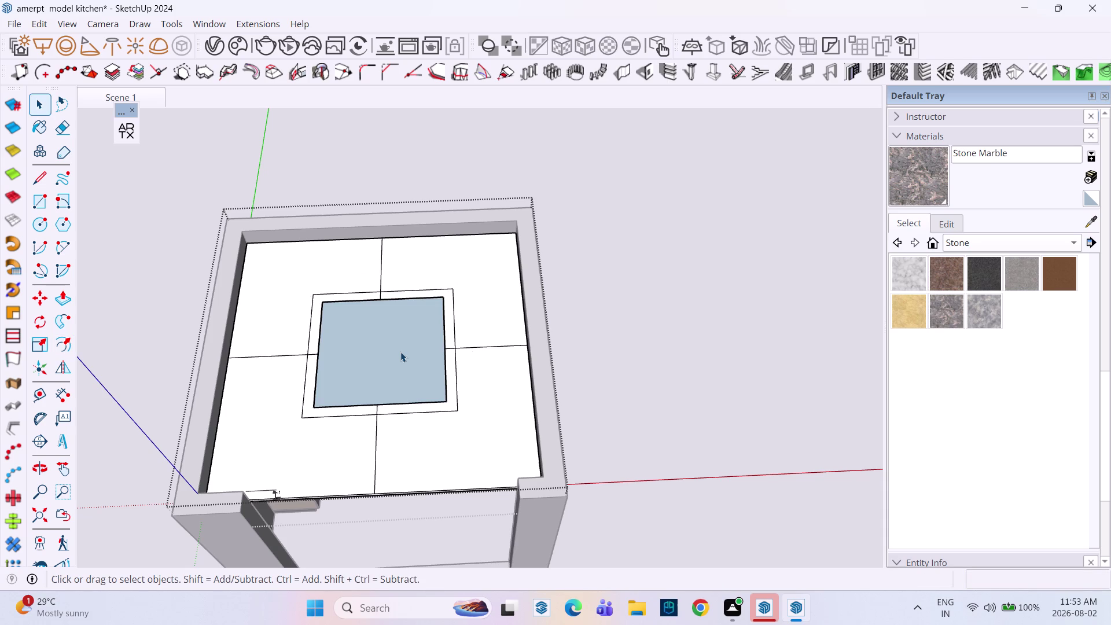
scroll(up, 3)
click(347, 408)
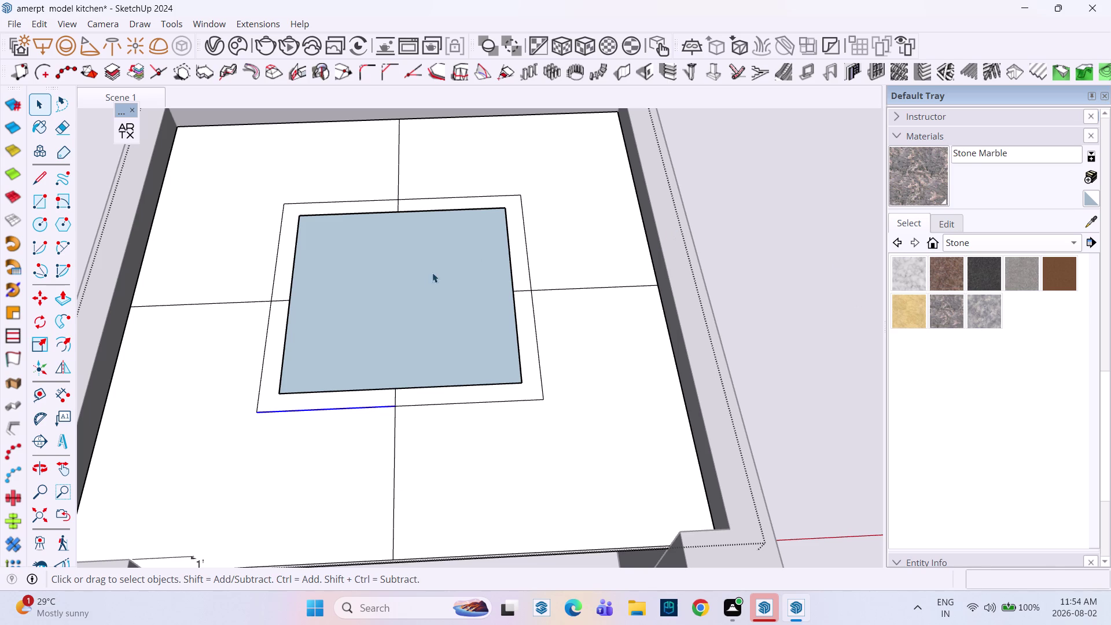
Delete the centre ceiling panel to open the hole and erase the line below the frame.
click(426, 285)
key(Delete)
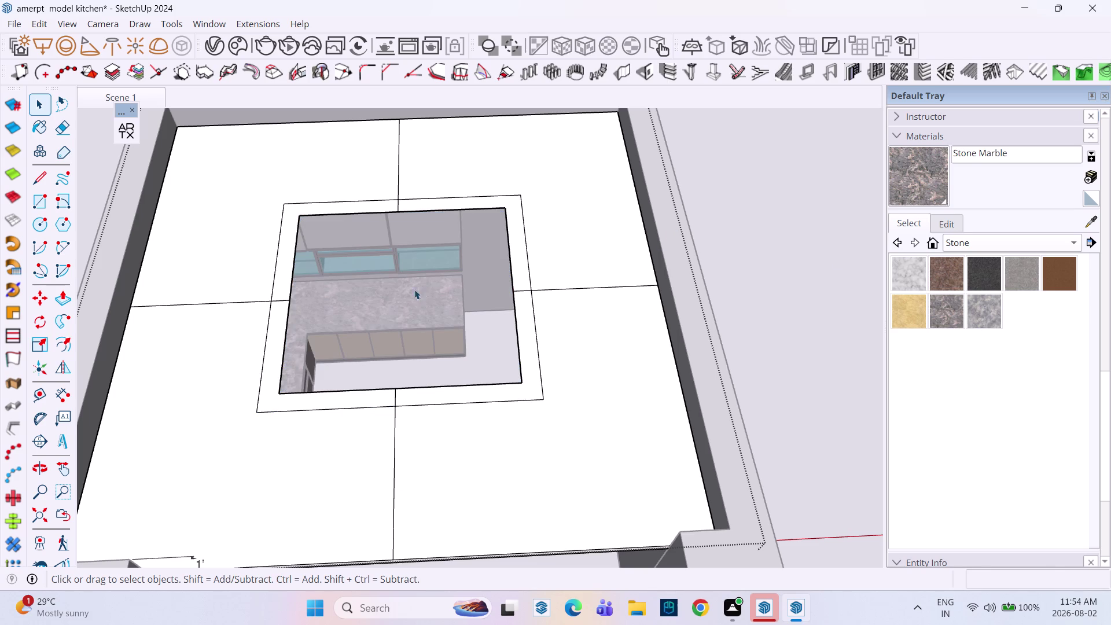
click(368, 403)
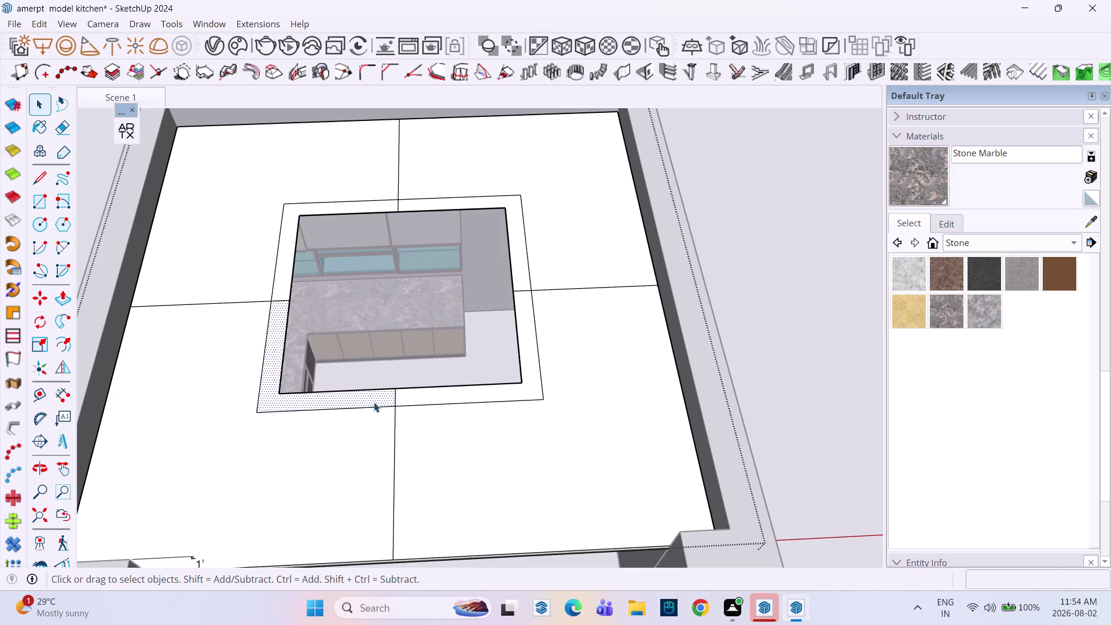
click(395, 442)
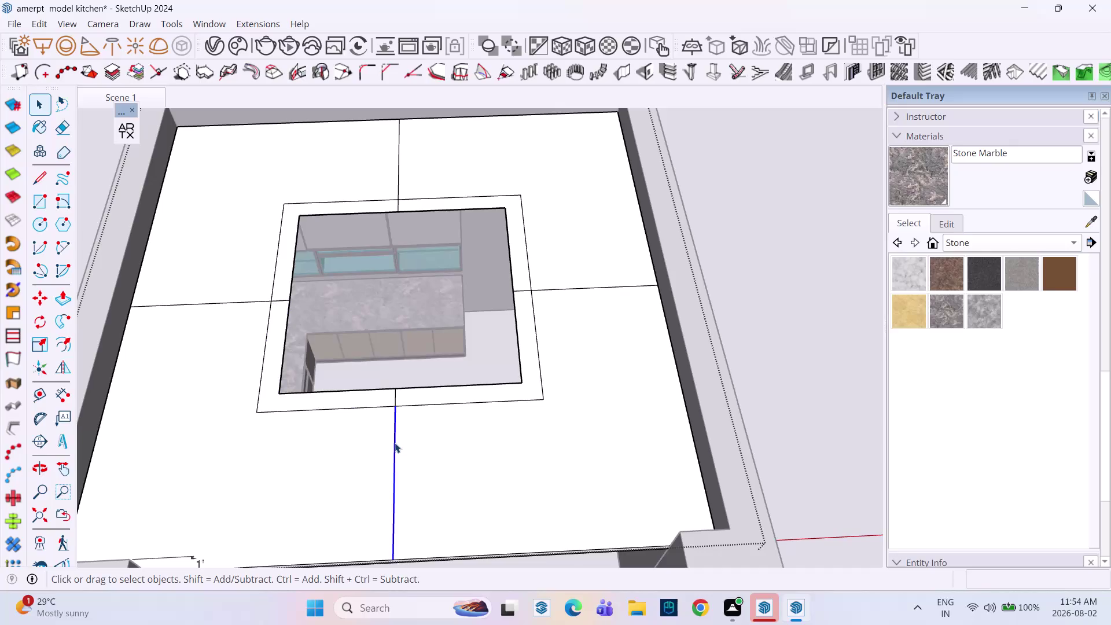
key(Delete)
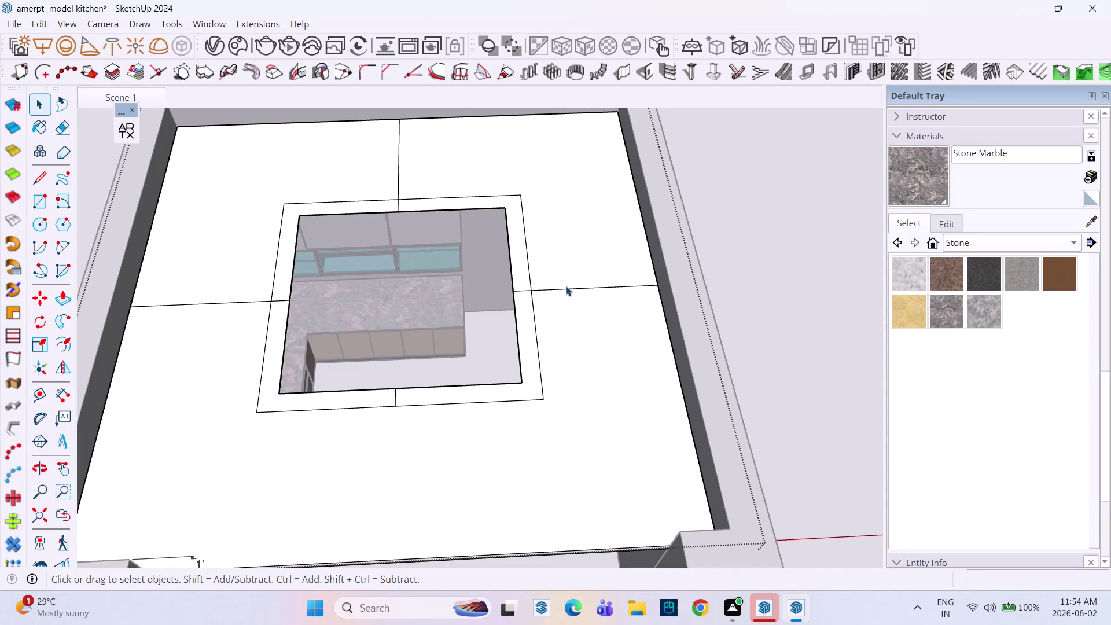
Erase the leftover divider lines to the right of and above the frame.
click(565, 288)
key(Delete)
key(Delete)
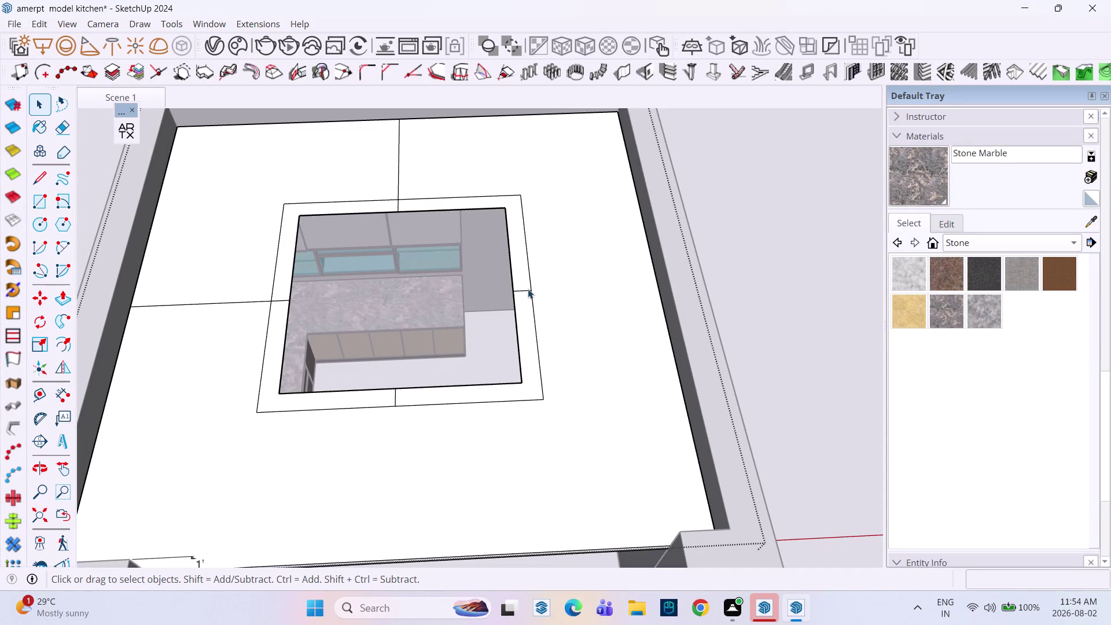
click(522, 289)
key(Delete)
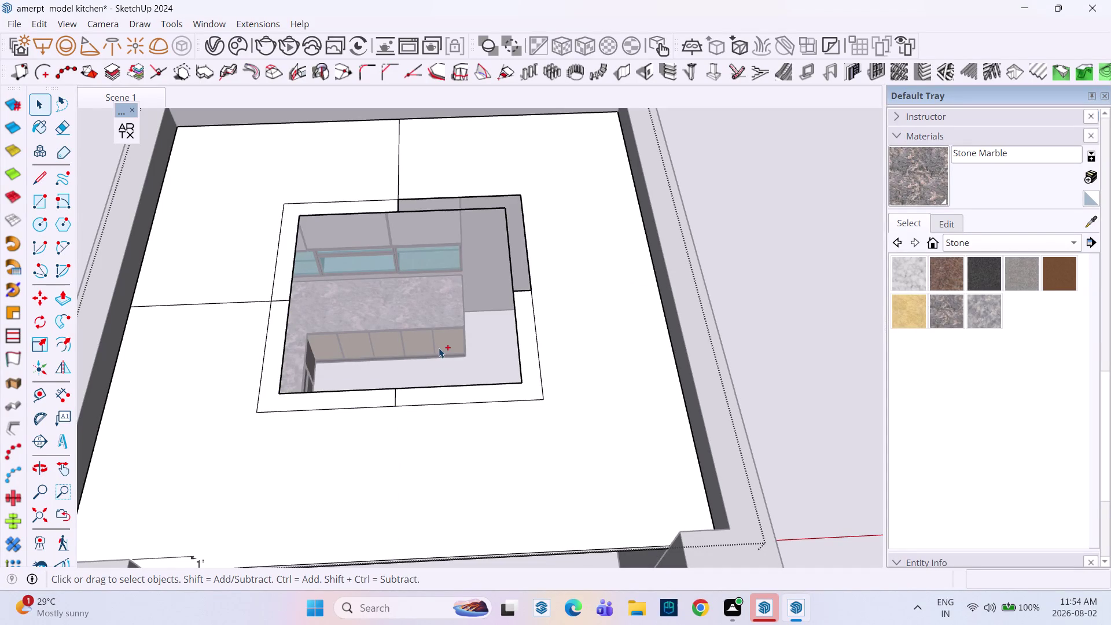
key(ctrl+z)
scroll(up, 3)
drag(493, 232, 595, 358)
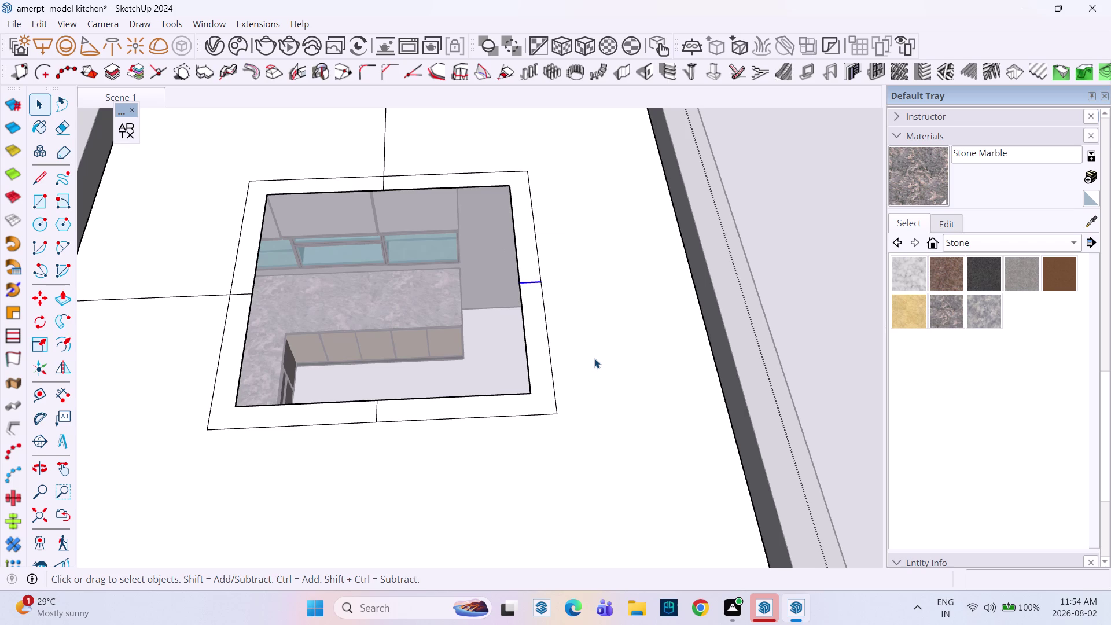
key(Delete)
Box-select and delete the remaining divider lines left of the frame and across the ceiling.
drag(269, 360, 445, 436)
key(Delete)
drag(173, 241, 324, 356)
key(Delete)
drag(158, 251, 292, 355)
click(176, 301)
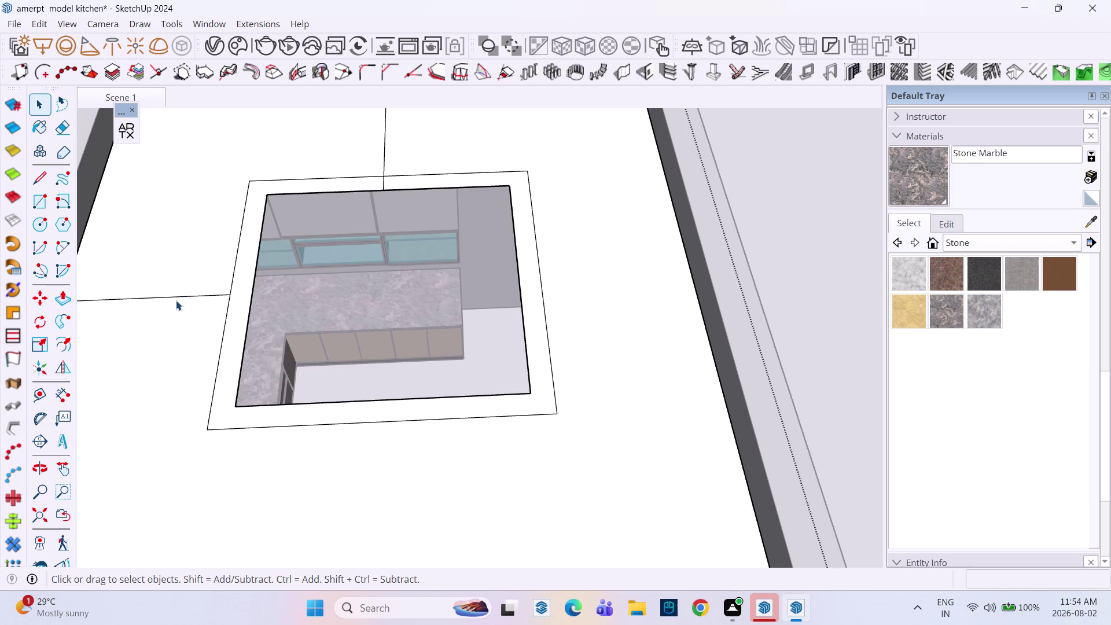
click(178, 298)
key(Delete)
click(386, 144)
key(Delete)
drag(370, 155, 475, 249)
key(Delete)
Orbit back out to the whole ceiling and select the main ceiling face.
scroll(down, 3)
middle_drag(349, 432, 355, 410)
middle_click(354, 410)
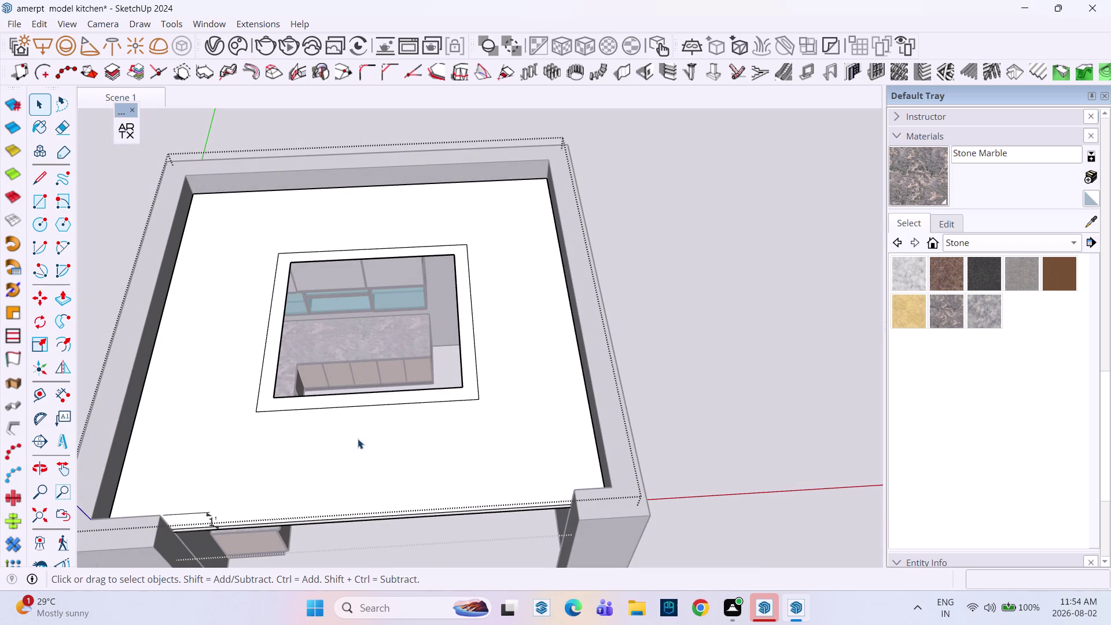
click(358, 440)
Offset the ceiling edge 1' inward and delete the area between the new border and frame.
key(f)
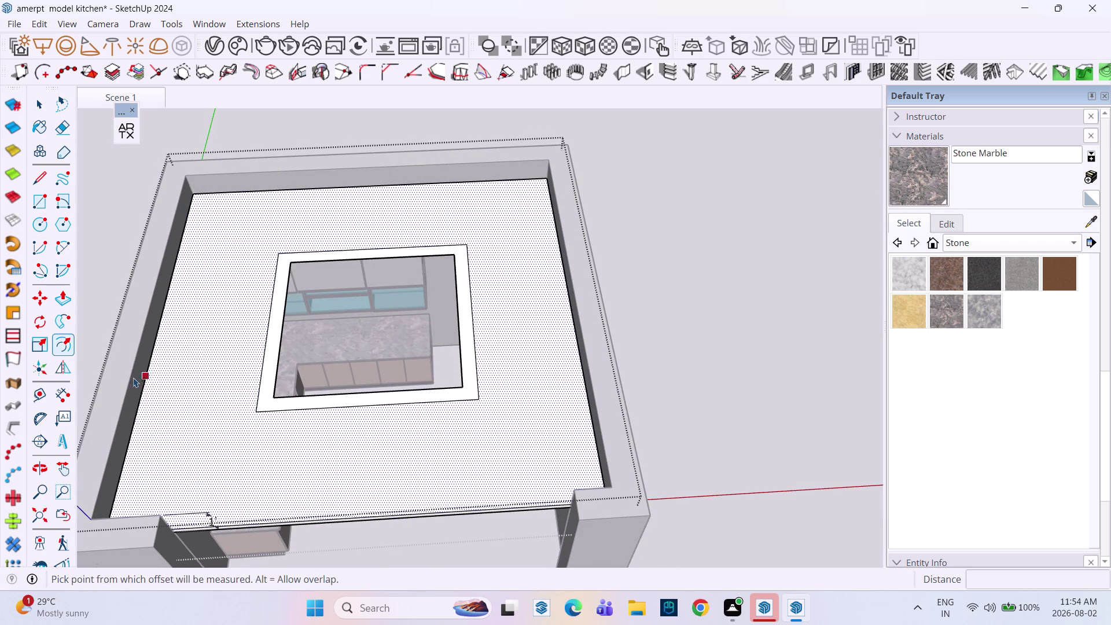
click(145, 375)
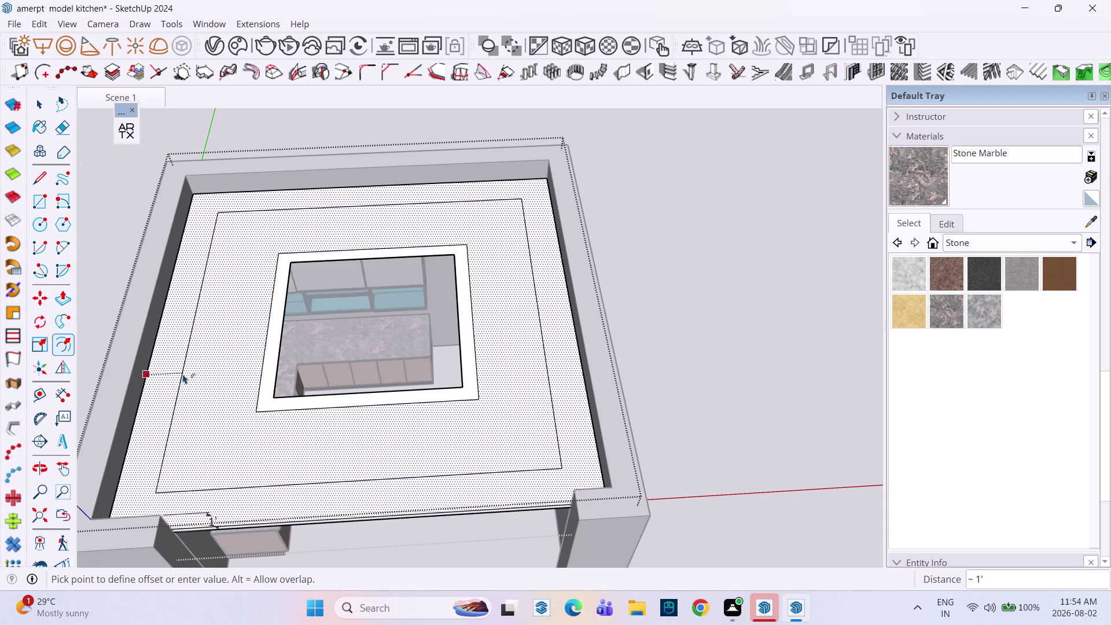
text(1')
key(Return)
key(space)
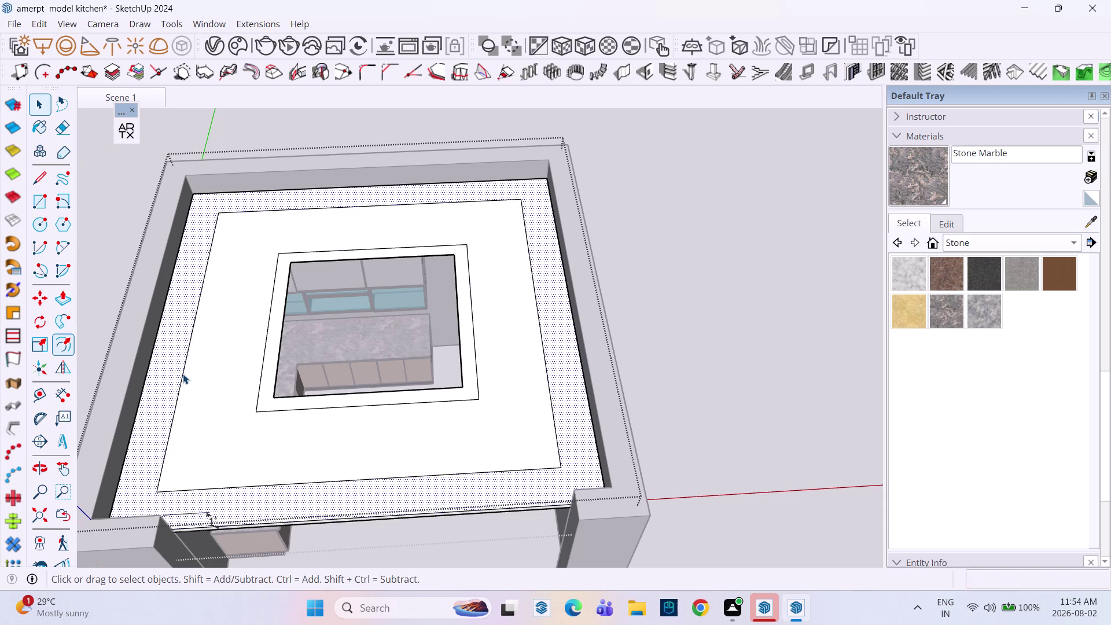
click(243, 386)
key(Delete)
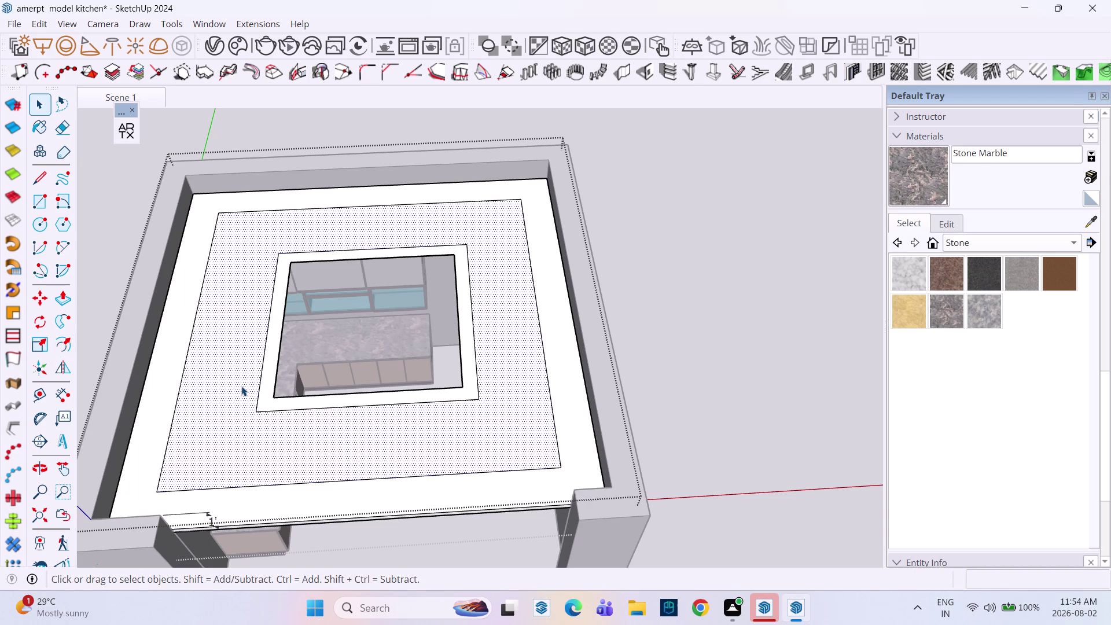
Orbit inside the room to inspect the ceiling band's corner and underside.
middle_drag(361, 381, 375, 343)
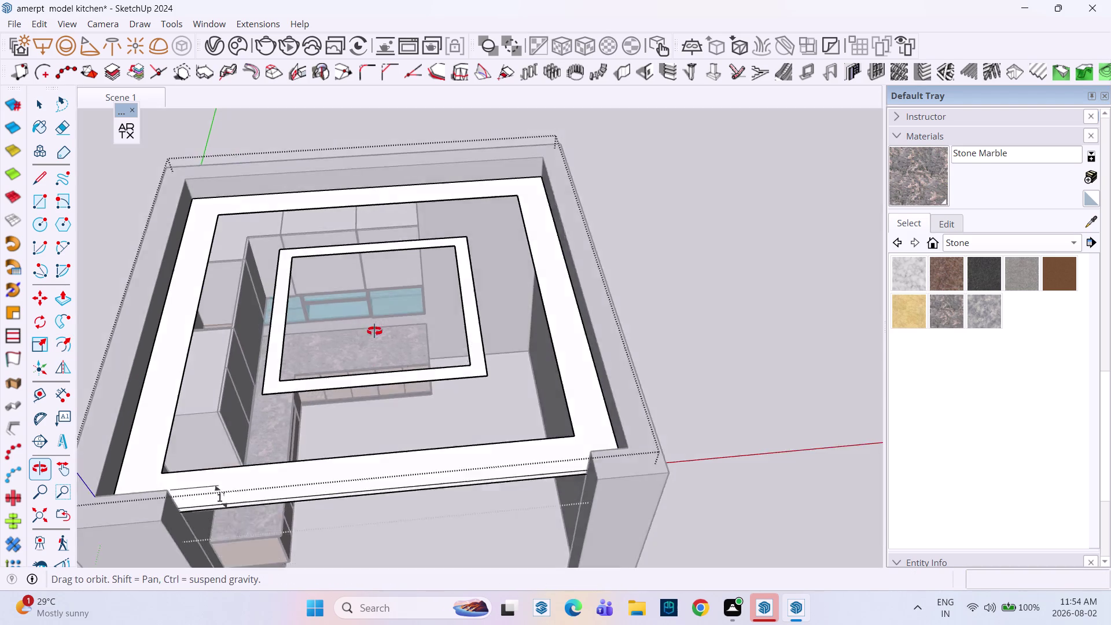
middle_drag(375, 343, 332, 261)
middle_drag(369, 317, 423, 165)
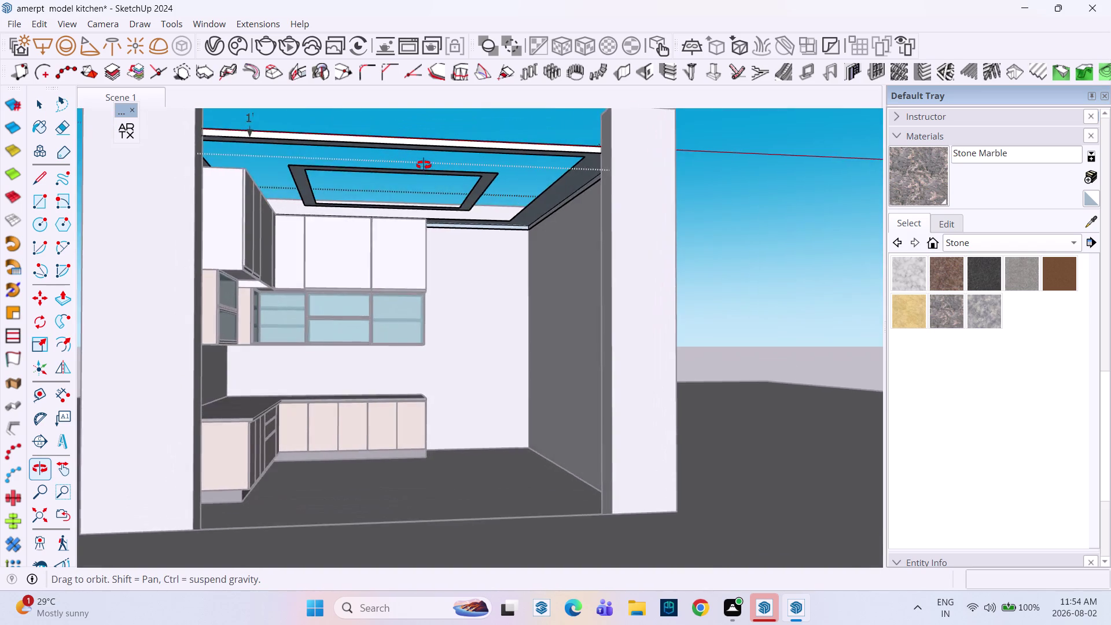
middle_drag(424, 165, 383, 210)
scroll(down, 3)
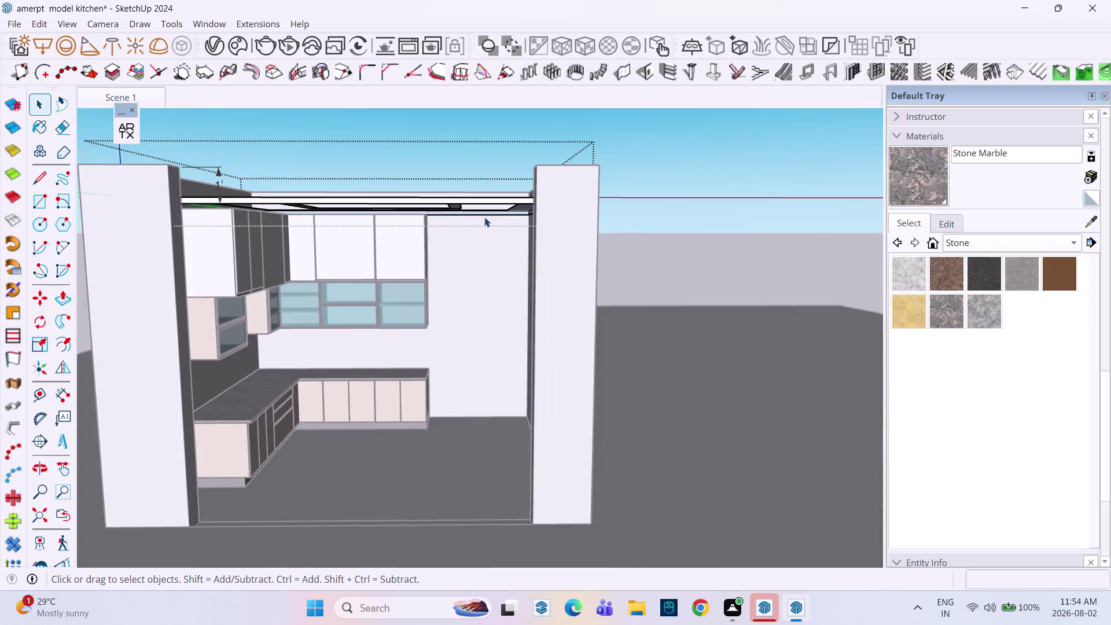
scroll(up, 3)
middle_drag(498, 206, 520, 196)
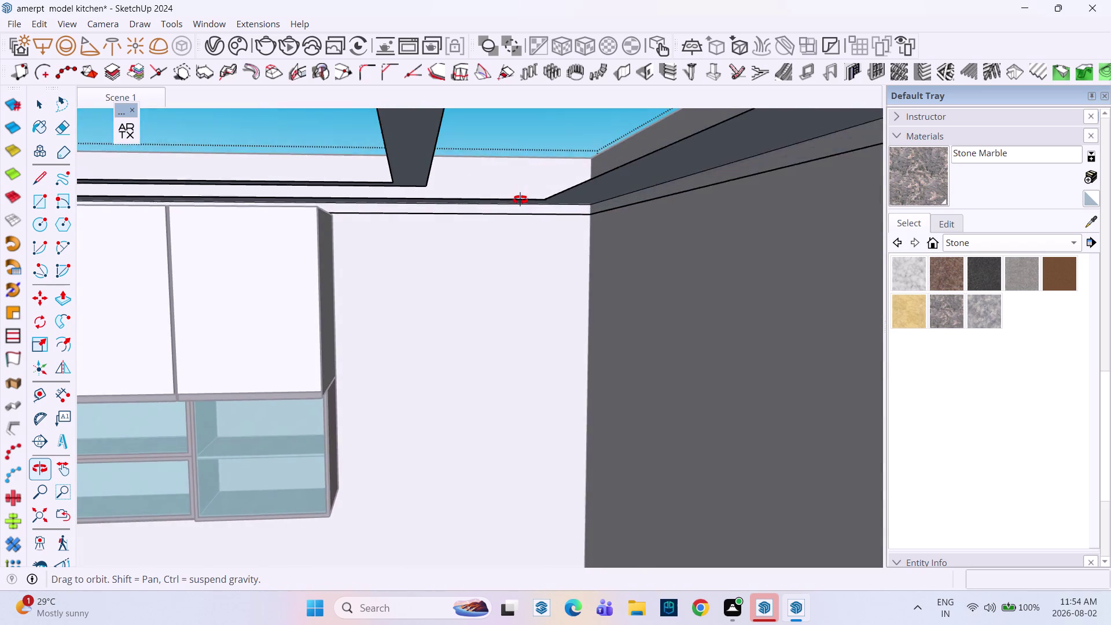
middle_drag(520, 196, 521, 205)
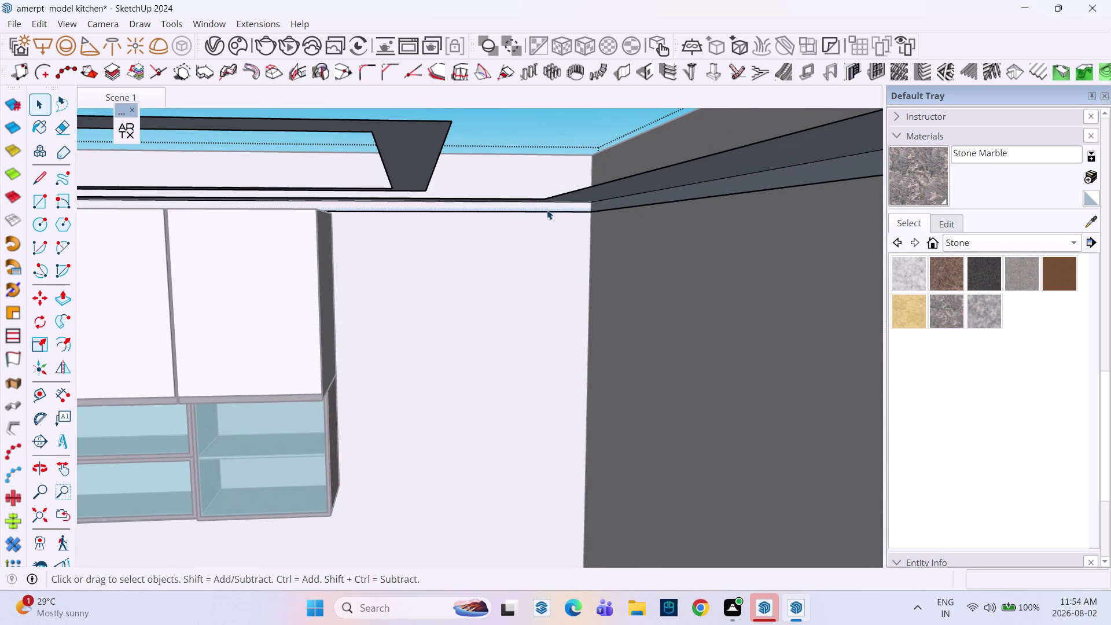
click(606, 189)
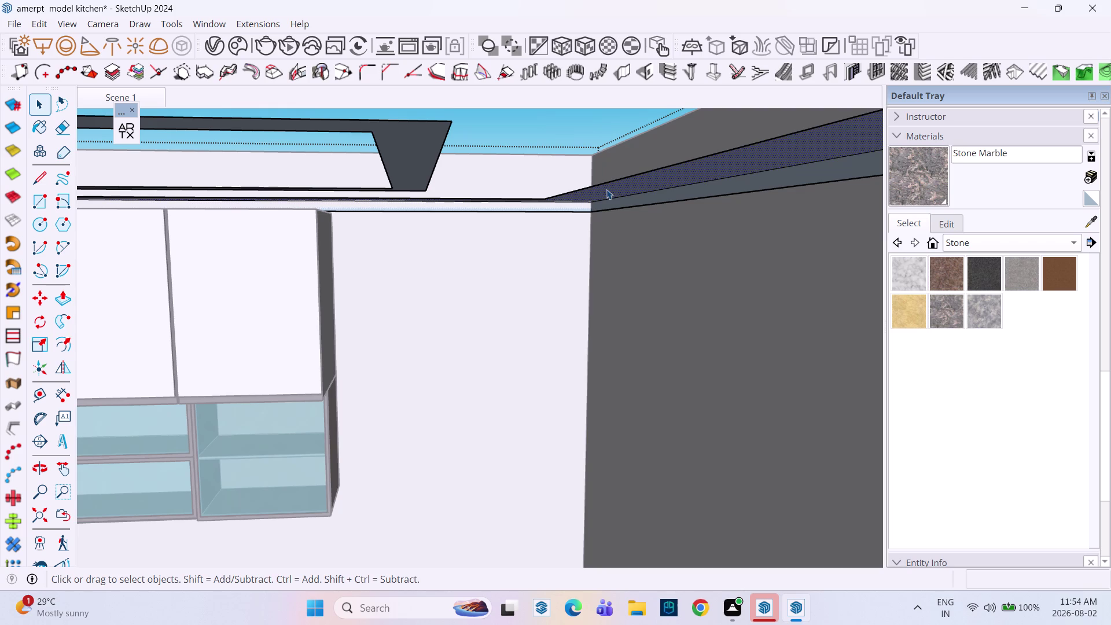
scroll(down, 3)
middle_drag(521, 224, 517, 217)
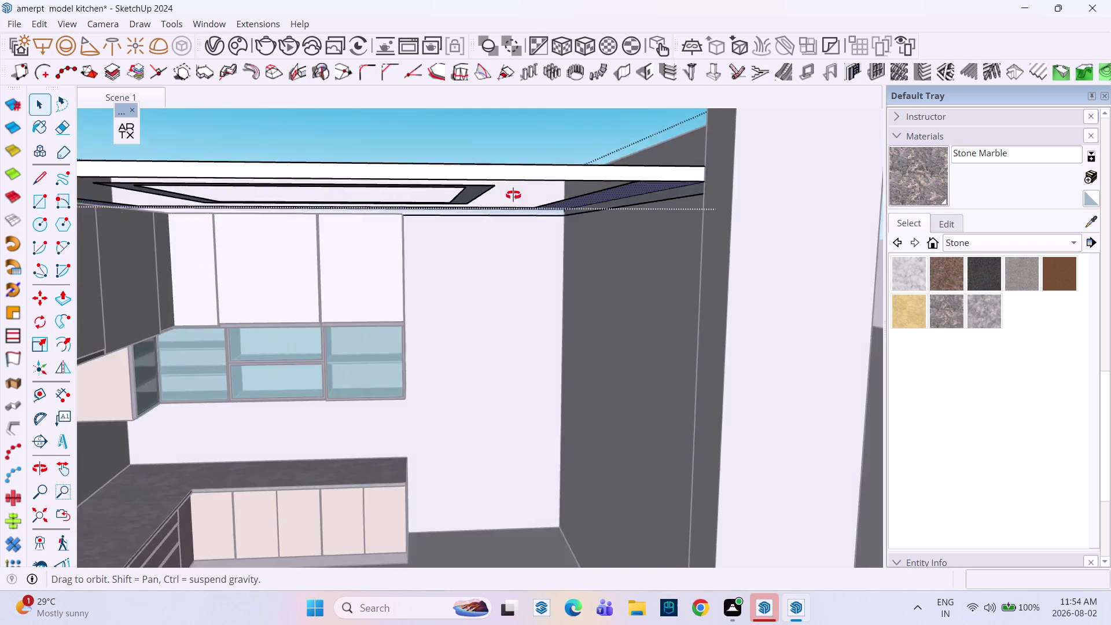
middle_drag(517, 217, 503, 107)
key(p)
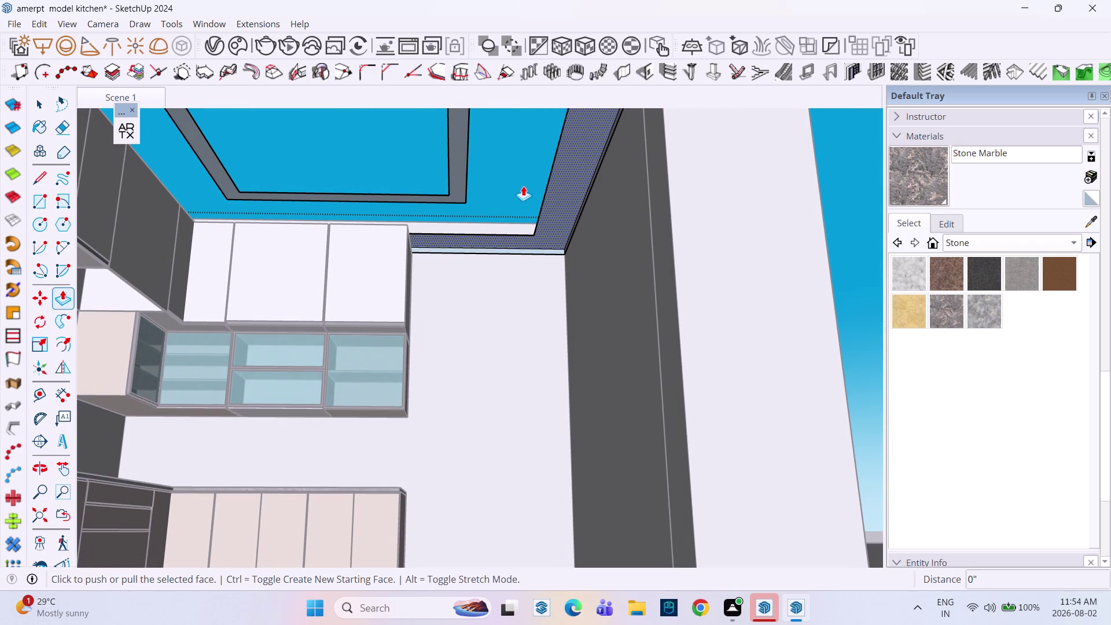
click(564, 211)
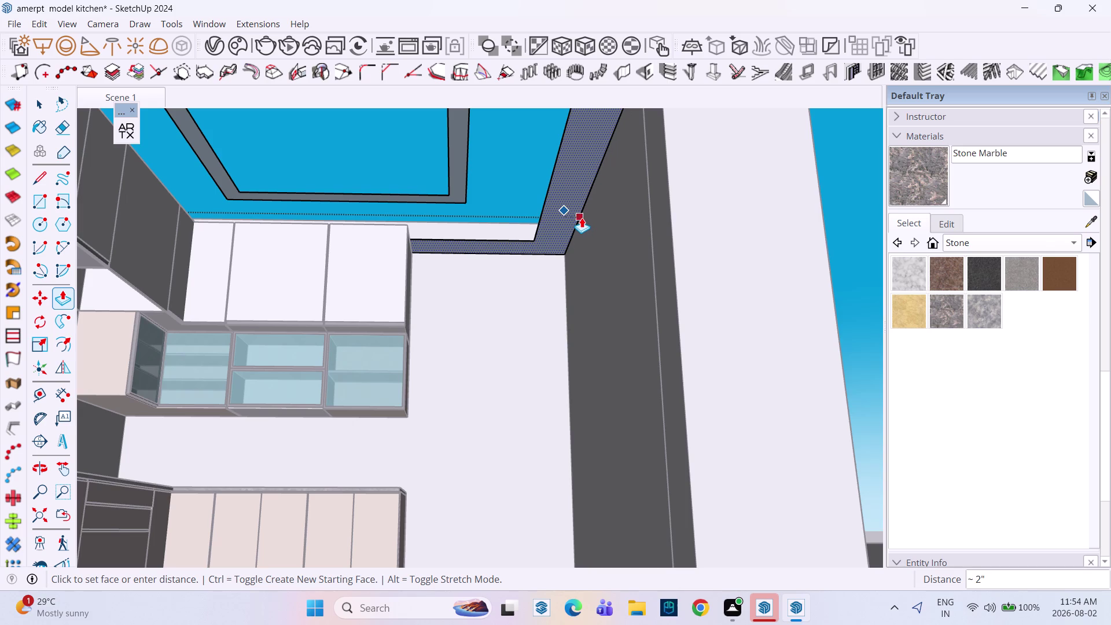
scroll(up, 3)
click(581, 218)
scroll(up, 3)
scroll(down, 3)
scroll(down, 3)
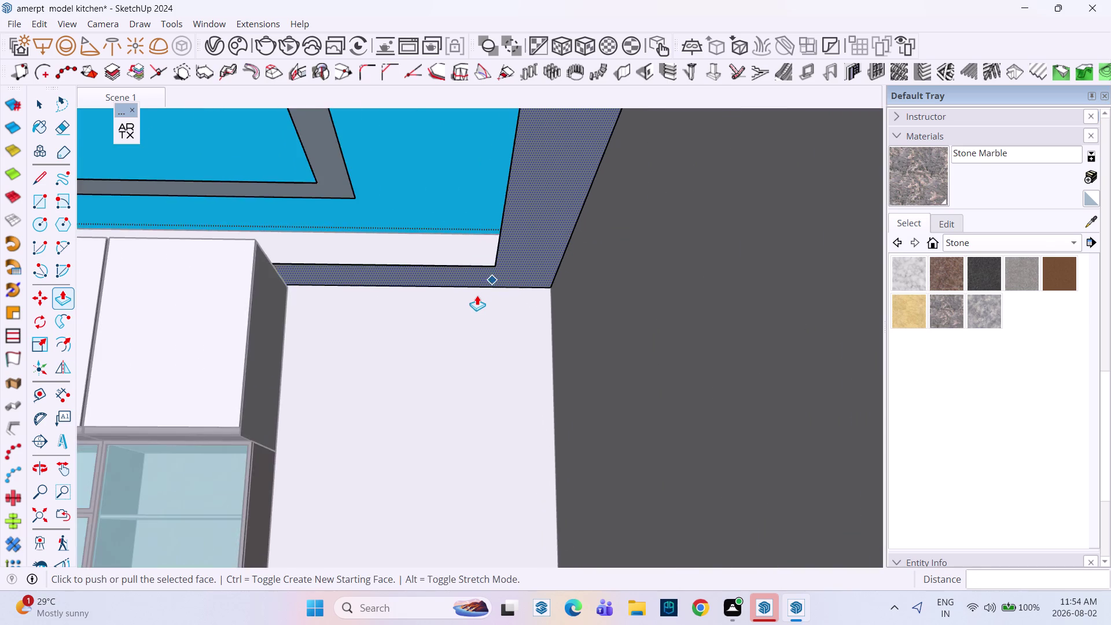
scroll(down, 3)
scroll(down, 3)
scroll(down, 3)
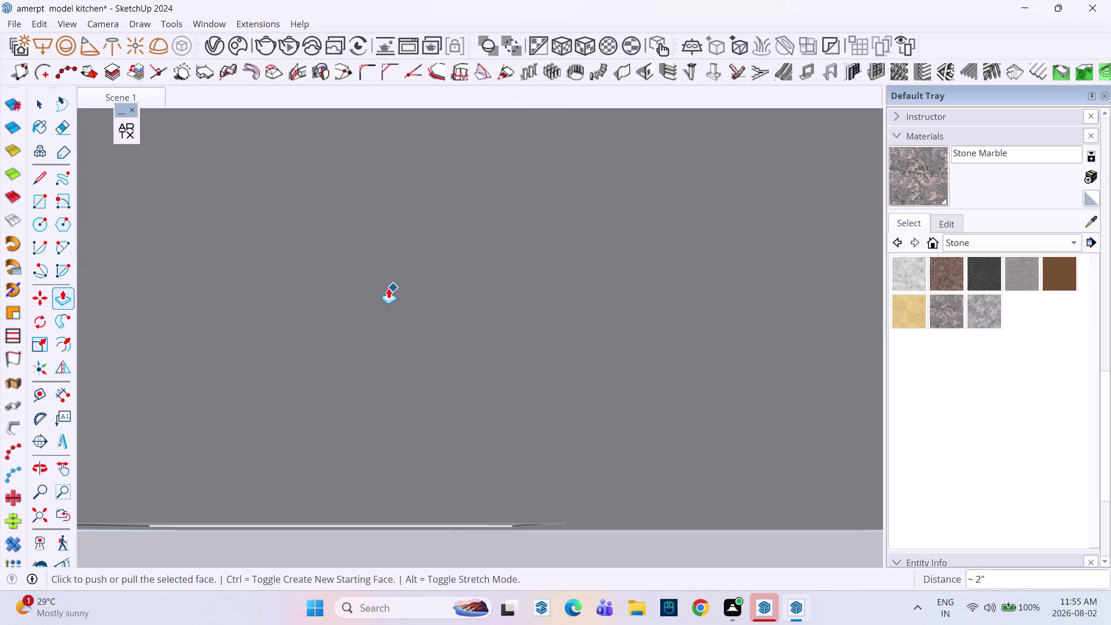
click(95, 99)
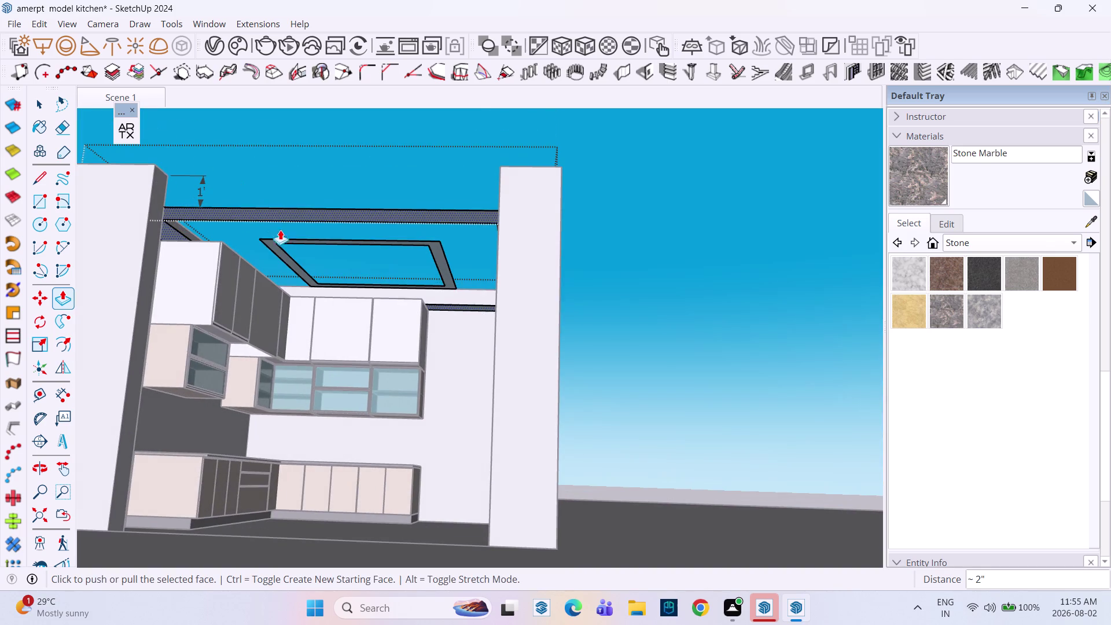
scroll(up, 3)
scroll(up, 3)
middle_drag(435, 334, 451, 287)
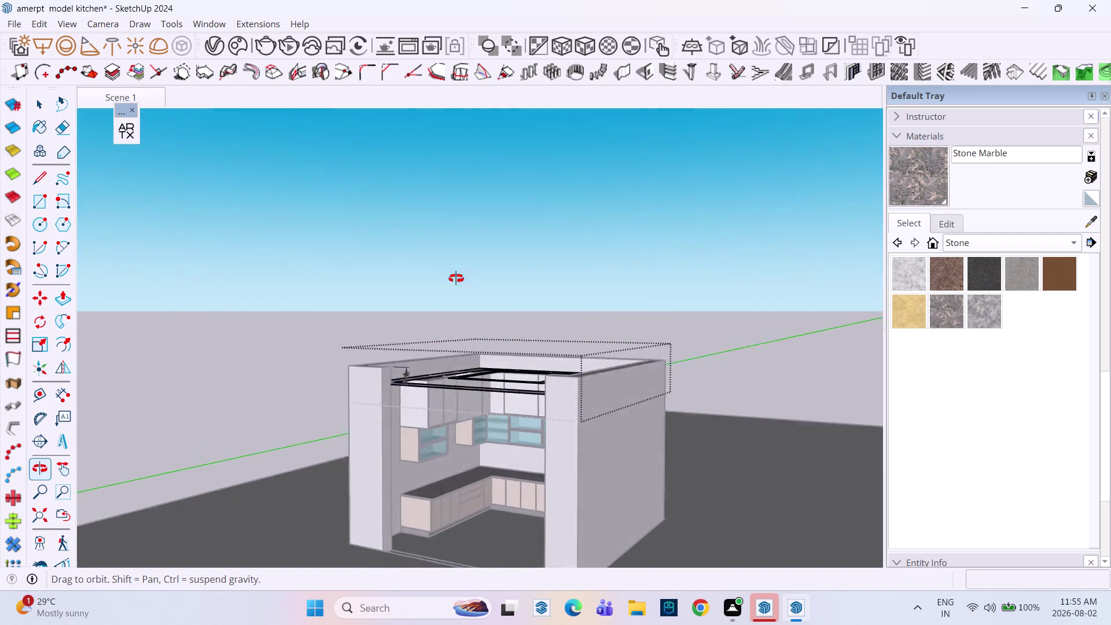
middle_drag(451, 286, 483, 249)
middle_drag(479, 328, 497, 232)
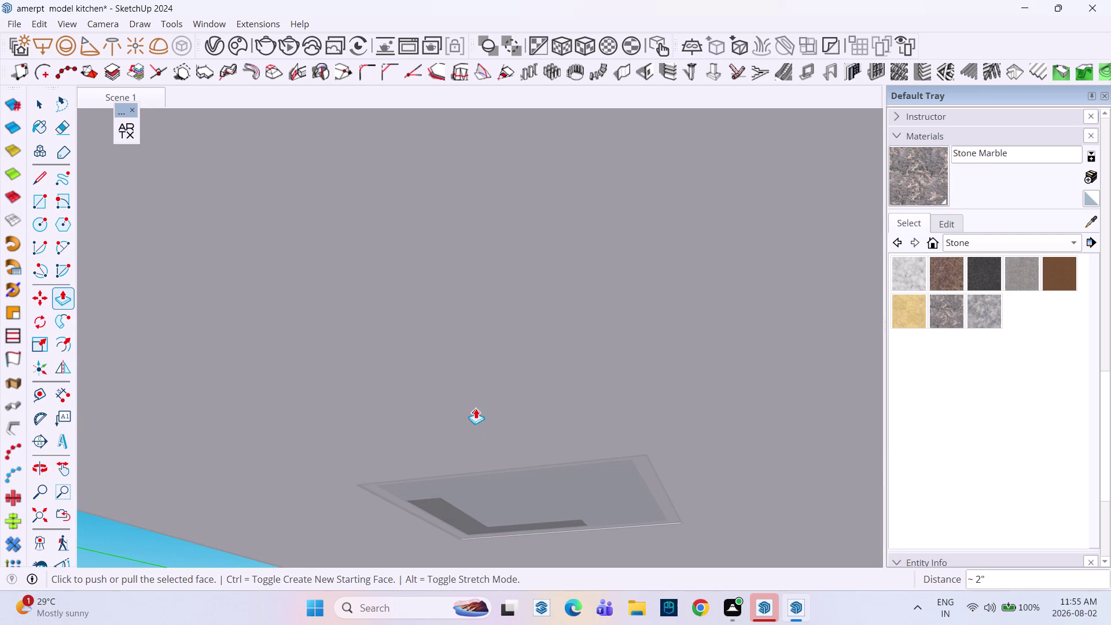
scroll(down, 3)
middle_drag(478, 387, 506, 559)
scroll(up, 3)
scroll(up, 3)
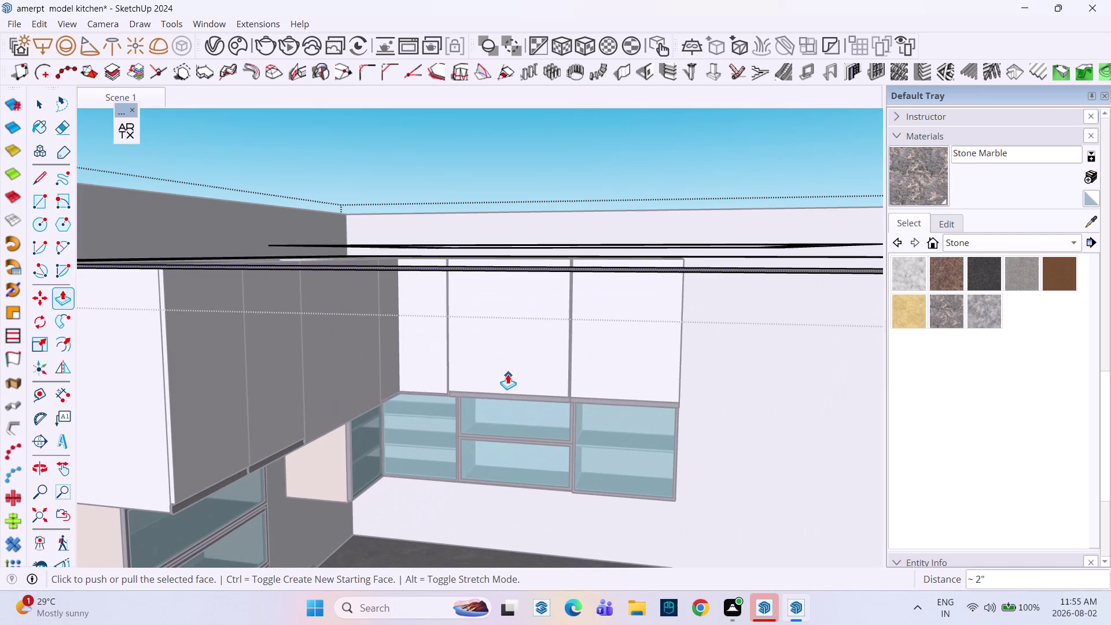
middle_drag(486, 345, 485, 287)
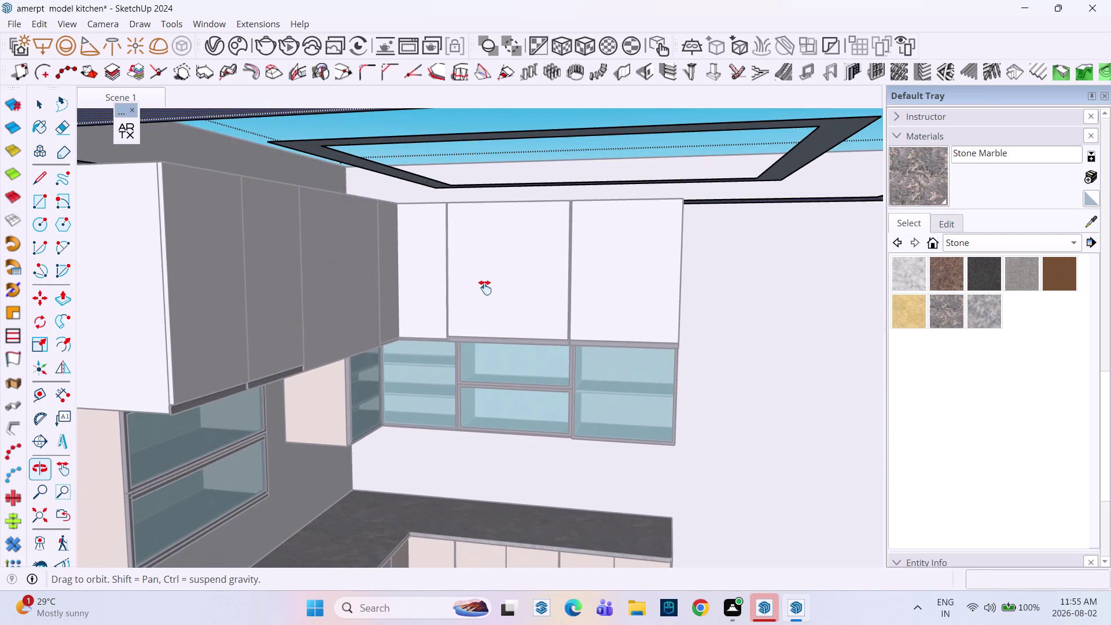
middle_drag(485, 287, 434, 325)
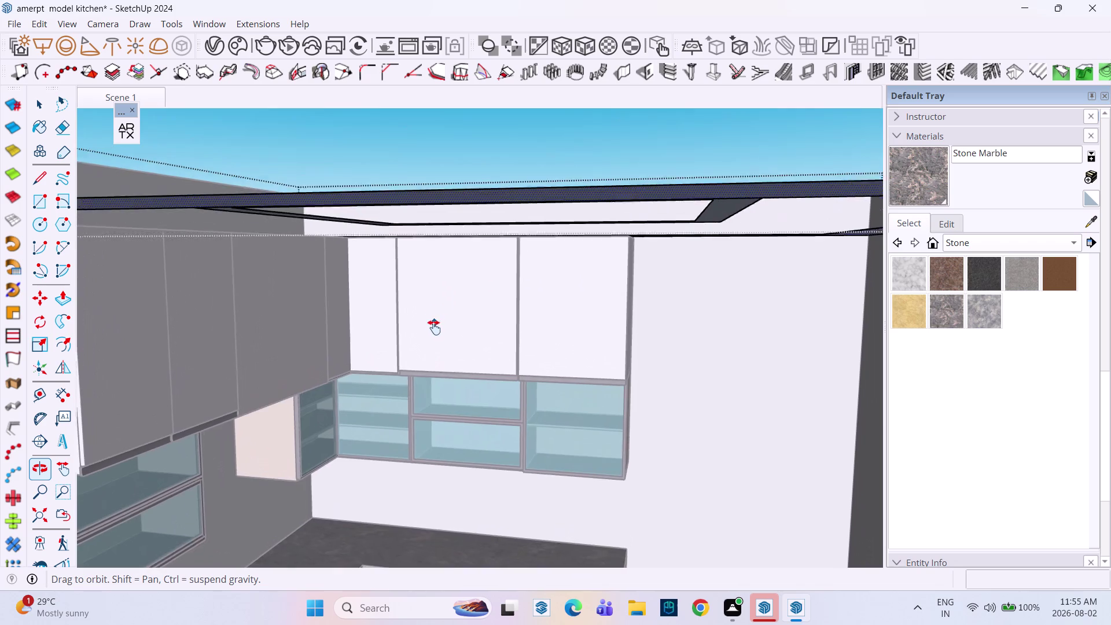
middle_drag(434, 325, 462, 430)
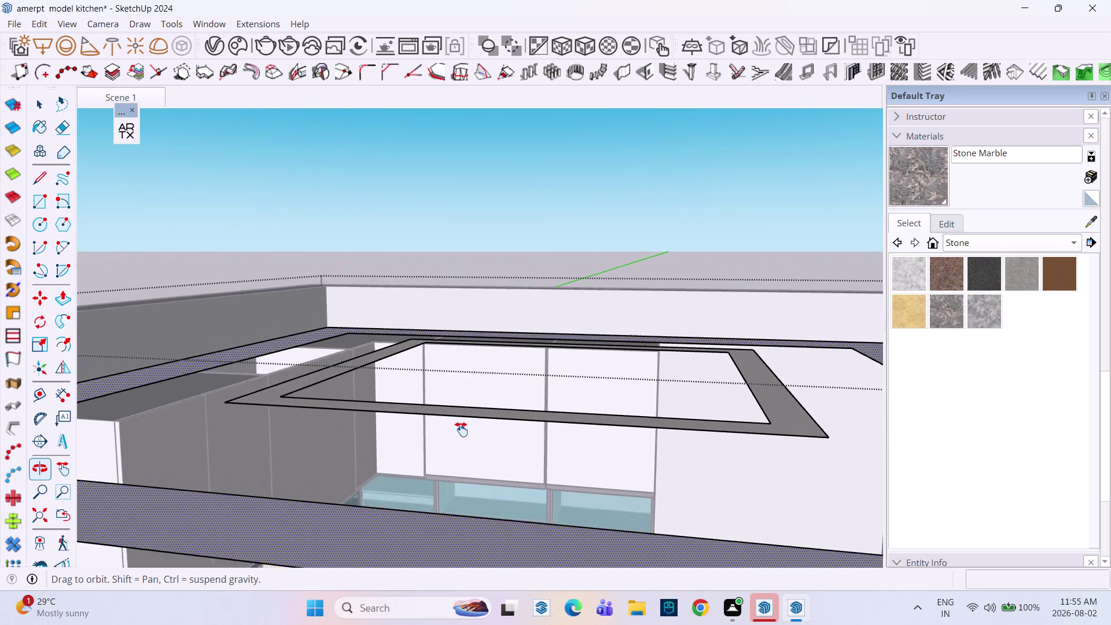
middle_drag(461, 430, 459, 217)
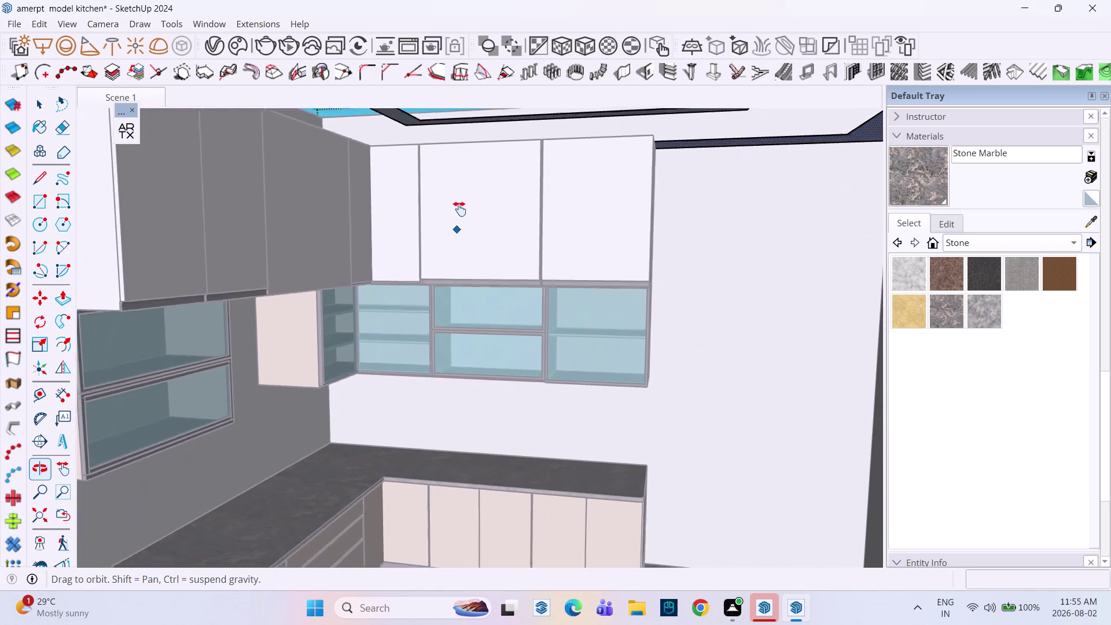
middle_drag(459, 217, 481, 335)
middle_drag(515, 353, 502, 280)
scroll(up, 3)
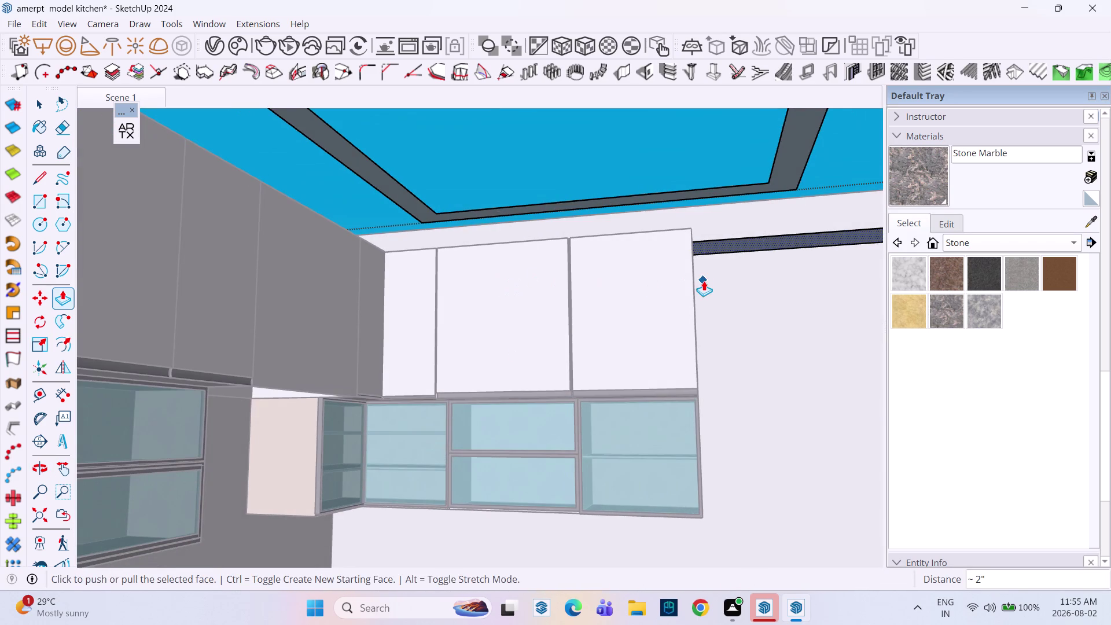
Check the ceiling strip's context menu without changes, then orbit to view the ceiling from below.
key(space)
click(763, 243)
right_click(762, 243)
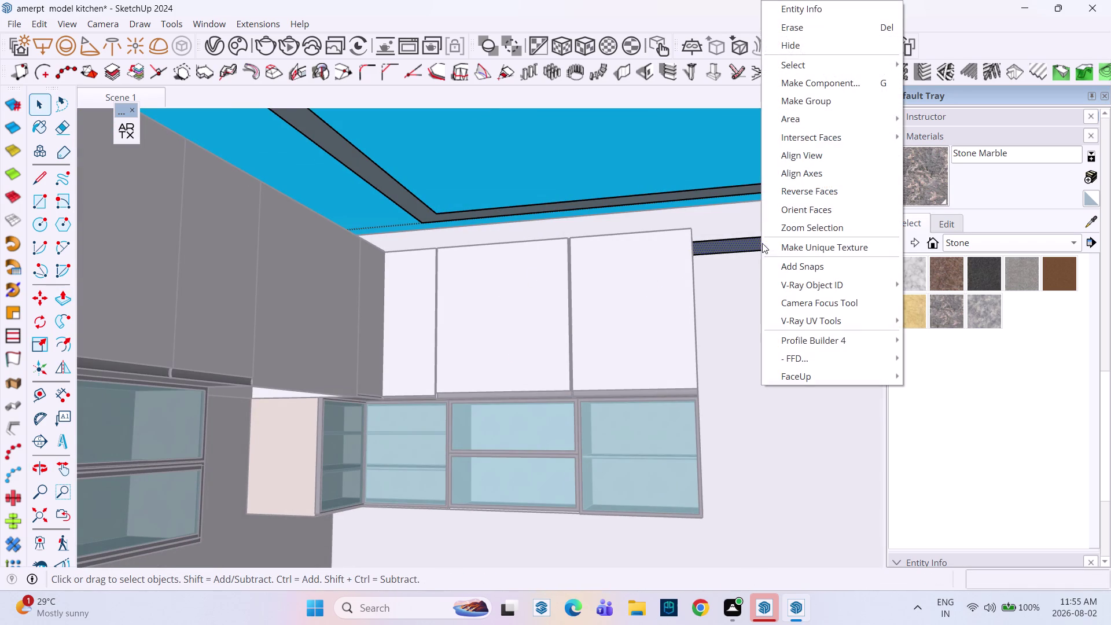
click(804, 186)
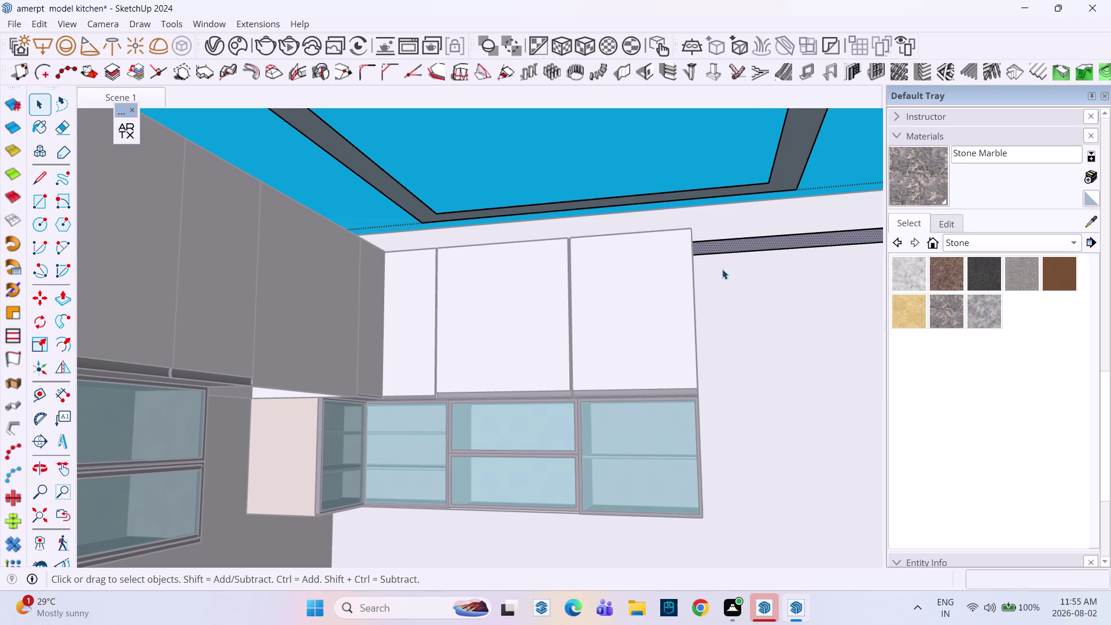
middle_drag(753, 273, 745, 177)
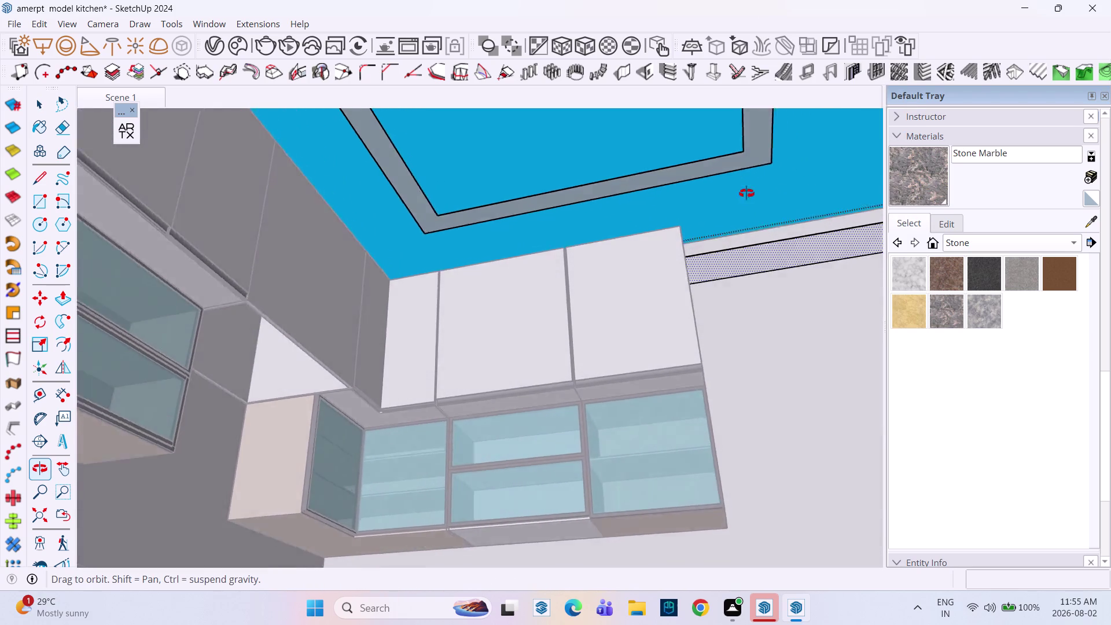
middle_drag(745, 177, 748, 230)
scroll(down, 3)
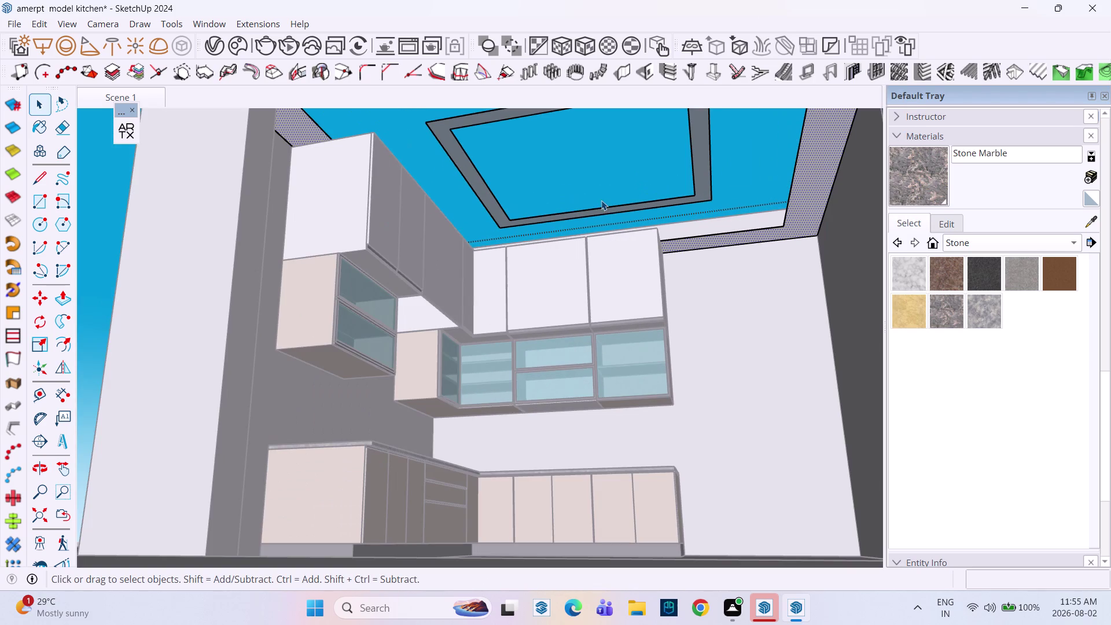
Select the whole inner ceiling frame ring and reverse its faces.
click(606, 213)
click(482, 188)
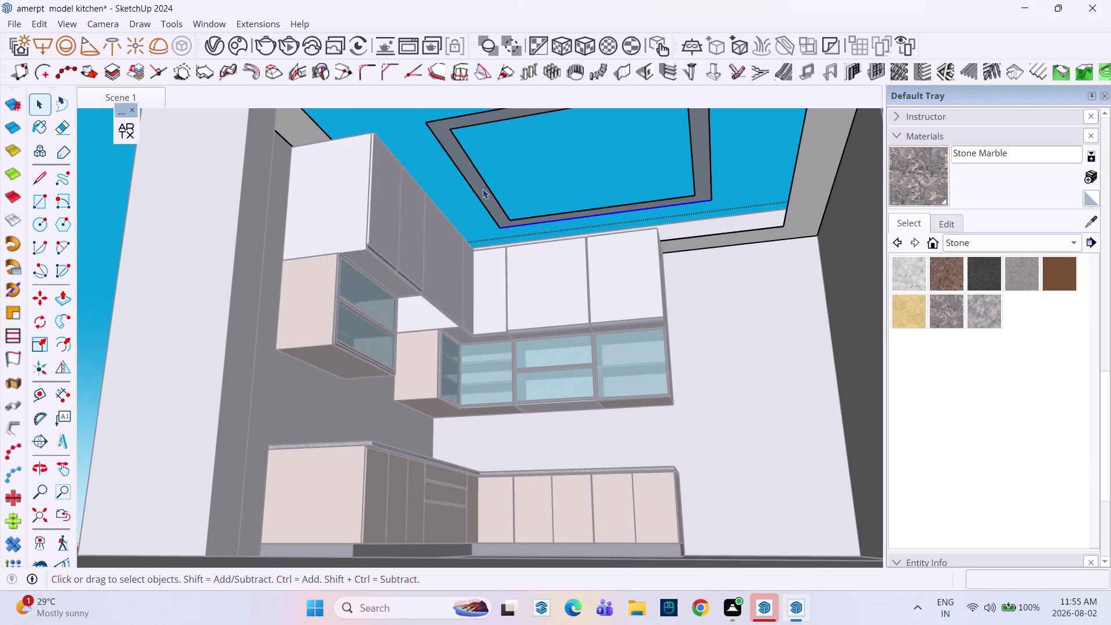
right_click(477, 187)
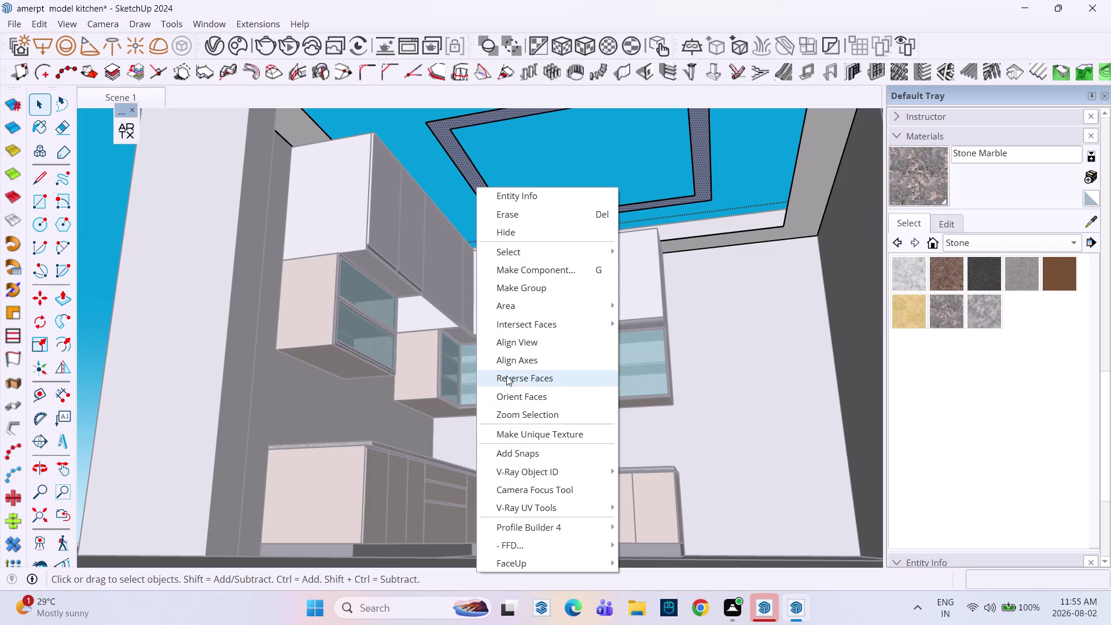
click(508, 377)
scroll(down, 3)
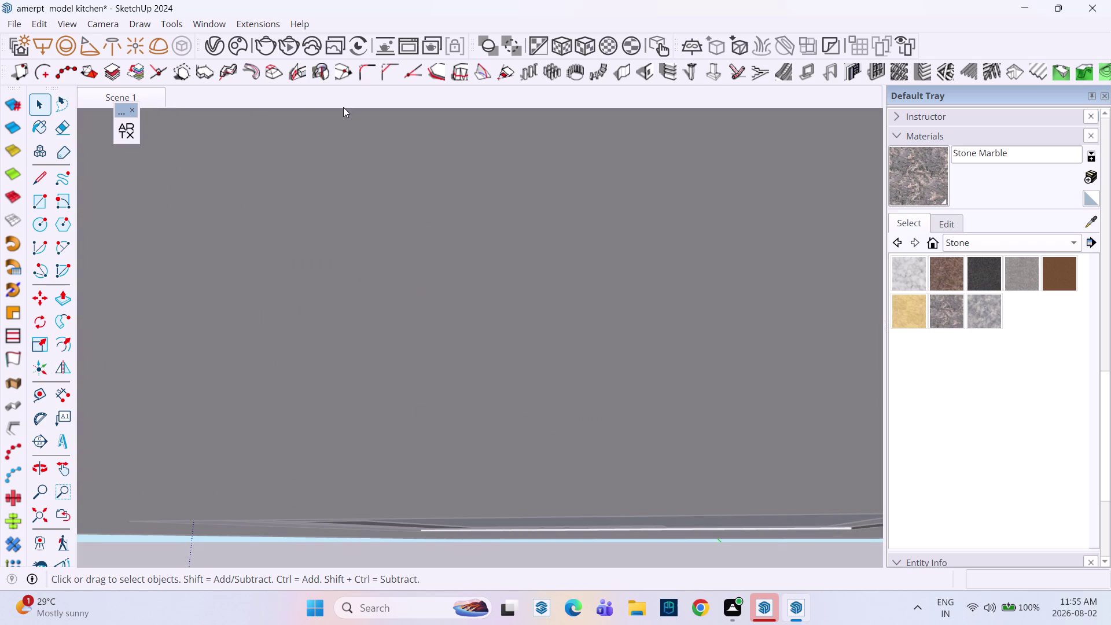
Clear the selection and orbit over the room to the ceiling rings.
middle_drag(350, 293, 365, 384)
click(88, 104)
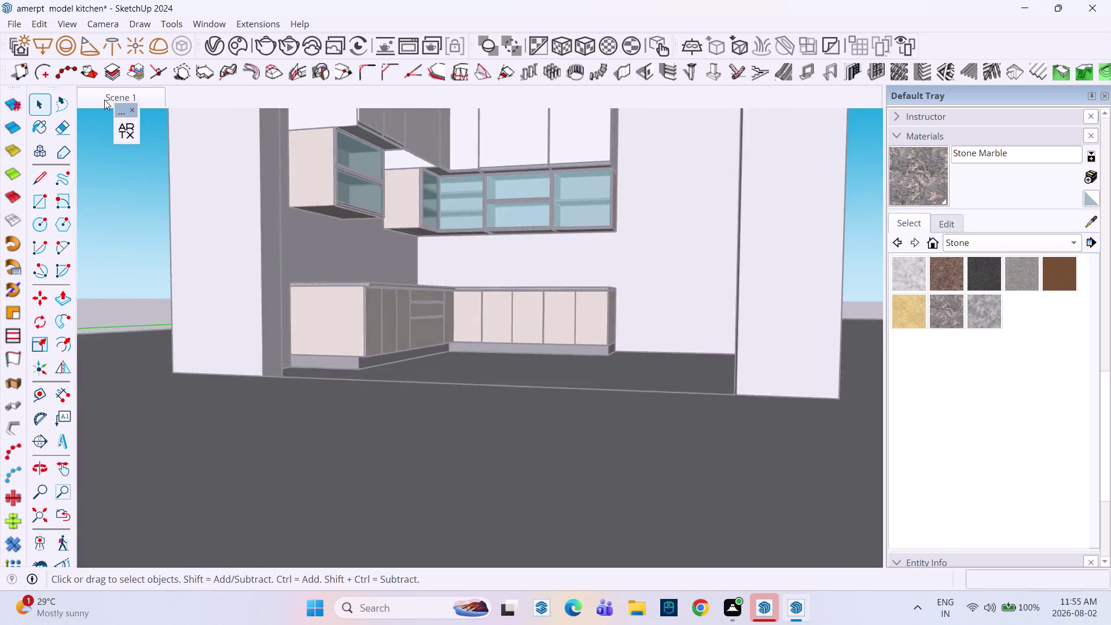
middle_drag(340, 96, 587, 326)
middle_drag(484, 298, 688, 341)
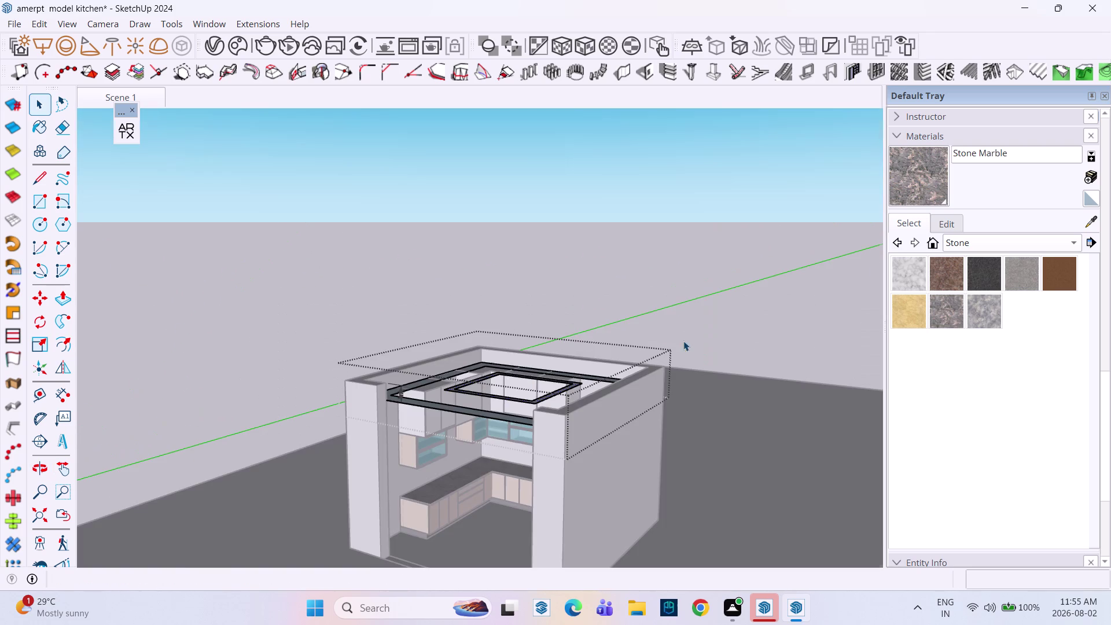
scroll(up, 3)
middle_drag(427, 319, 484, 450)
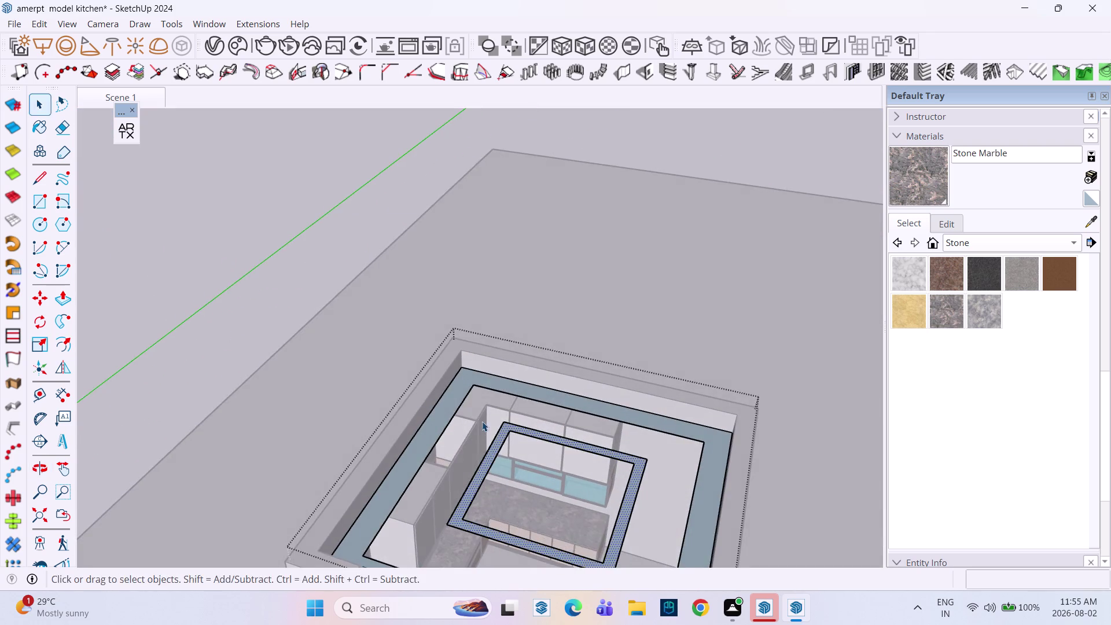
middle_drag(475, 421, 429, 352)
scroll(up, 3)
Push/pull the outer ceiling ring 1" and repeat it on the inner ring.
click(376, 377)
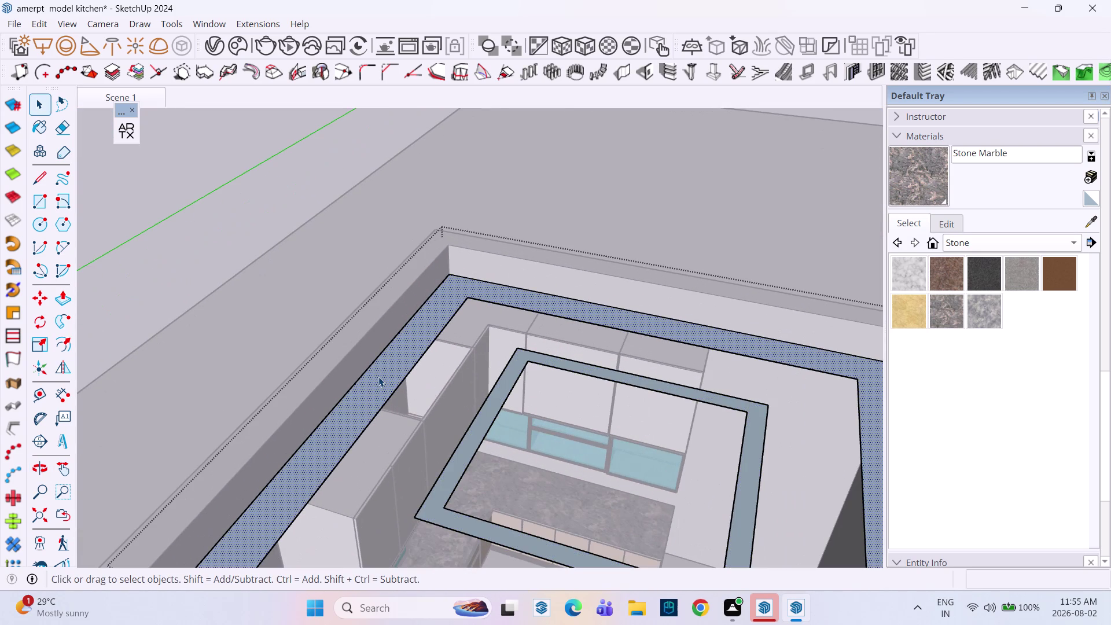
key(p)
click(379, 377)
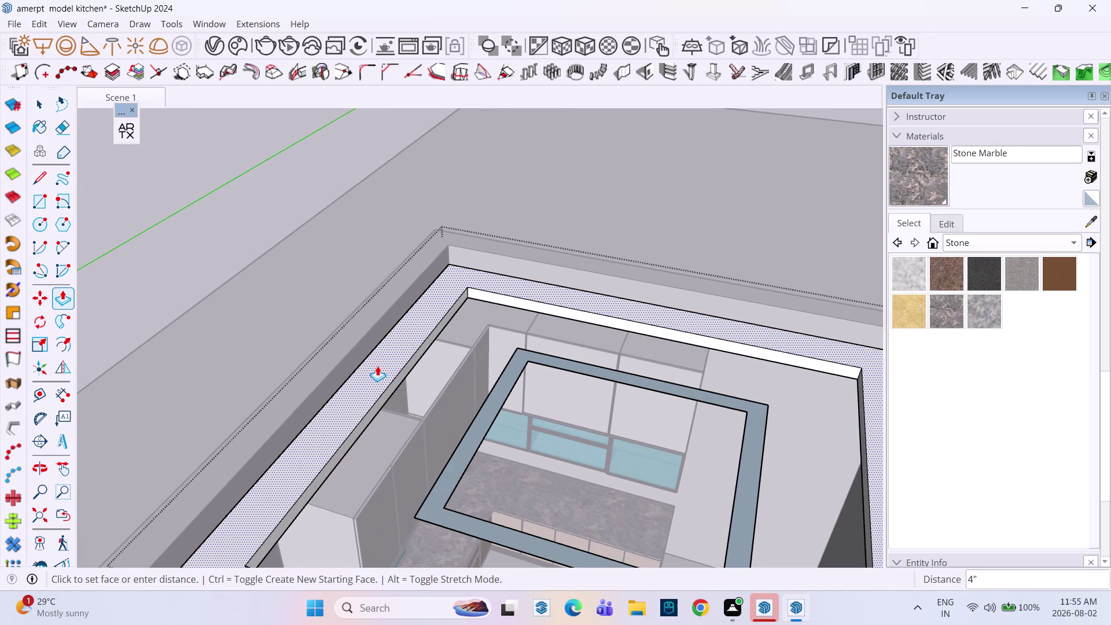
text(1)
text(")
key(Return)
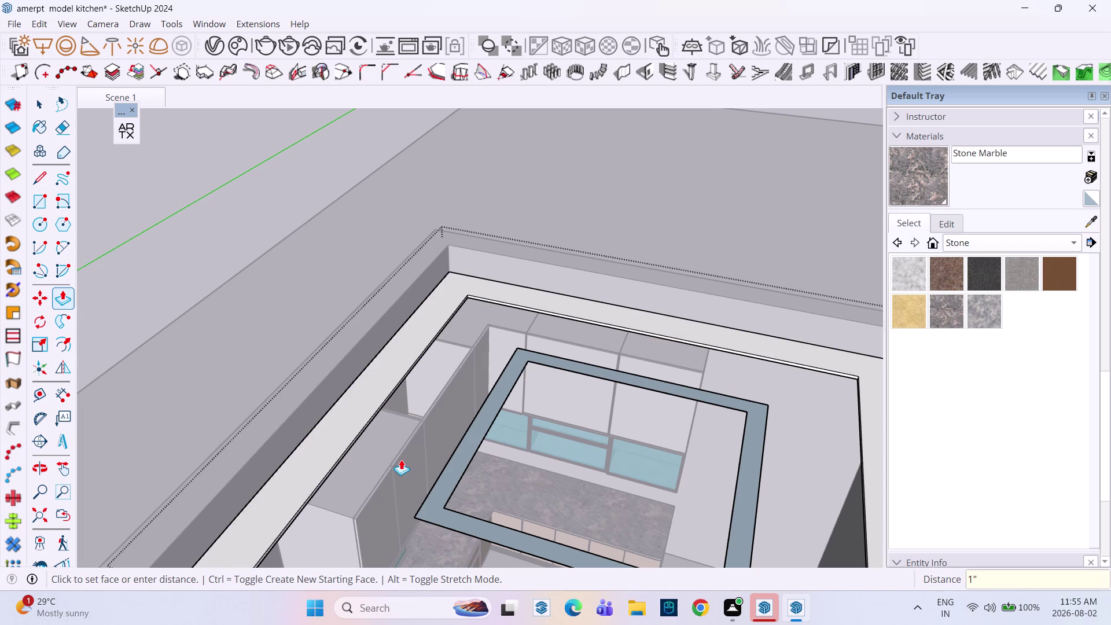
double_click(455, 467)
Orbit out to check both thickened rings from the side.
key(space)
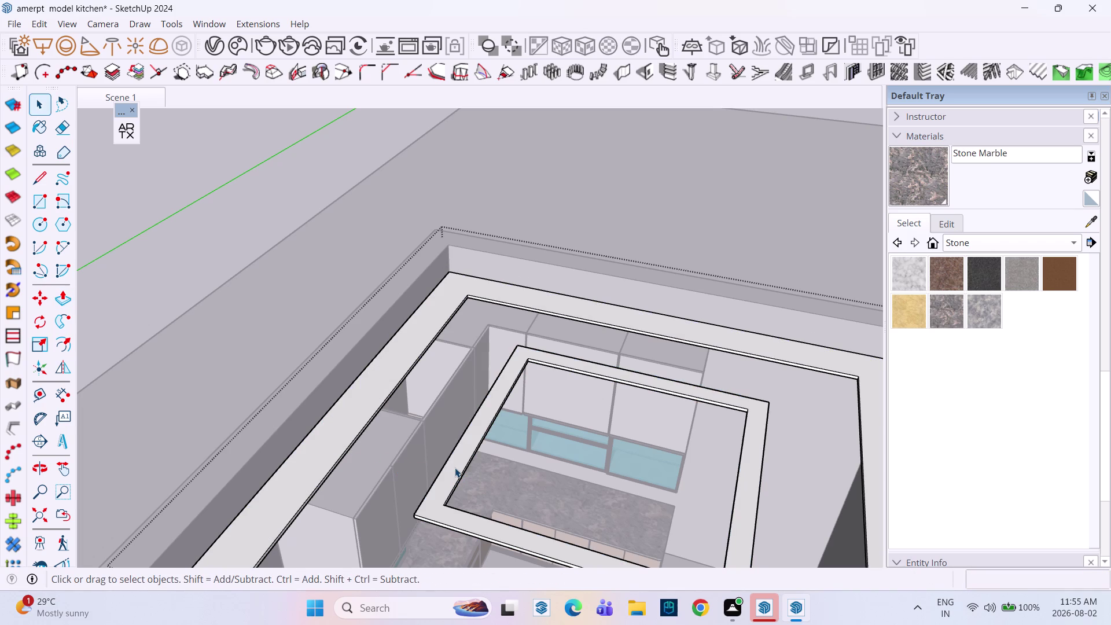
scroll(down, 3)
middle_drag(455, 468, 645, 439)
scroll(up, 3)
middle_drag(656, 462, 592, 393)
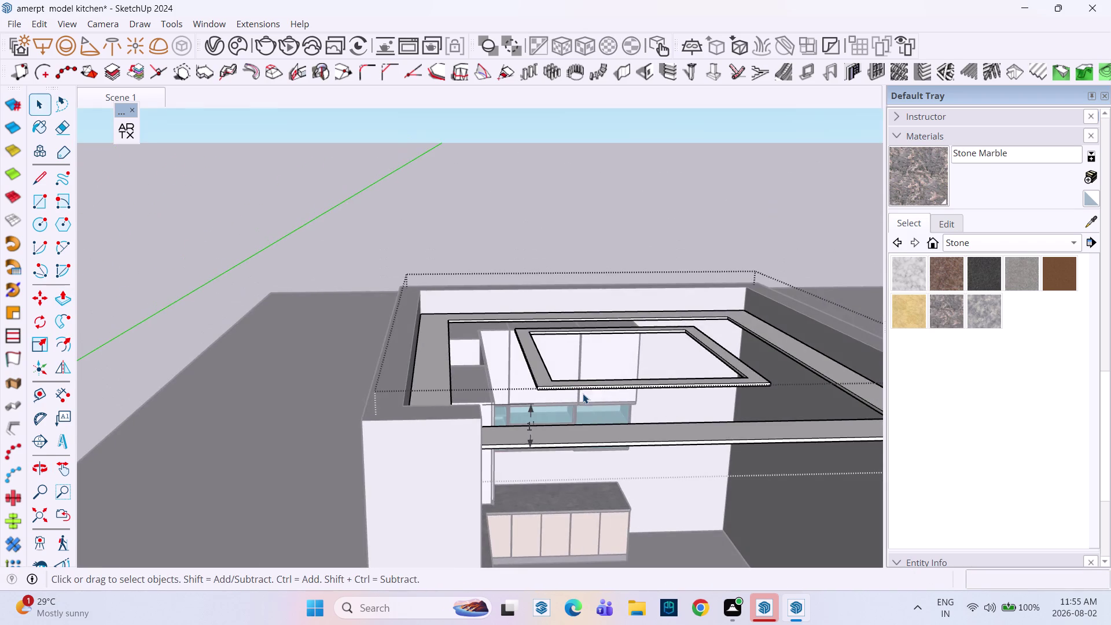
middle_drag(573, 400, 553, 541)
scroll(up, 3)
middle_drag(594, 449, 575, 484)
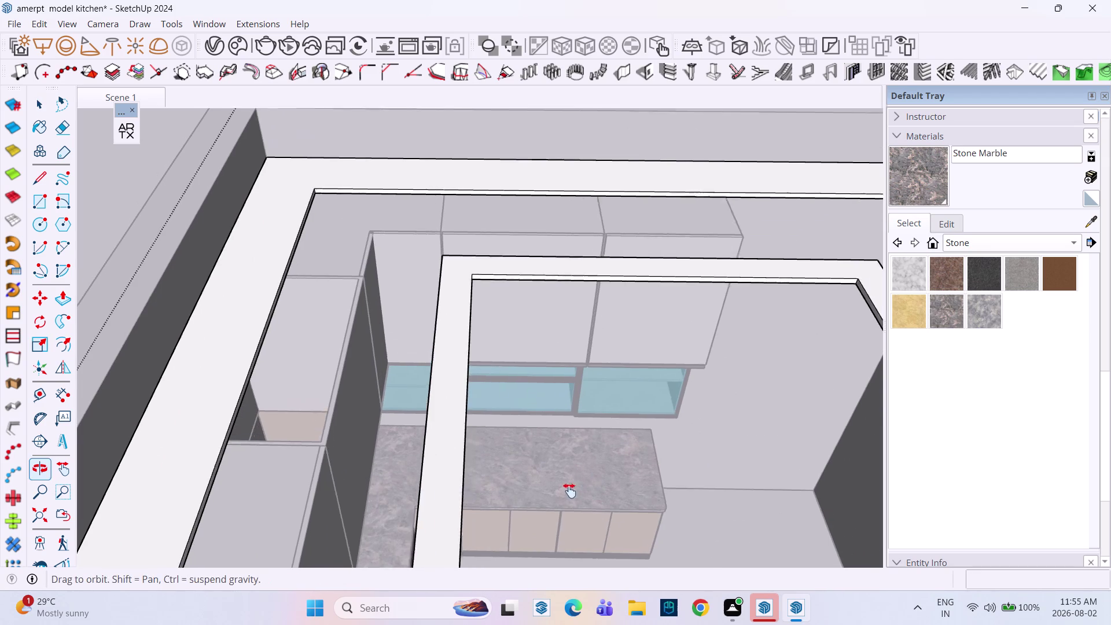
middle_drag(575, 484, 569, 491)
scroll(down, 3)
middle_drag(608, 503, 621, 330)
middle_drag(636, 398, 630, 245)
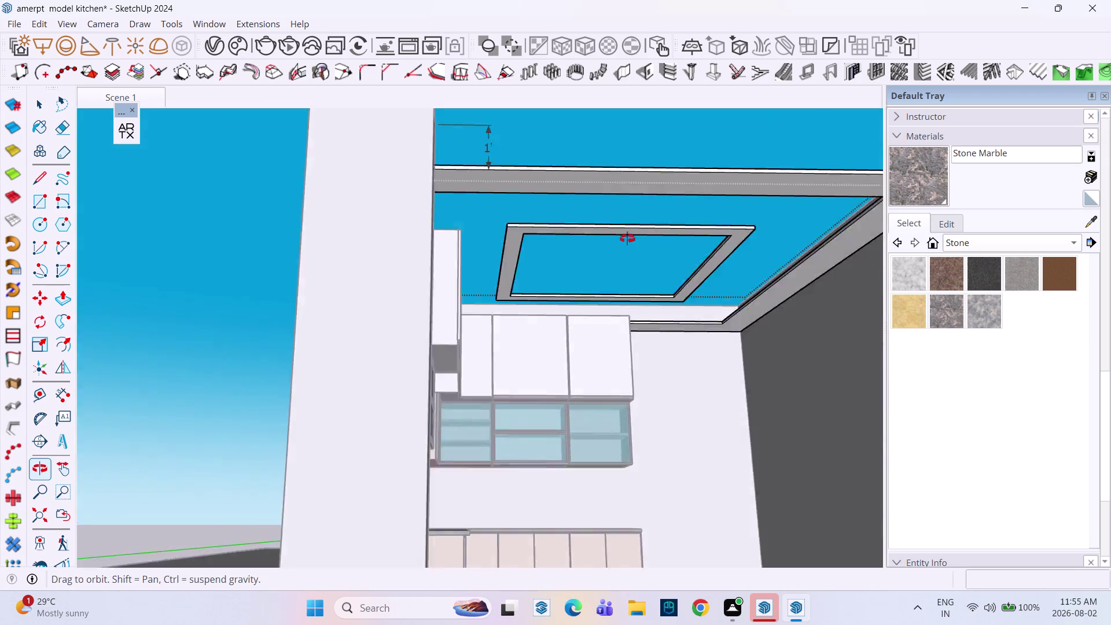
middle_drag(630, 245, 621, 231)
scroll(down, 3)
click(93, 99)
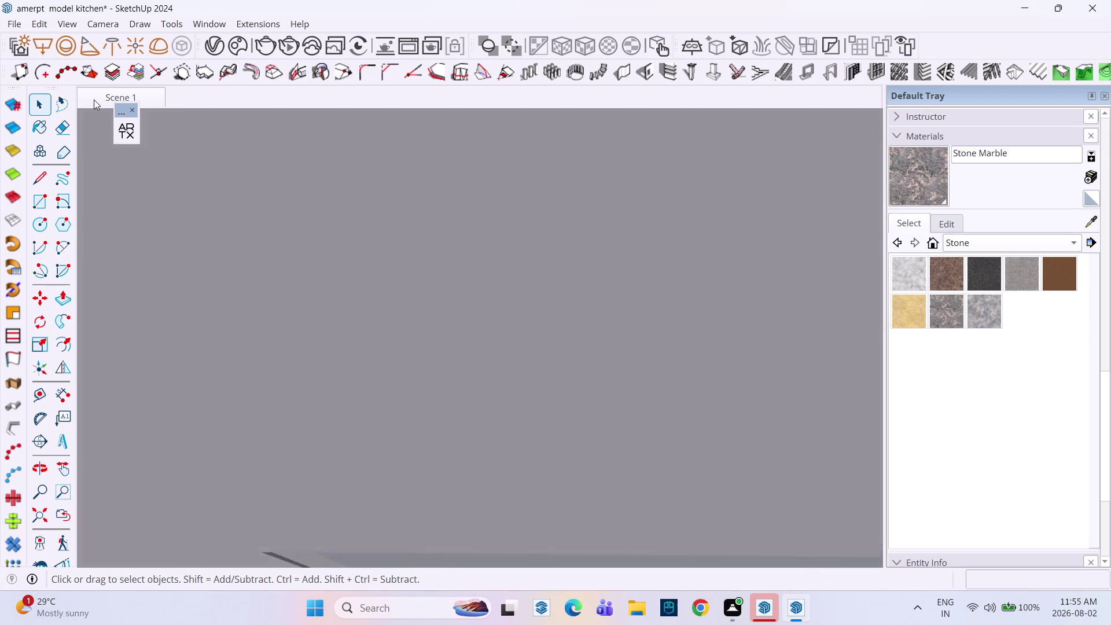
middle_drag(569, 332, 622, 298)
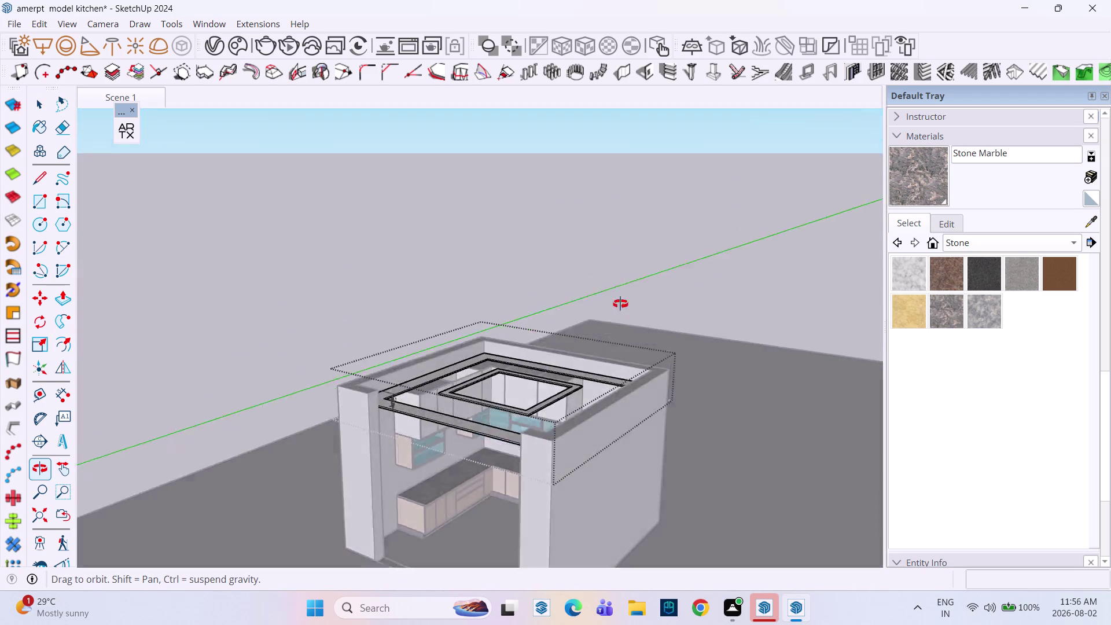
middle_drag(622, 298, 811, 232)
click(663, 253)
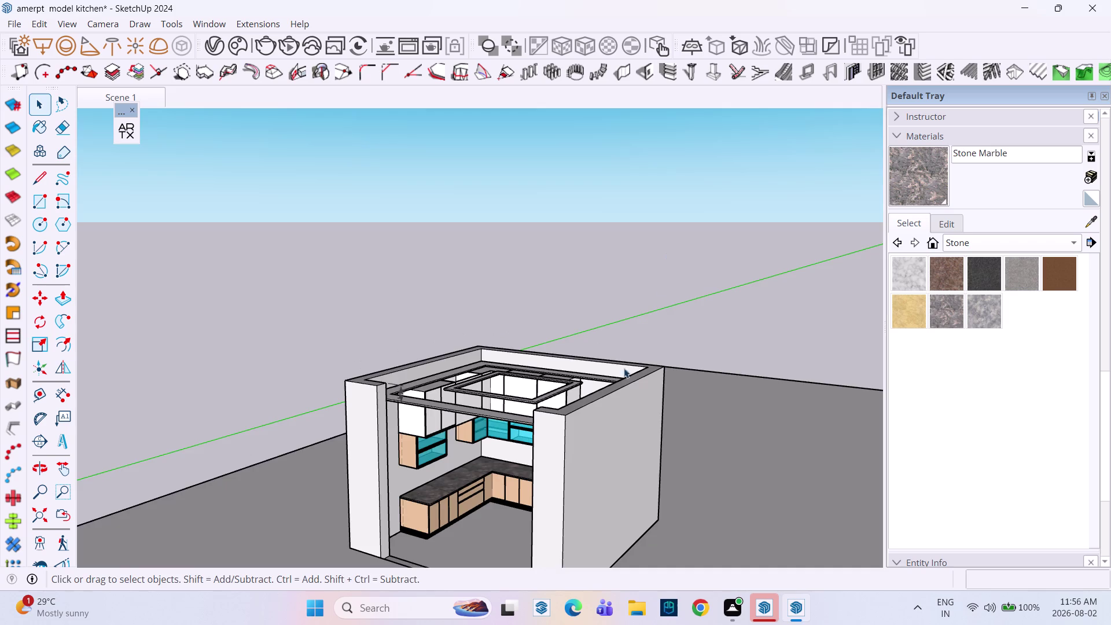
middle_drag(614, 382, 701, 314)
scroll(up, 3)
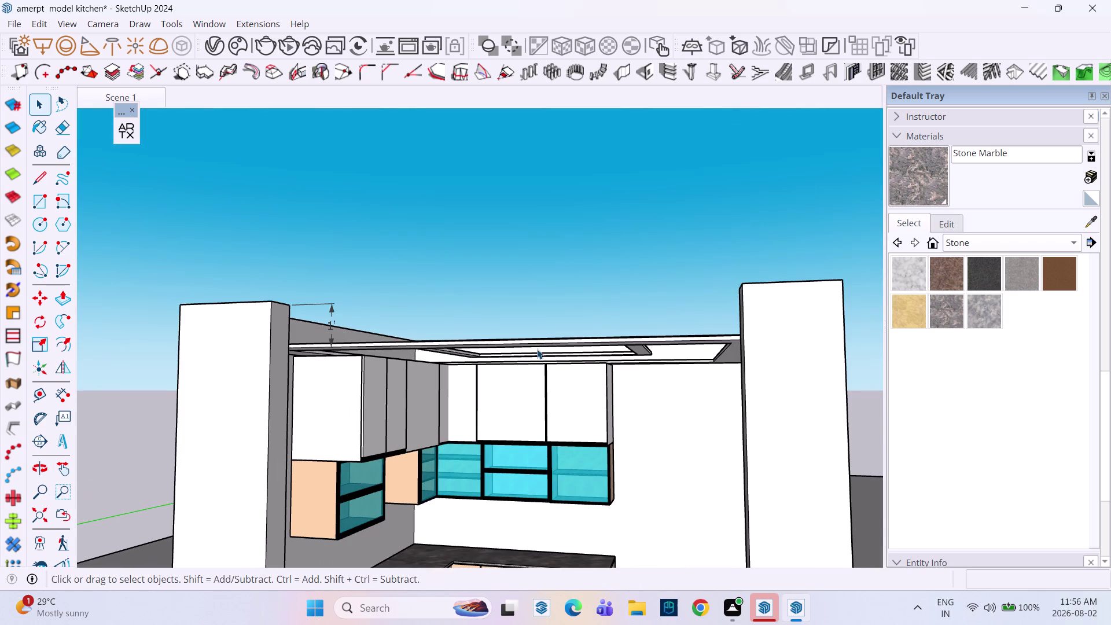
middle_drag(537, 349, 552, 342)
scroll(up, 3)
scroll(up, 3)
scroll(up, 3)
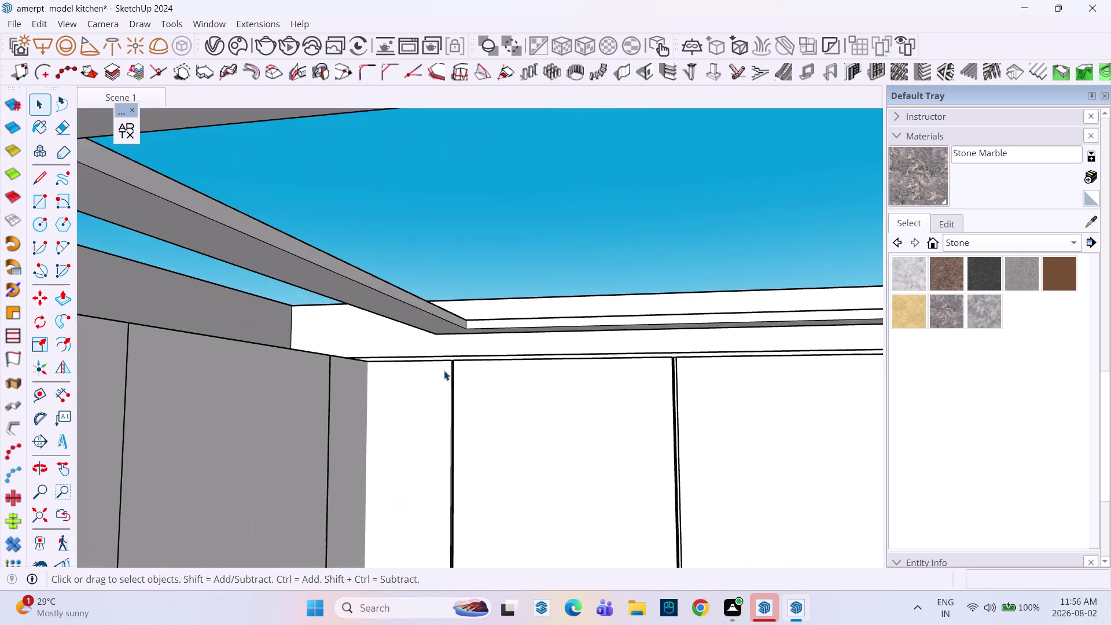
middle_drag(439, 372, 393, 393)
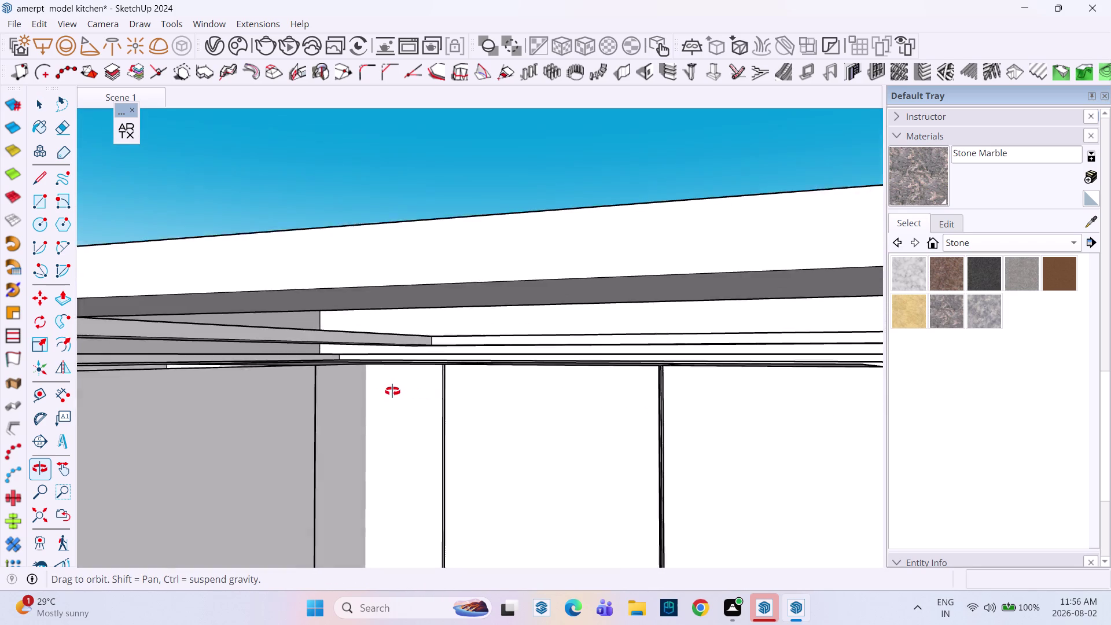
middle_drag(393, 392, 391, 390)
scroll(up, 3)
scroll(up, 3)
middle_drag(409, 369, 403, 380)
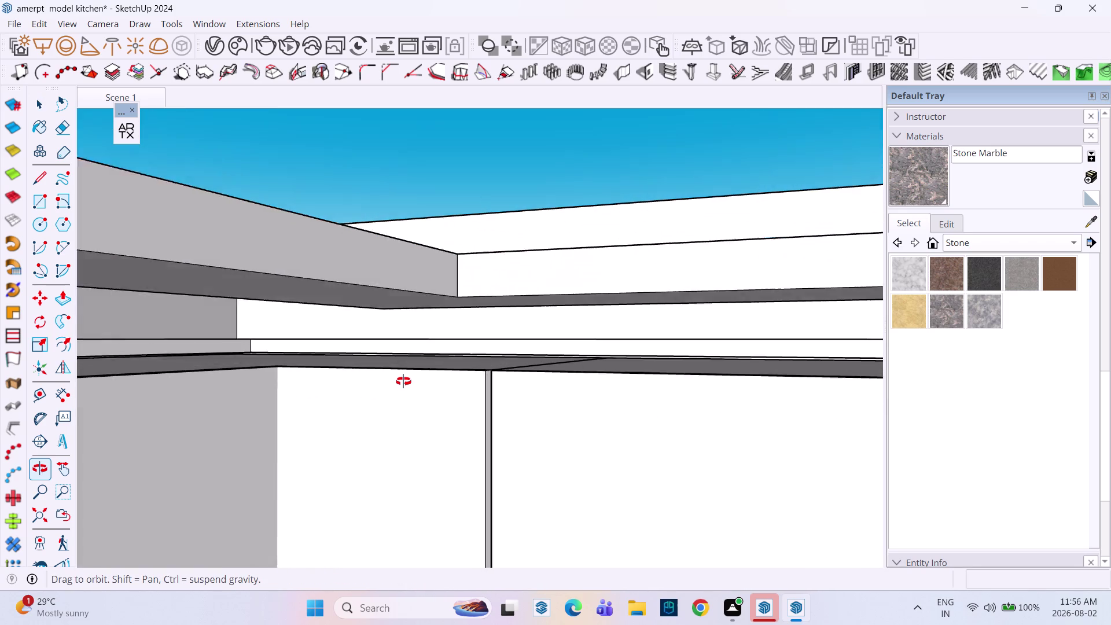
middle_drag(404, 380, 369, 383)
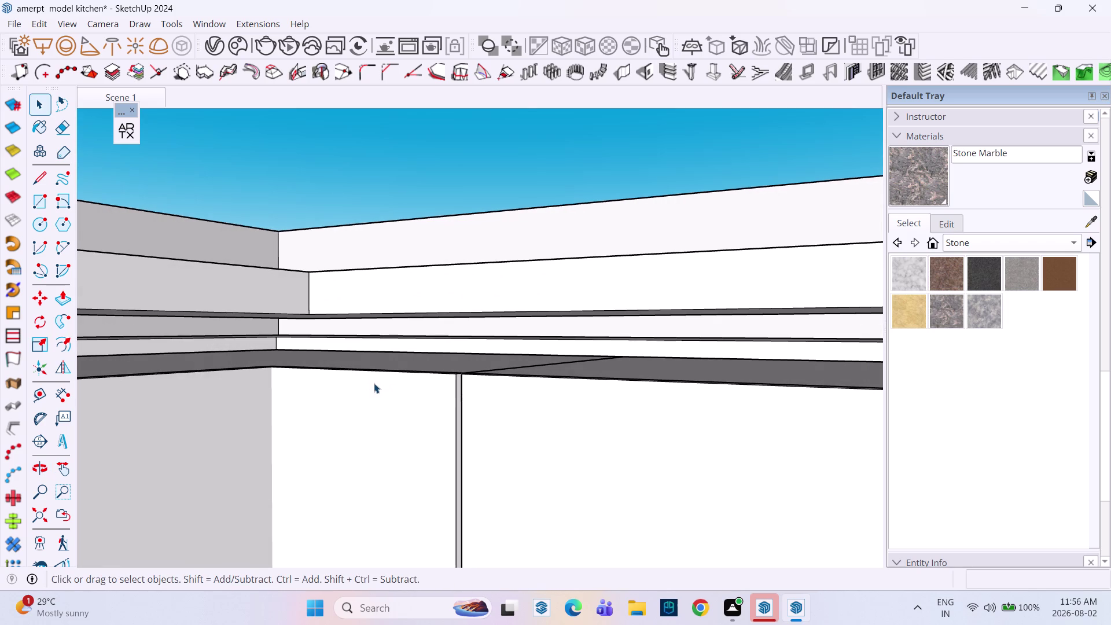
scroll(down, 3)
scroll(down, 3)
scroll(down, 3)
middle_drag(374, 383, 530, 452)
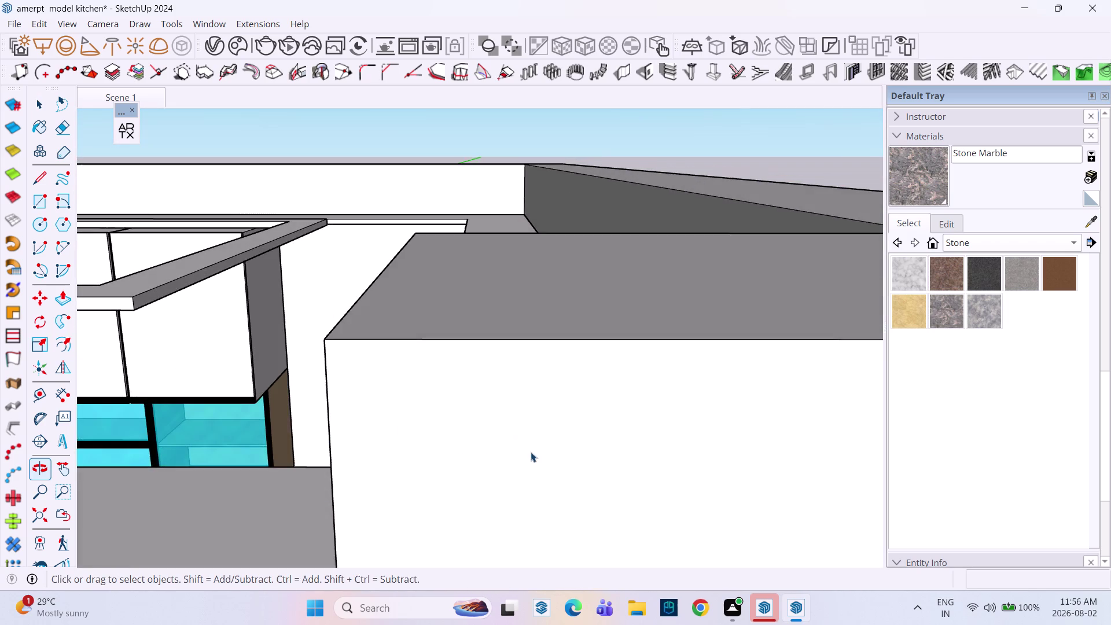
scroll(down, 3)
middle_drag(277, 357, 510, 380)
middle_click(509, 379)
scroll(down, 3)
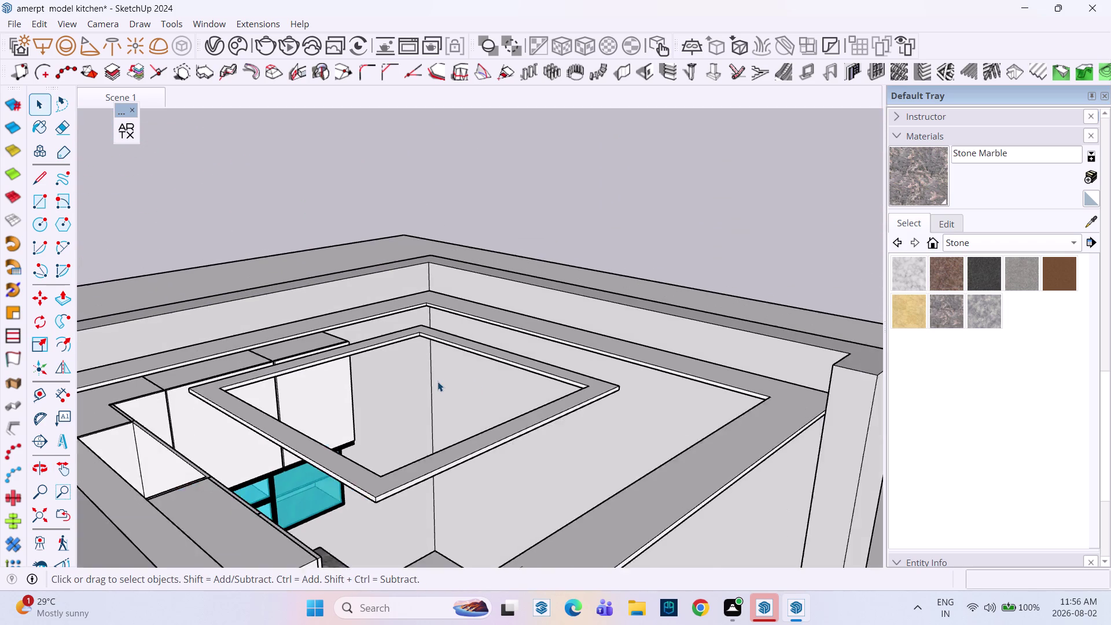
scroll(down, 3)
middle_drag(440, 382, 291, 455)
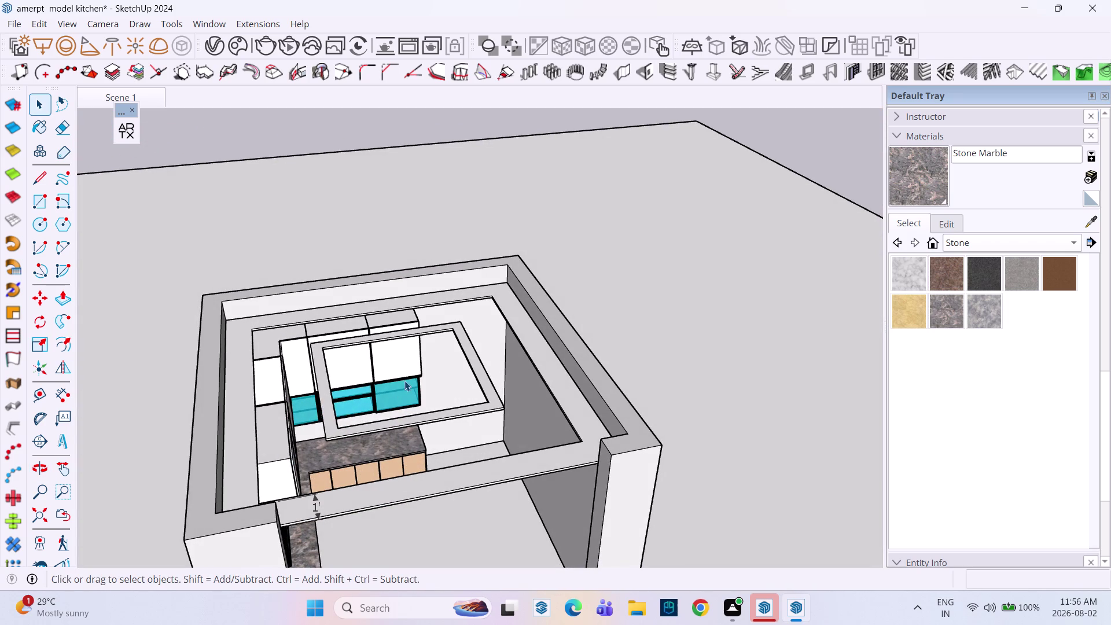
scroll(down, 3)
middle_drag(434, 375, 433, 382)
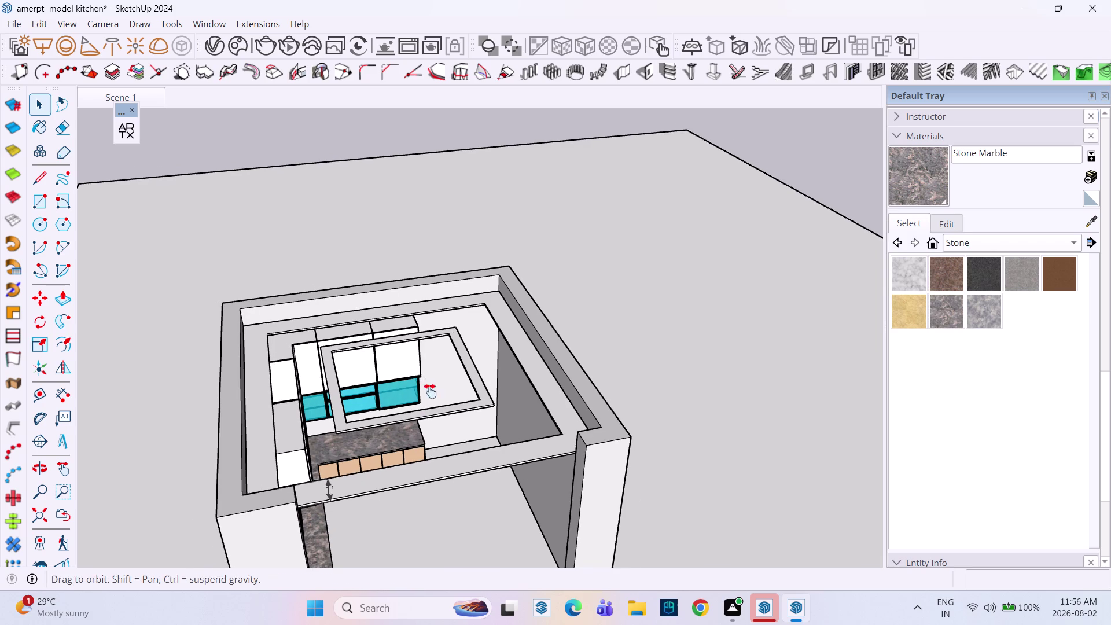
middle_drag(433, 382, 417, 448)
middle_drag(418, 446, 360, 480)
middle_drag(364, 463, 466, 440)
middle_drag(466, 430, 468, 475)
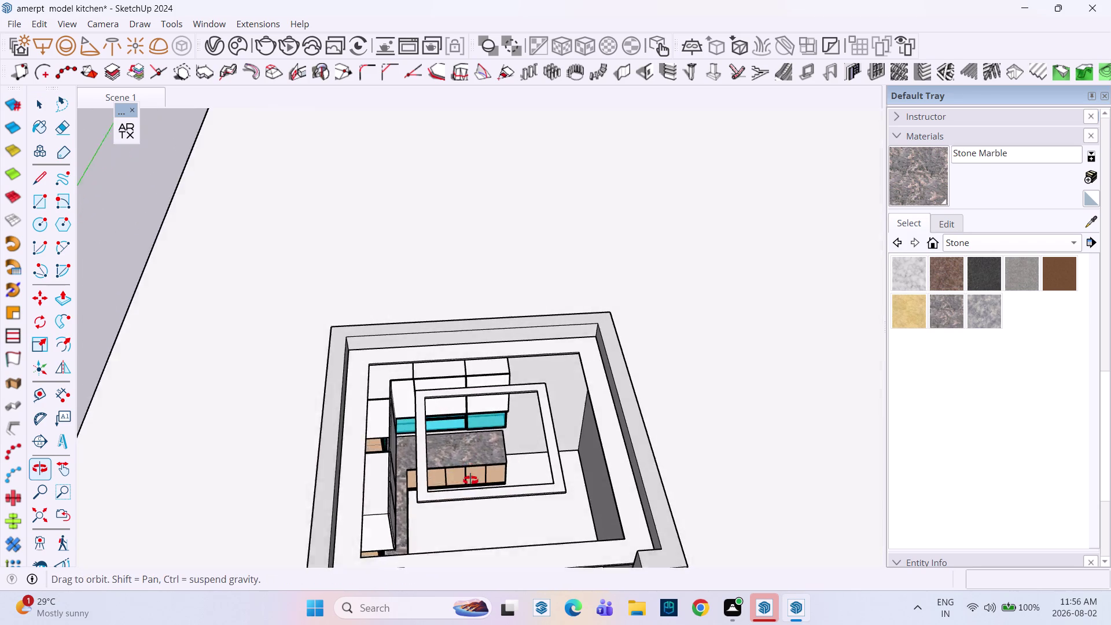
middle_drag(469, 475, 476, 497)
scroll(up, 3)
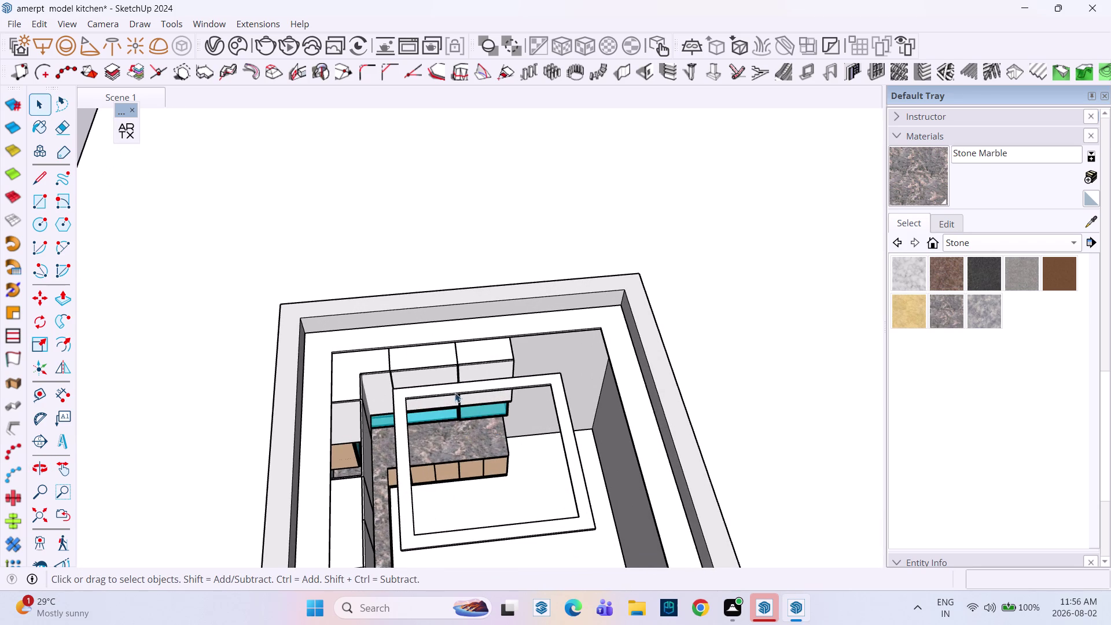
click(408, 438)
scroll(down, 3)
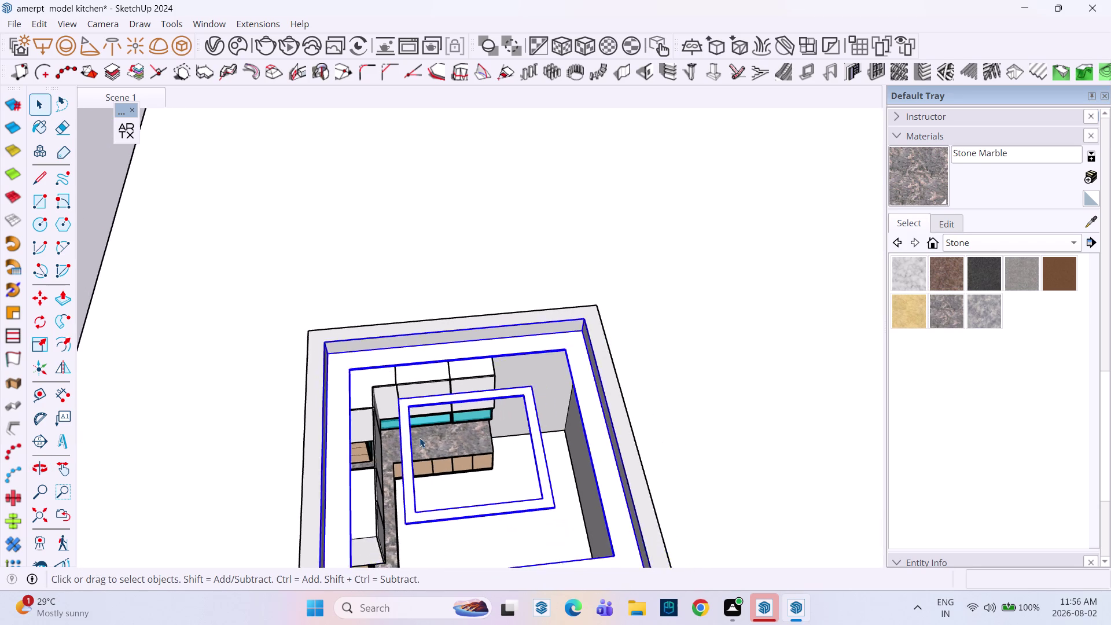
scroll(down, 3)
click(411, 437)
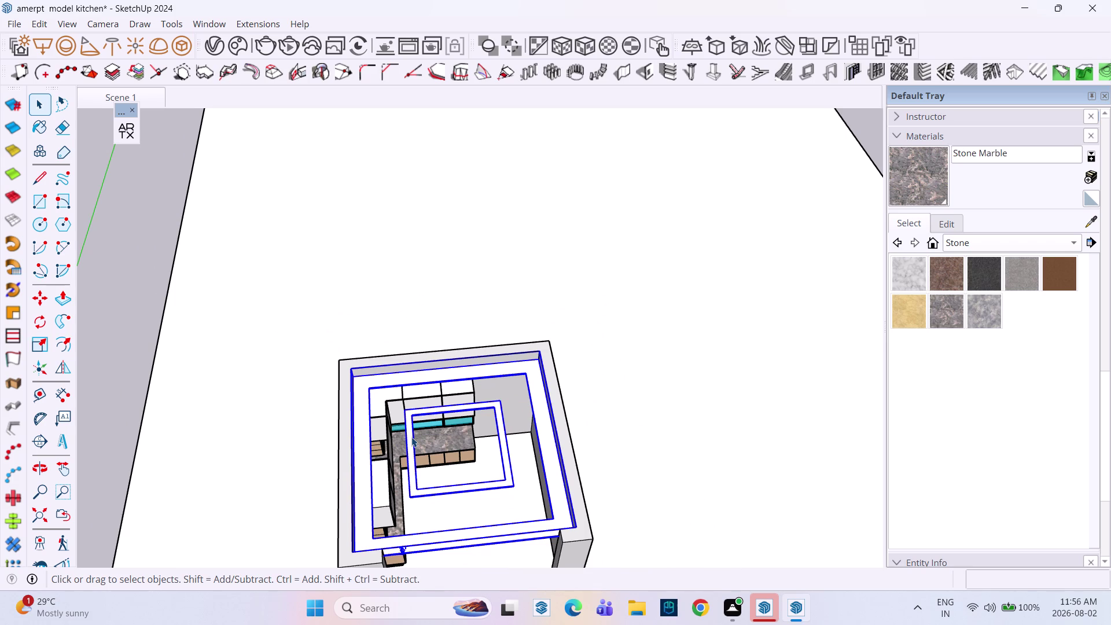
scroll(up, 3)
click(415, 429)
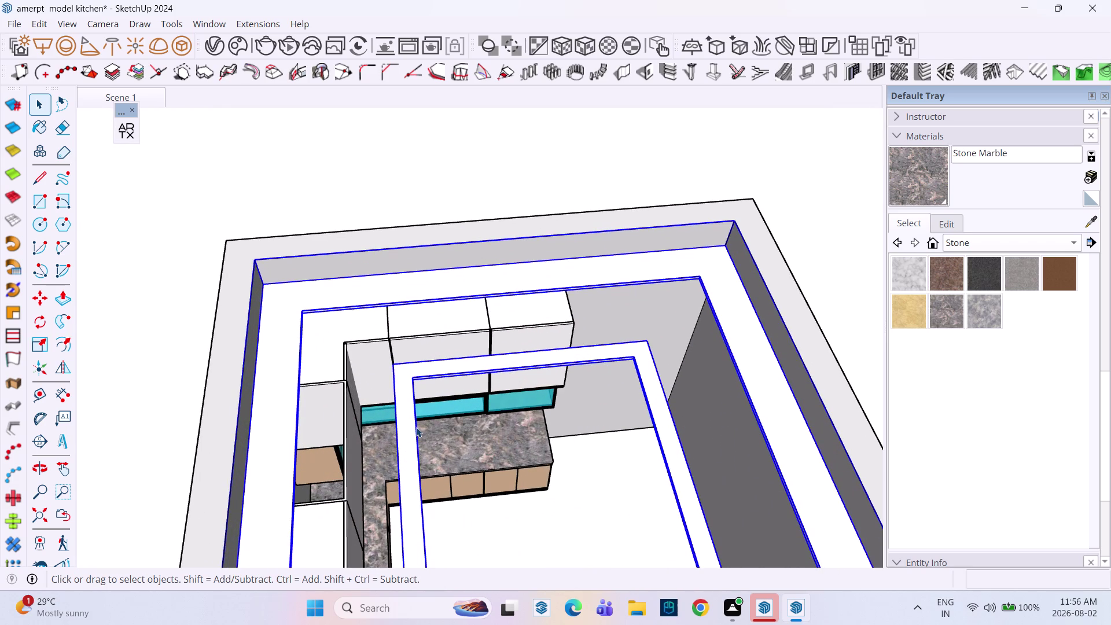
click(417, 425)
scroll(down, 3)
middle_drag(464, 432, 459, 511)
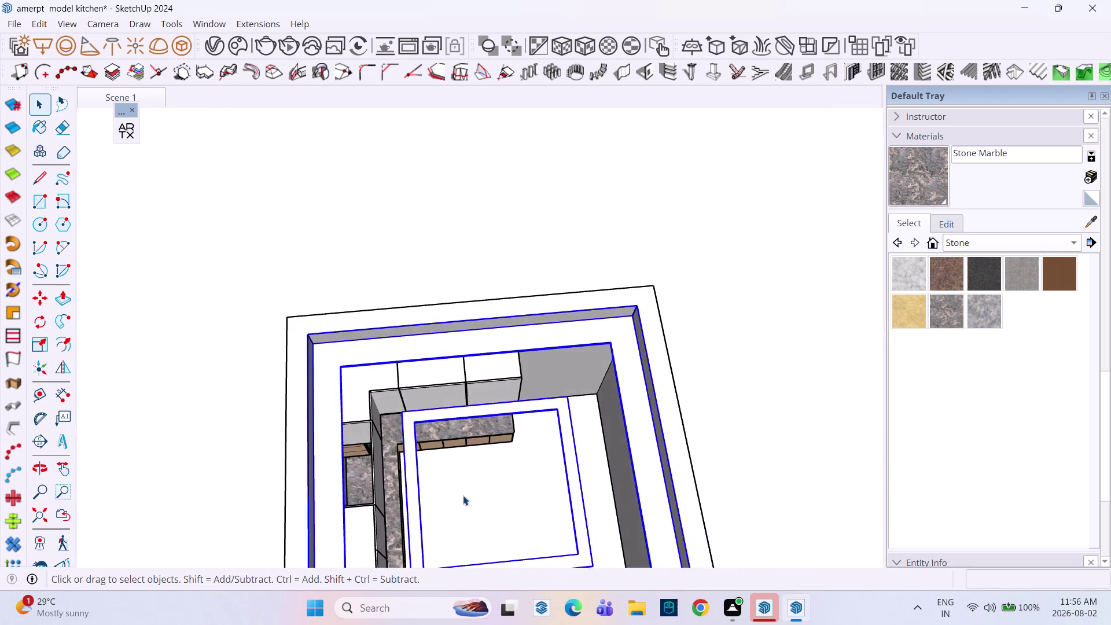
scroll(down, 3)
middle_drag(462, 487, 424, 449)
middle_drag(437, 466, 400, 486)
scroll(up, 3)
middle_drag(426, 449, 453, 445)
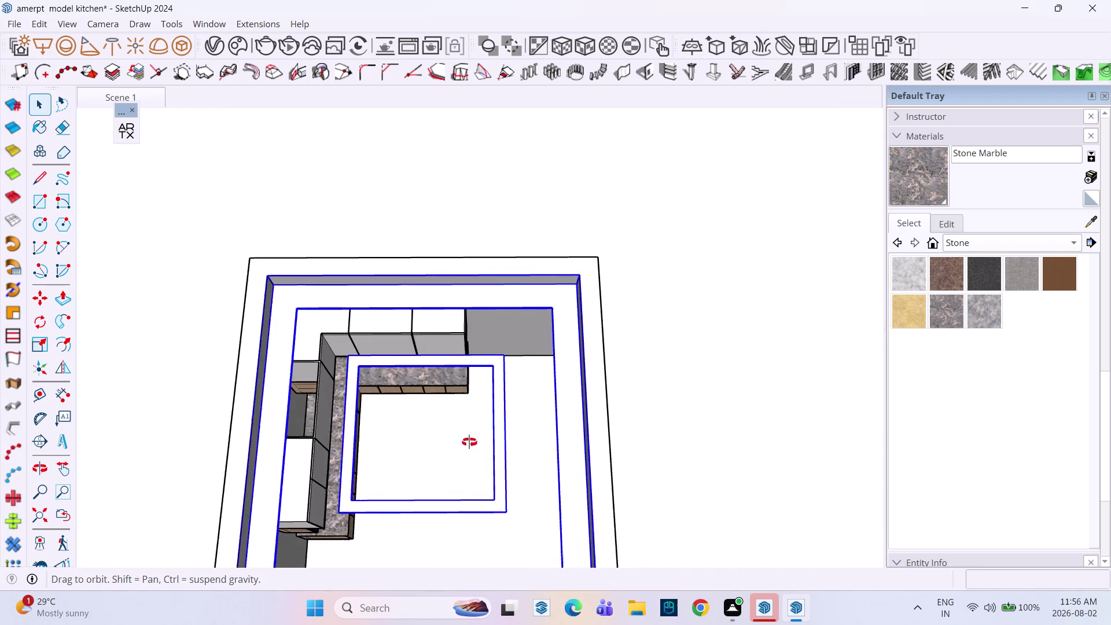
middle_drag(453, 445, 504, 432)
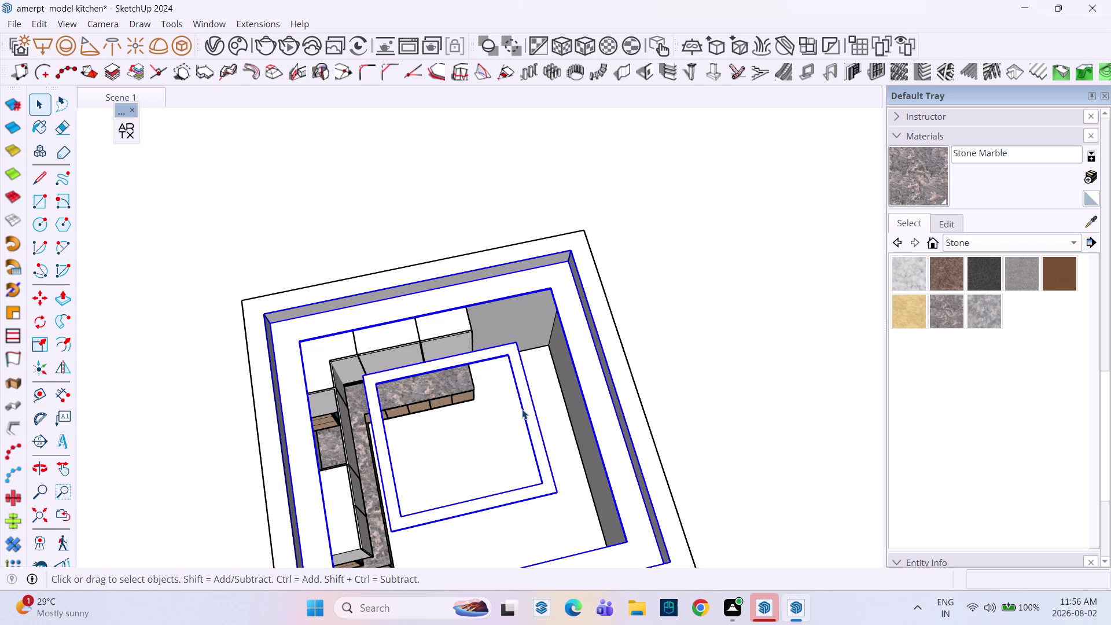
click(640, 212)
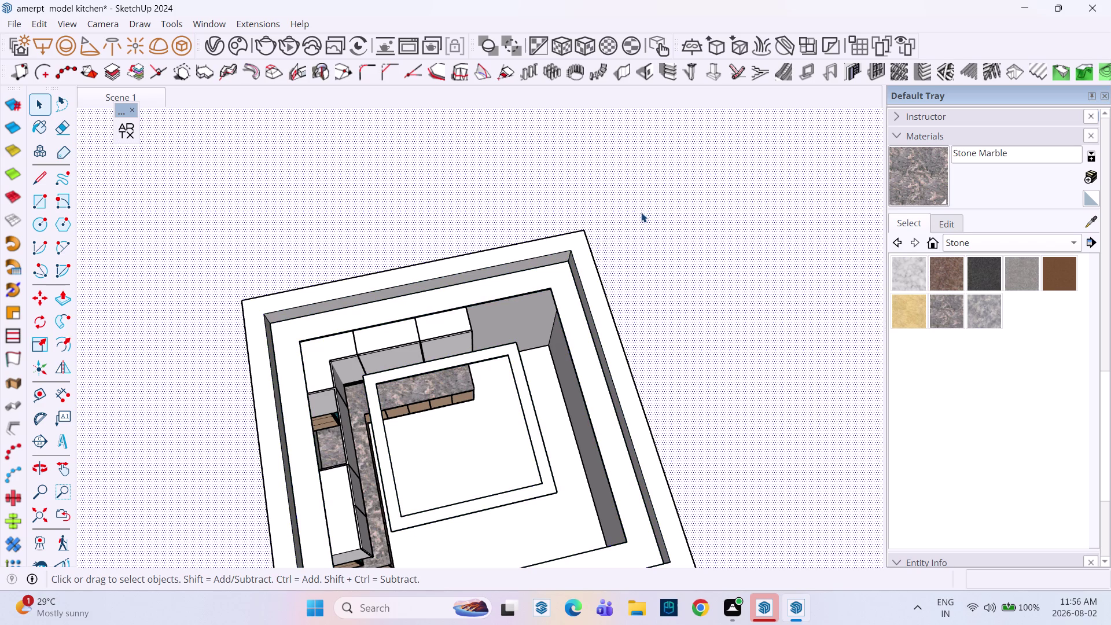
Select the connected ceiling geometry, cancel a stray push, and select the outer ring face.
click(401, 307)
triple_click(402, 306)
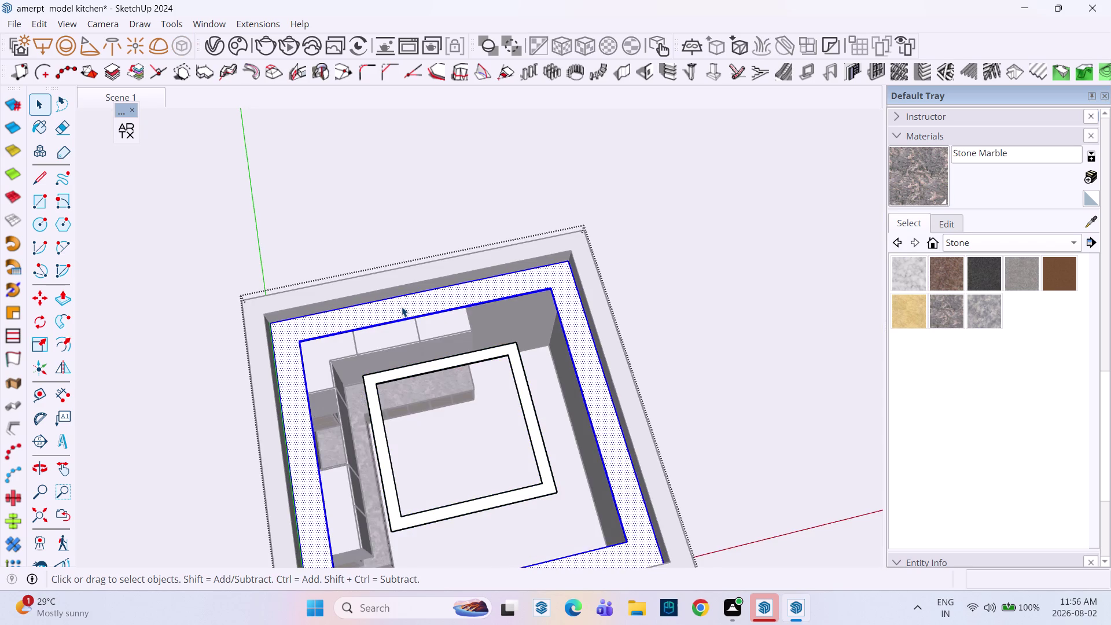
scroll(up, 3)
key(p)
click(401, 307)
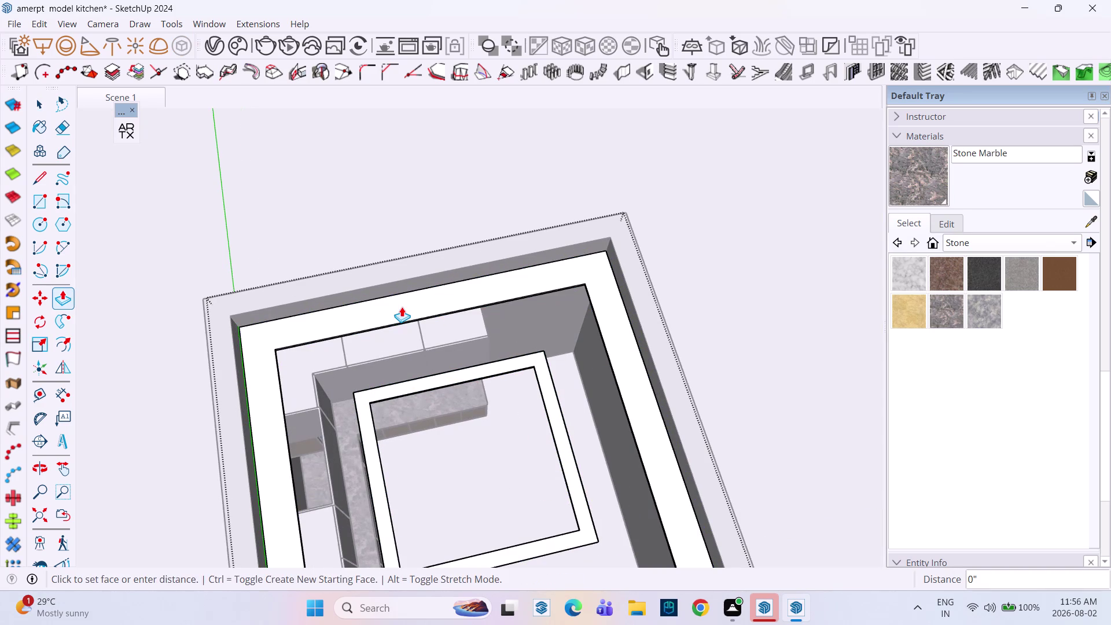
key(Escape)
key(space)
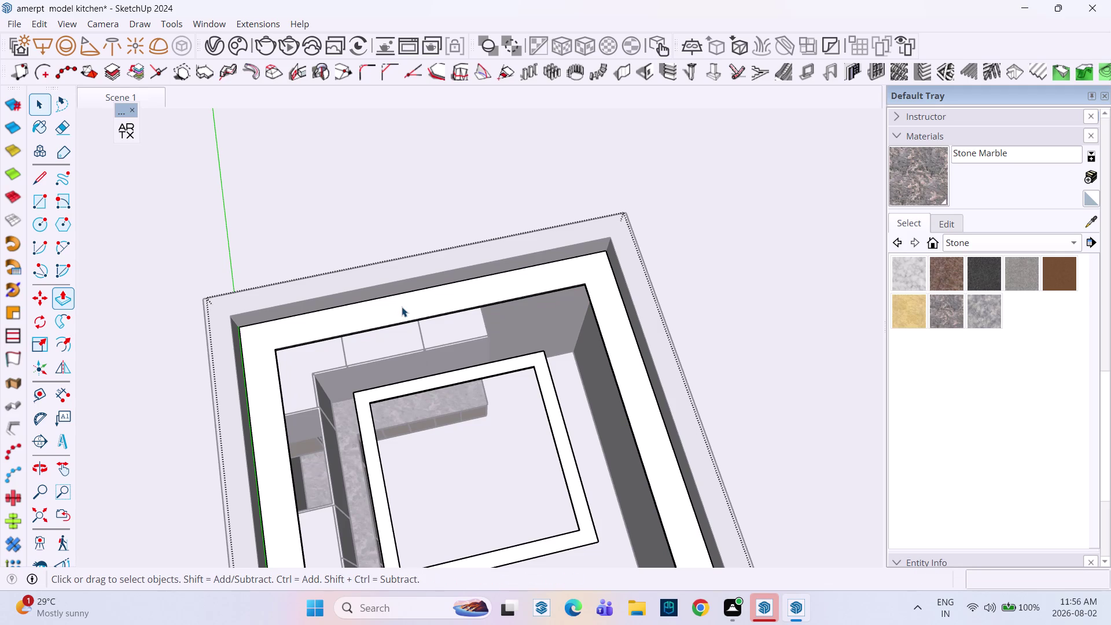
key(space)
click(403, 312)
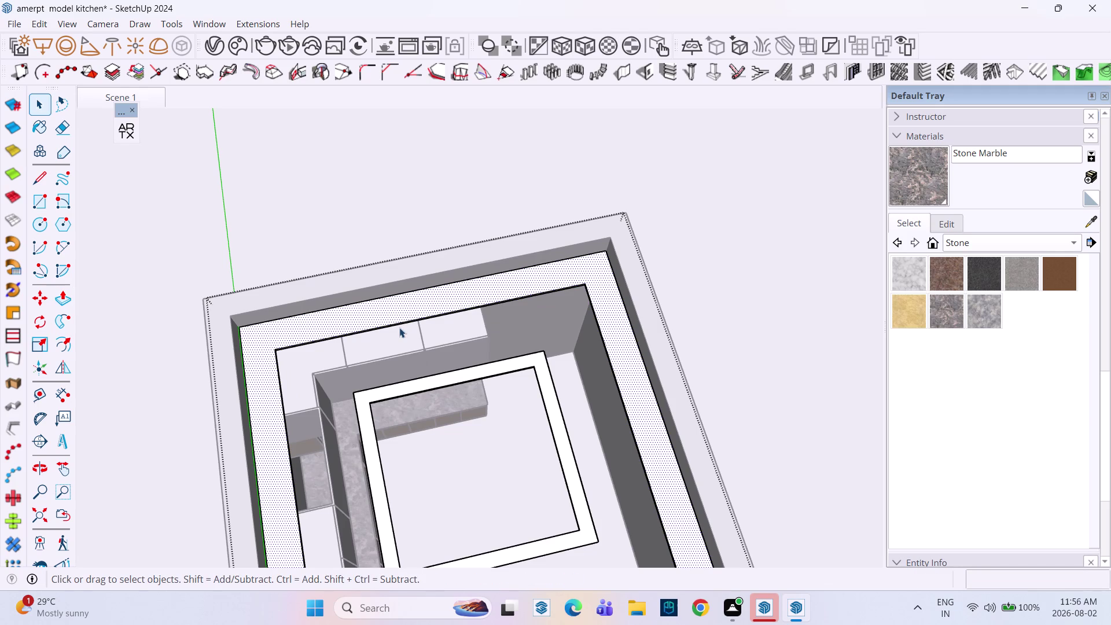
Offset the outer ring's inner edge several times to create thin parallel strips.
scroll(up, 3)
scroll(up, 3)
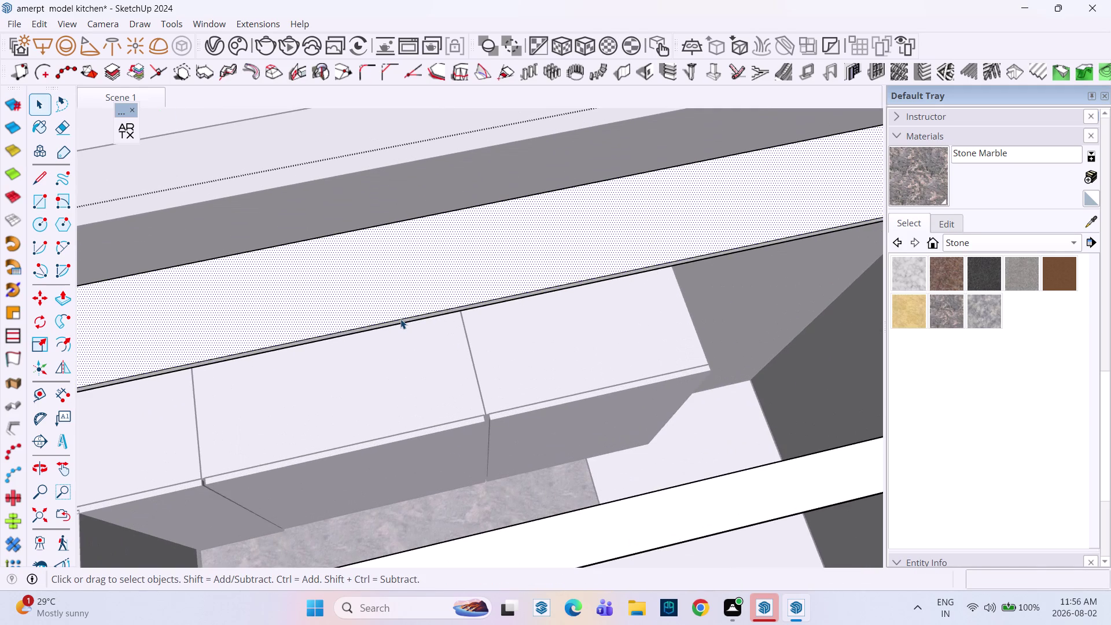
key(f)
click(400, 319)
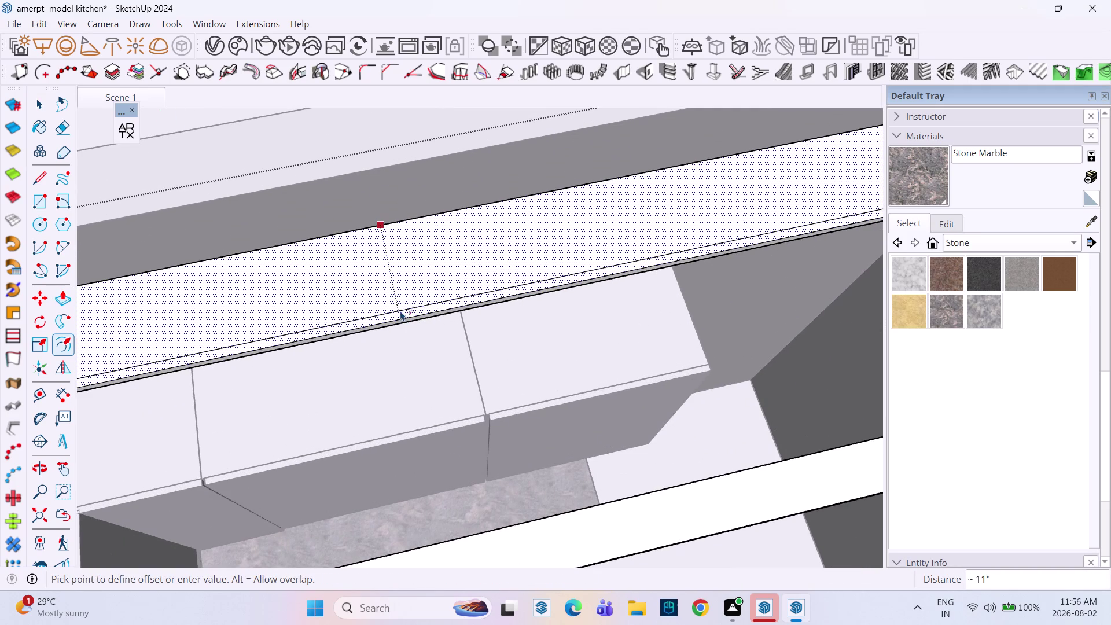
click(400, 312)
key(f)
click(400, 310)
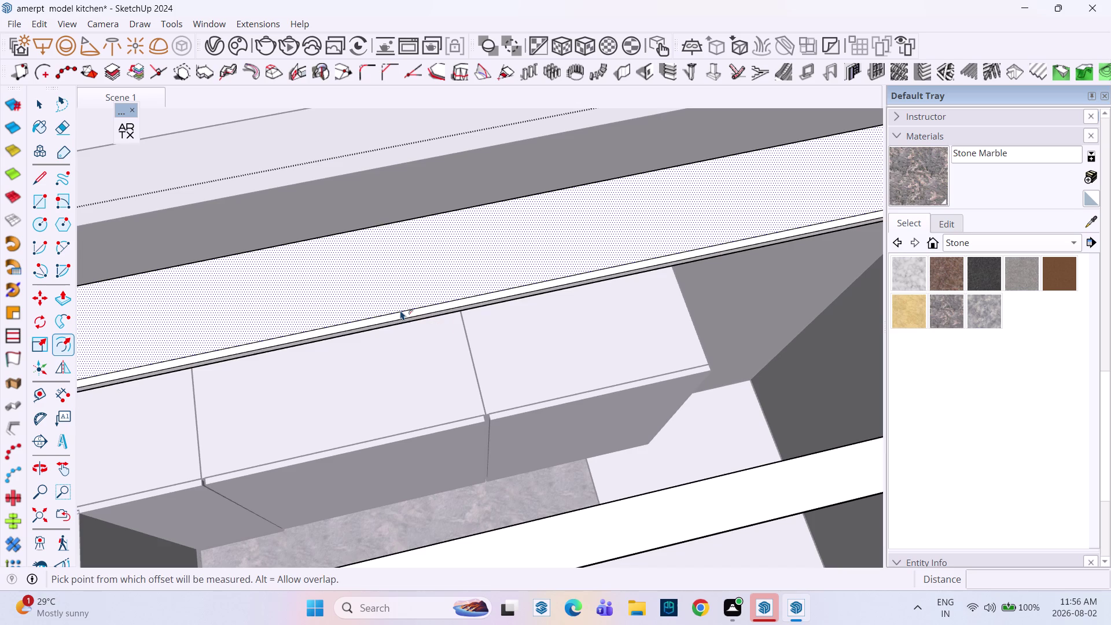
click(402, 301)
key(f)
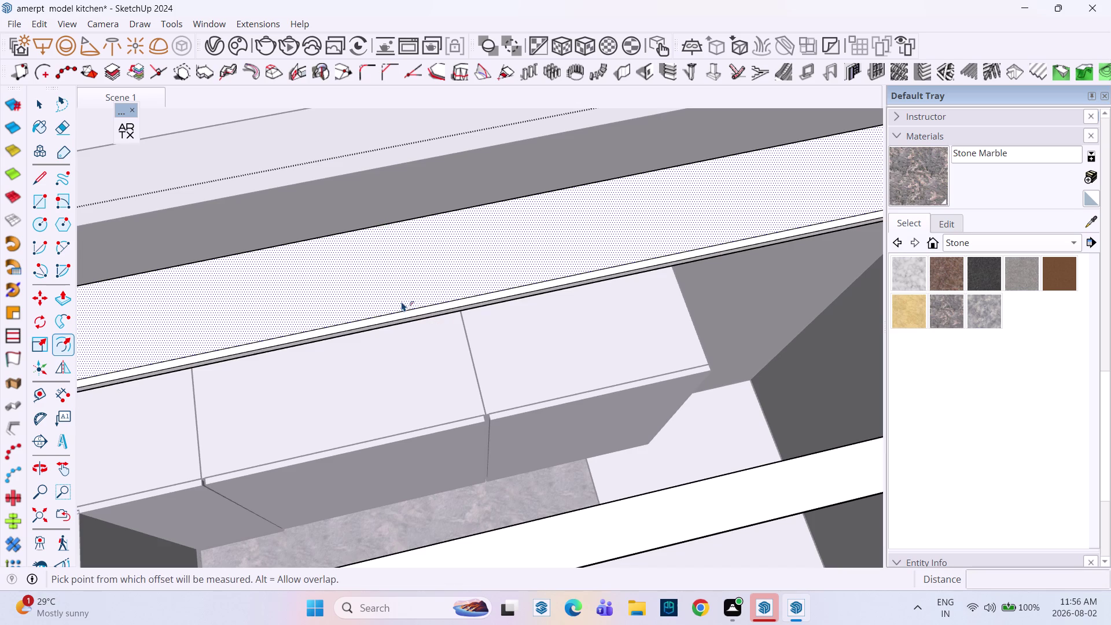
click(403, 310)
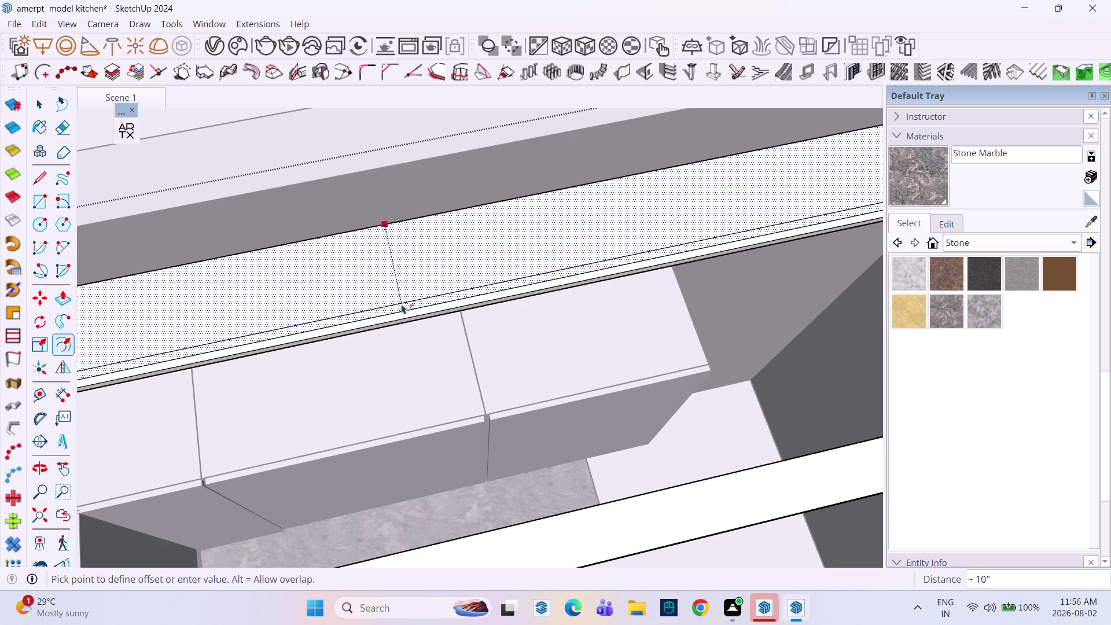
click(402, 303)
click(399, 302)
click(396, 296)
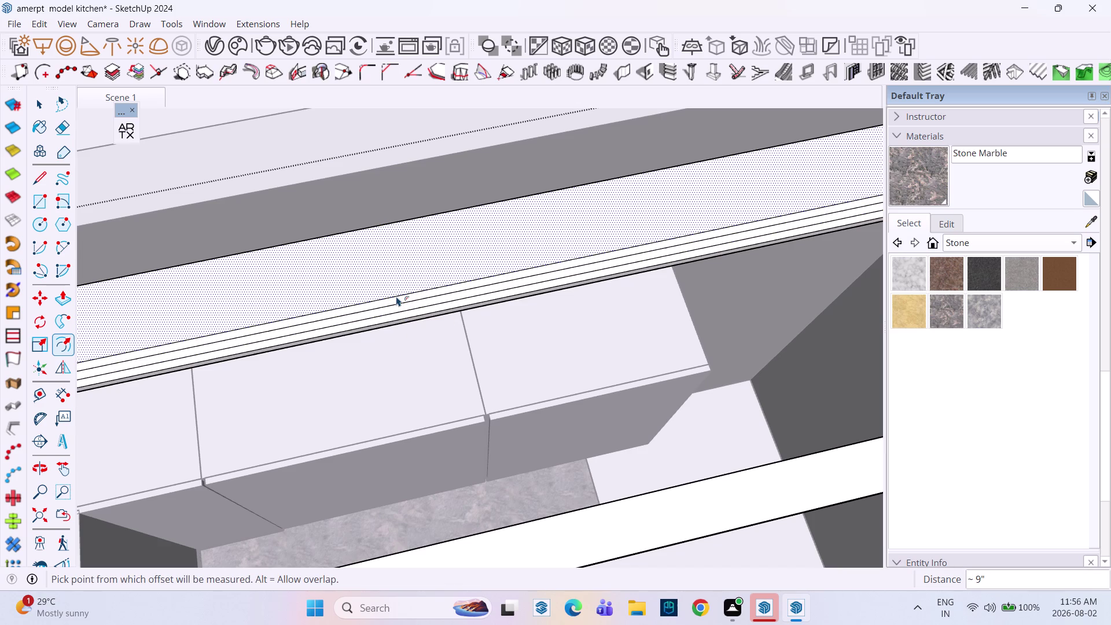
key(space)
Push one narrow strip 0.5" and another 1" to form a small step.
click(396, 316)
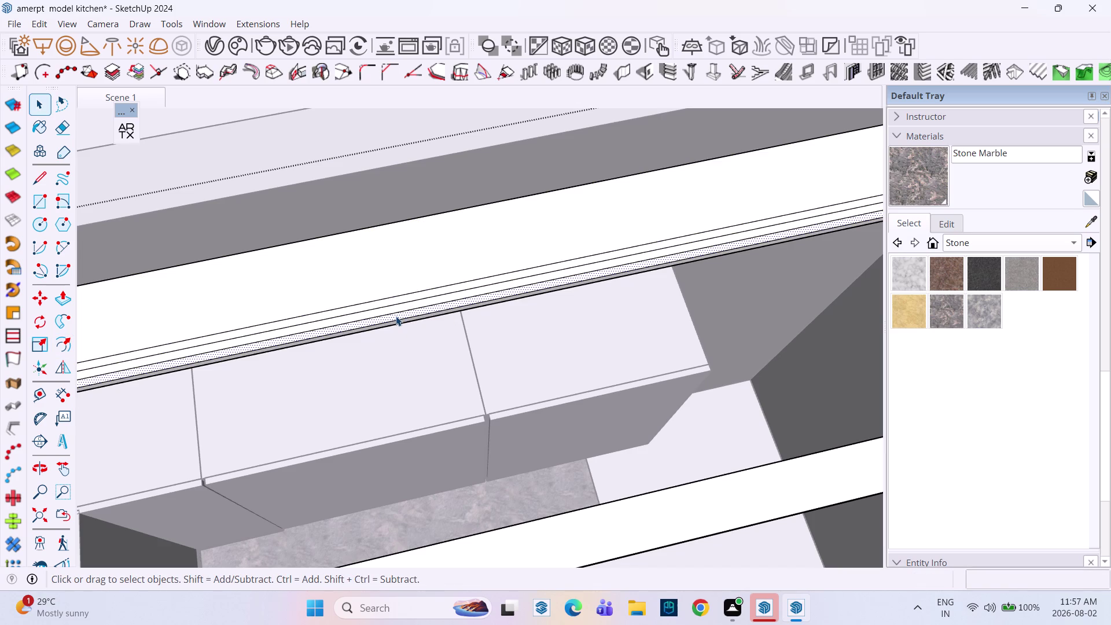
key(p)
click(395, 316)
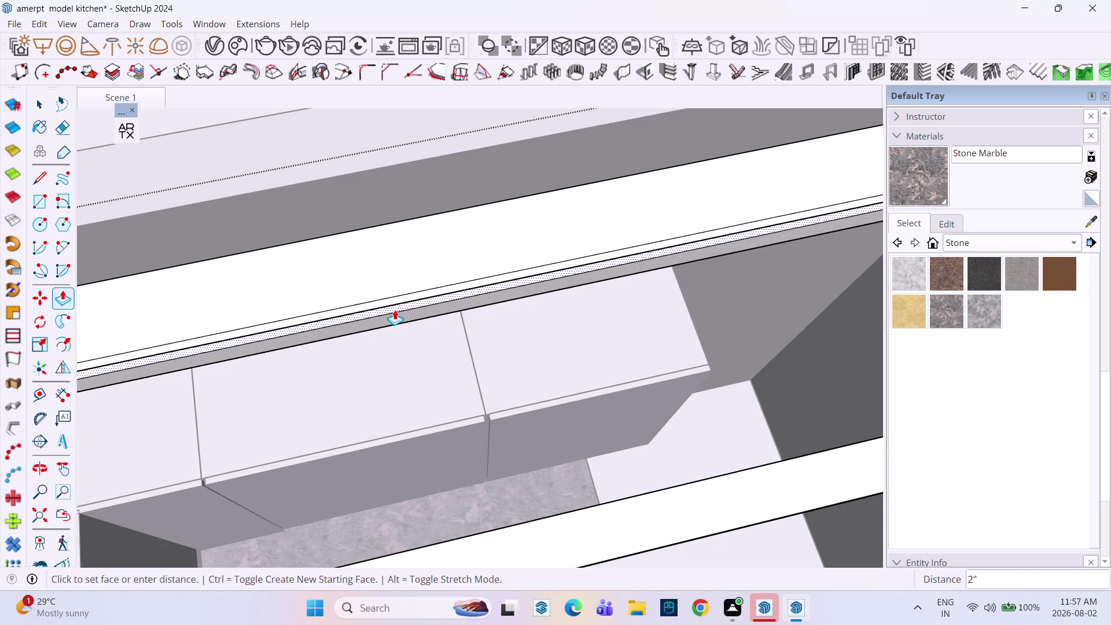
text(.5")
key(Return)
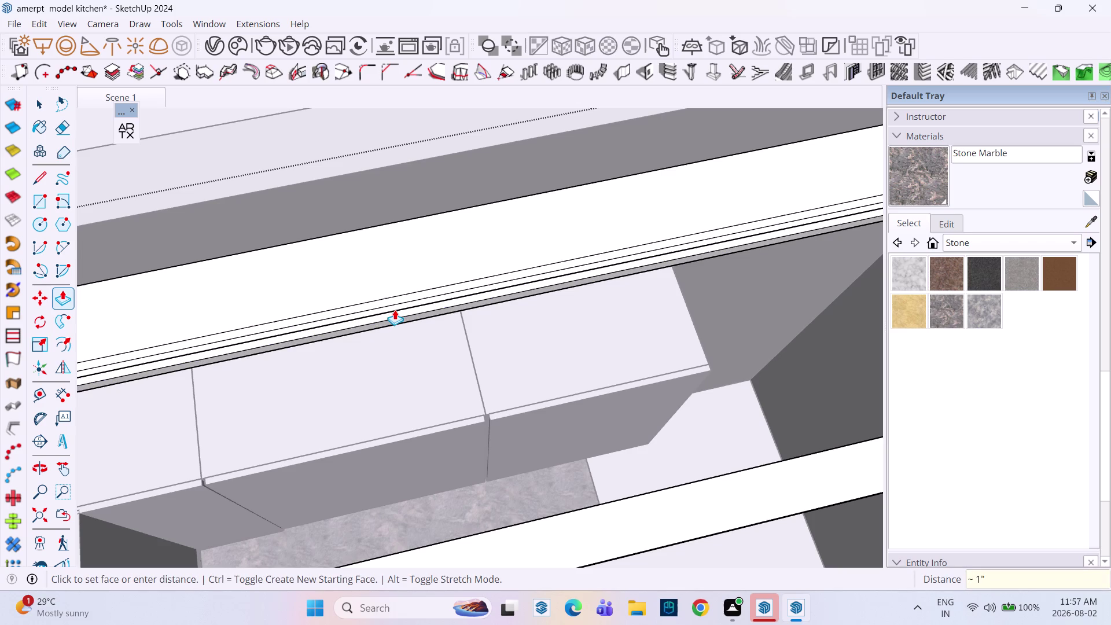
click(384, 300)
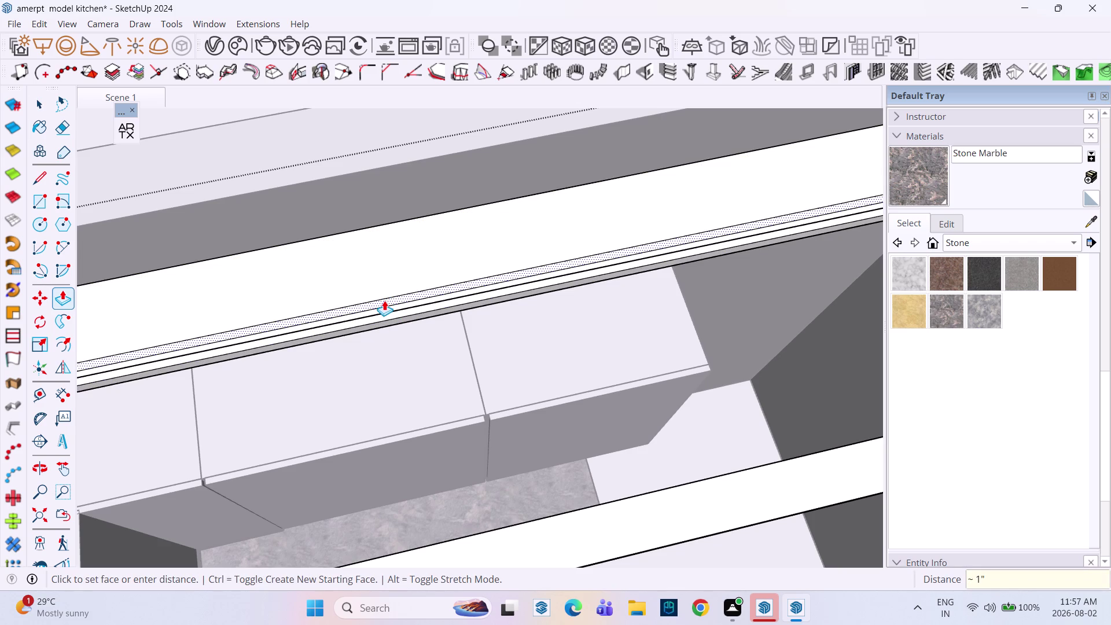
text(1")
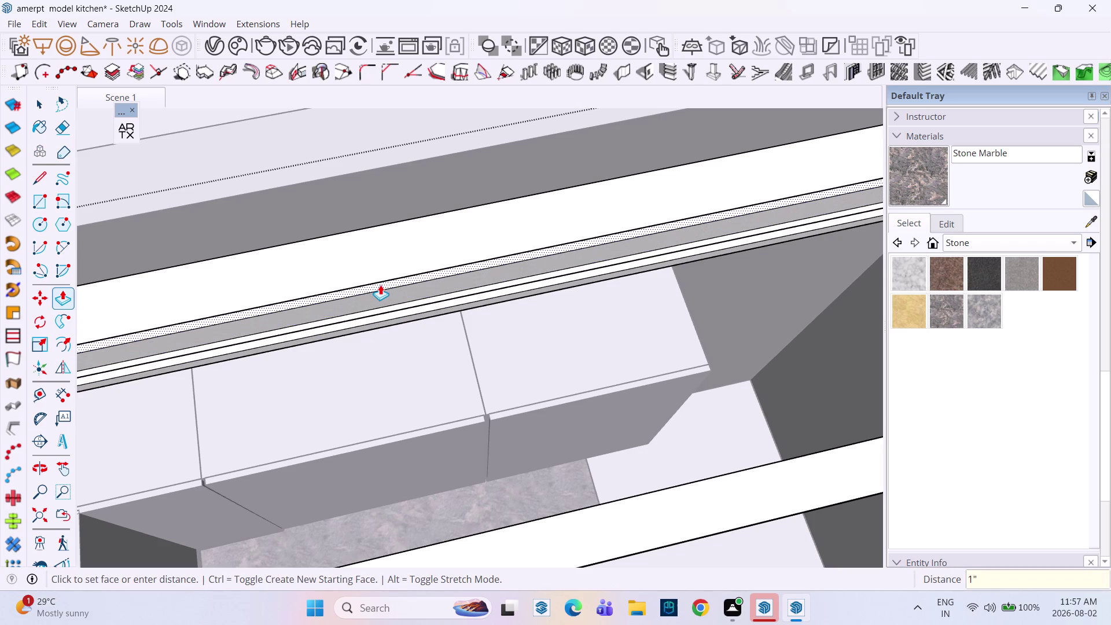
key(Return)
key(space)
scroll(down, 3)
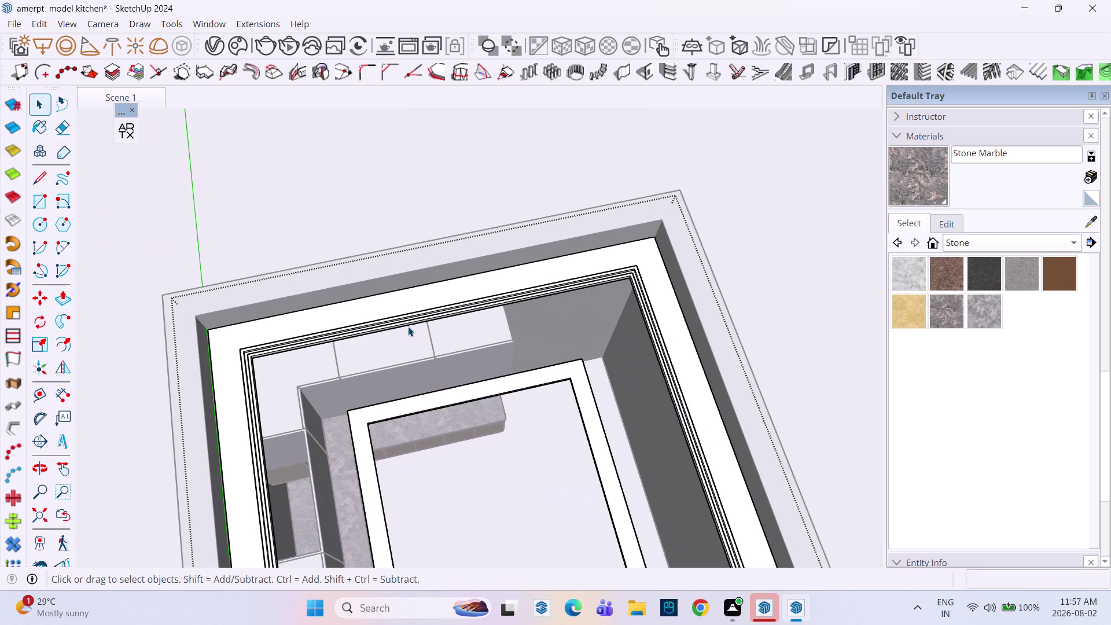
Select the inner ceiling ring and try a 0.5" offset, then undo it.
middle_drag(404, 324, 363, 231)
scroll(up, 3)
key(space)
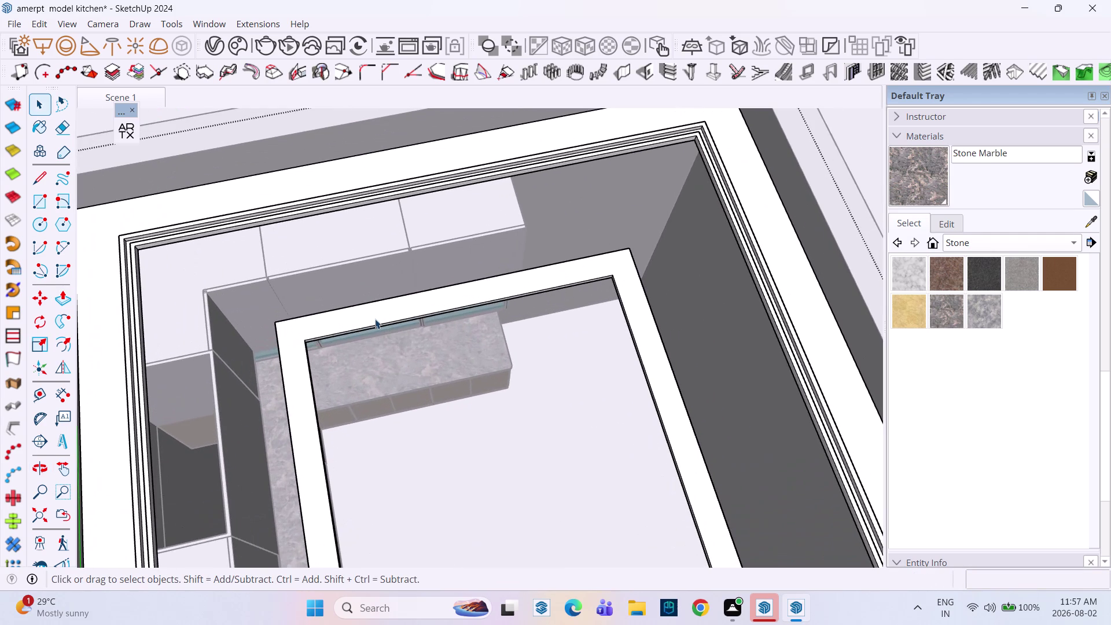
click(375, 319)
scroll(up, 3)
key(f)
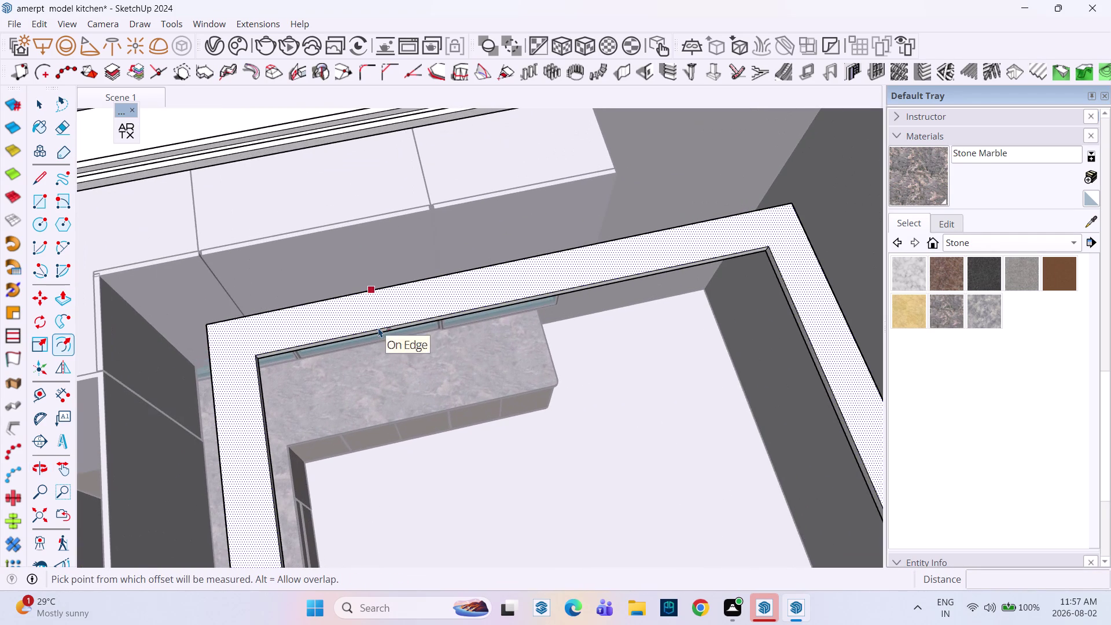
click(378, 328)
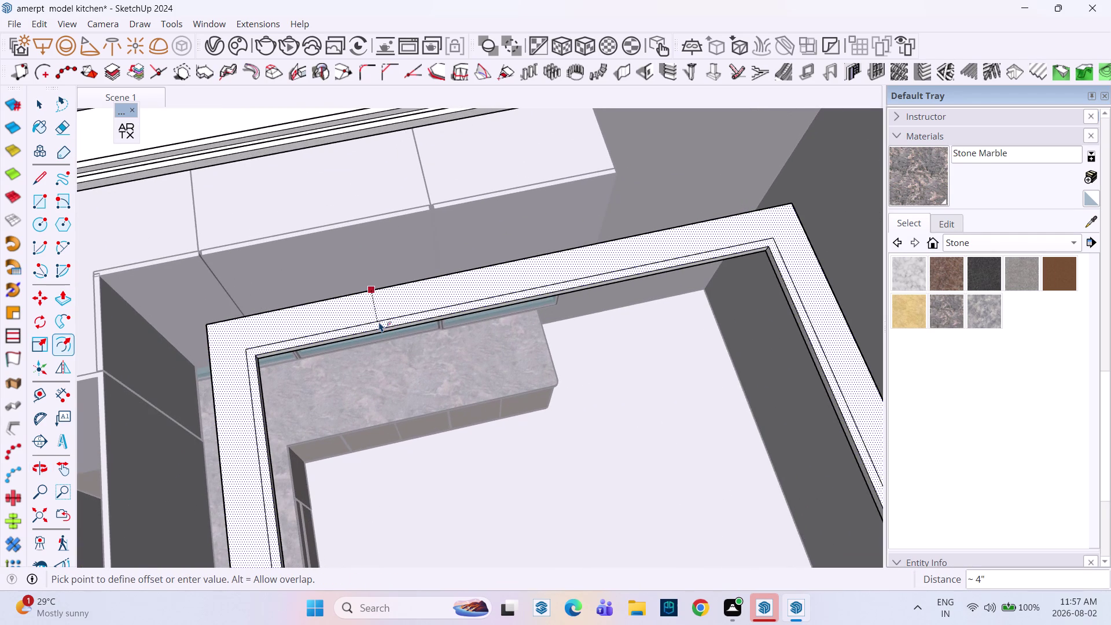
text(.5")
key(Return)
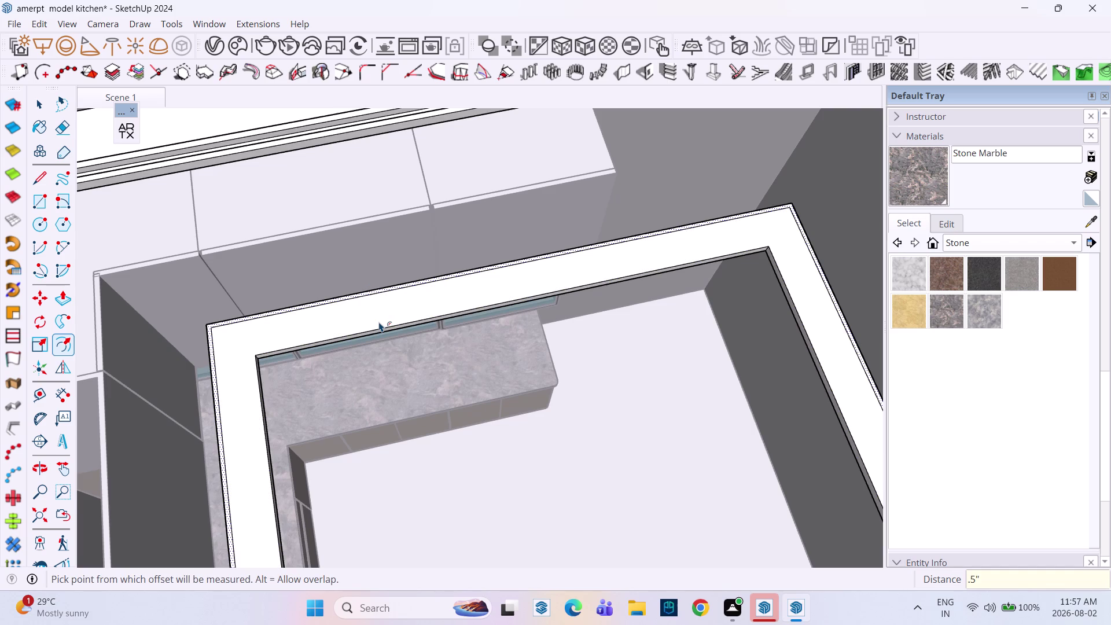
key(ctrl+z)
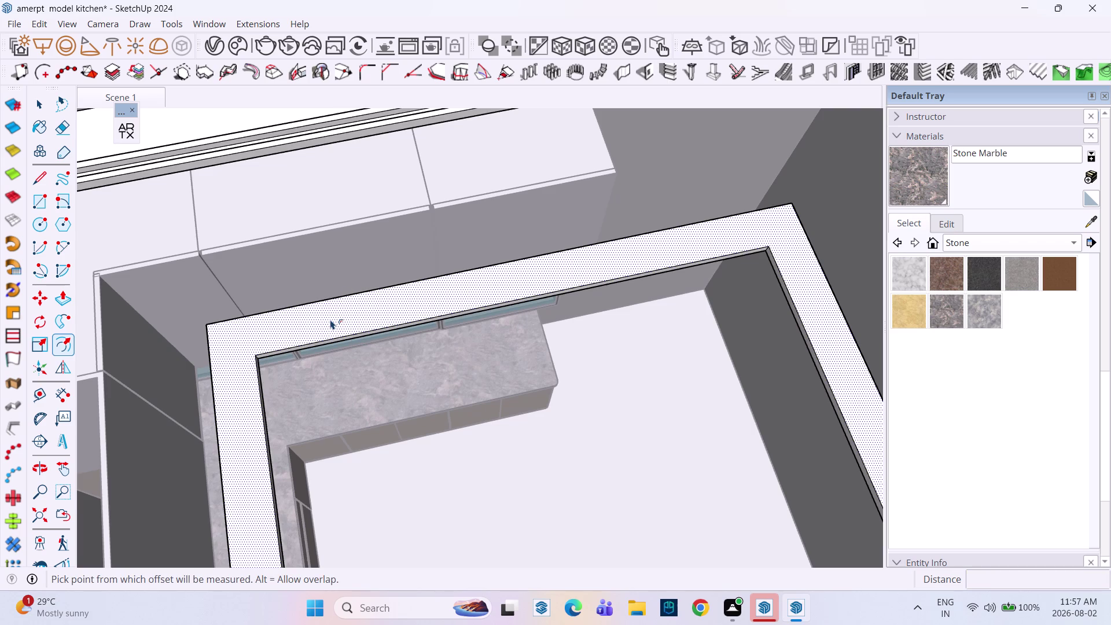
Offset the ceiling band's edge inward into a thin strip, then orbit toward it.
click(345, 336)
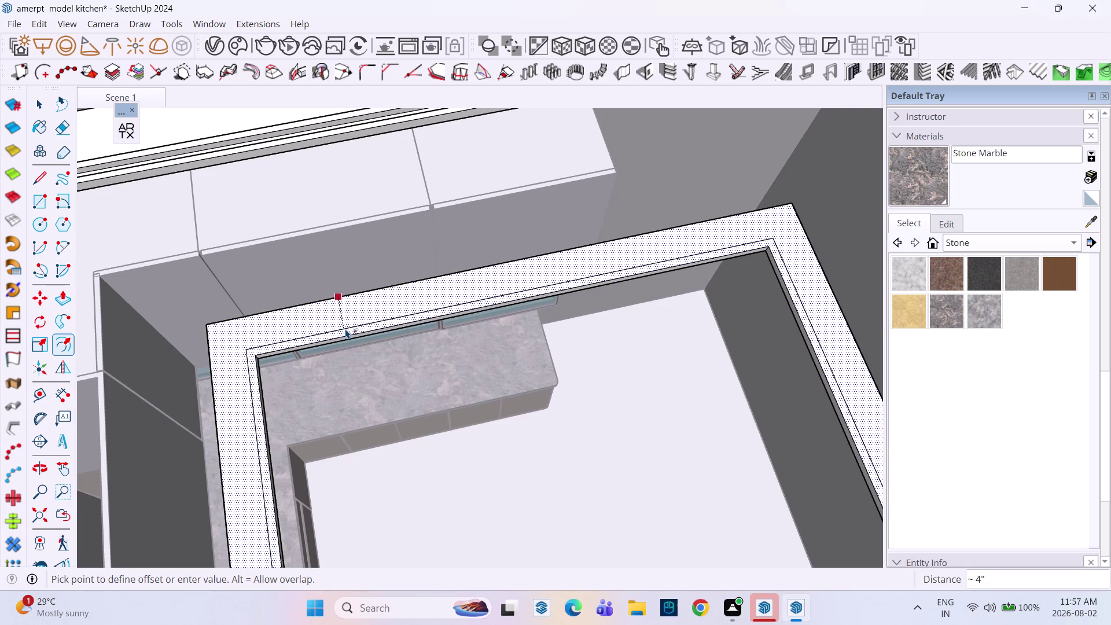
click(346, 329)
click(343, 333)
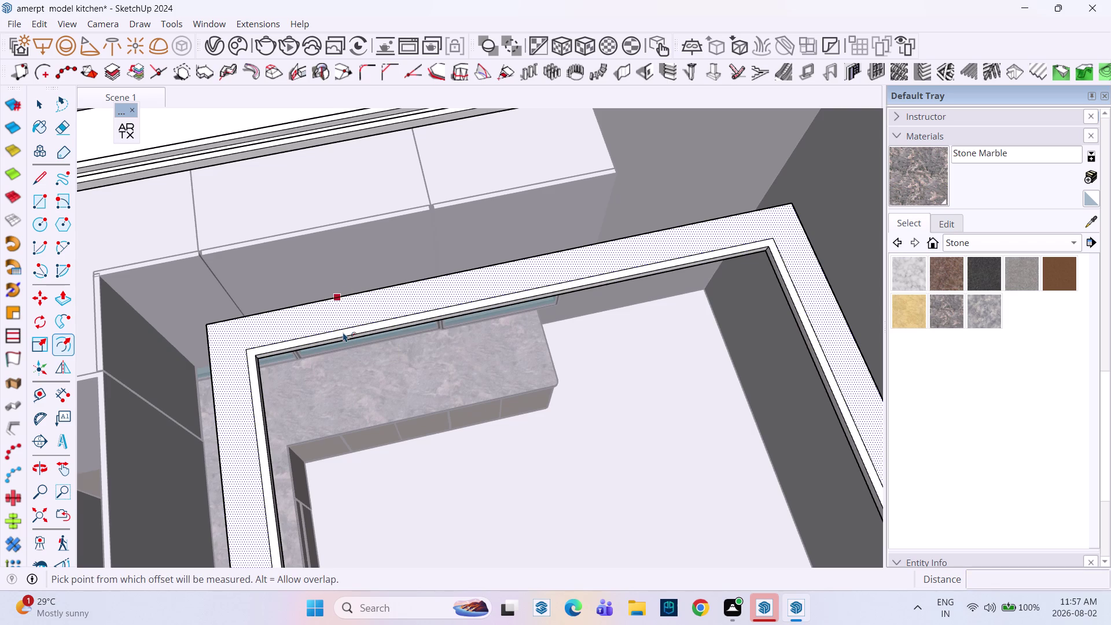
scroll(up, 3)
key(Escape)
middle_drag(326, 336, 324, 409)
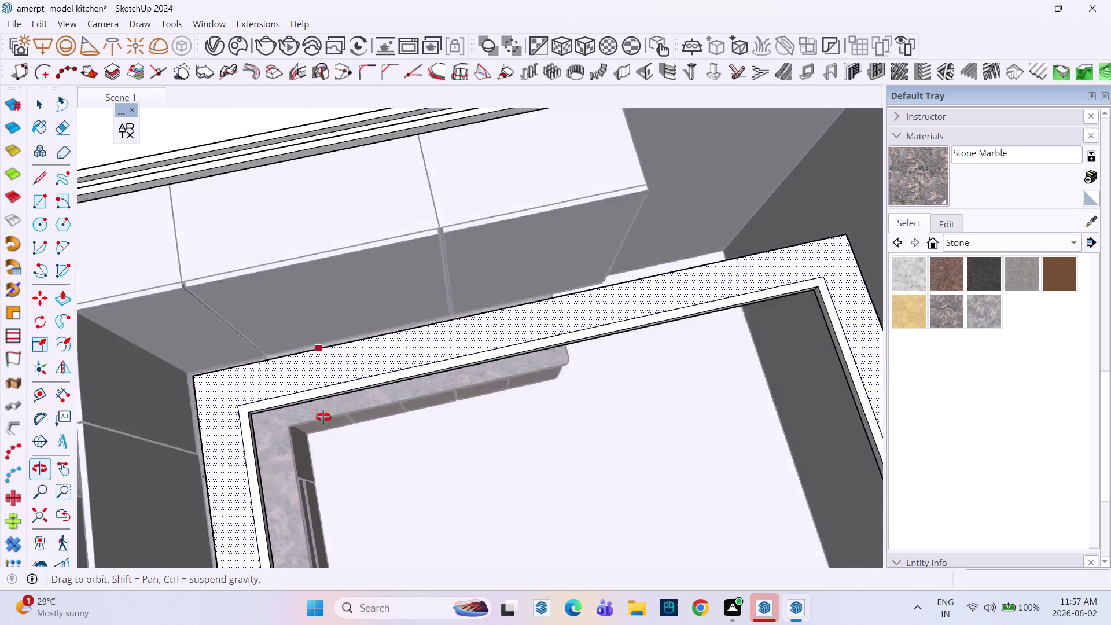
Push/pull the narrow offset strip of the ceiling border up 0.5 inches.
middle_drag(324, 410, 323, 422)
scroll(up, 3)
key(space)
scroll(up, 3)
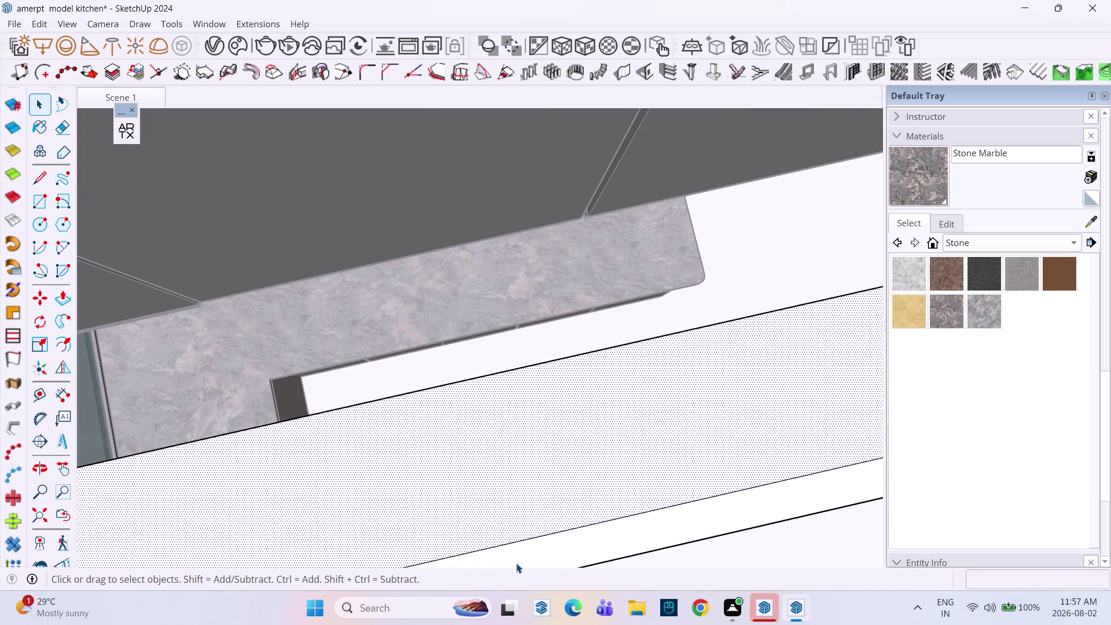
scroll(down, 3)
middle_drag(534, 549, 517, 474)
click(520, 483)
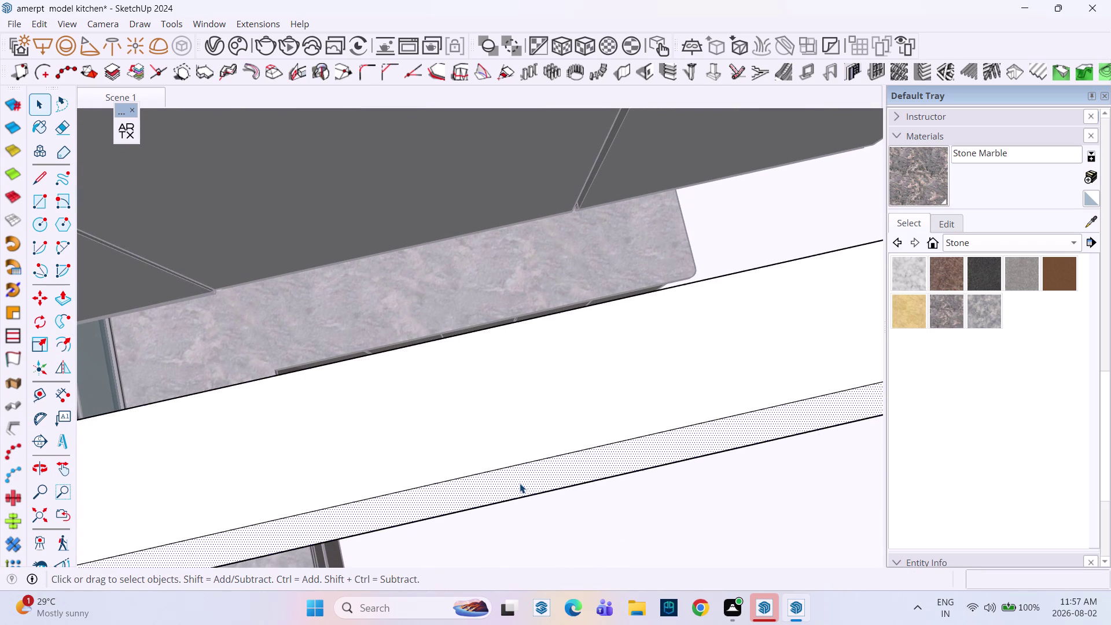
key(p)
click(519, 483)
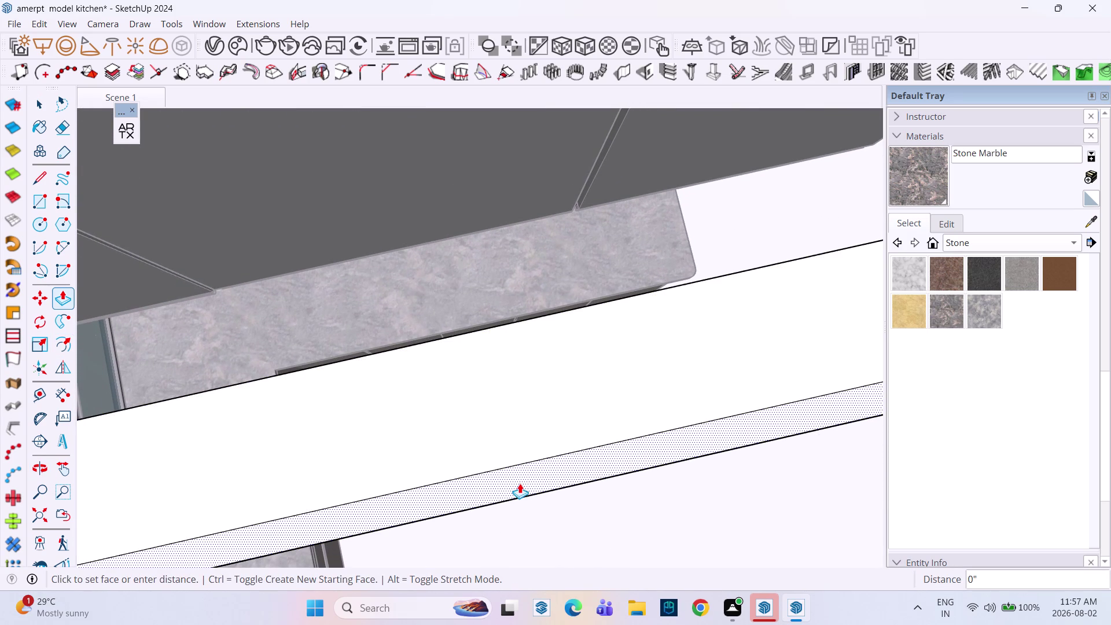
scroll(down, 3)
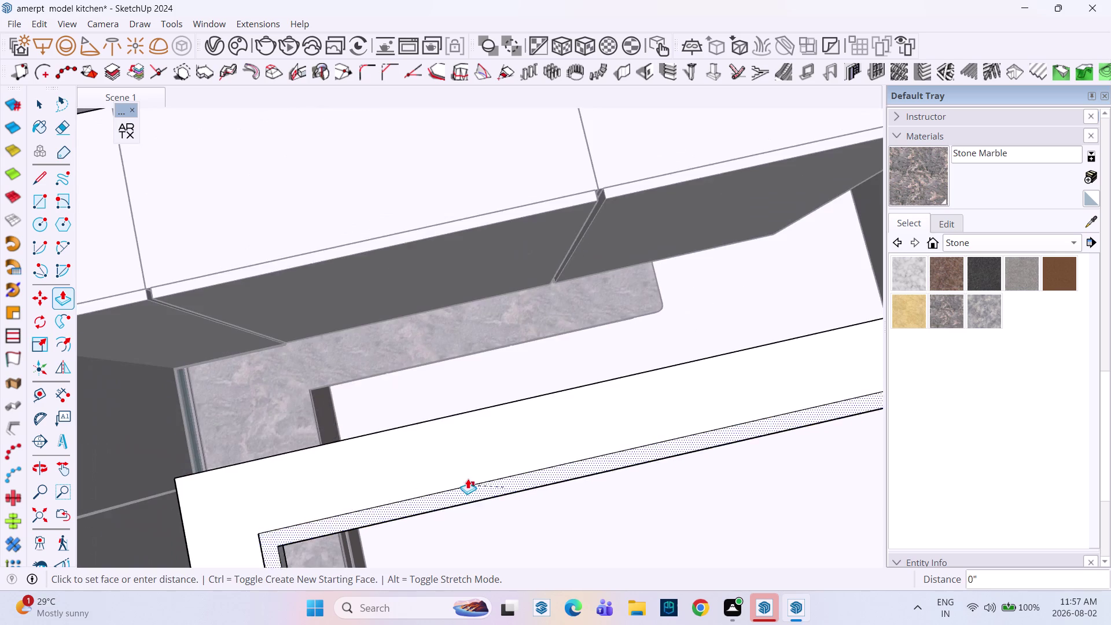
middle_drag(465, 478, 431, 383)
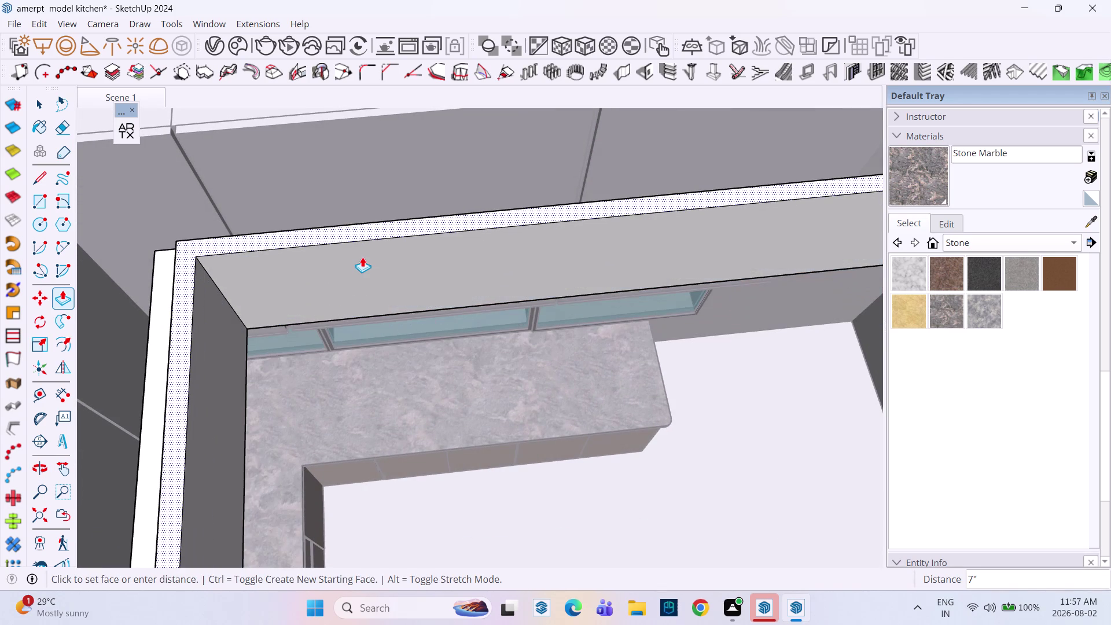
text(.5")
key(Return)
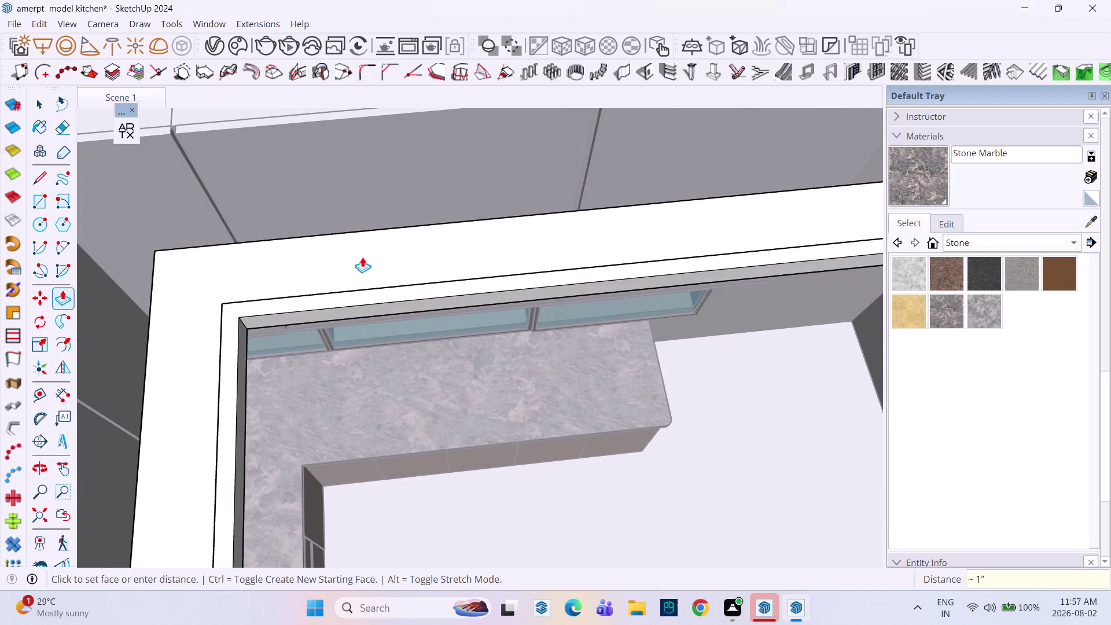
Orbit around the border to inspect the raised lip and reach the inner ceiling frame.
key(space)
click(377, 288)
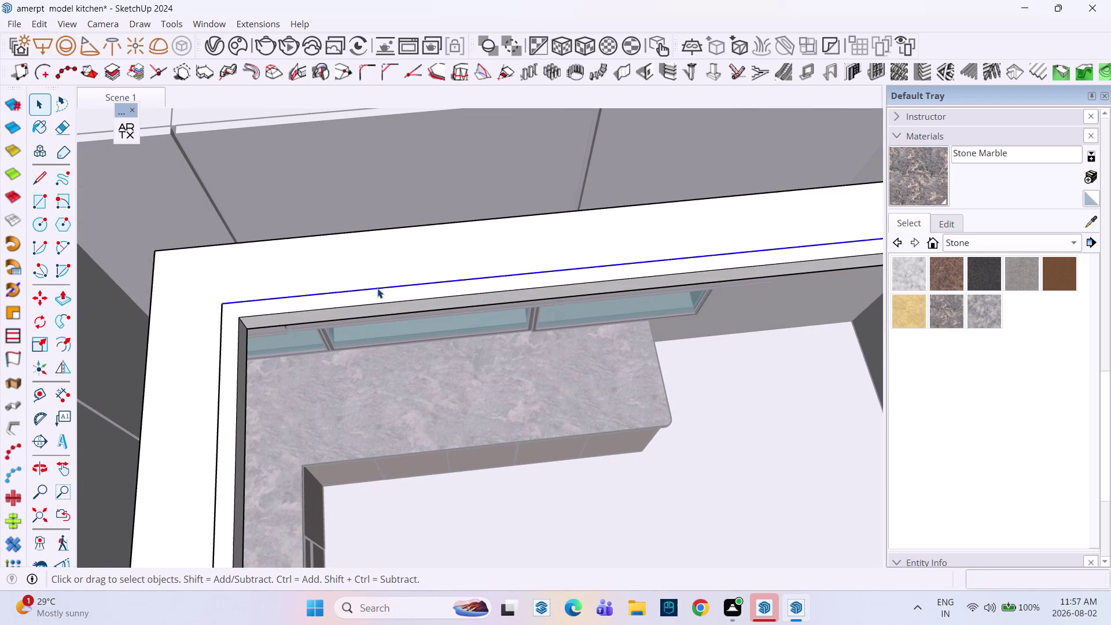
middle_drag(374, 282, 345, 234)
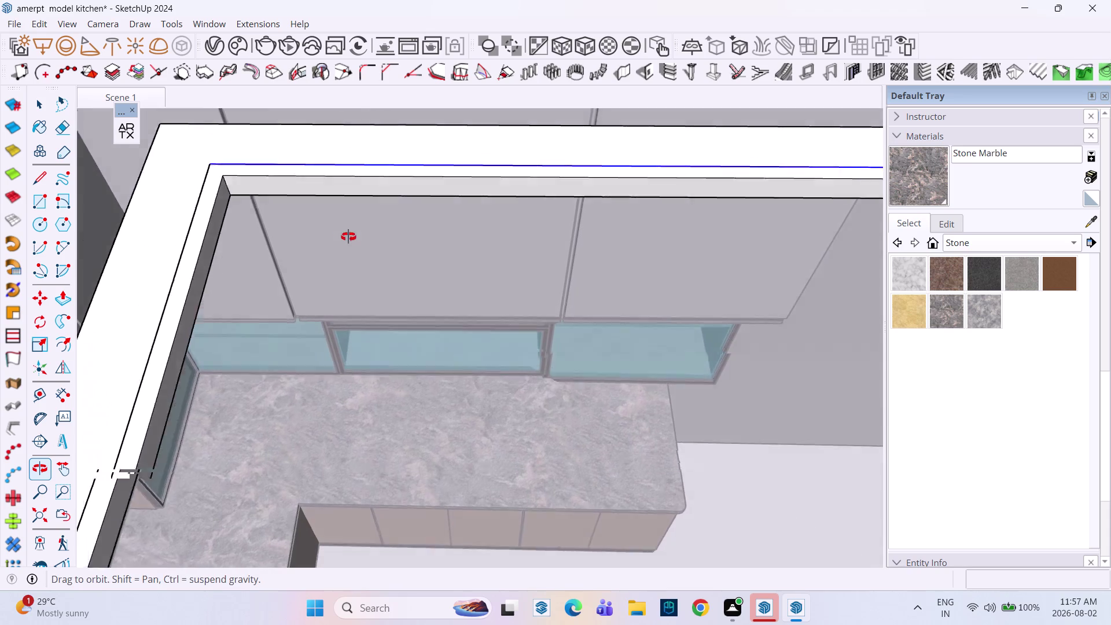
middle_drag(345, 234, 350, 238)
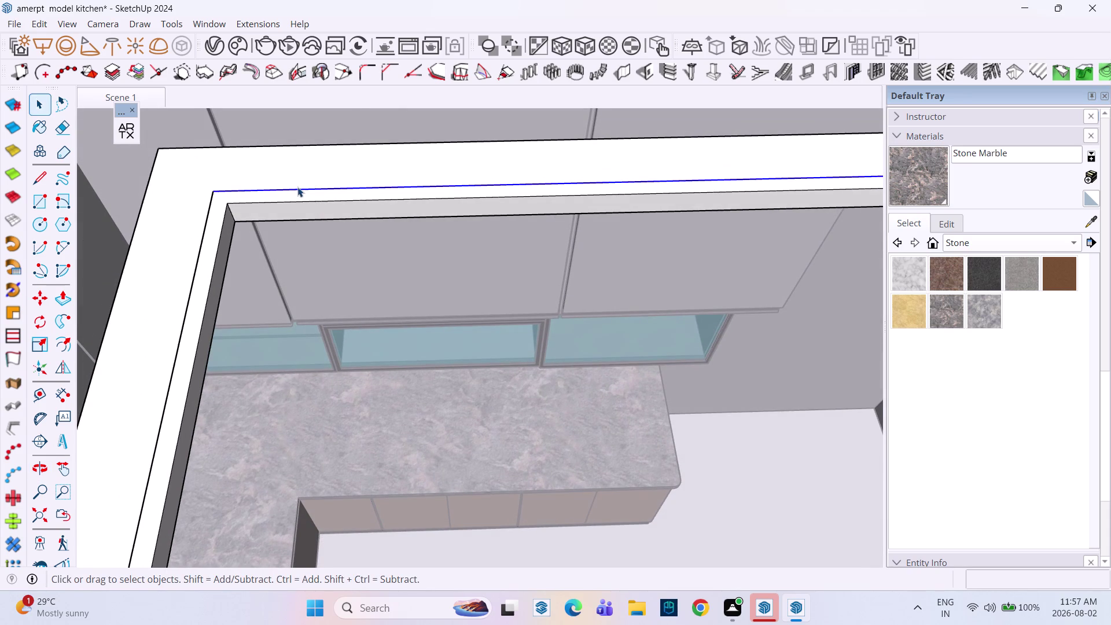
scroll(down, 3)
middle_drag(287, 189, 370, 240)
scroll(down, 3)
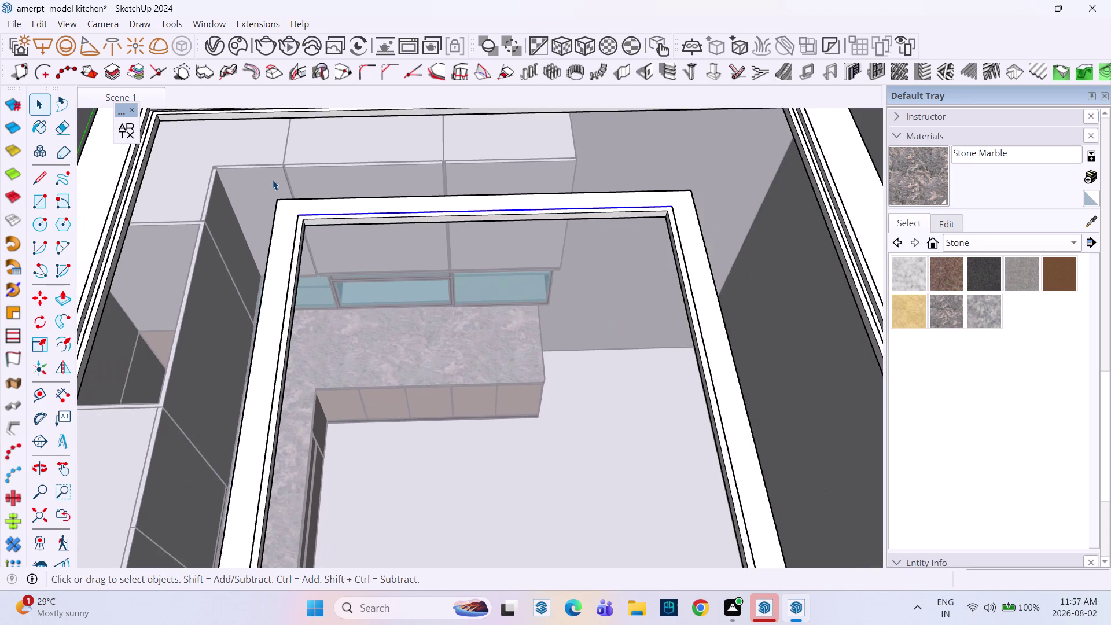
middle_drag(270, 169, 317, 233)
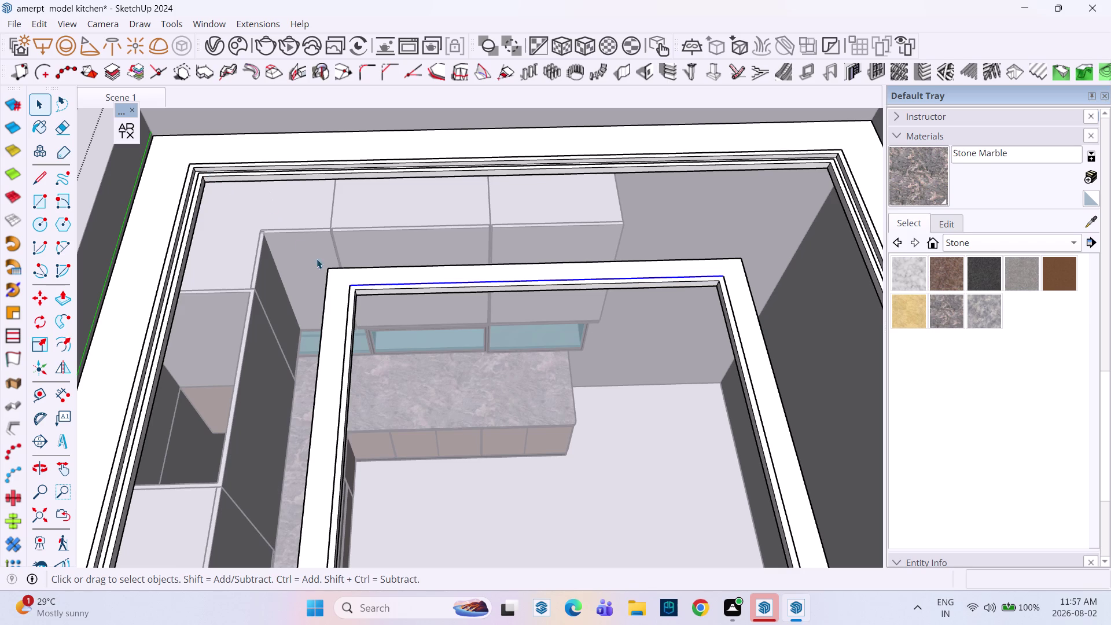
Offset the inner frame's edge inward to create a thin strip along its border.
scroll(up, 3)
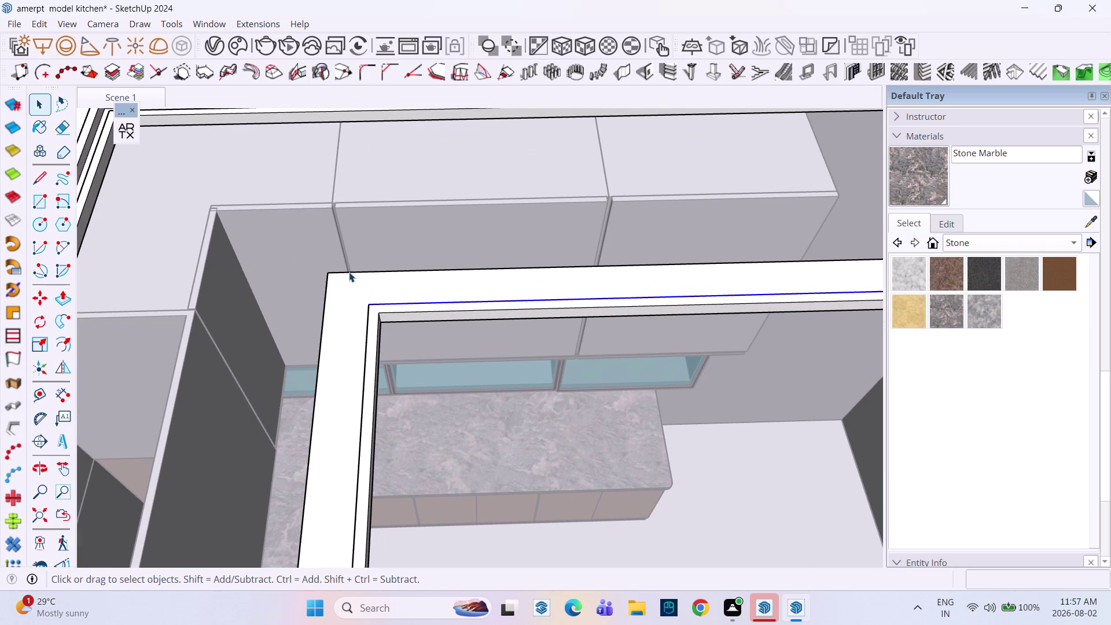
click(326, 294)
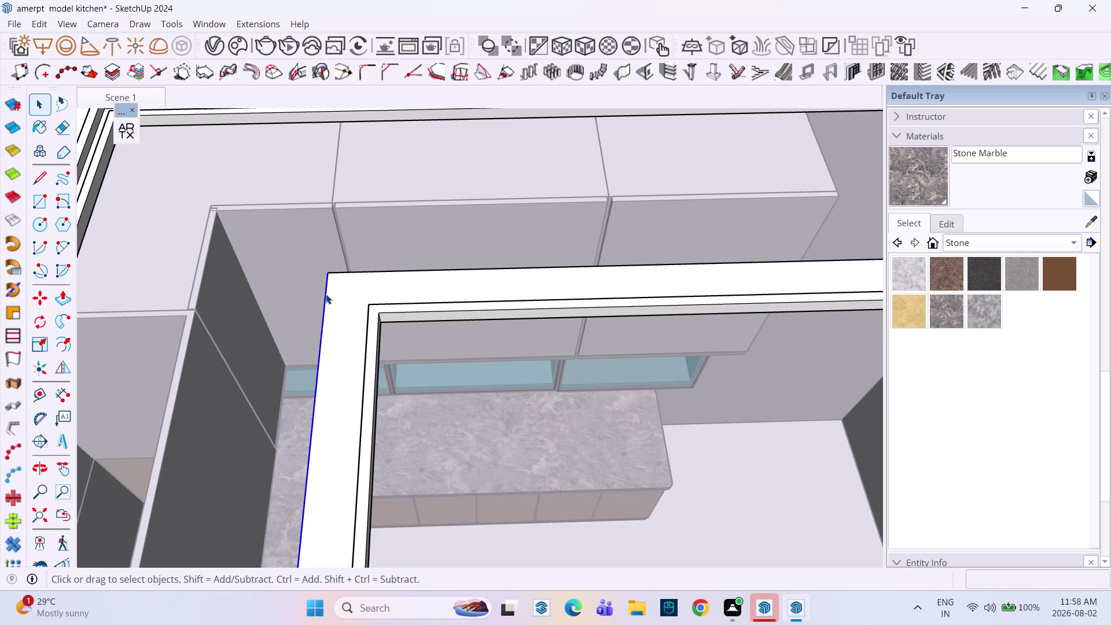
click(334, 295)
key(f)
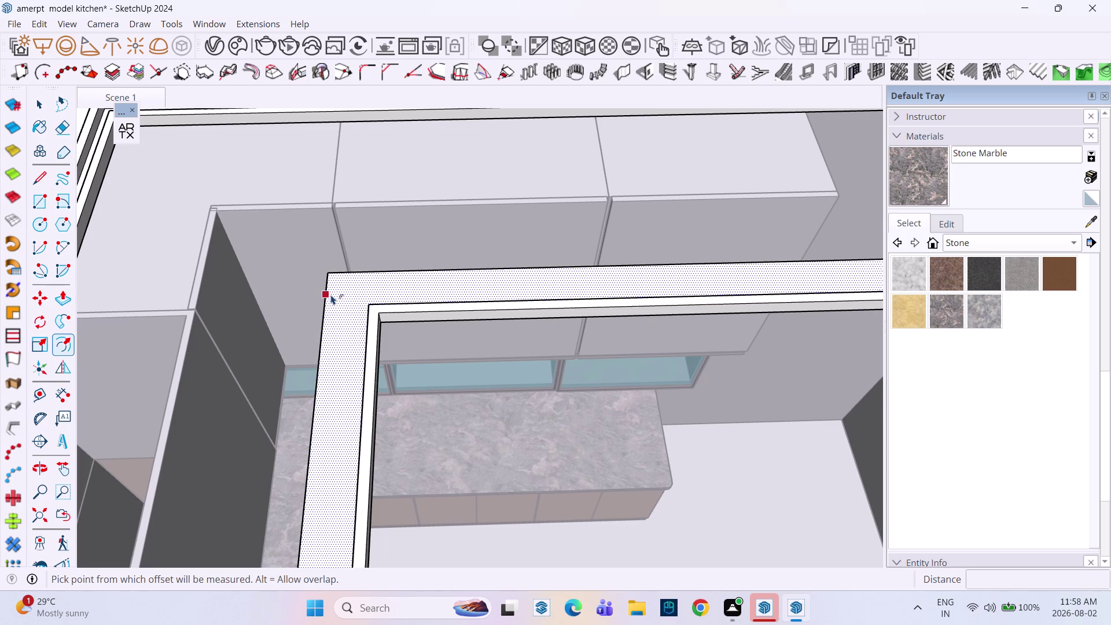
click(330, 294)
click(335, 294)
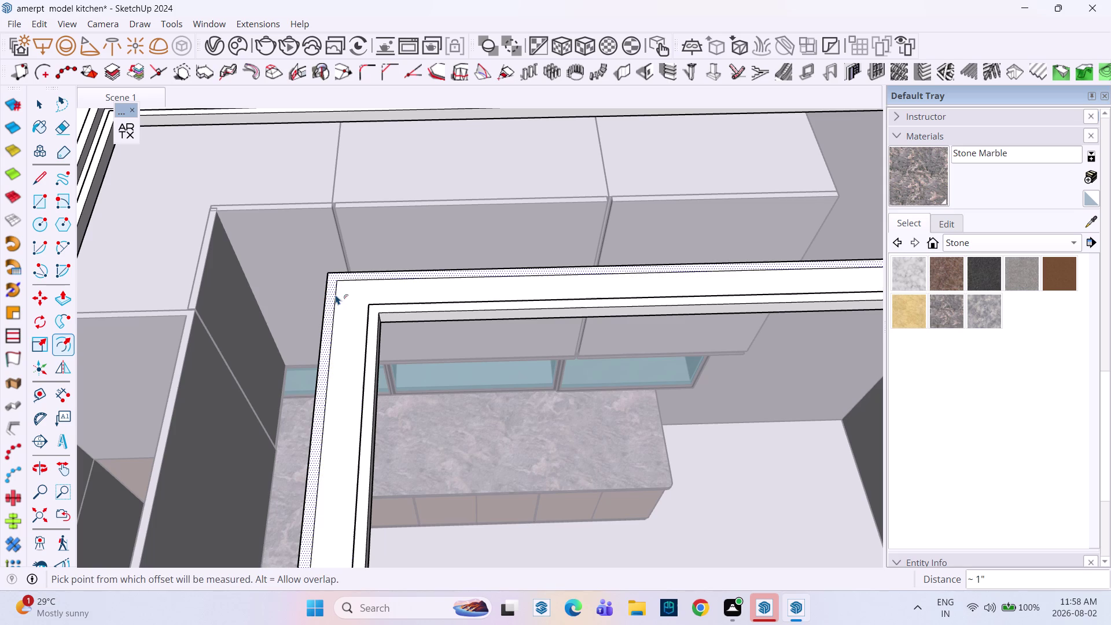
Raise the new thin strip 1 inch with Push/Pull.
key(p)
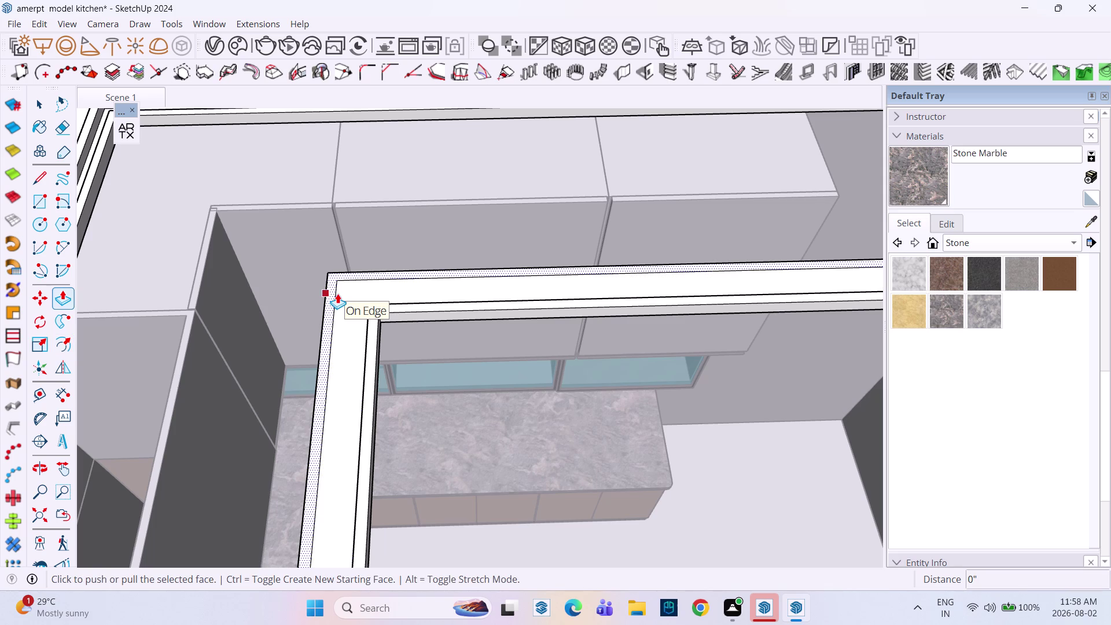
click(335, 293)
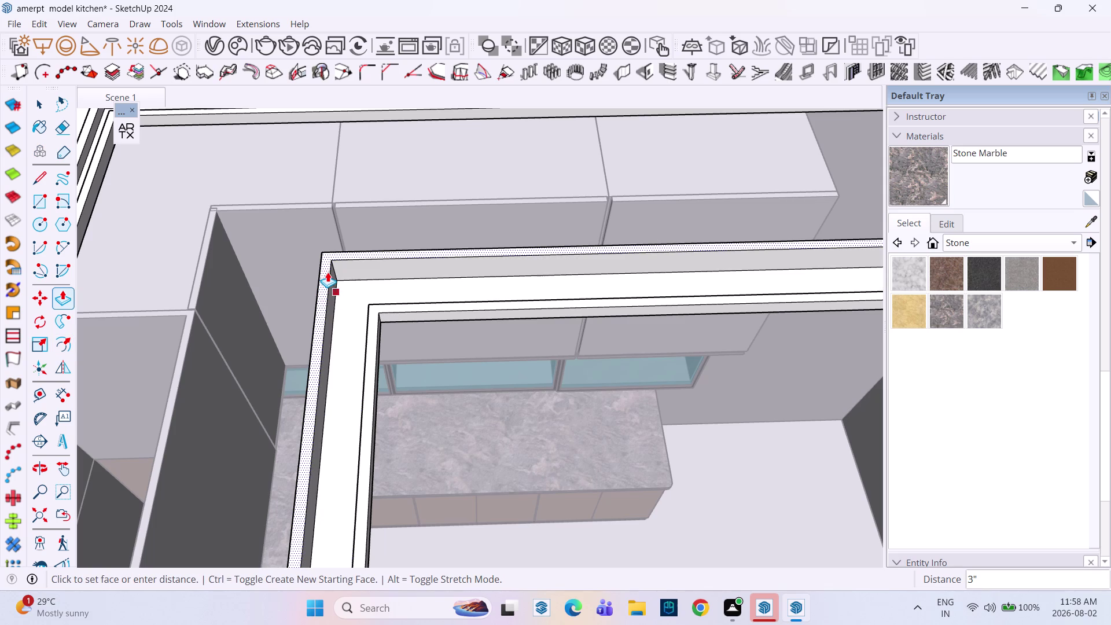
text(1")
key(Return)
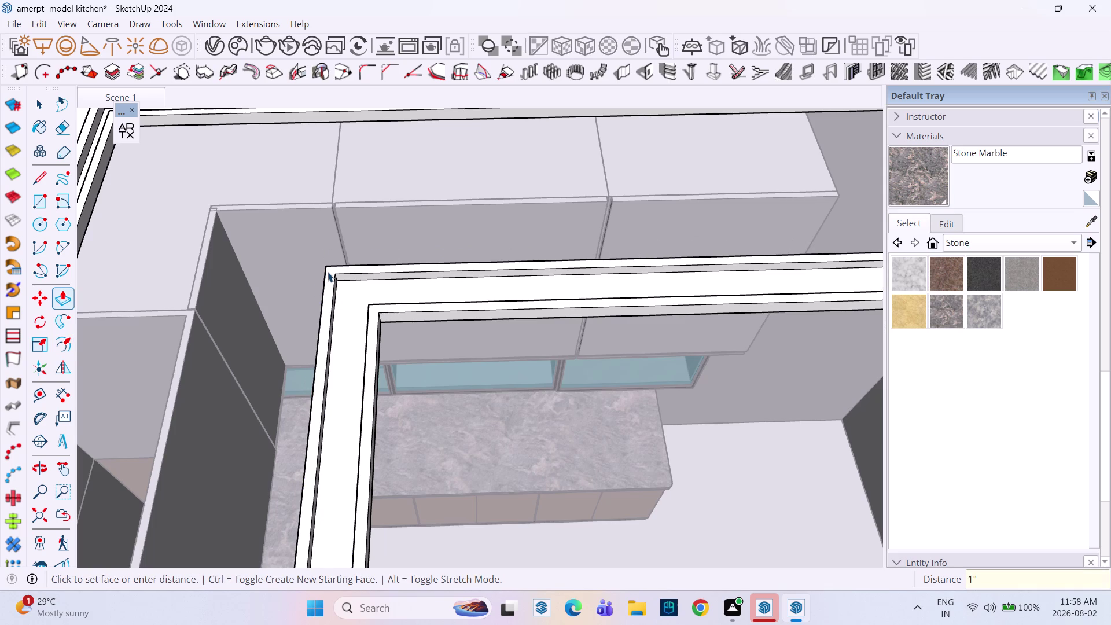
key(space)
scroll(down, 3)
scroll(down, 3)
key(Escape)
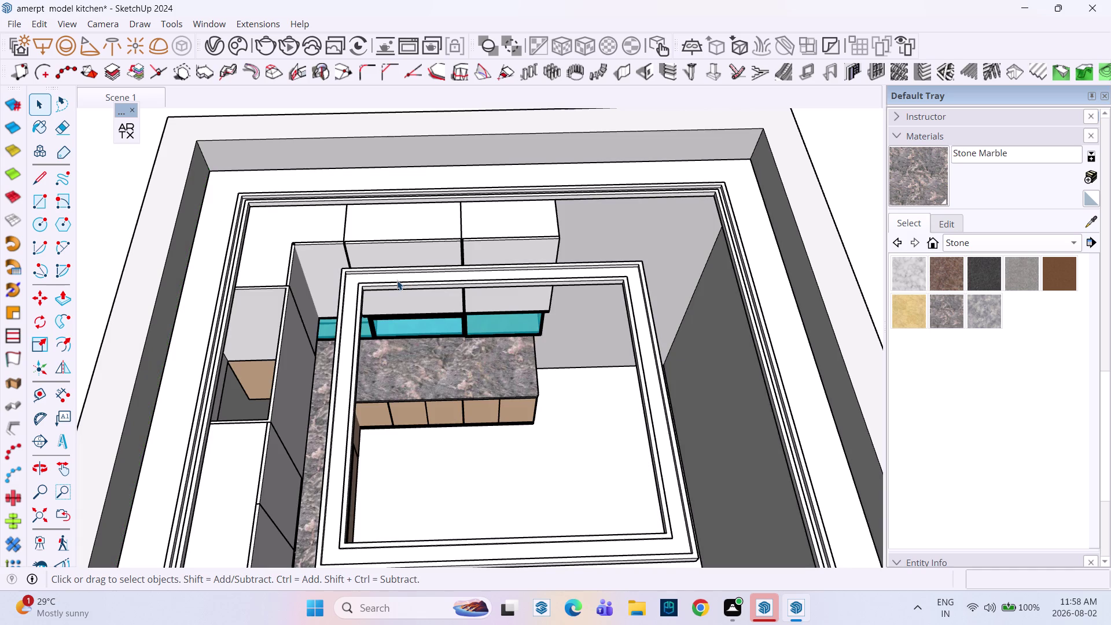
Orbit over the stepped ceiling frames, selecting them for a side view, then deselect.
key(space)
scroll(down, 3)
middle_drag(415, 285, 428, 243)
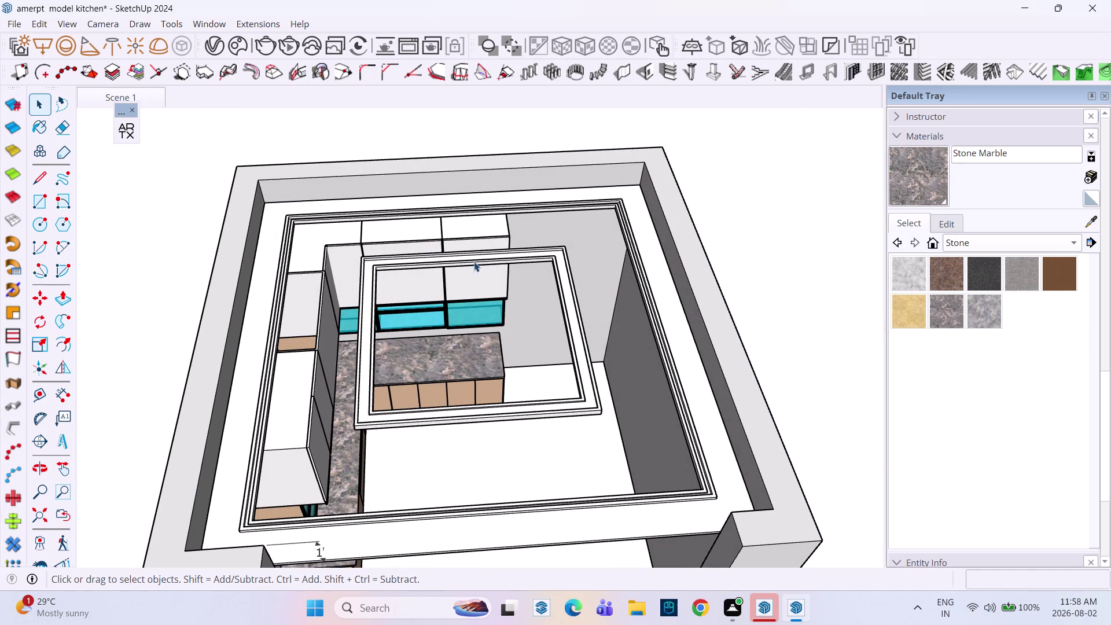
scroll(down, 3)
scroll(up, 3)
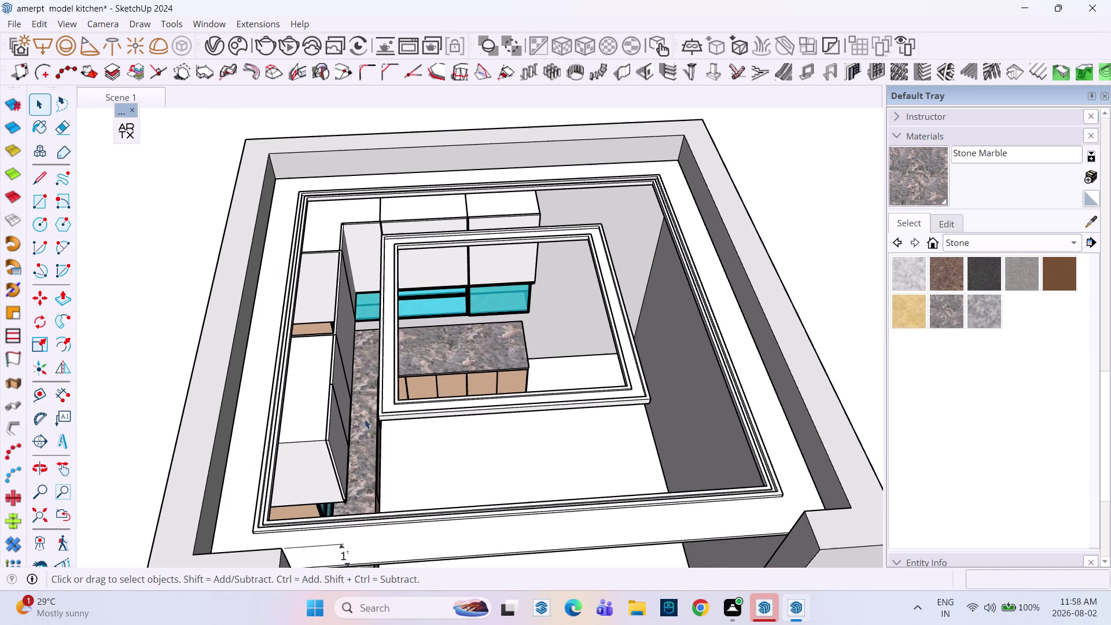
scroll(up, 3)
scroll(up, 3)
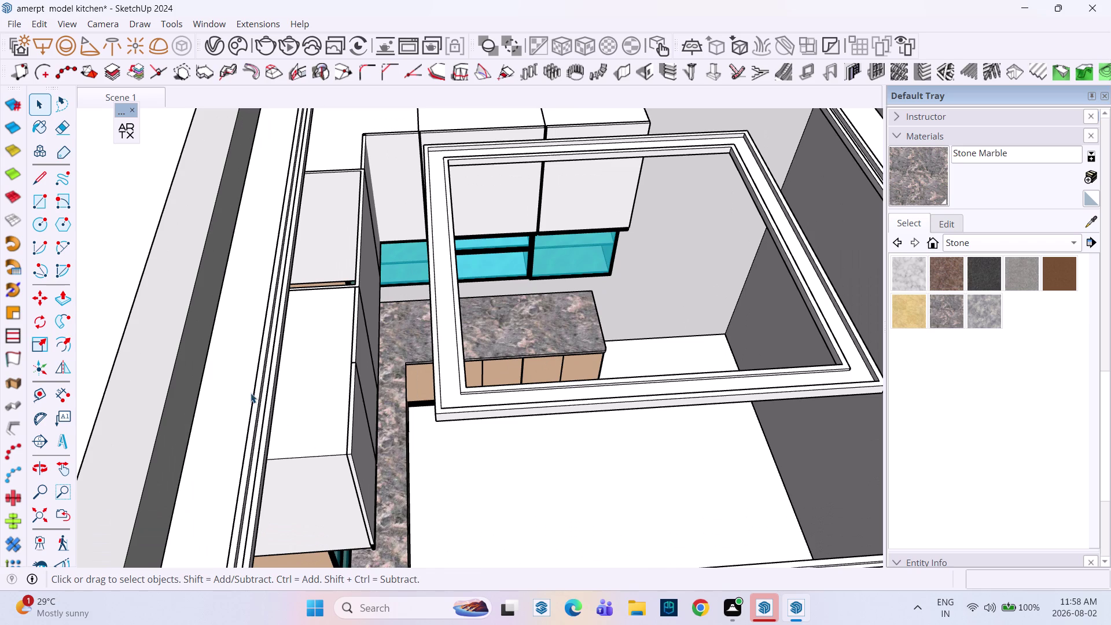
click(255, 386)
scroll(up, 3)
click(258, 371)
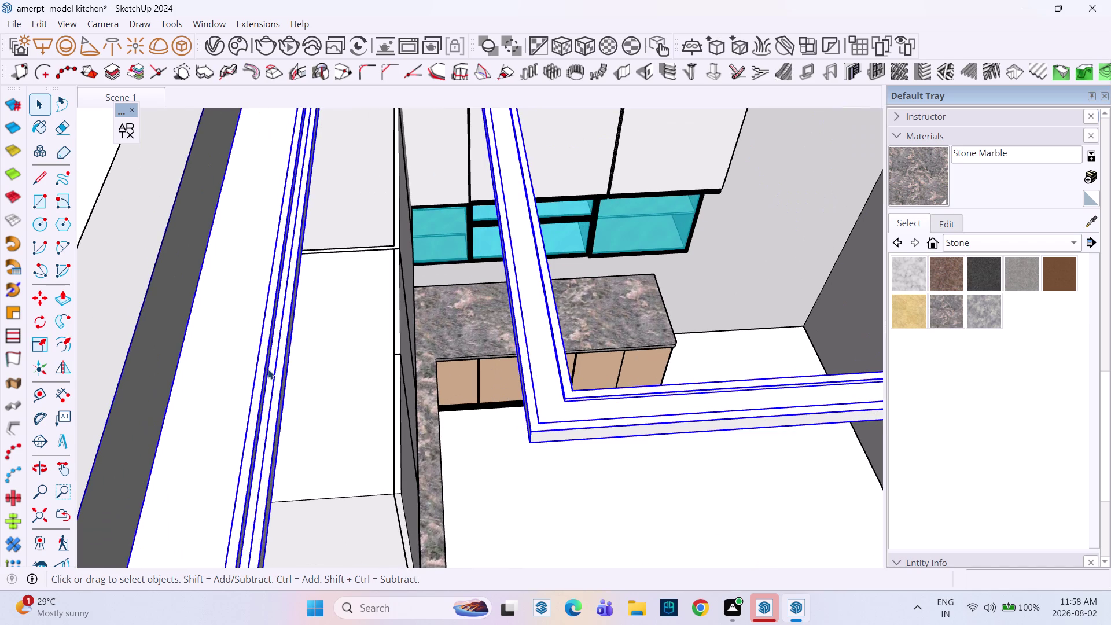
middle_drag(305, 363, 202, 274)
scroll(down, 3)
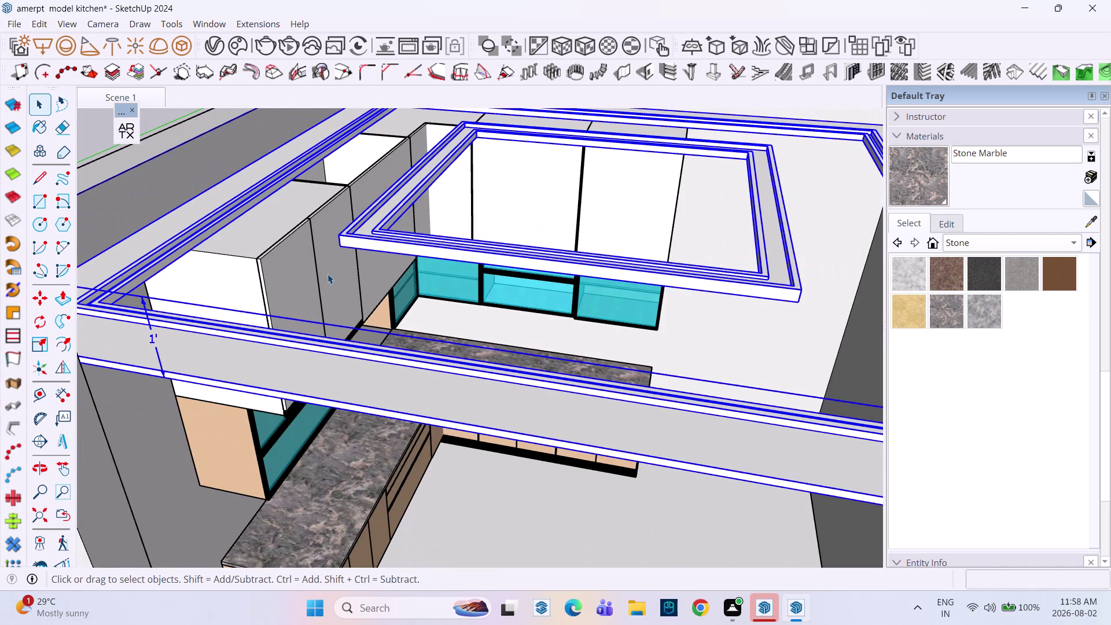
key(space)
scroll(down, 3)
click(413, 467)
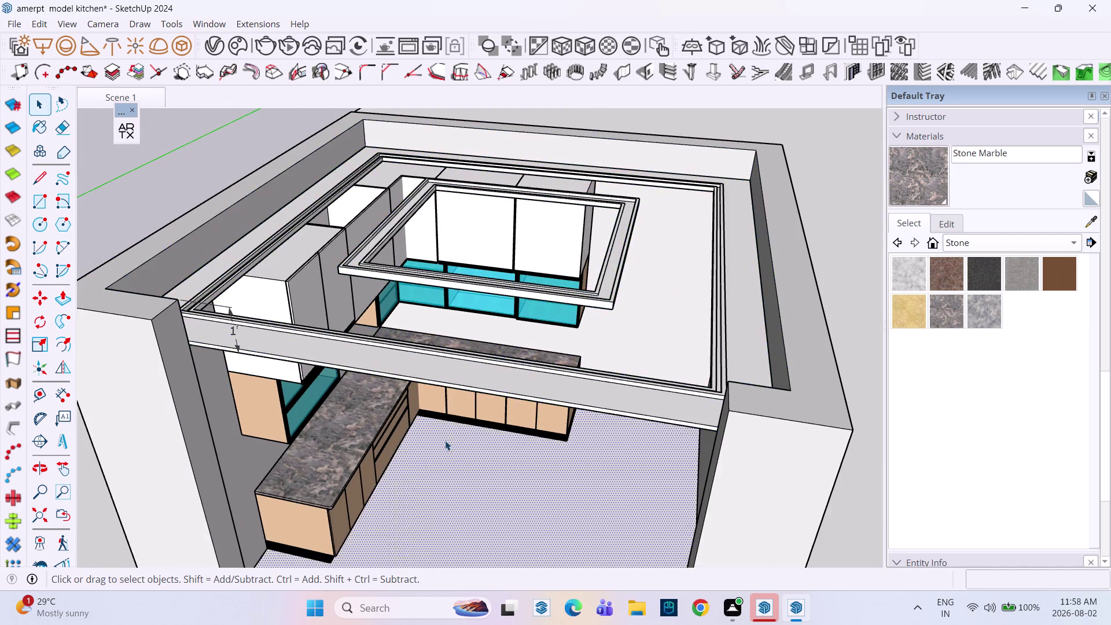
Orbit into the room to face the cabinets and show the material collections list.
middle_drag(447, 427, 485, 362)
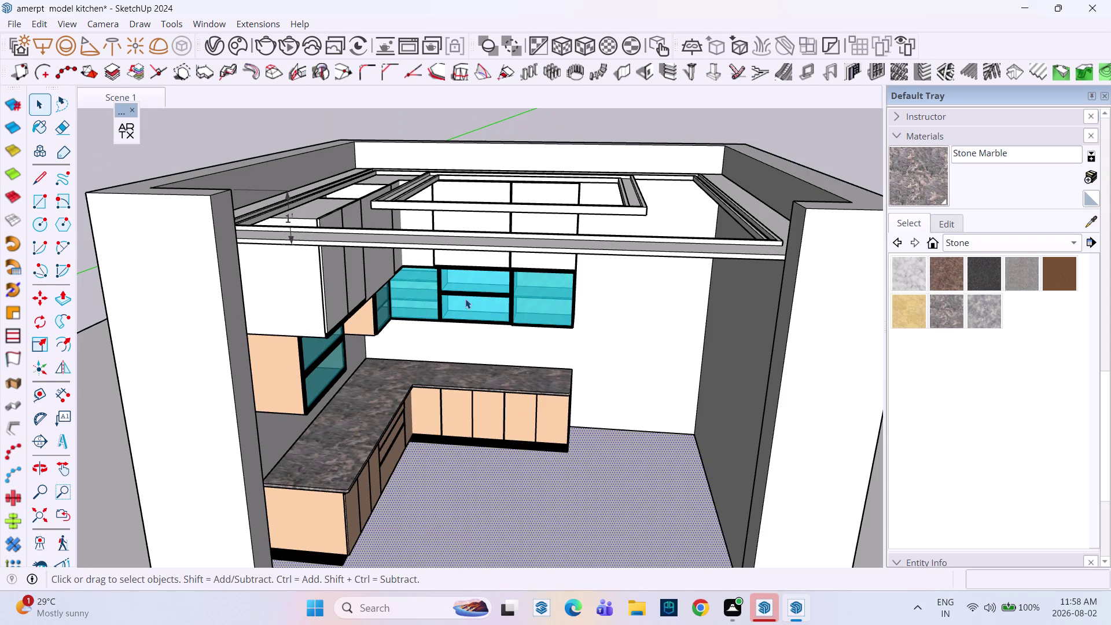
middle_drag(470, 286, 511, 333)
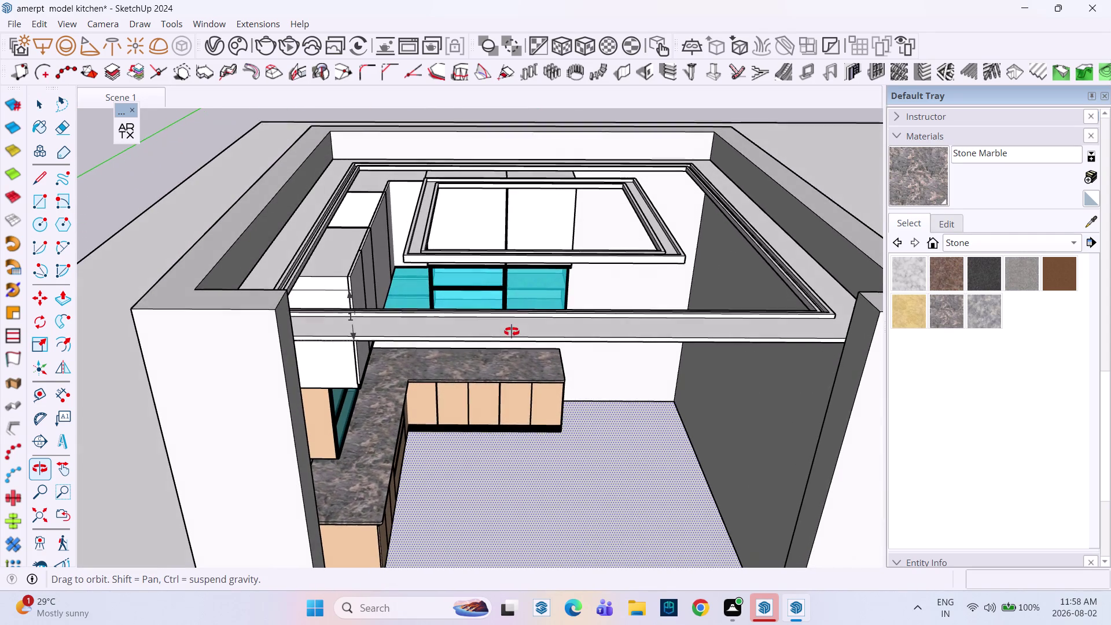
middle_drag(510, 333, 513, 327)
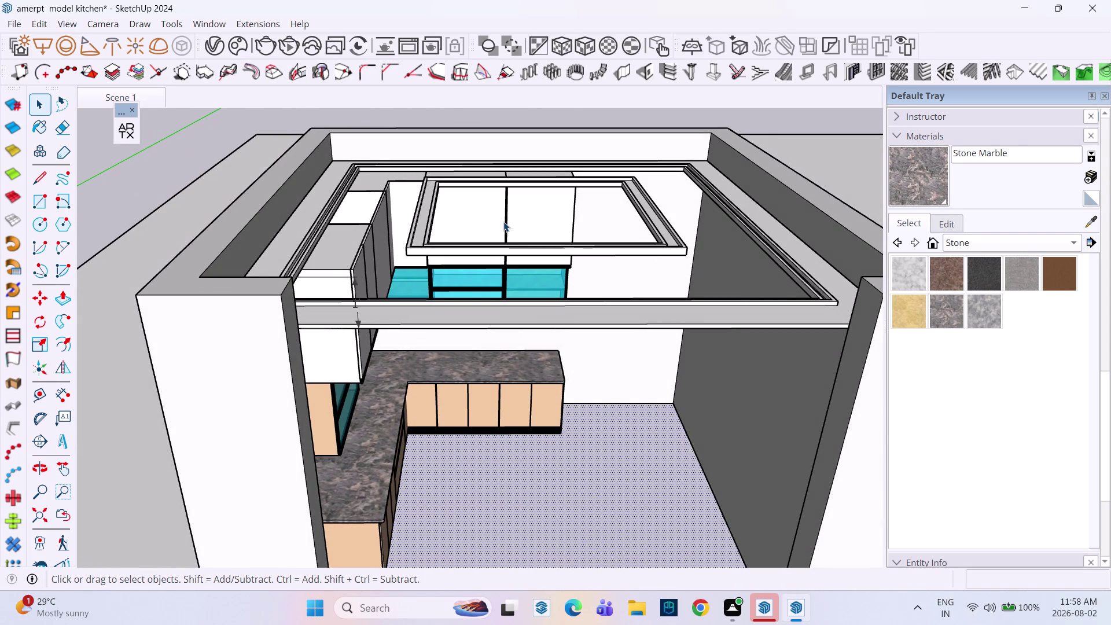
middle_drag(582, 398, 591, 372)
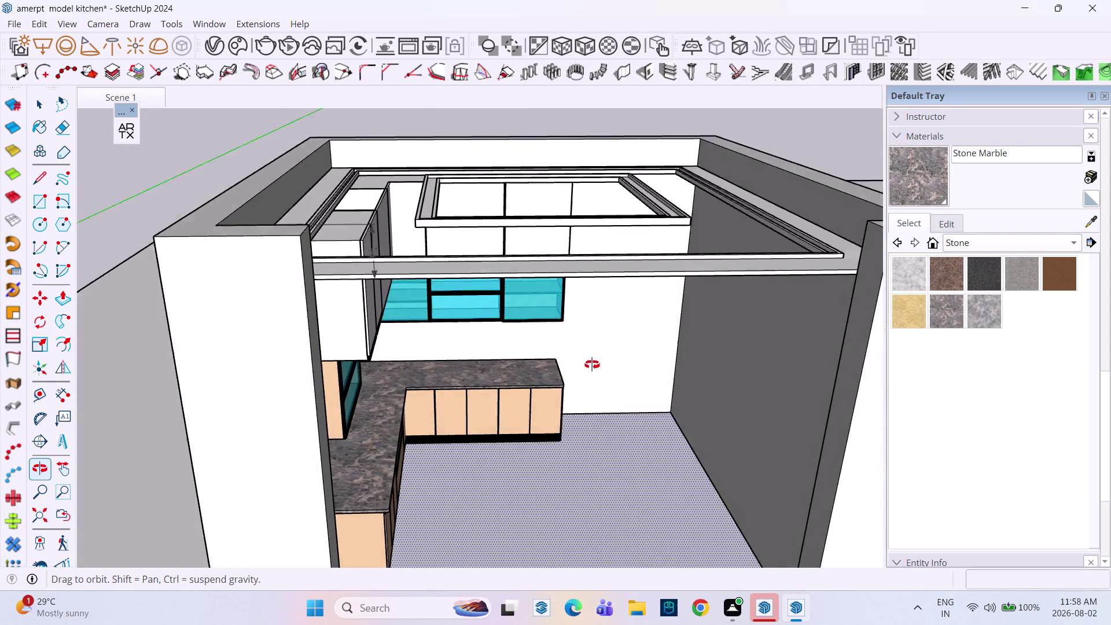
middle_drag(592, 371, 561, 306)
middle_click(543, 298)
middle_drag(541, 298, 475, 292)
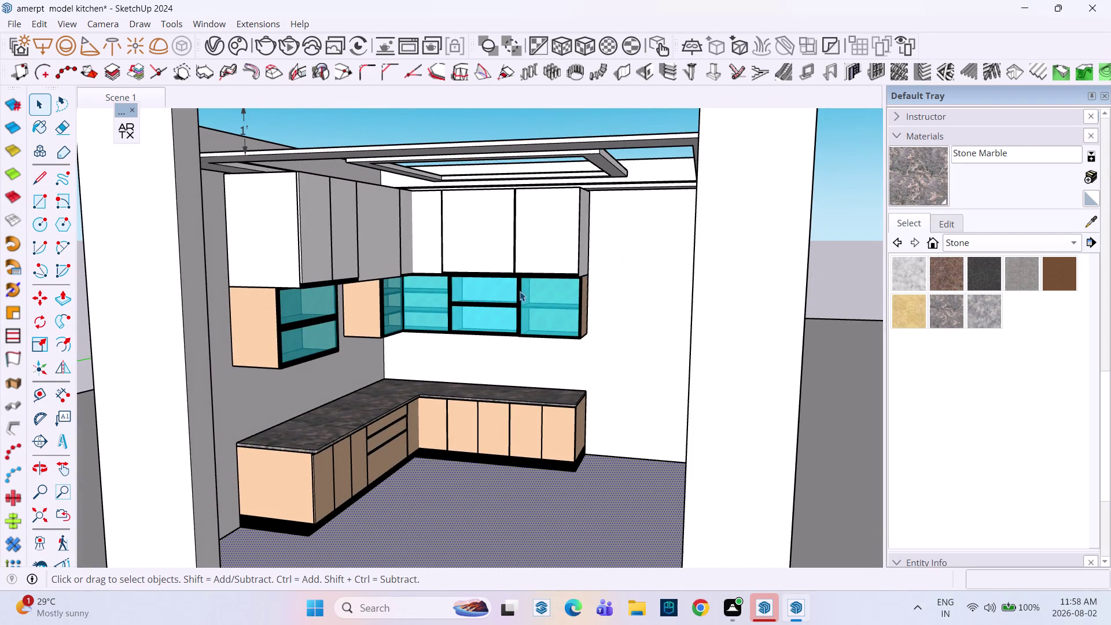
click(989, 245)
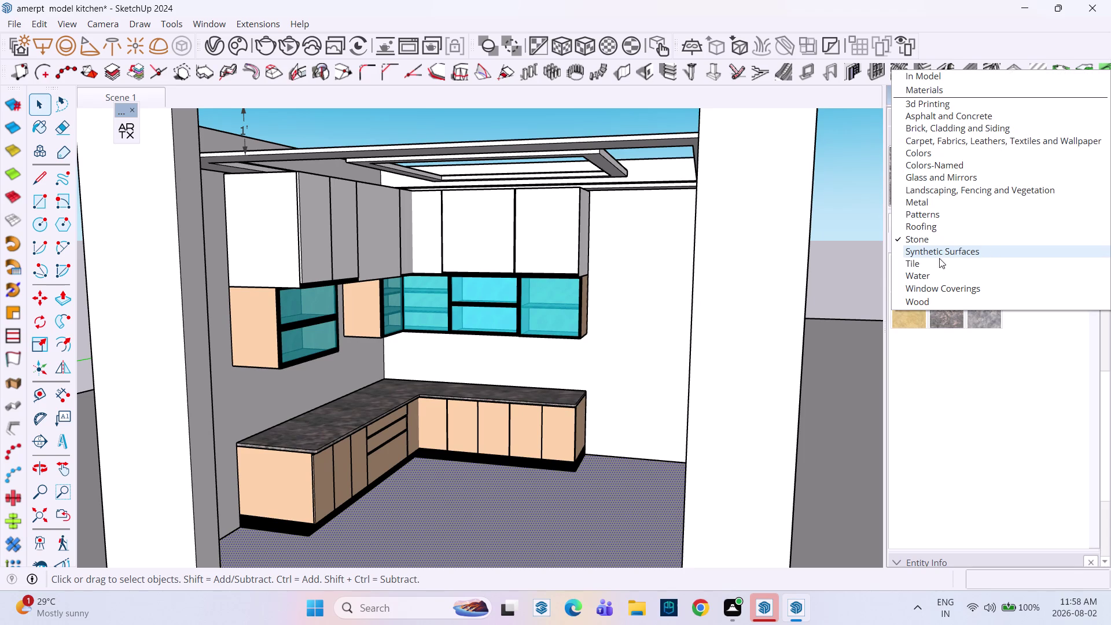
Pick a pale peach colour and paint several upper cabinets with it.
click(918, 150)
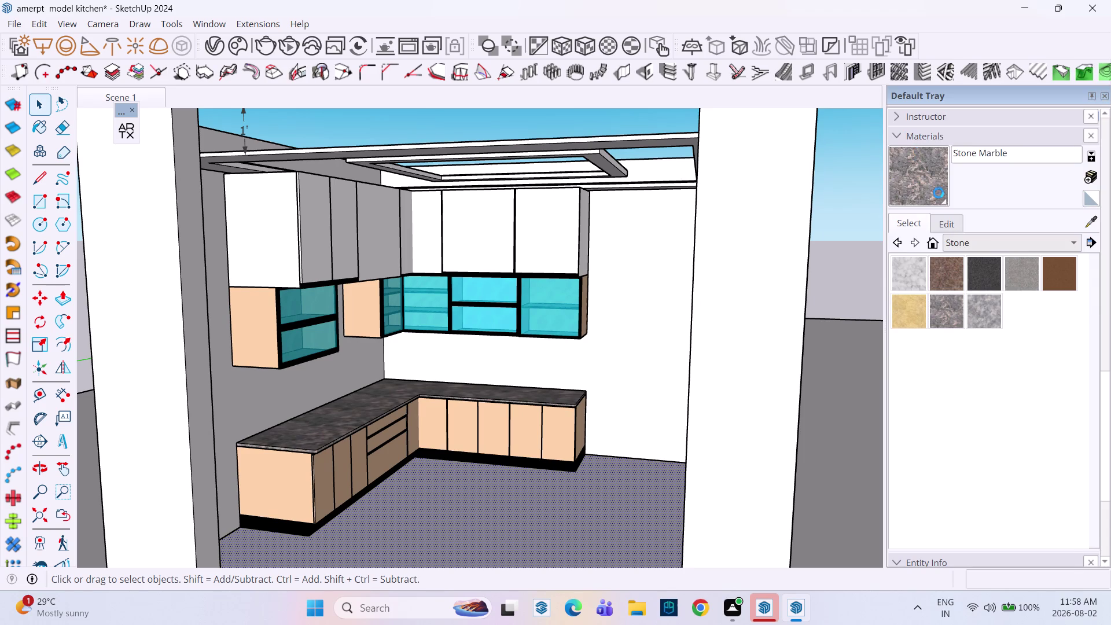
scroll(down, 3)
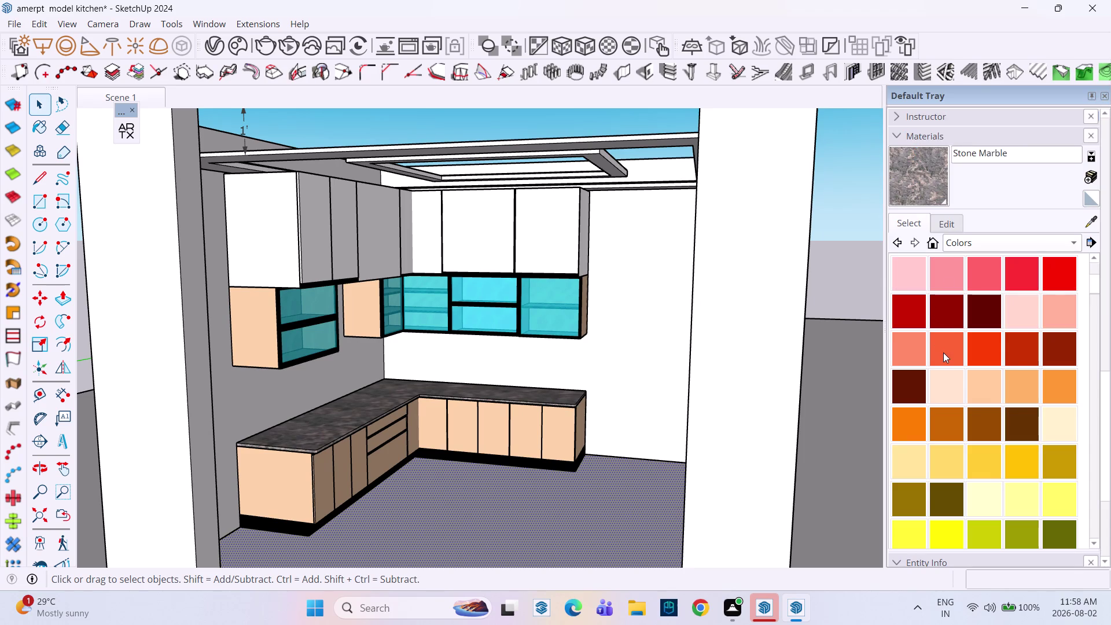
click(955, 386)
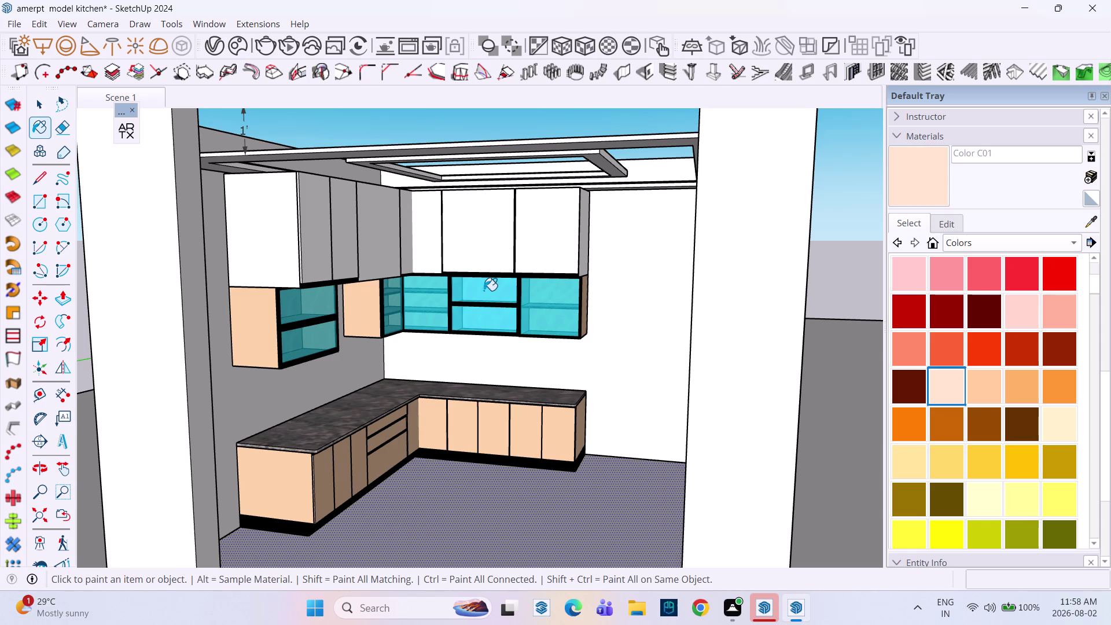
click(317, 271)
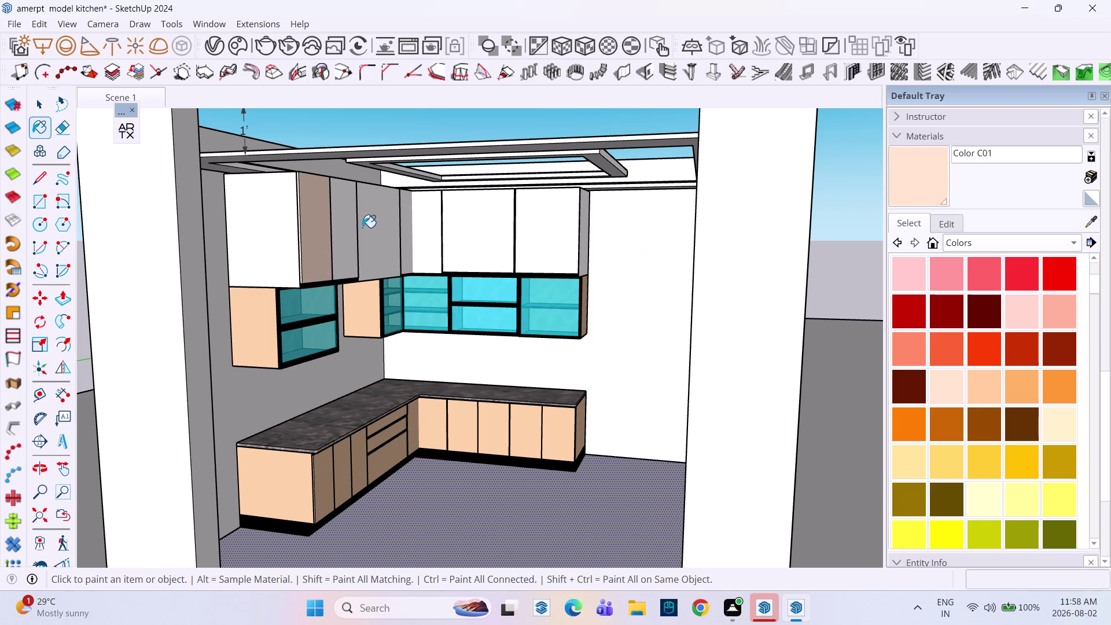
click(361, 226)
click(381, 223)
click(419, 224)
click(467, 228)
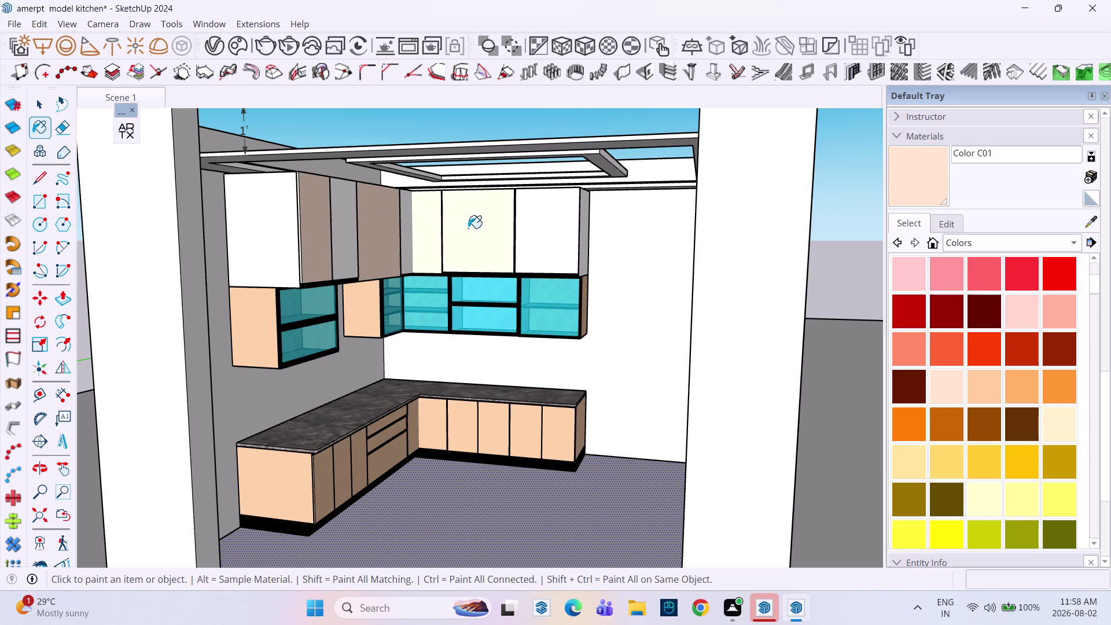
Sample the base cabinets' peach and paint the left, corner, middle and right upper cabinets.
click(1093, 219)
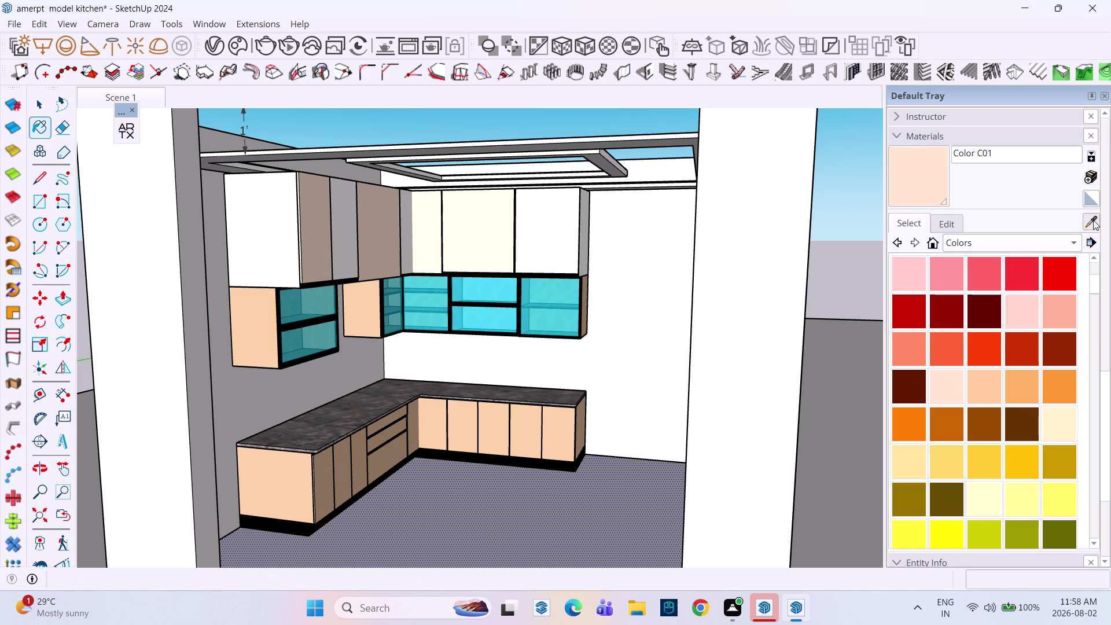
click(268, 475)
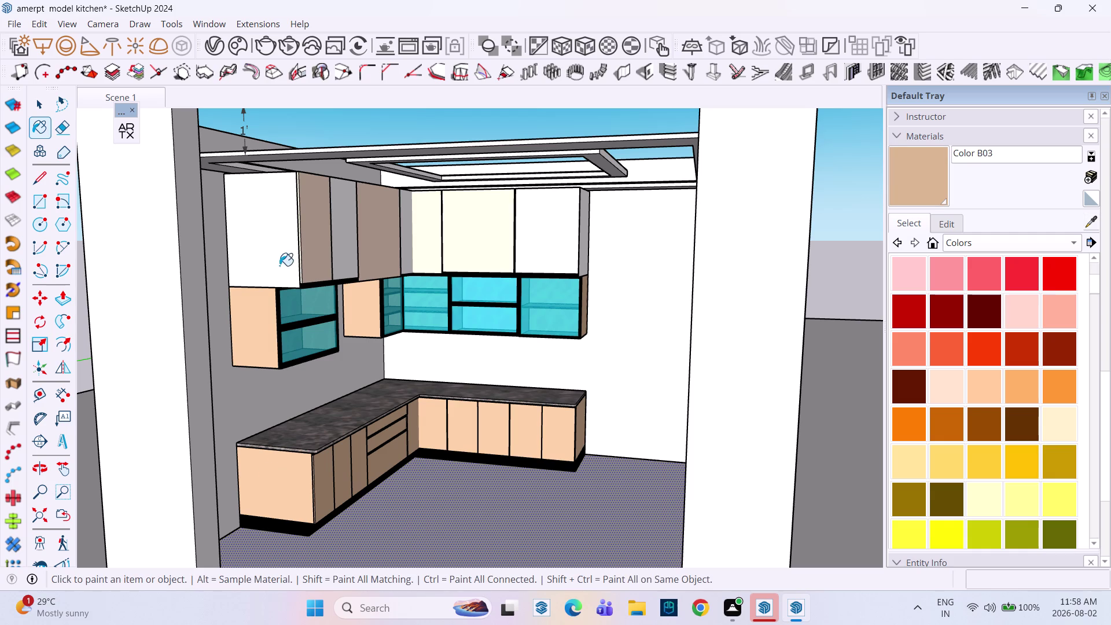
click(280, 265)
click(313, 246)
click(340, 238)
click(362, 234)
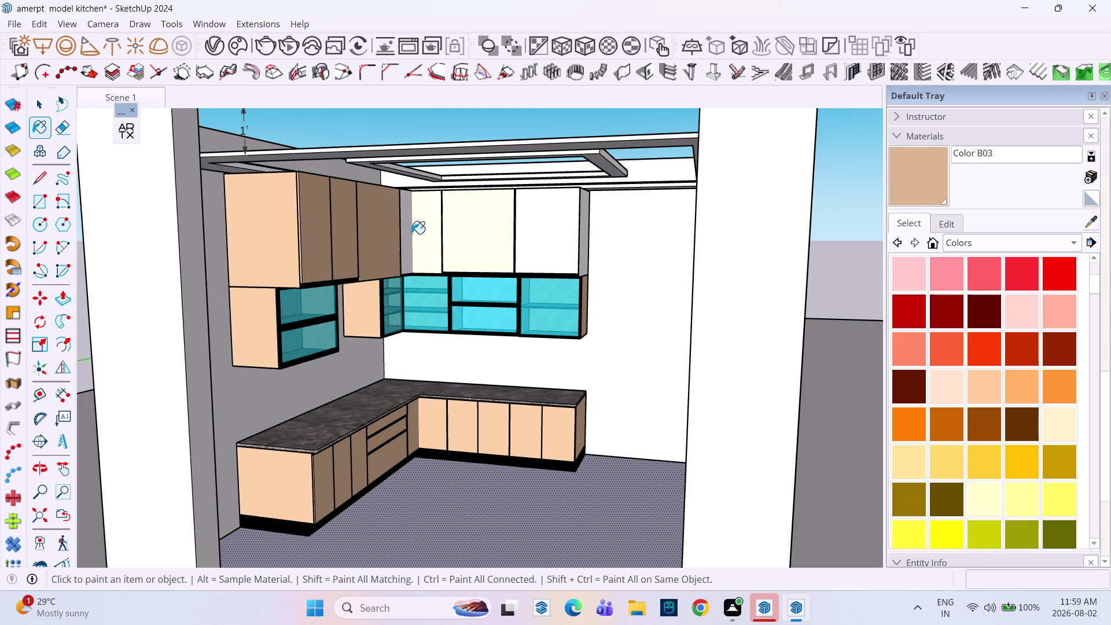
click(413, 233)
click(405, 227)
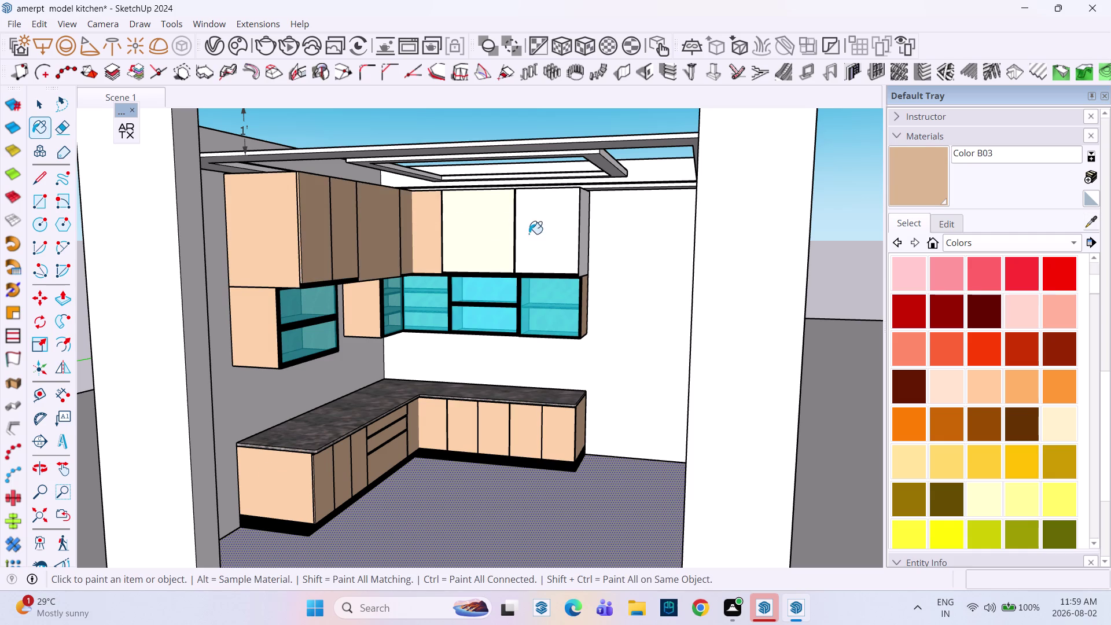
click(480, 233)
click(548, 241)
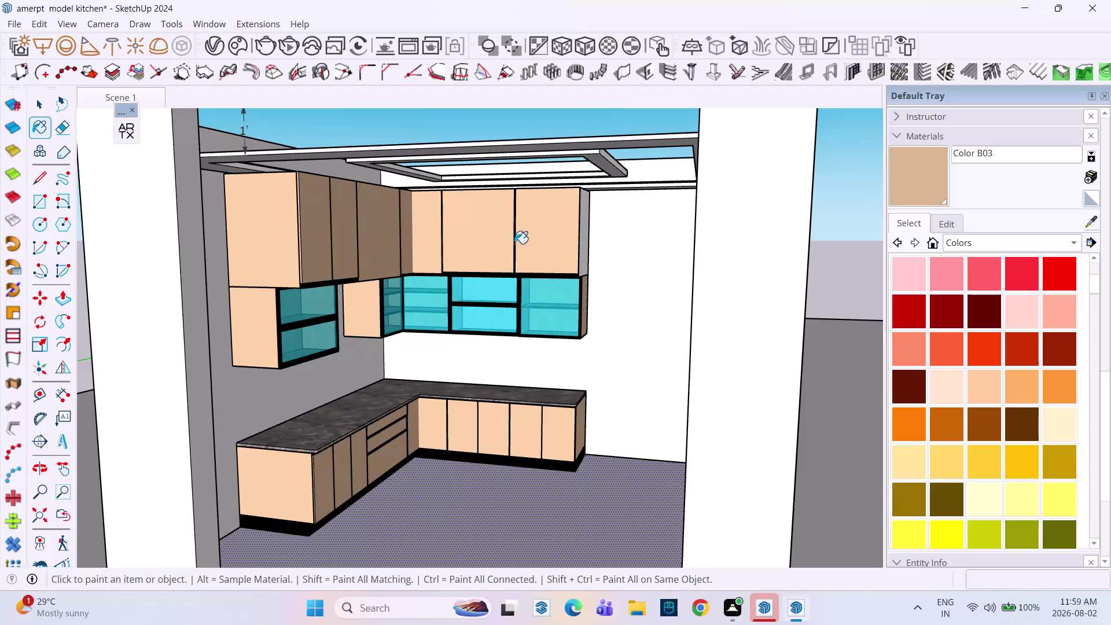
click(579, 249)
Undo the accidental wall paint and paint the right upper cabinet's side peach.
click(593, 240)
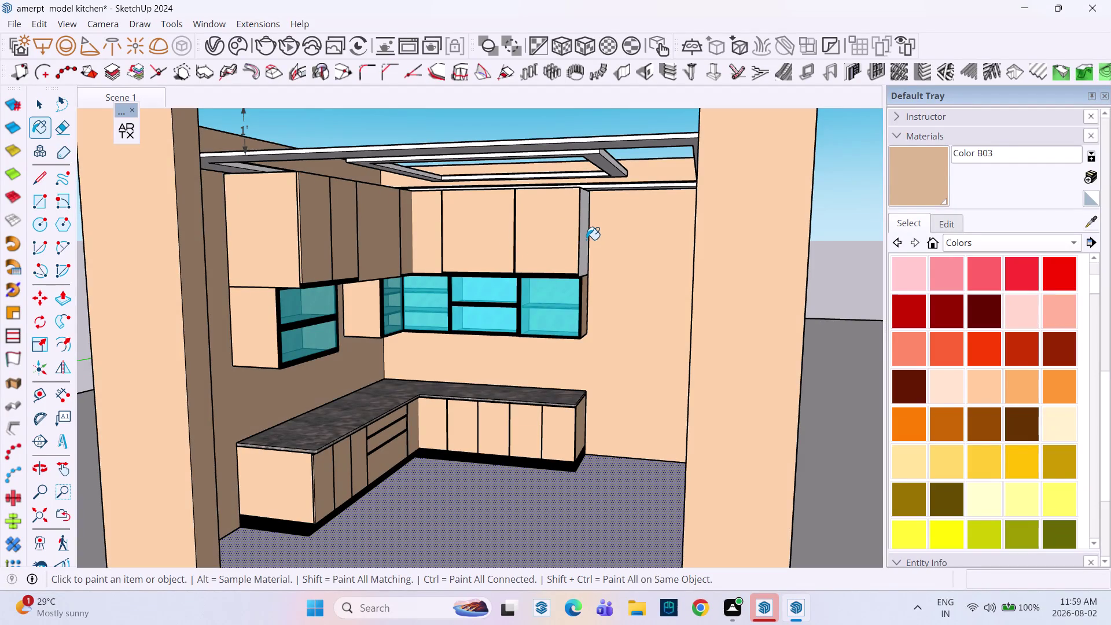
click(584, 240)
key(ctrl+z)
key(ctrl+z)
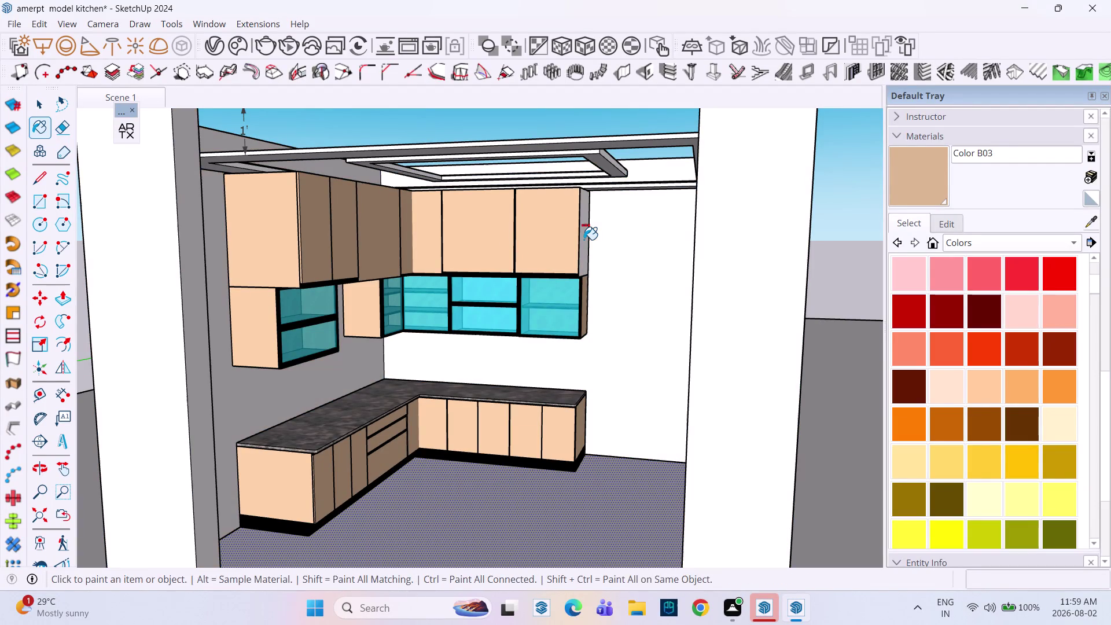
click(584, 240)
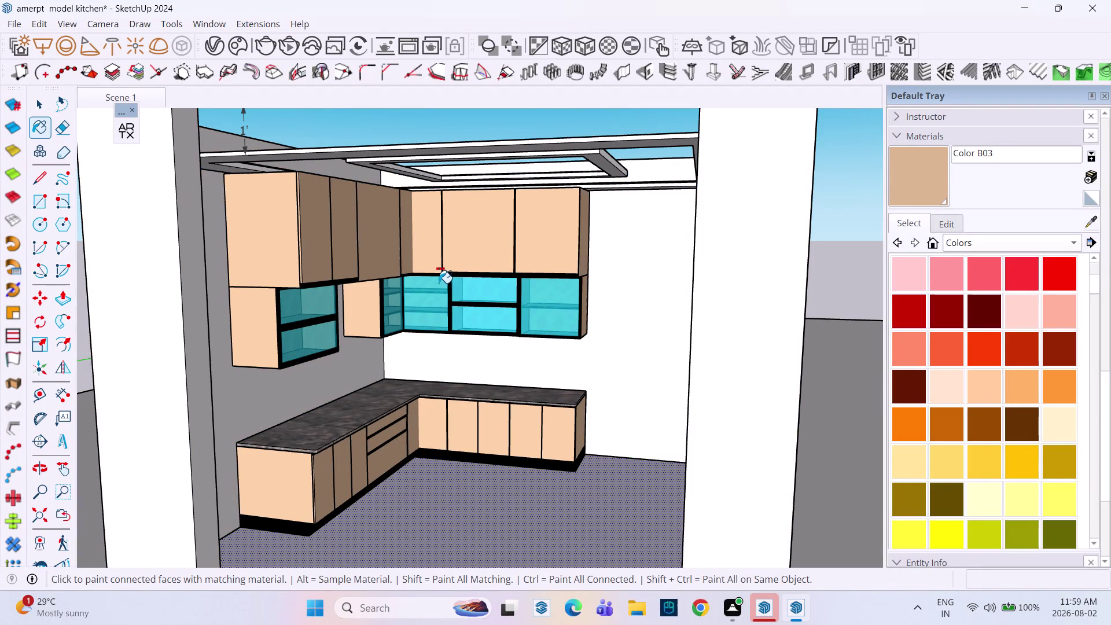
key(space)
scroll(up, 3)
middle_drag(411, 270, 402, 287)
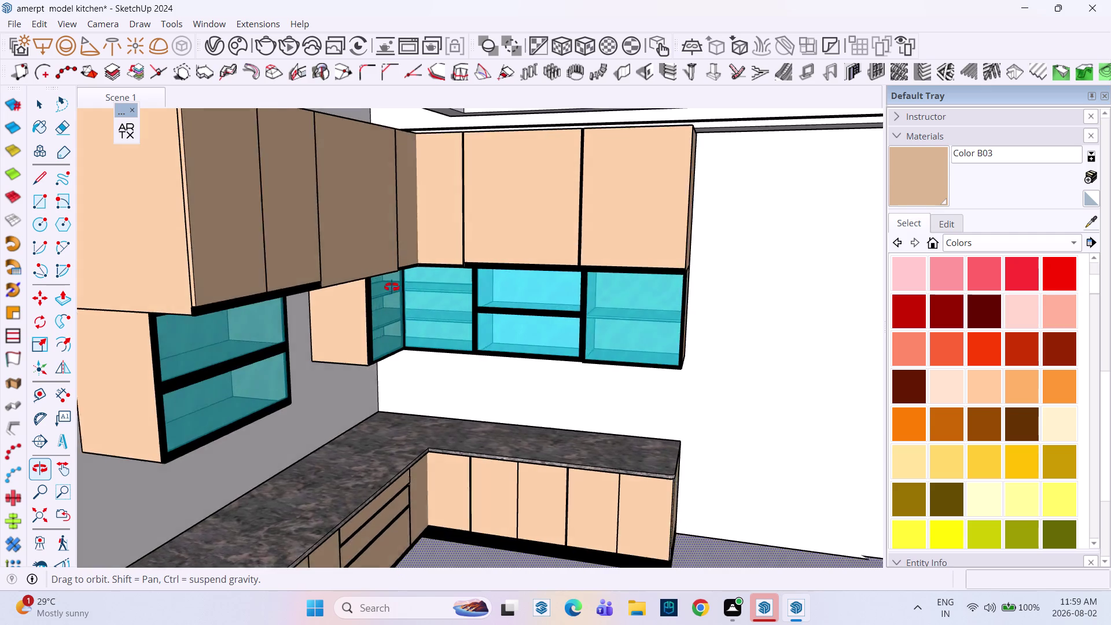
middle_drag(403, 287, 367, 252)
scroll(up, 3)
scroll(up, 3)
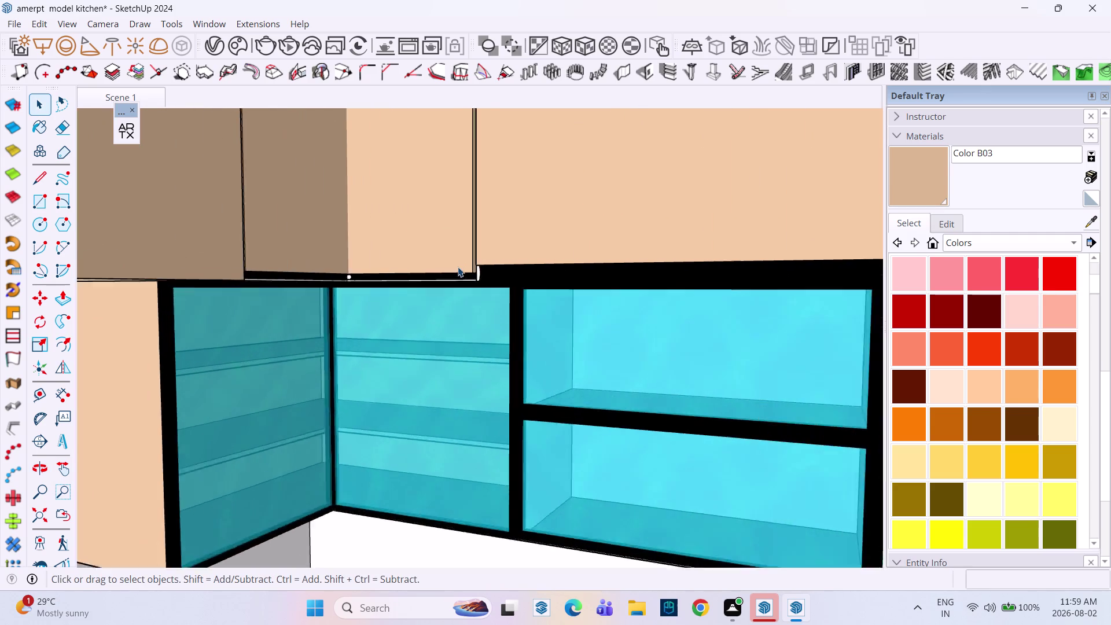
scroll(up, 3)
scroll(up, 3)
scroll(down, 3)
middle_drag(464, 269, 479, 260)
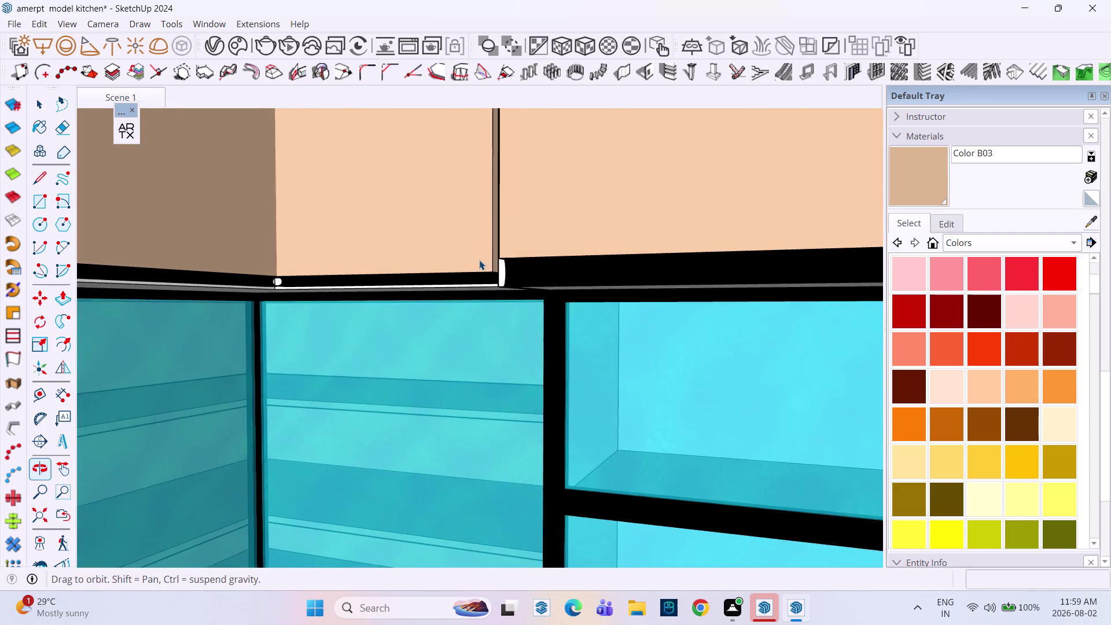
middle_drag(478, 260, 480, 260)
scroll(down, 3)
middle_drag(453, 257, 516, 437)
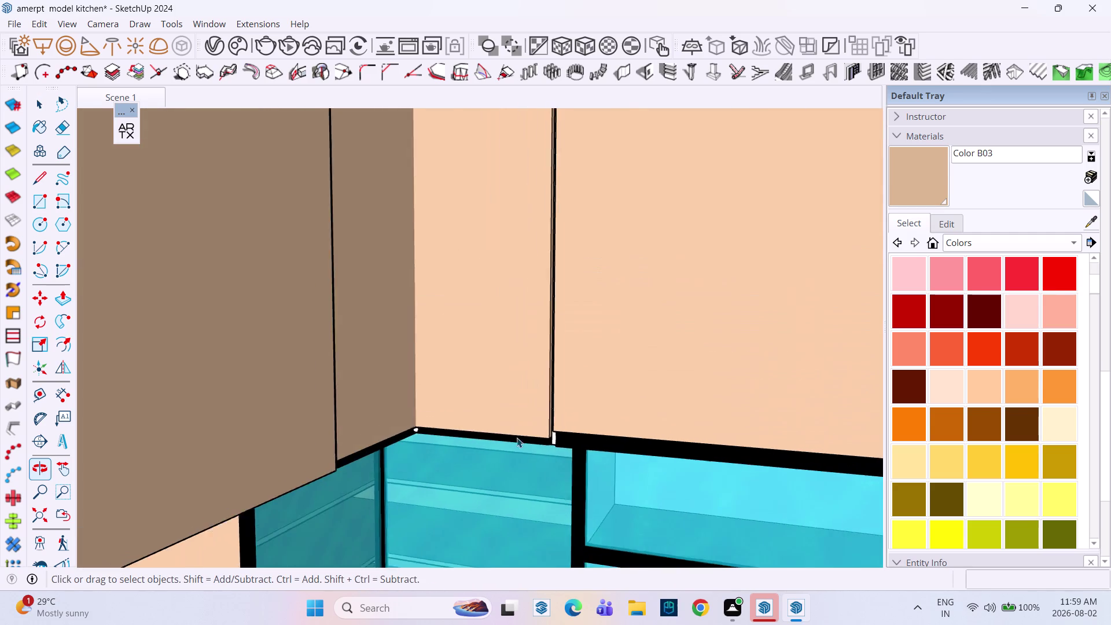
scroll(up, 3)
scroll(down, 3)
middle_drag(476, 274, 473, 443)
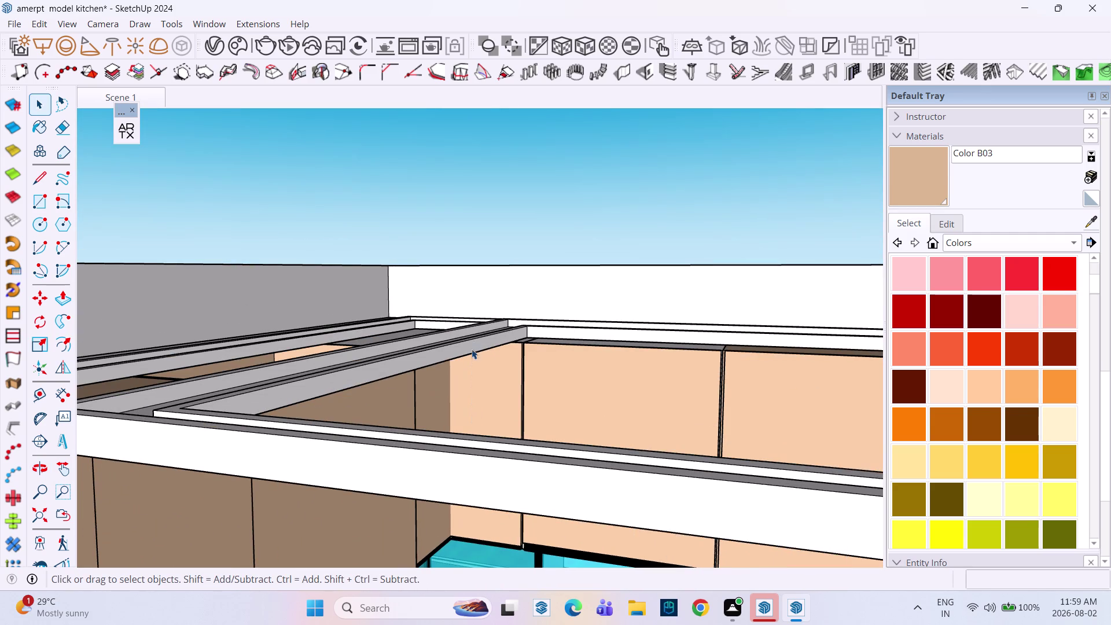
scroll(up, 3)
scroll(up, 3)
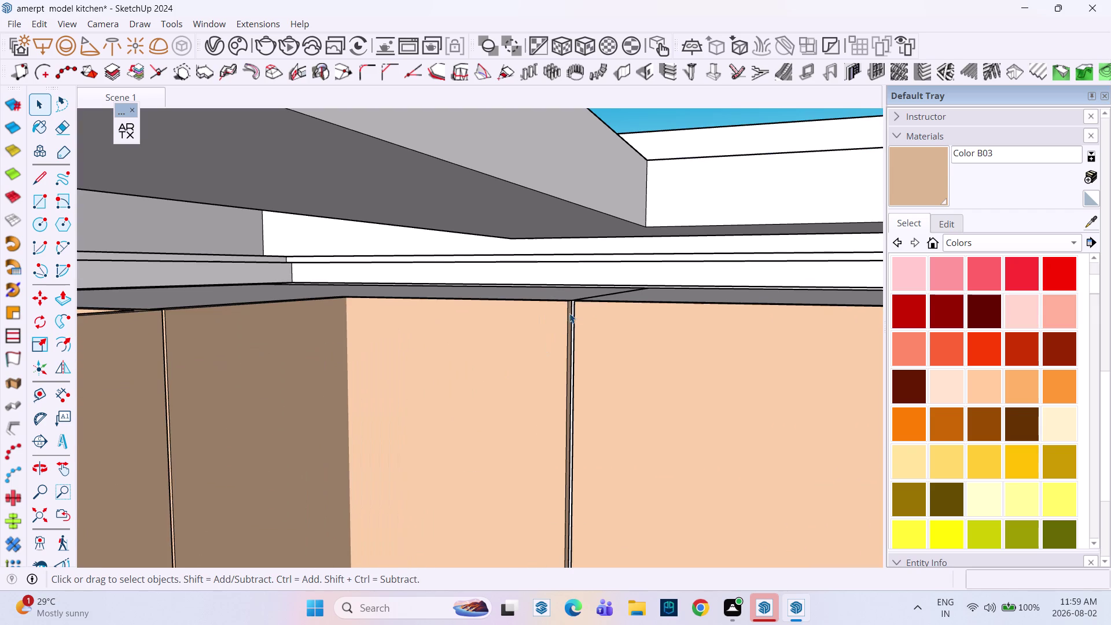
scroll(down, 3)
scroll(down, 3)
scroll(down, 3)
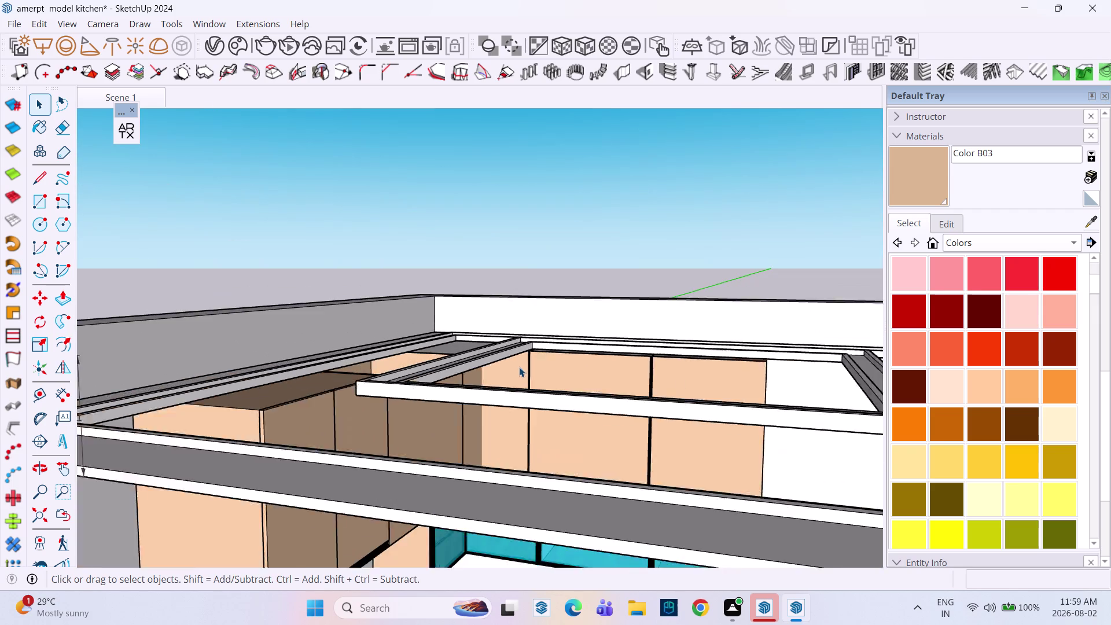
scroll(down, 3)
scroll(down, 3)
click(491, 236)
middle_drag(480, 276, 480, 280)
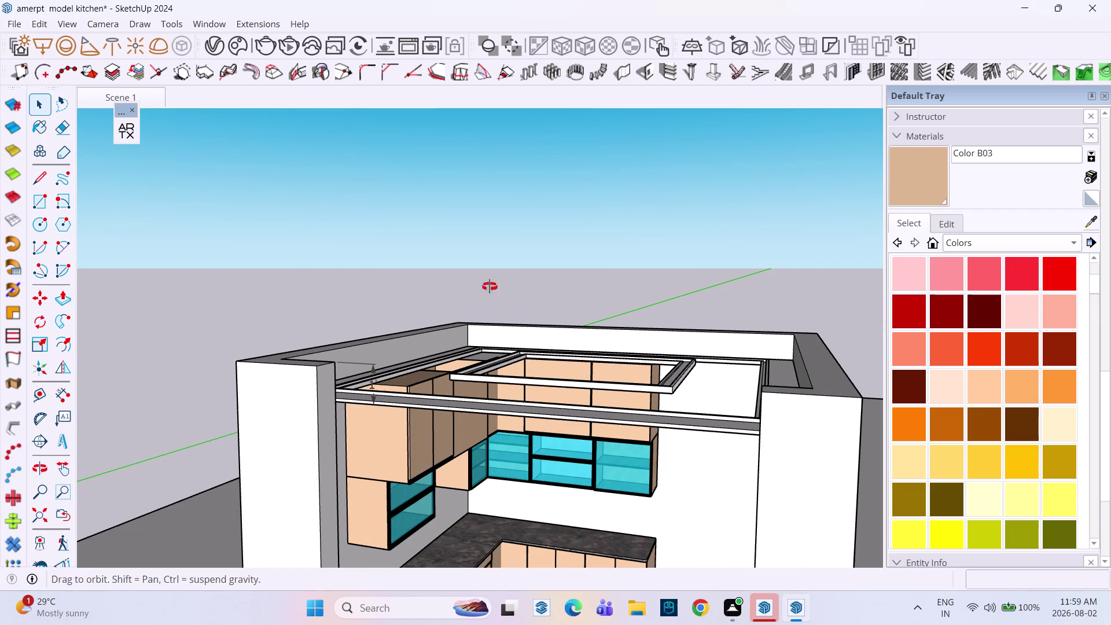
middle_drag(480, 280, 562, 301)
middle_drag(517, 380, 549, 476)
scroll(down, 3)
middle_drag(541, 386, 356, 380)
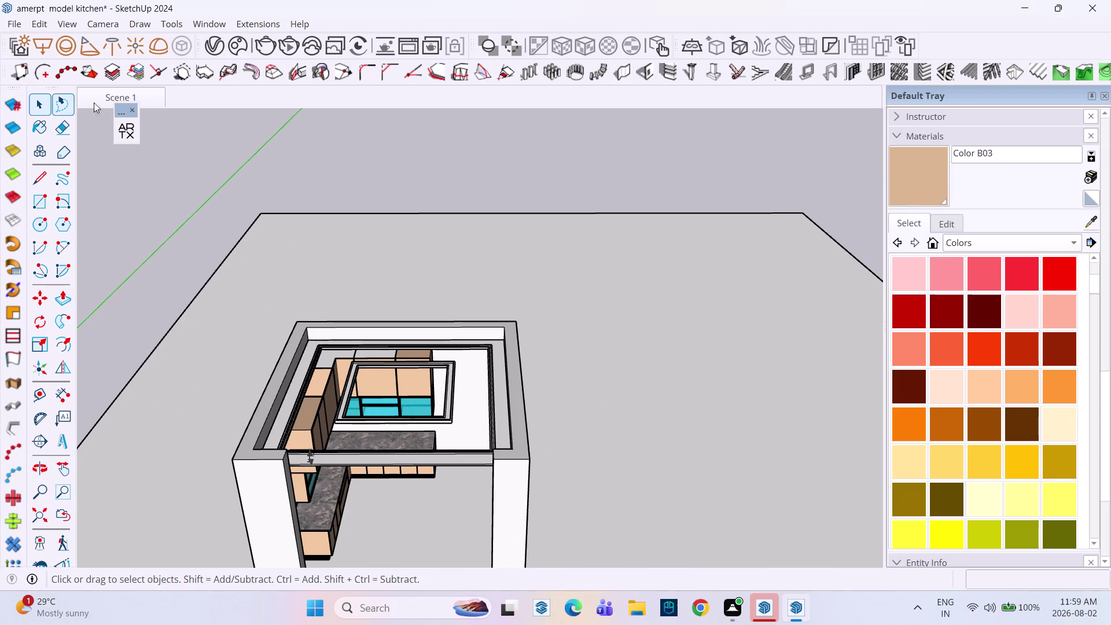
In the V-Ray Asset Editor, delete Wax 01, Teddy_BraceletShadow and other unused materials.
click(209, 48)
double_click(209, 48)
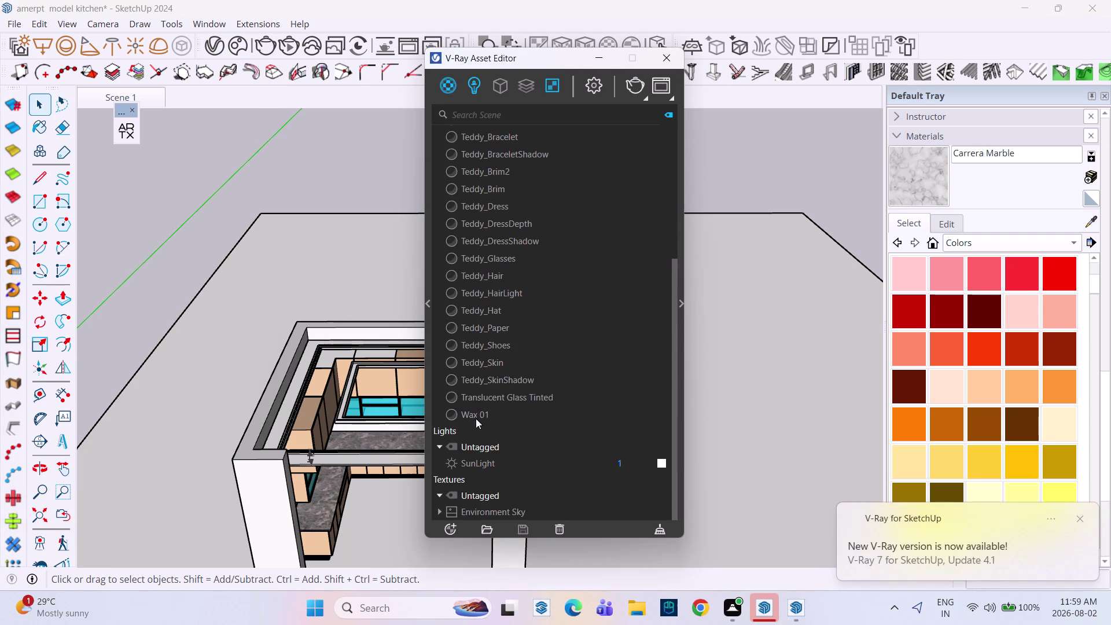
click(490, 134)
click(478, 410)
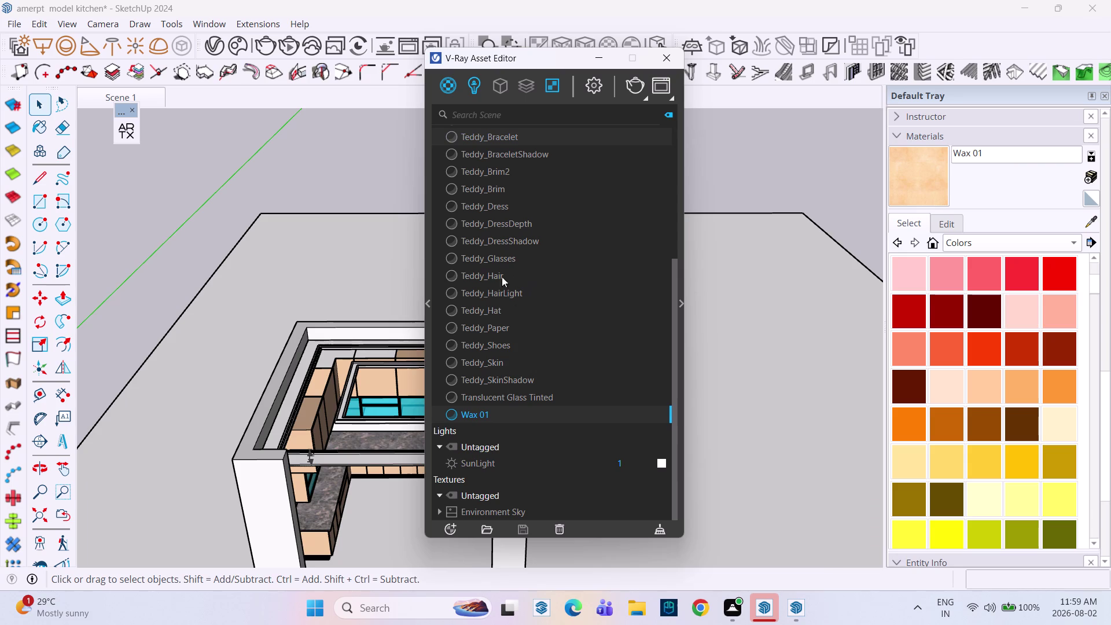
click(474, 412)
click(489, 154)
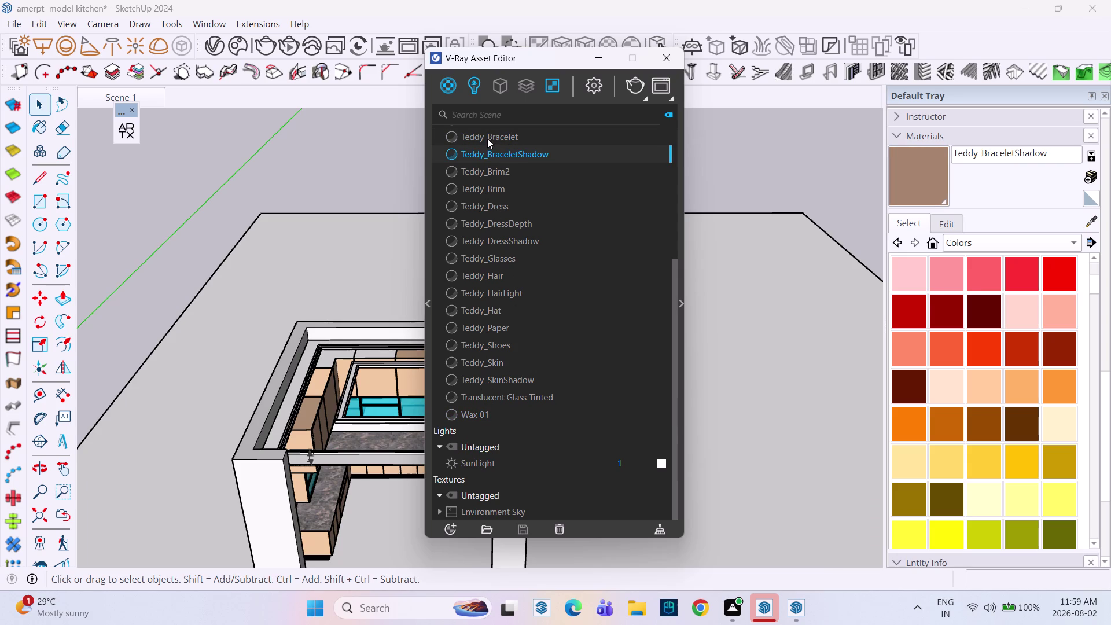
click(490, 136)
click(477, 411)
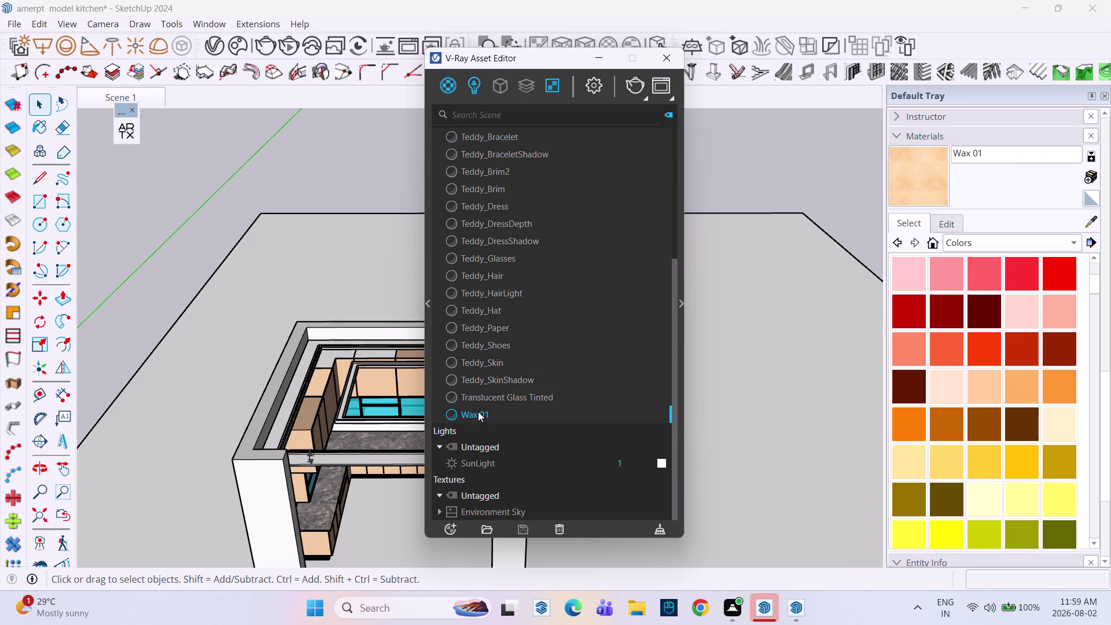
right_click(518, 332)
click(563, 366)
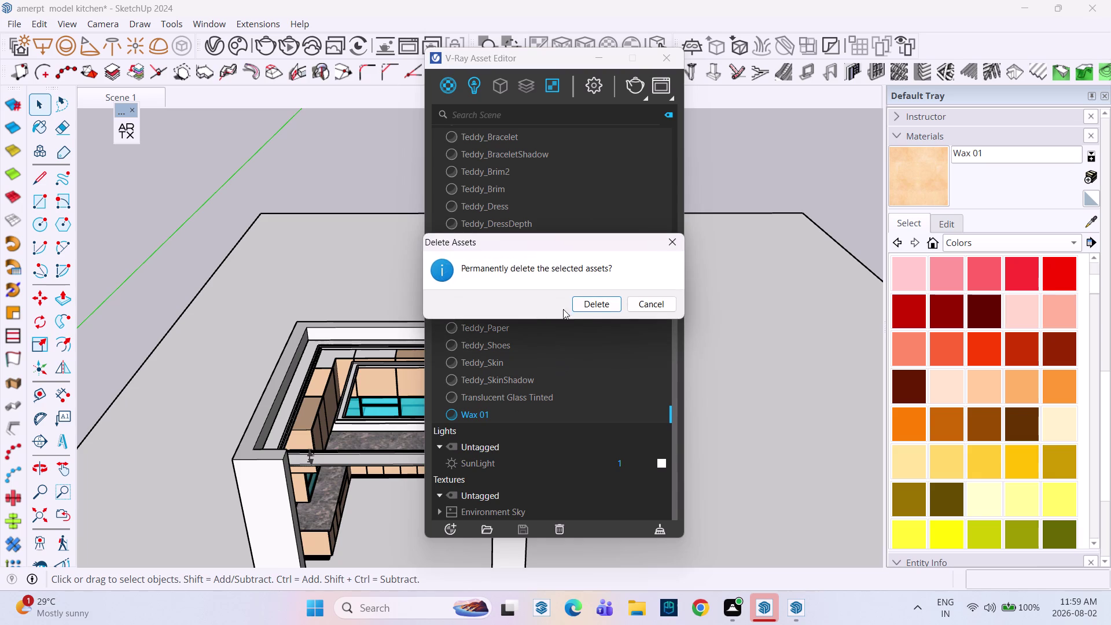
click(591, 309)
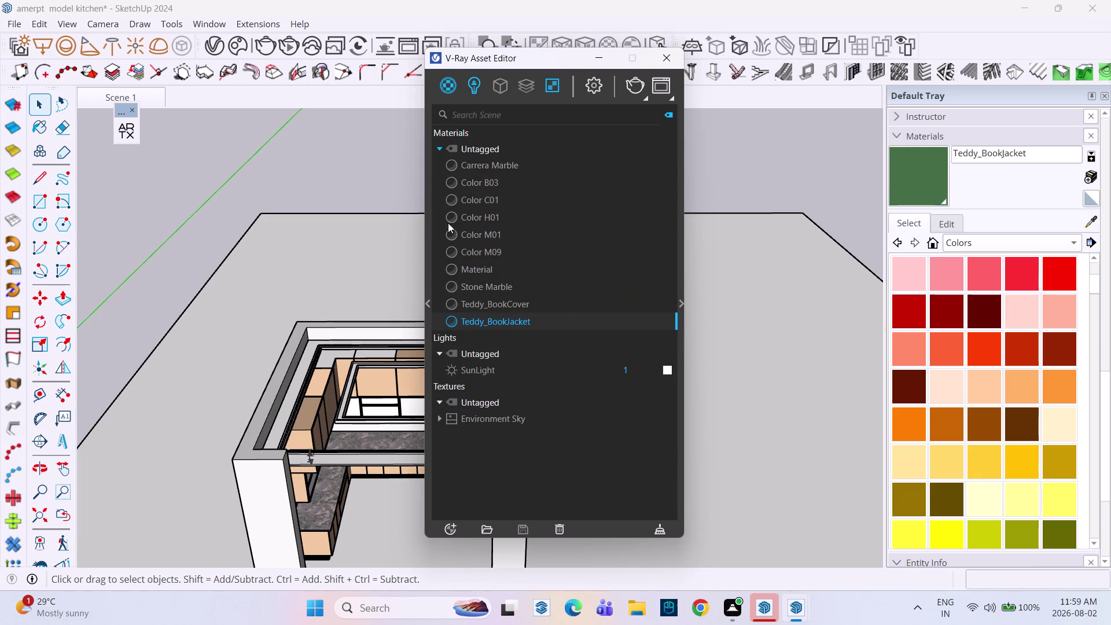
Create a new Generic V-Ray material in the Materials list.
right_click(443, 85)
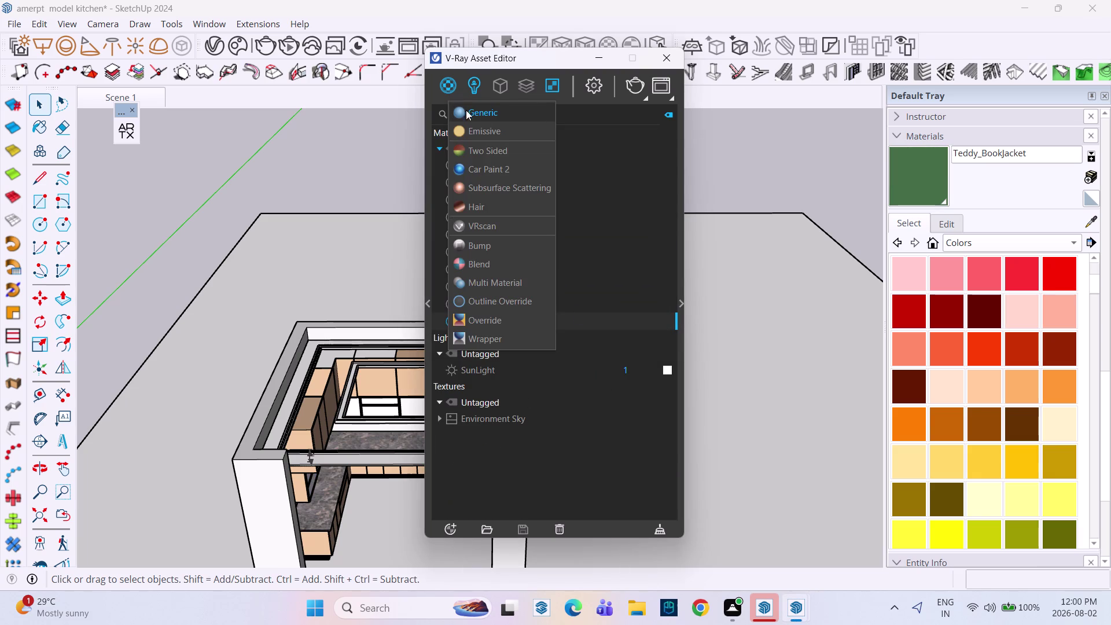
click(471, 110)
click(518, 335)
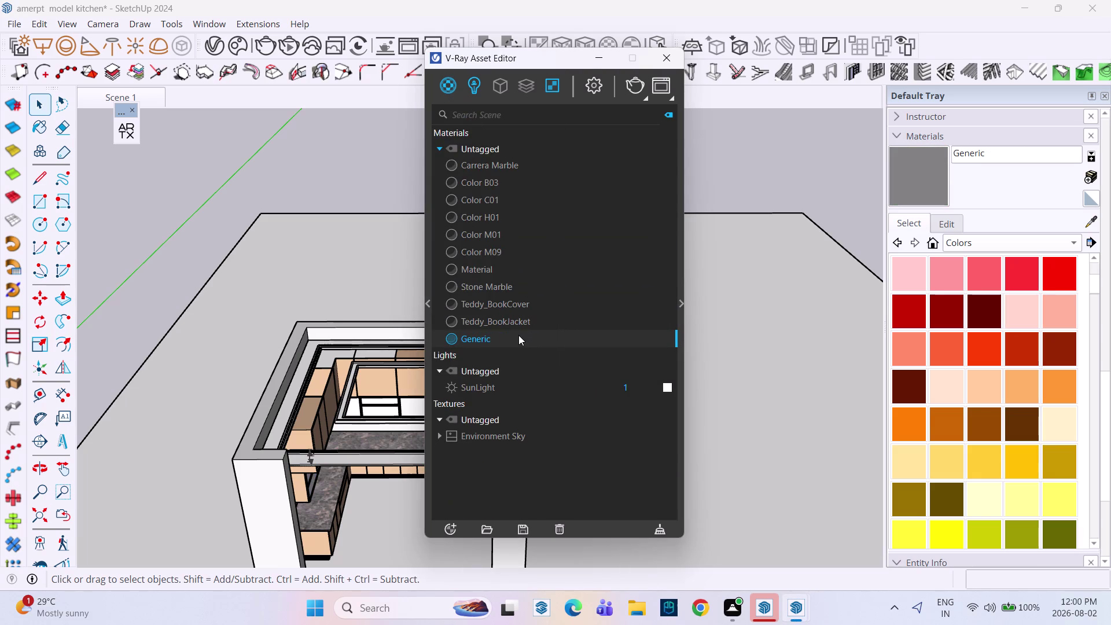
click(493, 336)
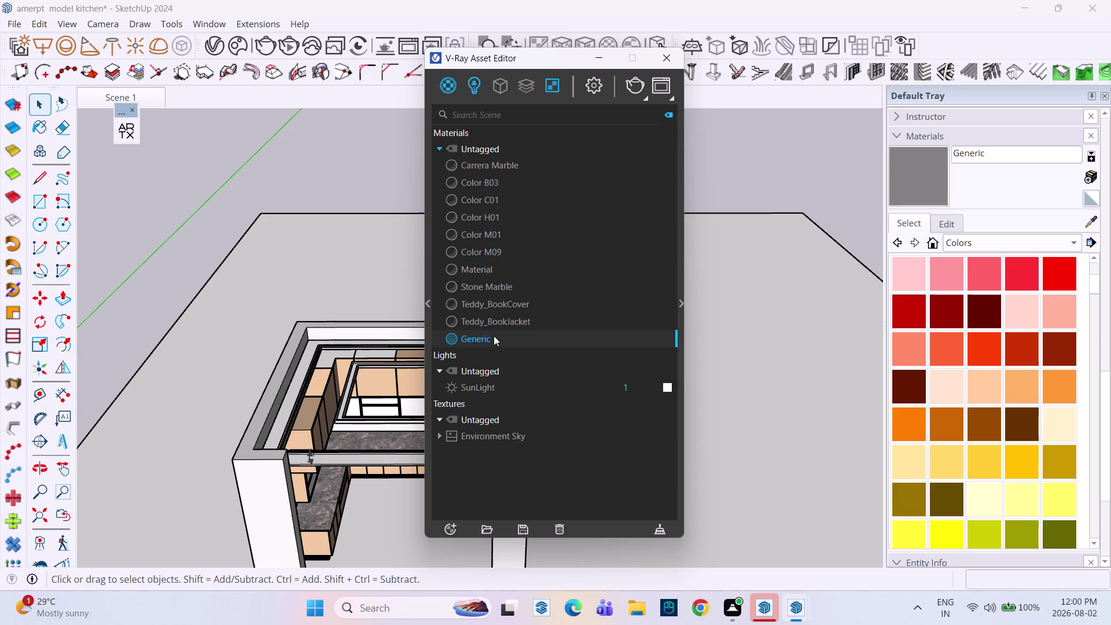
Rename the new Generic material to 'matril'.
click(493, 335)
key(BackSpace)
key(BackSpace)
key(BackSpace)
key(BackSpace)
key(BackSpace)
key(BackSpace)
key(BackSpace)
key(BackSpace)
key(BackSpace)
text(light)
key(BackSpace)
key(BackSpace)
key(BackSpace)
key(BackSpace)
key(BackSpace)
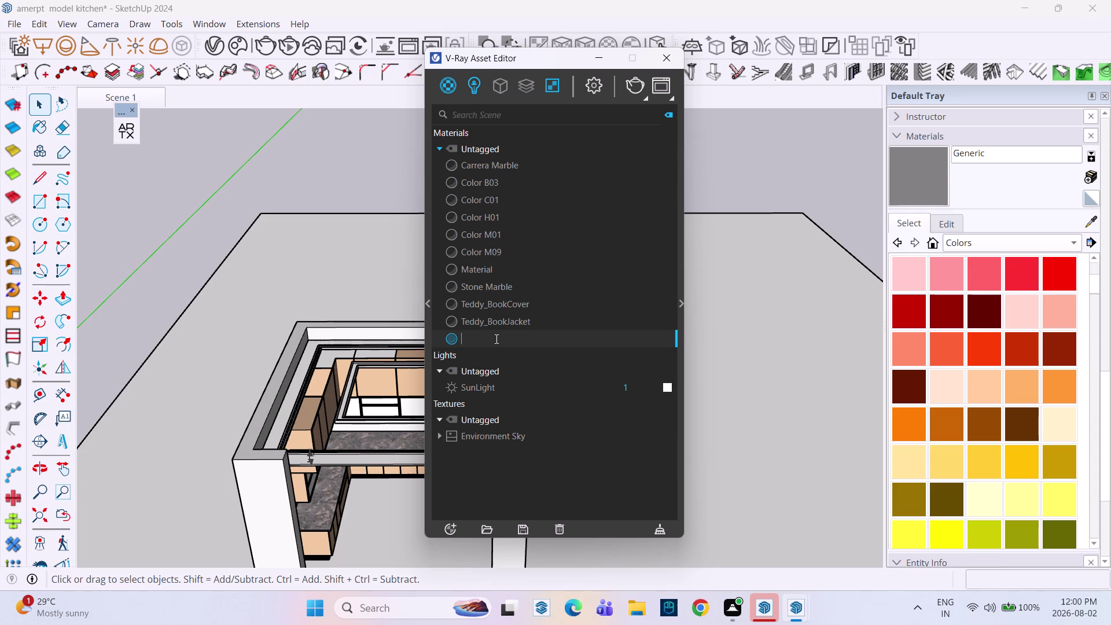
text(ma)
text(tr)
text(il)
key(Return)
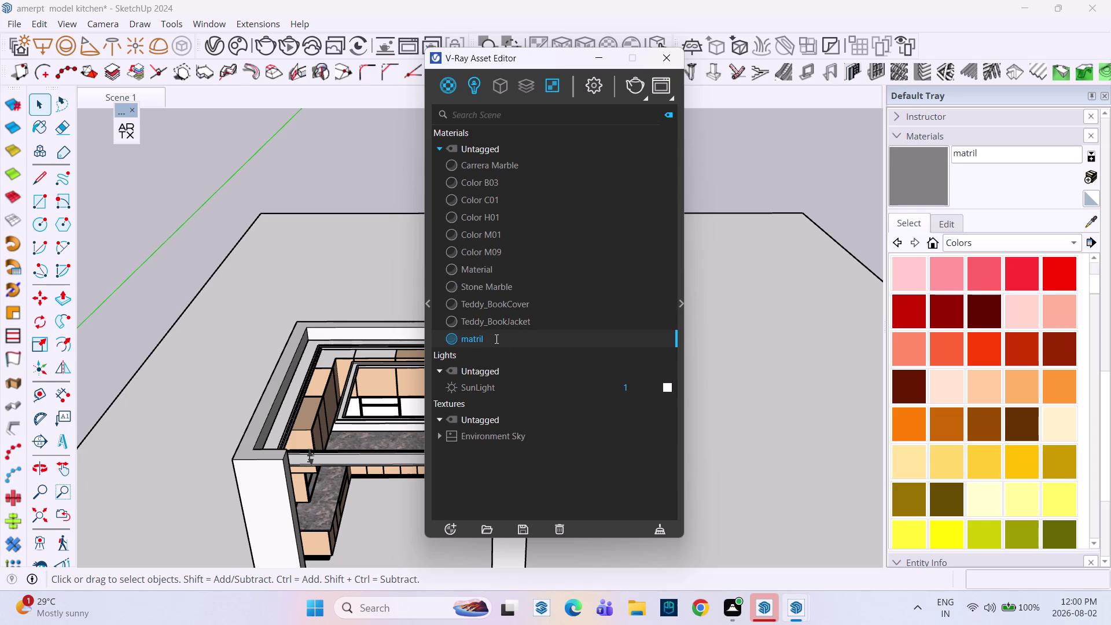
click(682, 304)
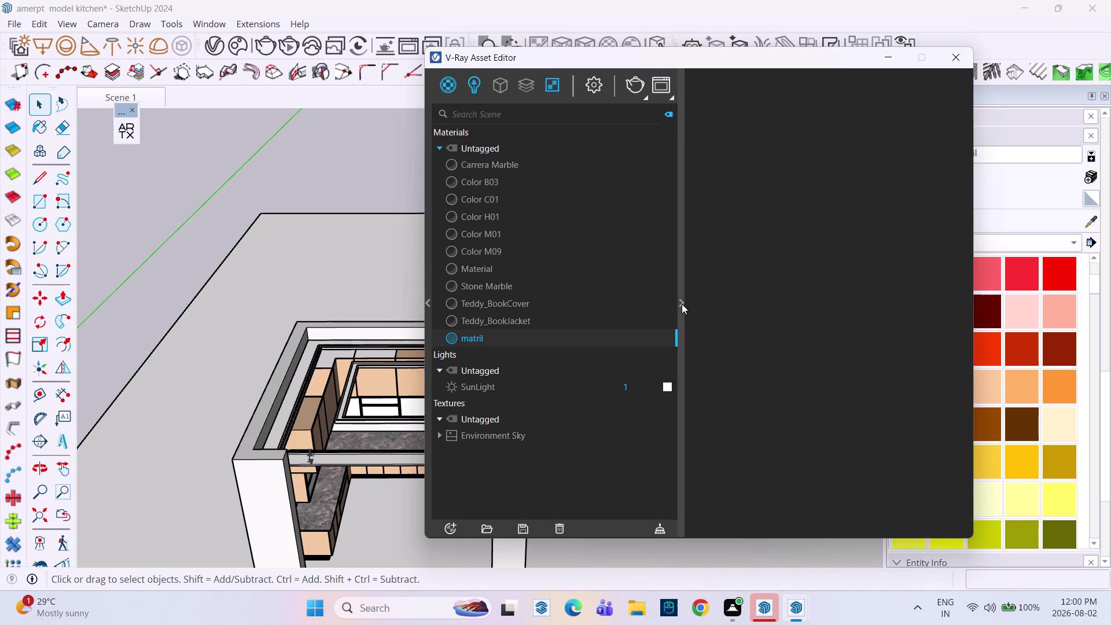
Browse the Lights and Geometry lists, return to Materials, and close the V-Ray Asset Editor.
scroll(down, 3)
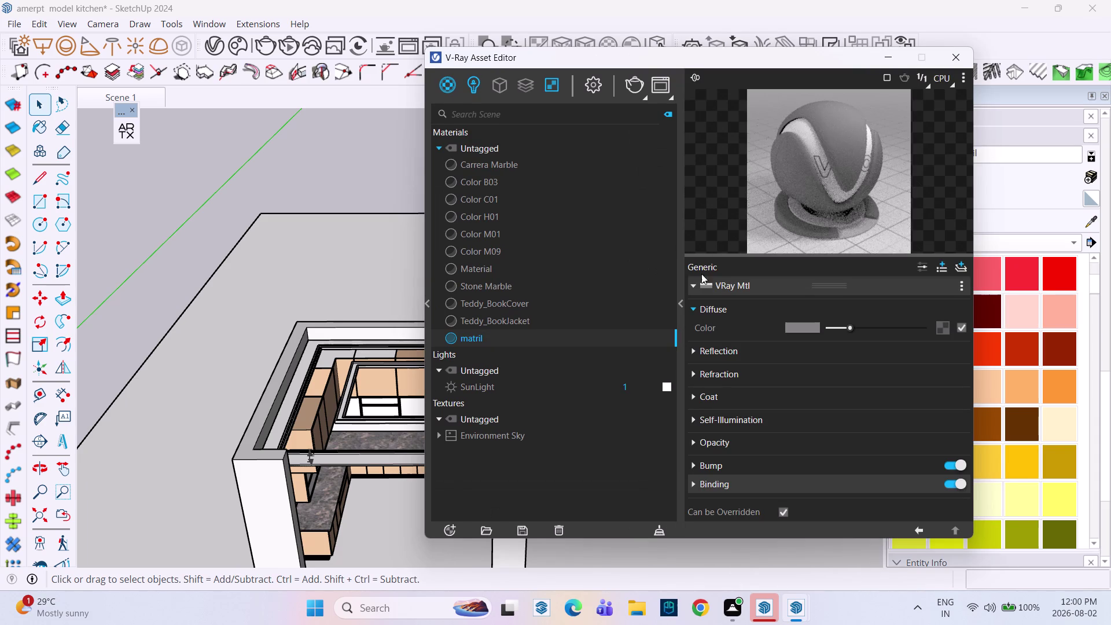
click(475, 89)
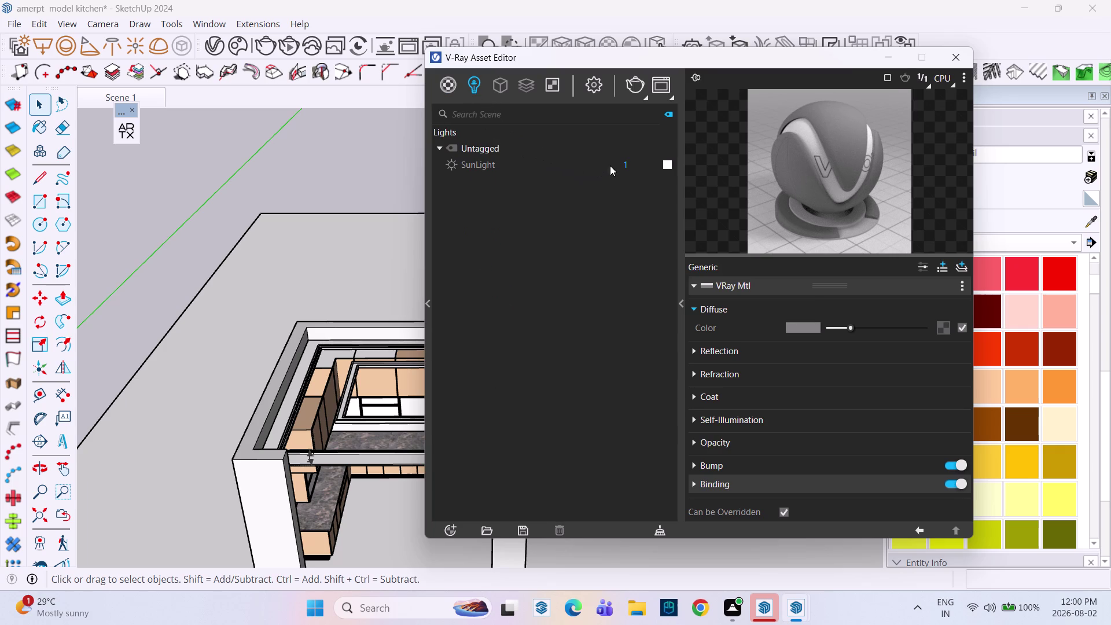
click(454, 80)
click(476, 80)
click(501, 77)
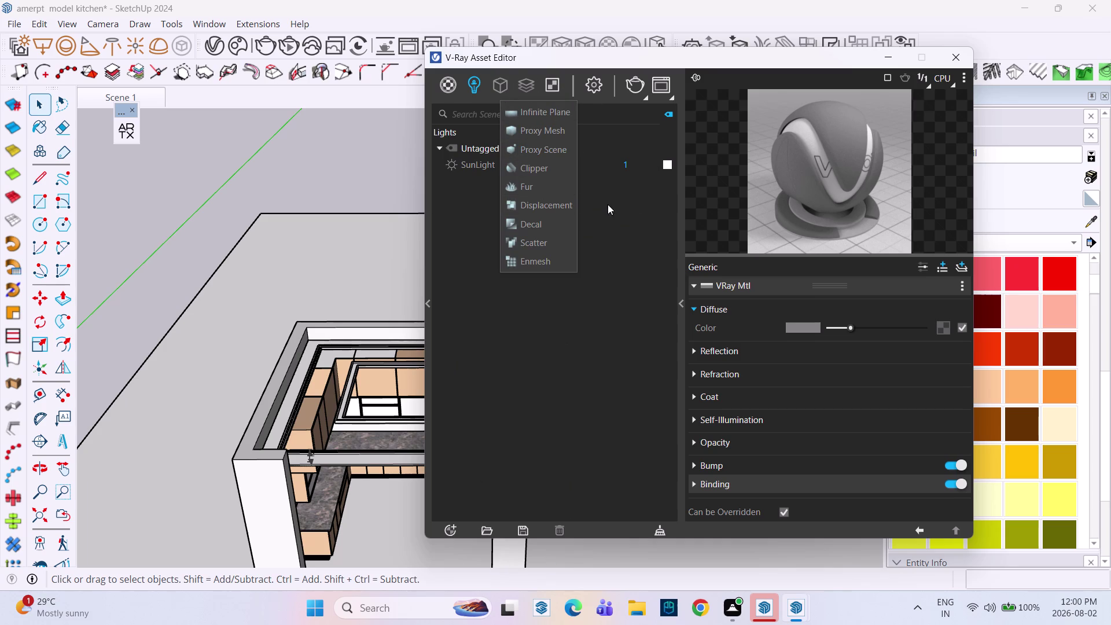
click(619, 252)
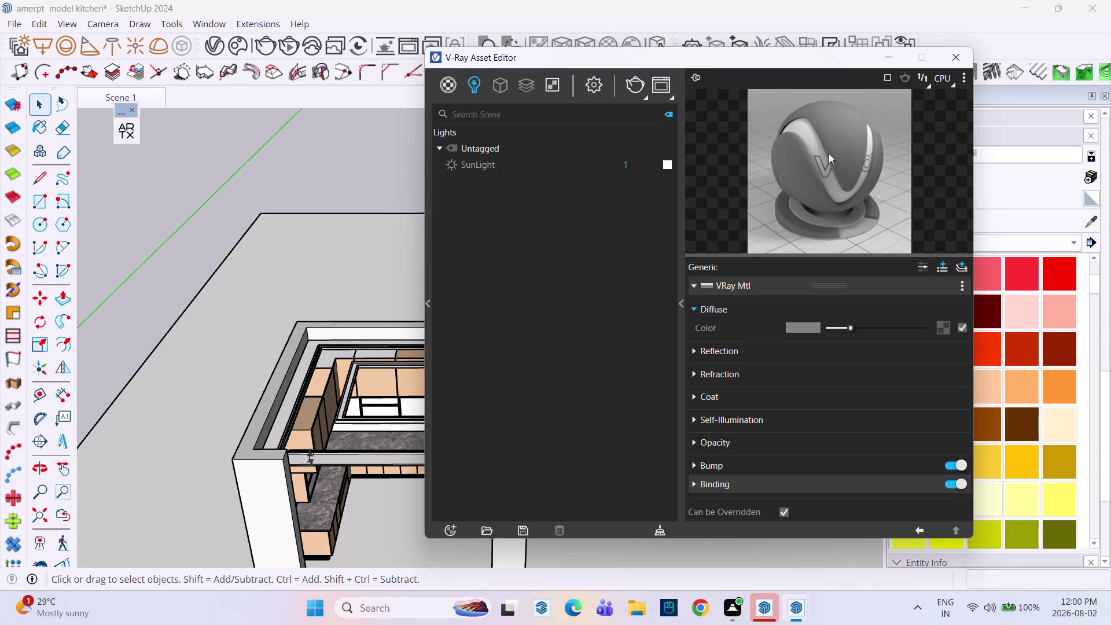
double_click(453, 91)
double_click(453, 92)
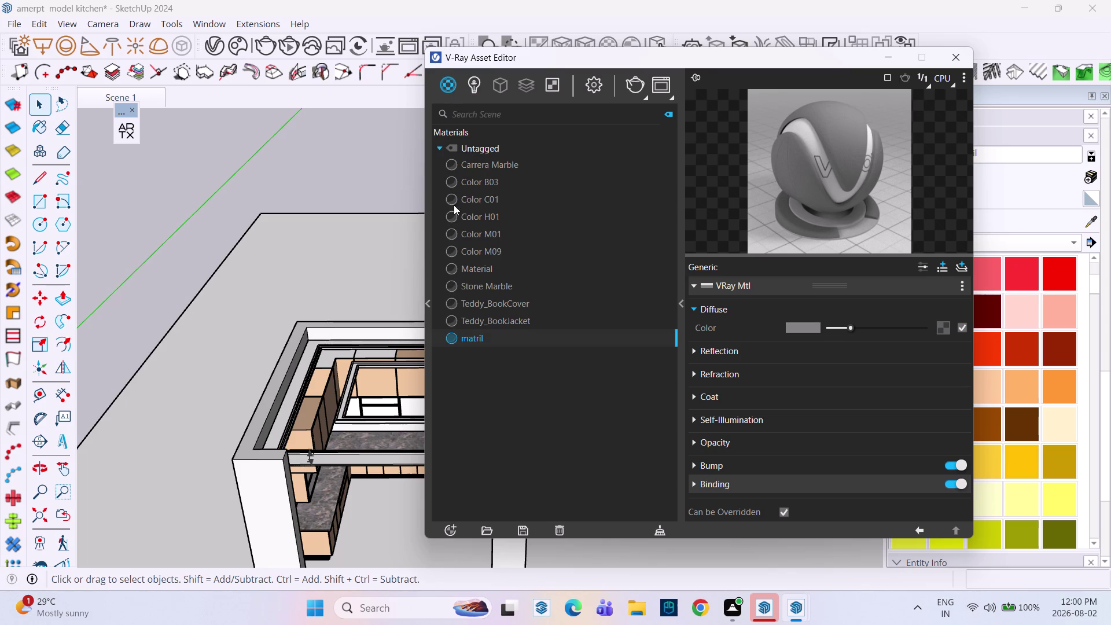
click(440, 107)
click(959, 54)
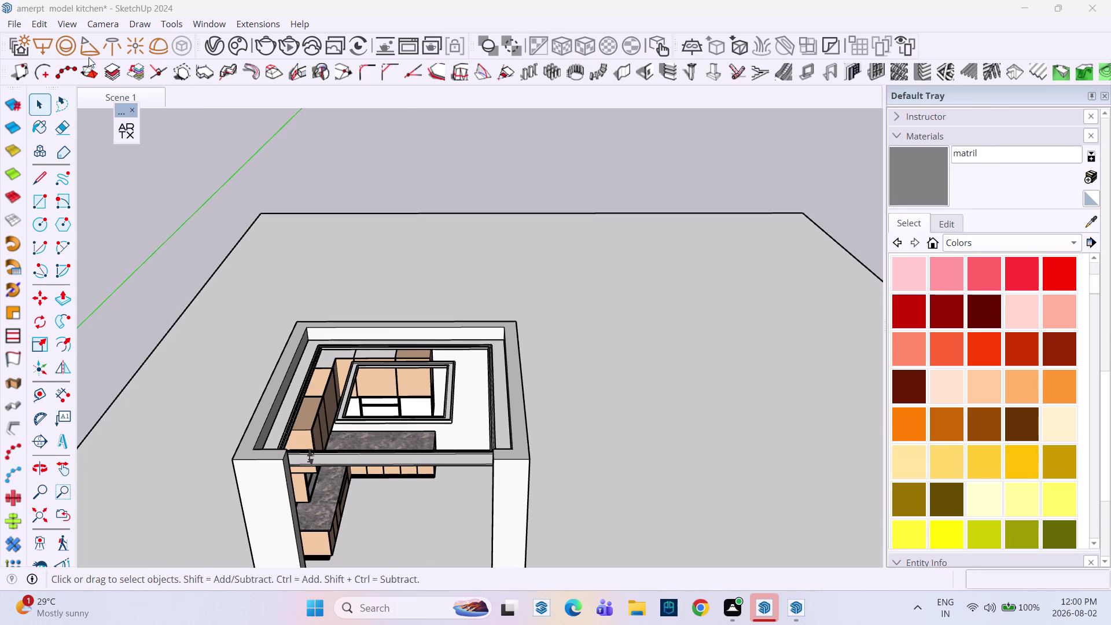
Start a Tape Measure reading from the tall upper cabinet's top edge.
click(41, 46)
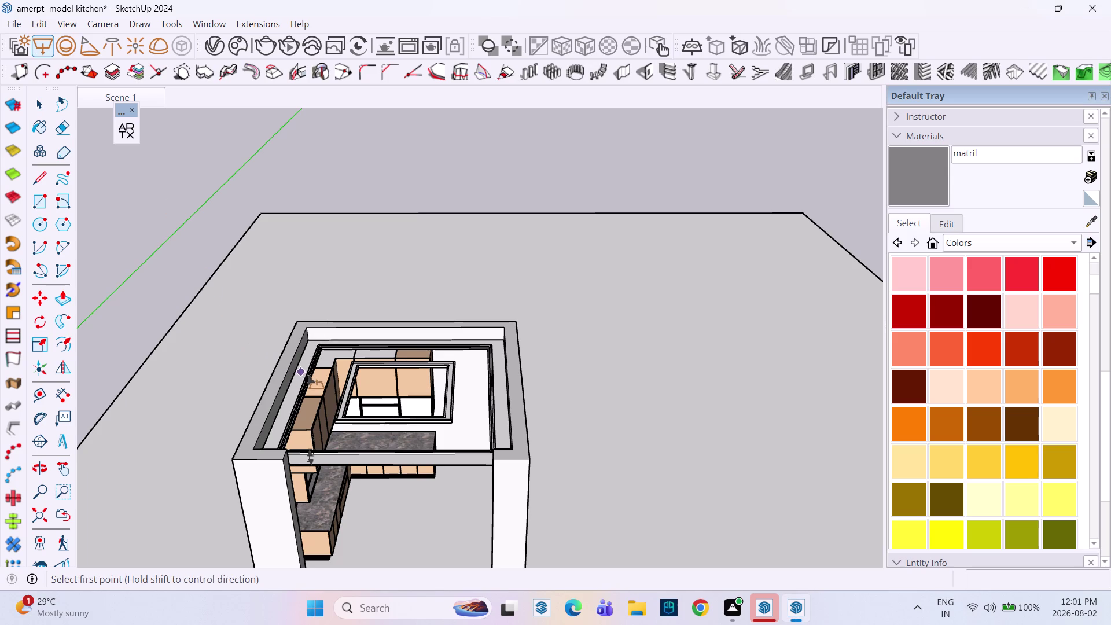
scroll(up, 3)
scroll(up, 3)
scroll(up, 3)
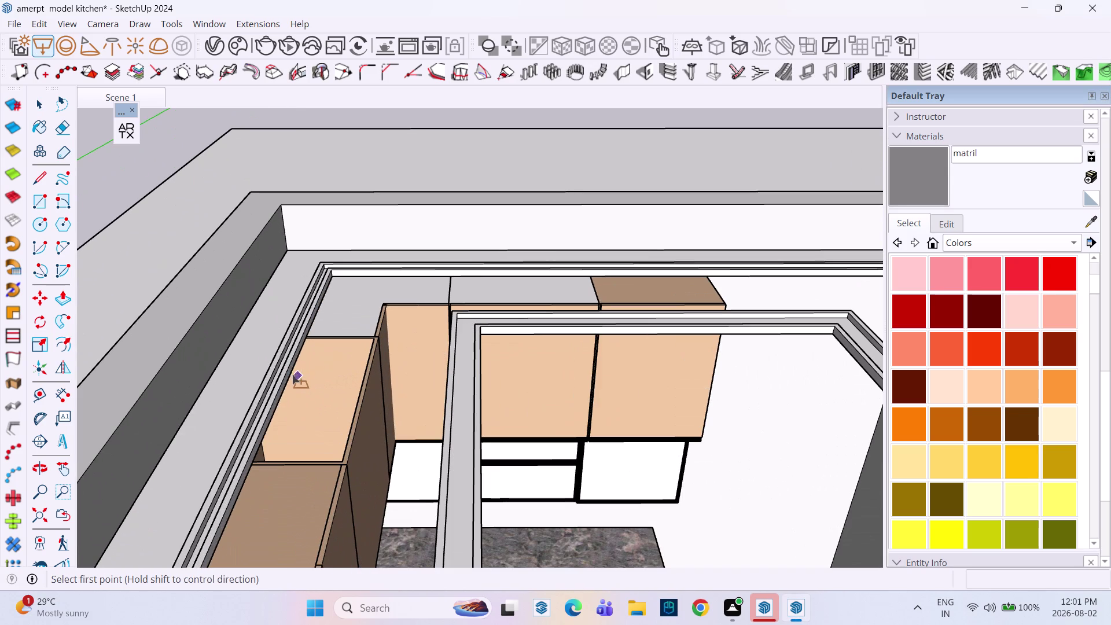
click(464, 322)
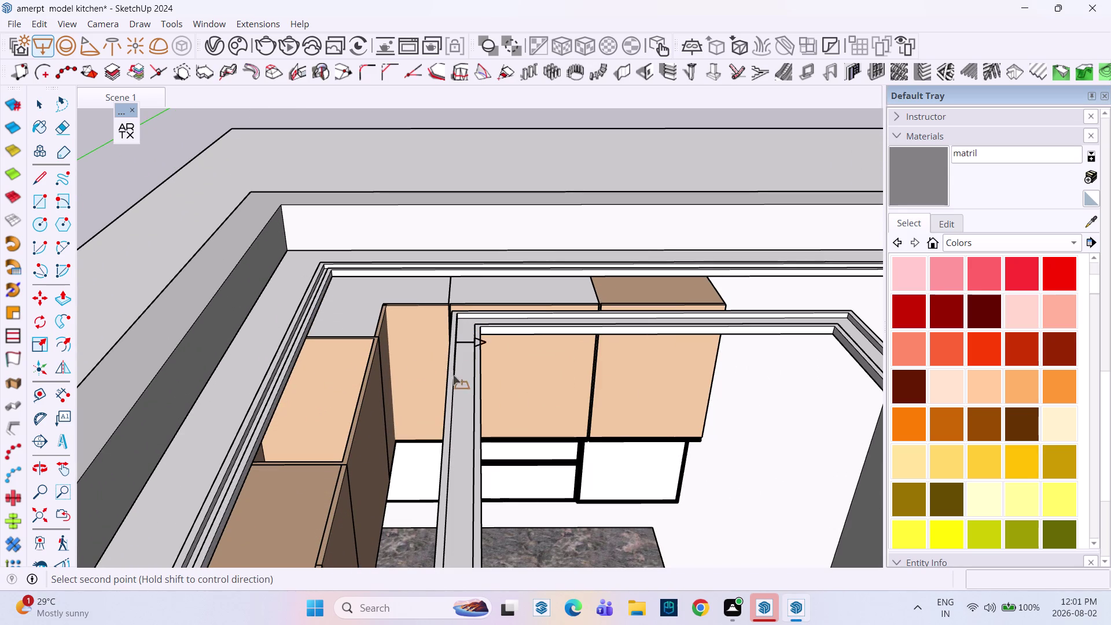
Pick the second measuring point, turning the view toward the inner ceiling frame corner.
scroll(down, 3)
scroll(up, 3)
scroll(down, 3)
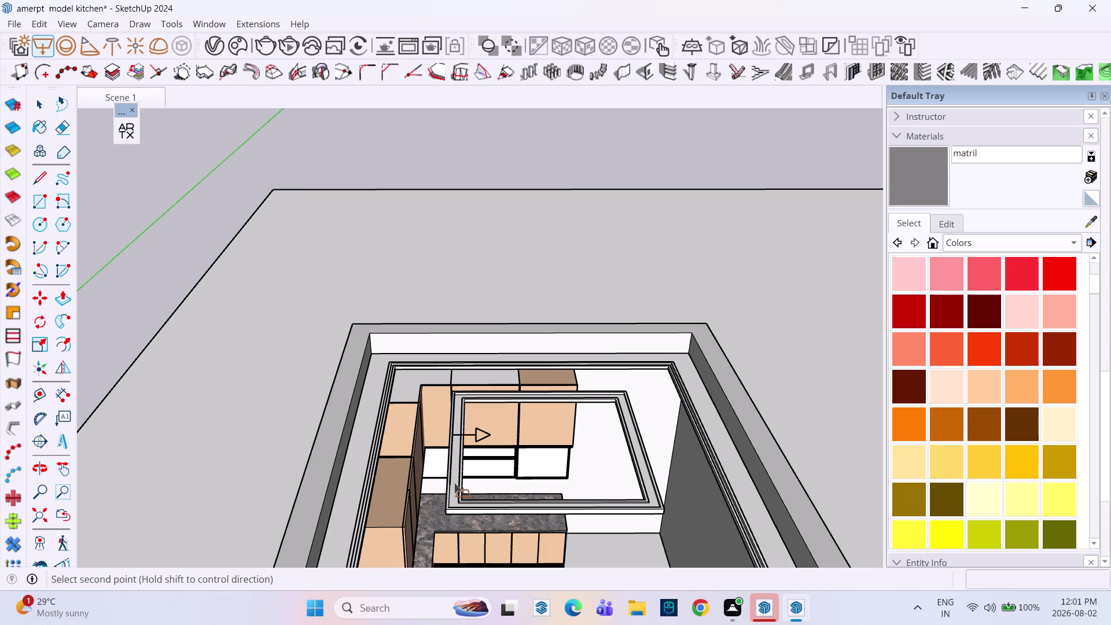
scroll(up, 3)
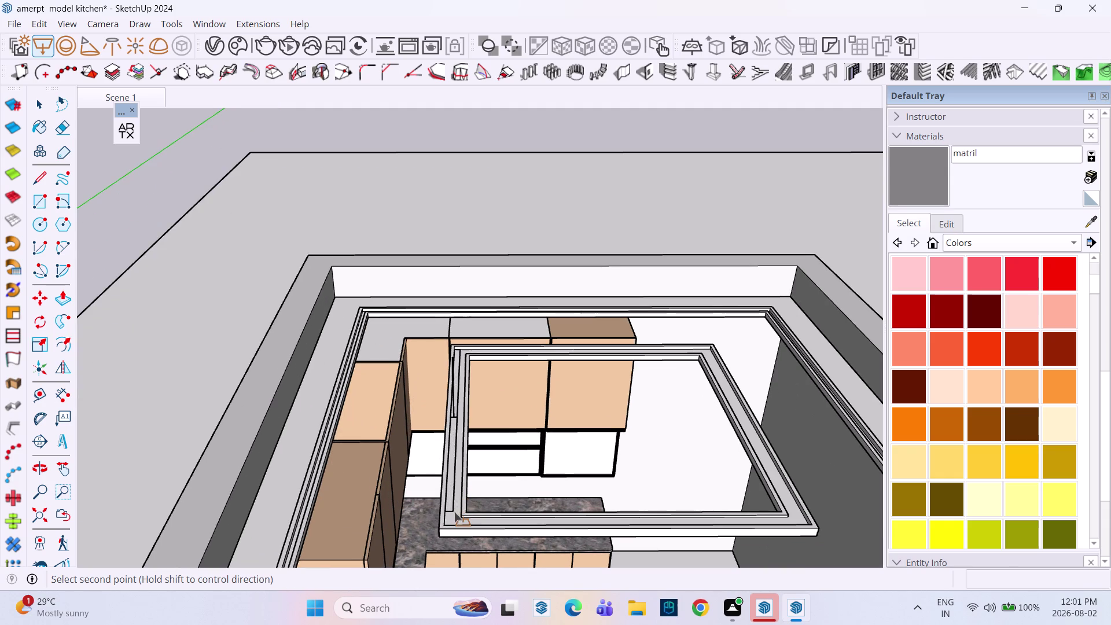
click(457, 515)
middle_drag(479, 471, 470, 469)
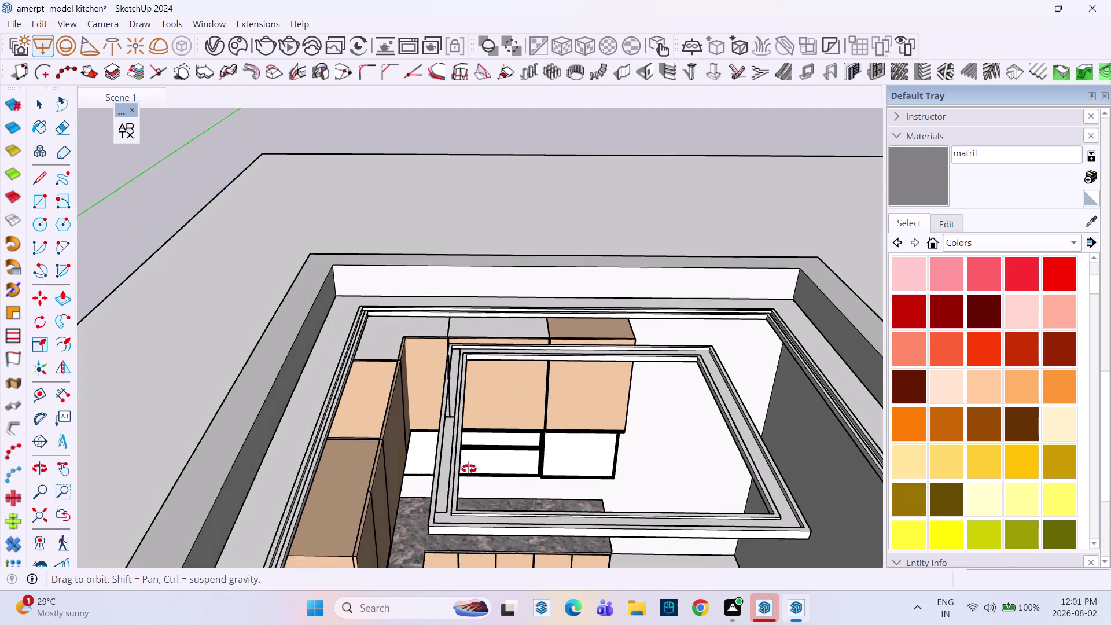
middle_drag(470, 468, 375, 443)
scroll(up, 3)
scroll(down, 3)
scroll(up, 3)
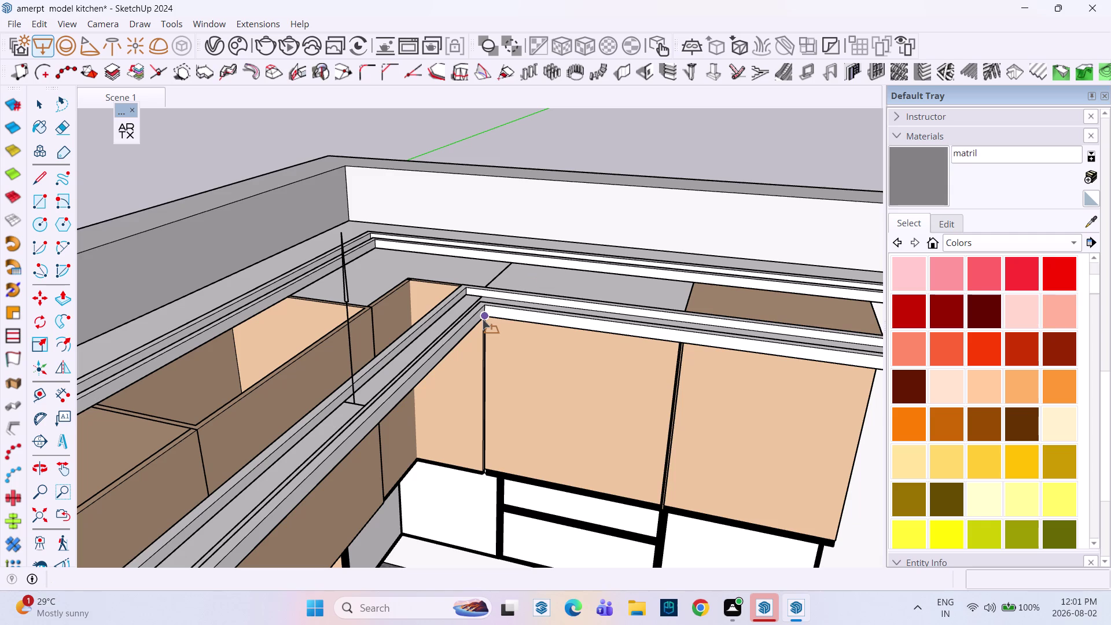
Select the narrow upright piece at the ceiling frame corner.
key(space)
click(352, 409)
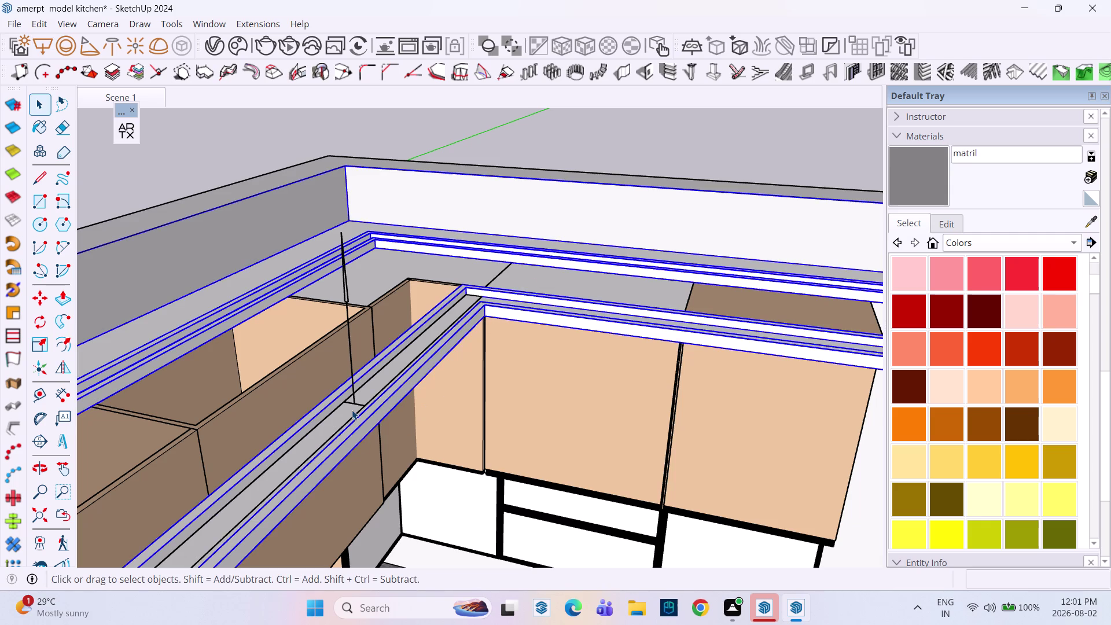
click(352, 403)
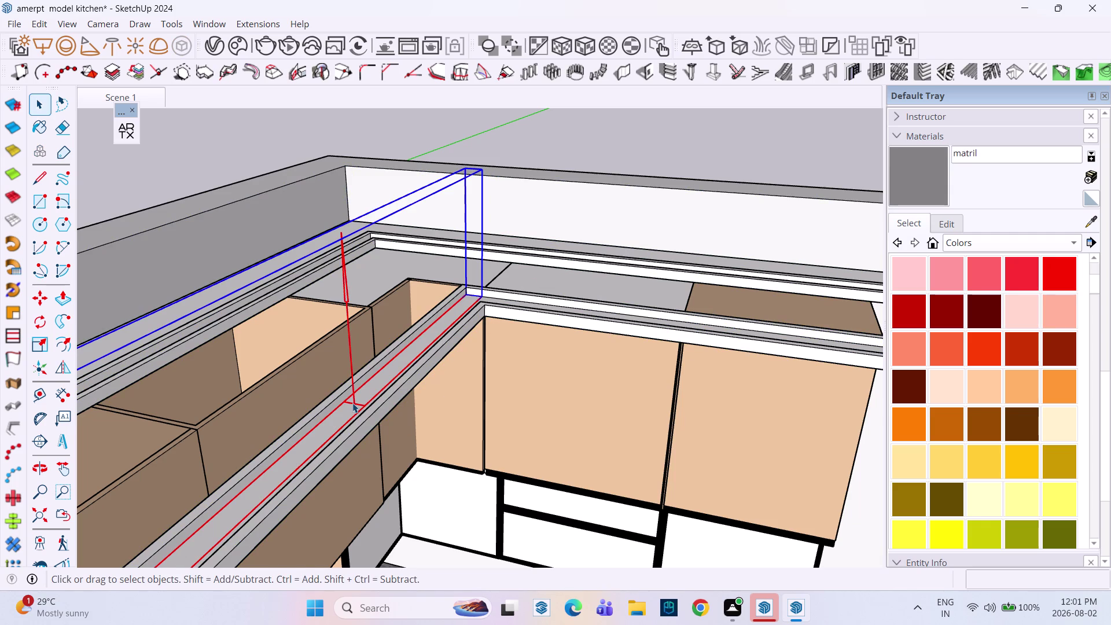
key(s)
scroll(down, 3)
middle_drag(405, 362, 445, 304)
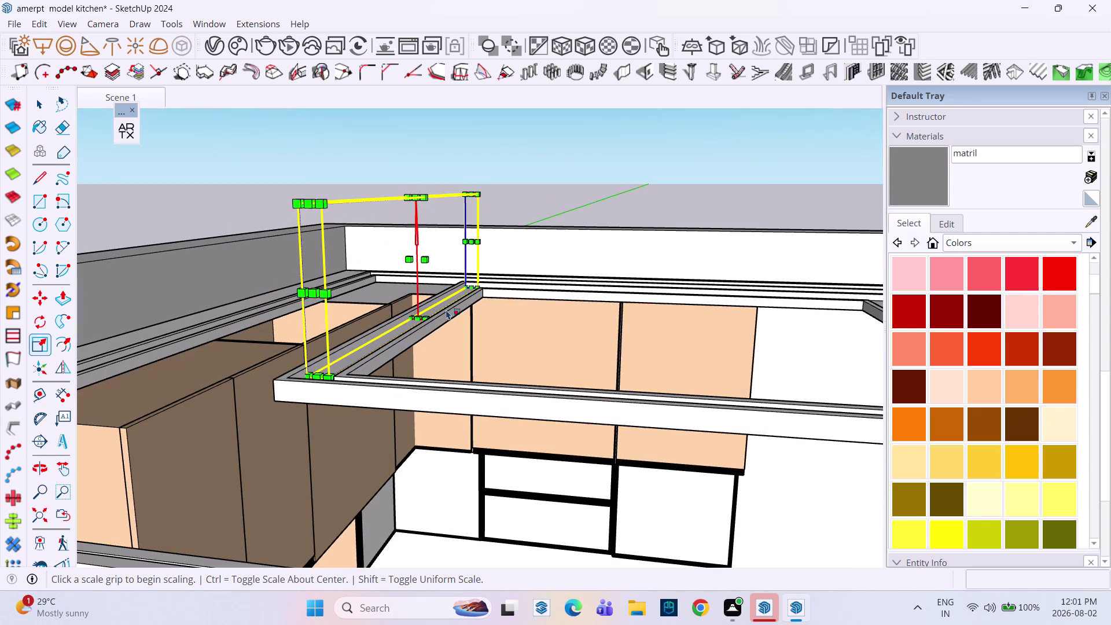
key(space)
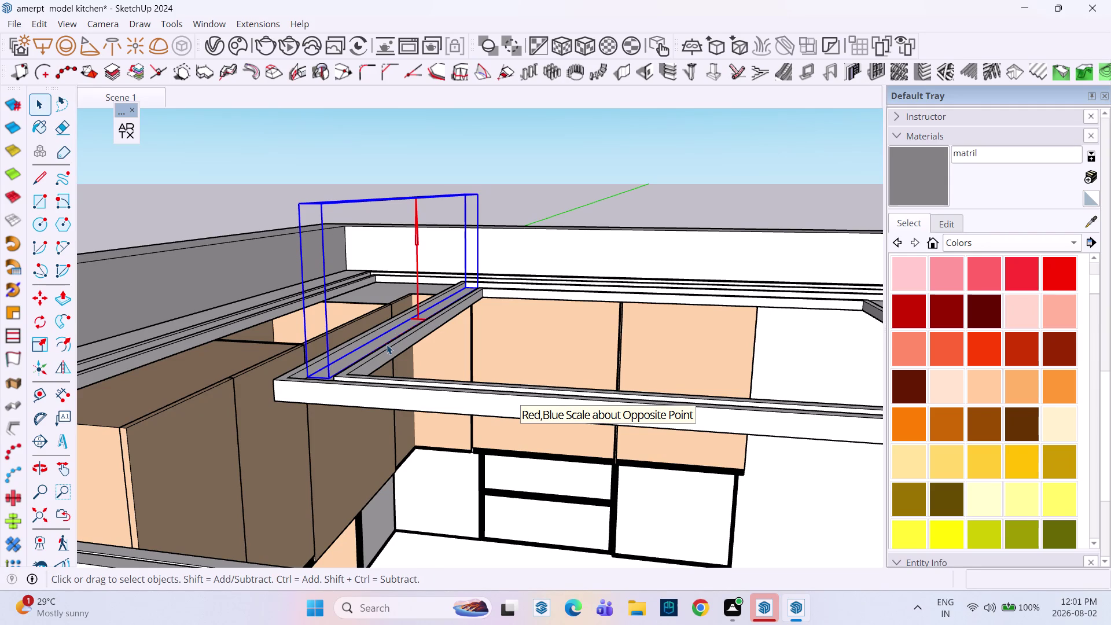
Copy the upright frame piece to the opposite side of the ceiling frame.
key(m)
click(333, 372)
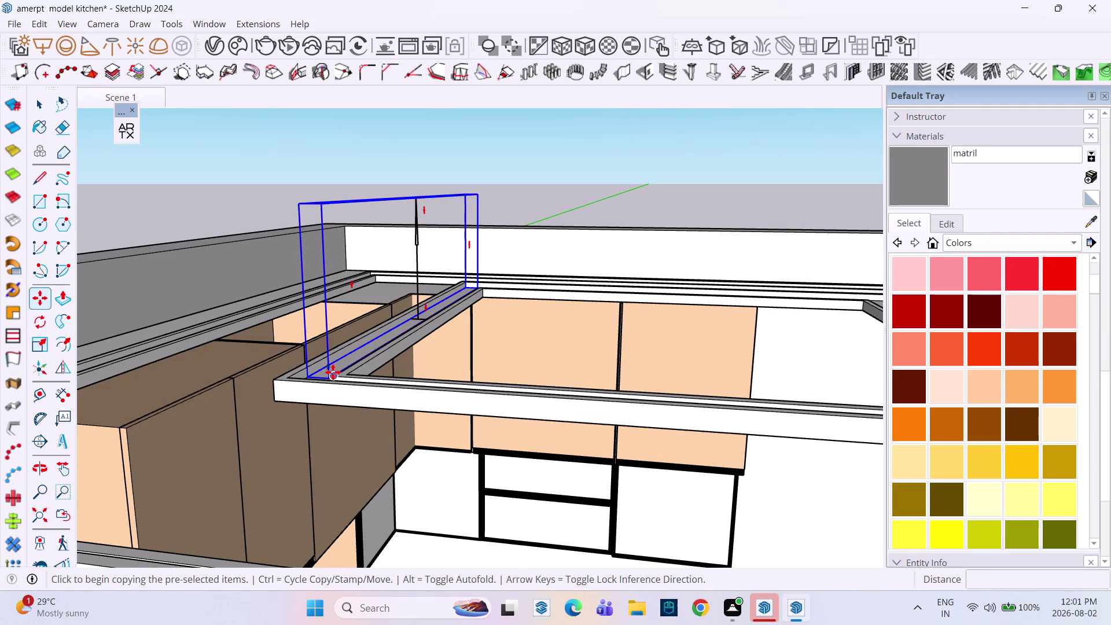
scroll(down, 3)
middle_drag(509, 408, 508, 408)
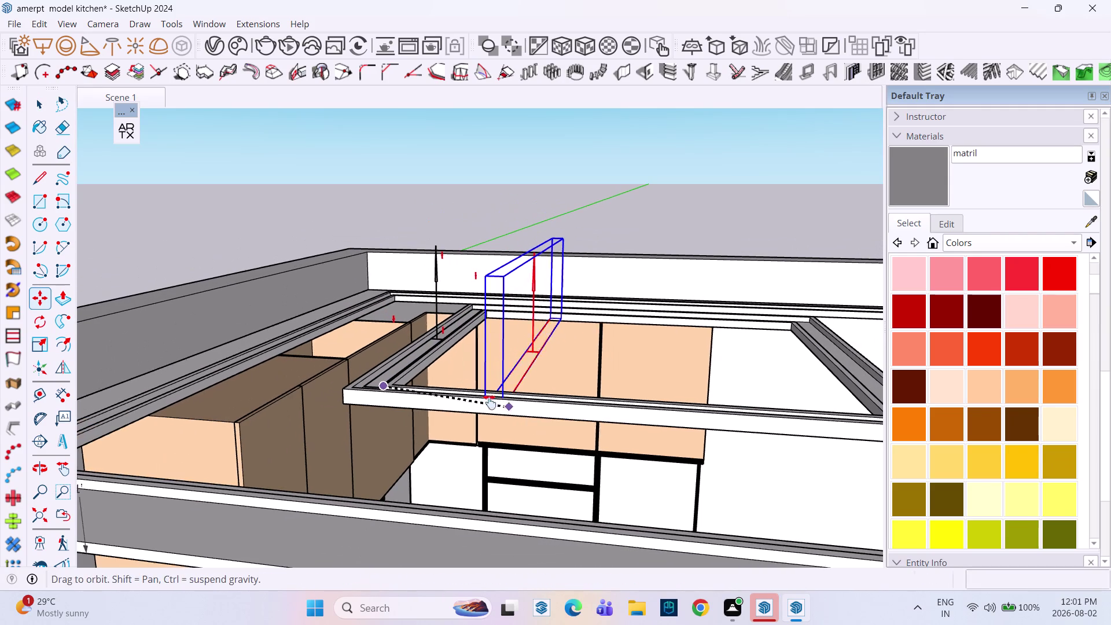
middle_drag(509, 408, 394, 383)
middle_click(394, 383)
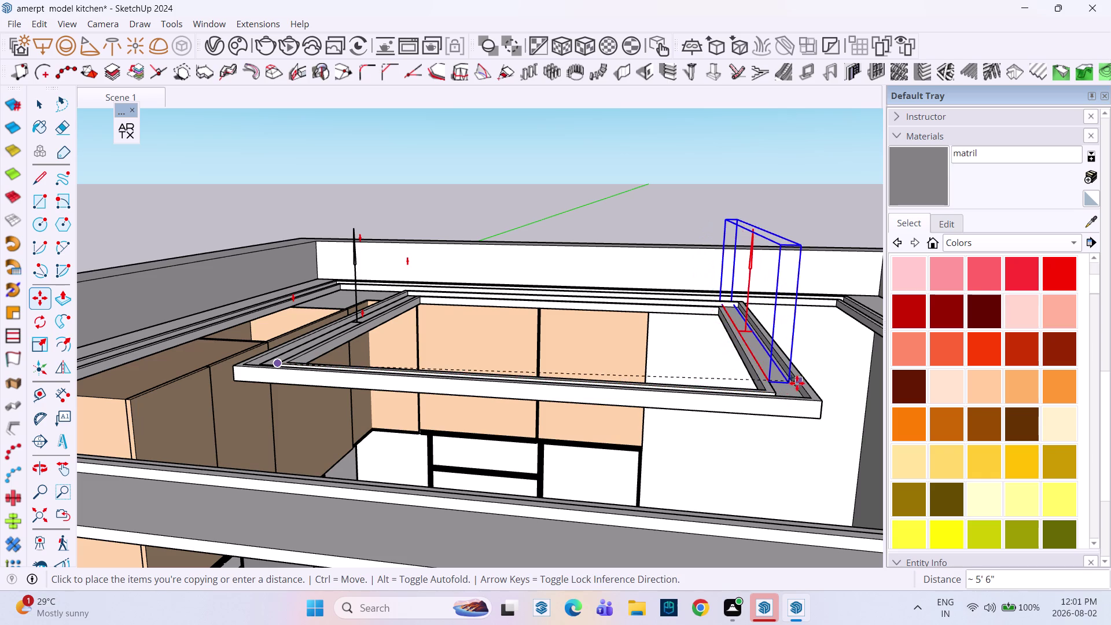
click(806, 395)
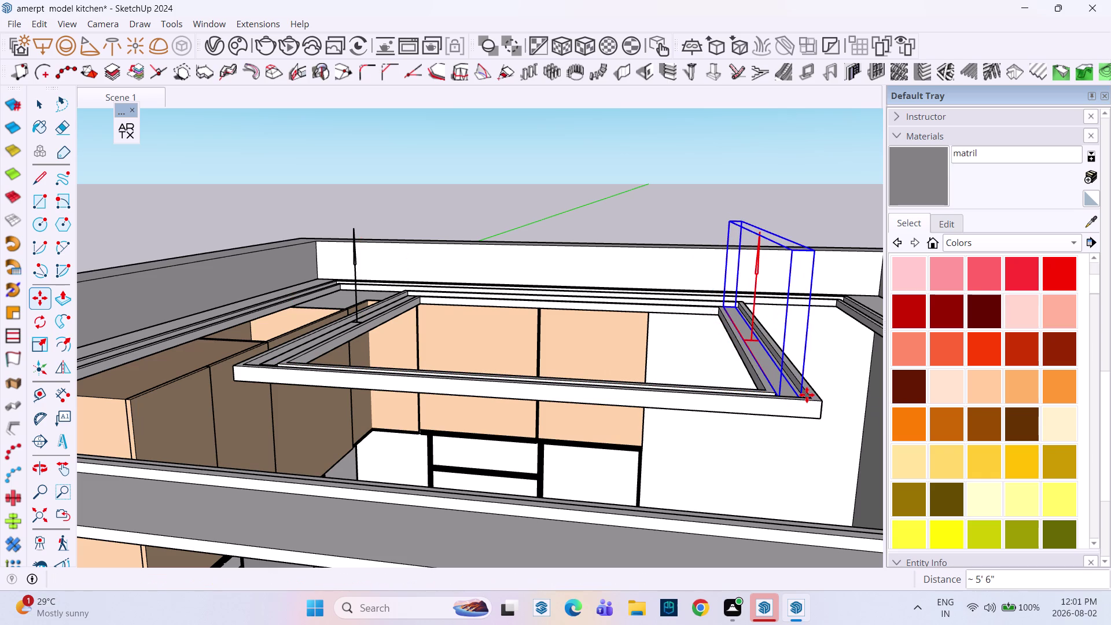
key(space)
scroll(down, 3)
middle_drag(766, 397, 738, 483)
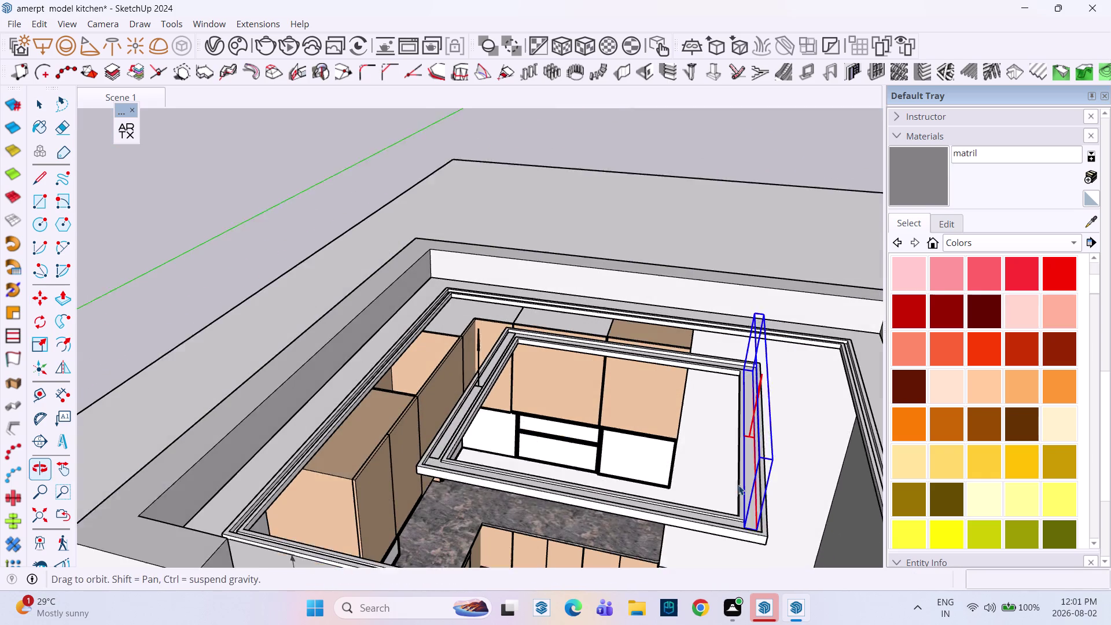
middle_drag(739, 484, 738, 484)
Select the right light strip and undo an accidental move, leaving it in place.
key(space)
scroll(down, 3)
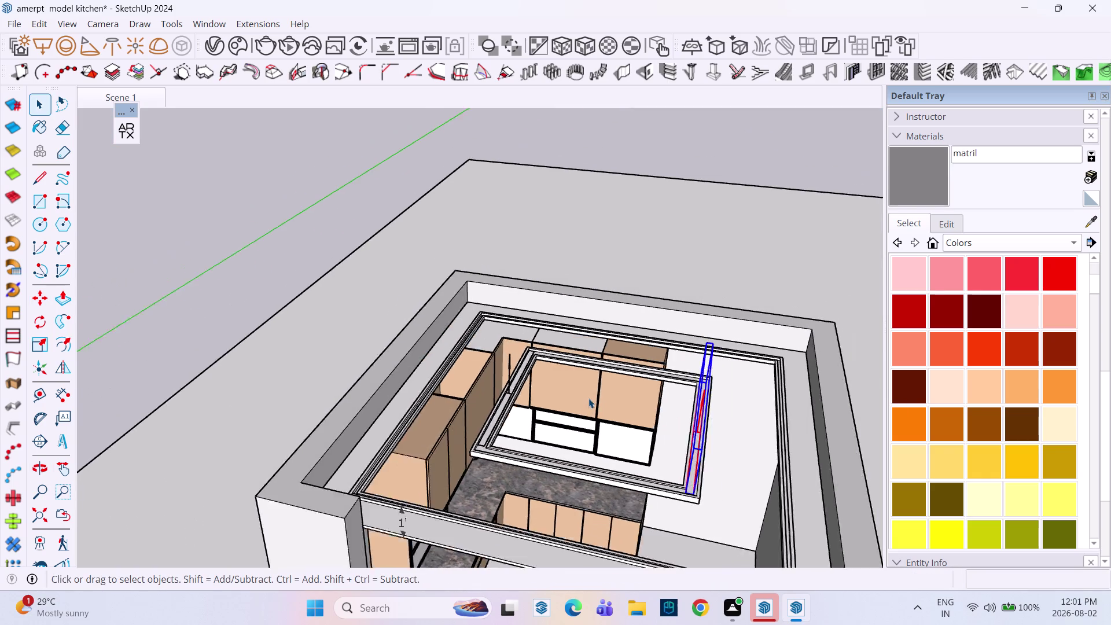
scroll(down, 3)
middle_drag(605, 391, 672, 315)
scroll(up, 3)
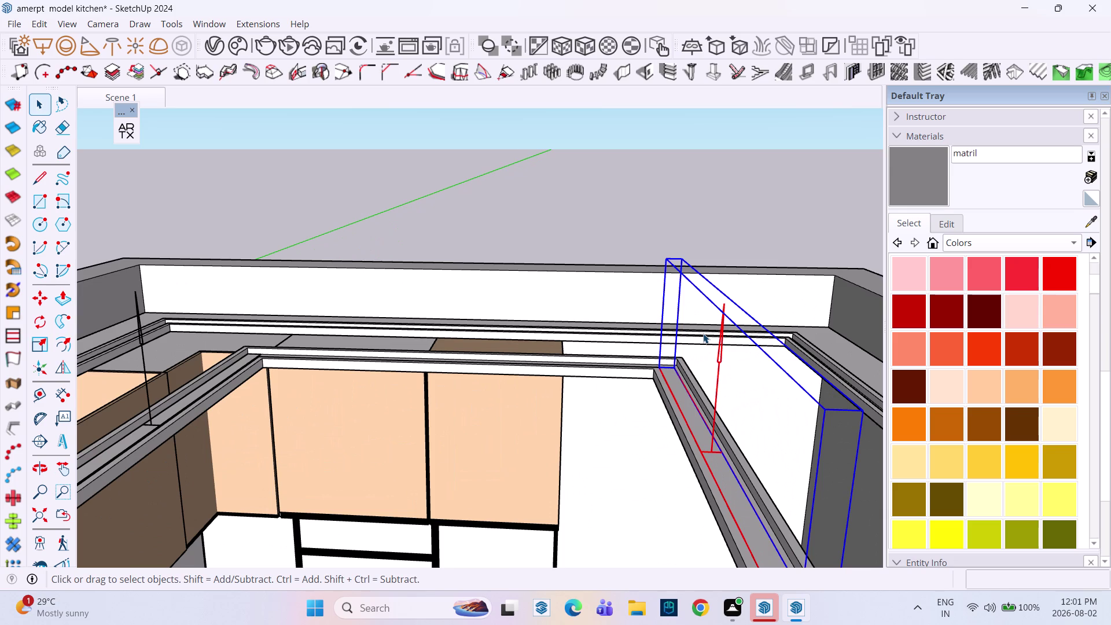
key(m)
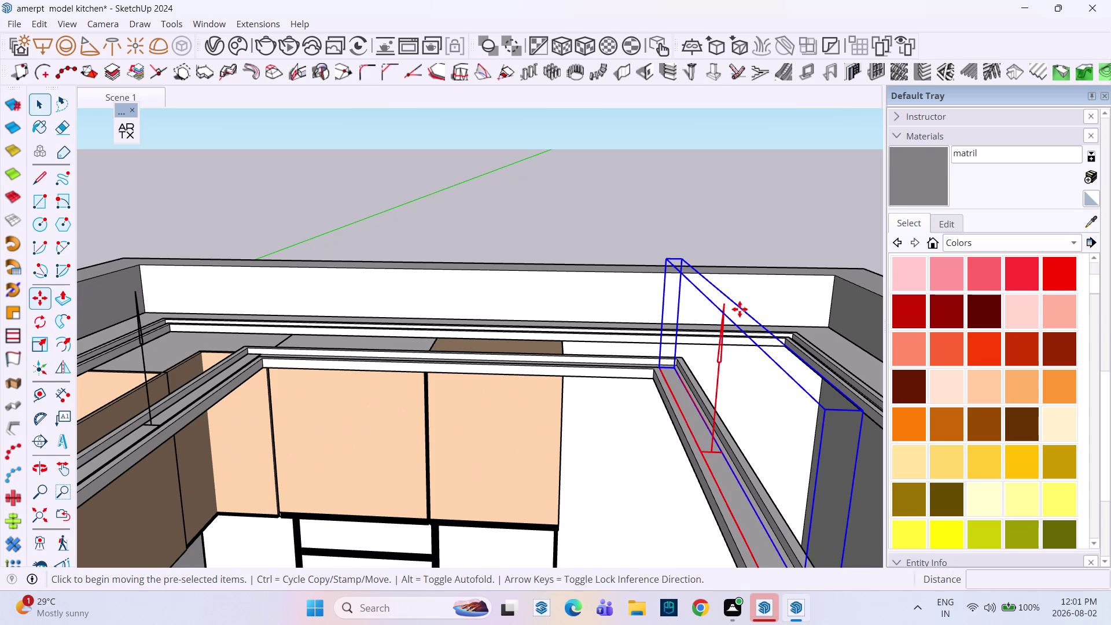
click(725, 305)
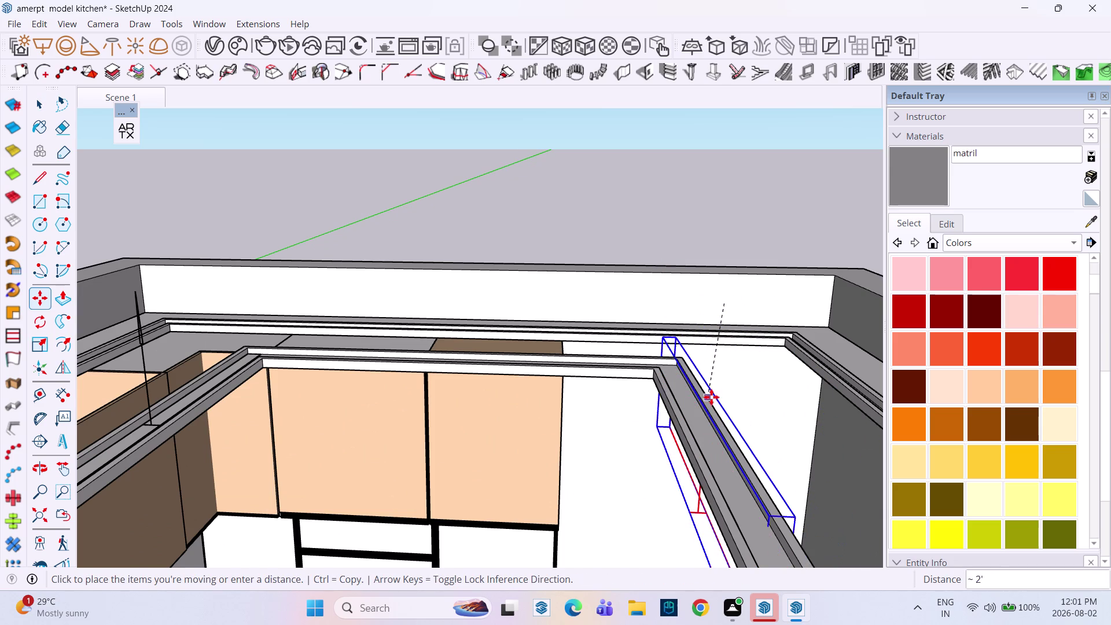
key(ctrl+z)
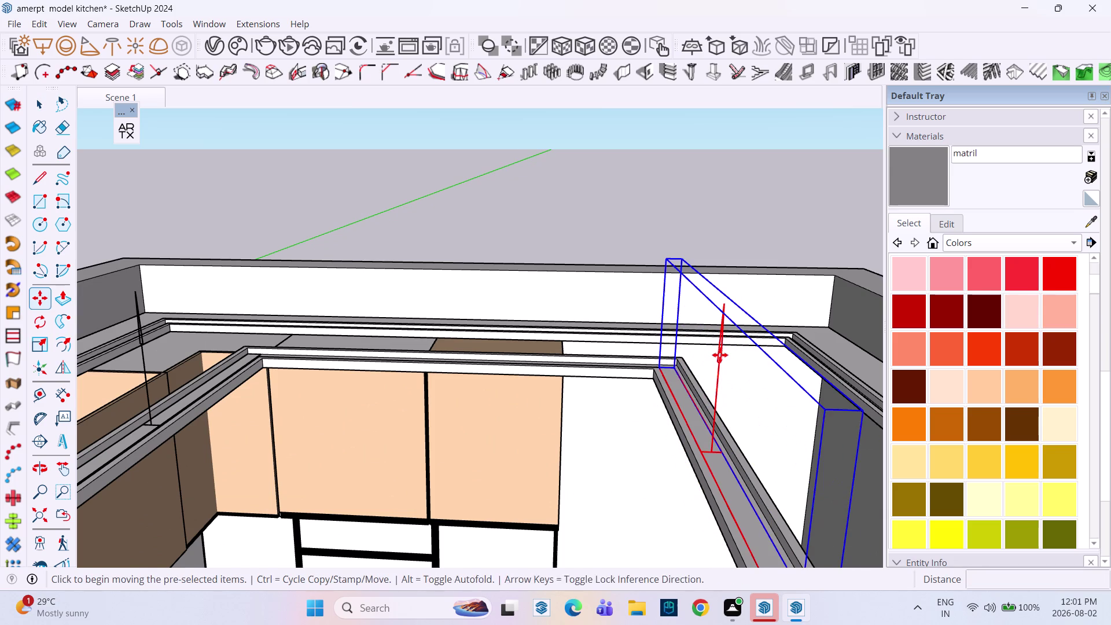
Scale the right light strip down to a thin 0.03 sliver in the cove channel.
key(s)
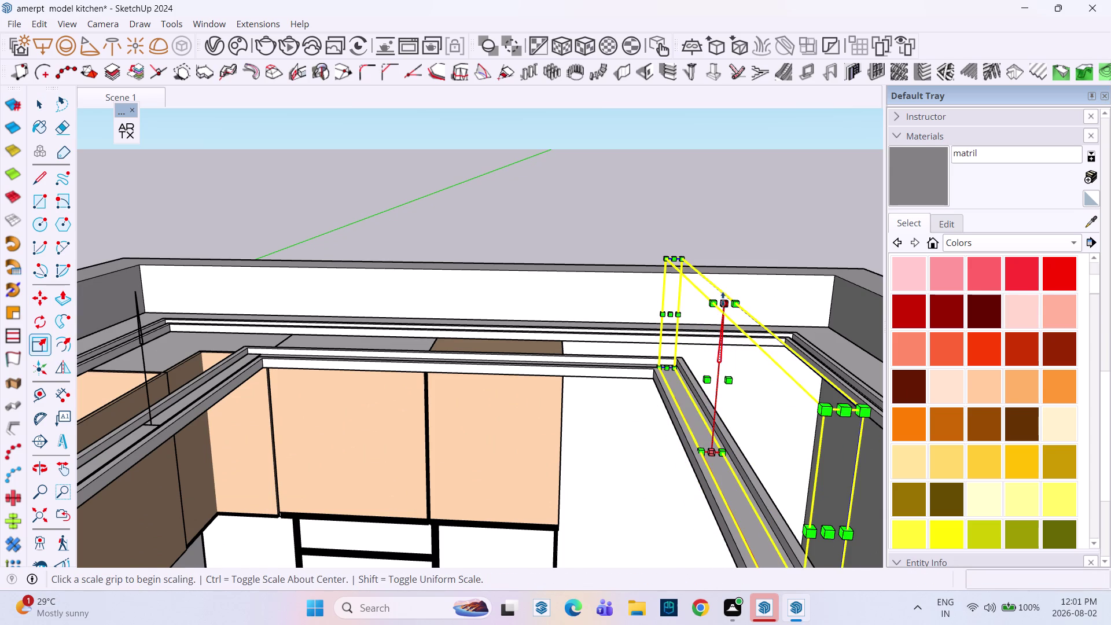
drag(728, 300, 721, 419)
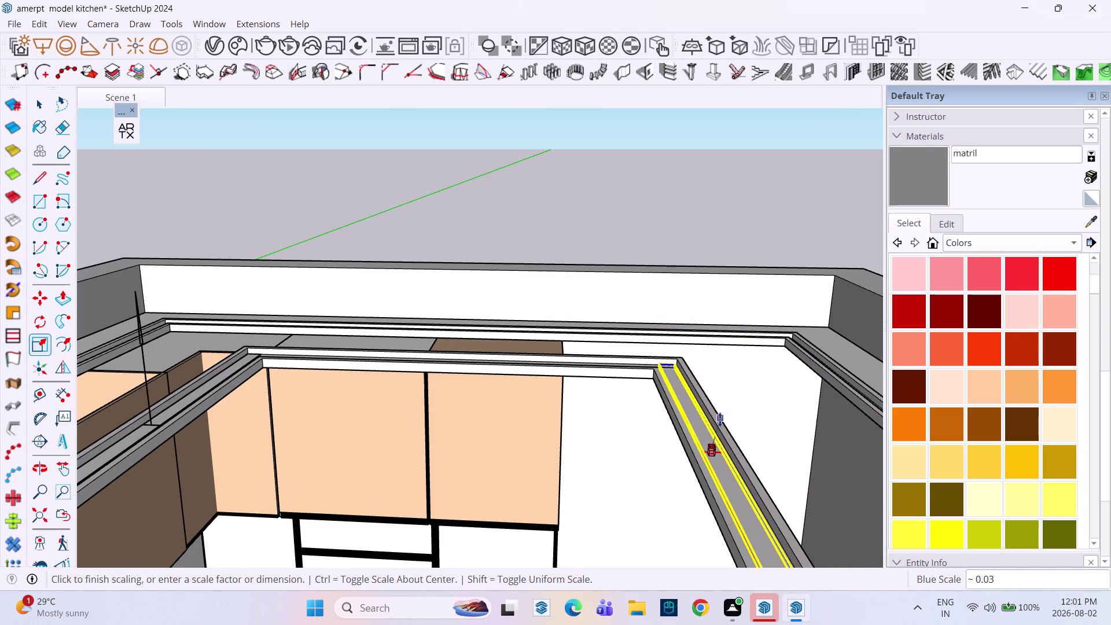
drag(721, 419, 714, 417)
click(638, 419)
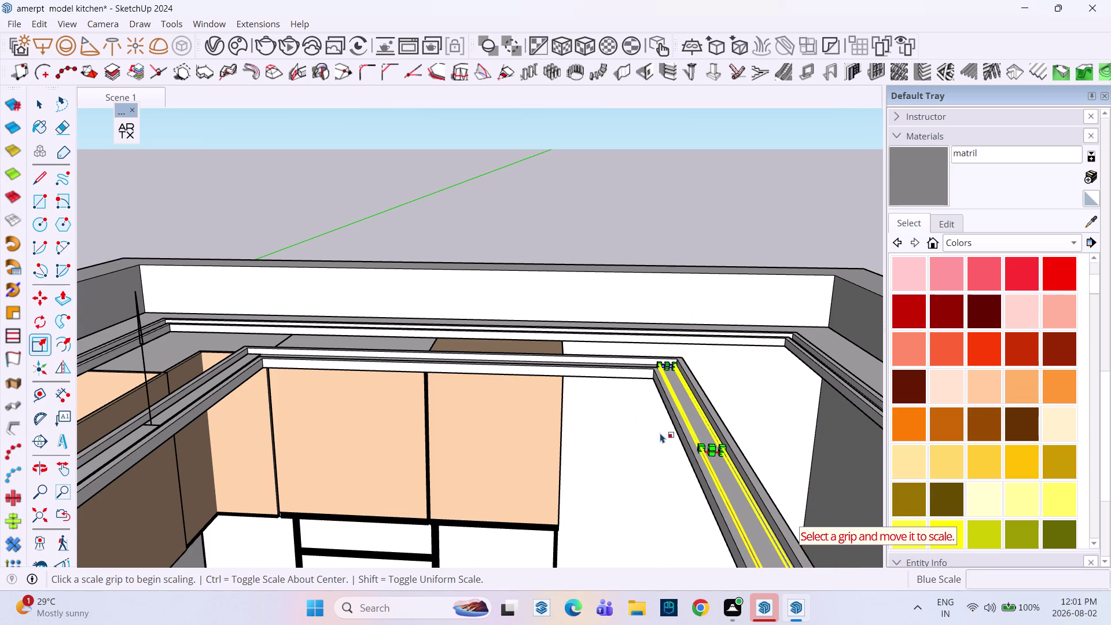
scroll(down, 3)
scroll(up, 3)
scroll(down, 3)
key(space)
scroll(down, 3)
middle_drag(654, 429, 862, 379)
click(649, 347)
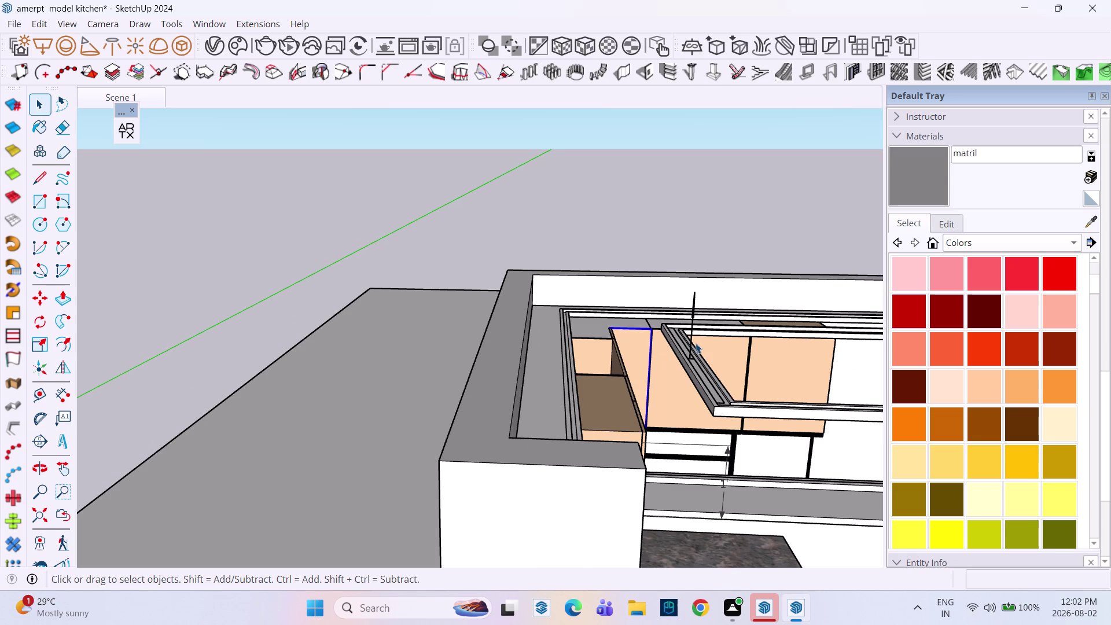
Scale the left light strip down to a thin sliver in the cove.
click(693, 337)
middle_drag(701, 338, 629, 337)
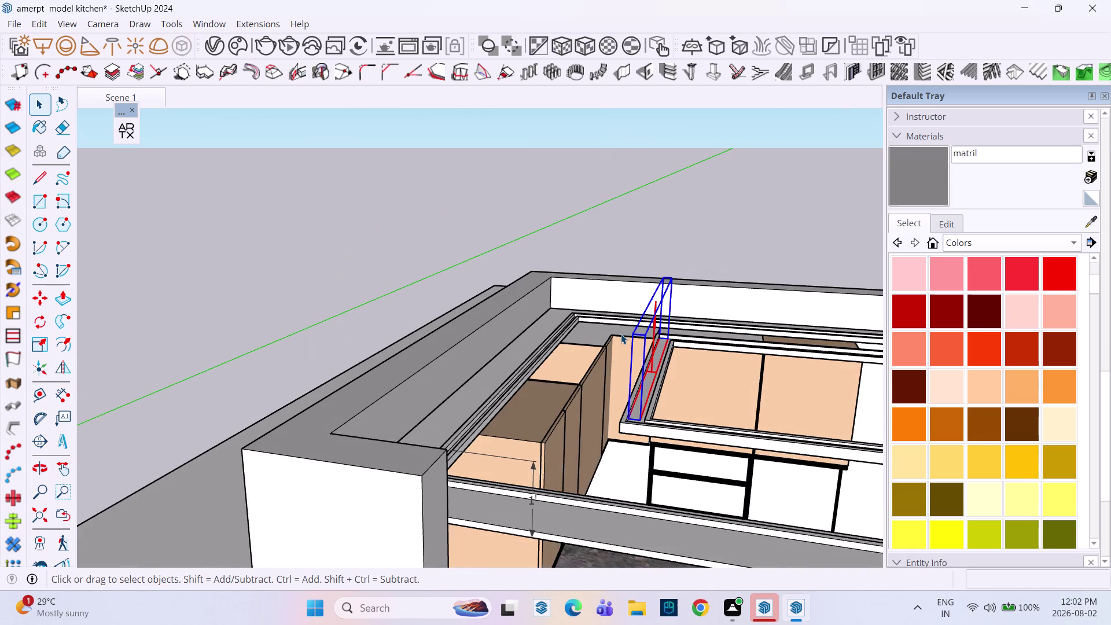
key(s)
drag(654, 303, 654, 348)
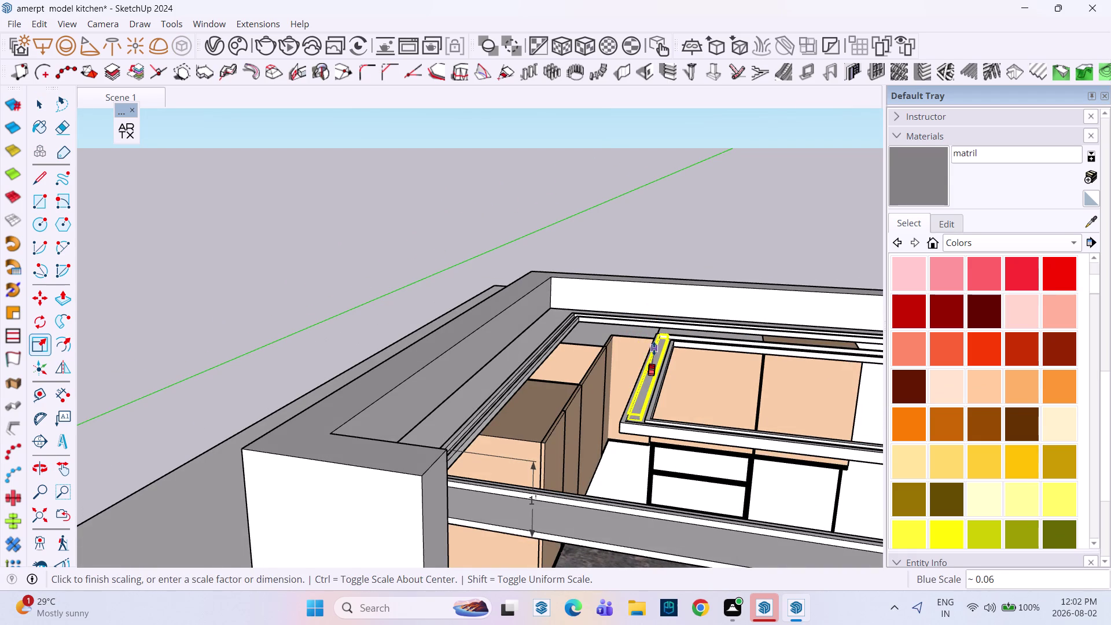
drag(653, 348, 657, 364)
click(656, 364)
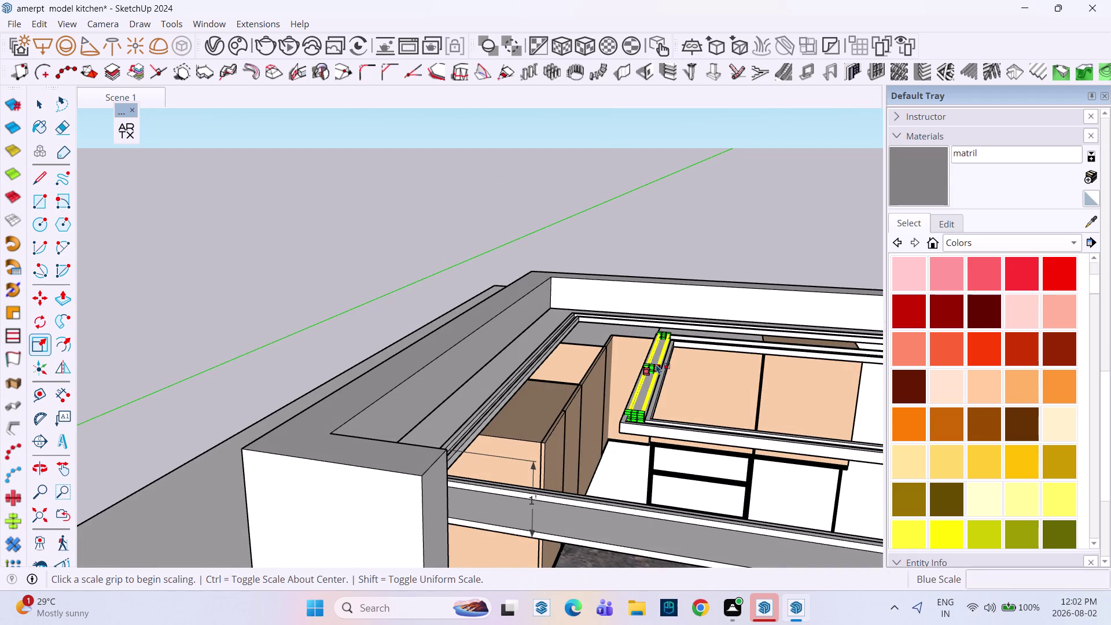
click(670, 334)
key(space)
click(691, 259)
Open the stepped ceiling frame group for editing, viewed from above.
scroll(down, 3)
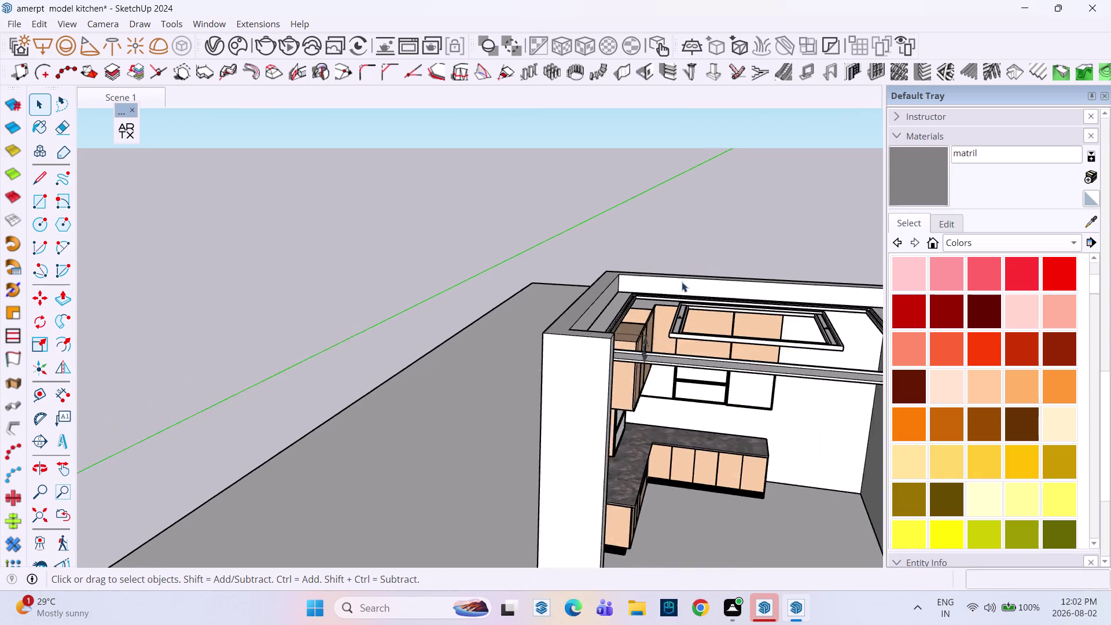
scroll(down, 3)
middle_drag(611, 277, 735, 292)
scroll(up, 3)
middle_drag(727, 285, 534, 301)
middle_drag(533, 299, 508, 353)
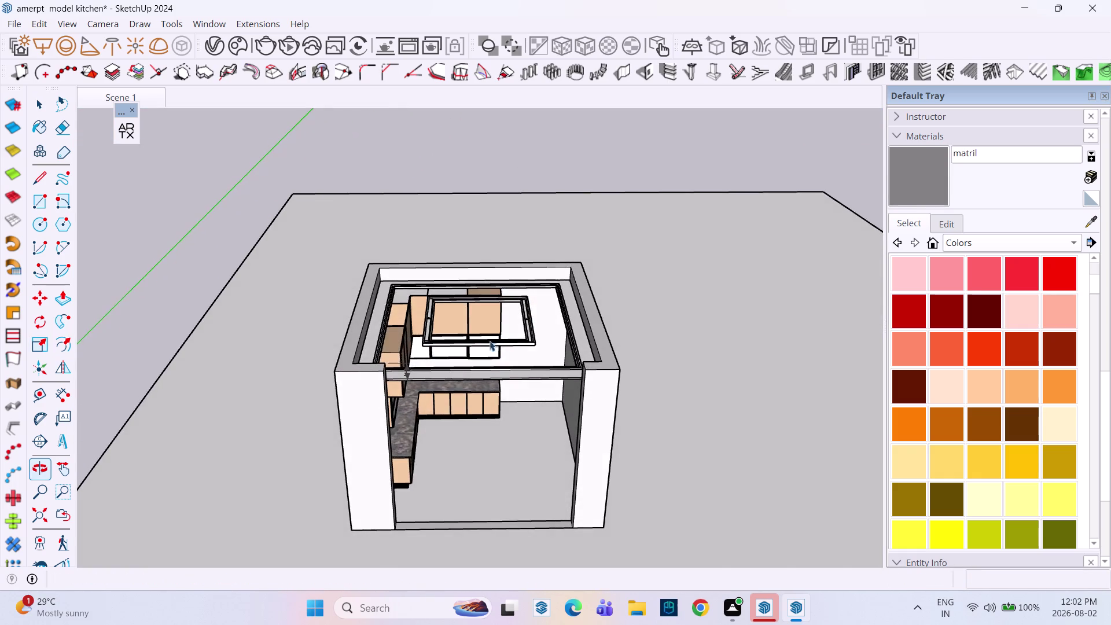
scroll(up, 3)
scroll(up, 3)
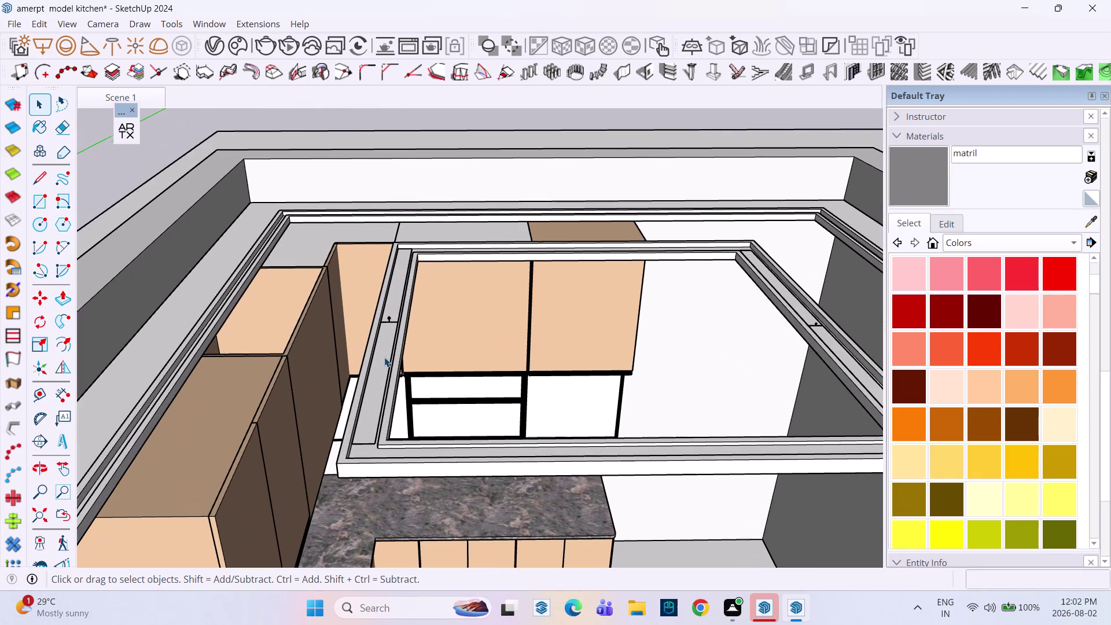
click(385, 356)
click(386, 354)
click(380, 357)
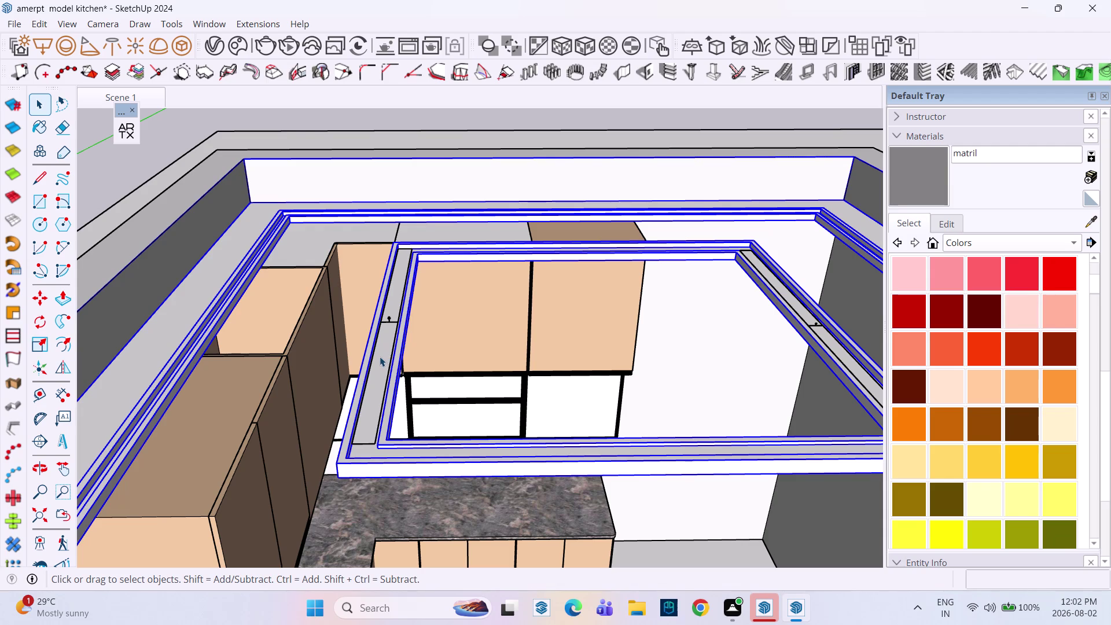
click(380, 356)
click(384, 335)
click(418, 117)
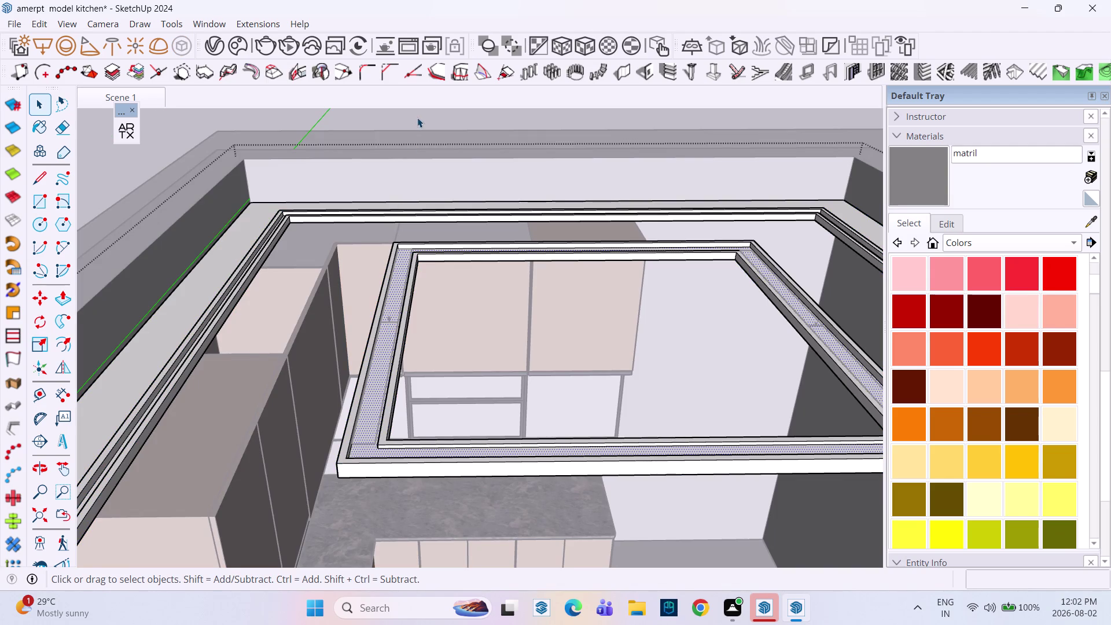
Run a V-Ray test render of the ceiling and close the Frame Buffer.
click(391, 320)
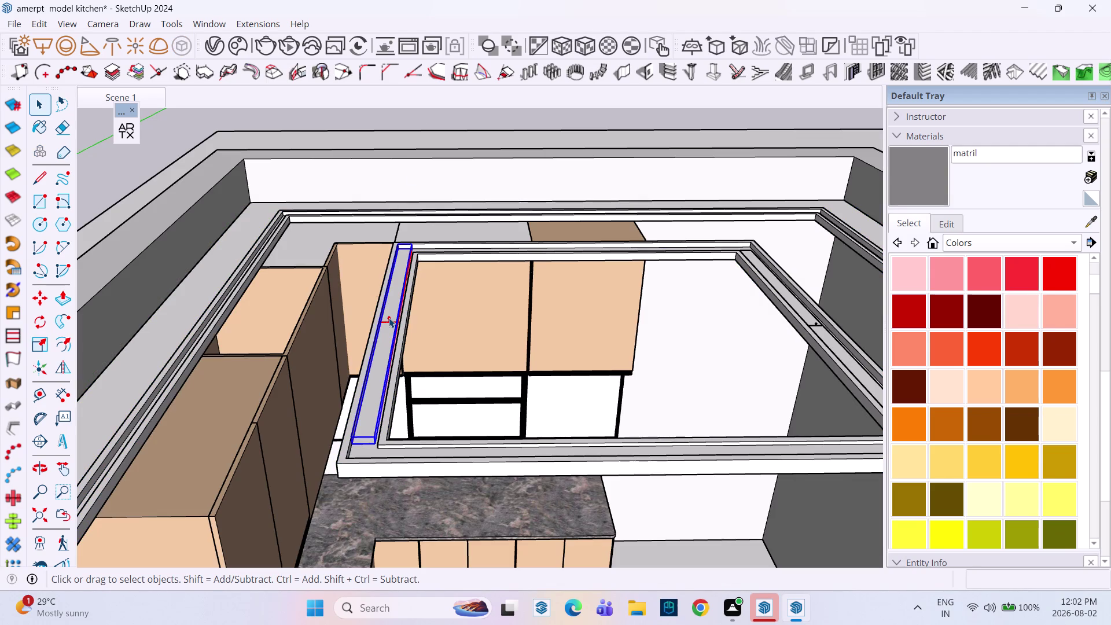
scroll(down, 3)
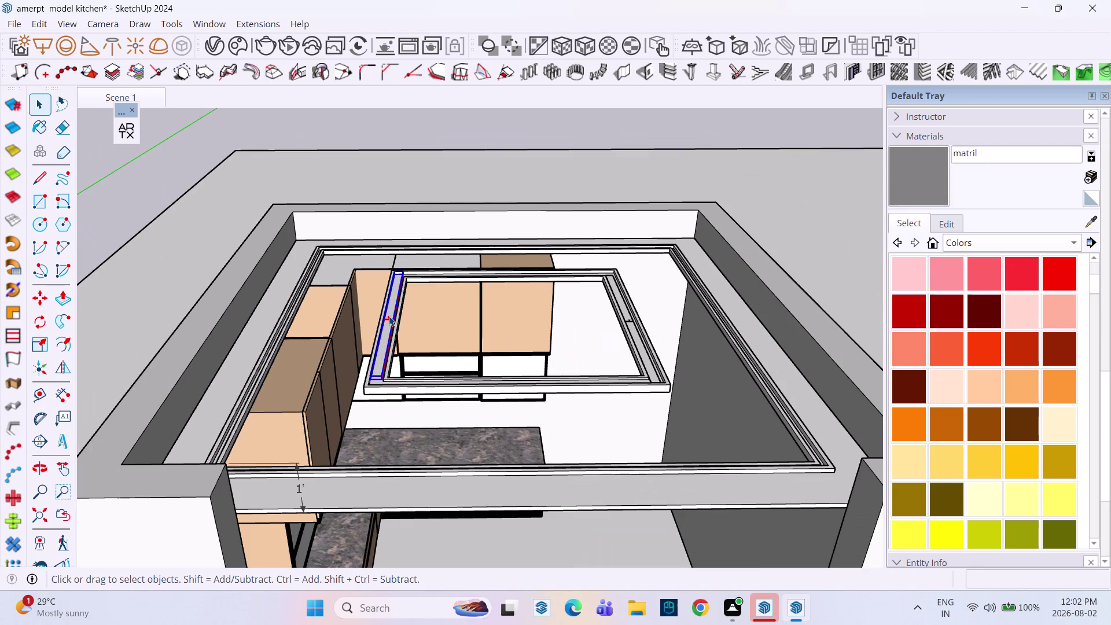
click(372, 152)
click(290, 48)
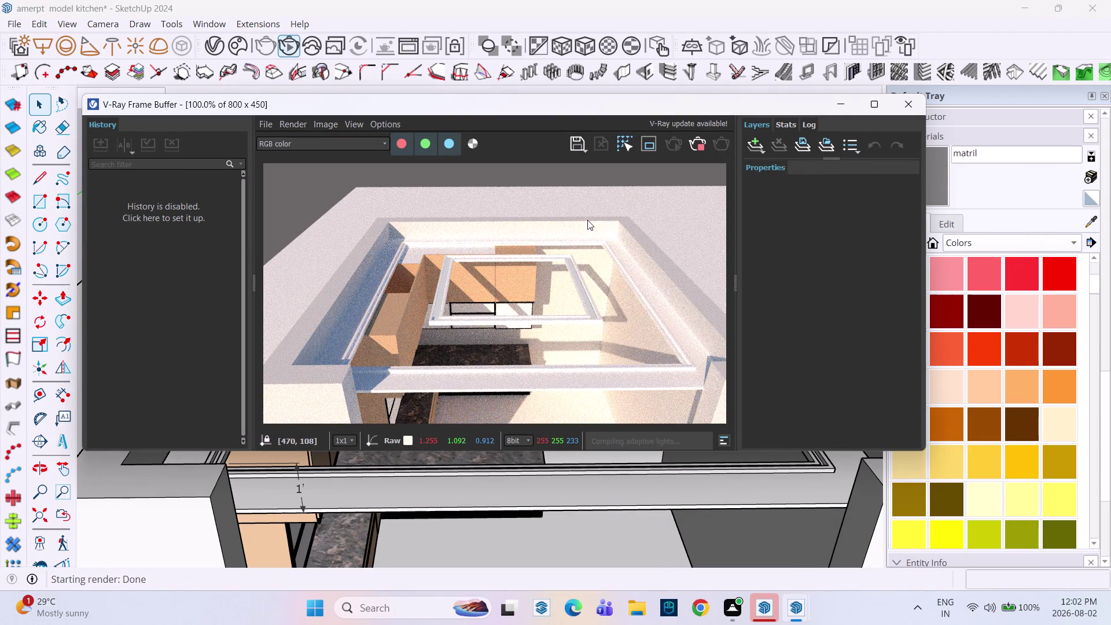
click(705, 152)
click(909, 104)
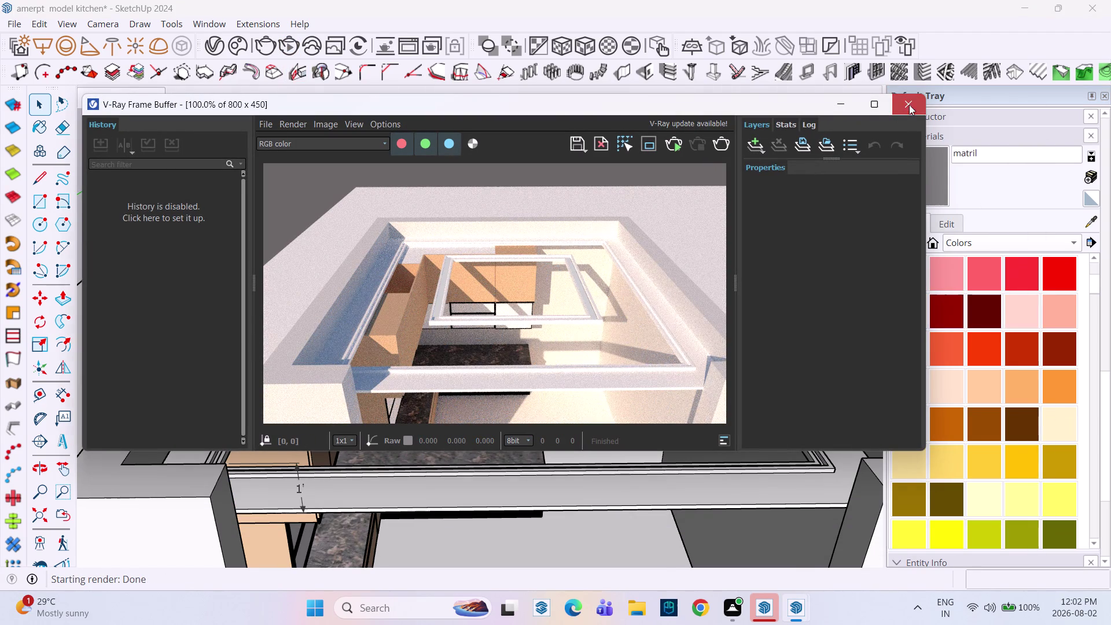
middle_drag(473, 264, 471, 333)
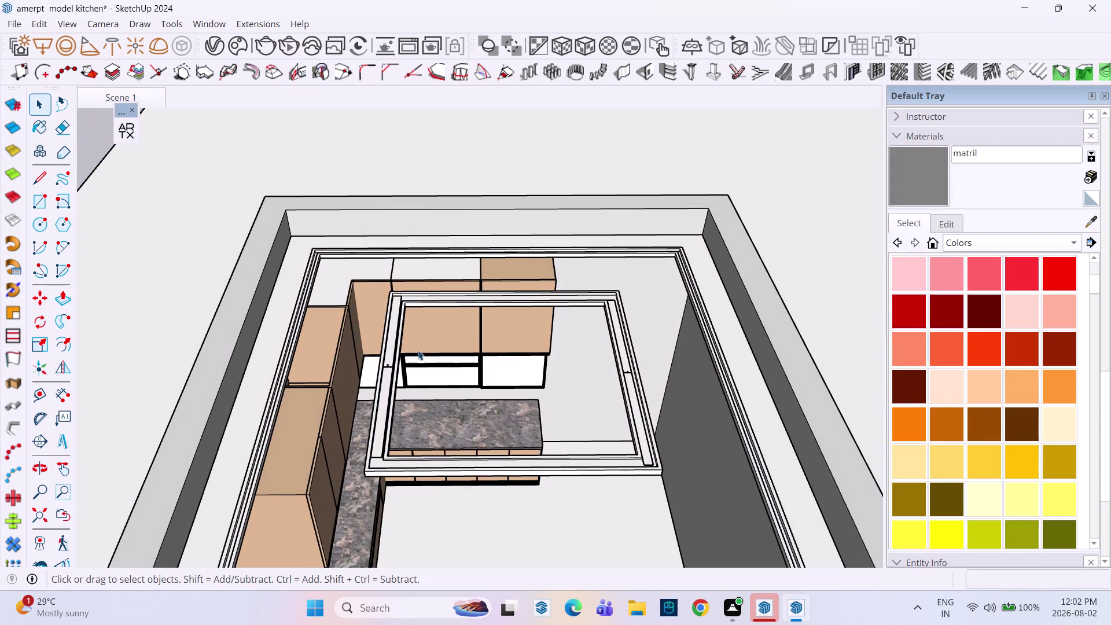
Rotate the left cove light strip by 90 degrees.
scroll(up, 3)
click(360, 395)
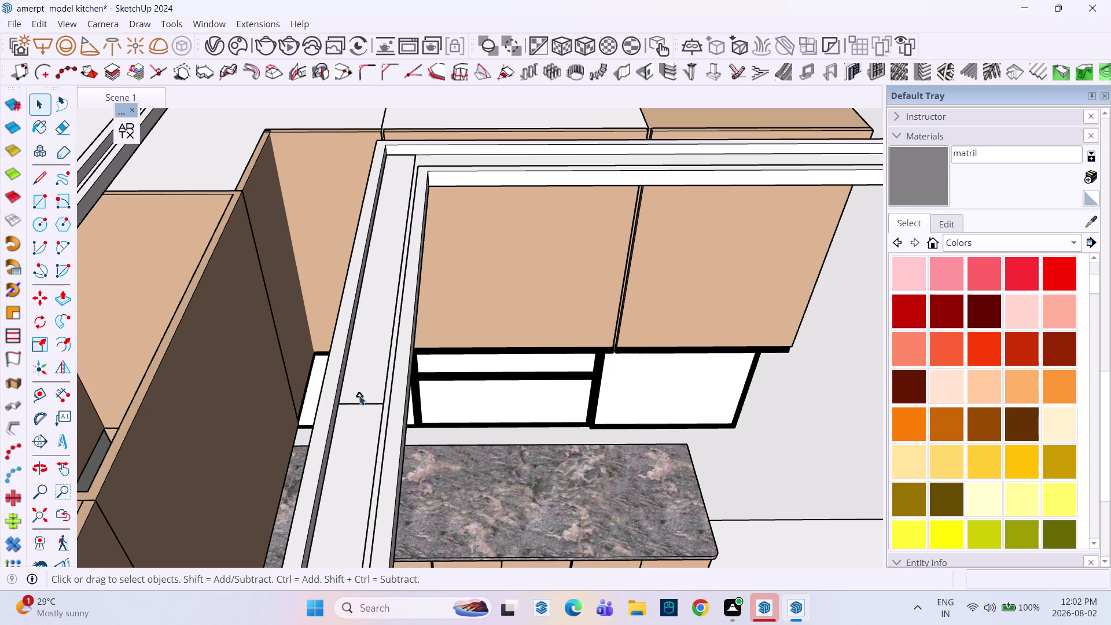
key(q)
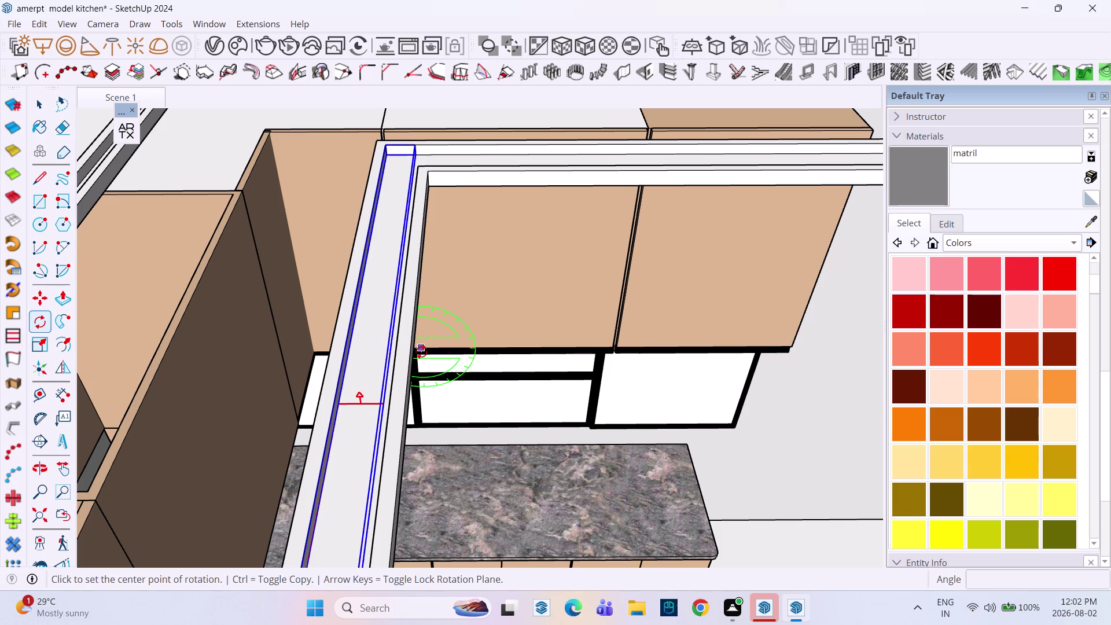
click(373, 381)
click(385, 329)
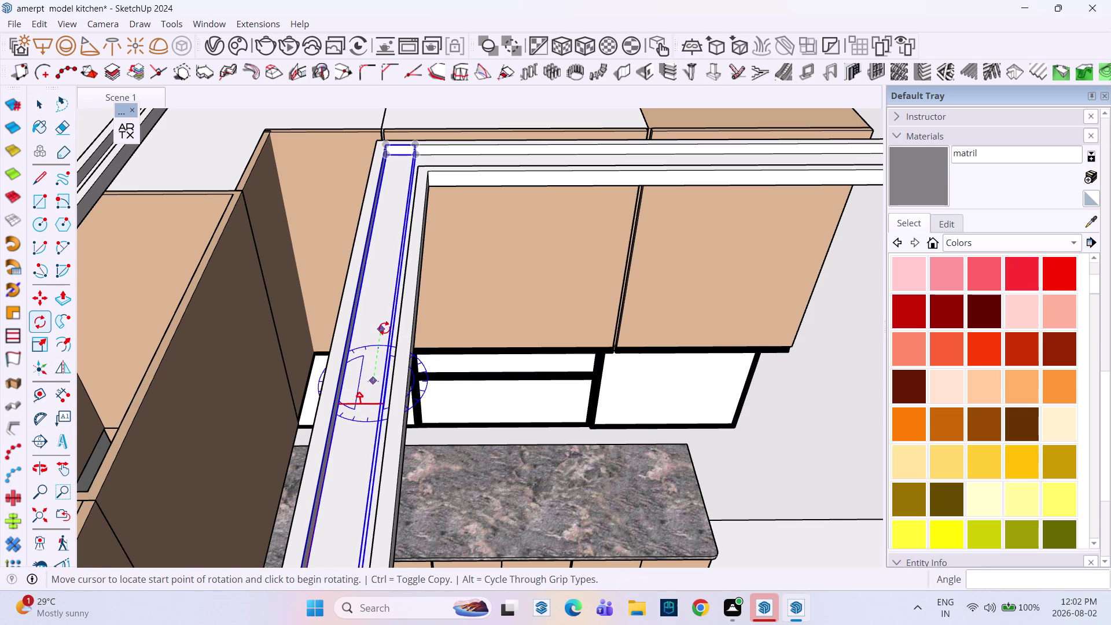
text(9)
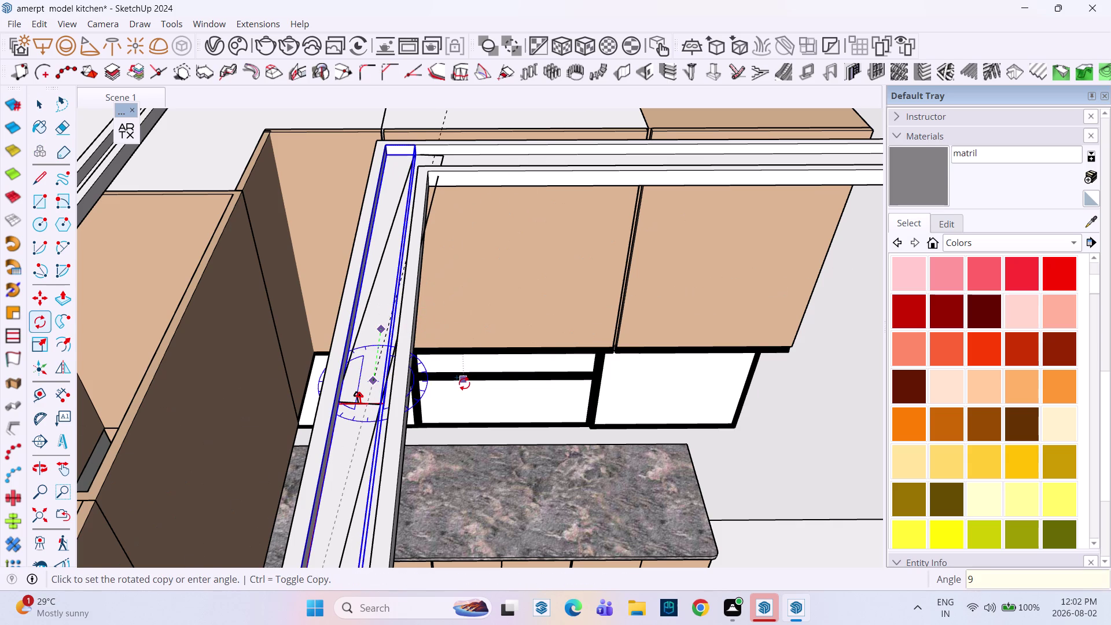
text(0)
key(Return)
Move the rotated strip along the back edge of the ceiling frame.
key(m)
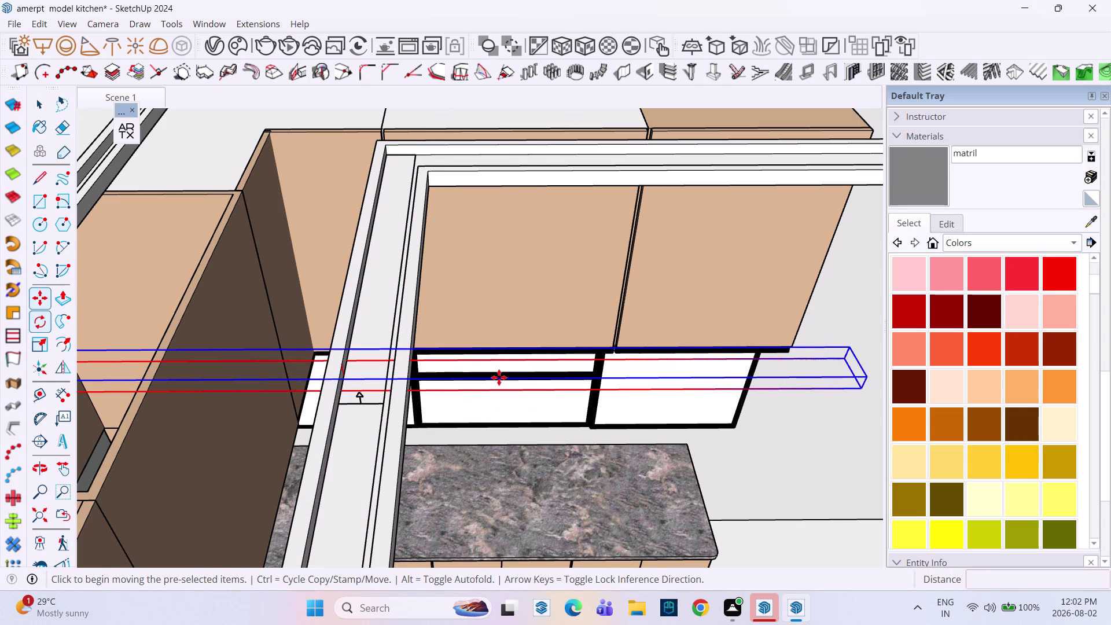
click(848, 348)
scroll(down, 3)
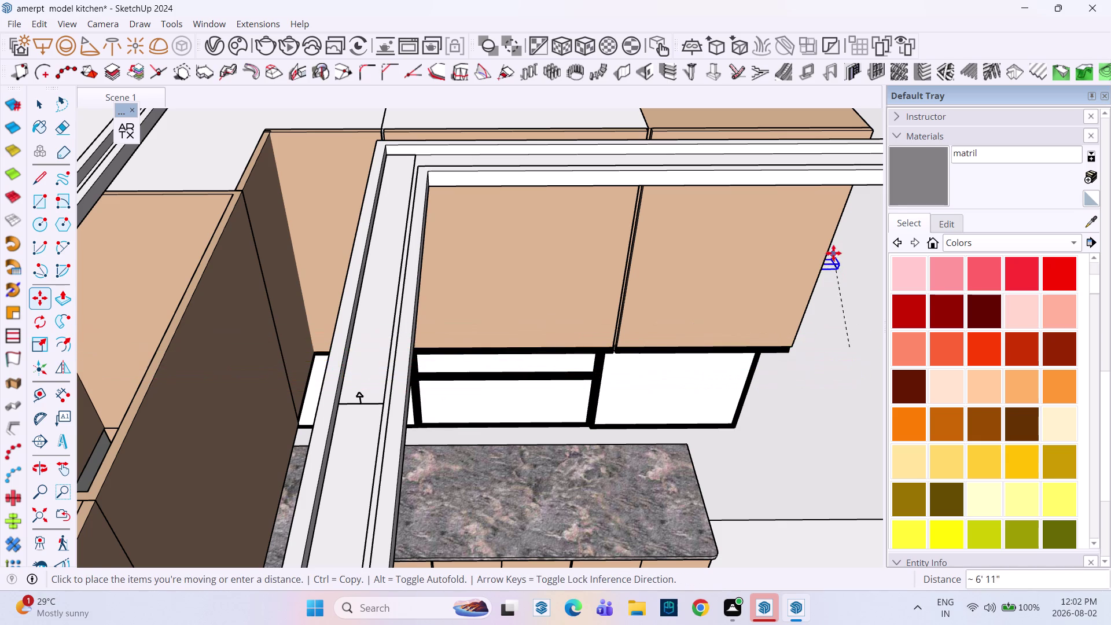
scroll(down, 3)
middle_drag(823, 239, 568, 332)
scroll(up, 3)
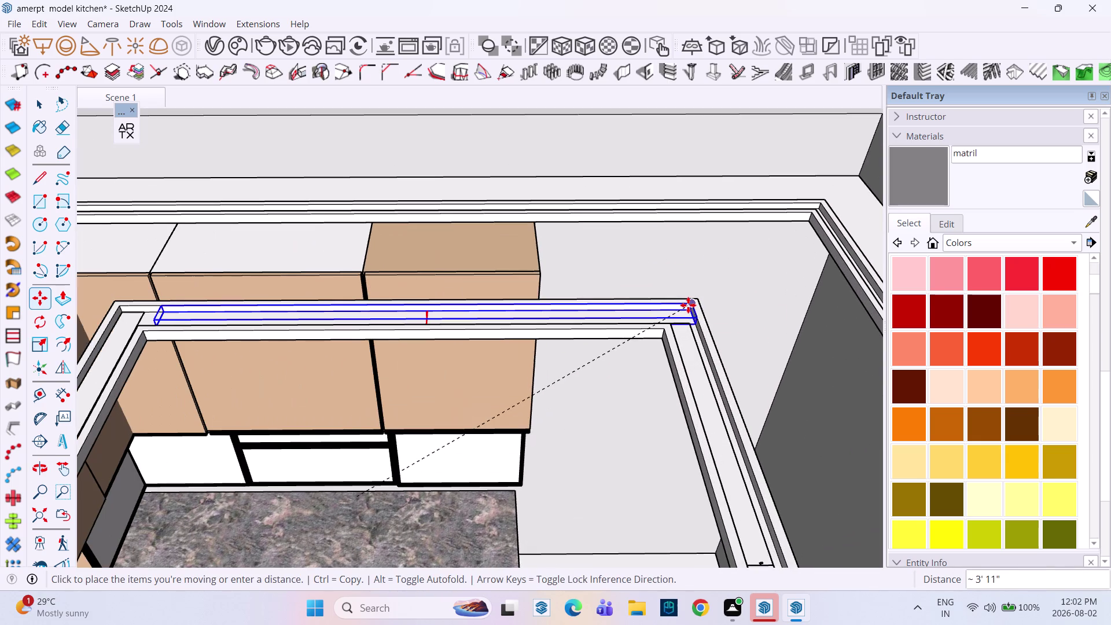
click(689, 306)
scroll(down, 3)
middle_drag(342, 339, 335, 503)
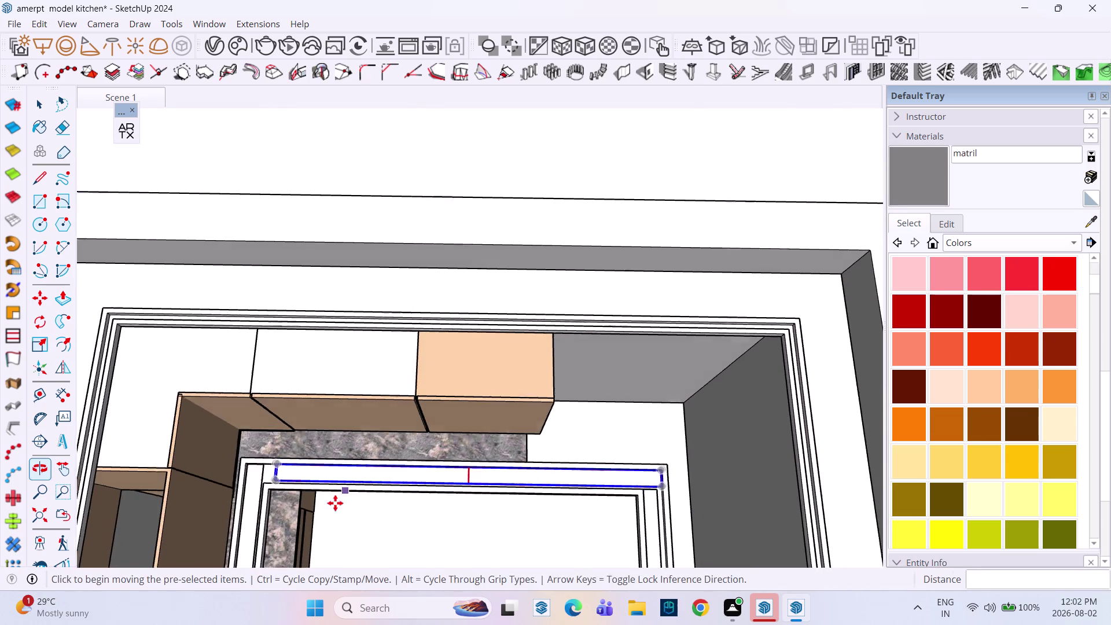
scroll(up, 3)
scroll(up, 3)
middle_drag(268, 459, 374, 360)
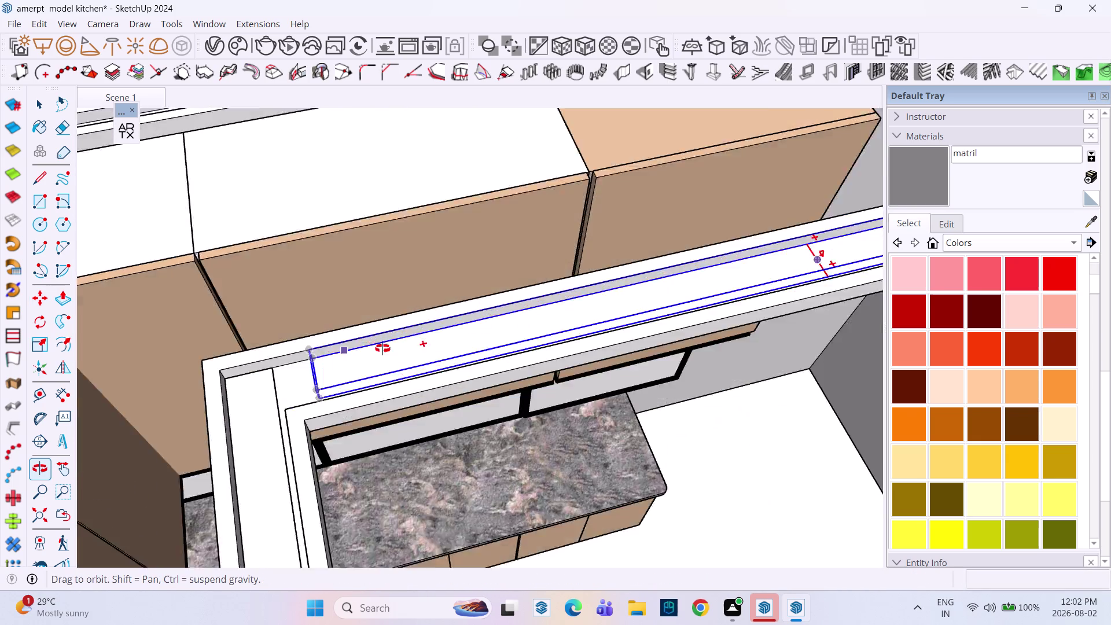
middle_drag(374, 360, 455, 283)
Copy the strip from its corner onto the inner ceiling frame.
click(432, 172)
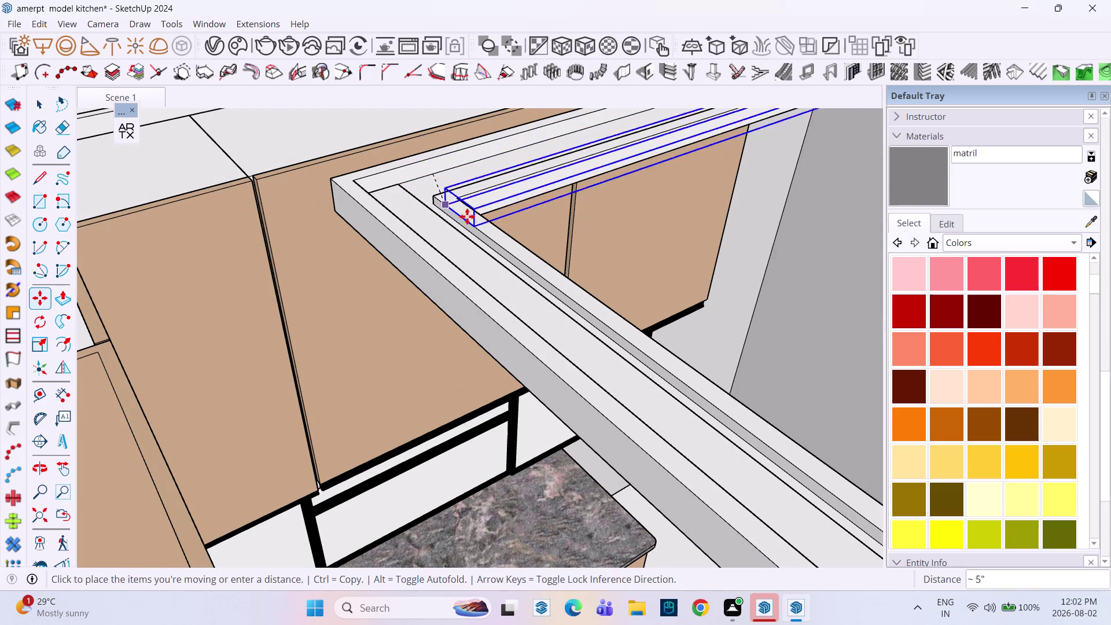
click(411, 189)
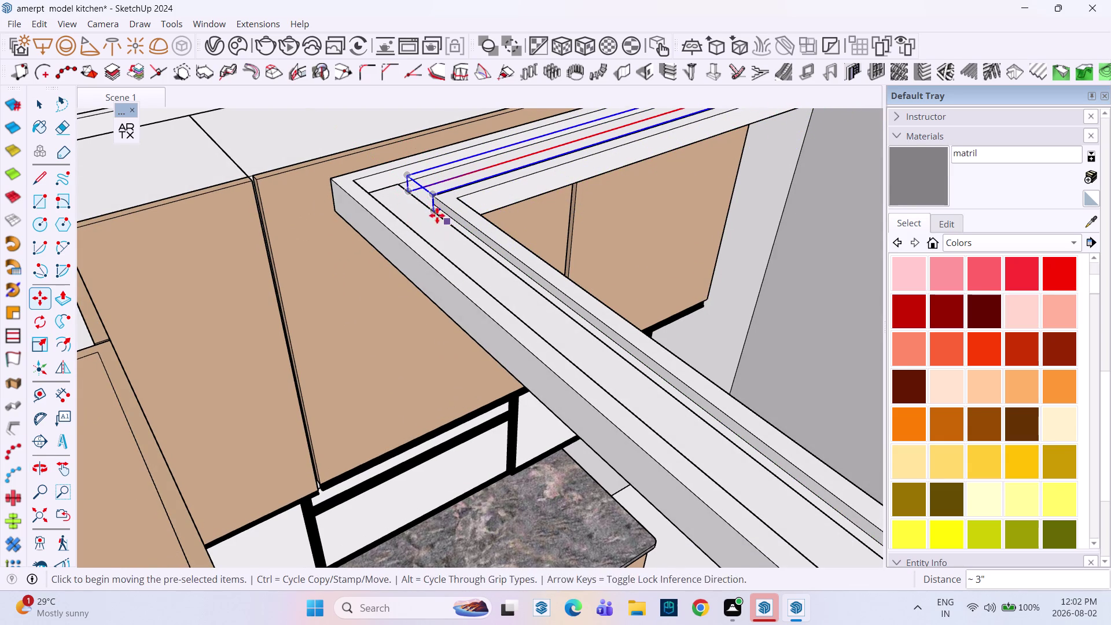
click(409, 174)
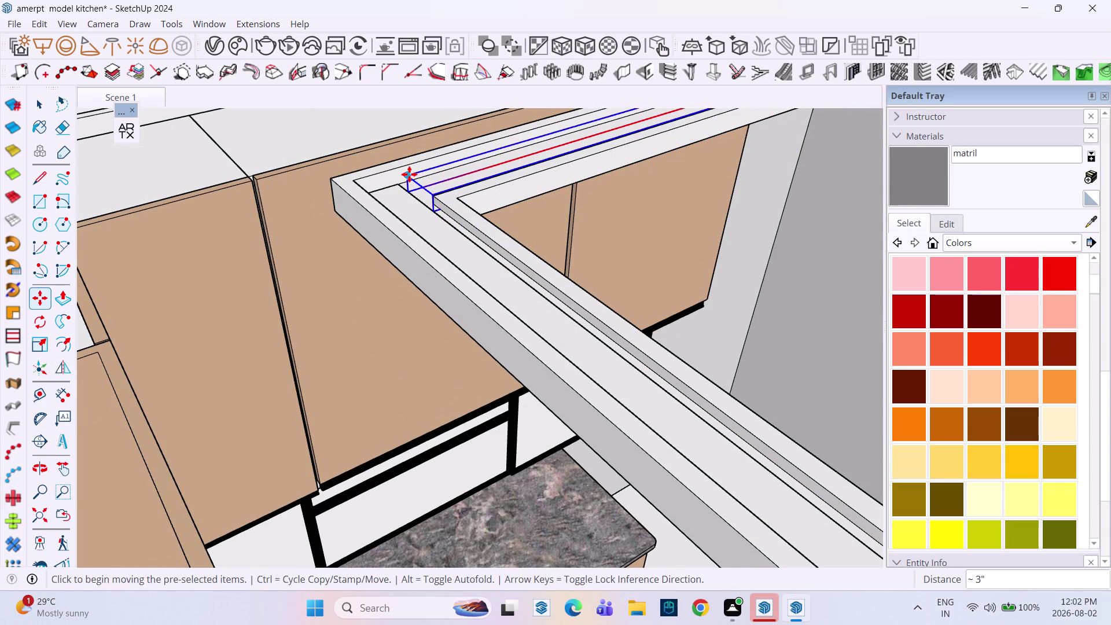
scroll(down, 3)
scroll(down, 3)
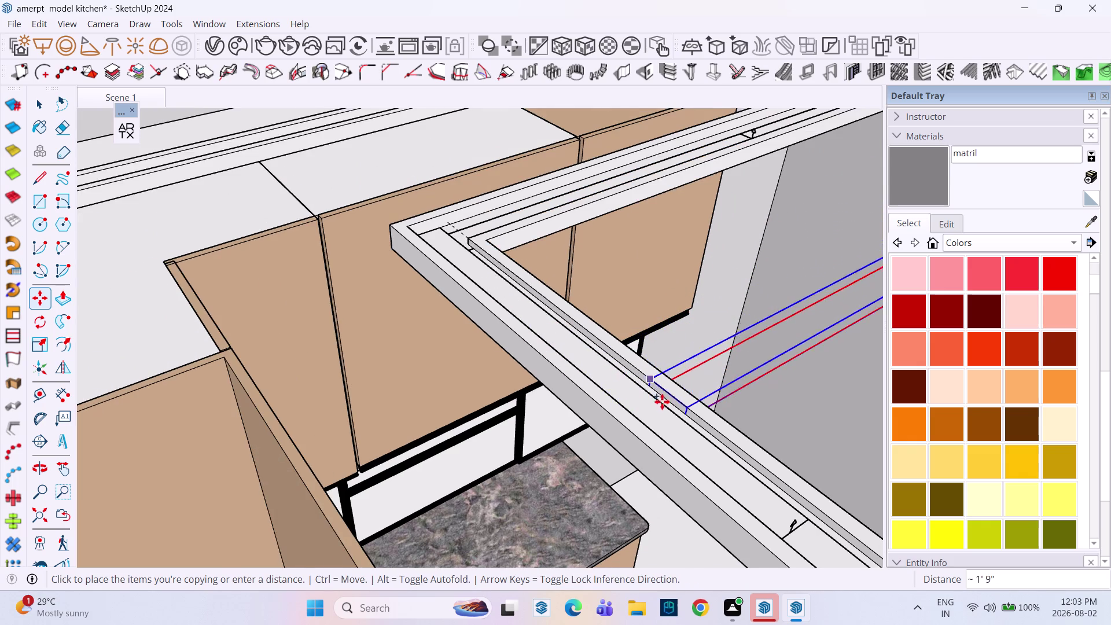
scroll(down, 3)
scroll(up, 3)
middle_drag(662, 402, 302, 159)
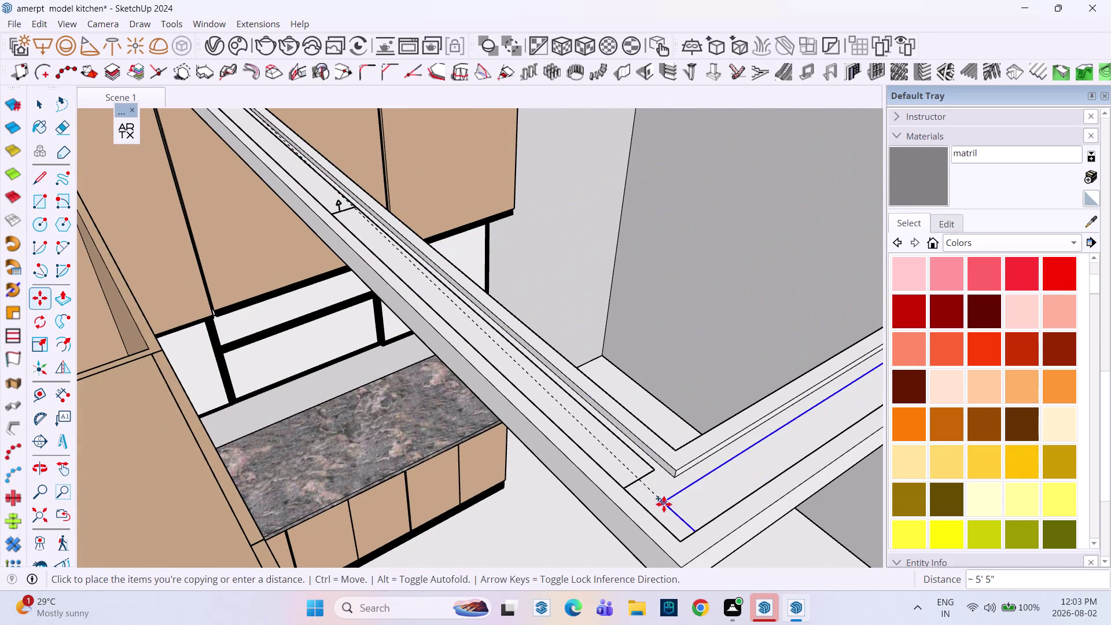
click(657, 488)
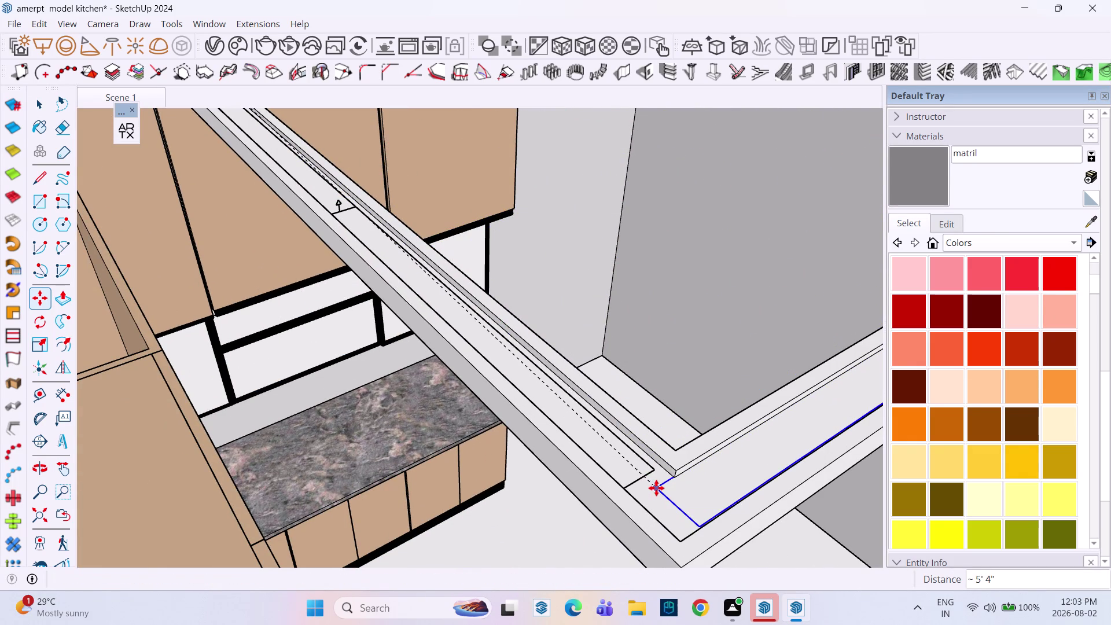
Snap the copied strip into the inner frame's corner channel along its near side.
scroll(down, 3)
scroll(down, 3)
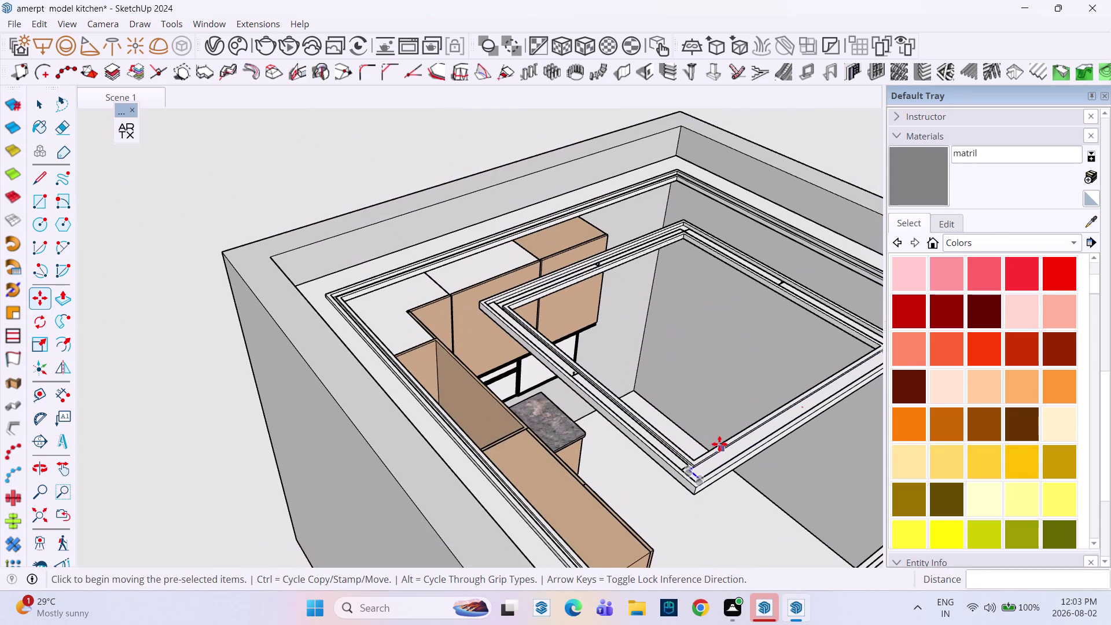
scroll(up, 3)
click(678, 457)
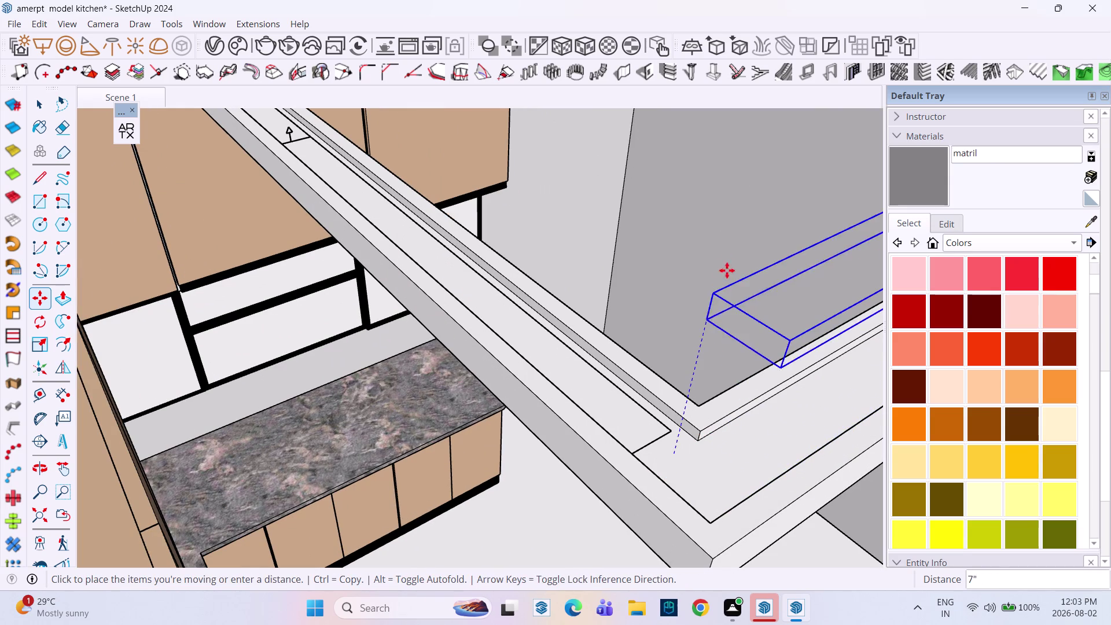
click(719, 259)
click(713, 293)
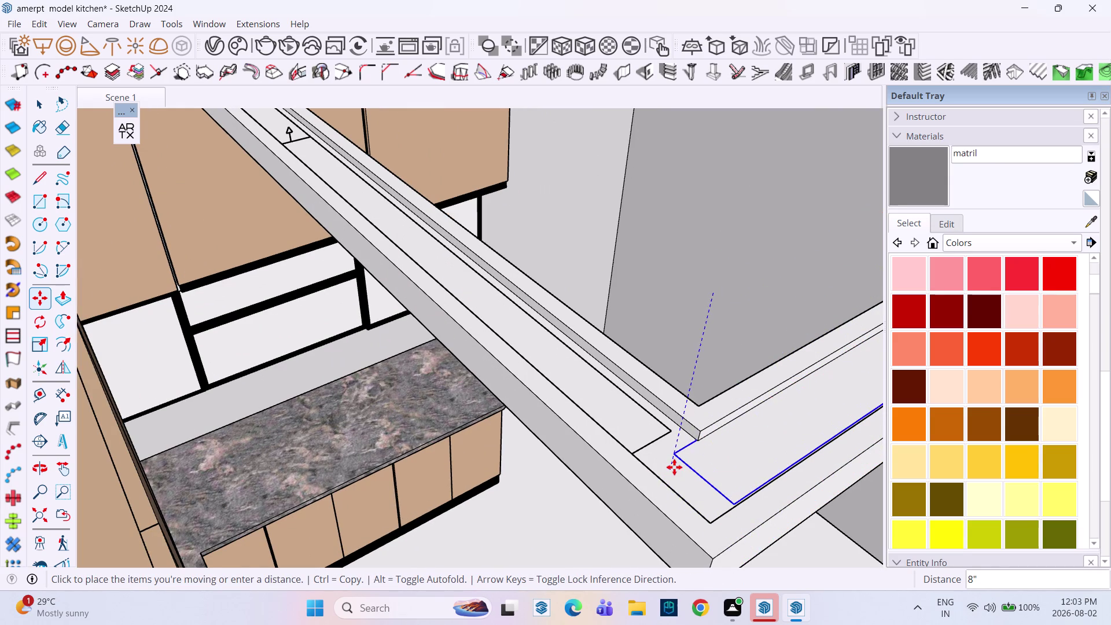
click(695, 462)
scroll(up, 3)
click(698, 463)
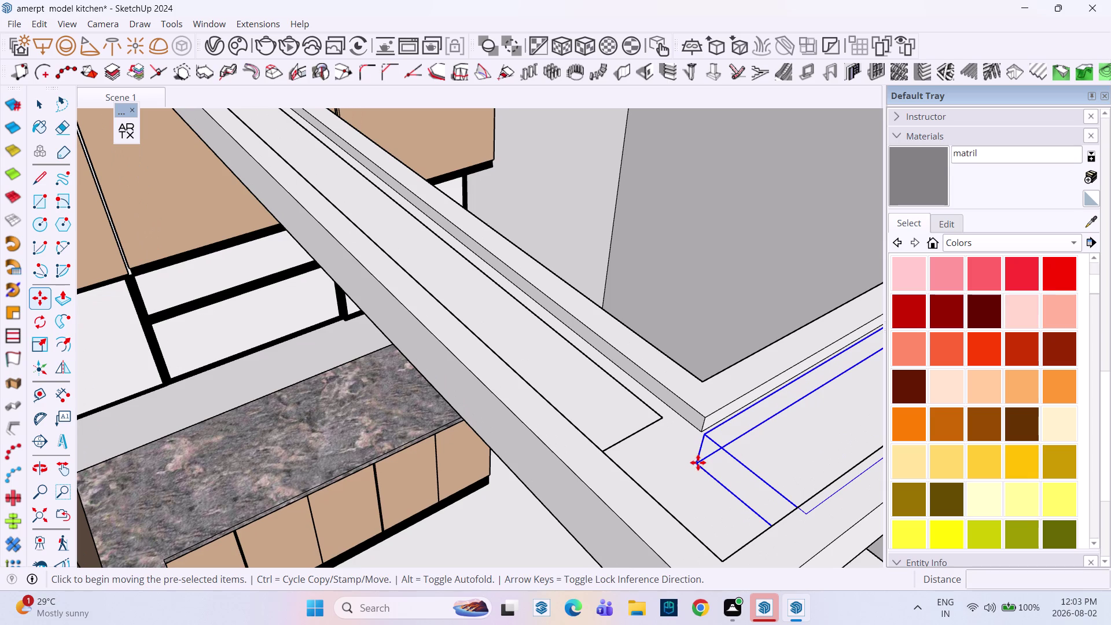
click(668, 463)
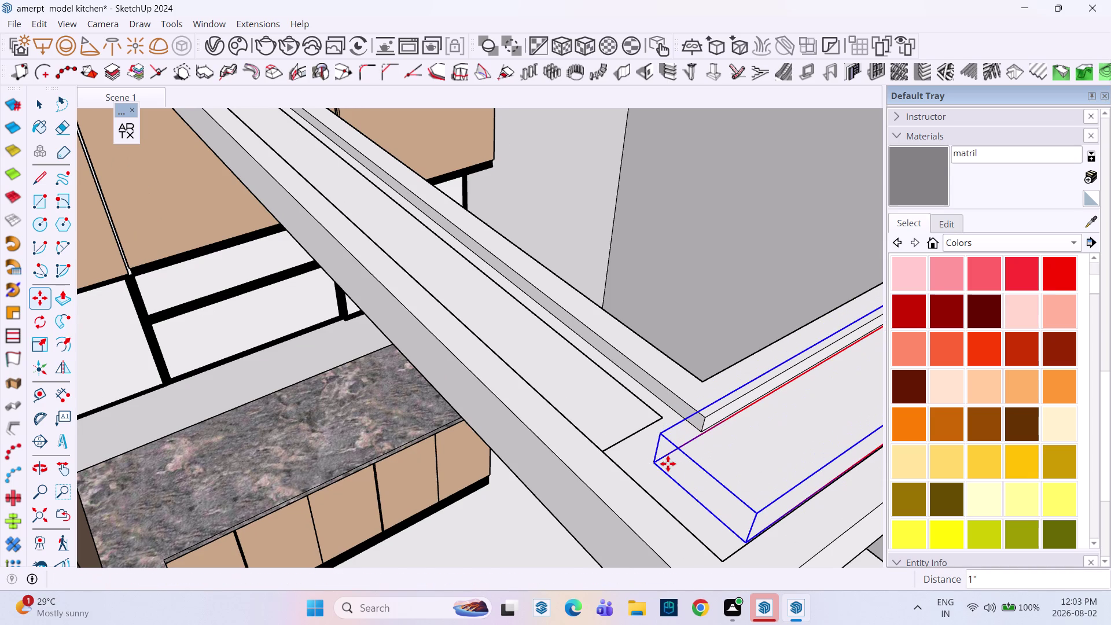
scroll(down, 3)
scroll(down, 3)
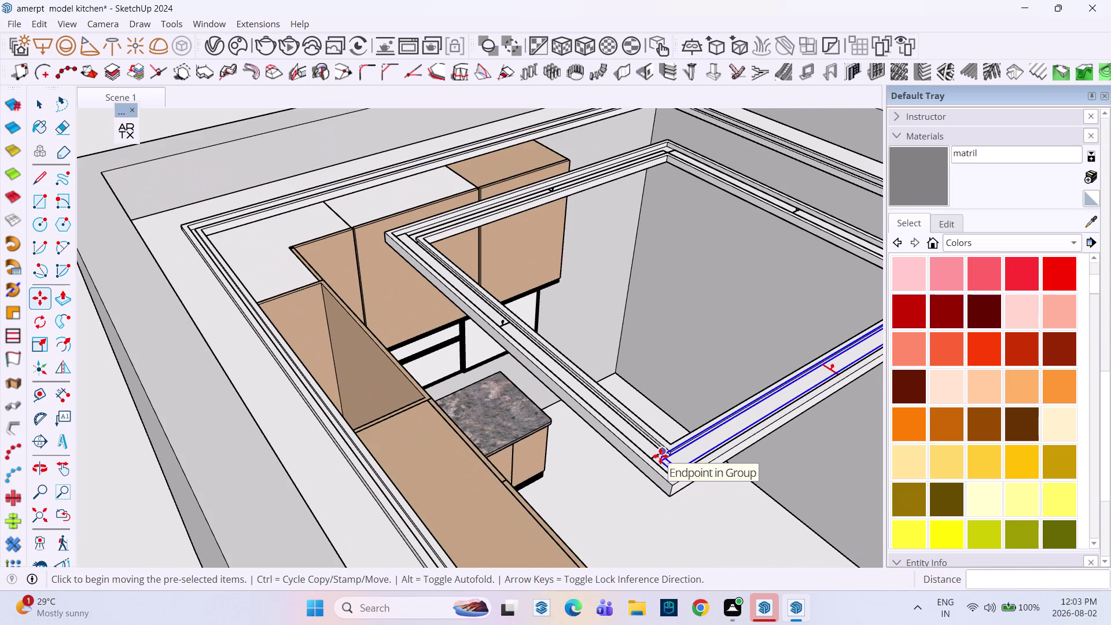
key(space)
scroll(down, 3)
scroll(down, 3)
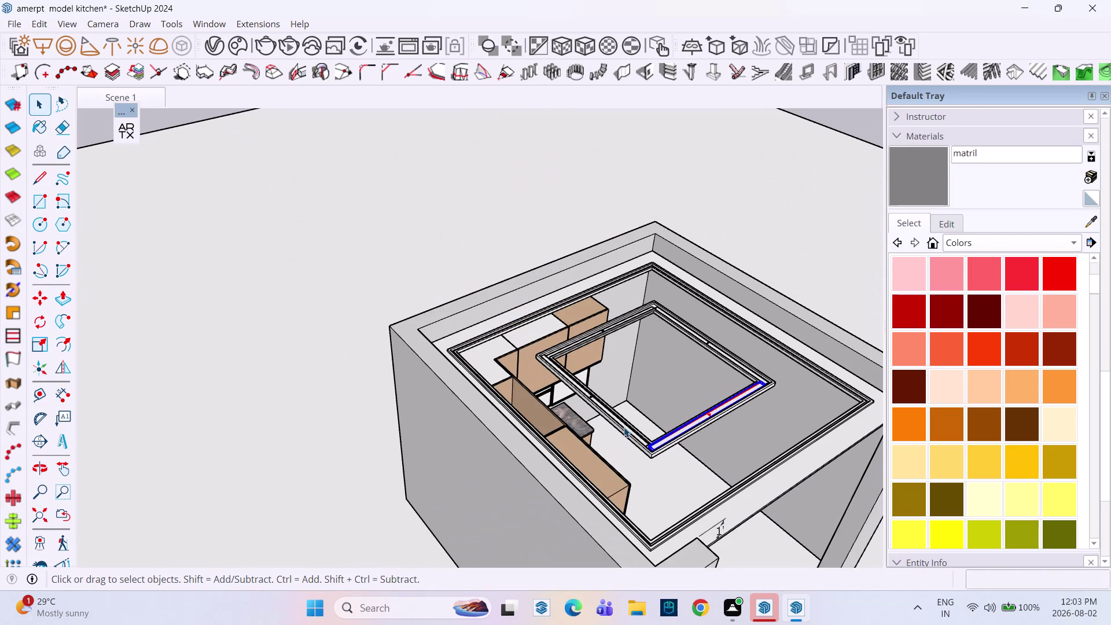
middle_drag(624, 426, 542, 460)
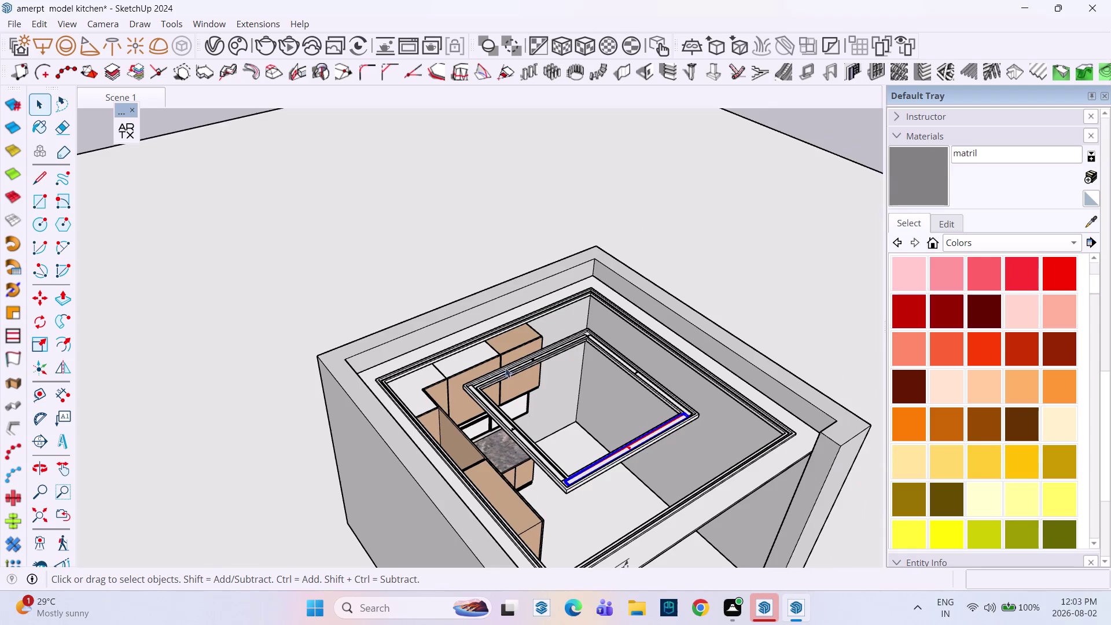
scroll(up, 3)
scroll(up, 3)
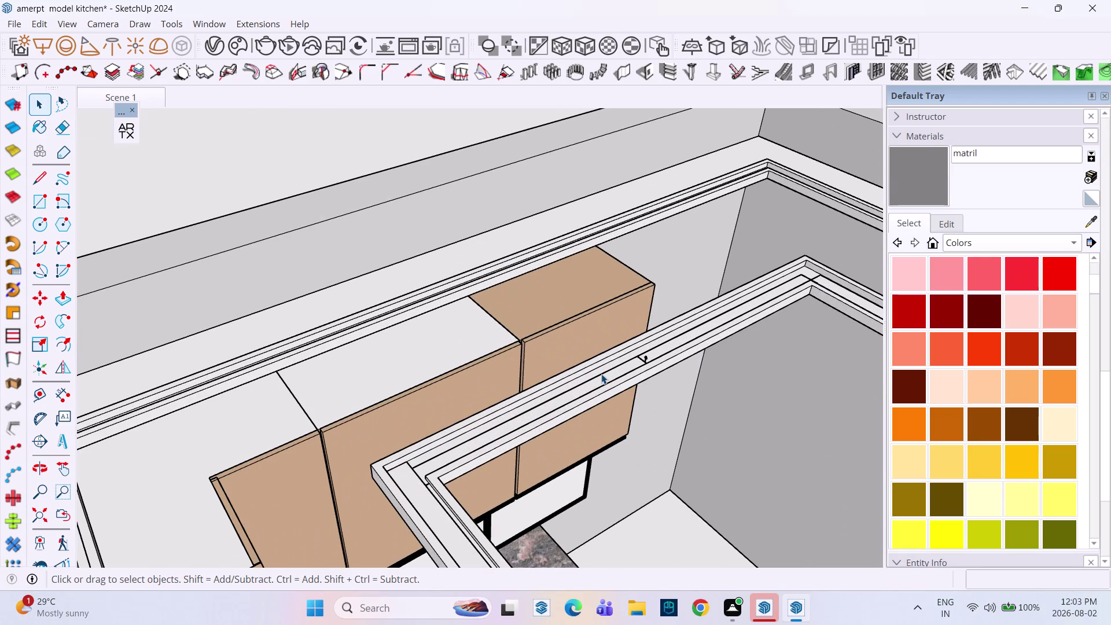
scroll(down, 3)
scroll(up, 3)
scroll(down, 3)
middle_drag(548, 298, 545, 300)
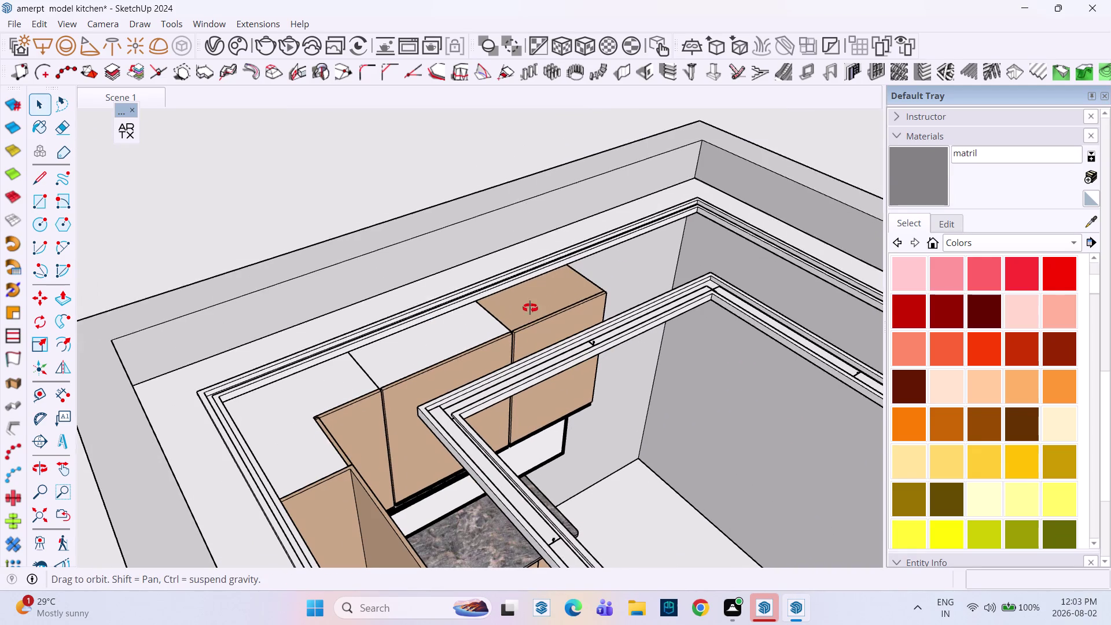
middle_drag(545, 300, 332, 324)
scroll(up, 3)
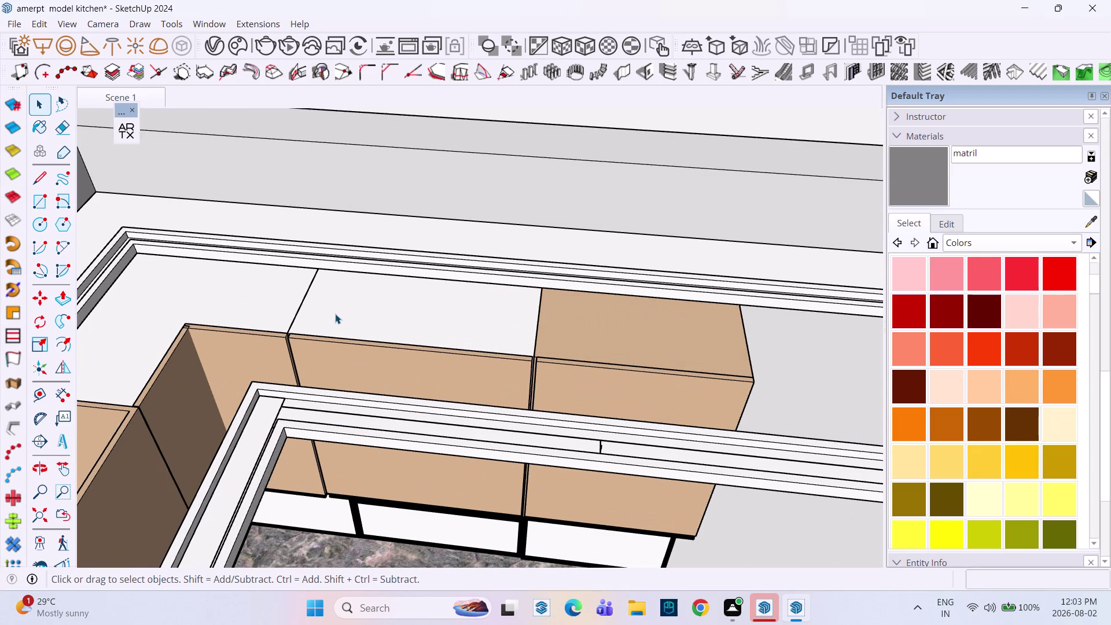
key(r)
scroll(down, 3)
middle_drag(236, 265, 427, 244)
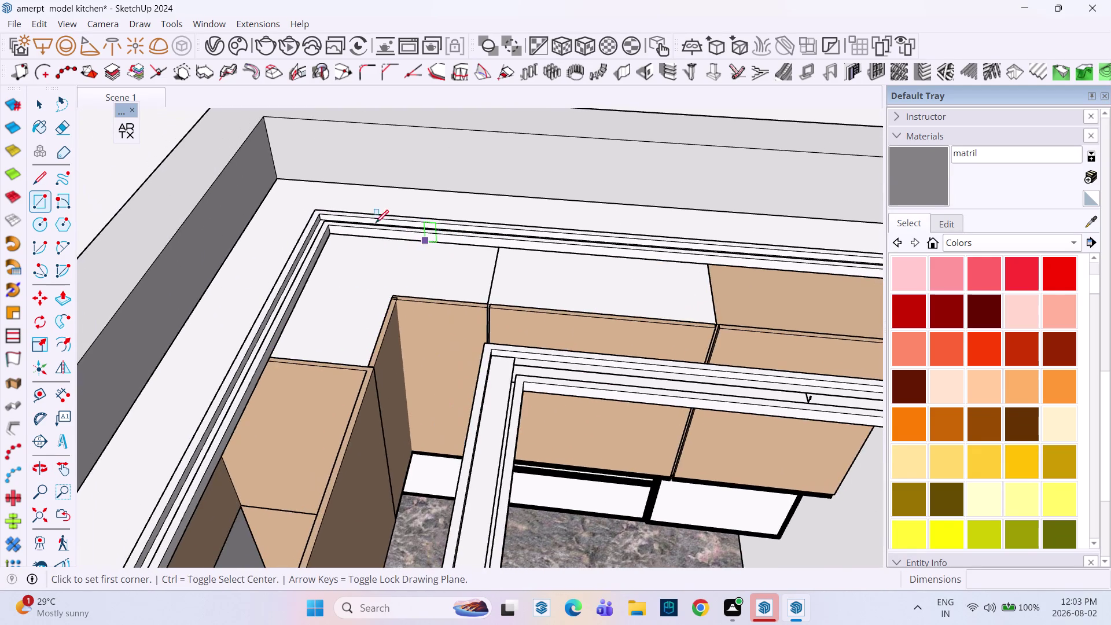
Draw a rectangular ceiling panel between opposite corners of the outer ceiling frame.
scroll(up, 3)
click(307, 218)
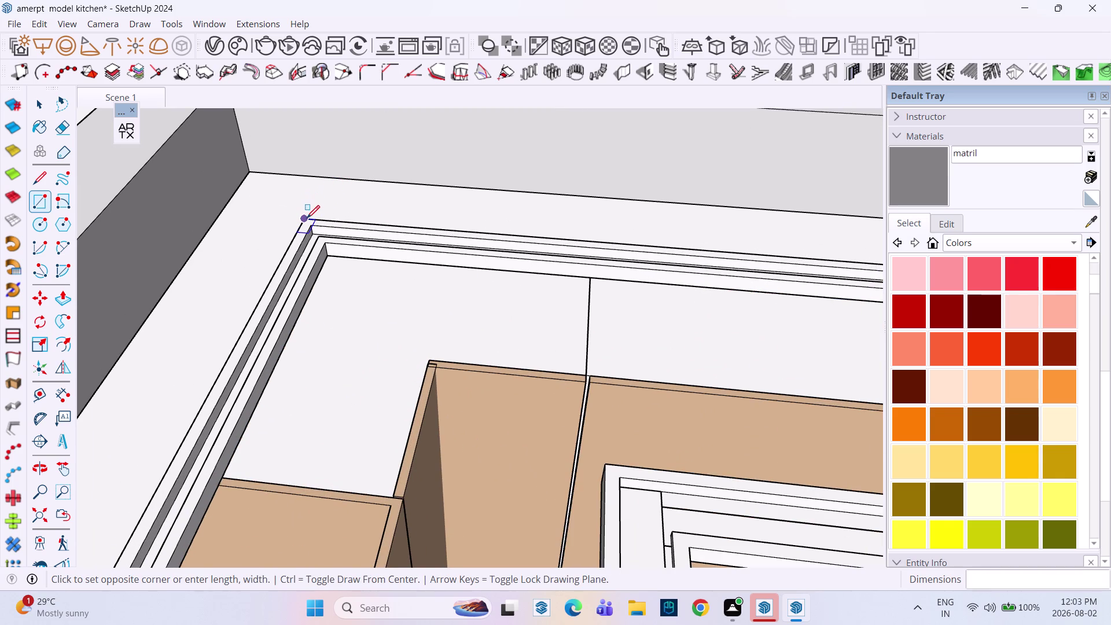
scroll(down, 3)
scroll(down, 3)
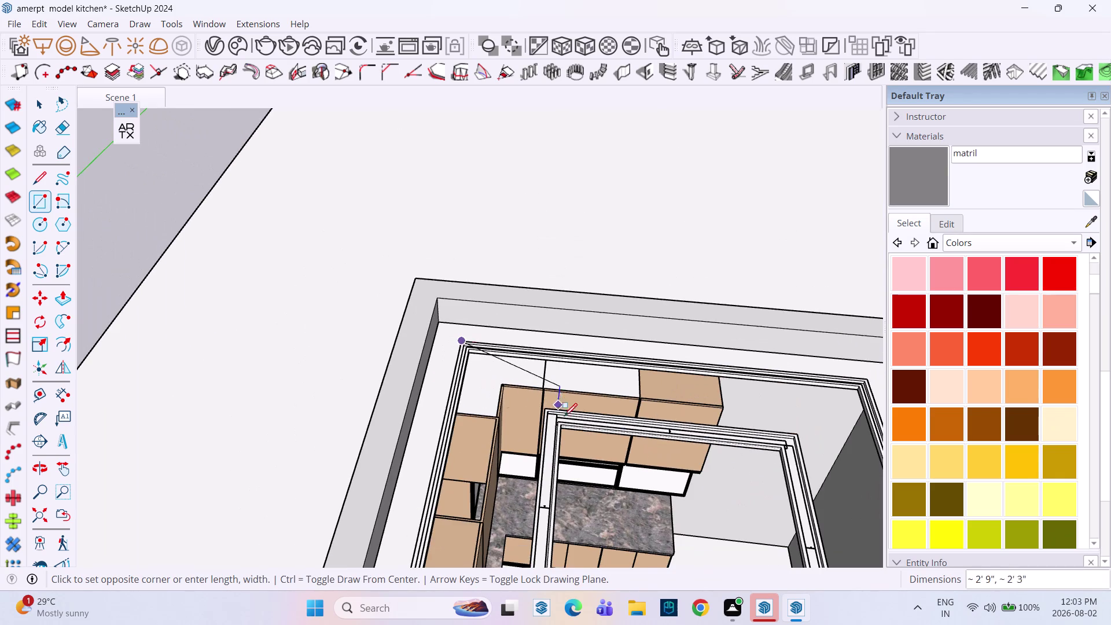
middle_drag(575, 423, 359, 268)
scroll(up, 3)
scroll(down, 3)
scroll(down, 3)
middle_drag(560, 417, 453, 320)
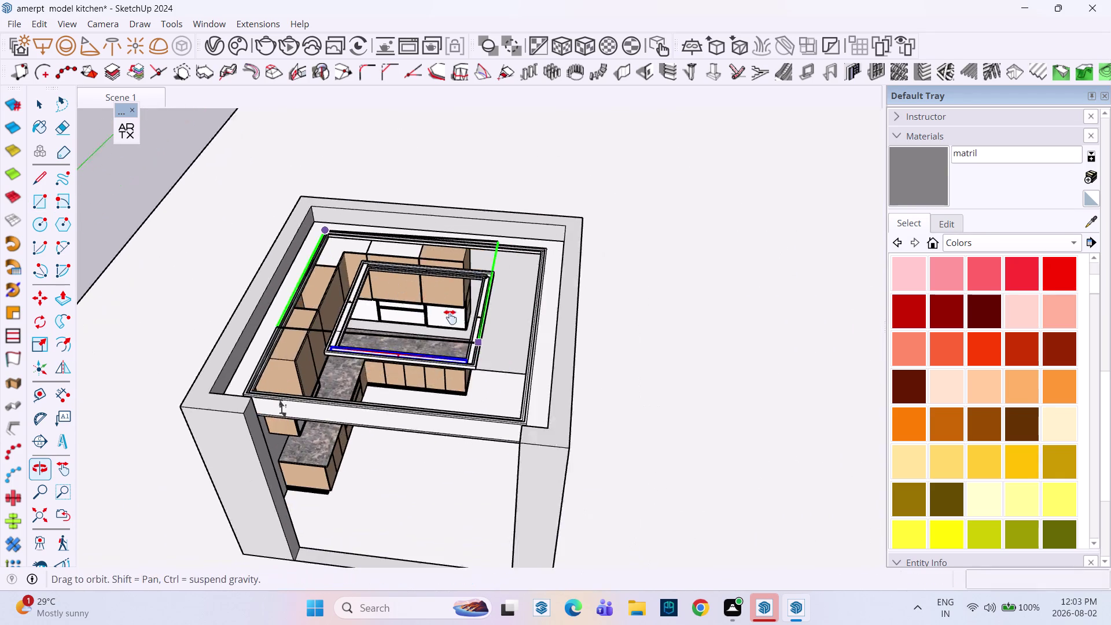
middle_drag(453, 320, 448, 315)
middle_drag(506, 366, 612, 487)
scroll(up, 3)
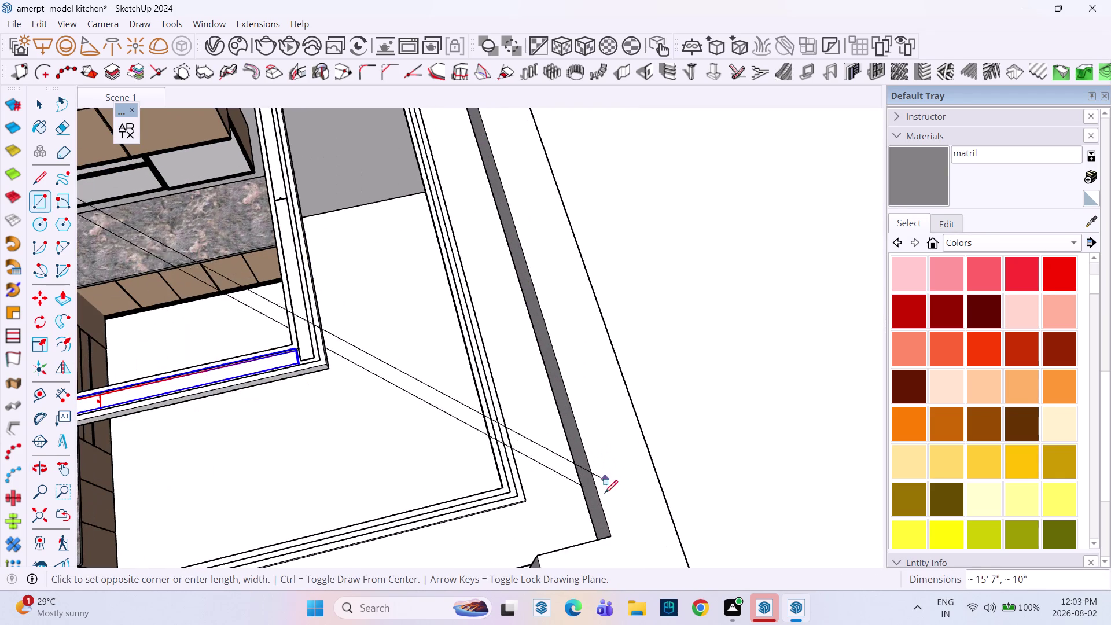
scroll(down, 3)
middle_drag(471, 430, 444, 389)
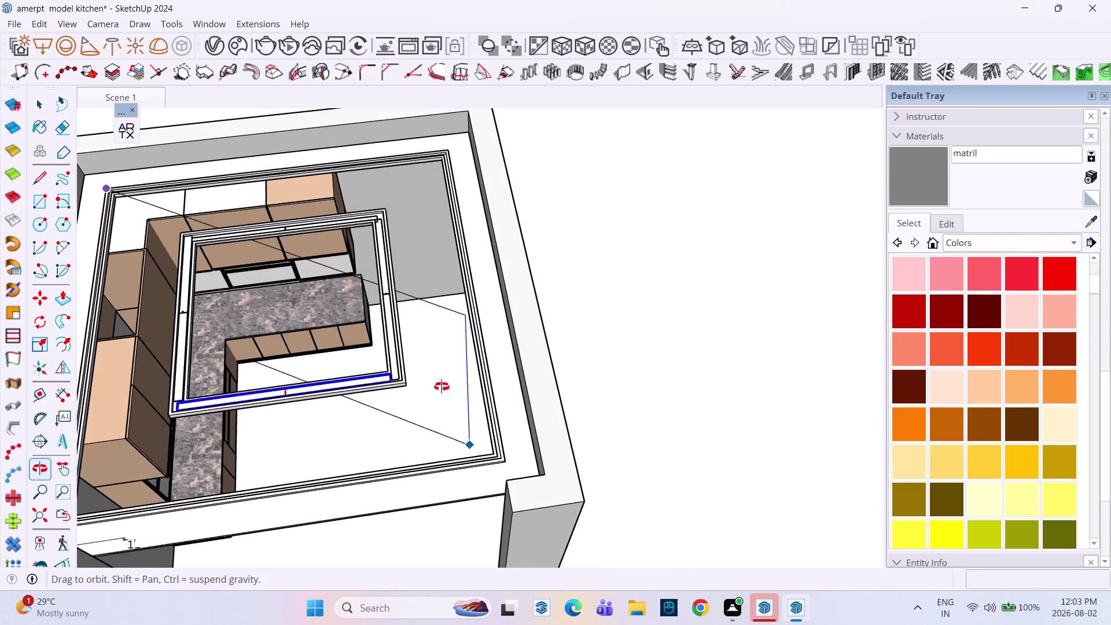
middle_drag(444, 388, 439, 384)
scroll(up, 3)
scroll(up, 3)
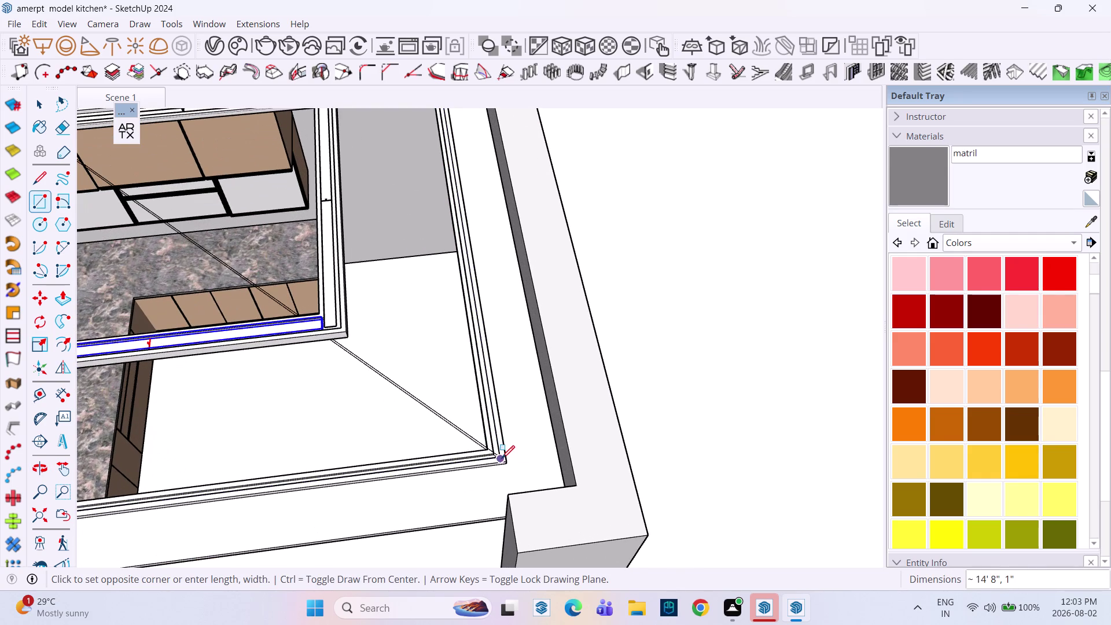
click(504, 462)
key(space)
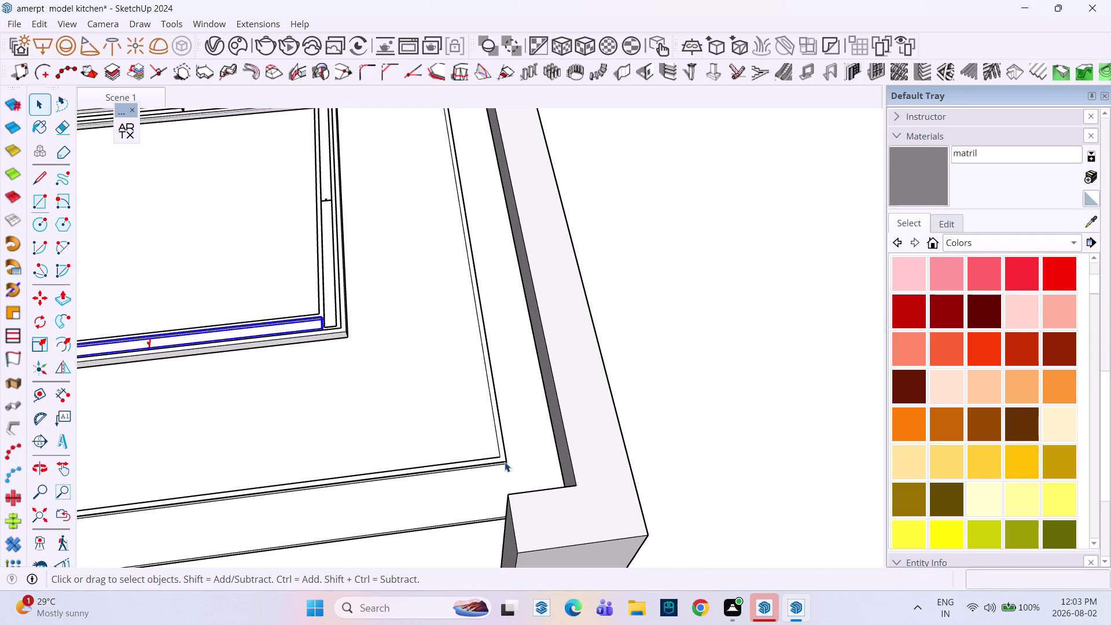
Check the new panel from above and below, then start a V-Ray render of the view.
scroll(down, 3)
middle_drag(477, 377, 447, 219)
scroll(down, 3)
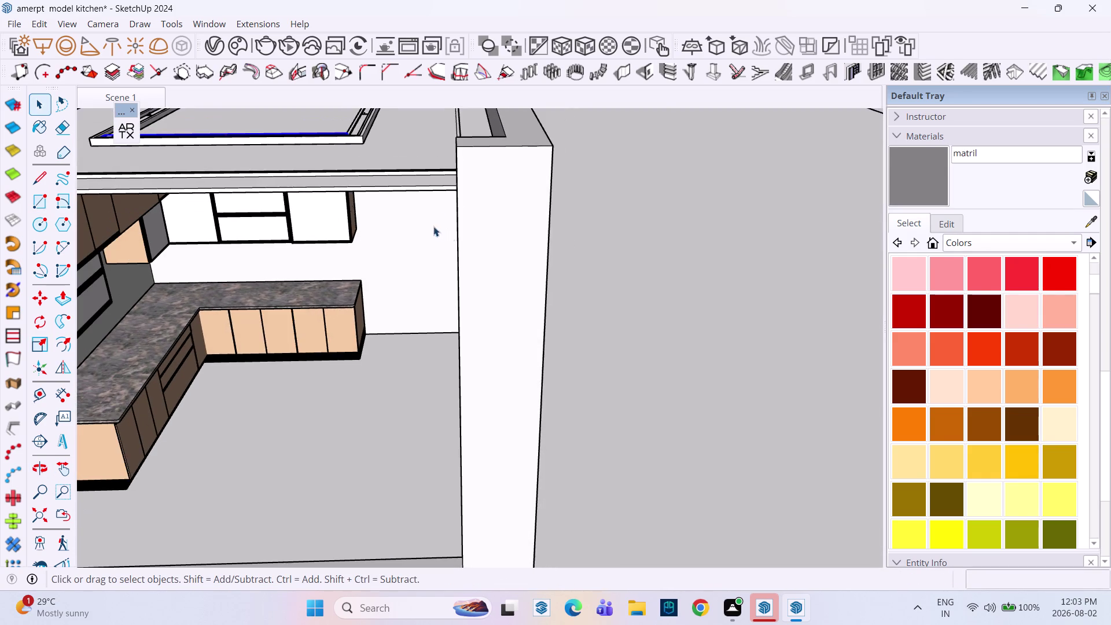
middle_drag(432, 225, 630, 400)
middle_drag(600, 410, 592, 398)
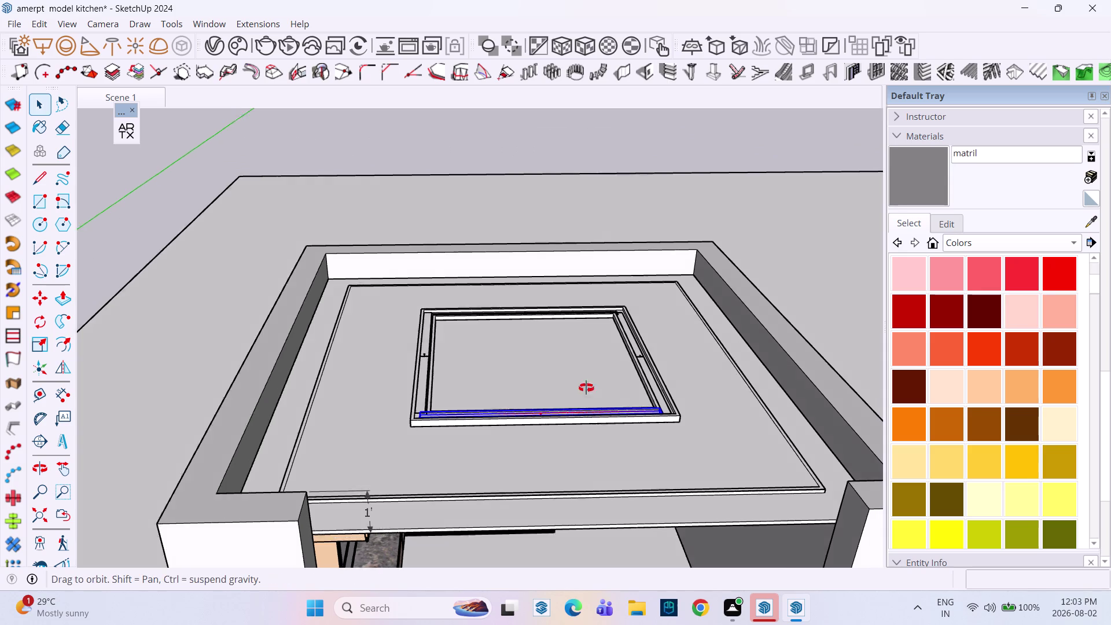
middle_drag(592, 399, 510, 186)
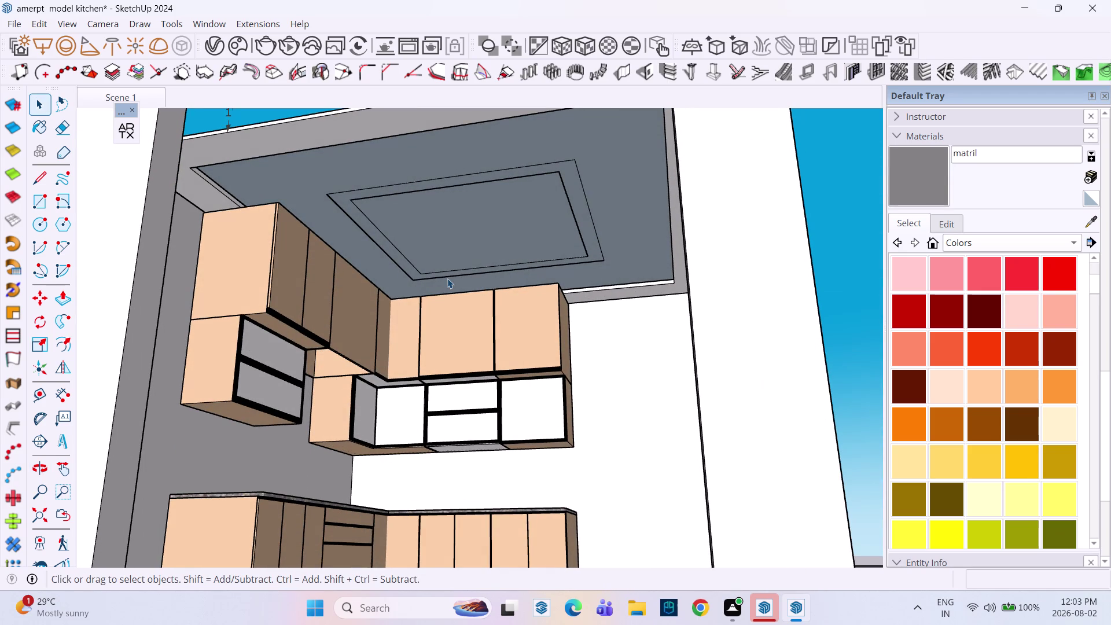
click(290, 44)
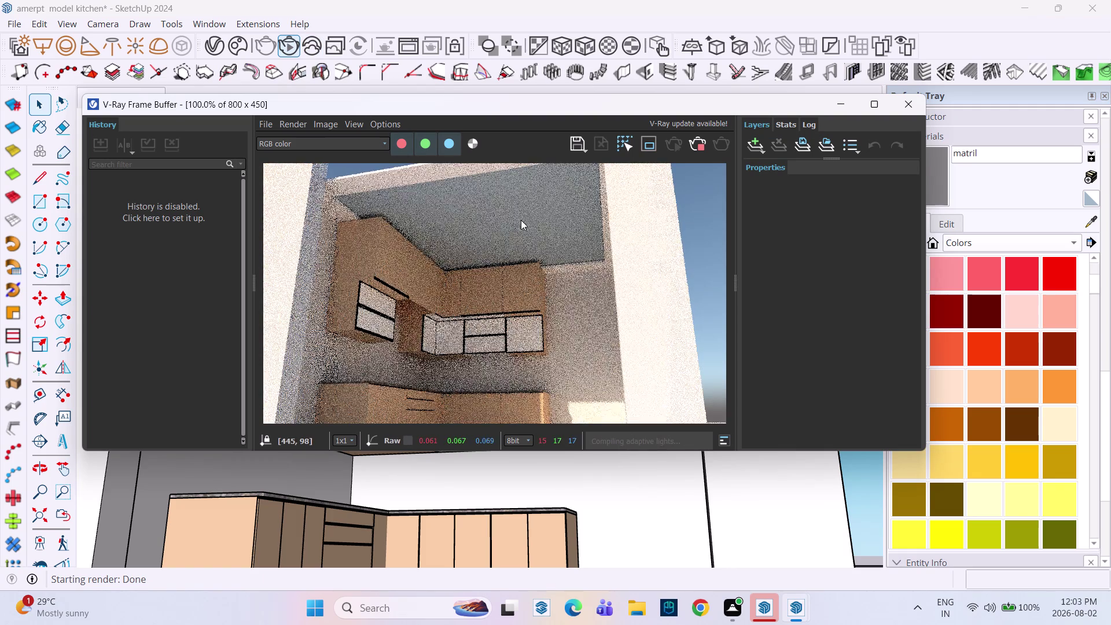
Review the test render in the V-Ray frame buffer window.
middle_drag(521, 220, 600, 214)
scroll(up, 3)
scroll(down, 3)
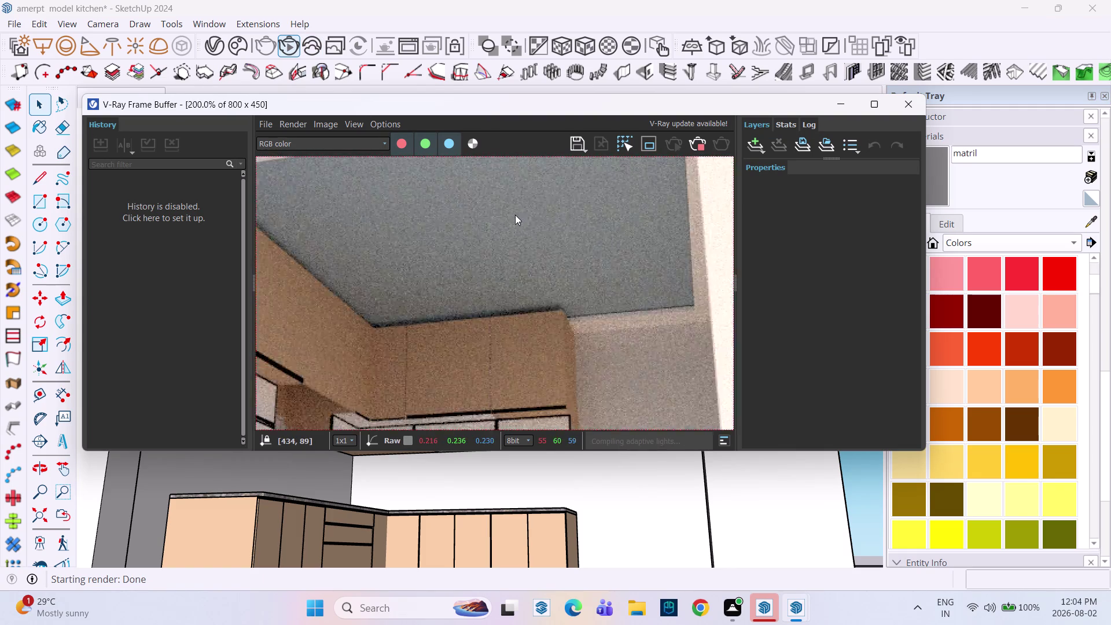
scroll(down, 3)
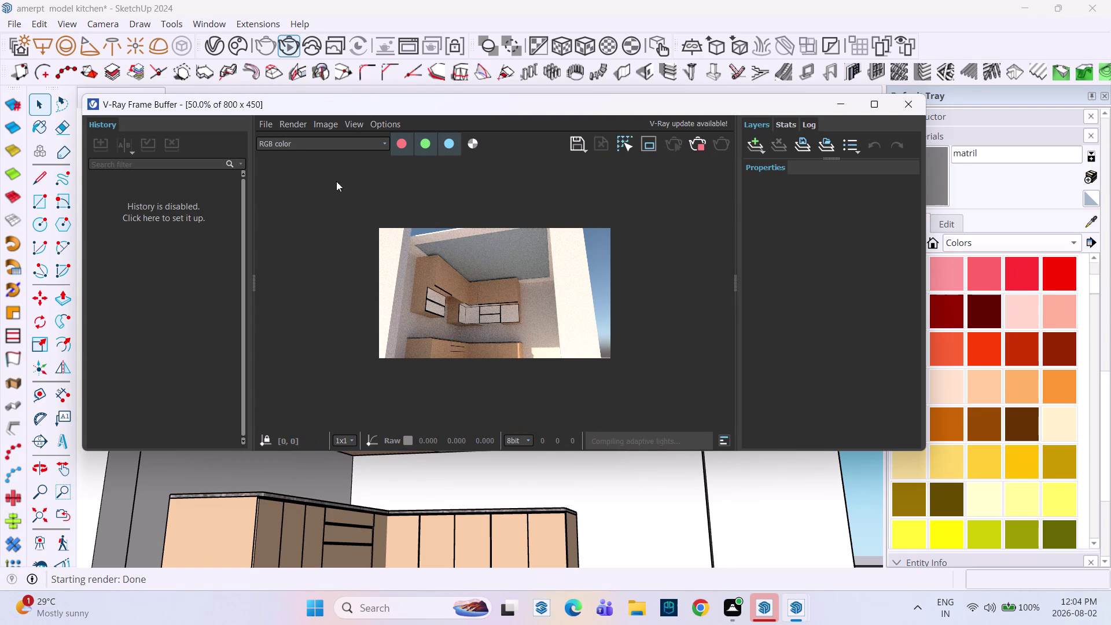
click(696, 146)
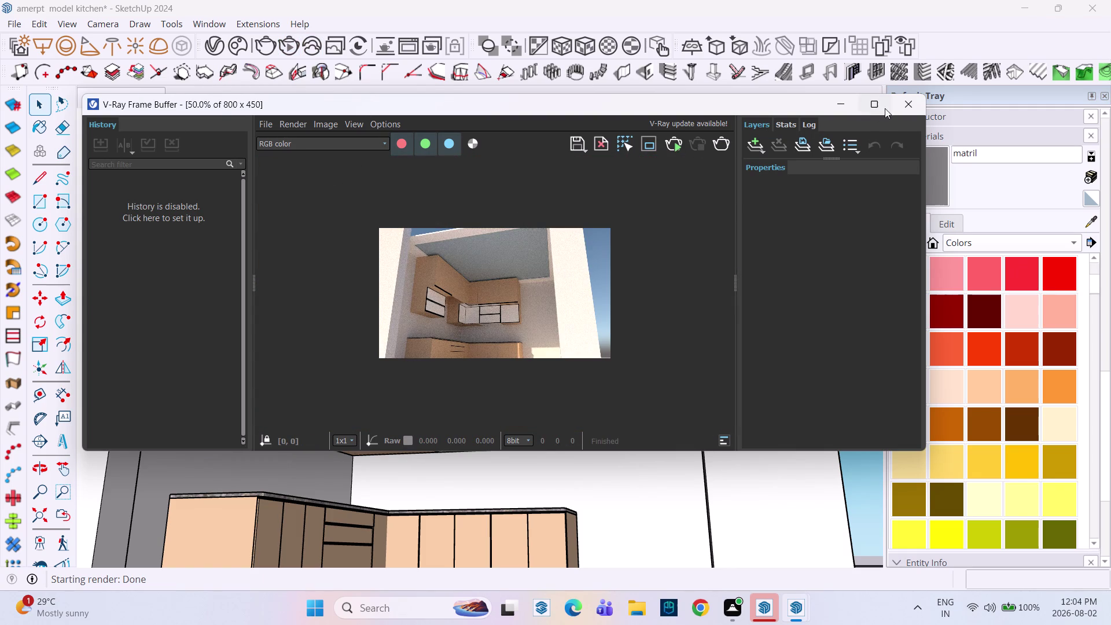
click(904, 101)
Look down on the stepped ceiling cove and open the V-Ray Asset Editor.
middle_drag(421, 192, 587, 355)
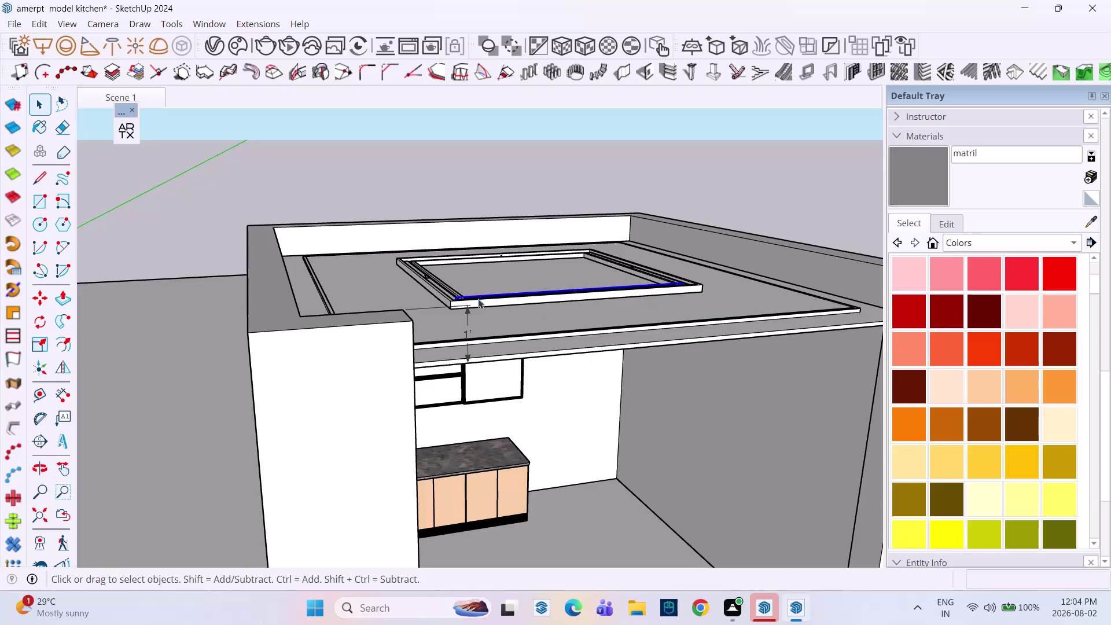
middle_drag(518, 307, 365, 428)
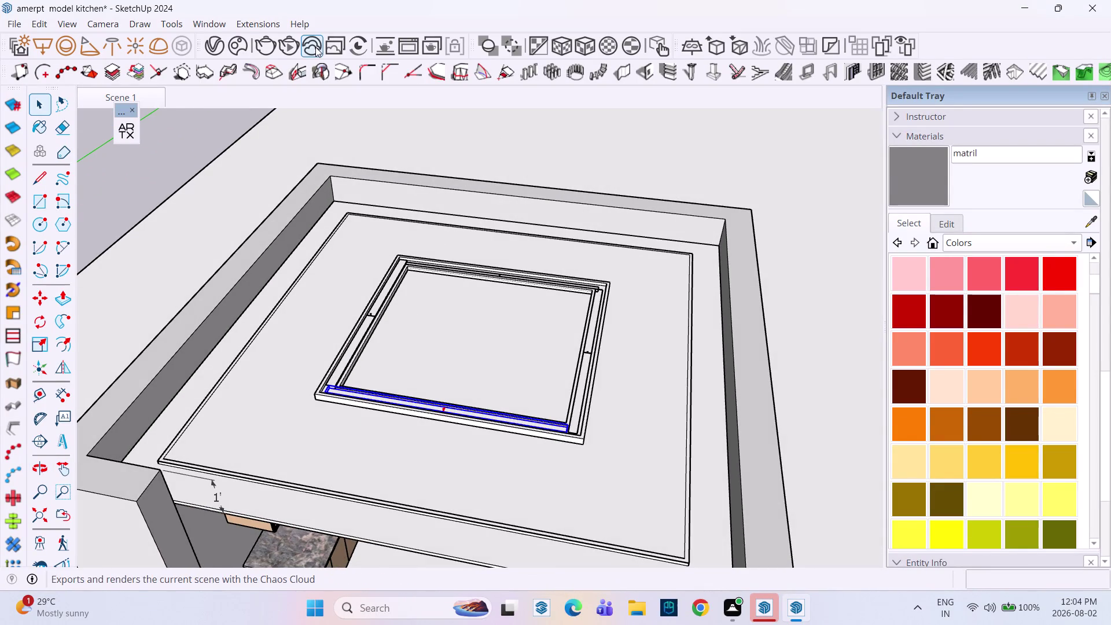
double_click(217, 51)
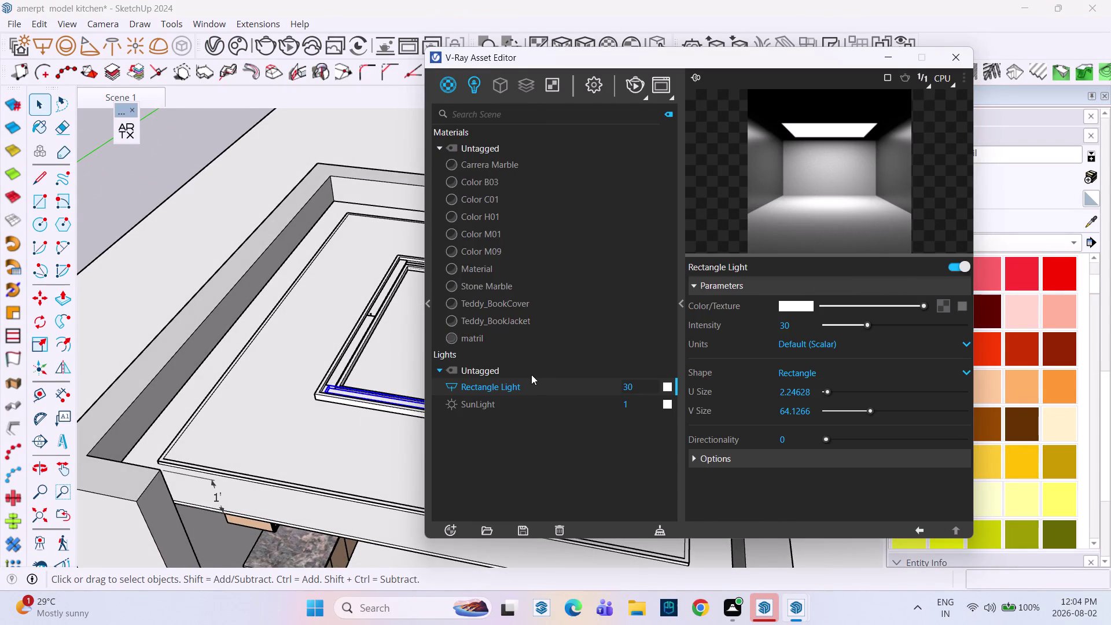
Set the Rectangle Light intensity to 3000.
click(647, 388)
text(0)
text(0)
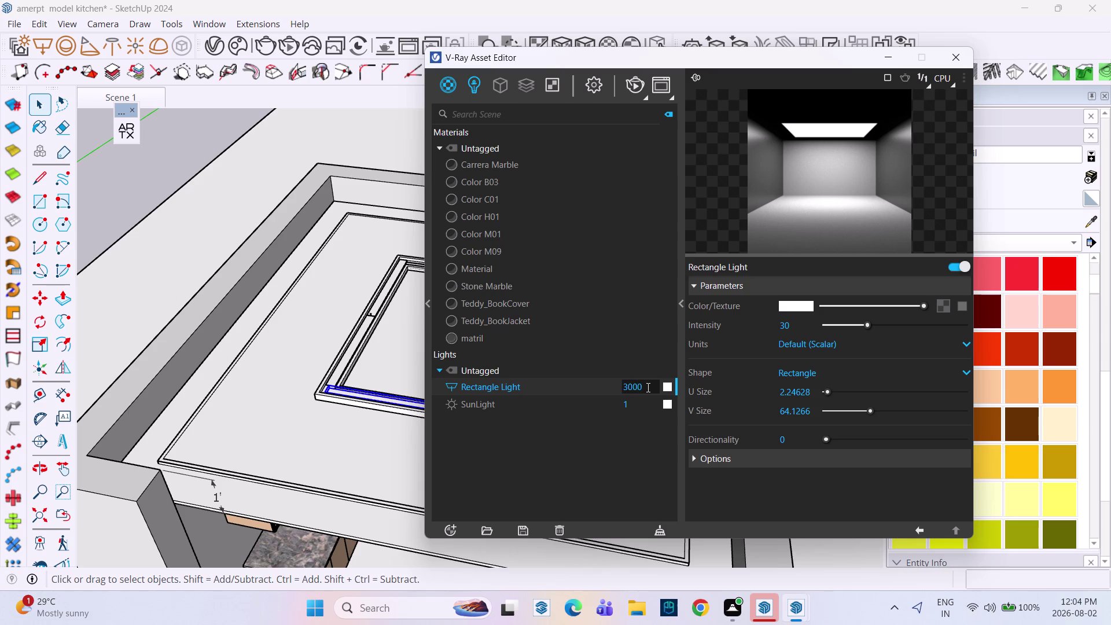
click(805, 331)
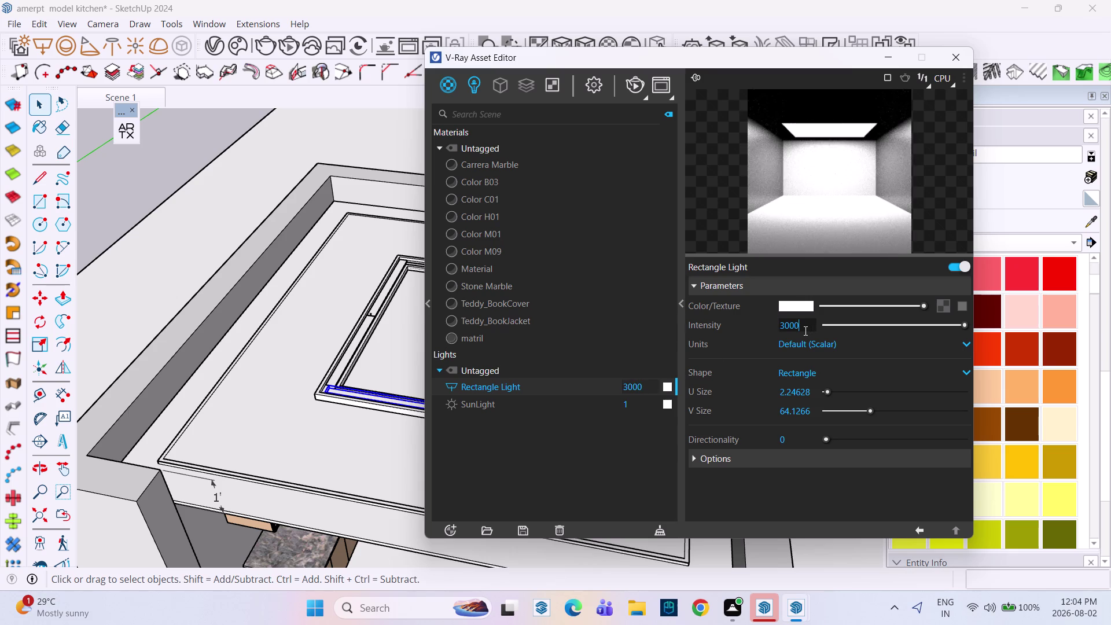
click(942, 304)
click(791, 310)
Give the light a warm orange colour and close the Asset Editor.
click(523, 214)
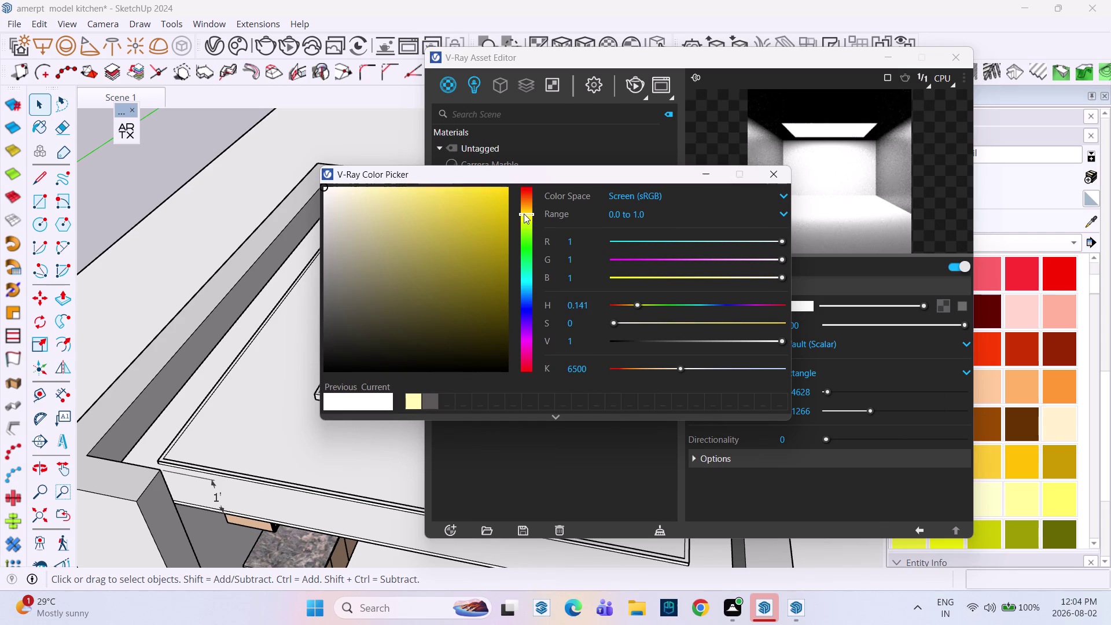
click(522, 200)
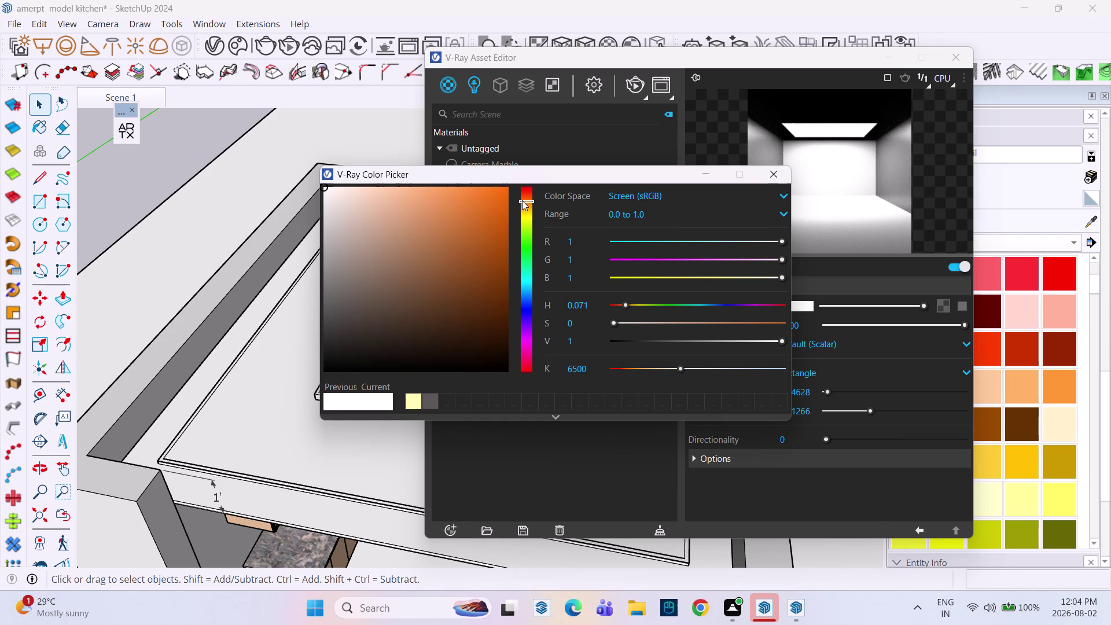
click(445, 212)
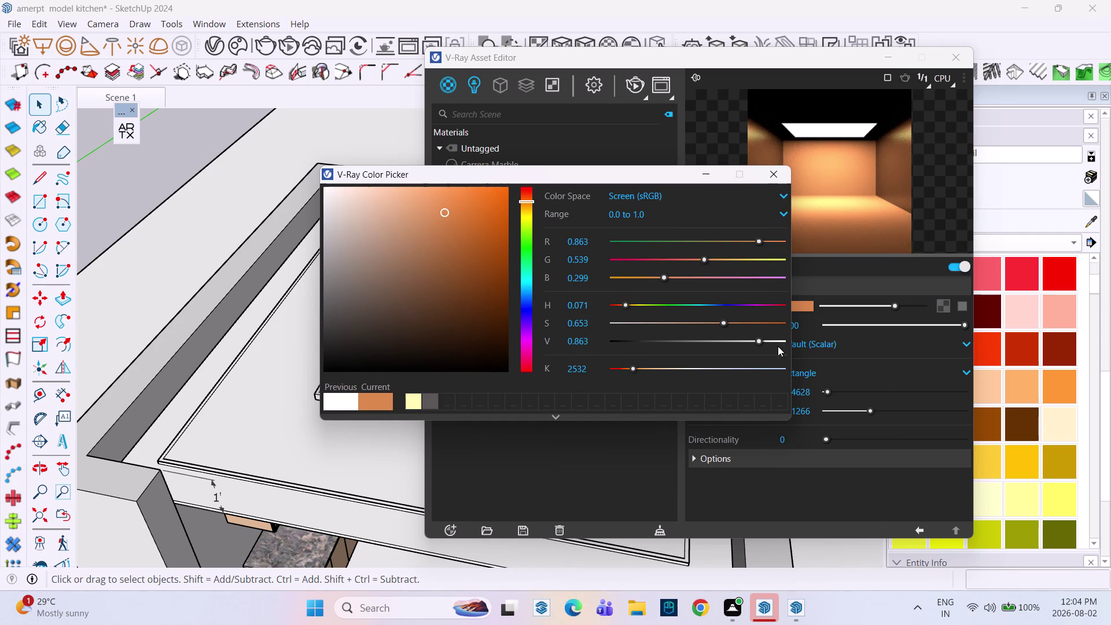
click(779, 171)
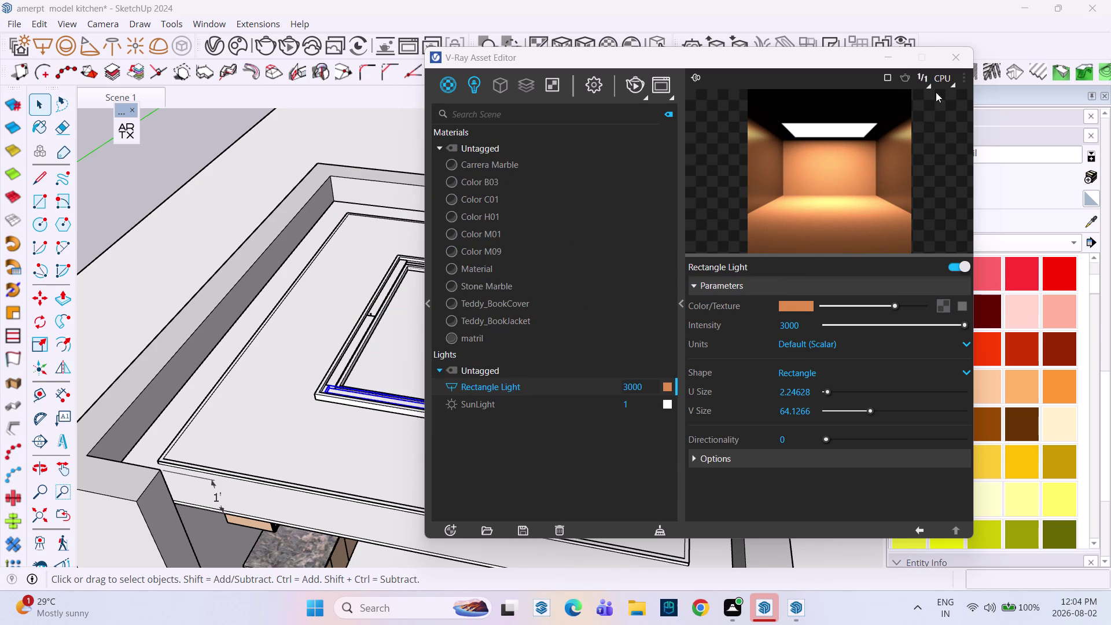
click(954, 60)
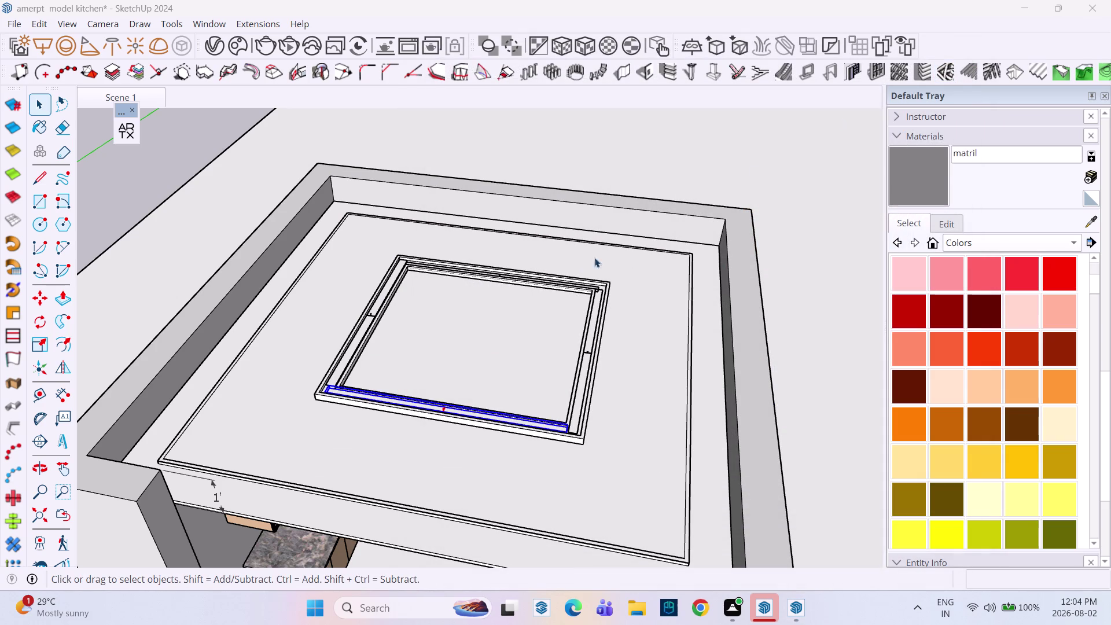
click(290, 49)
middle_drag(509, 363, 528, 164)
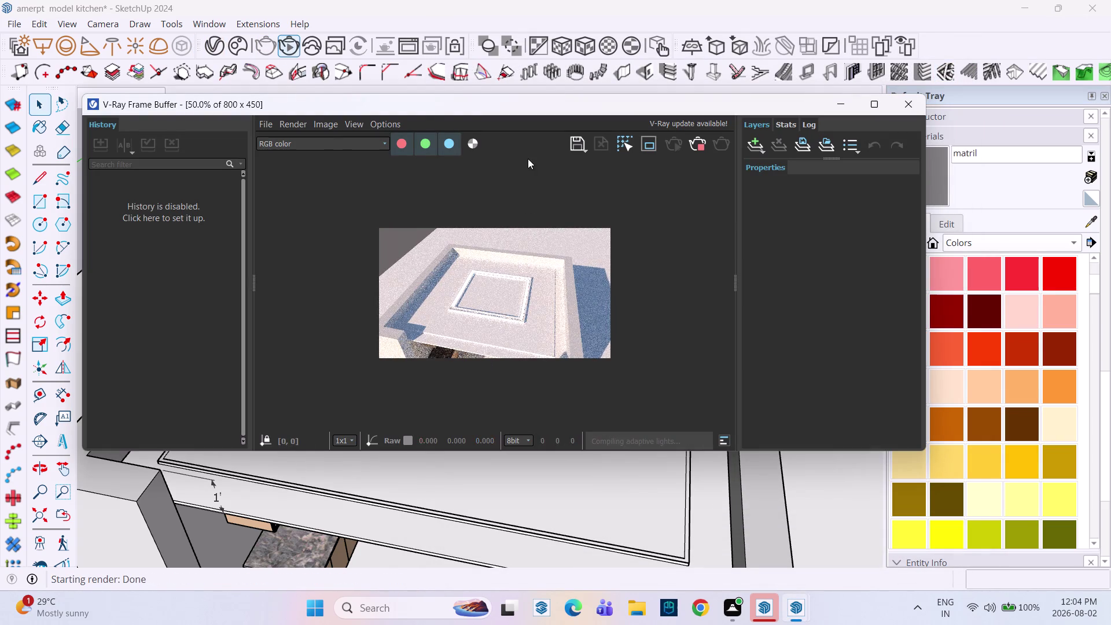
middle_drag(527, 165, 527, 155)
middle_drag(484, 353, 518, 242)
scroll(down, 3)
middle_drag(521, 491, 536, 321)
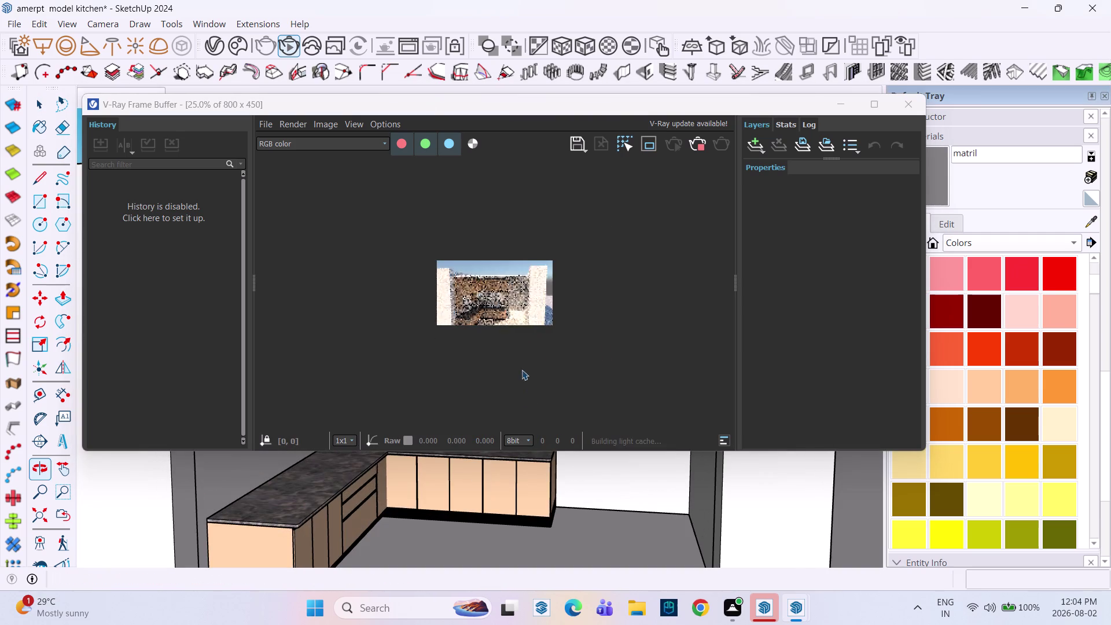
middle_drag(529, 414, 572, 309)
middle_drag(541, 482, 551, 420)
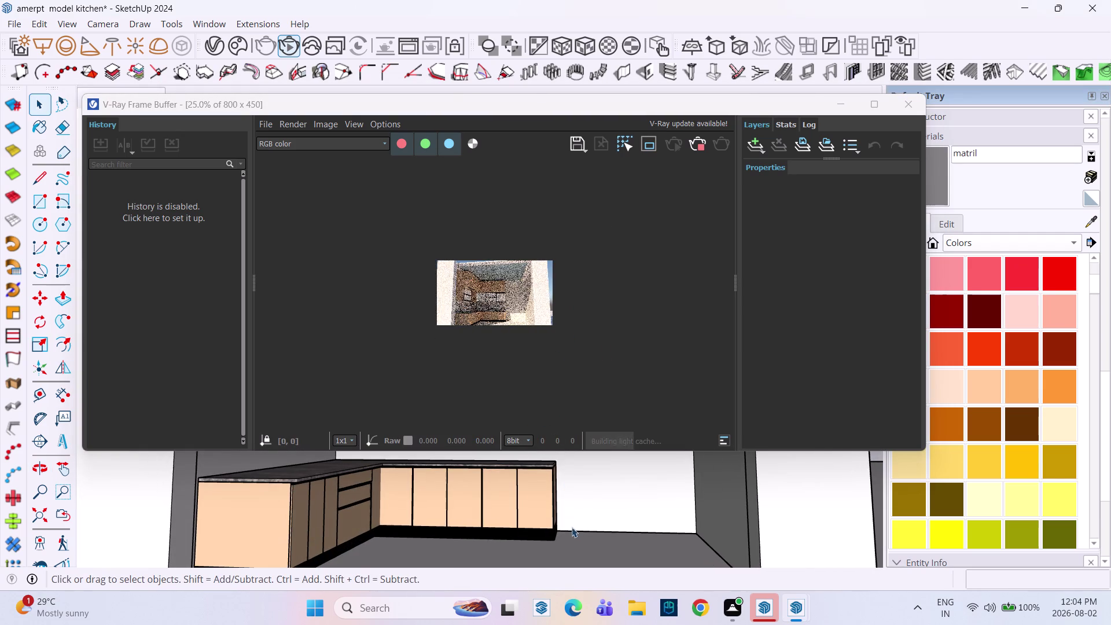
scroll(down, 3)
middle_drag(559, 529, 572, 582)
middle_drag(564, 516, 567, 456)
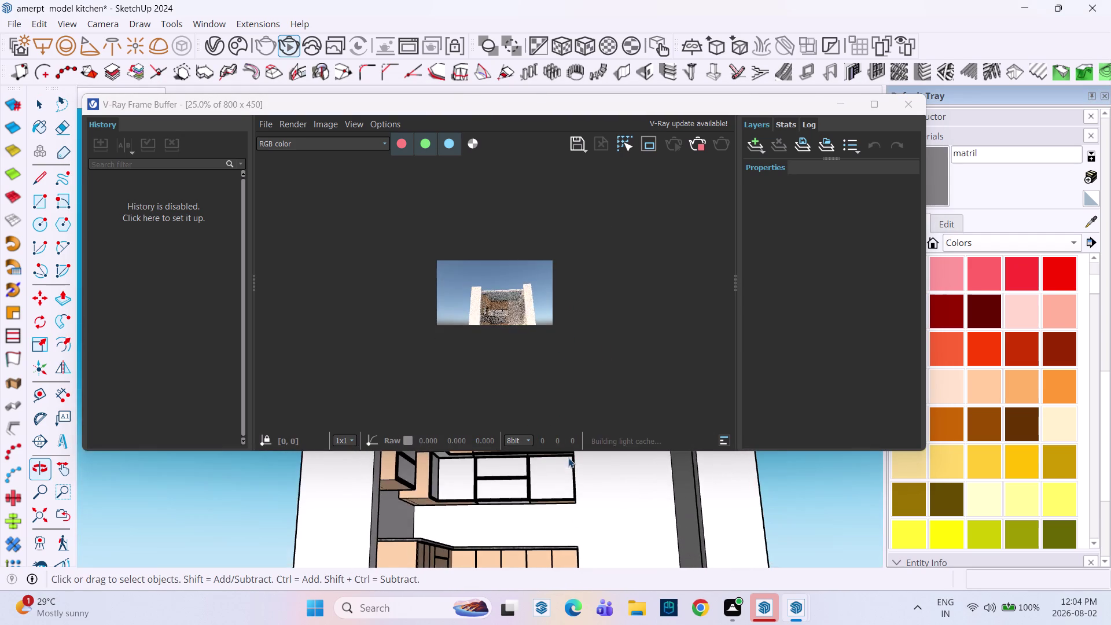
scroll(up, 3)
middle_drag(564, 487, 562, 458)
scroll(up, 3)
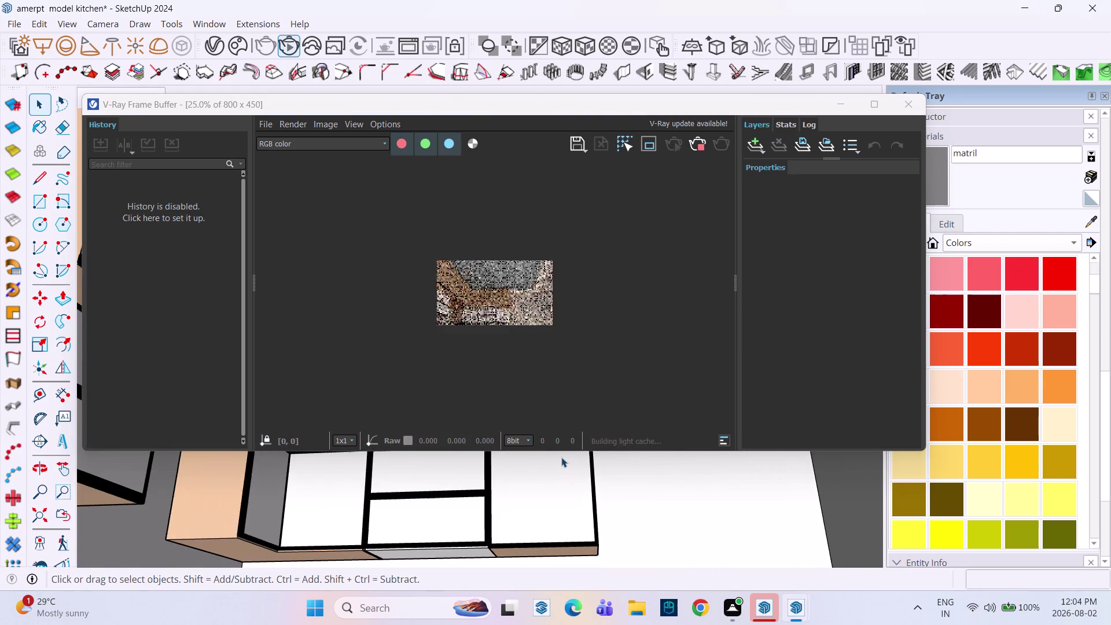
middle_drag(561, 457, 610, 534)
scroll(down, 3)
middle_drag(567, 496, 566, 502)
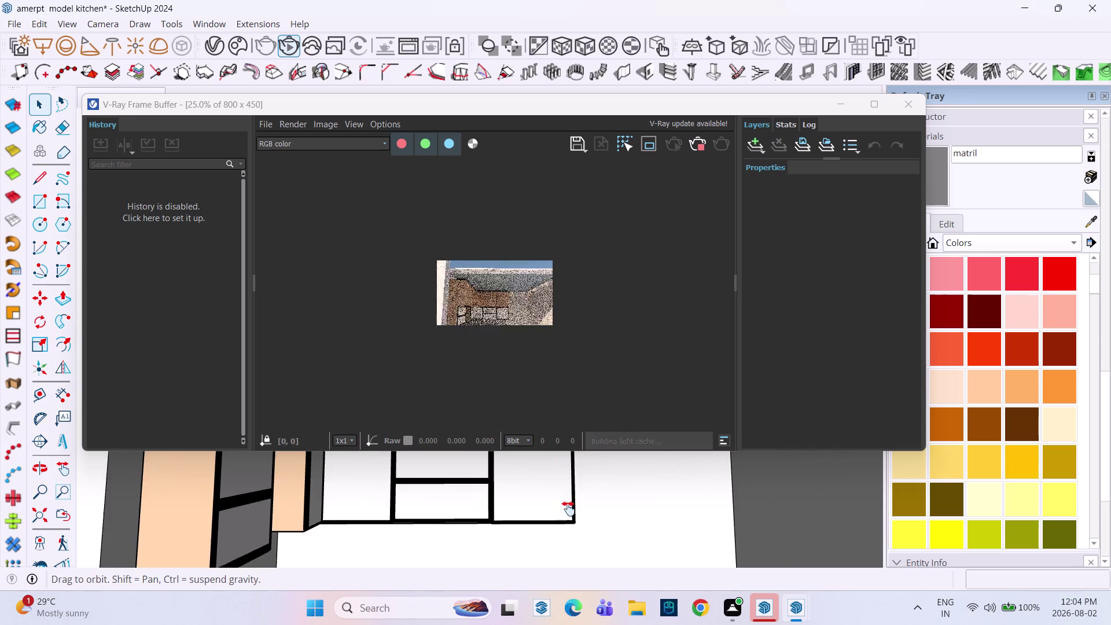
middle_drag(566, 503, 596, 575)
middle_drag(600, 538, 553, 445)
scroll(up, 3)
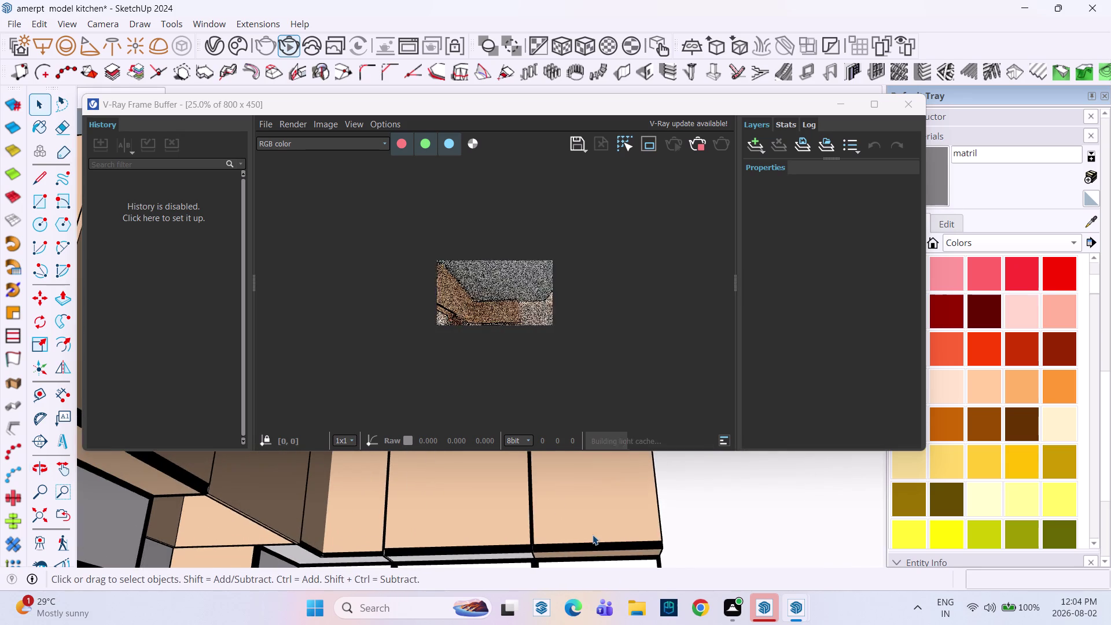
middle_drag(591, 535, 574, 502)
scroll(down, 3)
middle_drag(549, 493, 567, 542)
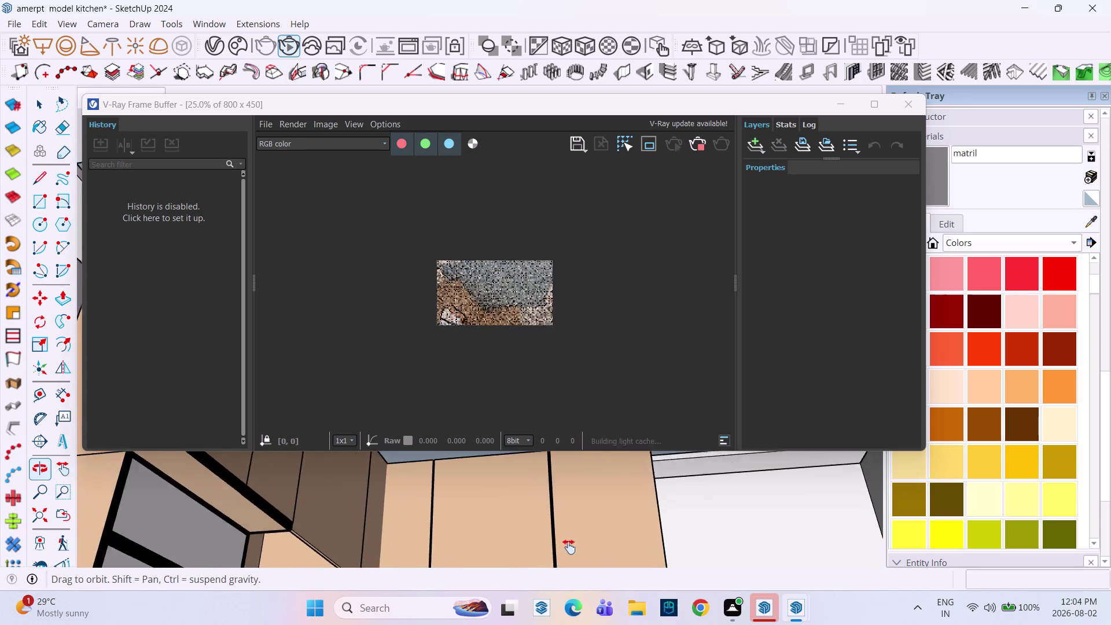
middle_drag(567, 542, 589, 593)
scroll(up, 3)
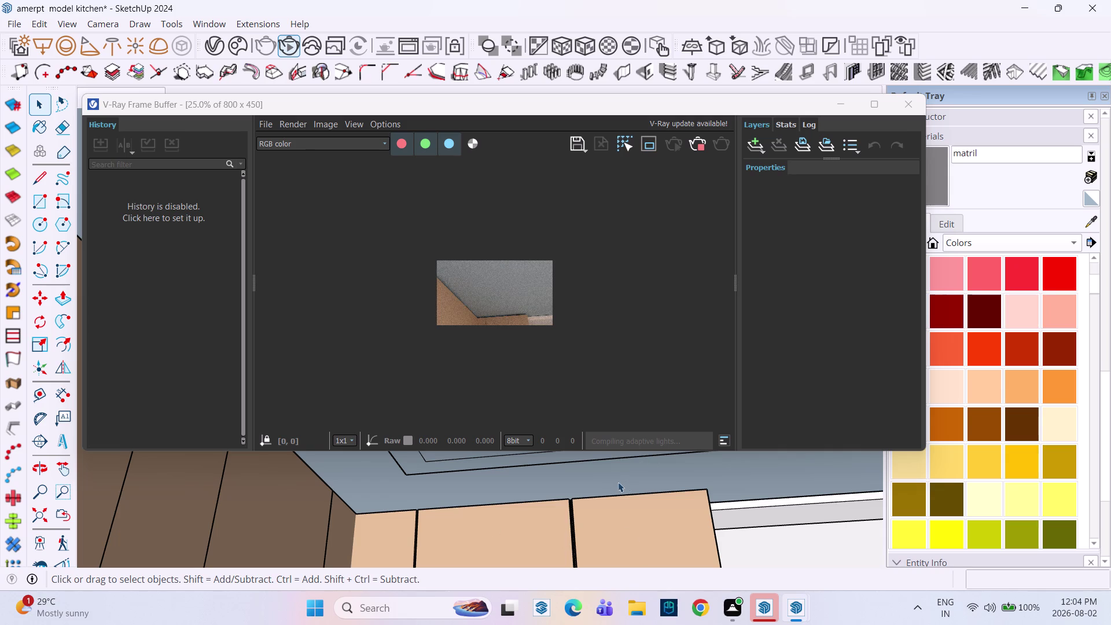
click(701, 150)
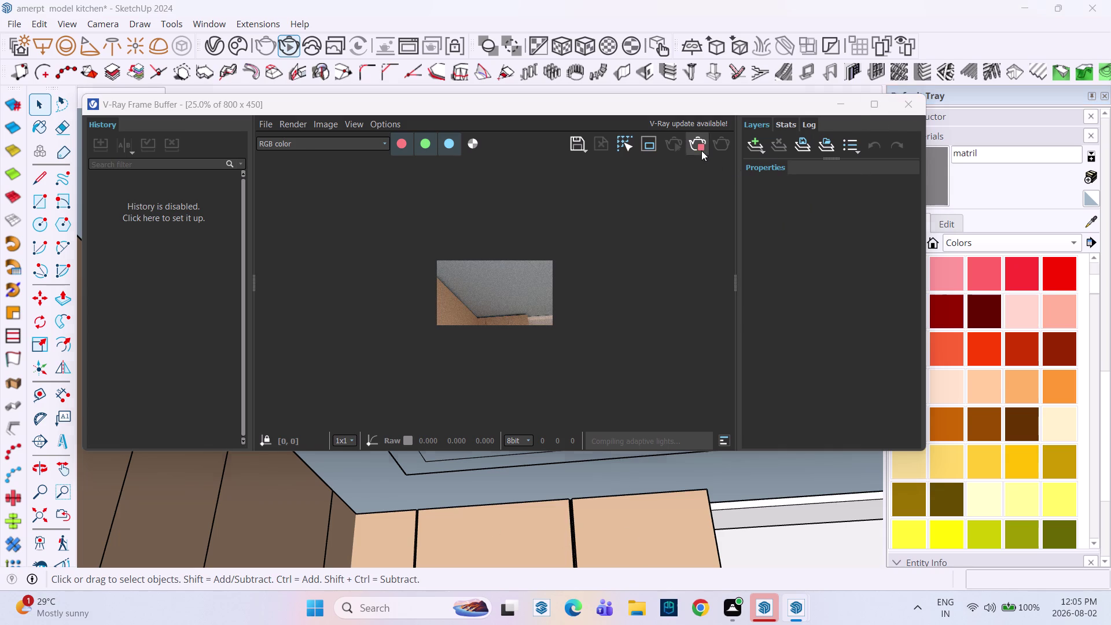
click(904, 101)
scroll(down, 3)
scroll(up, 3)
scroll(down, 3)
middle_drag(582, 302, 634, 419)
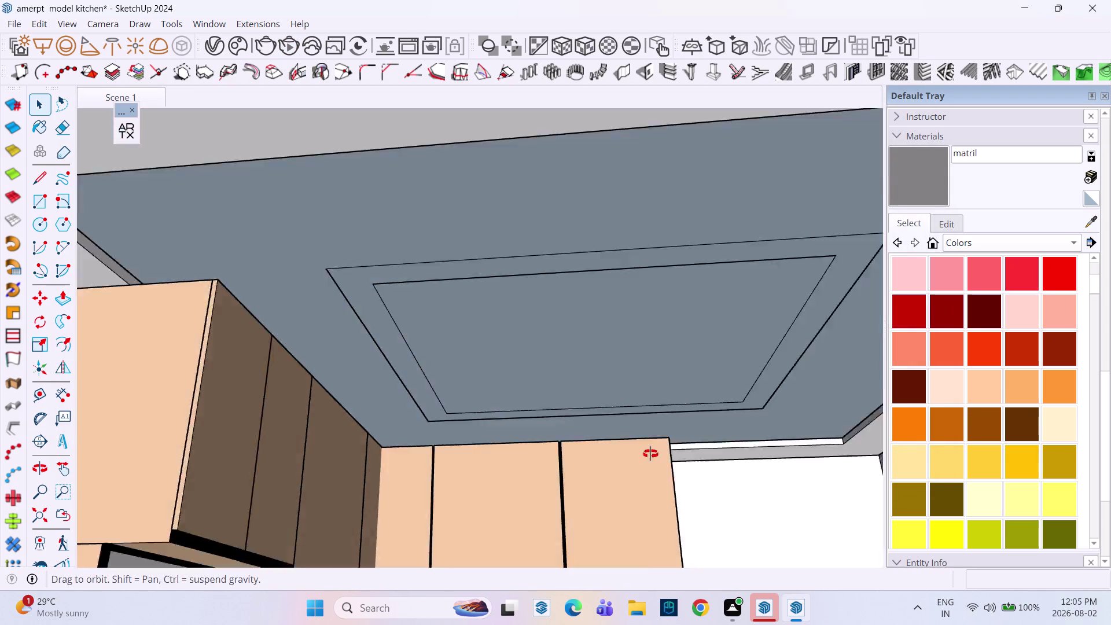
middle_drag(633, 419, 666, 495)
scroll(down, 3)
middle_drag(665, 467, 608, 544)
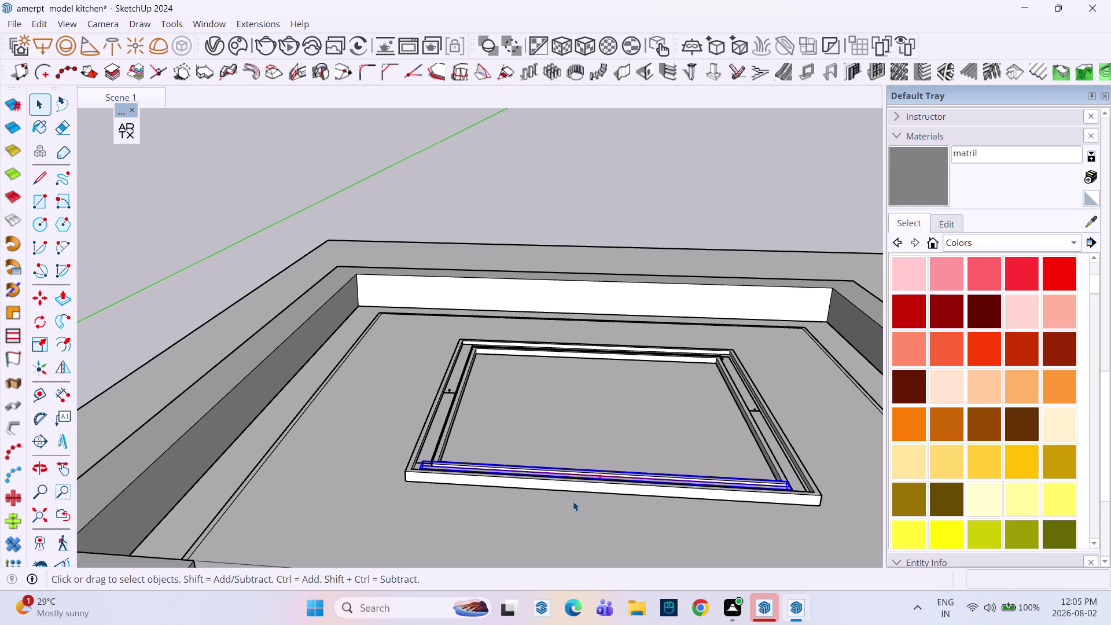
scroll(down, 3)
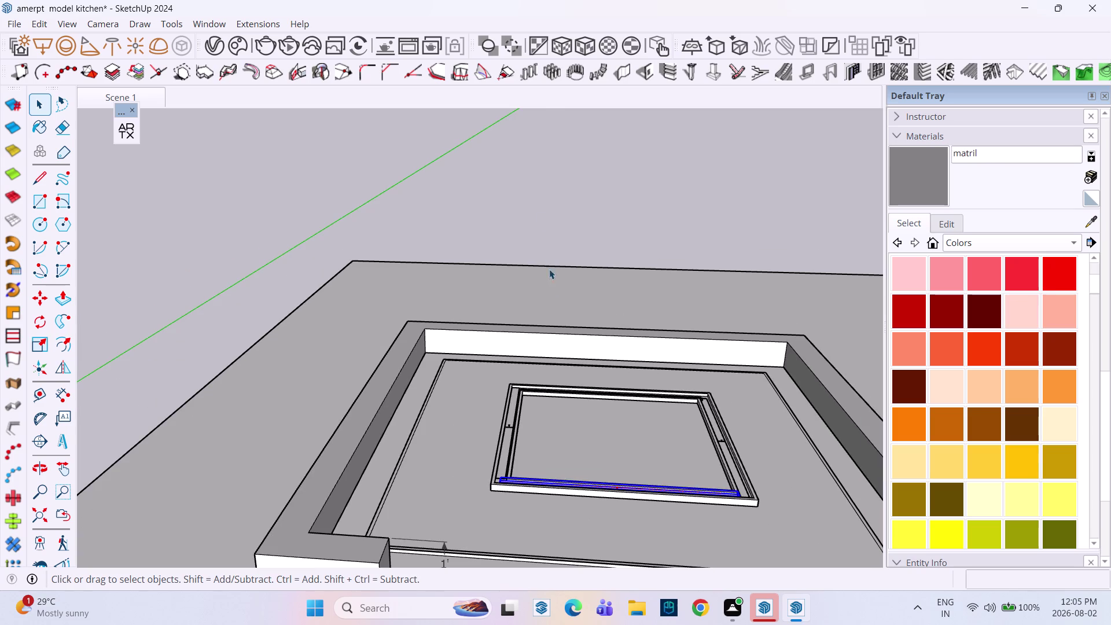
click(541, 191)
middle_drag(684, 546, 679, 541)
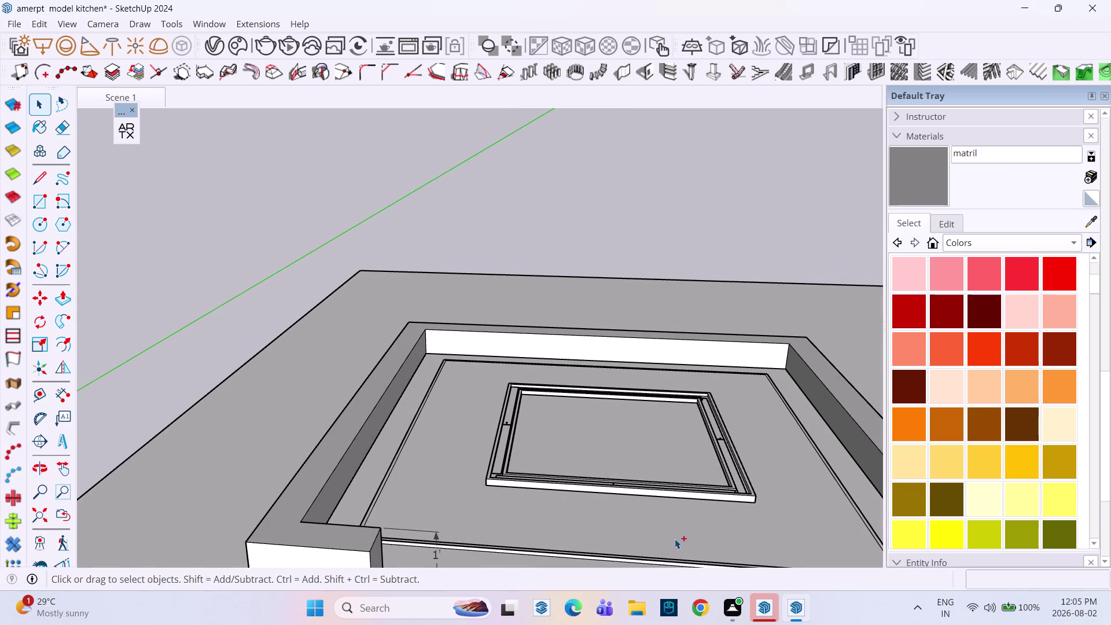
key(ctrl+z)
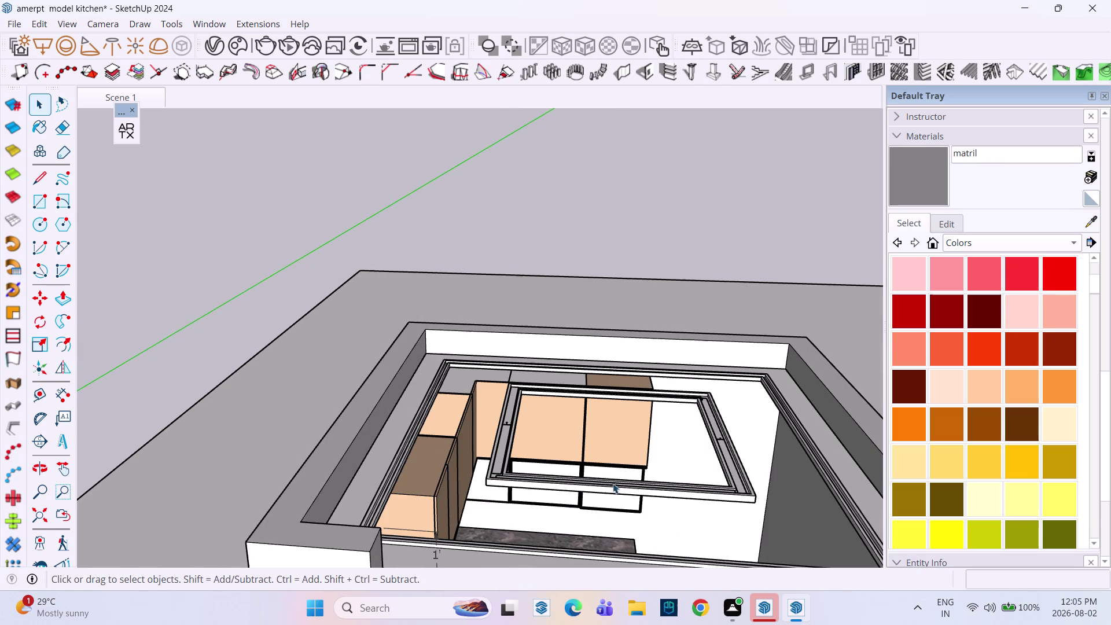
middle_drag(644, 493, 613, 266)
scroll(down, 3)
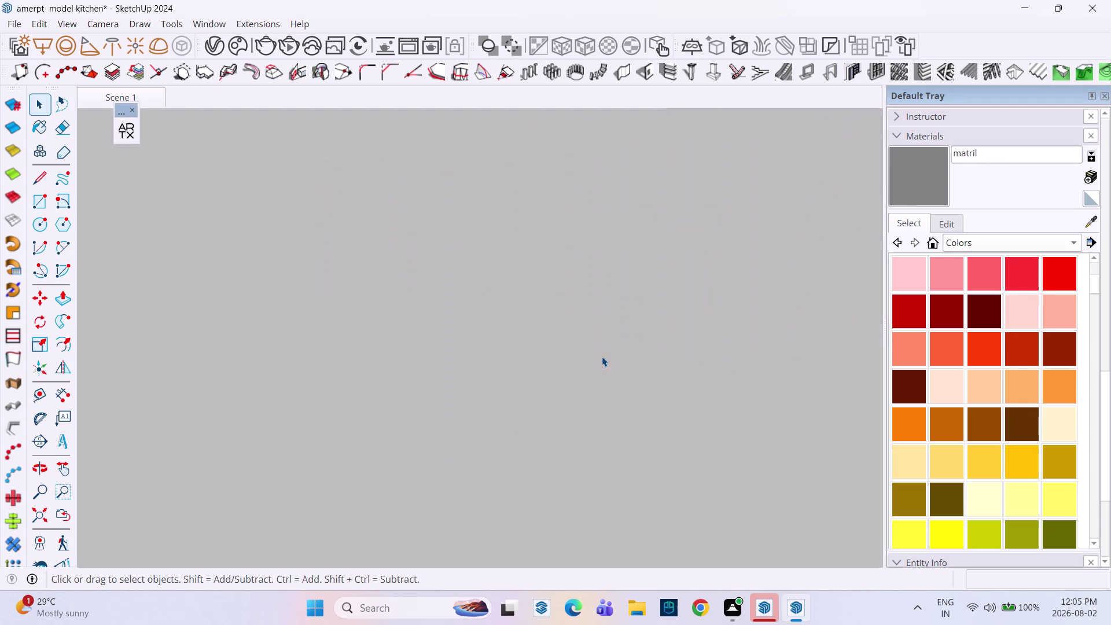
click(160, 94)
middle_drag(443, 217, 664, 437)
scroll(down, 3)
scroll(down, 3)
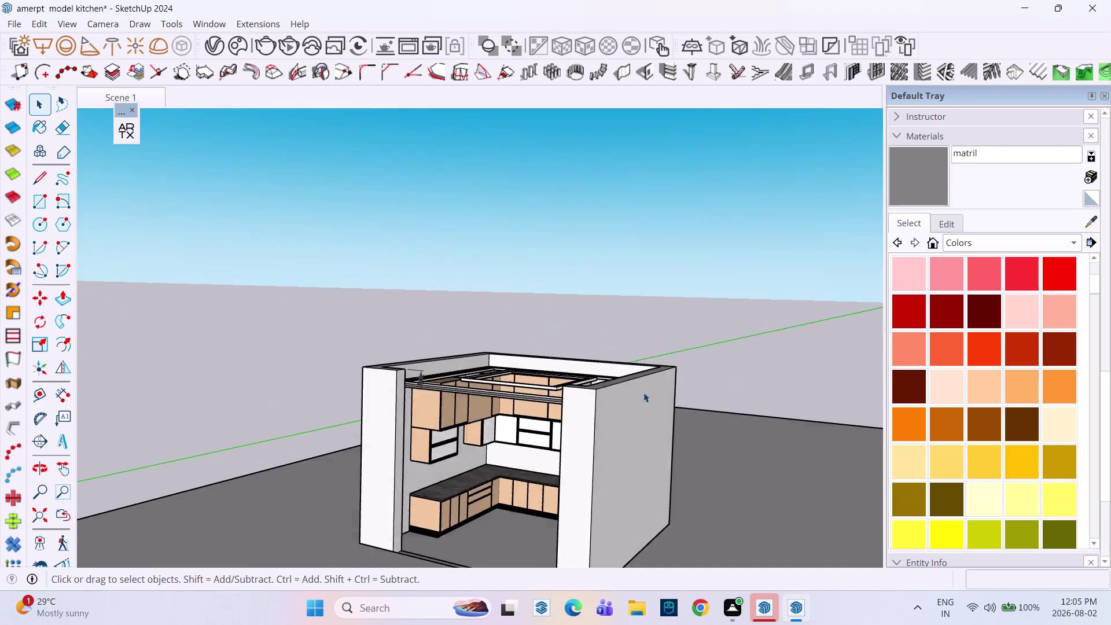
middle_drag(549, 393, 618, 561)
scroll(up, 3)
scroll(up, 3)
scroll(down, 3)
scroll(up, 3)
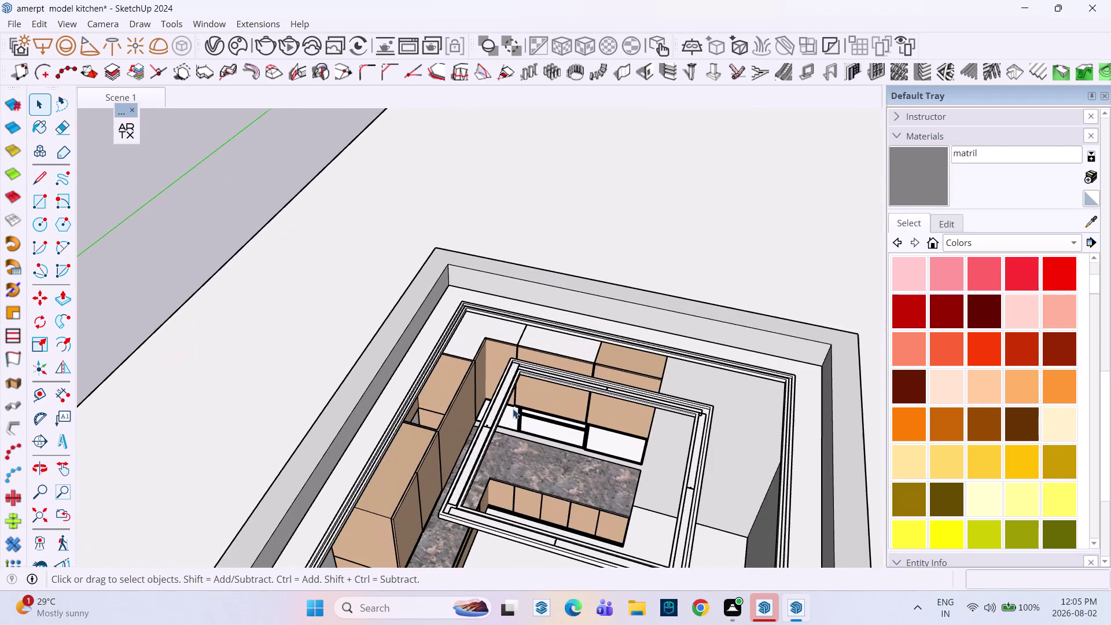
middle_drag(530, 416, 652, 499)
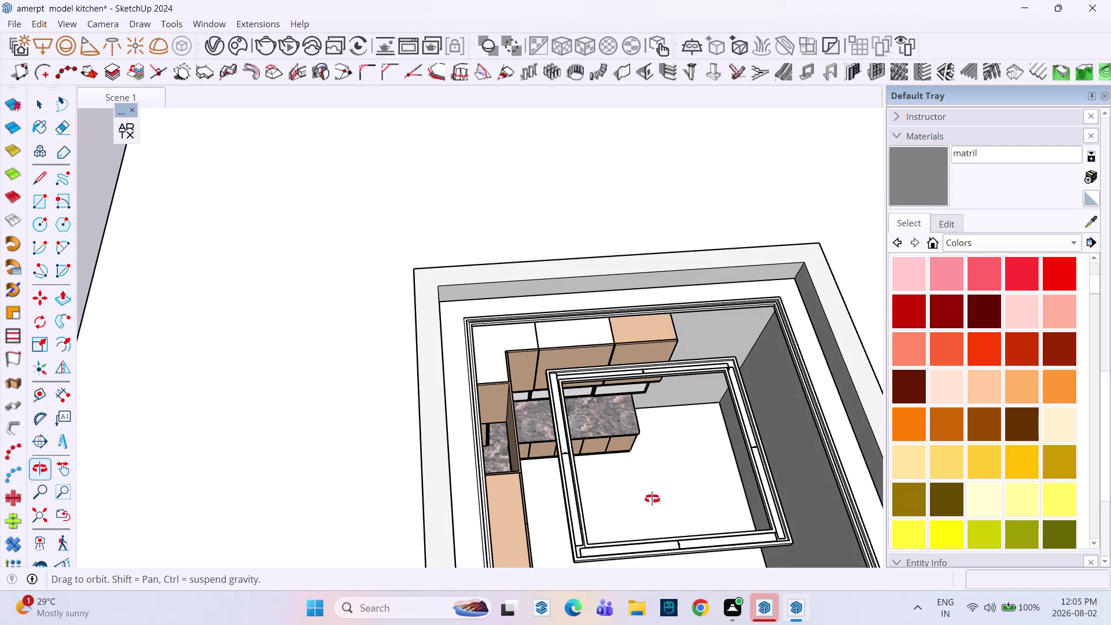
middle_drag(652, 498, 604, 383)
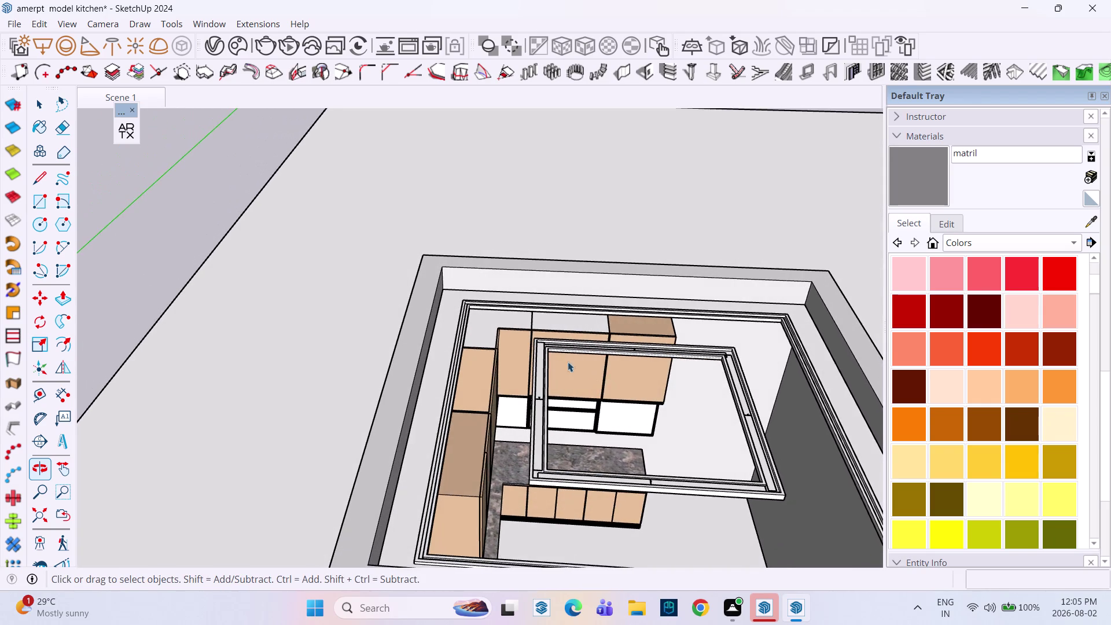
scroll(up, 3)
scroll(up, 3)
scroll(up, 3)
scroll(up, 3)
click(444, 267)
scroll(up, 3)
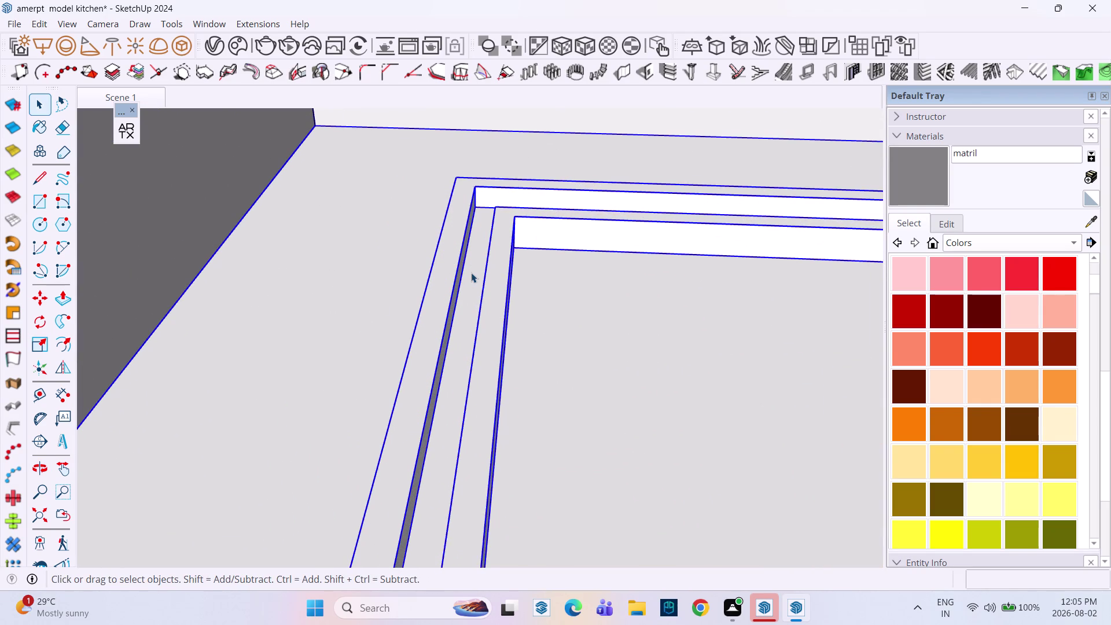
scroll(down, 3)
middle_drag(452, 285, 380, 252)
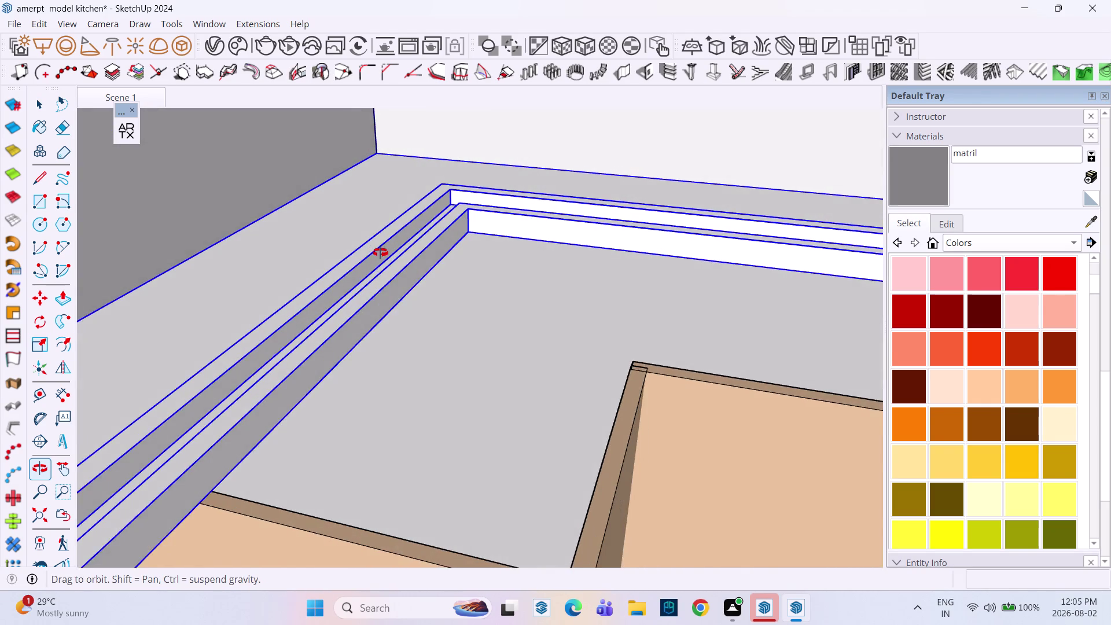
middle_drag(380, 253, 378, 257)
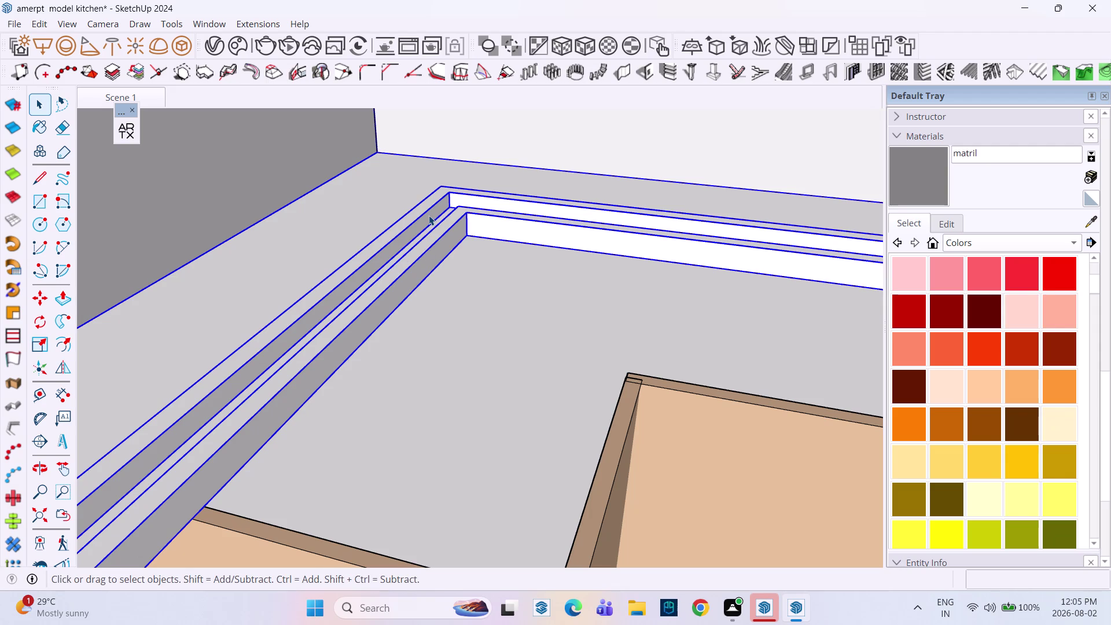
scroll(down, 3)
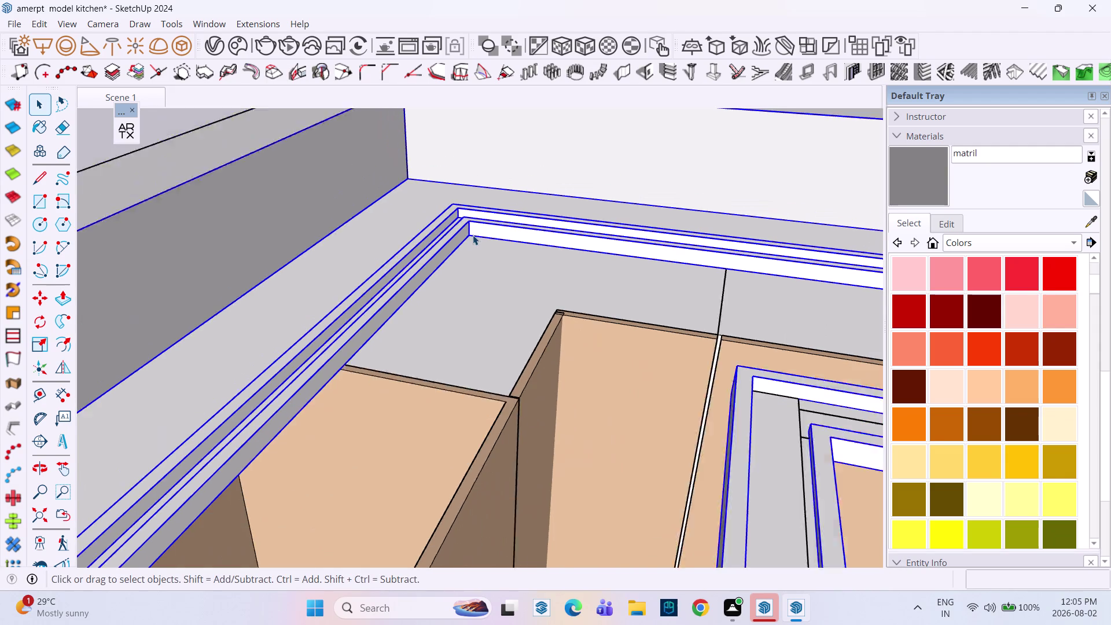
scroll(down, 3)
scroll(down, 3)
middle_drag(481, 244, 585, 176)
scroll(down, 3)
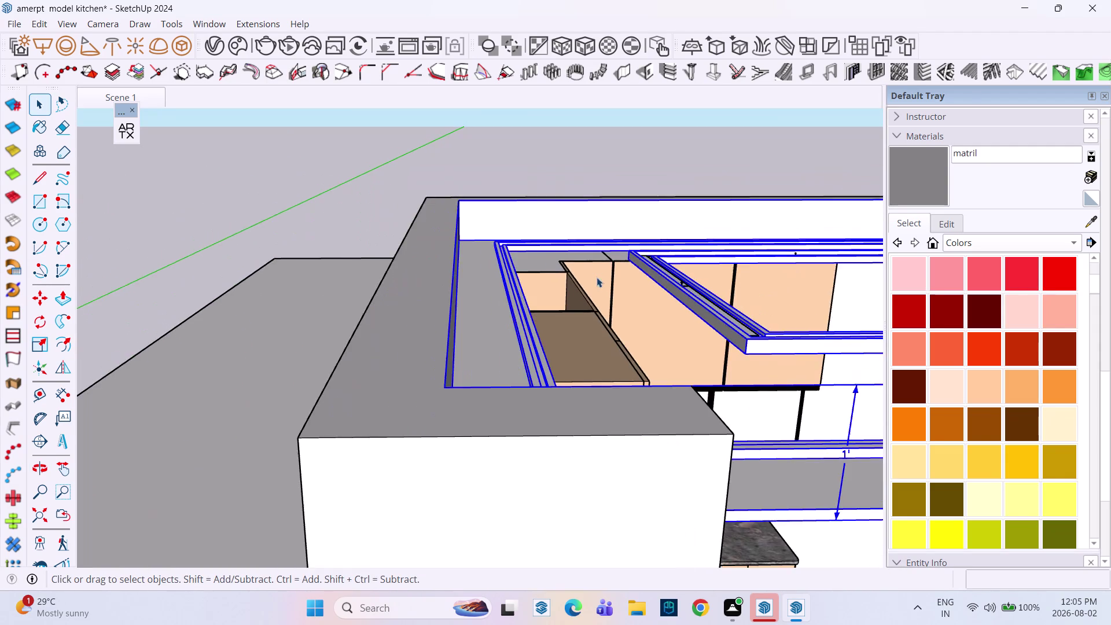
scroll(down, 3)
middle_drag(693, 309, 454, 274)
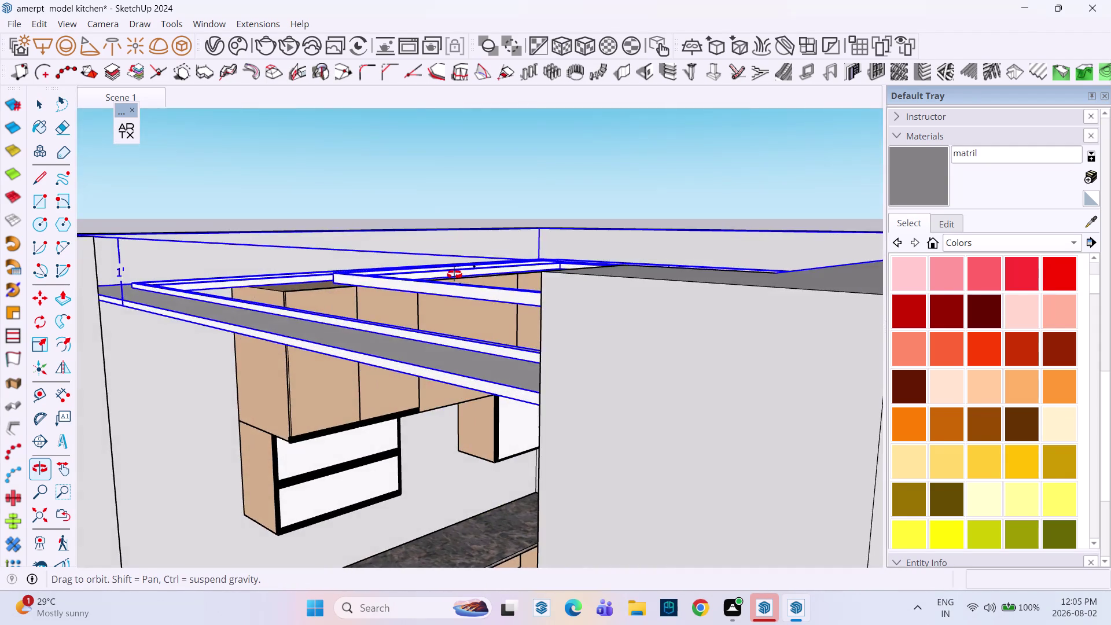
middle_drag(454, 274, 490, 332)
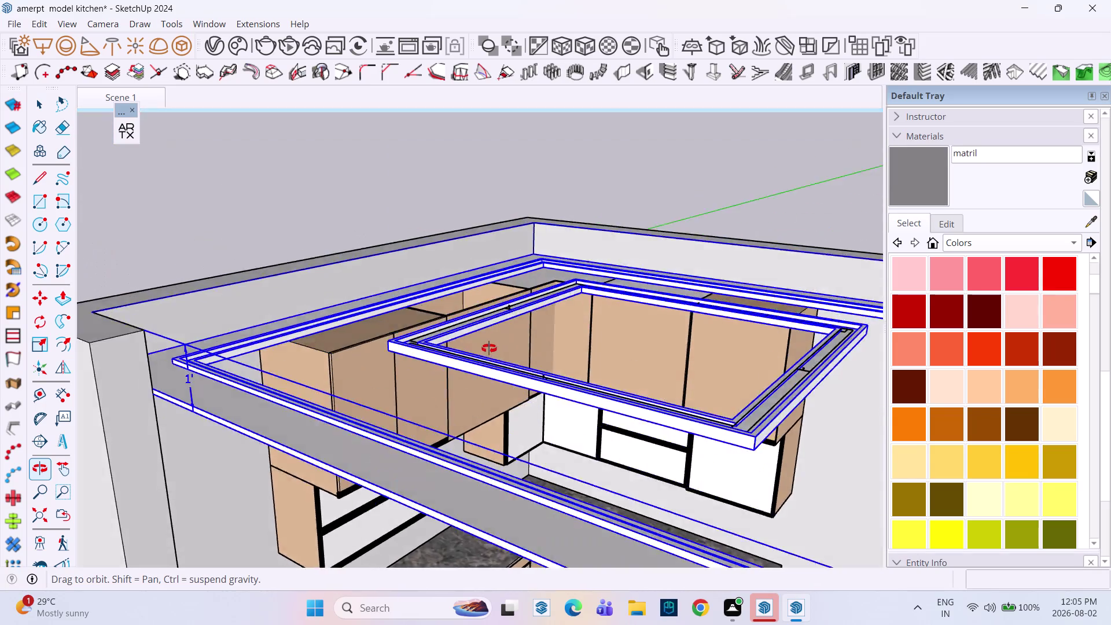
middle_drag(490, 332, 496, 447)
scroll(up, 3)
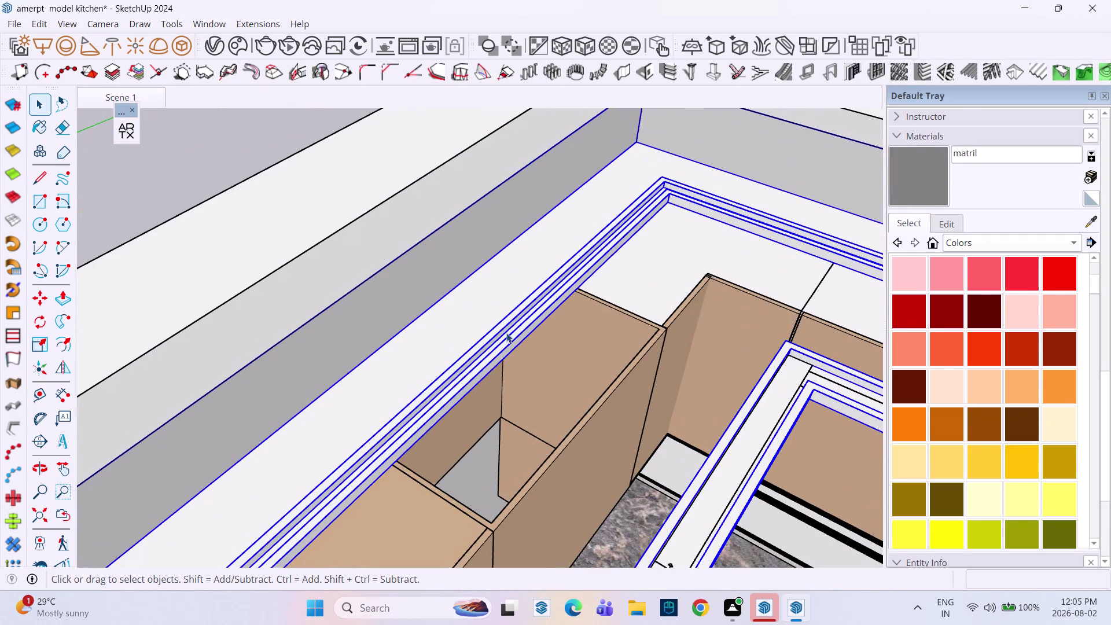
click(599, 197)
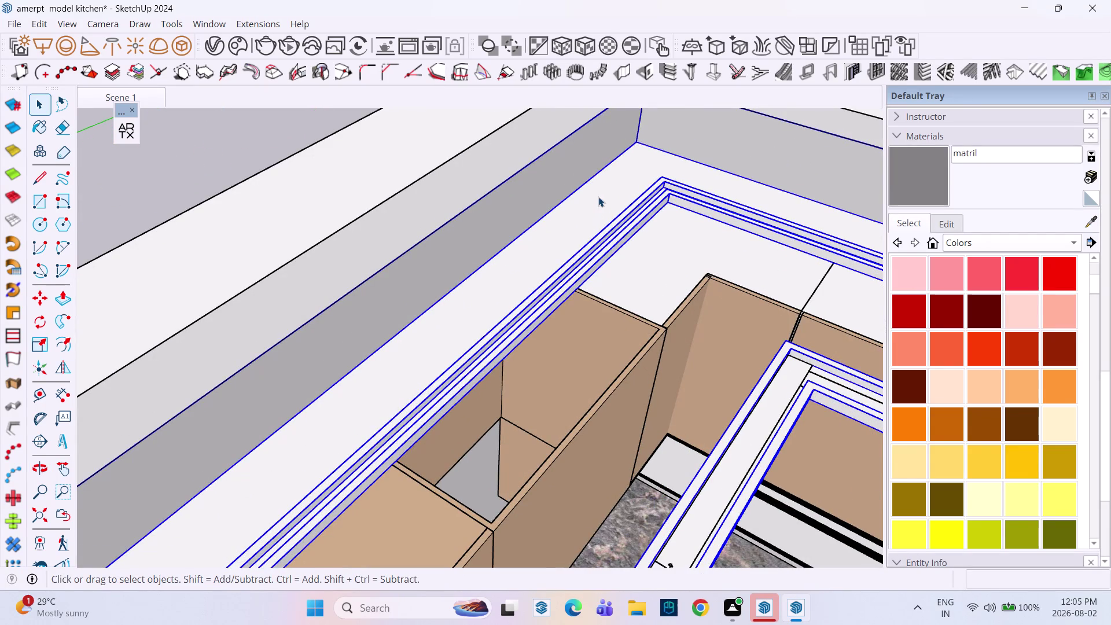
Raise the ceiling's outer ring face 4 inches with Push/Pull.
double_click(599, 196)
scroll(up, 3)
click(598, 197)
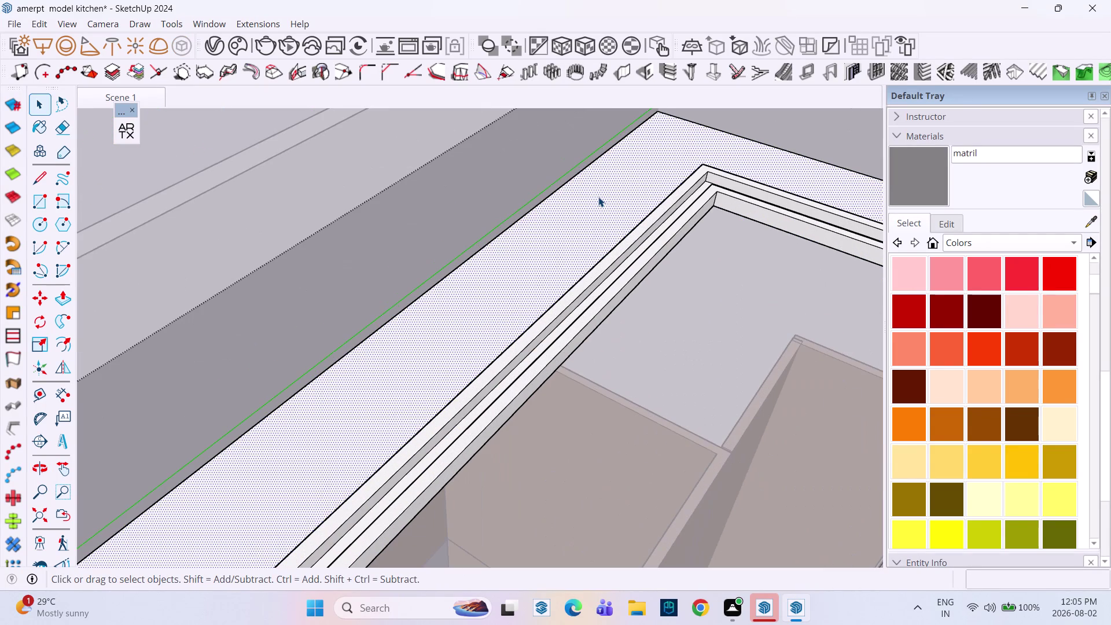
key(p)
click(598, 197)
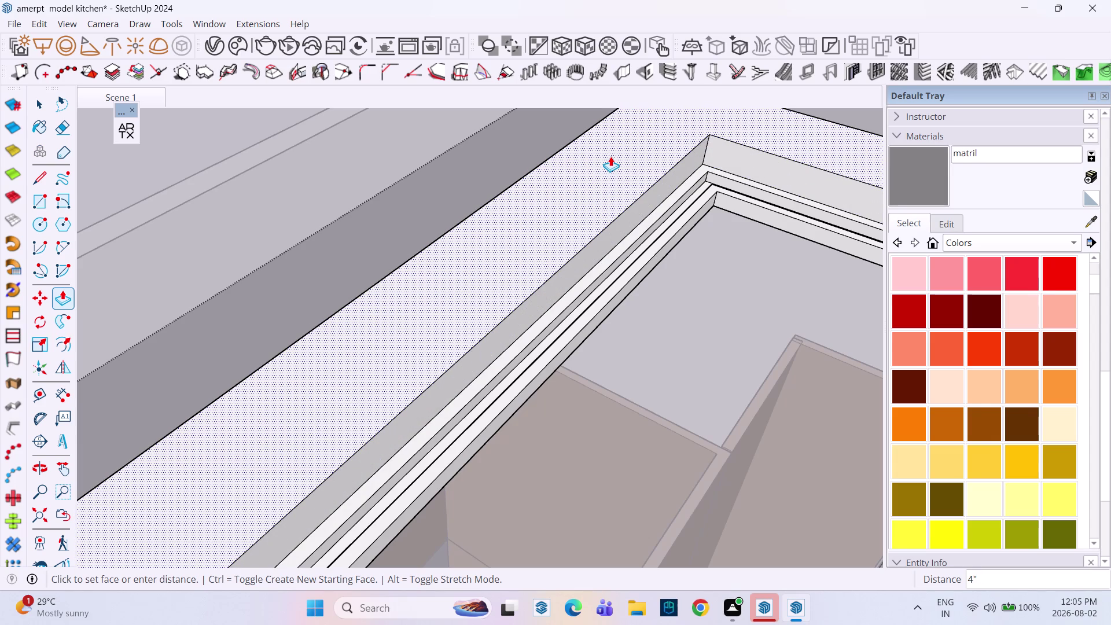
click(611, 156)
key(space)
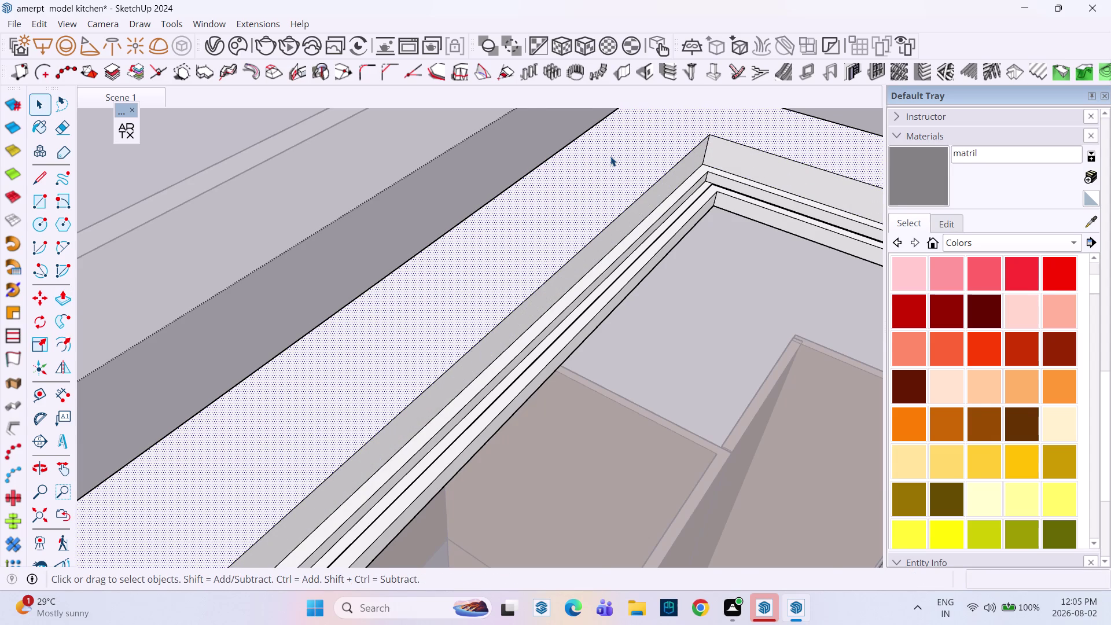
Draw a rectangular face from the ceiling ring corner to the wall corner.
scroll(down, 3)
key(r)
click(701, 140)
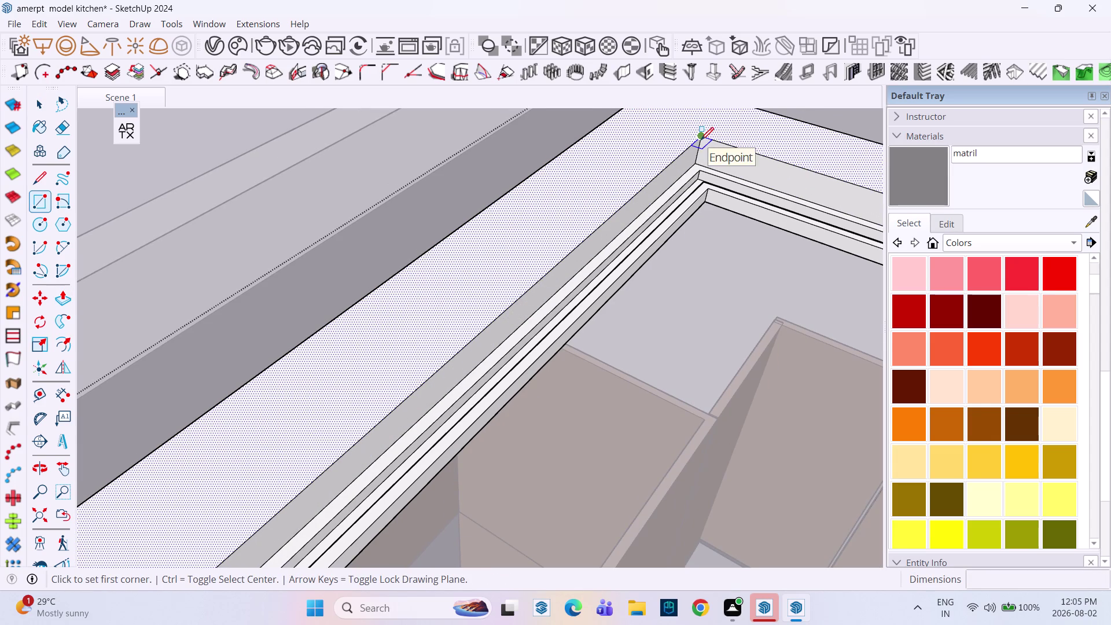
scroll(down, 3)
scroll(down, 3)
middle_drag(648, 466, 746, 446)
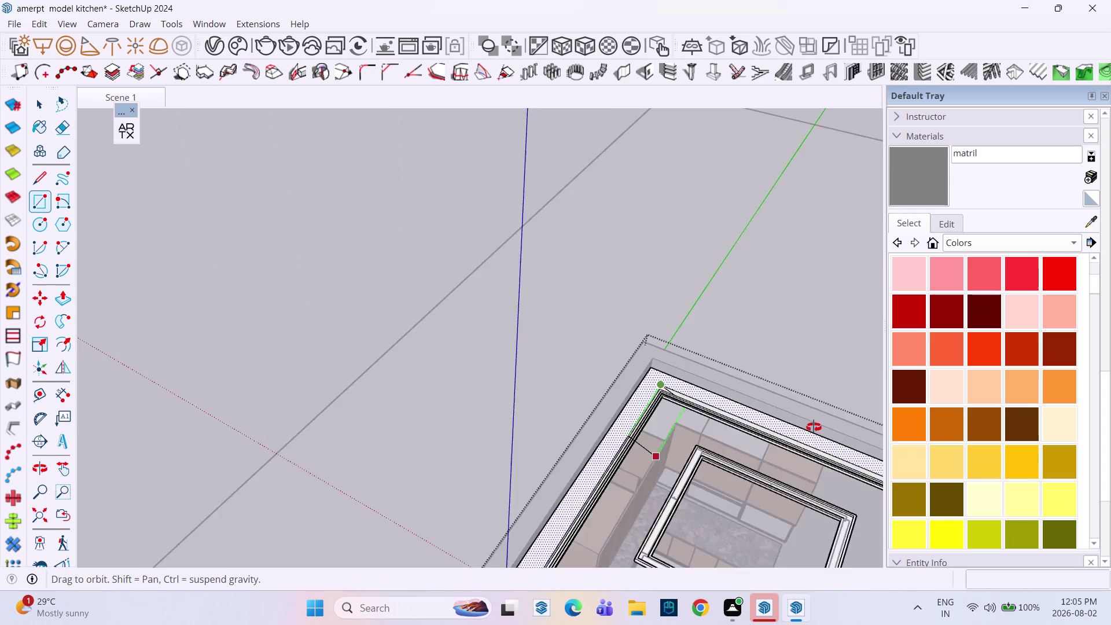
middle_drag(746, 446, 876, 390)
scroll(down, 3)
middle_drag(818, 411, 515, 356)
scroll(up, 3)
middle_drag(529, 356, 569, 439)
scroll(up, 3)
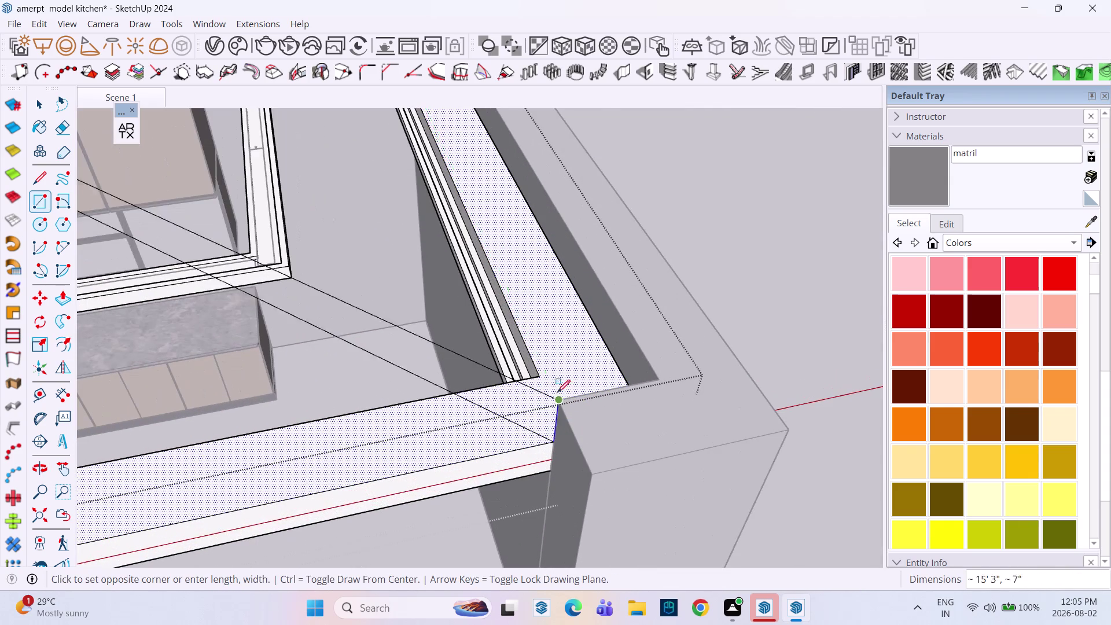
click(544, 375)
key(space)
Reverse the dark ceiling underside face so it faces down into the room.
scroll(down, 3)
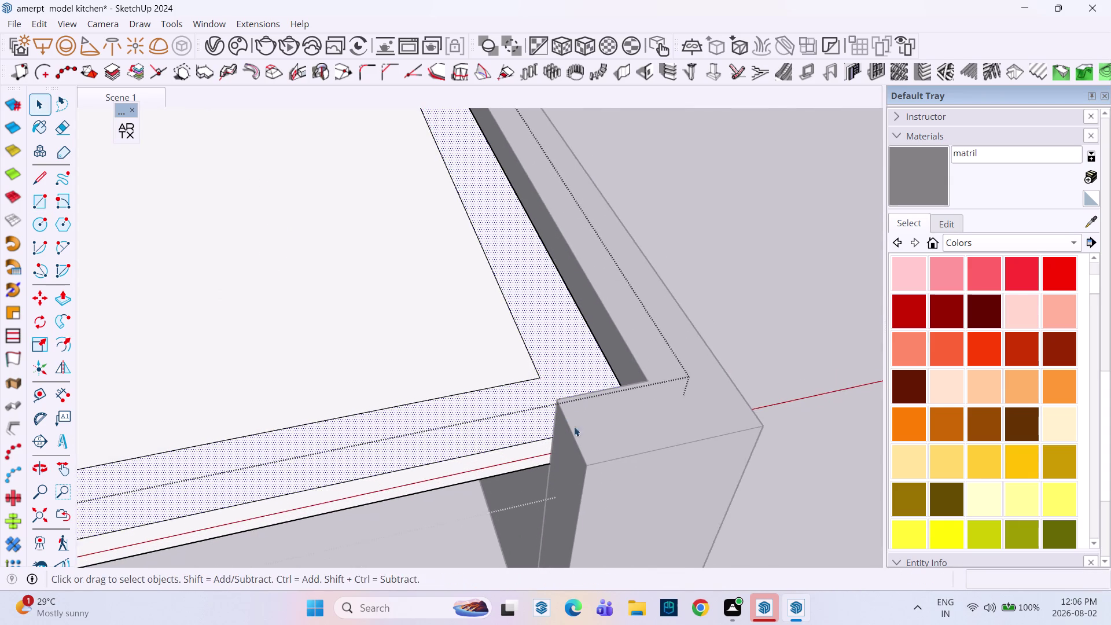
middle_drag(572, 440, 553, 207)
scroll(down, 3)
middle_drag(513, 346, 525, 242)
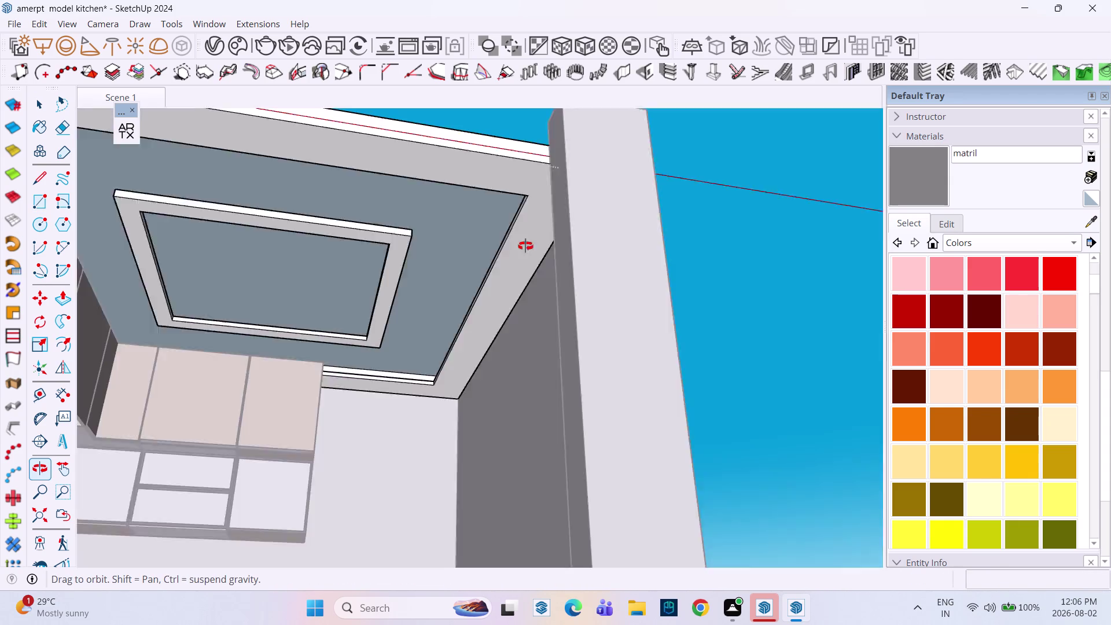
middle_drag(525, 242, 523, 272)
scroll(down, 3)
middle_drag(510, 273, 572, 211)
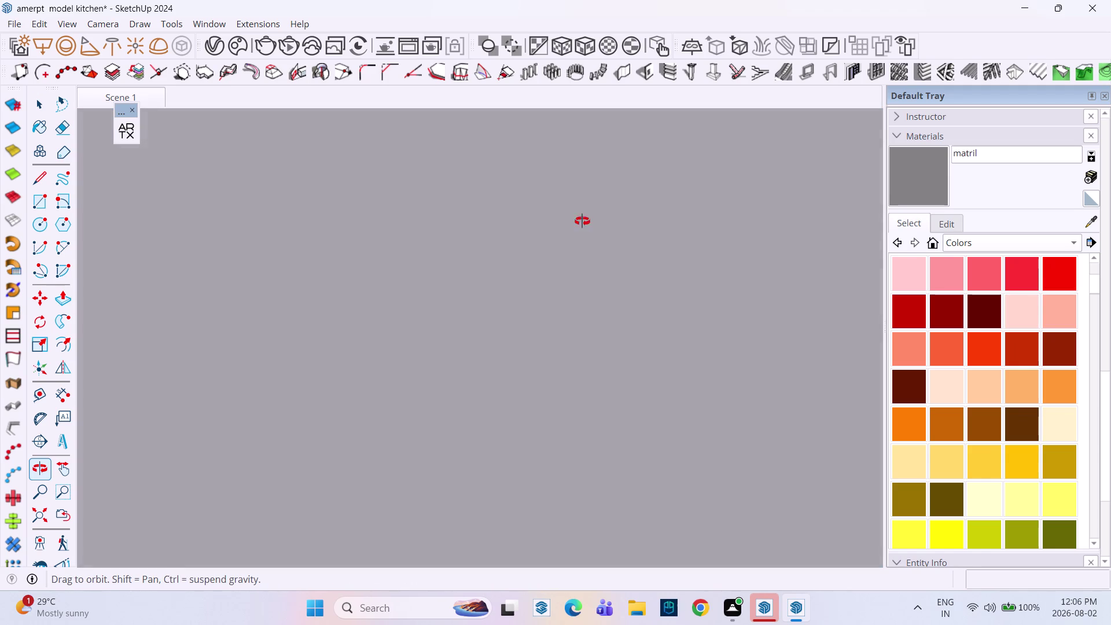
middle_drag(572, 211, 661, 282)
key(space)
click(540, 282)
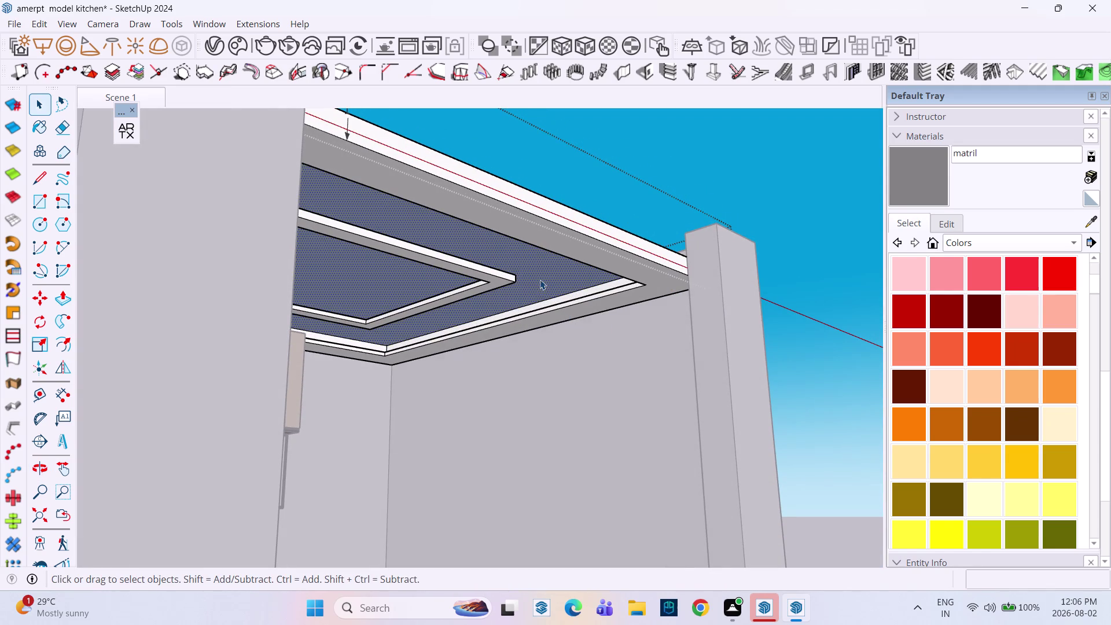
right_click(551, 280)
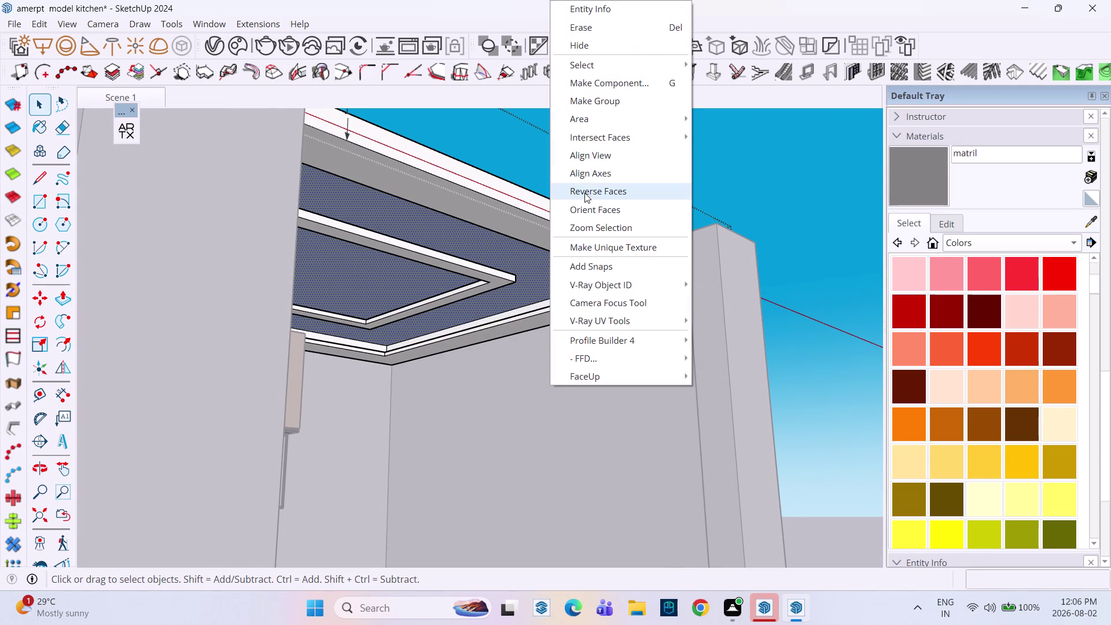
click(594, 194)
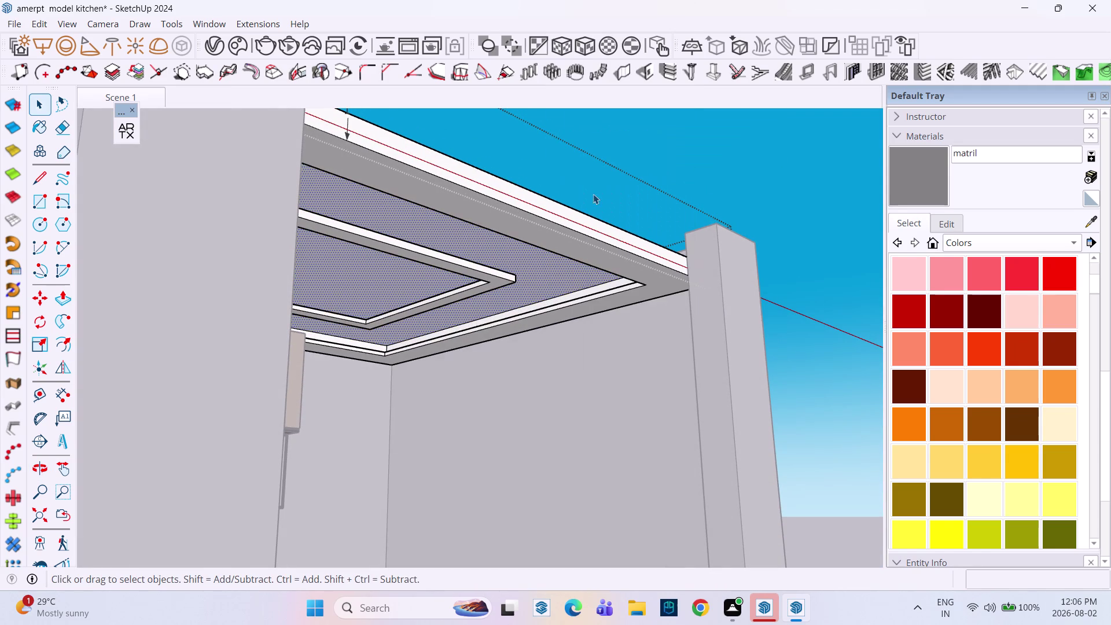
Clear the selection and view the corrected ceiling, then the whole kitchen.
key(space)
click(576, 408)
middle_drag(594, 400, 434, 353)
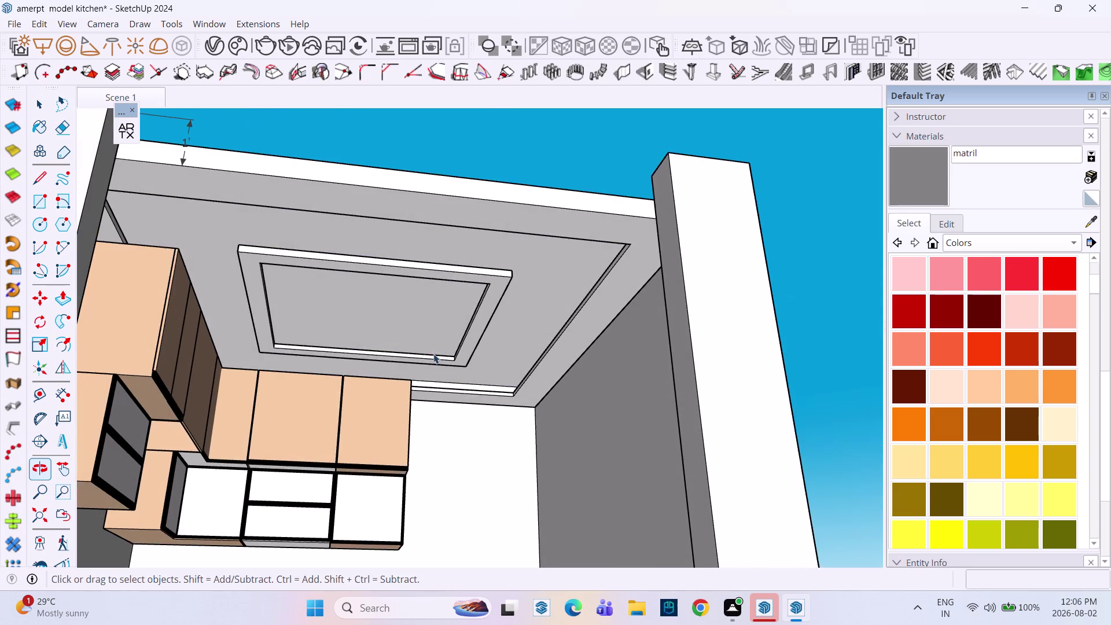
scroll(down, 3)
middle_drag(438, 370, 431, 432)
Face the kitchen cabinets and start a V-Ray interactive render.
middle_drag(423, 381, 410, 408)
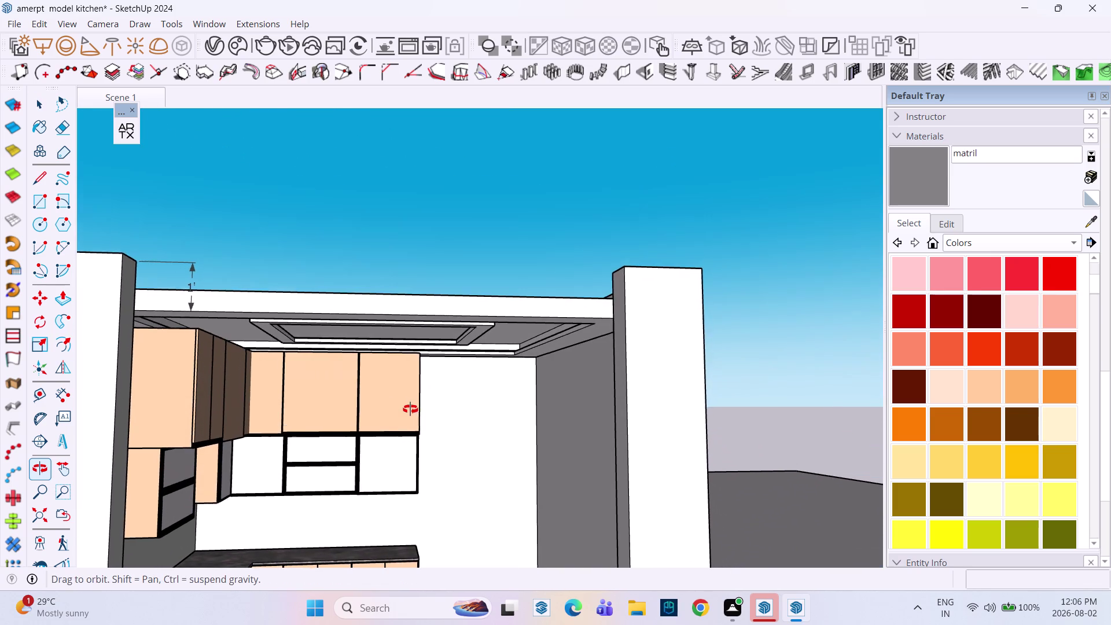
middle_drag(410, 408, 410, 410)
middle_click(411, 410)
scroll(up, 3)
scroll(up, 3)
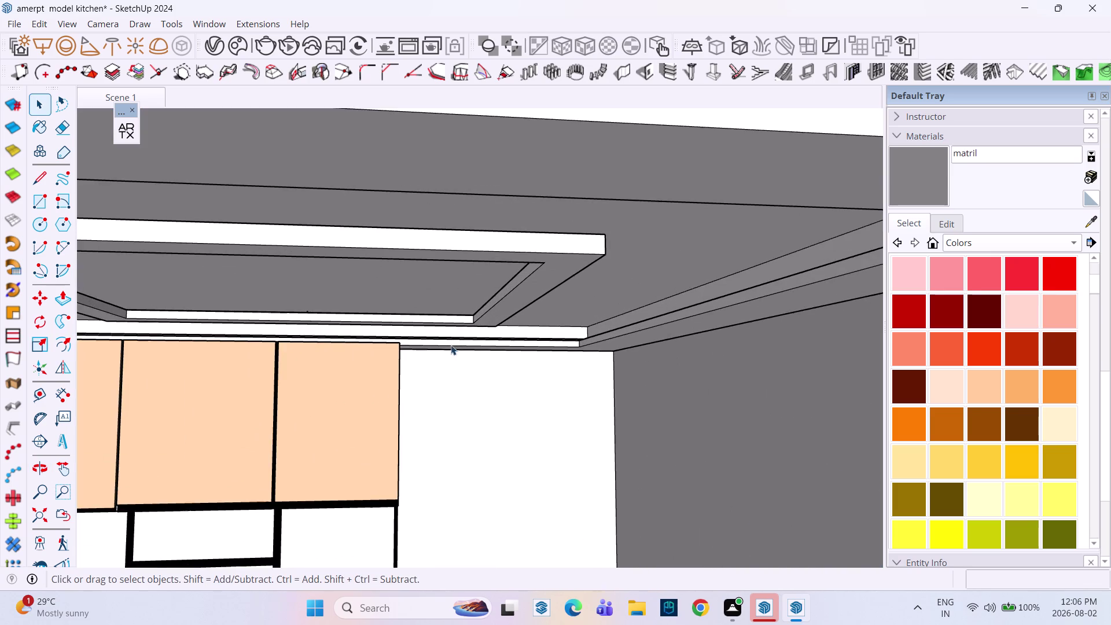
scroll(down, 3)
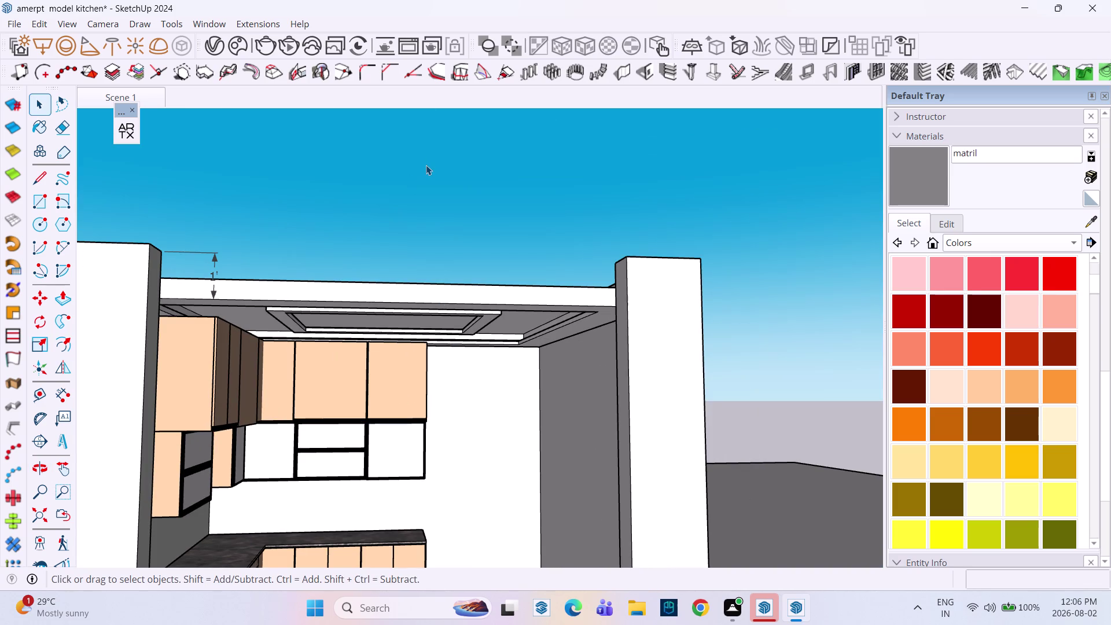
click(289, 44)
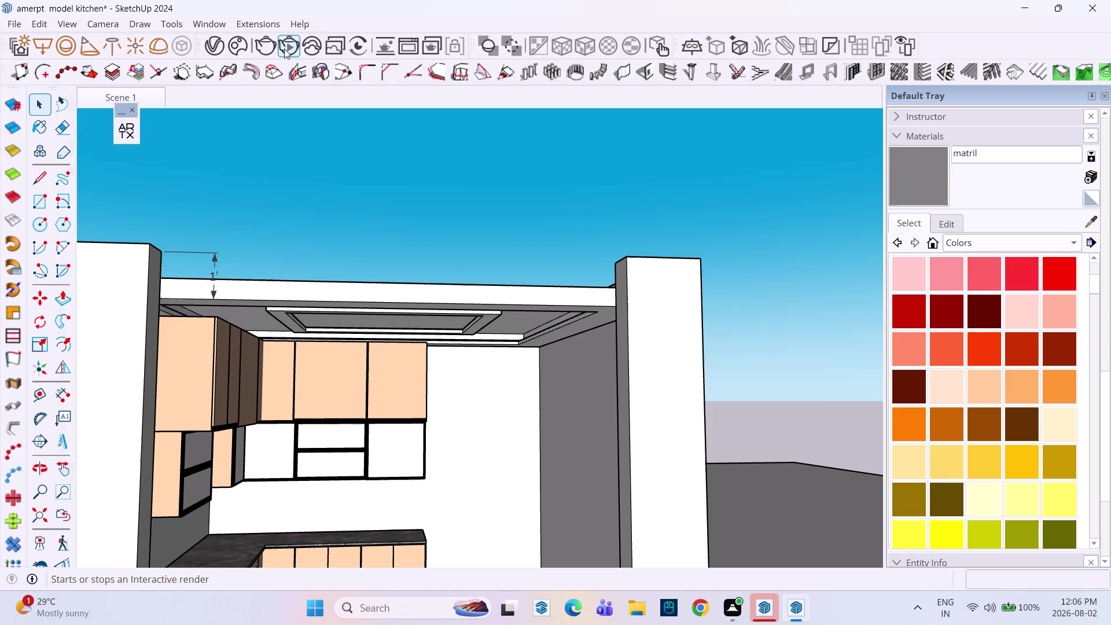
Orbit the model so the interactive render updates to the new view.
scroll(up, 3)
scroll(up, 3)
middle_drag(505, 298, 504, 292)
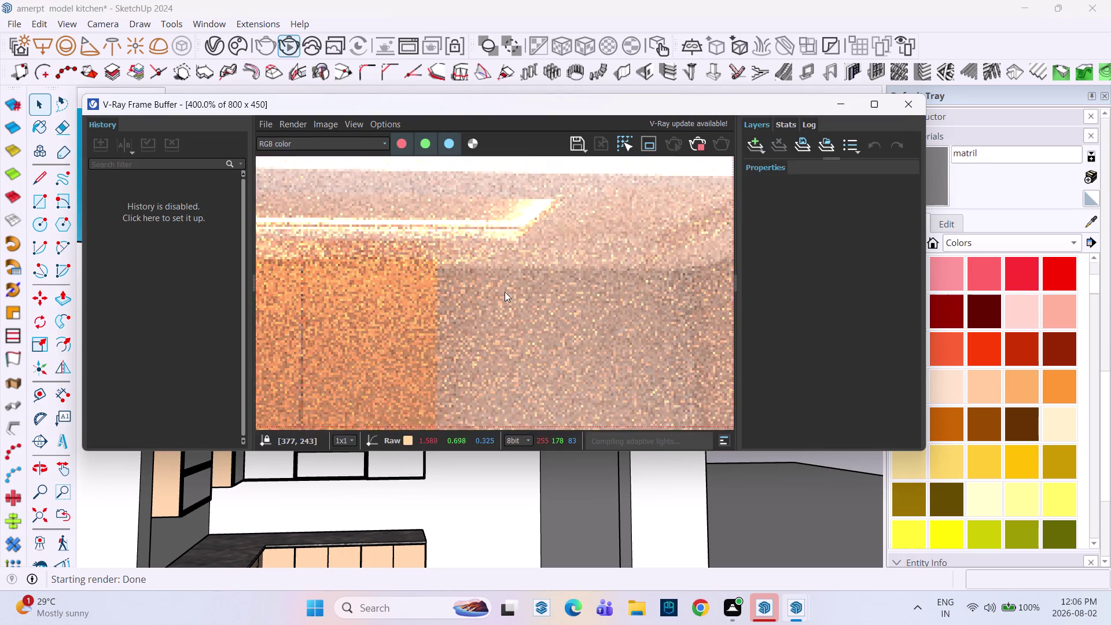
middle_drag(505, 292, 505, 267)
scroll(down, 3)
middle_drag(508, 270, 524, 374)
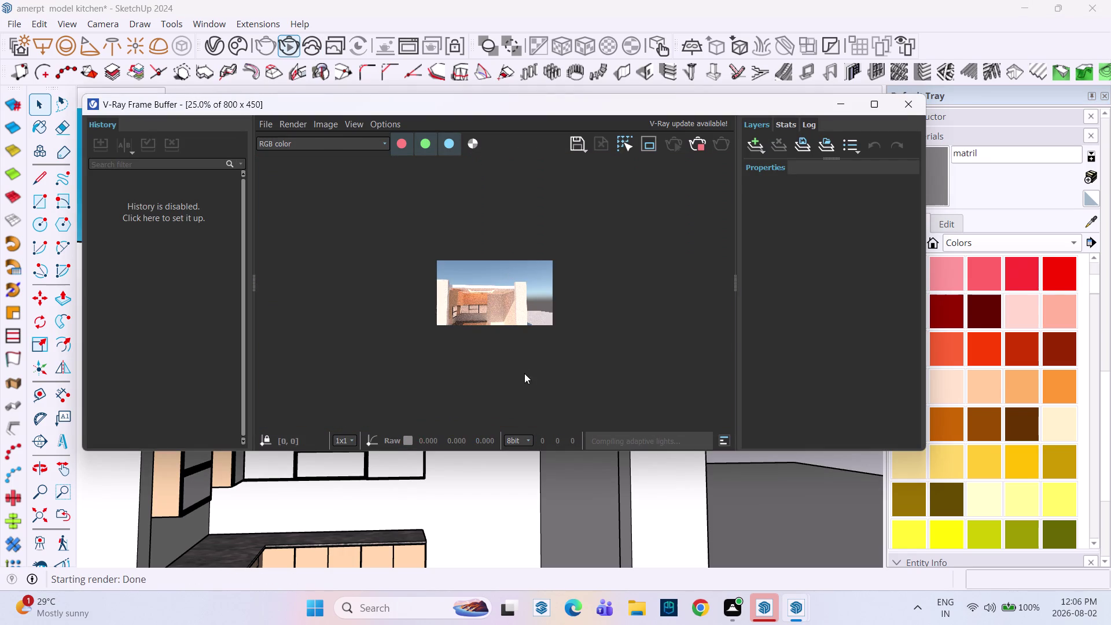
middle_drag(513, 313, 512, 303)
middle_drag(545, 520, 555, 436)
middle_click(555, 430)
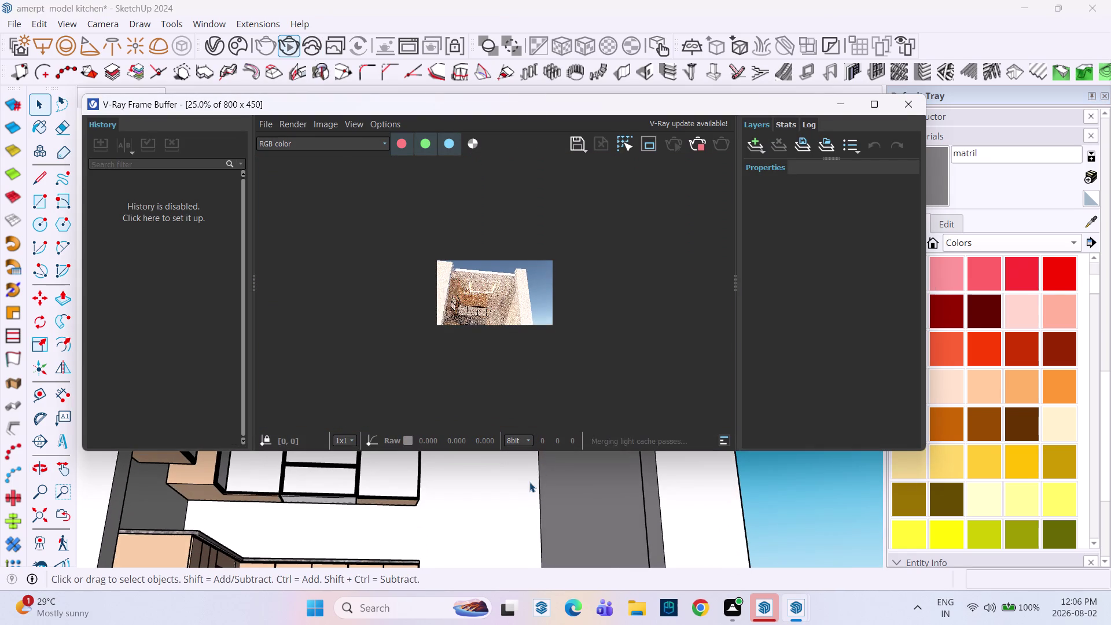
scroll(down, 3)
middle_drag(528, 479, 559, 550)
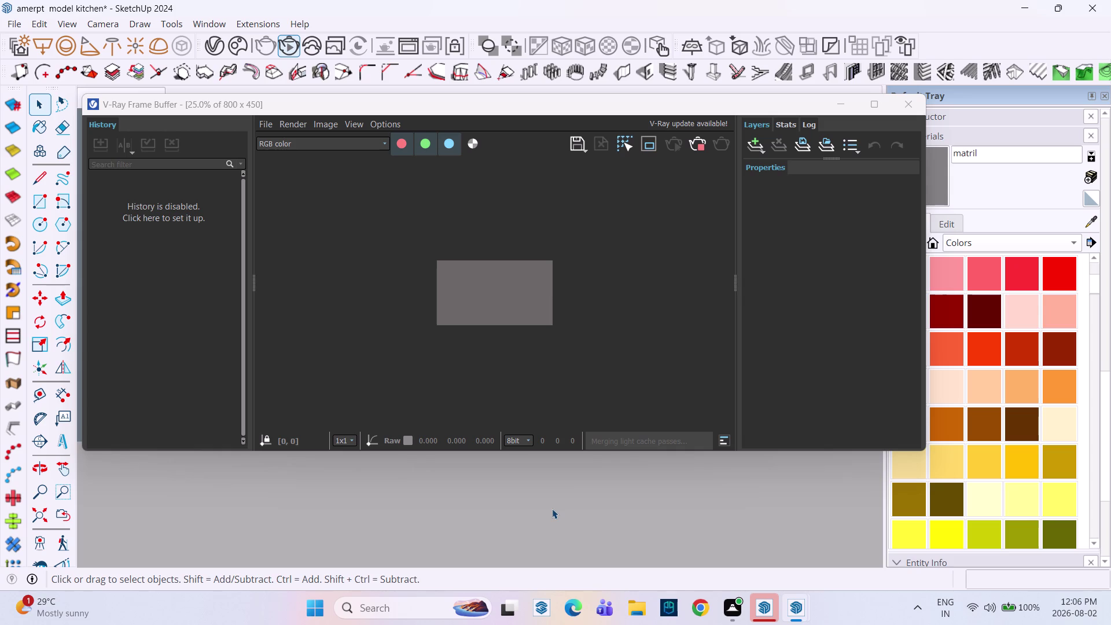
Stop the interactive render and close the V-Ray render window.
scroll(down, 3)
scroll(down, 3)
scroll(down, 3)
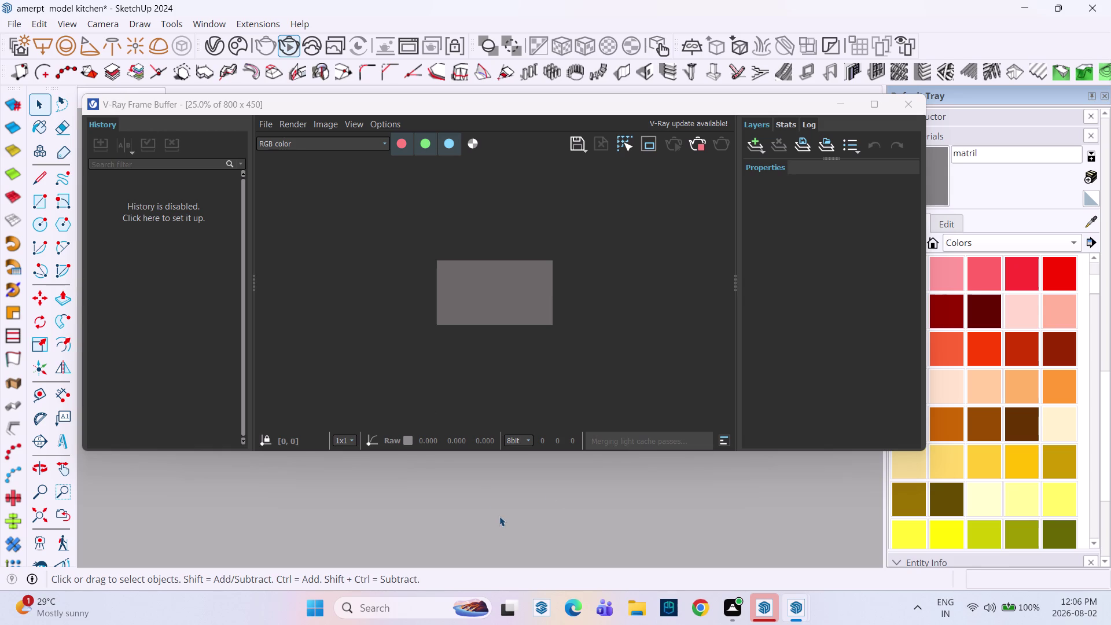
scroll(down, 3)
scroll(up, 3)
scroll(down, 3)
scroll(up, 3)
click(699, 143)
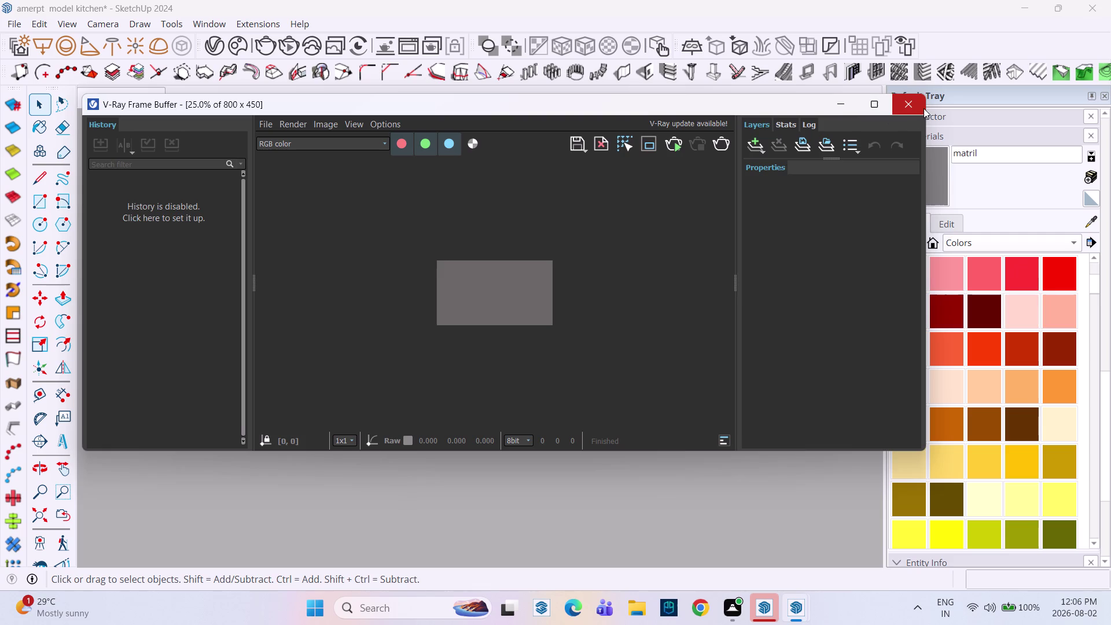
click(923, 108)
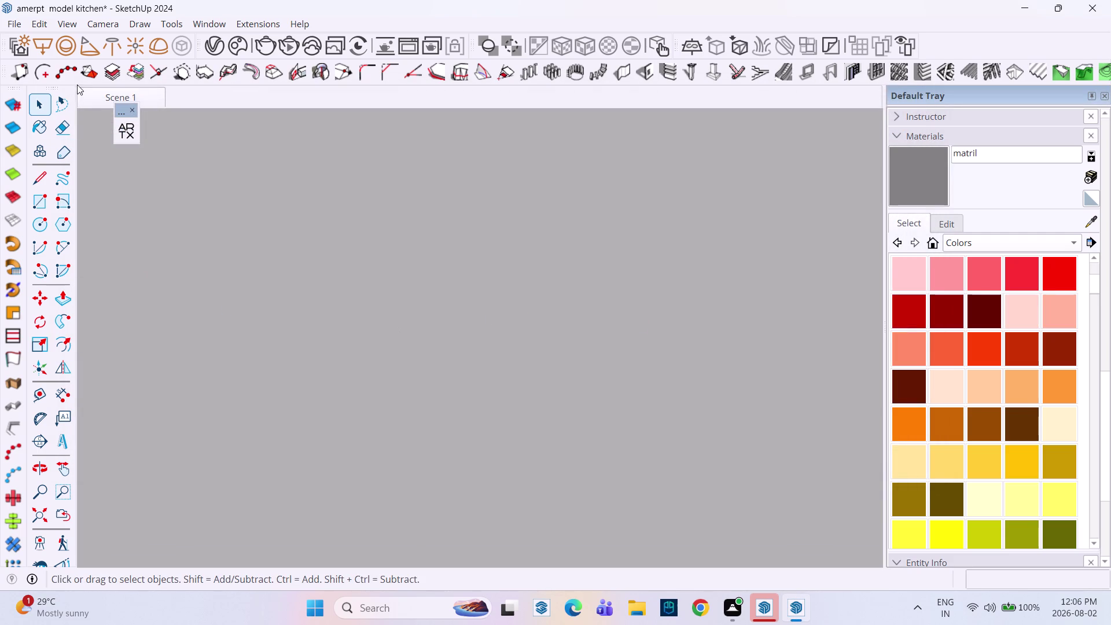
Orbit below the model to look up at the stepped ceiling.
click(89, 94)
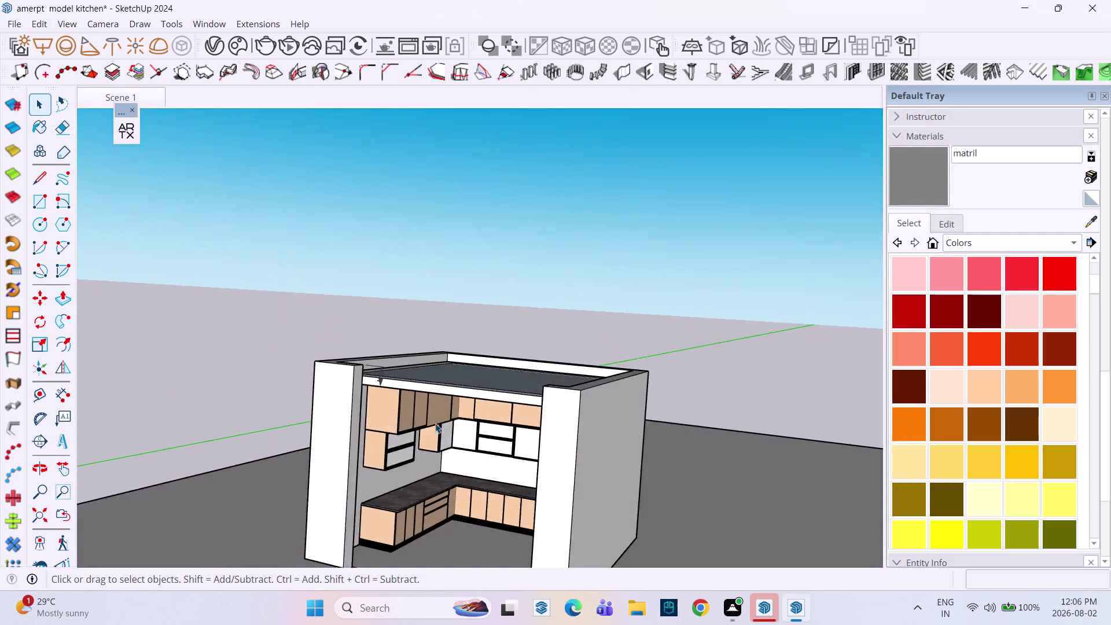
middle_drag(470, 455, 612, 330)
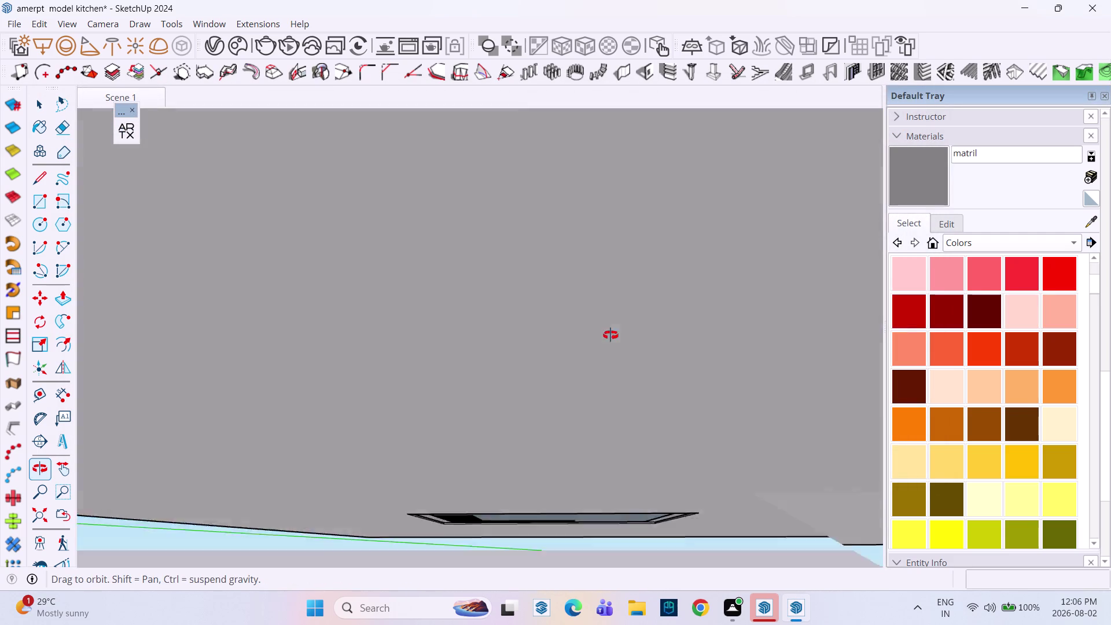
middle_drag(613, 330, 576, 385)
middle_click(577, 385)
scroll(up, 3)
middle_drag(568, 370, 594, 309)
scroll(up, 3)
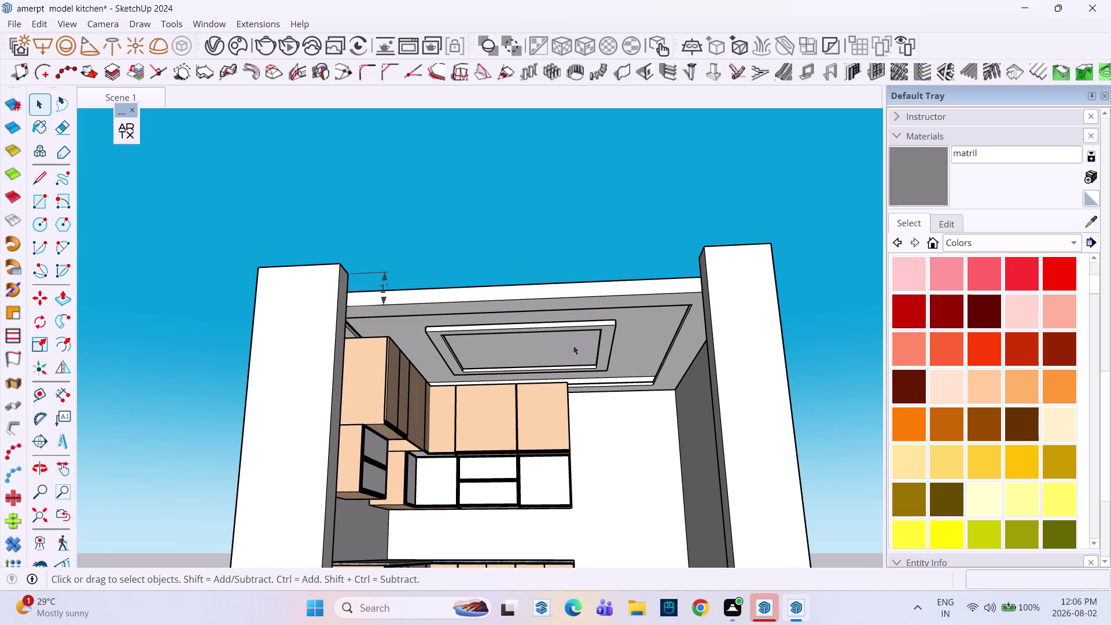
middle_drag(616, 371, 640, 365)
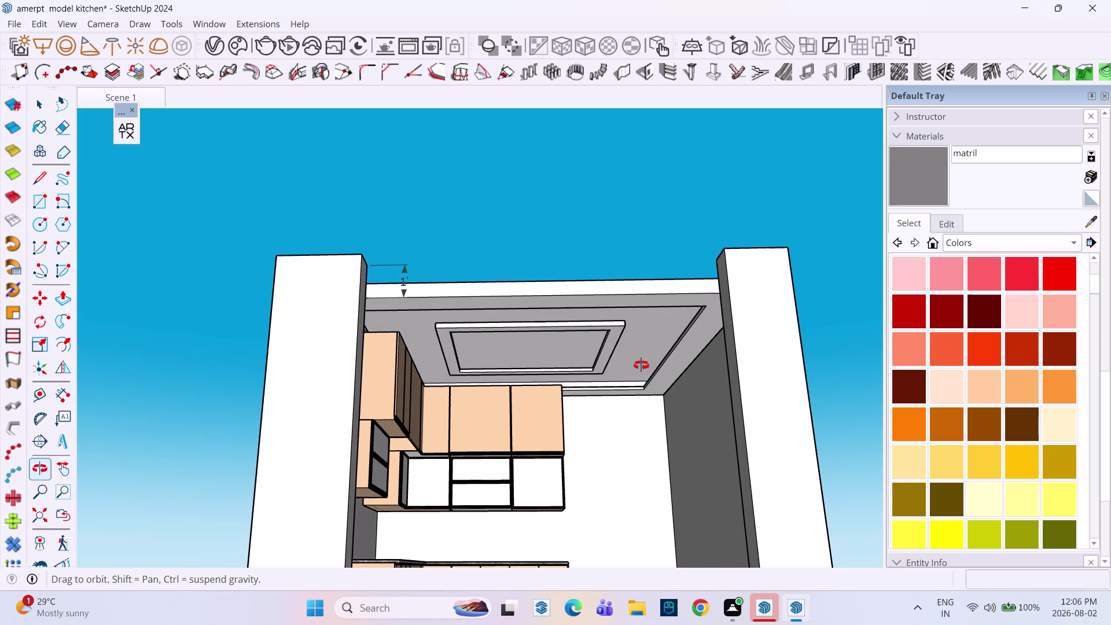
middle_drag(641, 365, 641, 365)
middle_drag(609, 371, 593, 356)
scroll(down, 3)
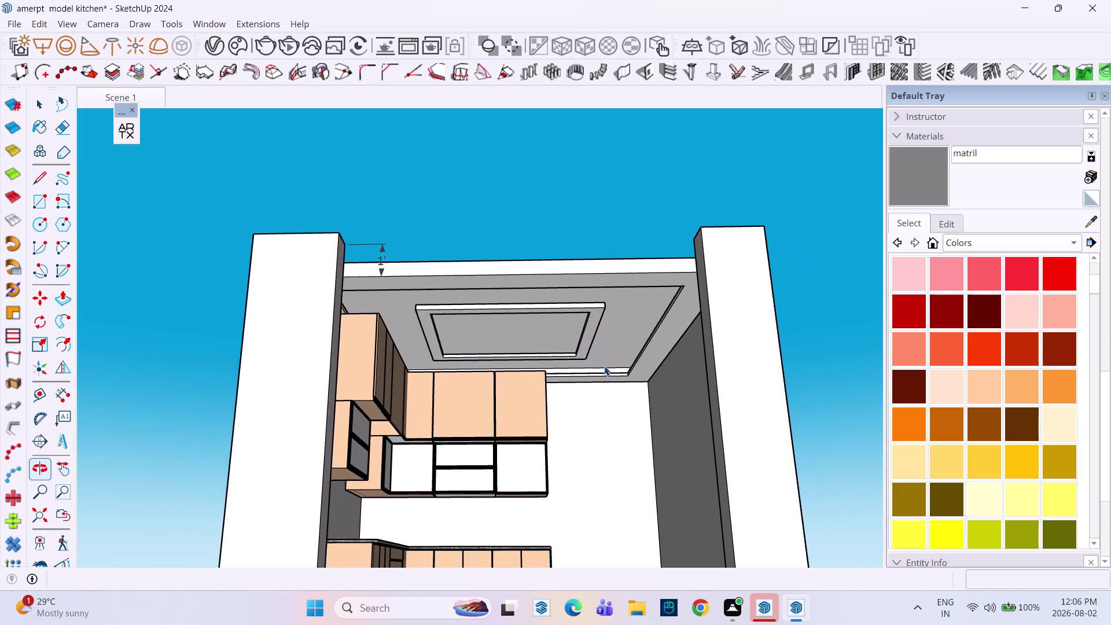
middle_drag(611, 368, 569, 369)
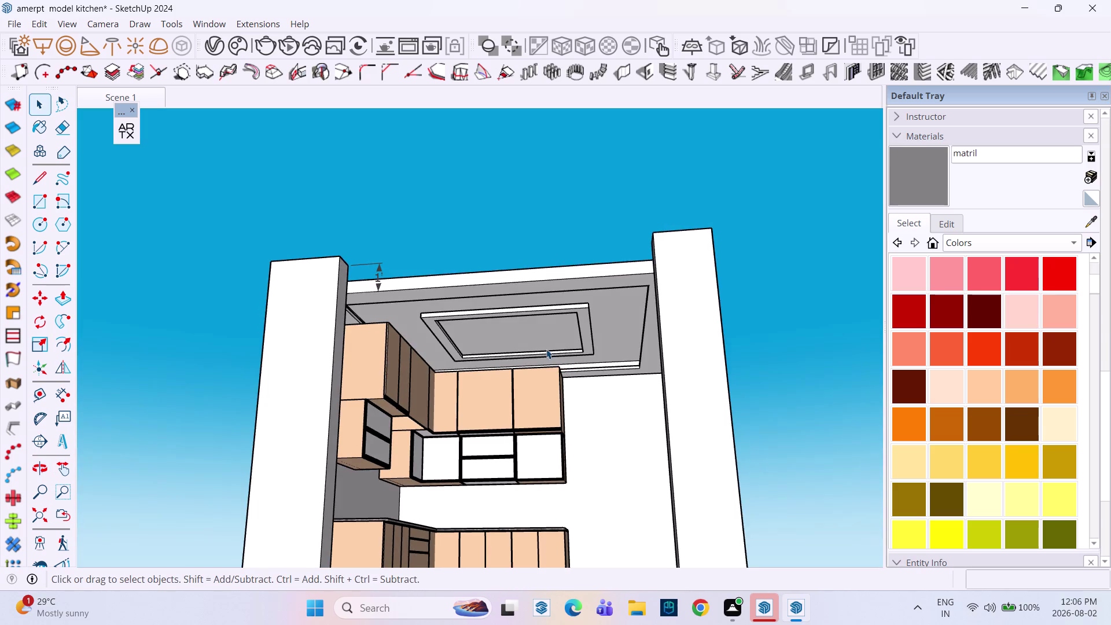
scroll(down, 3)
middle_drag(567, 364, 637, 451)
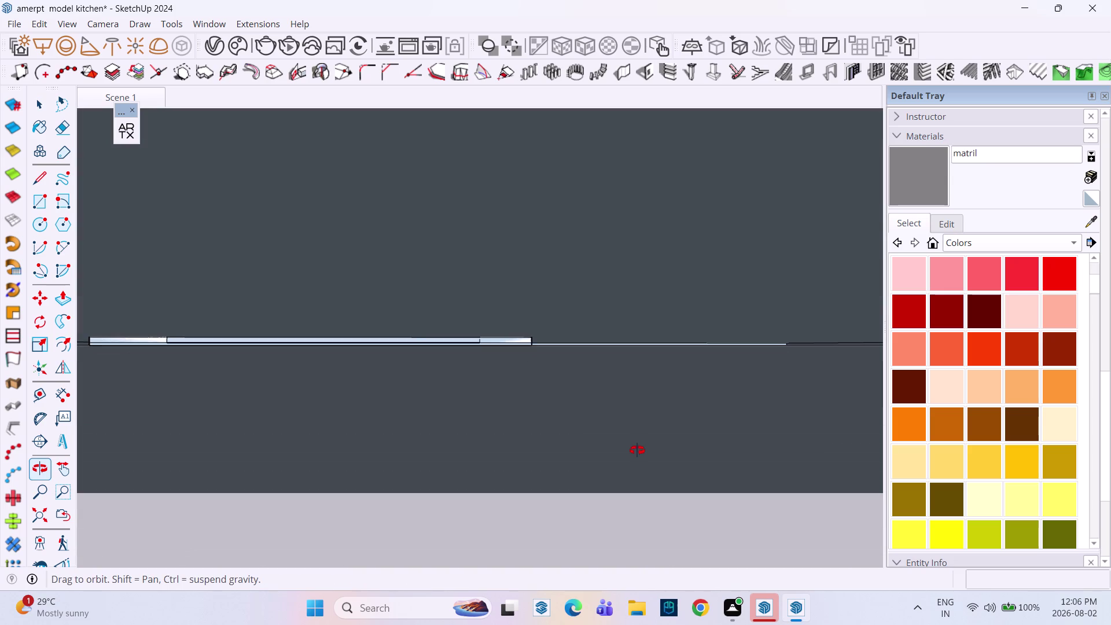
middle_drag(637, 450, 886, 357)
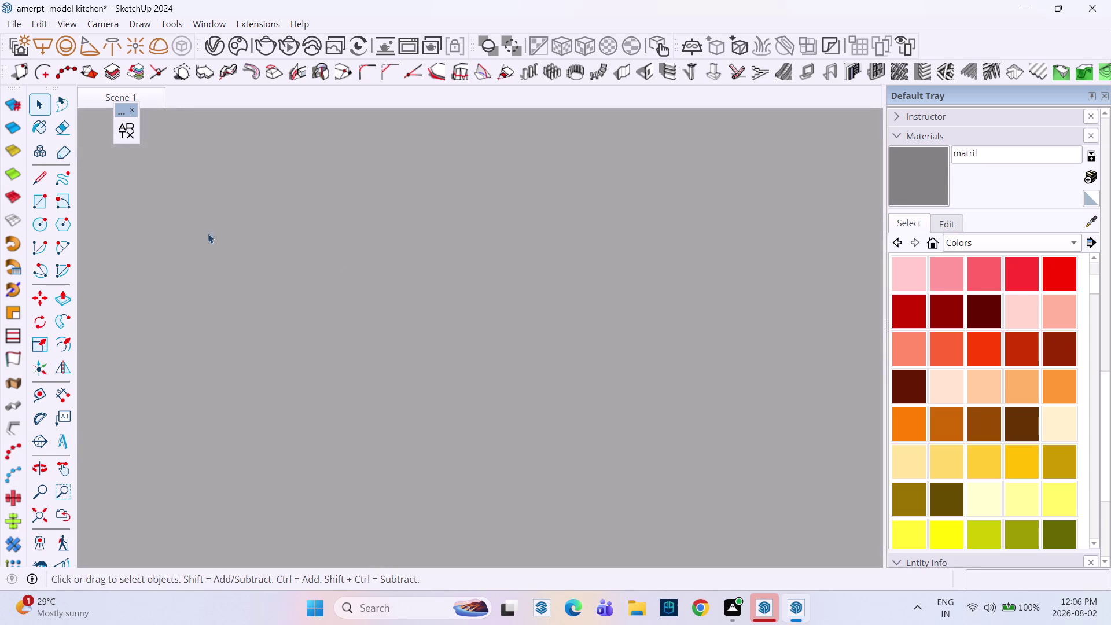
Settle on a low front view of cabinets and ceiling, then open Scene 1's options.
click(99, 95)
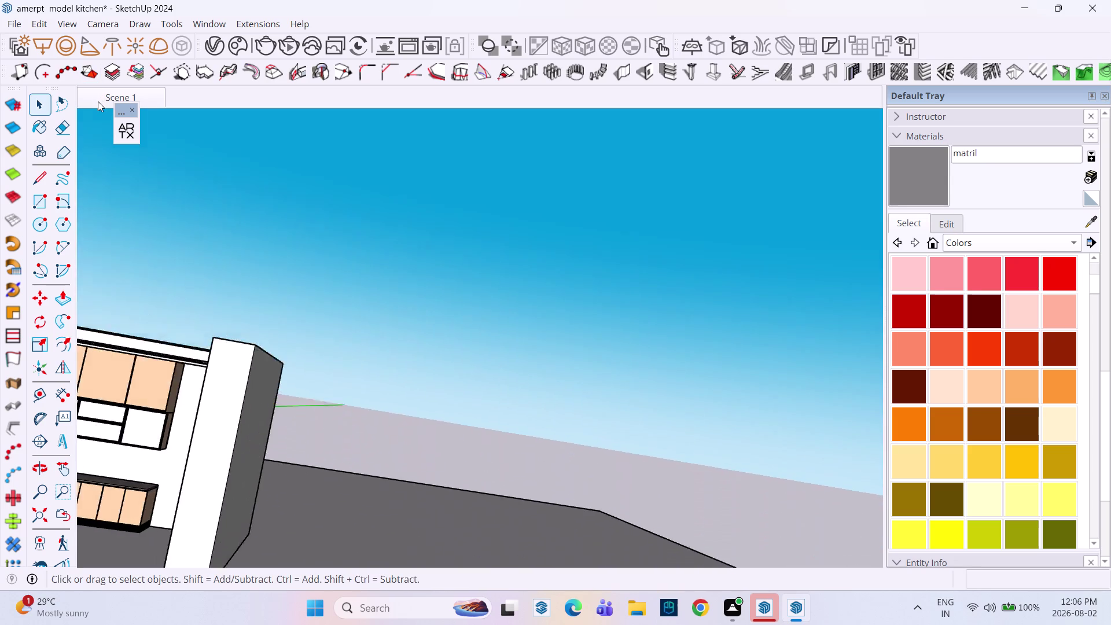
middle_drag(481, 462, 500, 454)
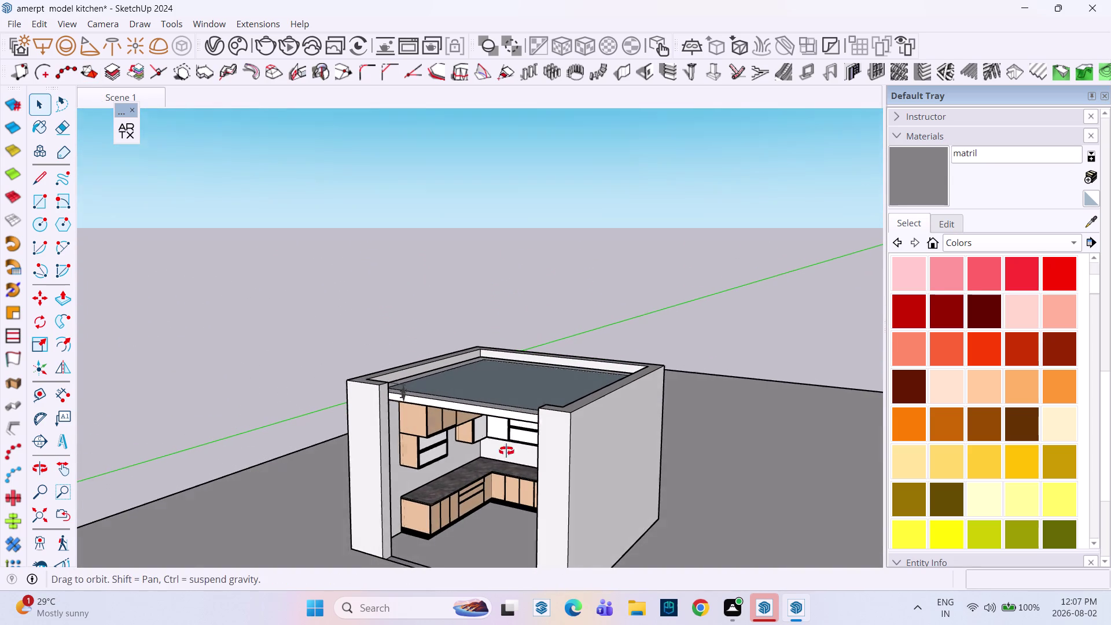
middle_drag(500, 453, 522, 444)
middle_drag(552, 433, 598, 379)
middle_drag(599, 379, 607, 342)
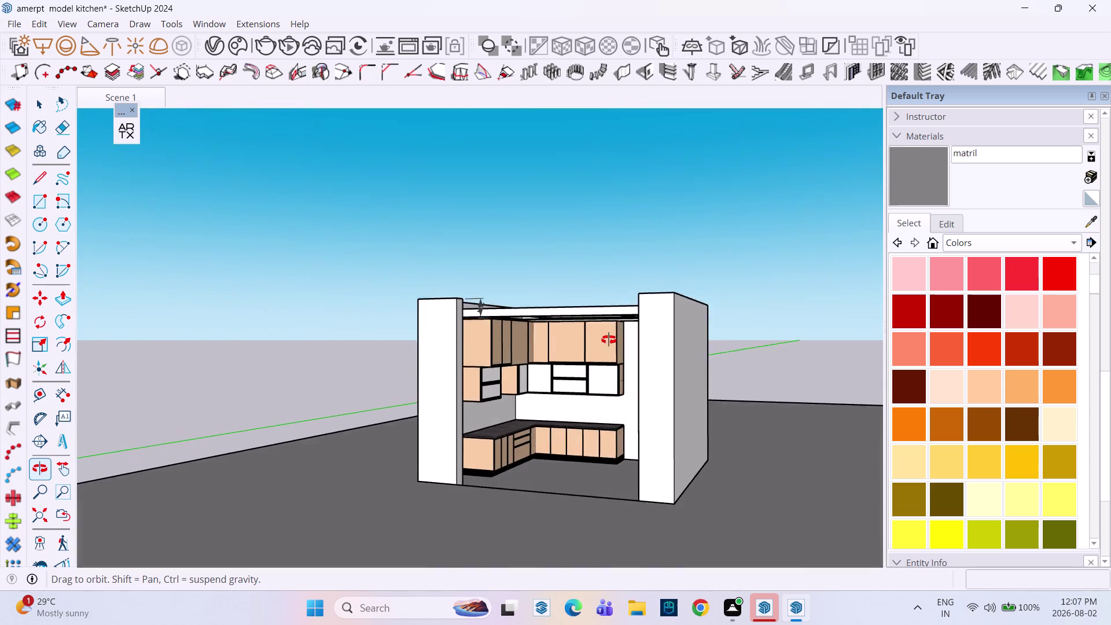
middle_drag(607, 342, 614, 329)
scroll(up, 3)
scroll(up, 3)
scroll(up, 3)
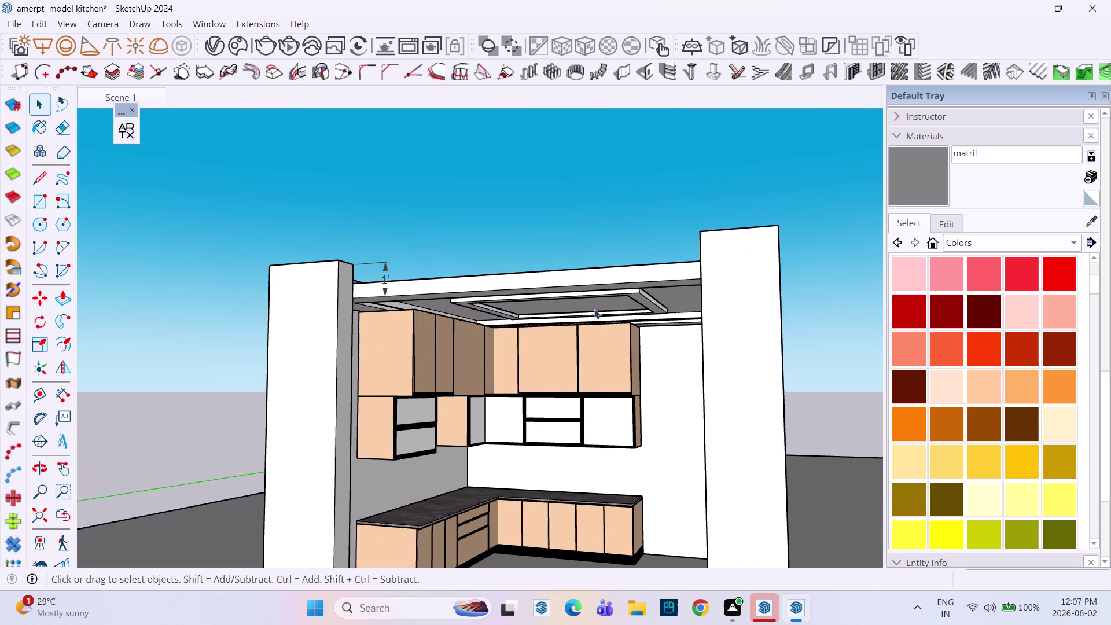
middle_drag(596, 300, 603, 256)
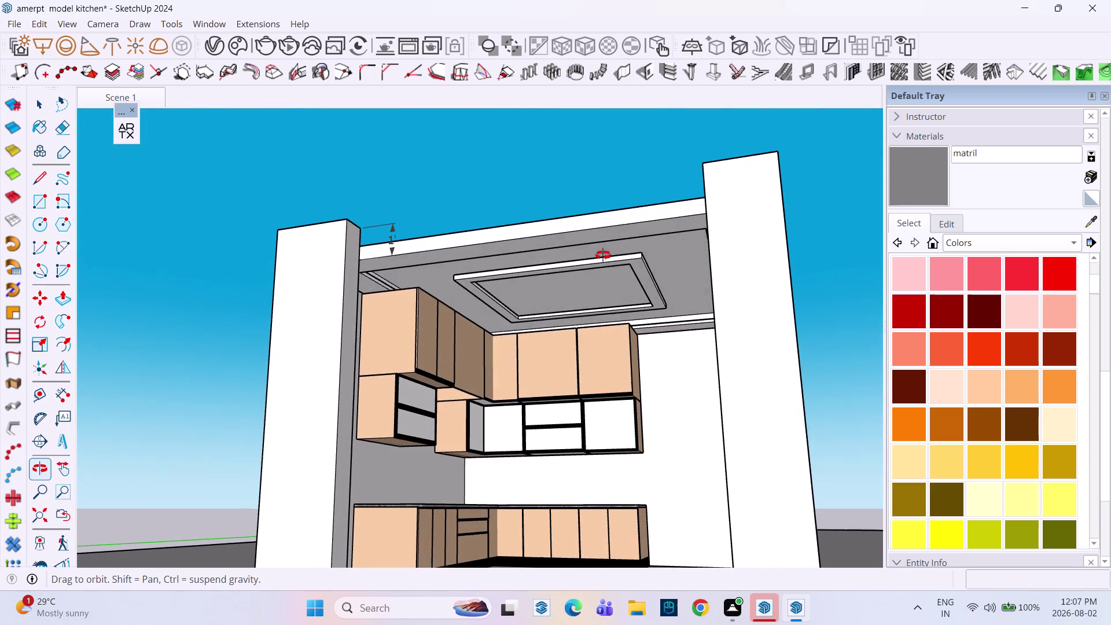
middle_drag(603, 255, 603, 239)
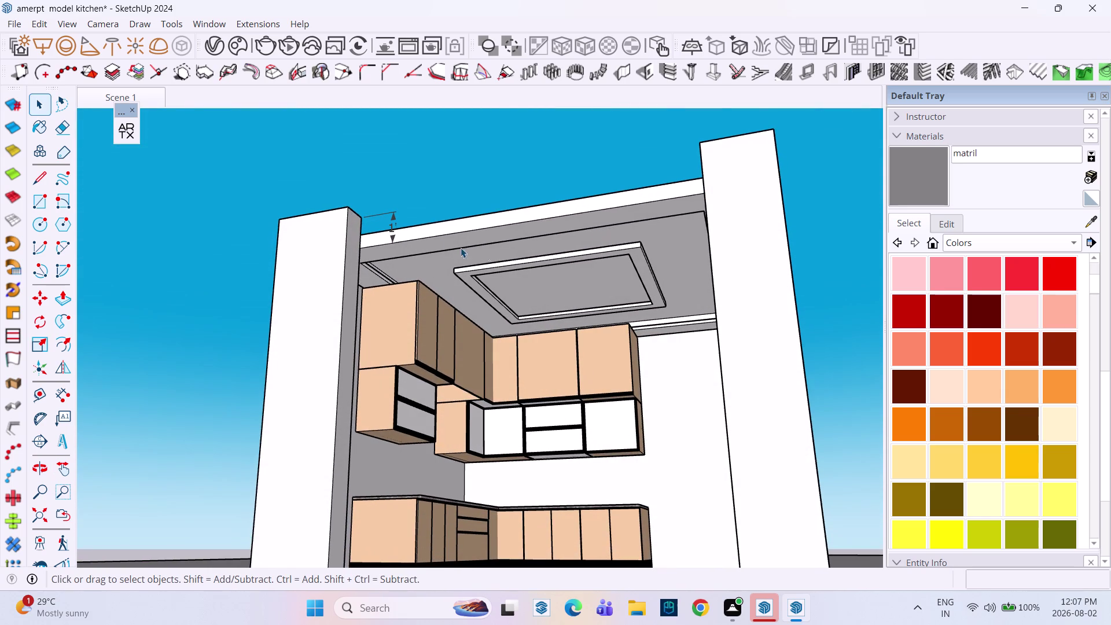
right_click(93, 95)
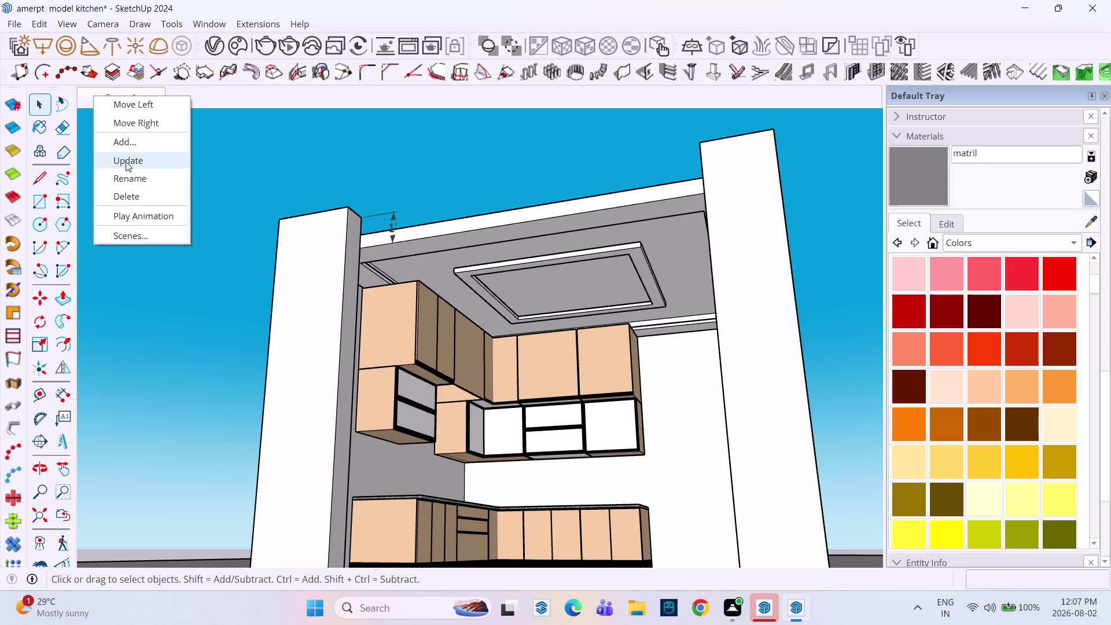
Update Scene 1 to the upward kitchen view and start the V-Ray render.
click(125, 161)
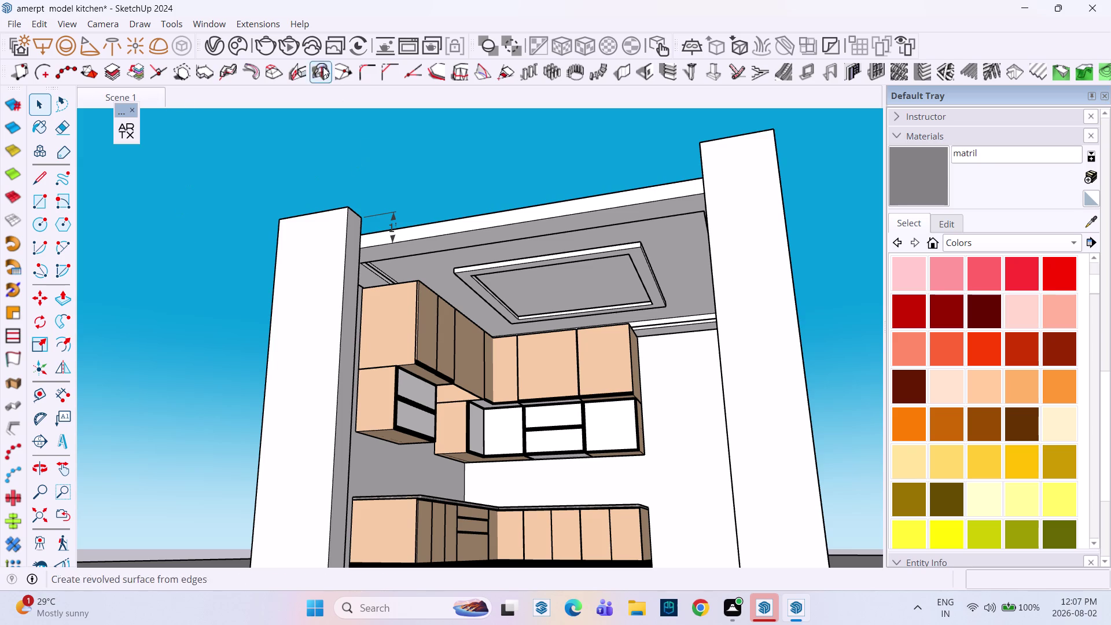
click(297, 46)
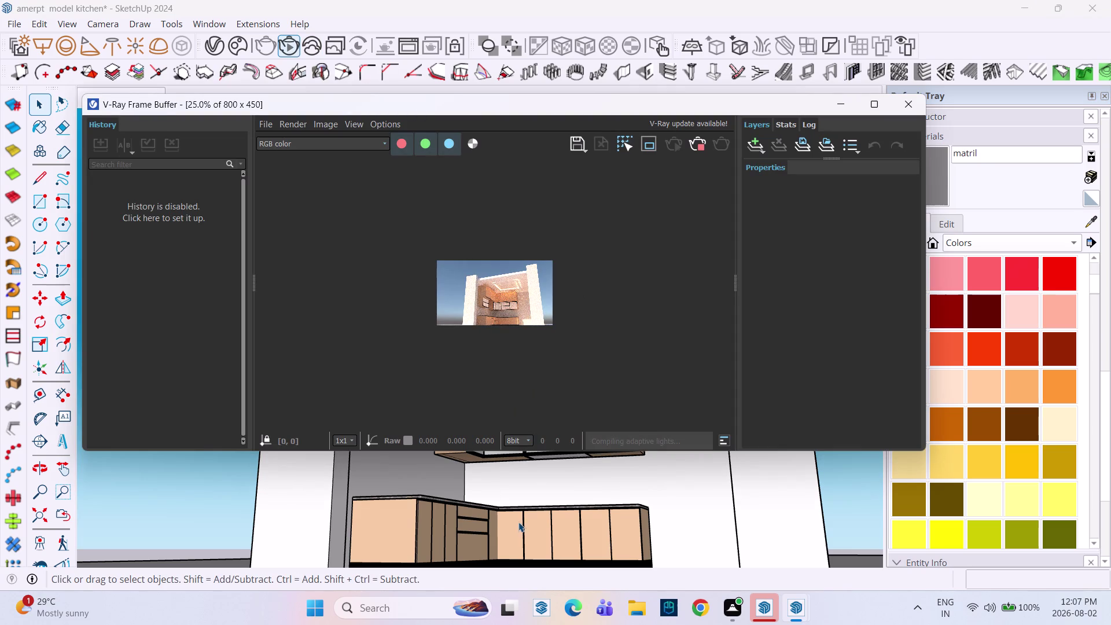
scroll(up, 3)
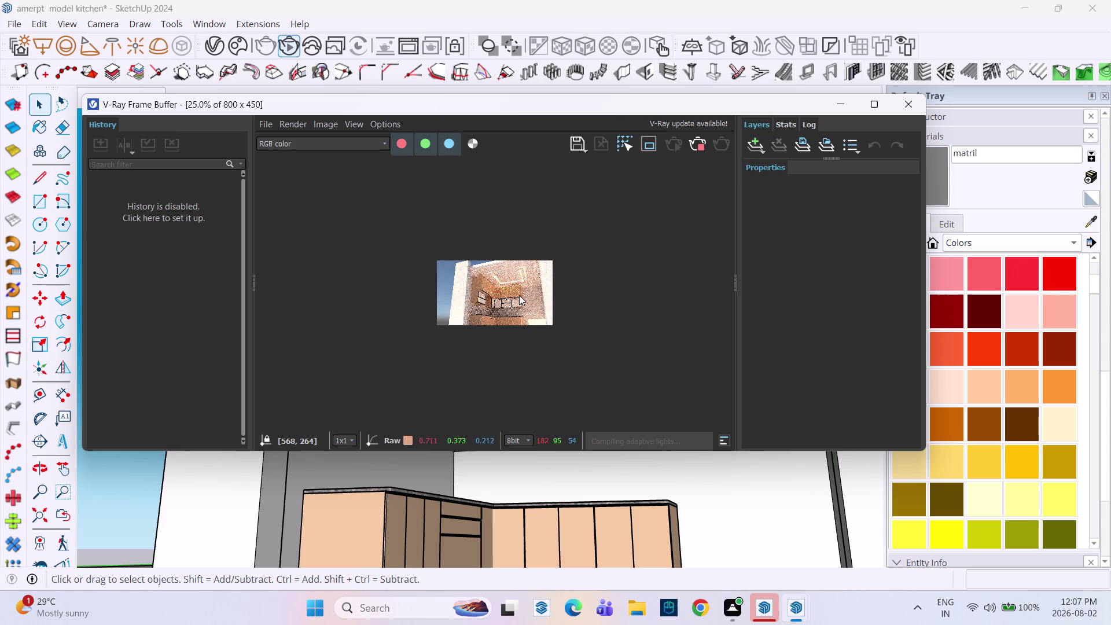
scroll(up, 3)
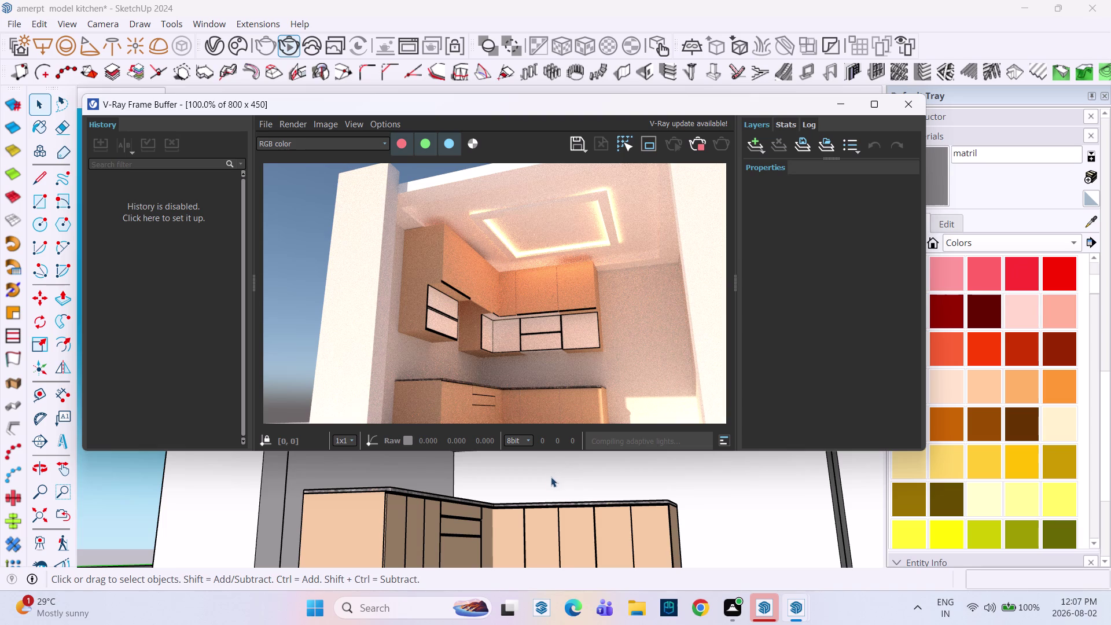
scroll(down, 3)
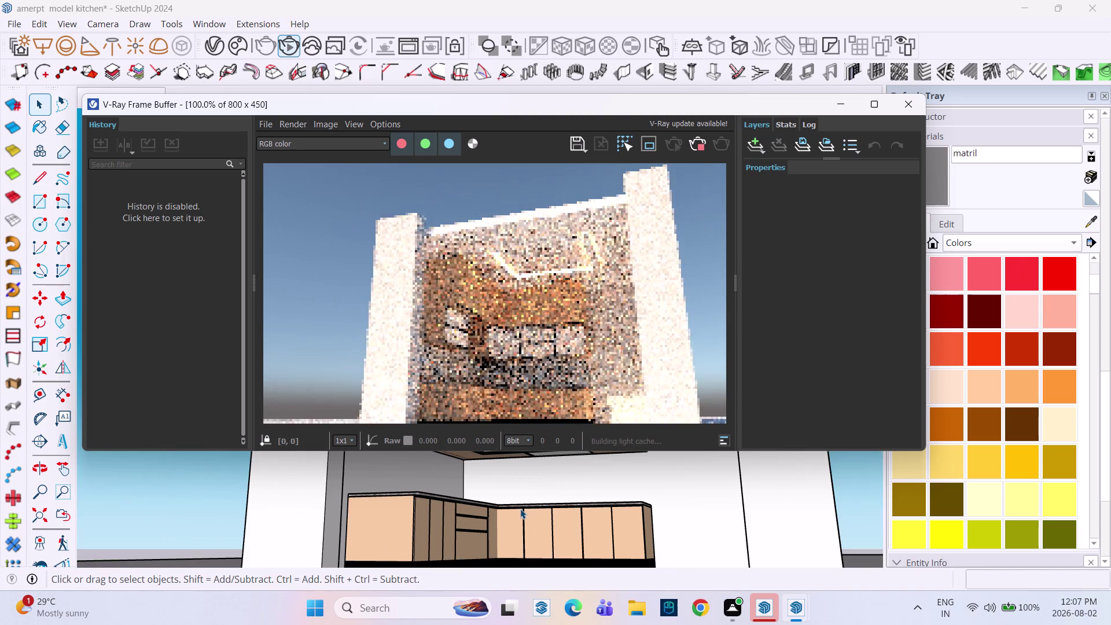
Orbit while the render updates, then settle back on the upward ceiling view.
middle_drag(518, 496, 512, 473)
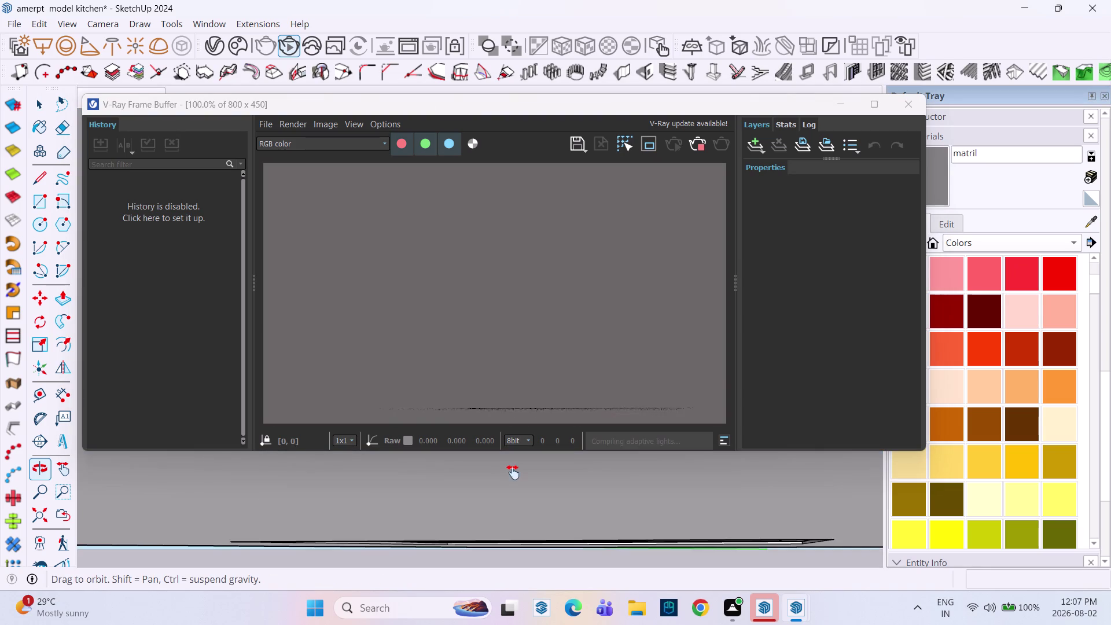
middle_drag(513, 473, 537, 498)
middle_click(537, 499)
scroll(up, 3)
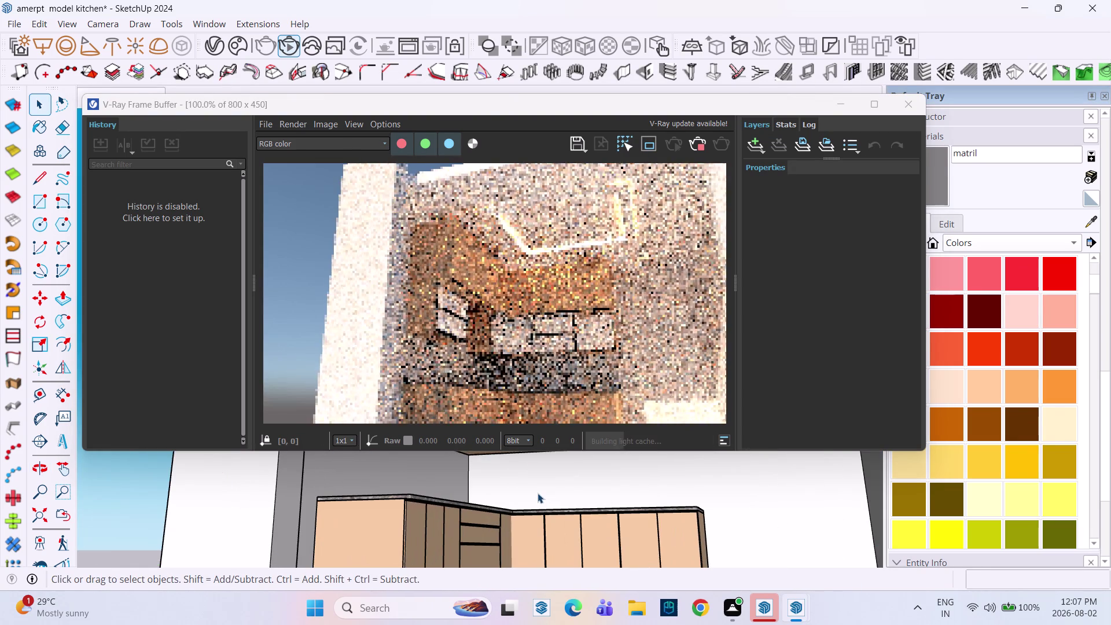
middle_drag(538, 493, 507, 491)
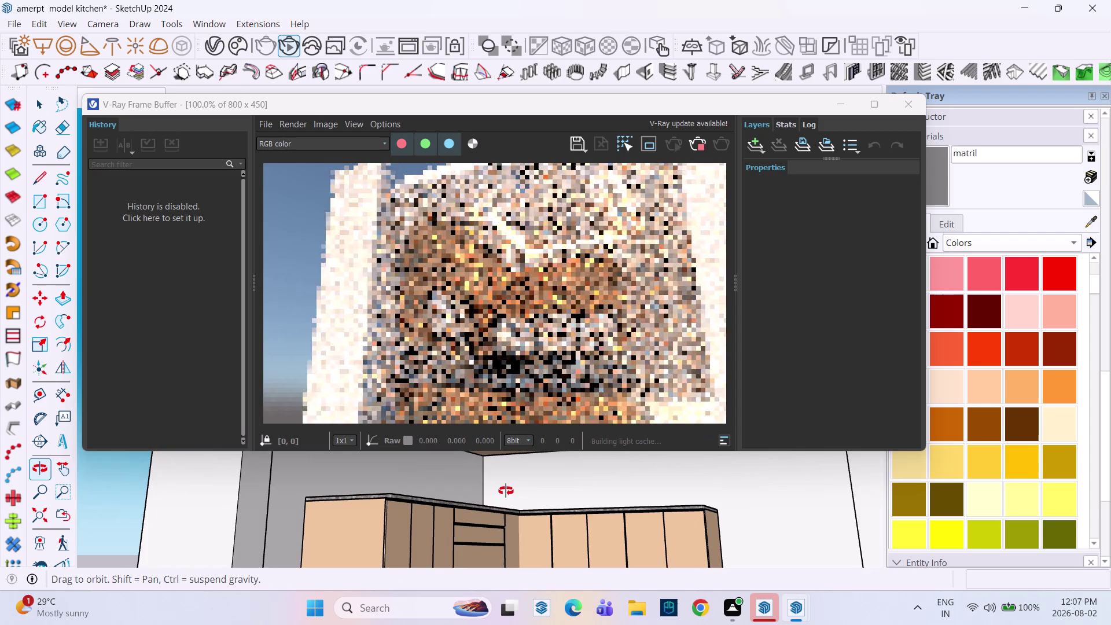
middle_drag(508, 490, 505, 491)
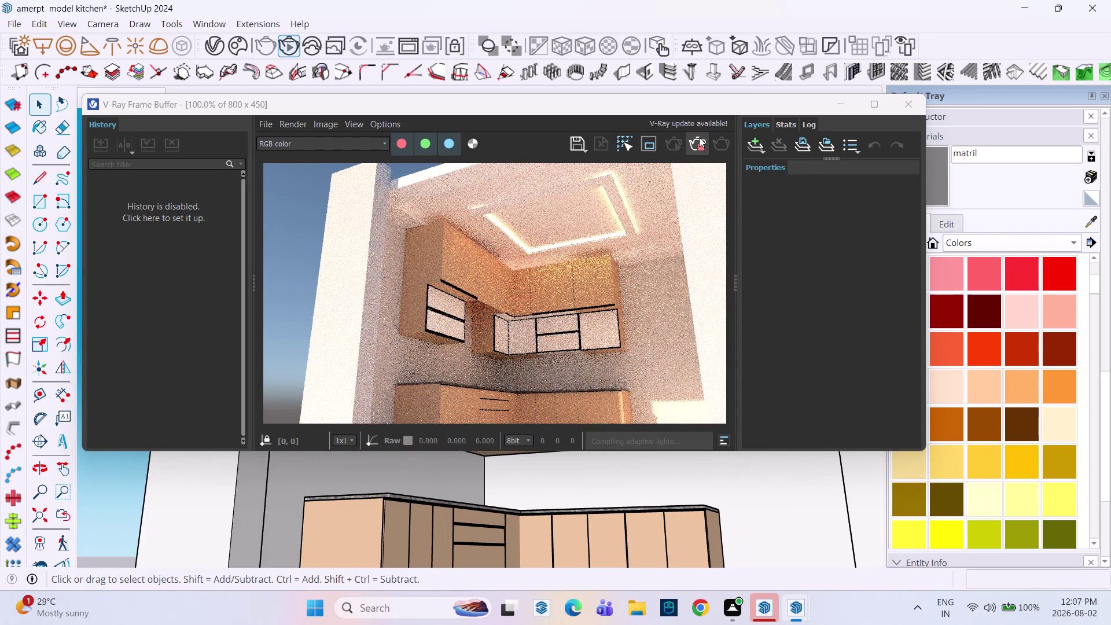
click(879, 103)
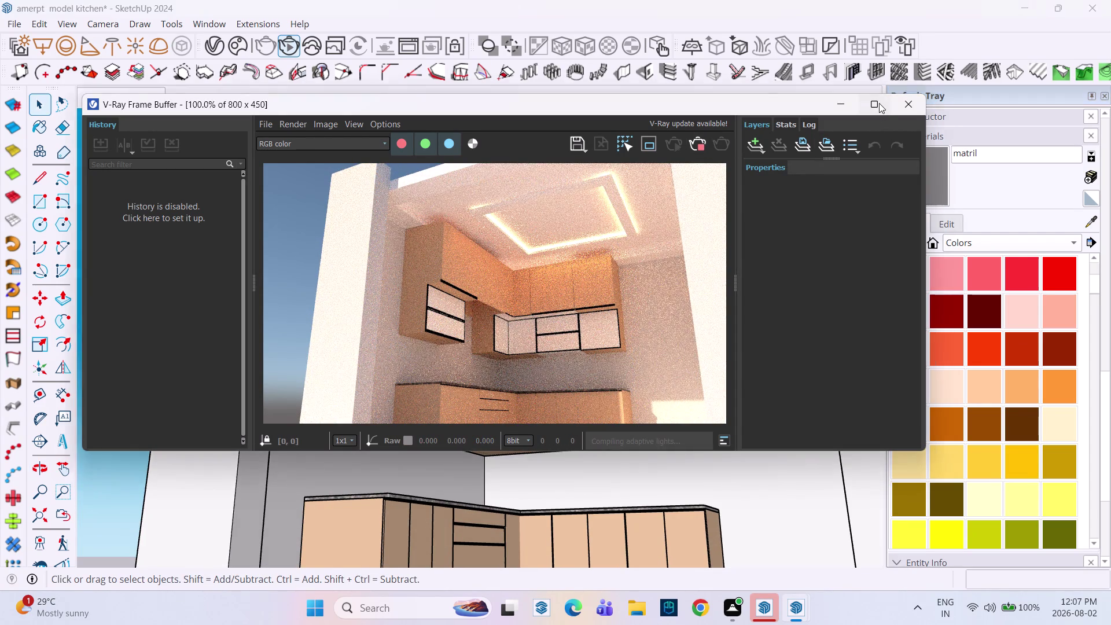
Let the render finish in the maximized Frame Buffer, zooming to 200% and back to 100%.
middle_drag(643, 472, 647, 473)
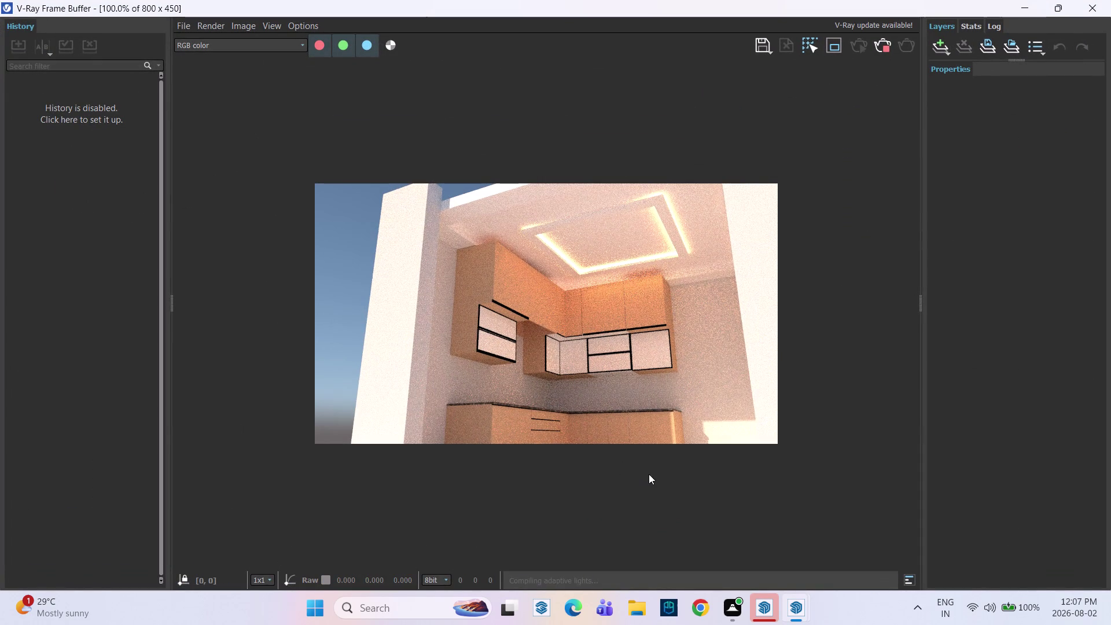
middle_drag(647, 473, 680, 493)
middle_click(680, 493)
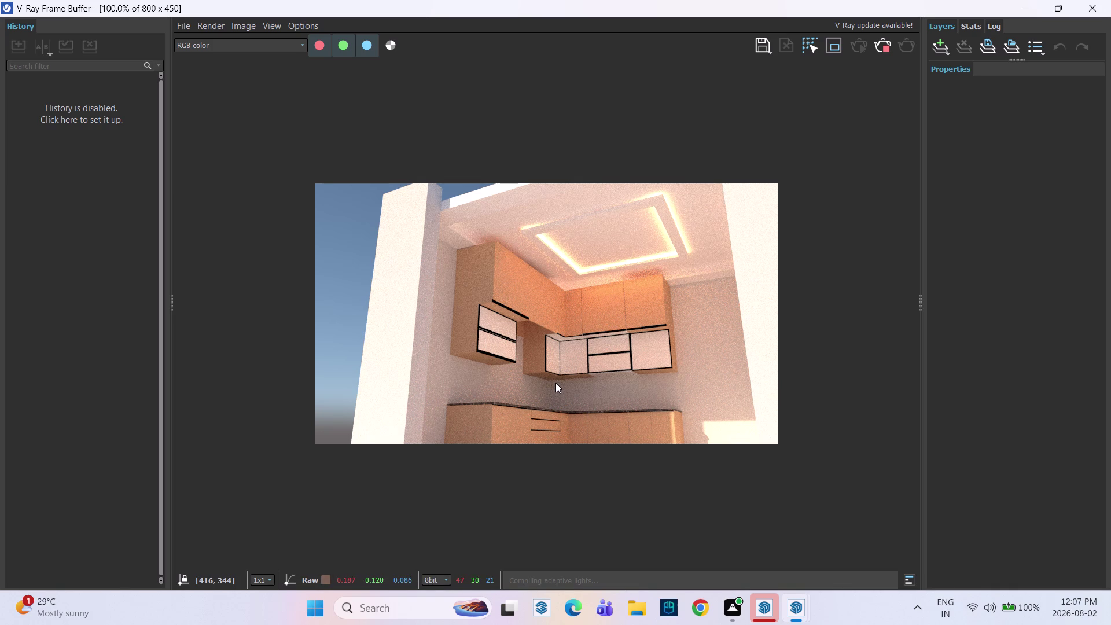
scroll(up, 3)
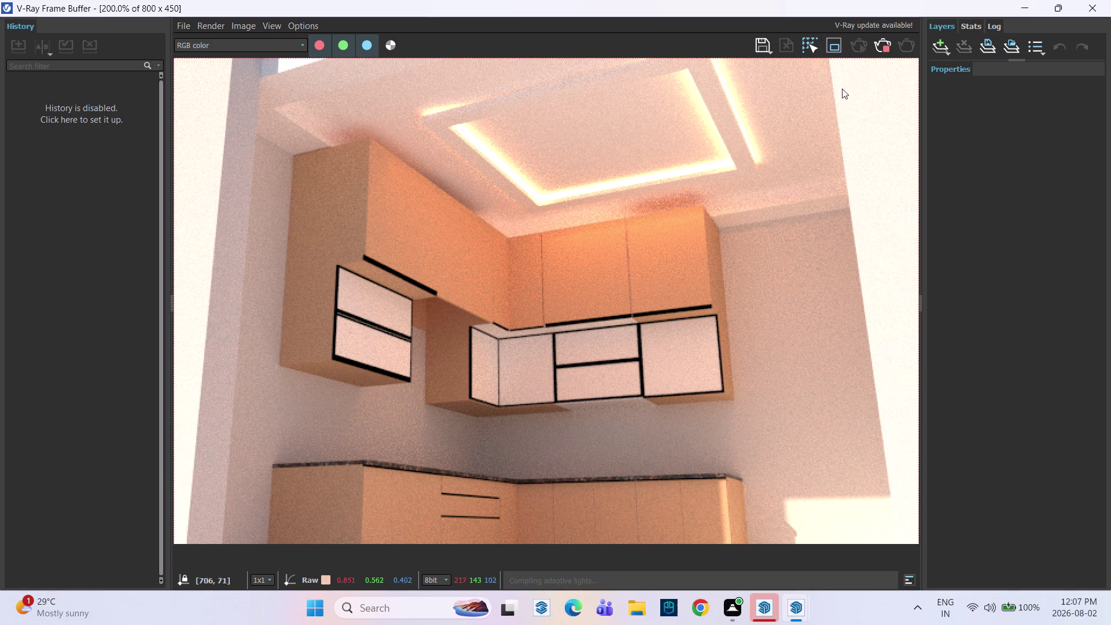
click(885, 47)
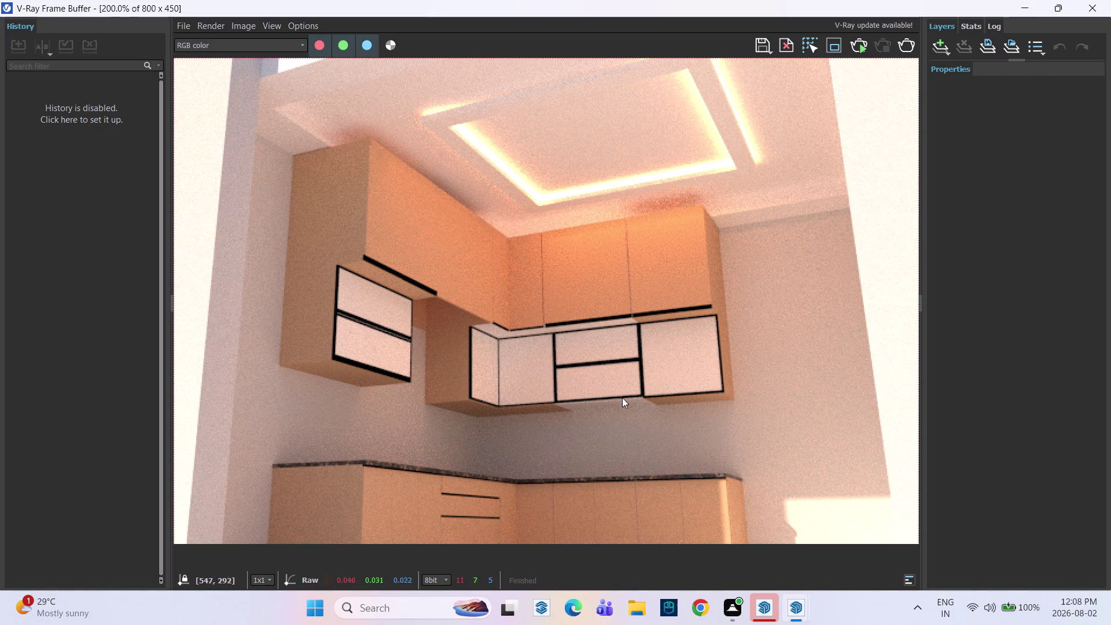
scroll(down, 3)
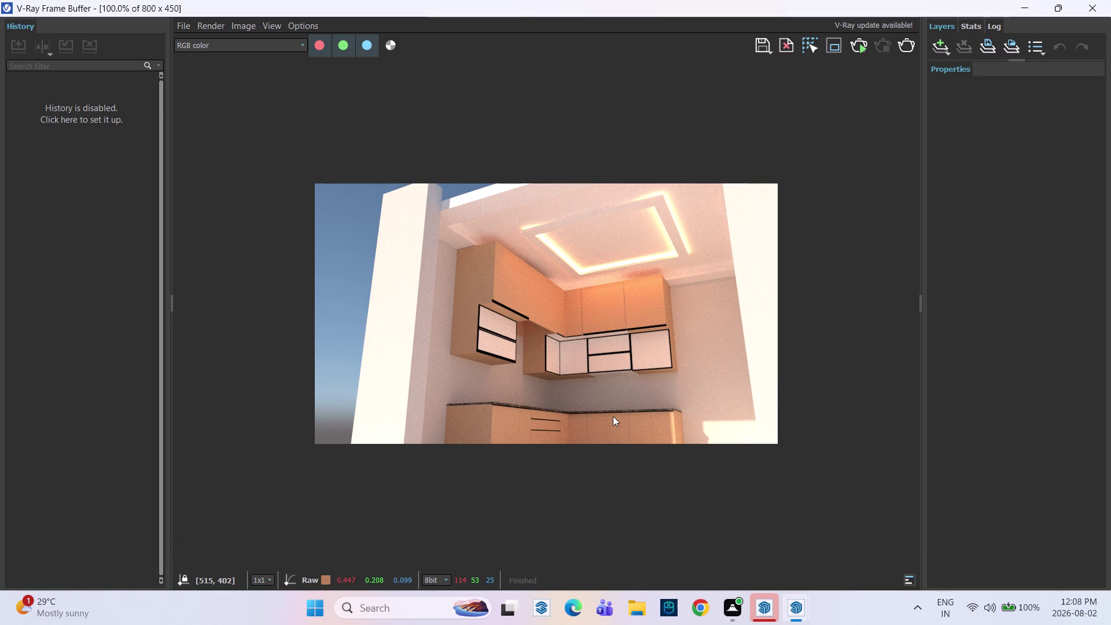